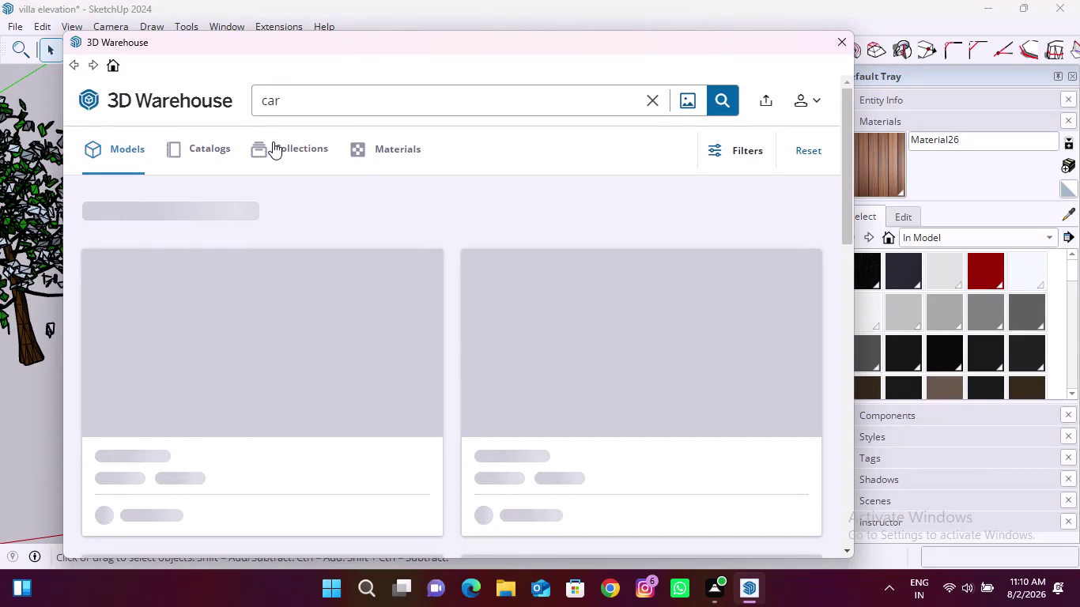
Scroll the car results and download the Fomalhaut Amalia Mk III 4DFS GT3.
scroll(down, 3)
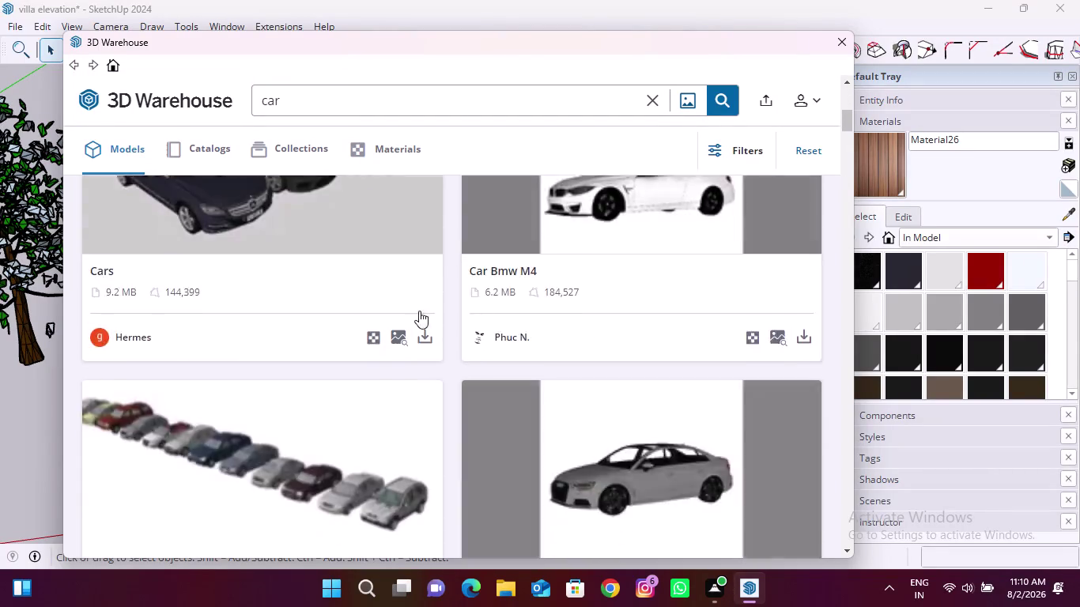
scroll(down, 3)
scroll(down, 3)
scroll(down, 3)
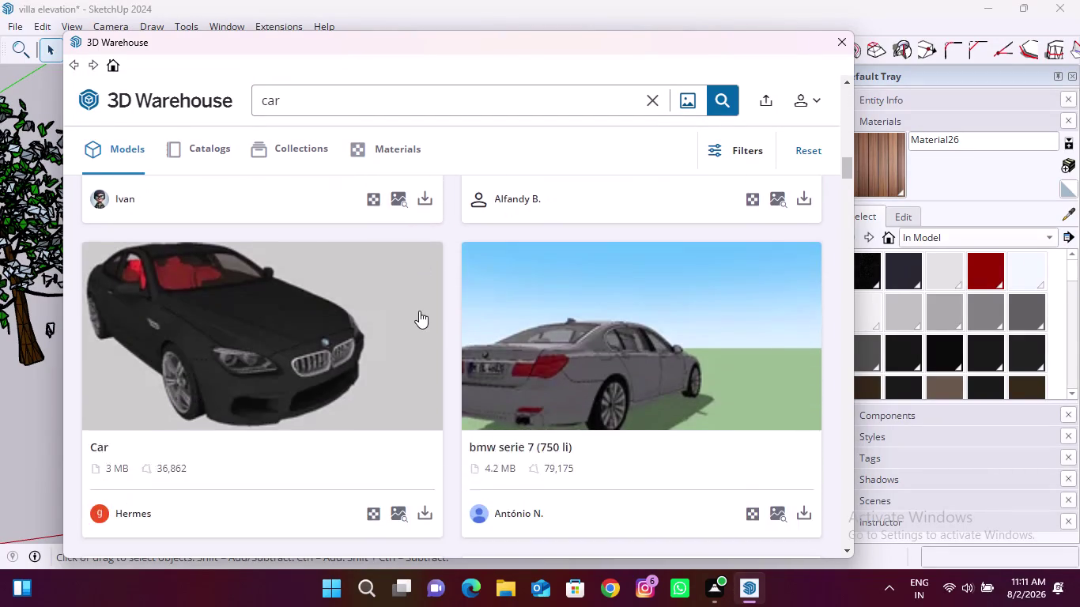
scroll(down, 3)
scroll(down, 3)
scroll(down, 3)
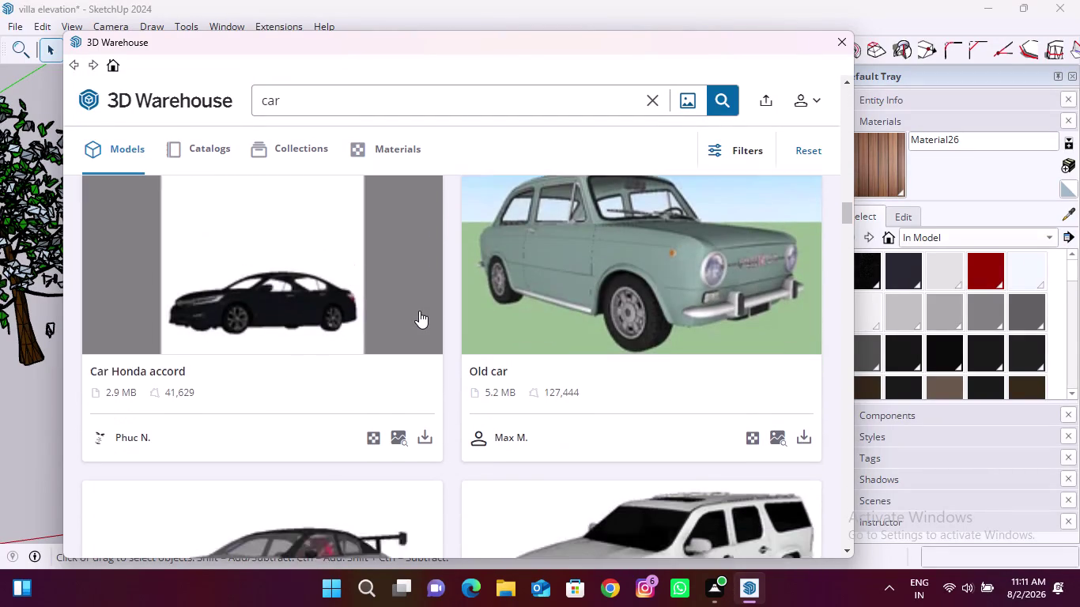
scroll(down, 3)
scroll(down, 3)
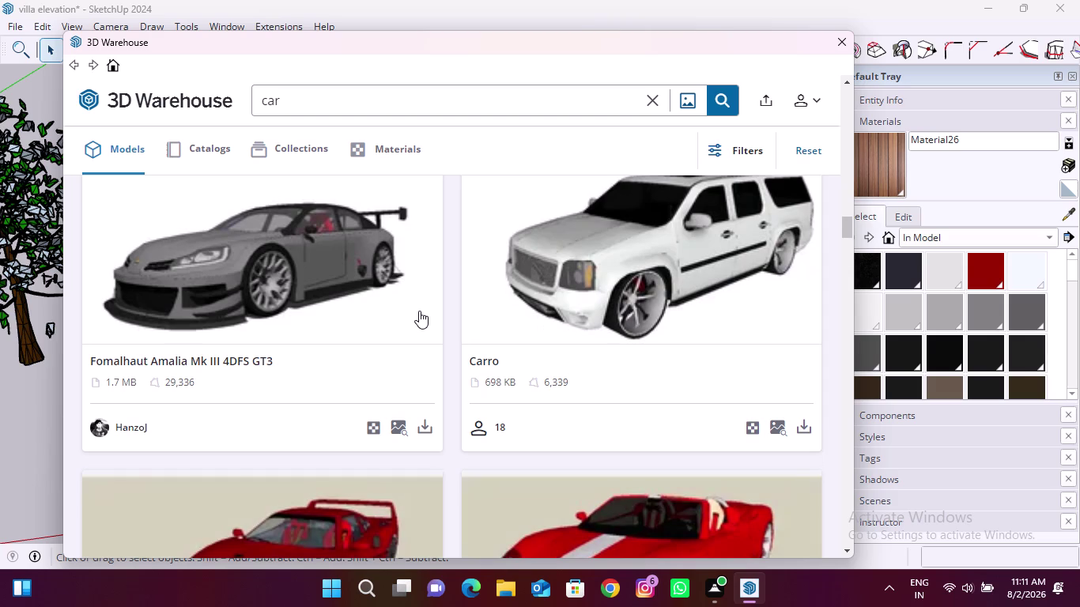
click(422, 422)
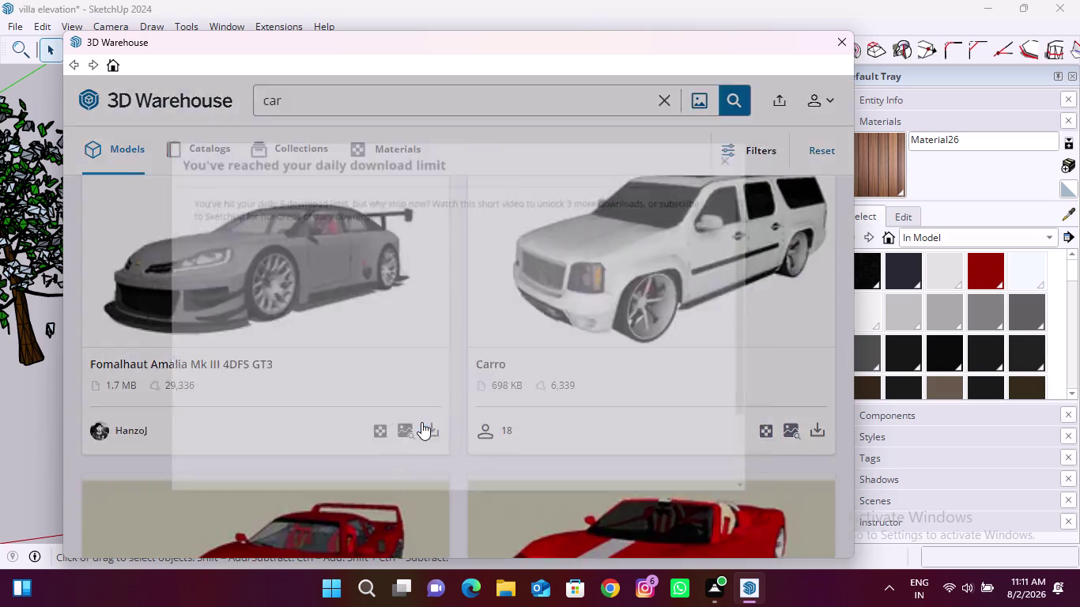
Unlock three extra downloads with the limit video, then download the Fomalhaut Amalia again.
scroll(down, 3)
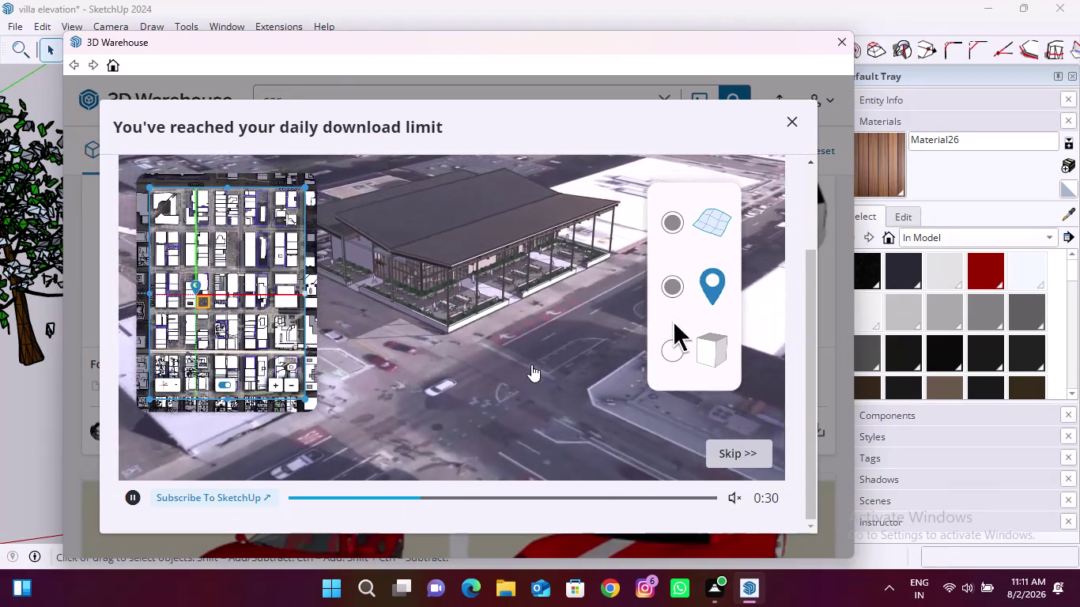
click(735, 450)
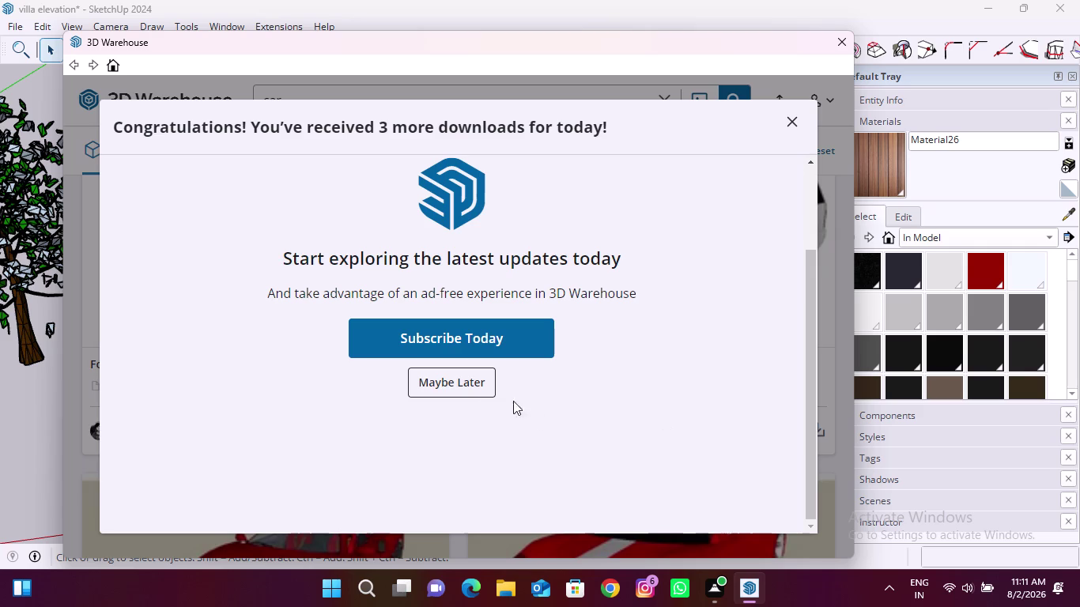
click(472, 380)
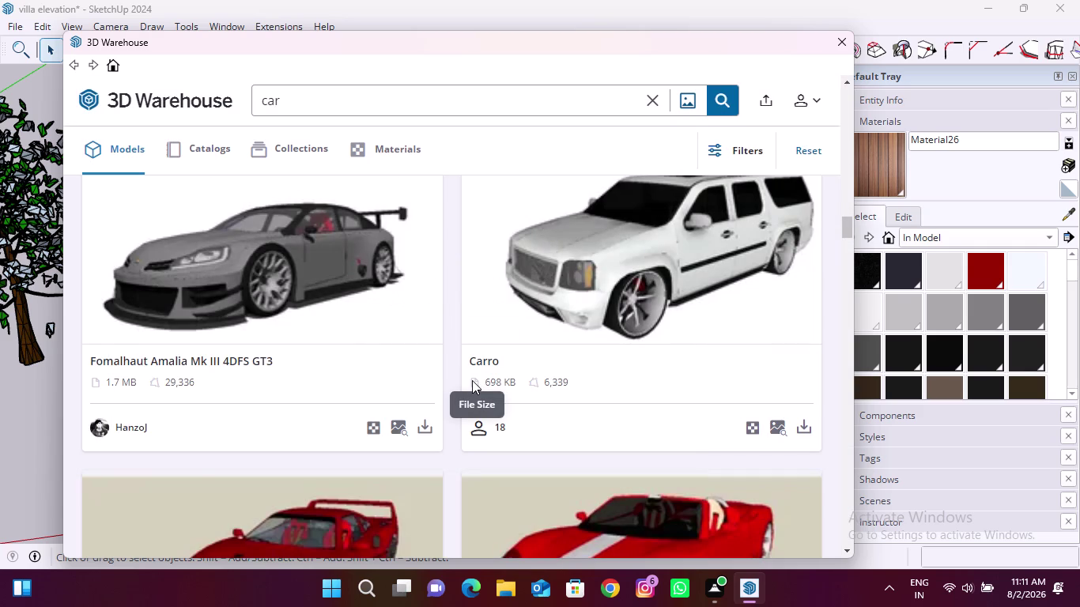
click(425, 418)
Import the car past the File Version Warning and place it beside the villa.
click(413, 312)
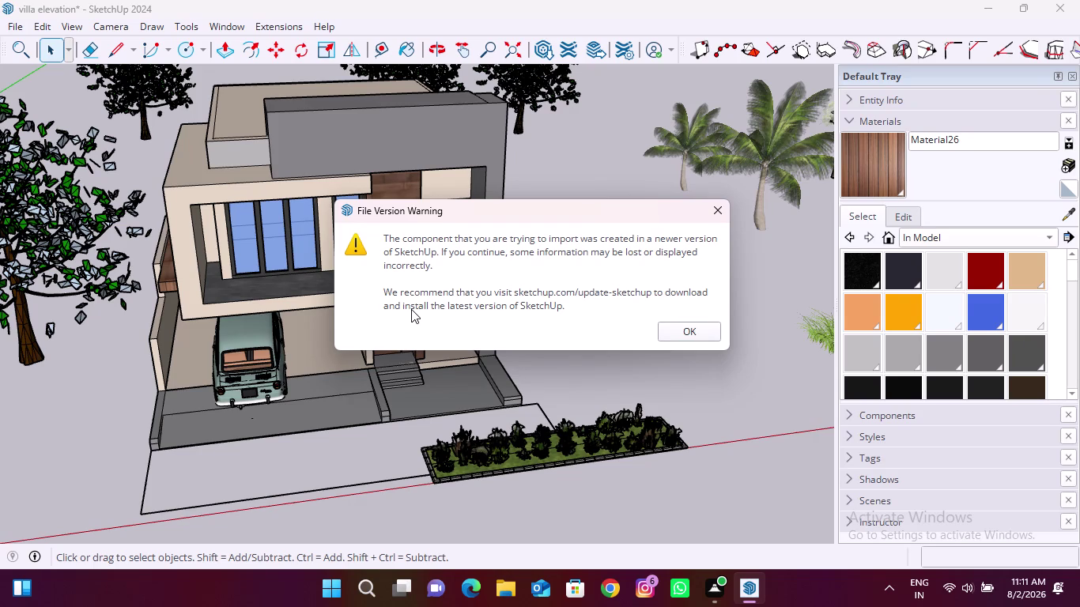
click(698, 337)
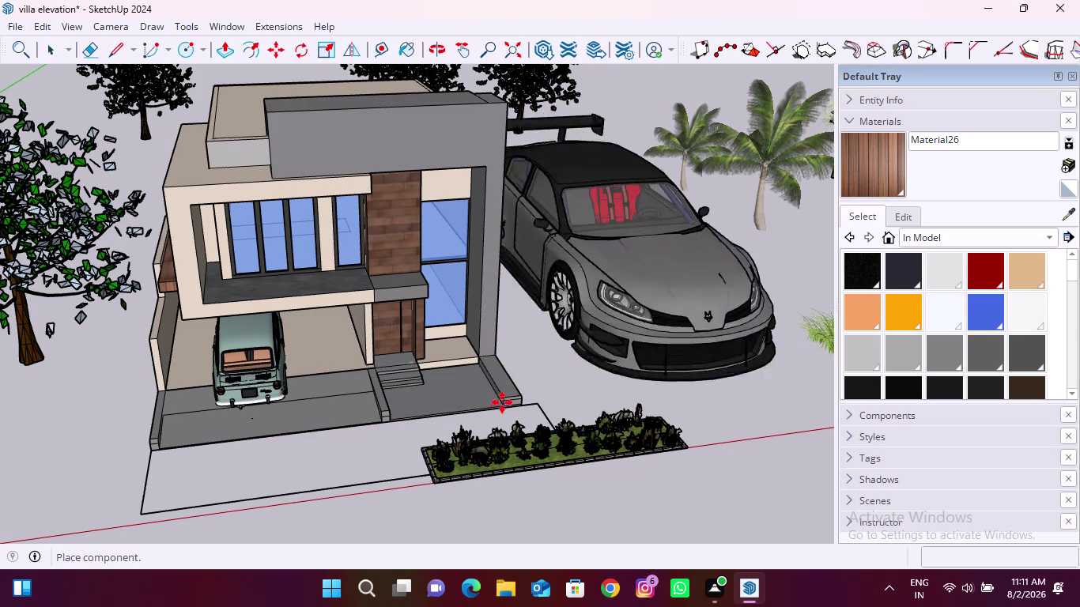
scroll(down, 3)
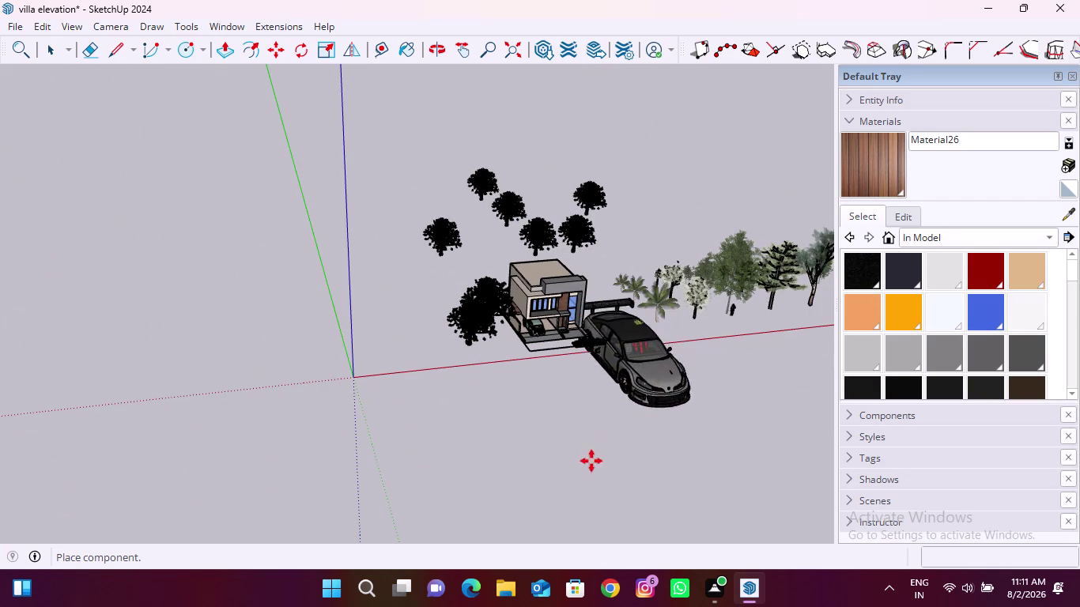
click(483, 466)
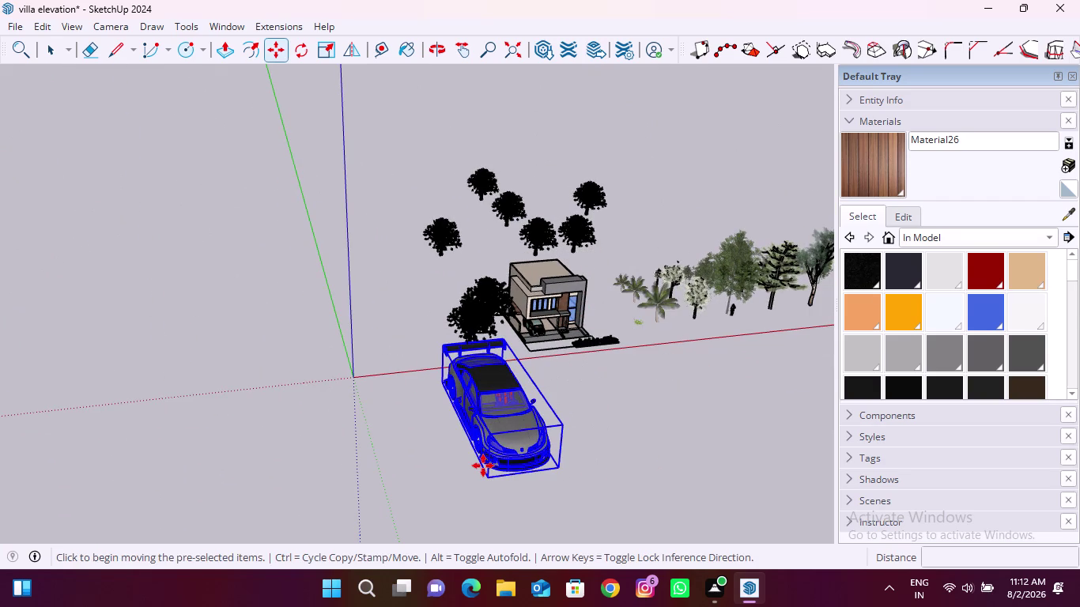
Shrink the race car to under half its size with Scale.
key(s)
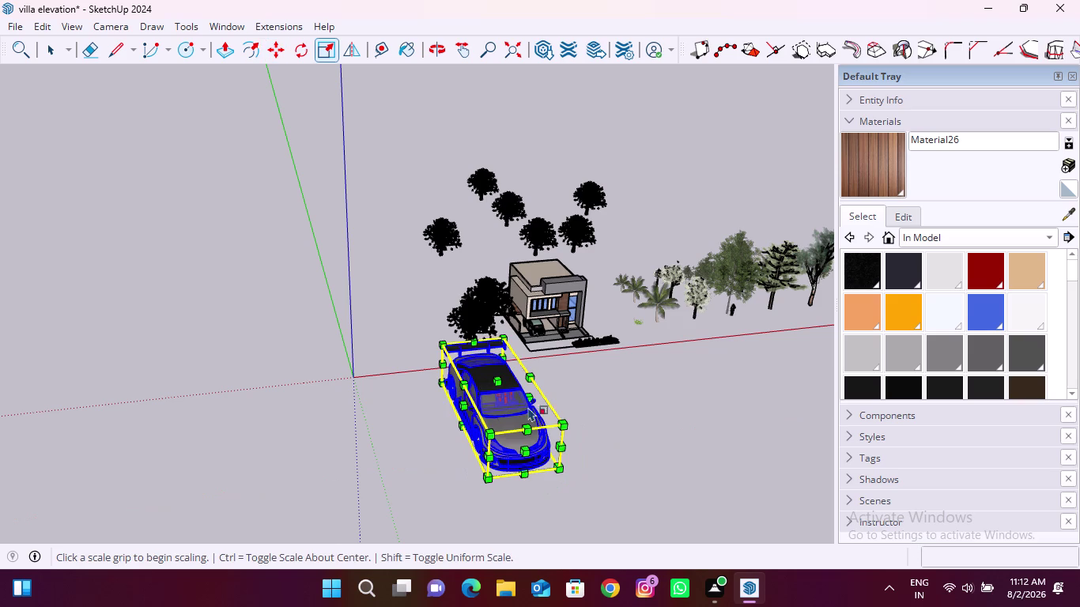
drag(562, 424, 494, 389)
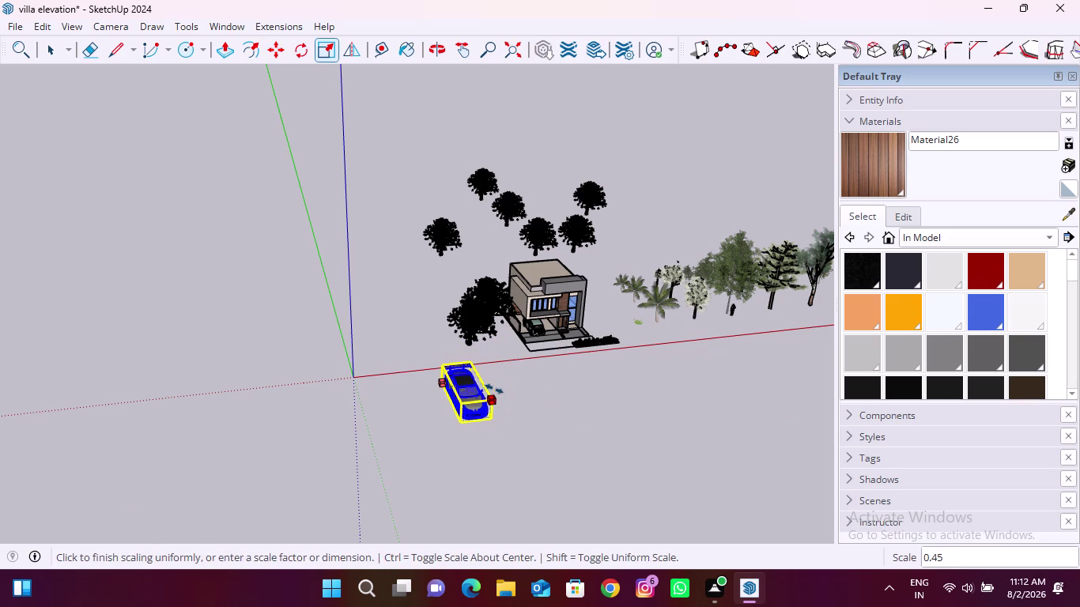
drag(495, 389, 485, 380)
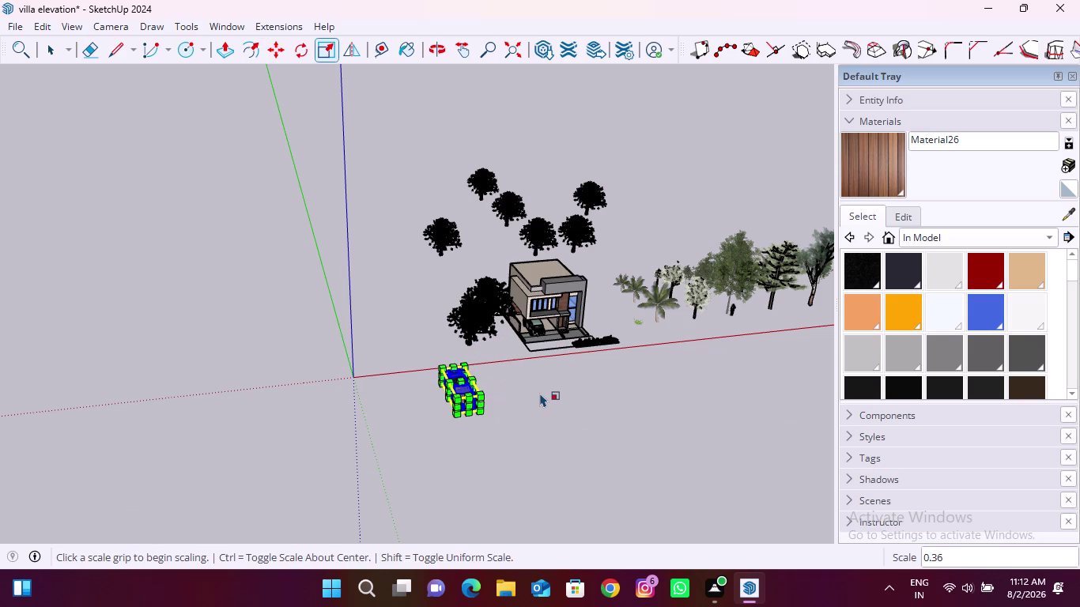
key(Escape)
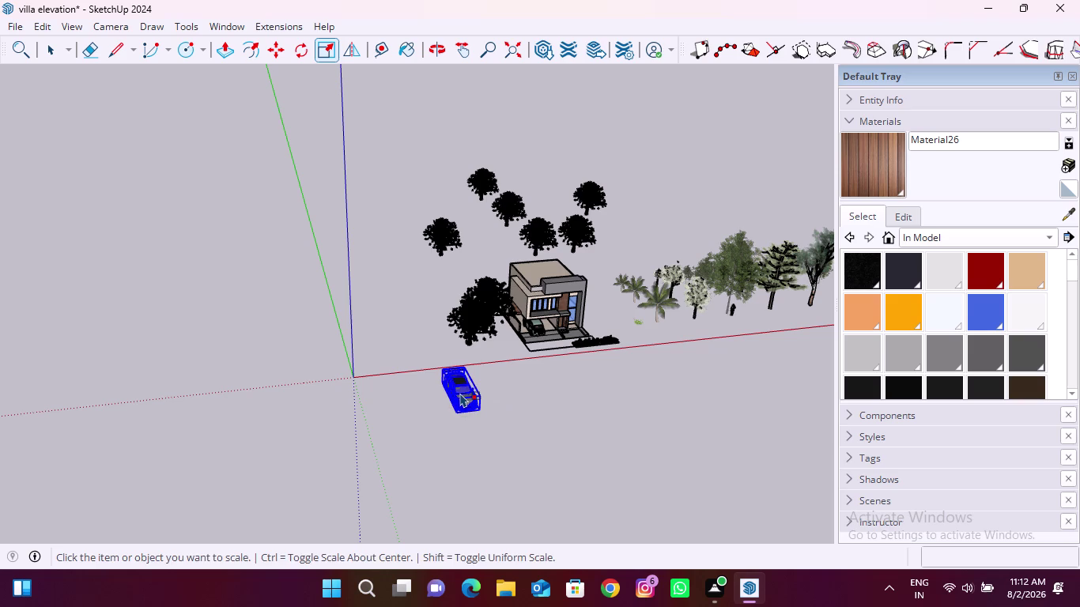
click(460, 393)
Move the race car beside the villa's carport.
key(m)
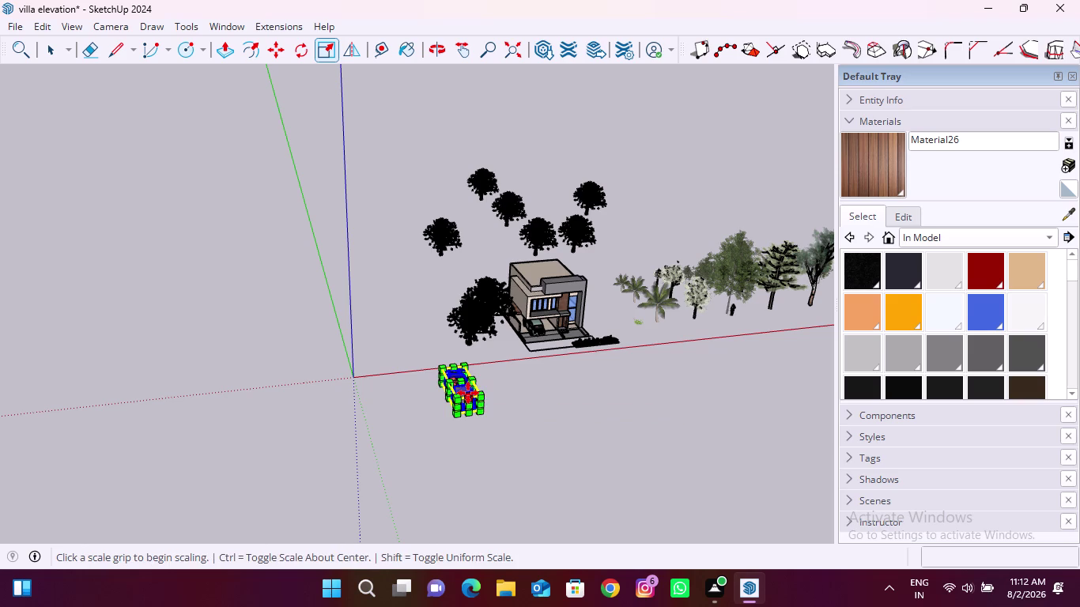
scroll(up, 3)
click(467, 395)
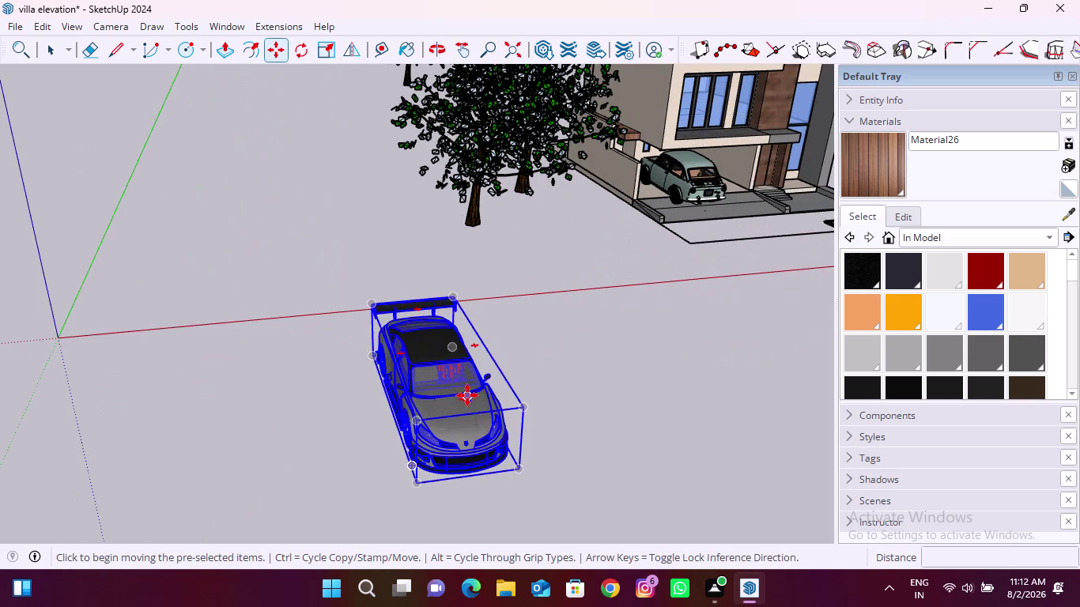
middle_drag(737, 249, 492, 289)
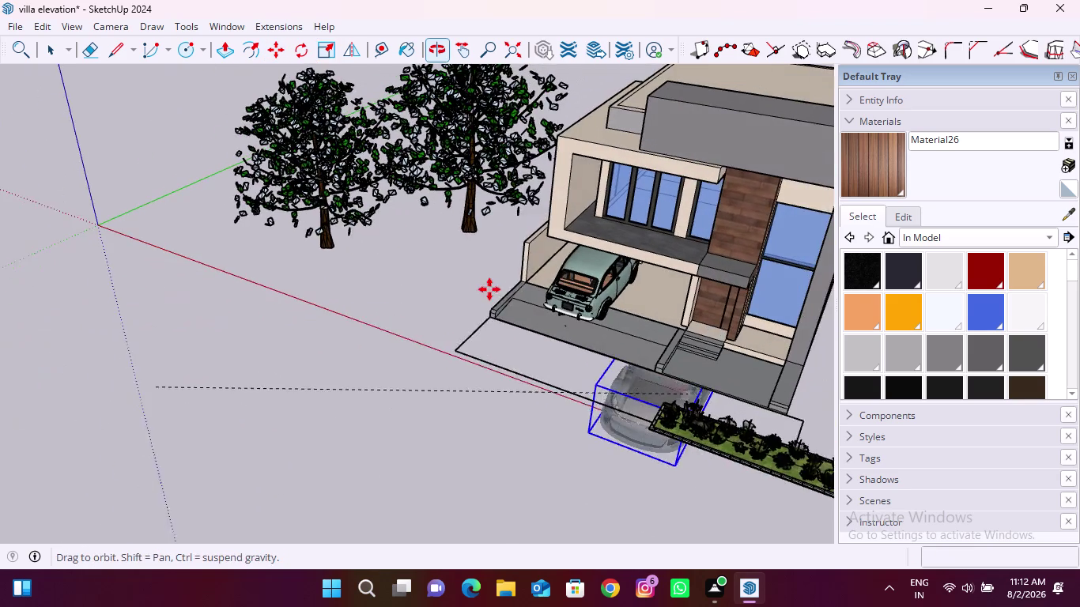
middle_drag(491, 289, 489, 289)
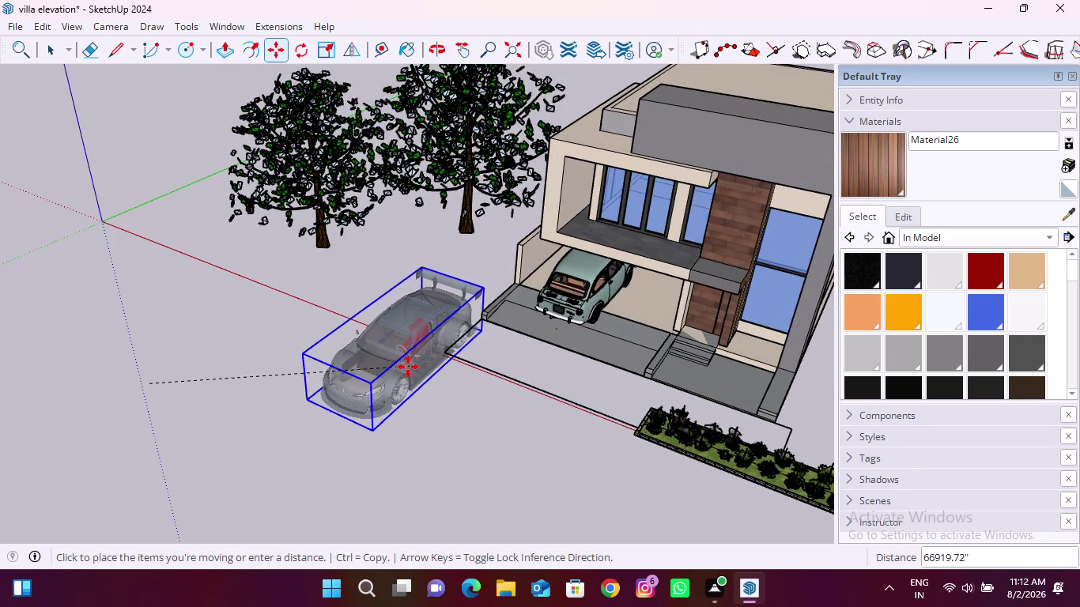
click(408, 367)
middle_drag(443, 365, 690, 286)
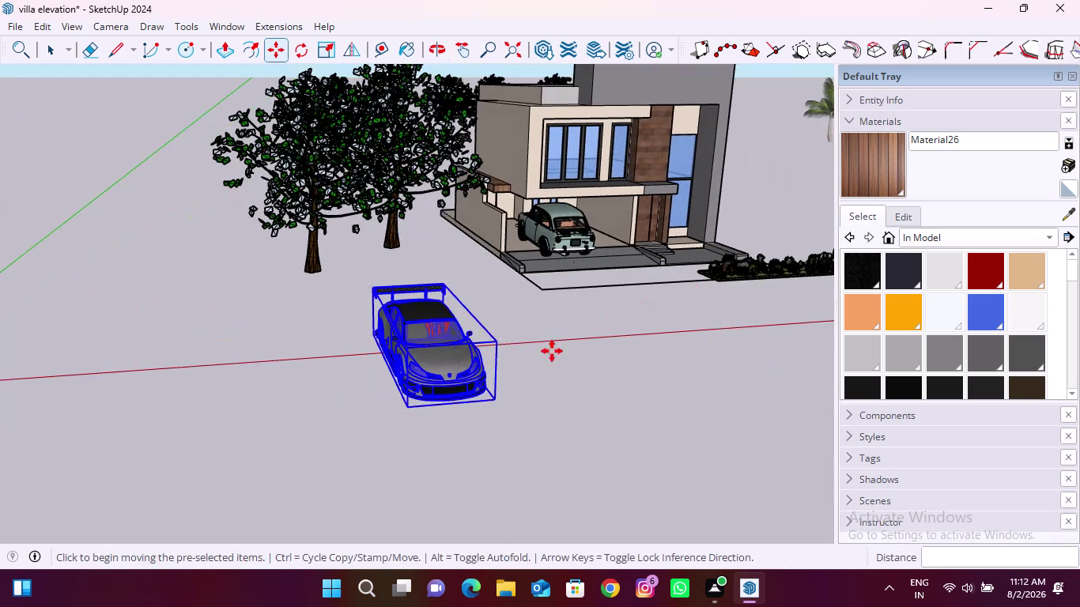
click(492, 397)
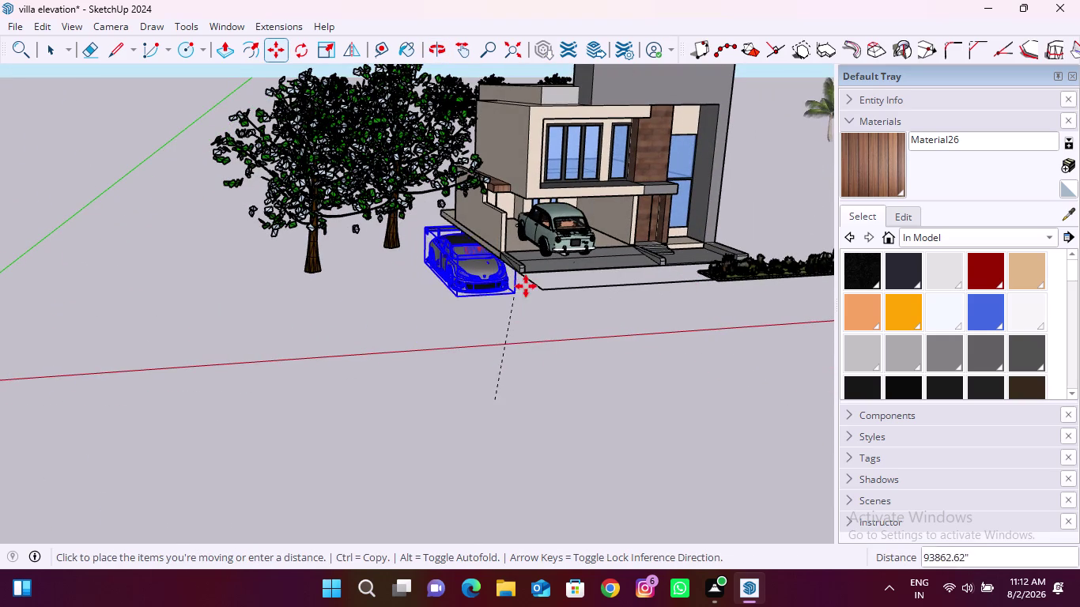
click(536, 291)
middle_drag(598, 254, 513, 314)
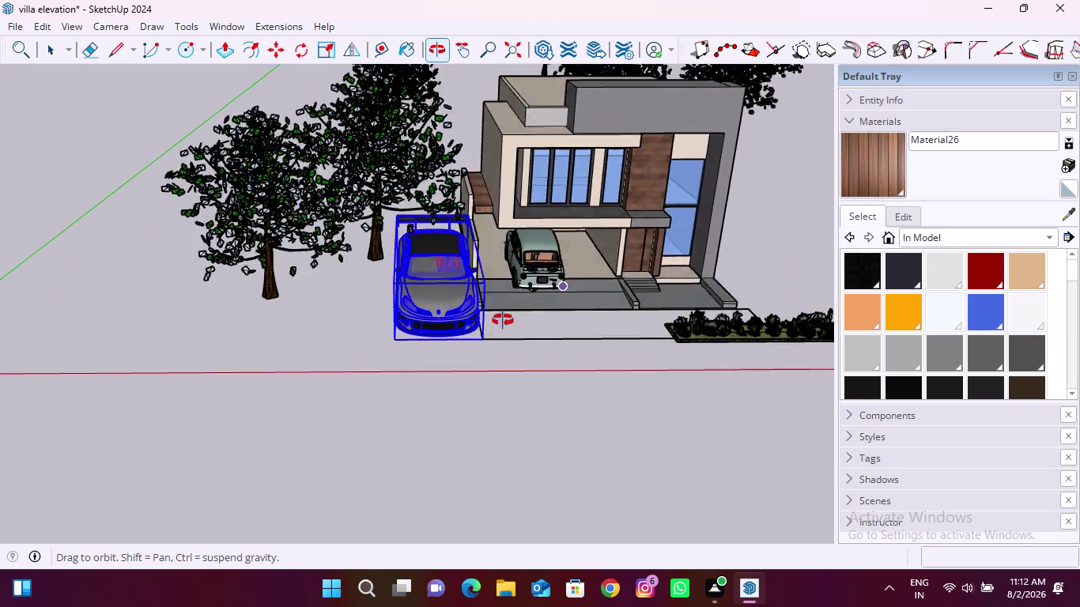
middle_drag(513, 314, 482, 335)
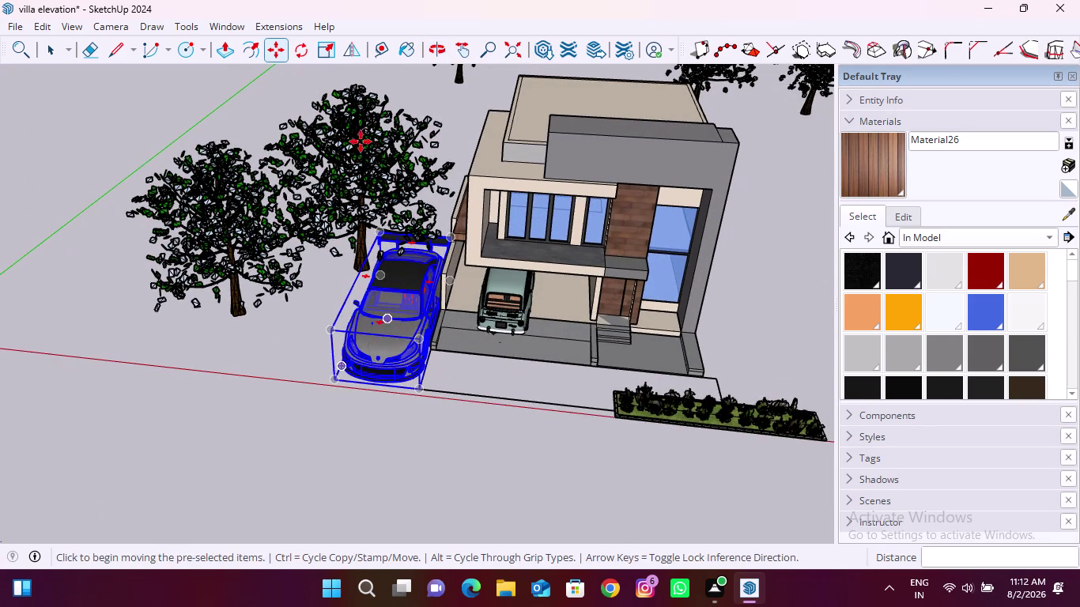
click(294, 47)
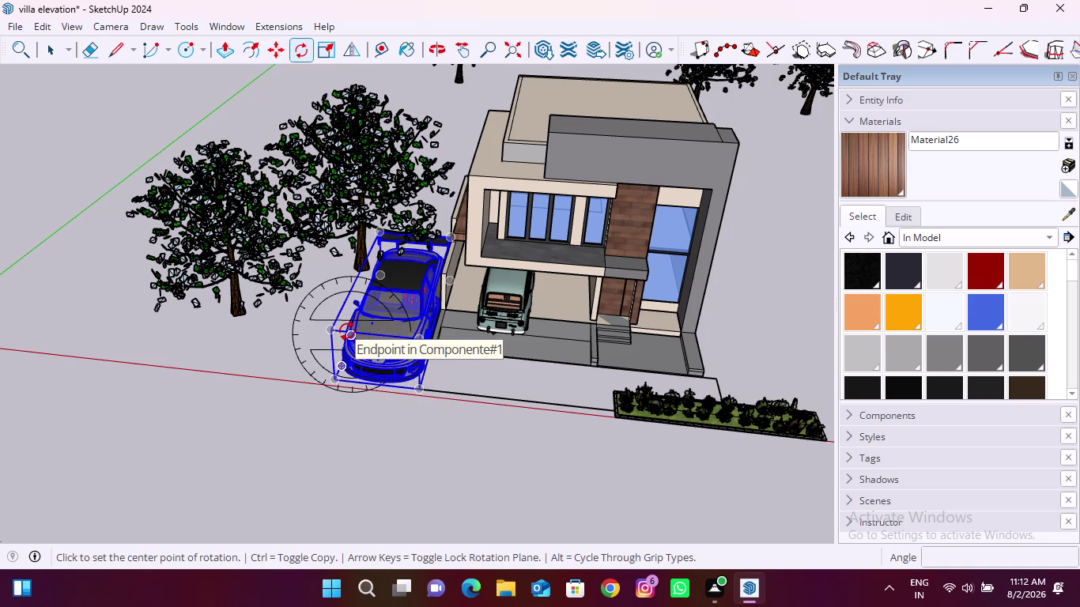
Rotate the car 90 degrees around its corner.
key(Up)
click(335, 329)
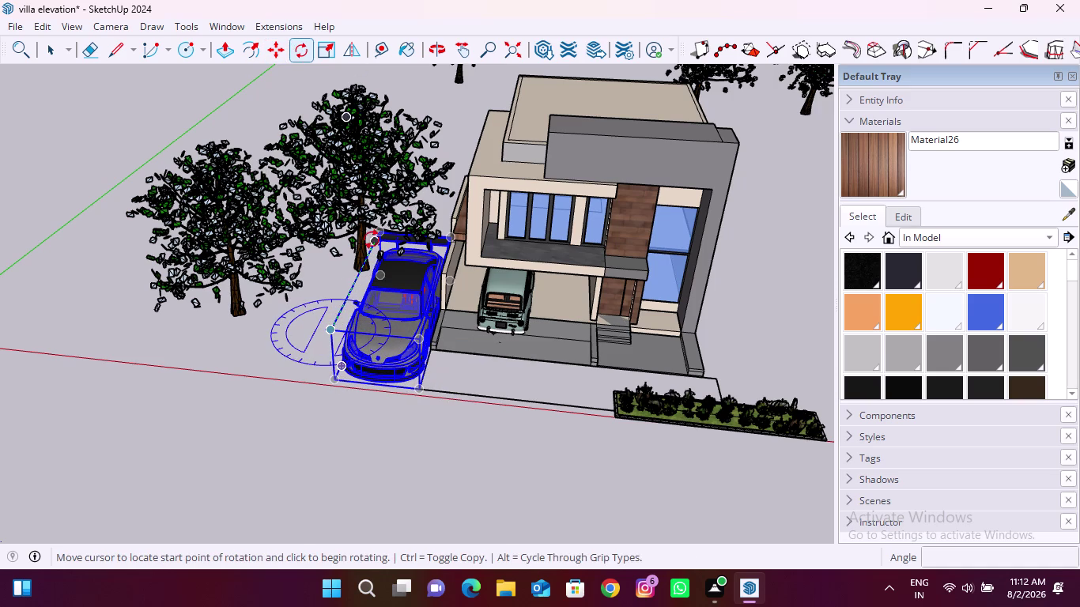
click(380, 232)
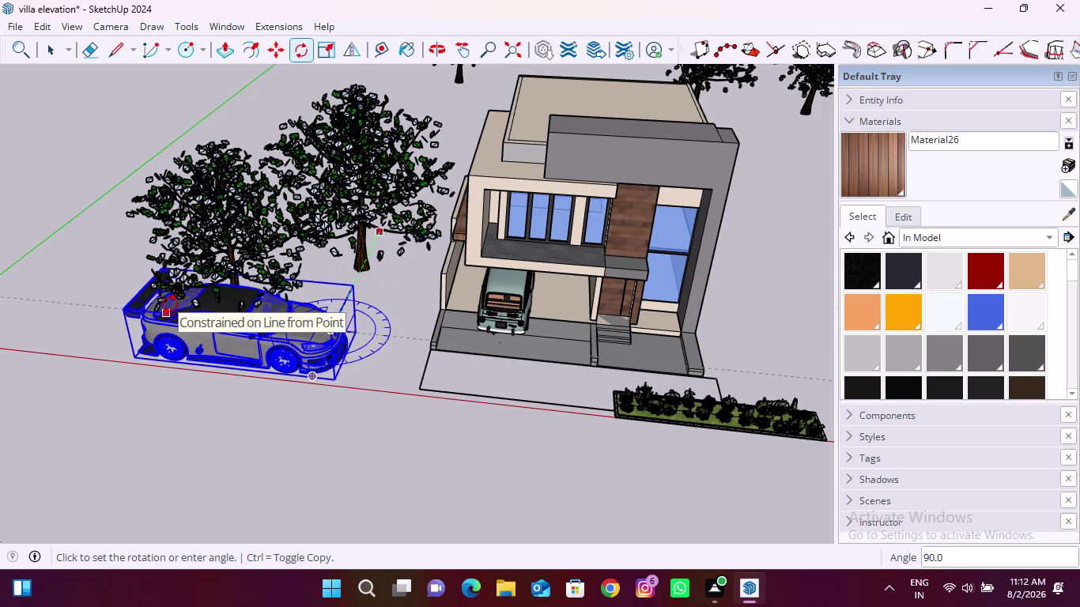
text(9)
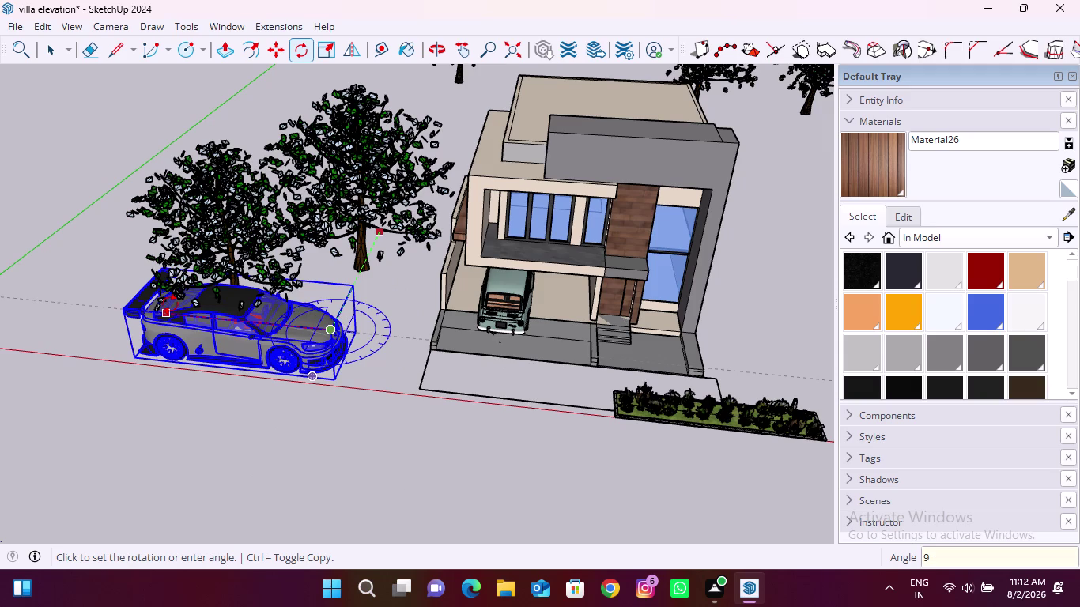
text(0)
key(Return)
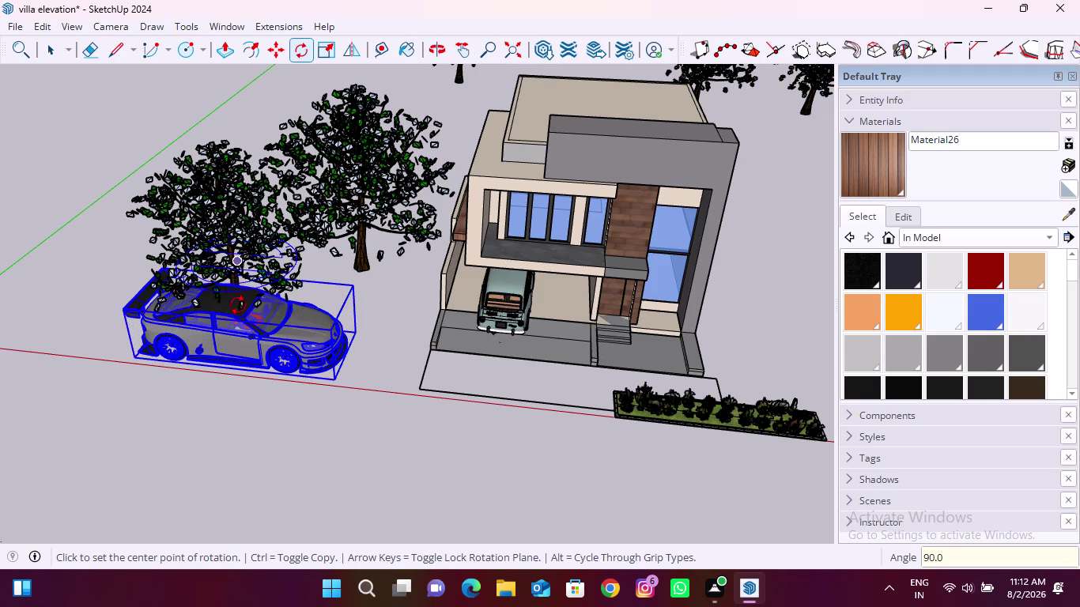
Scale the car down to about two-thirds size to fit beside the carport.
key(s)
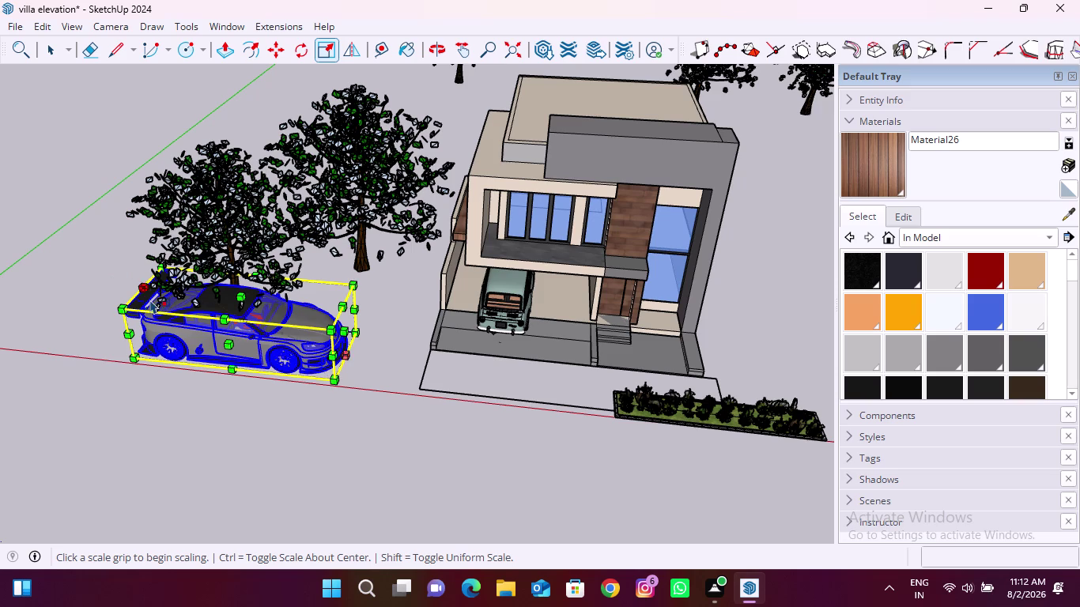
key(s)
drag(163, 269, 191, 292)
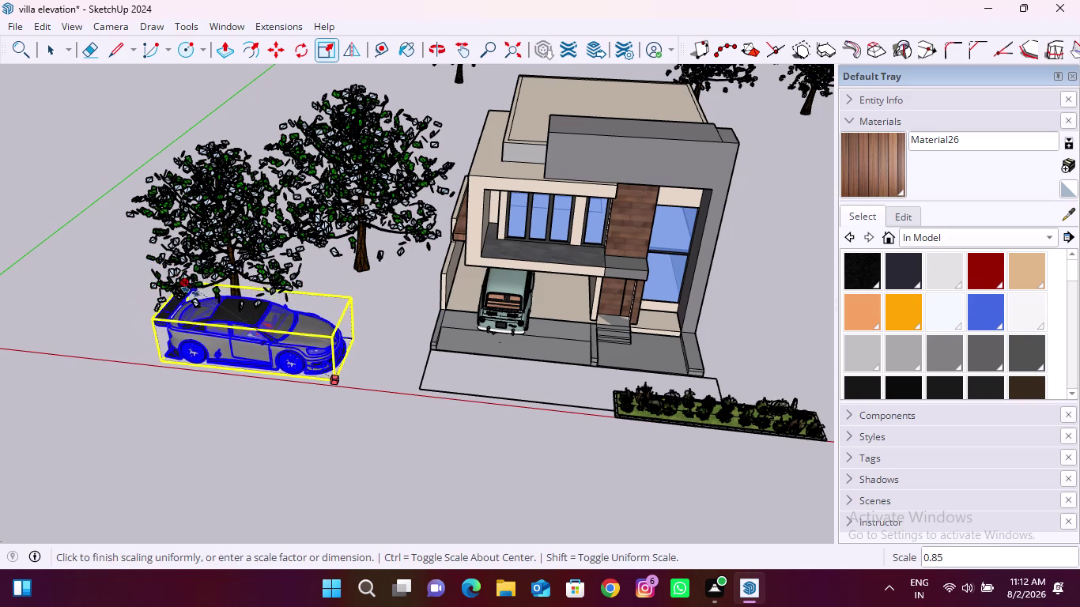
drag(191, 292, 215, 312)
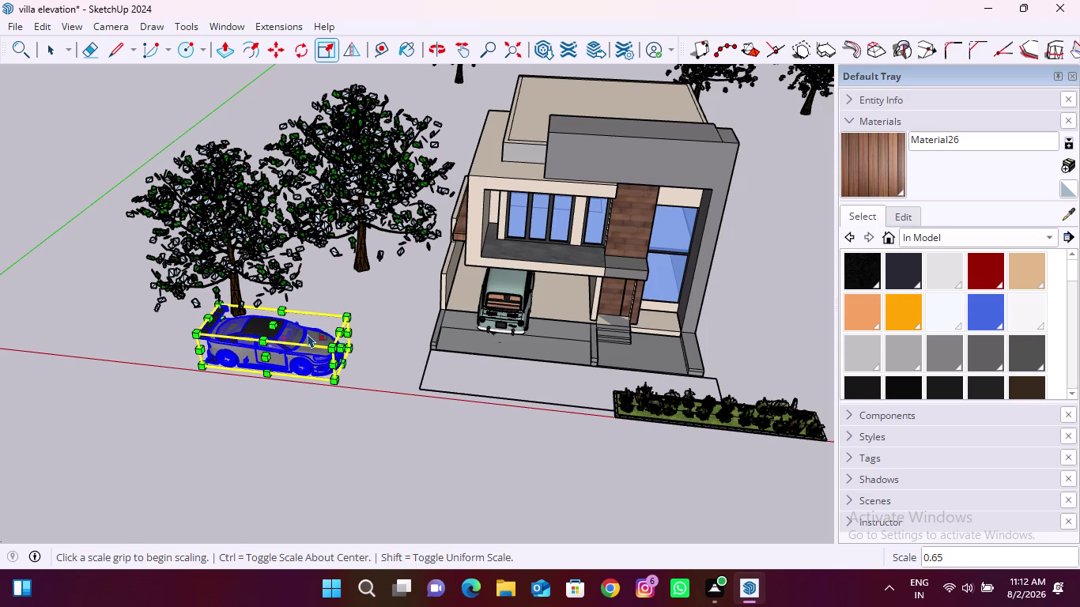
key(m)
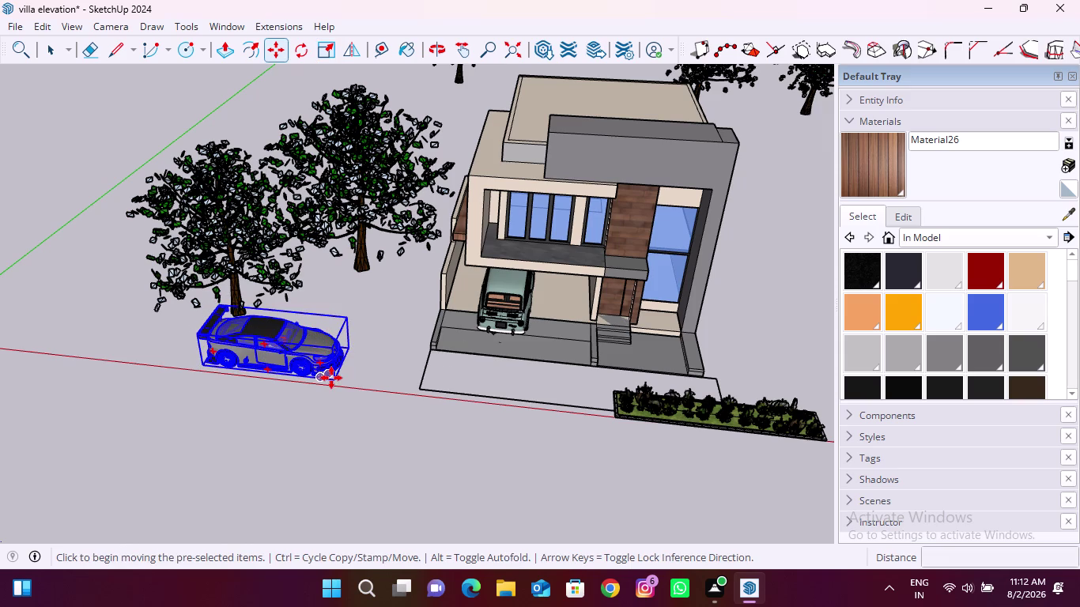
click(333, 379)
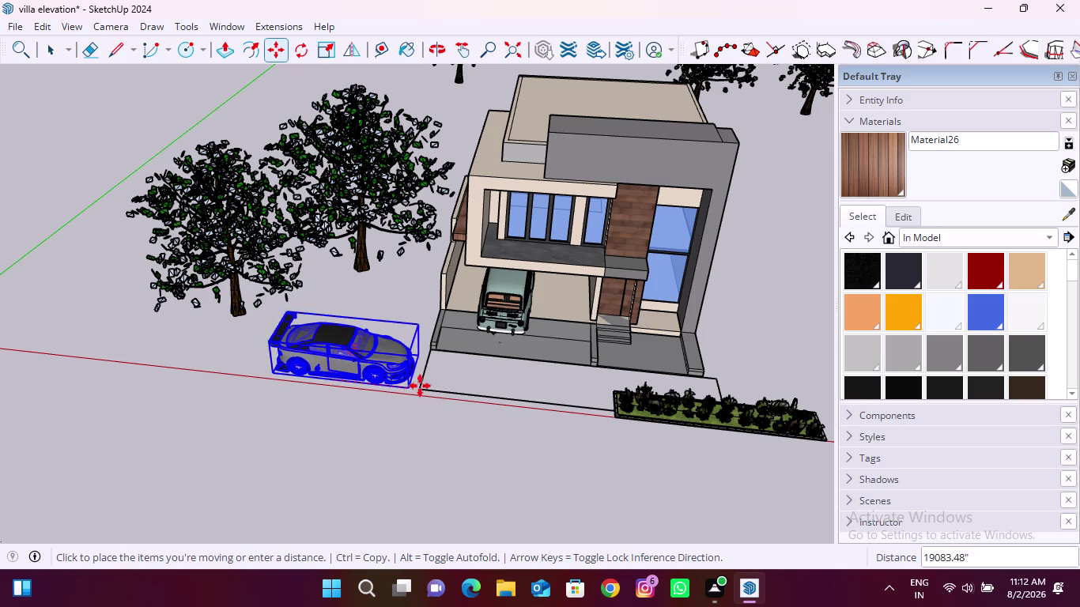
Set the car down closer to the villa's front edge.
click(427, 389)
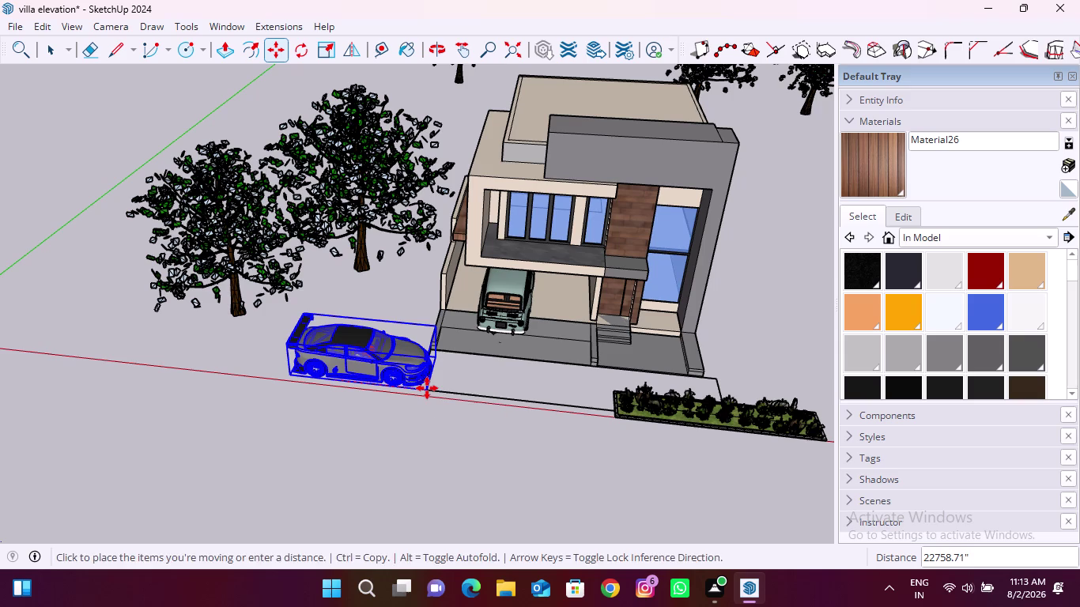
scroll(up, 3)
scroll(down, 3)
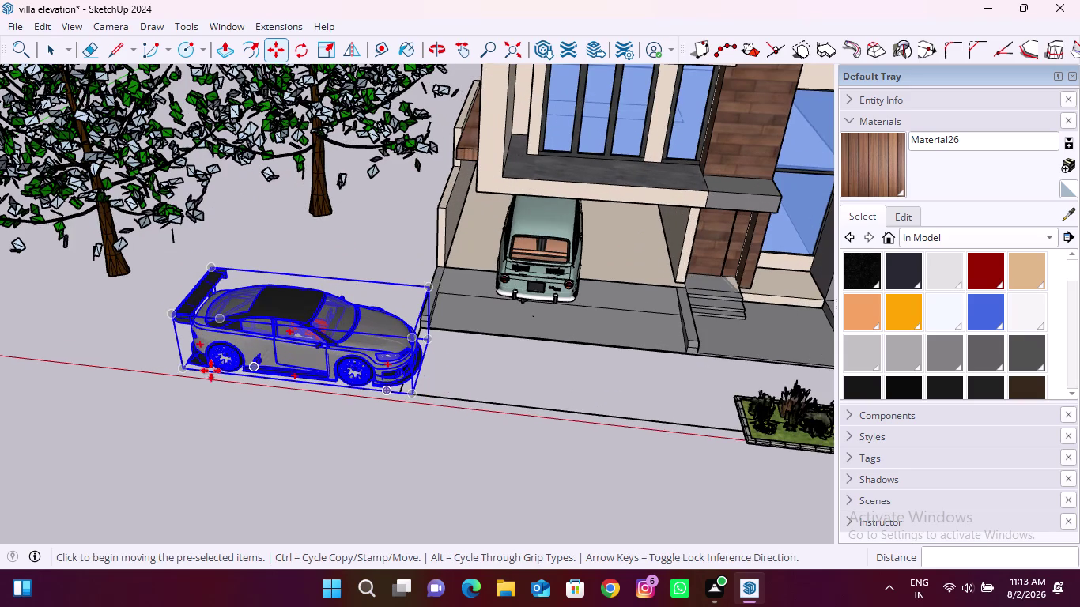
scroll(down, 3)
key(space)
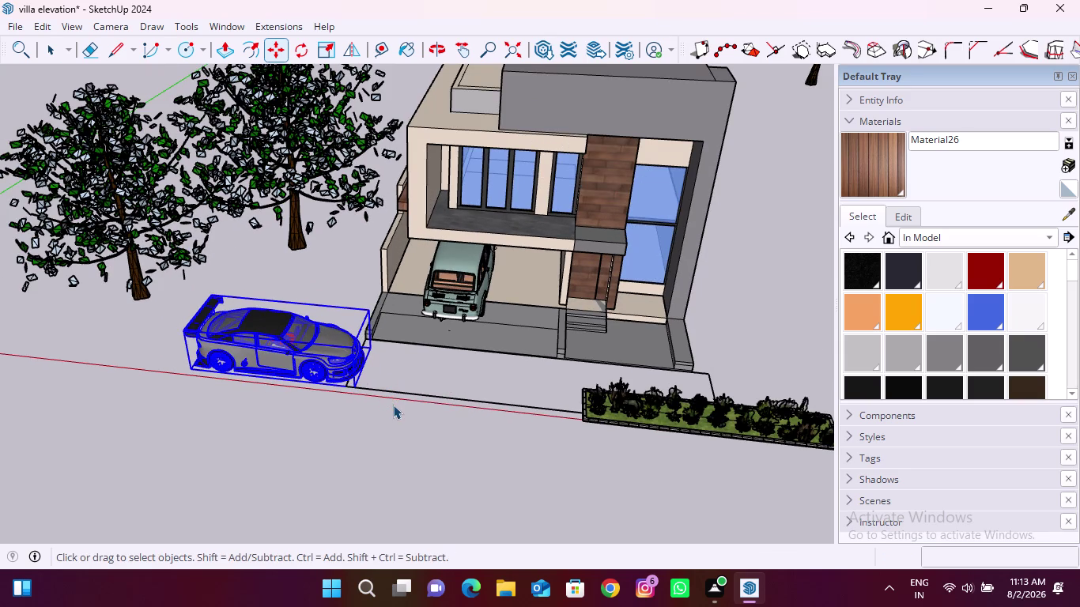
Delete the stray ground boundary lines around the car.
click(385, 407)
click(390, 390)
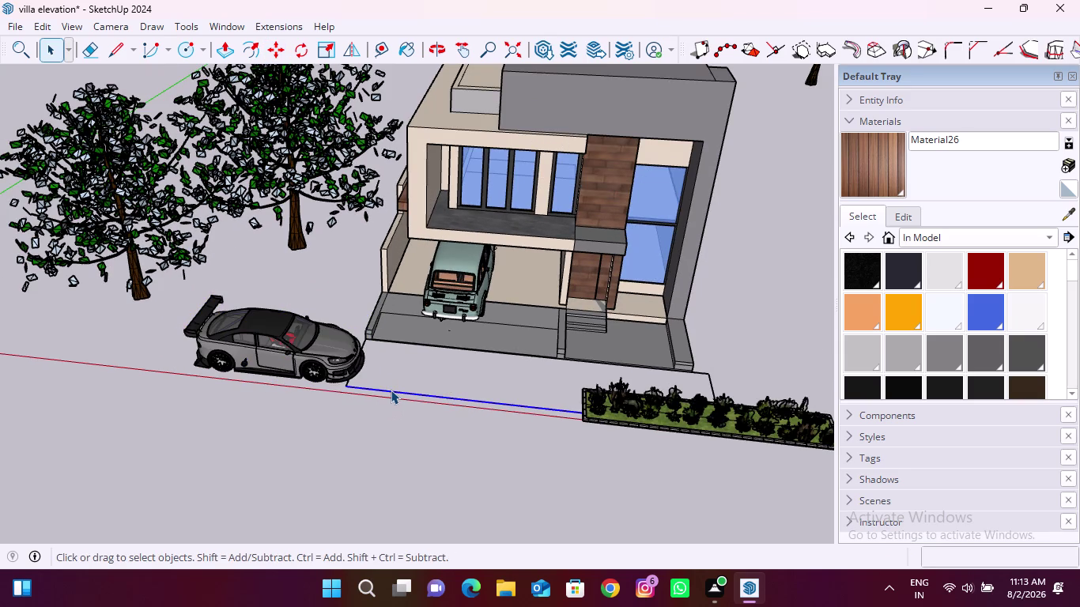
key(Delete)
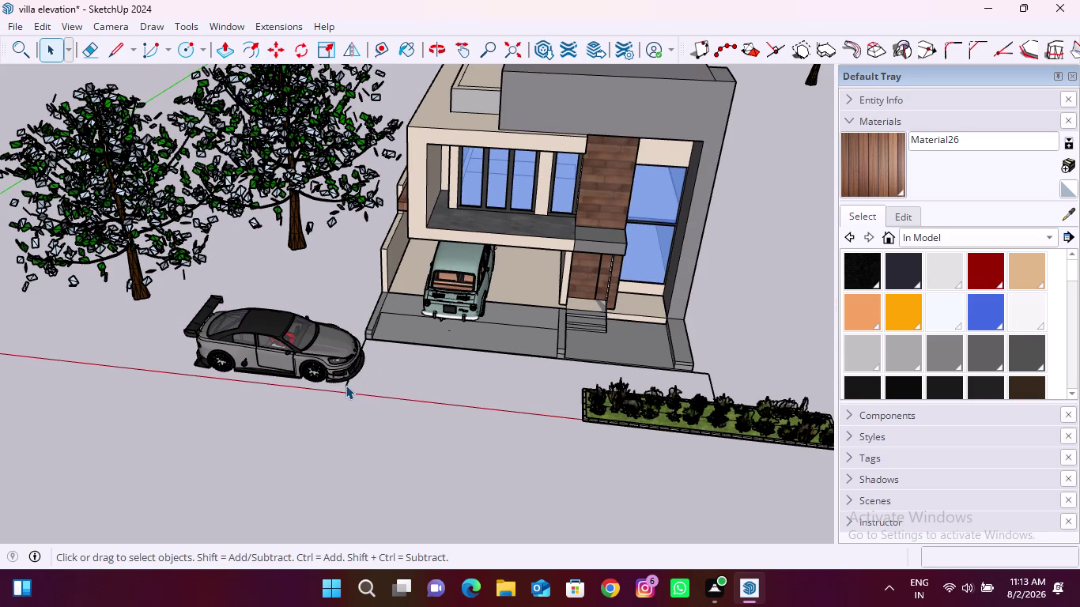
click(346, 385)
key(Delete)
scroll(down, 3)
scroll(up, 3)
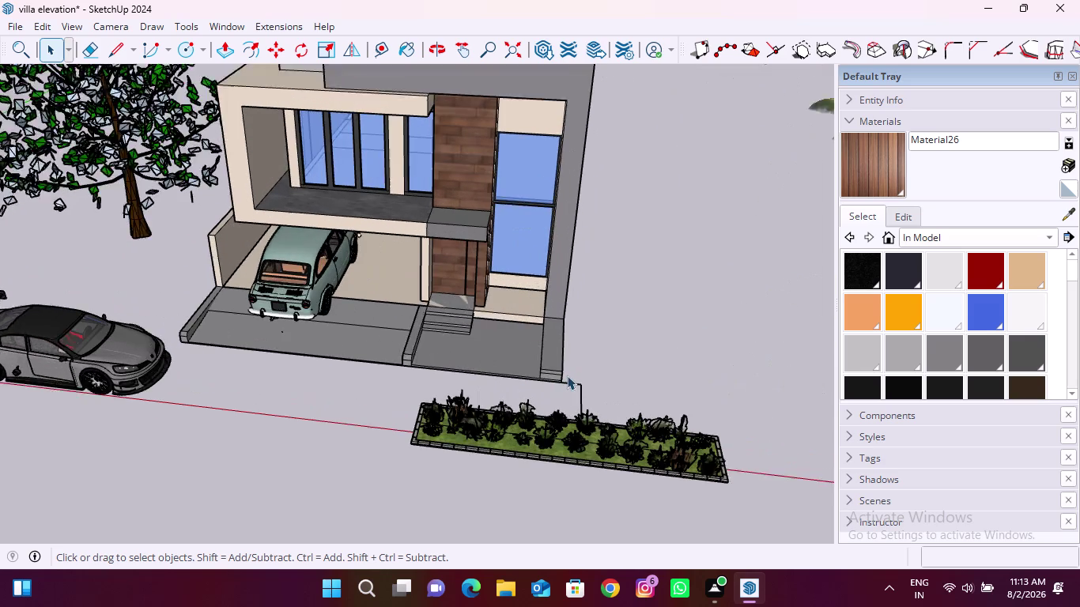
scroll(up, 3)
click(573, 383)
key(Delete)
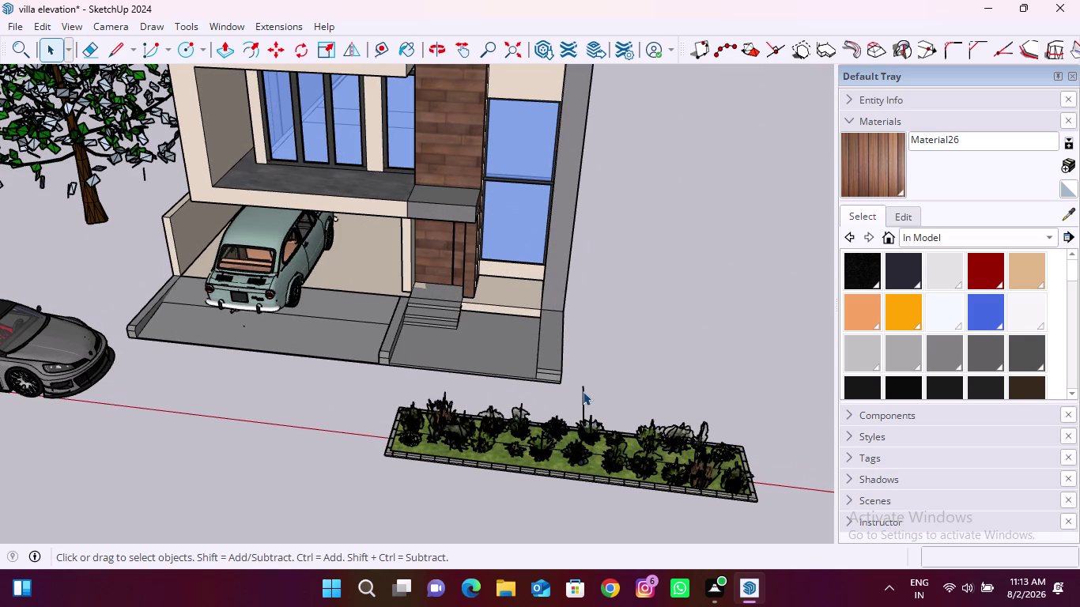
click(583, 391)
key(Delete)
key(Delete)
scroll(down, 3)
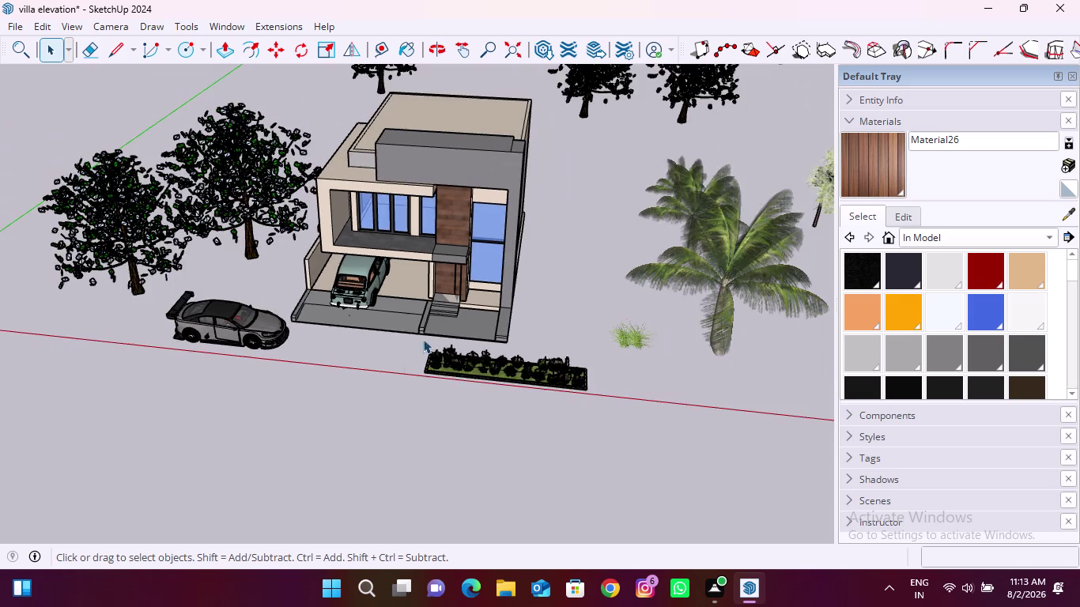
middle_drag(391, 370, 441, 286)
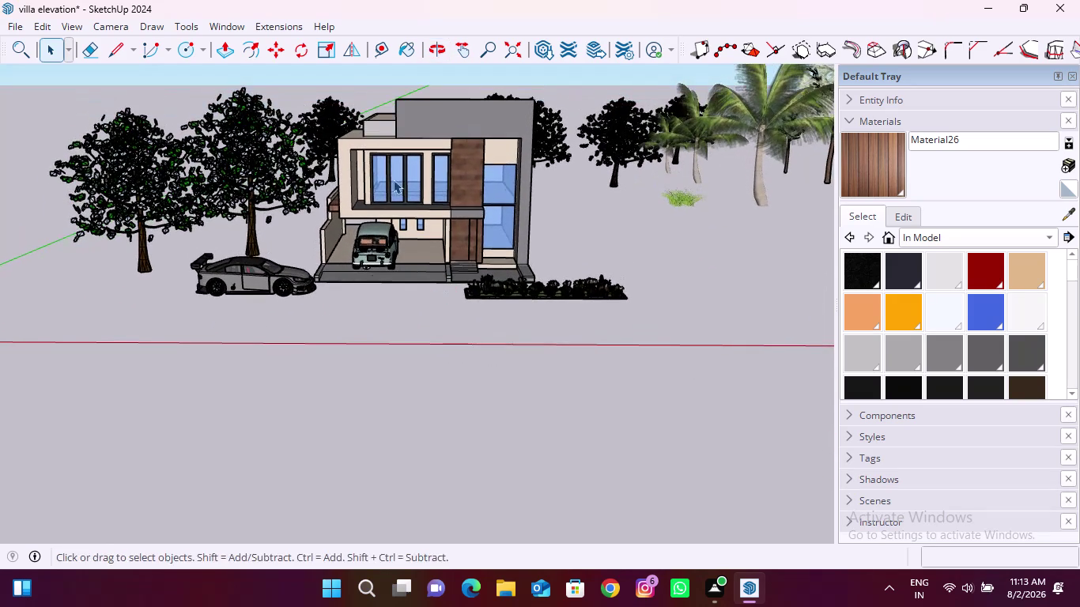
click(233, 27)
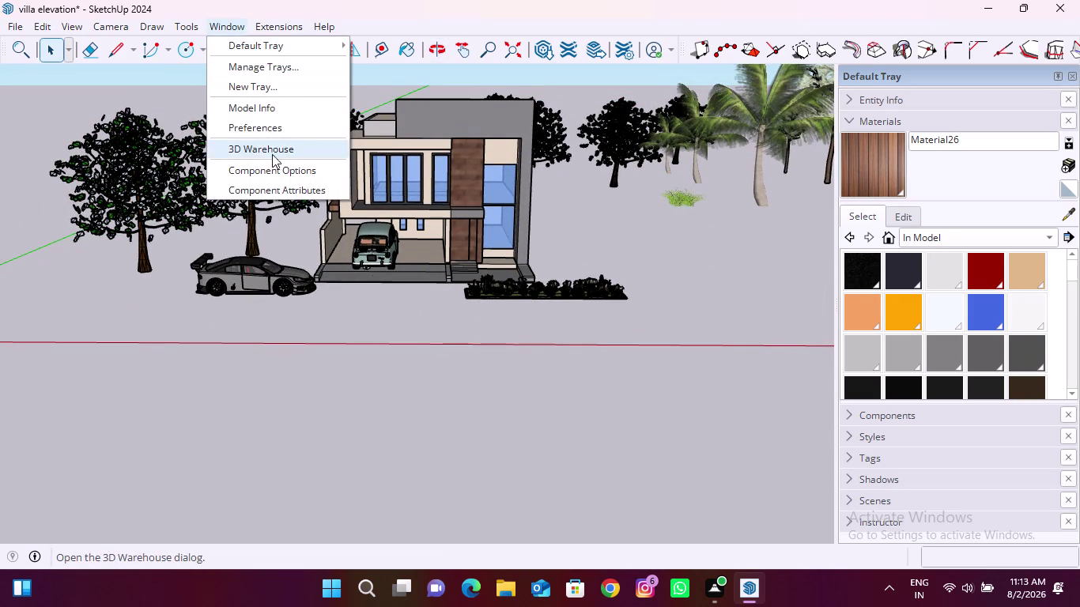
Search 3D Warehouse for 'lights' and scroll through the light fixture results.
click(266, 142)
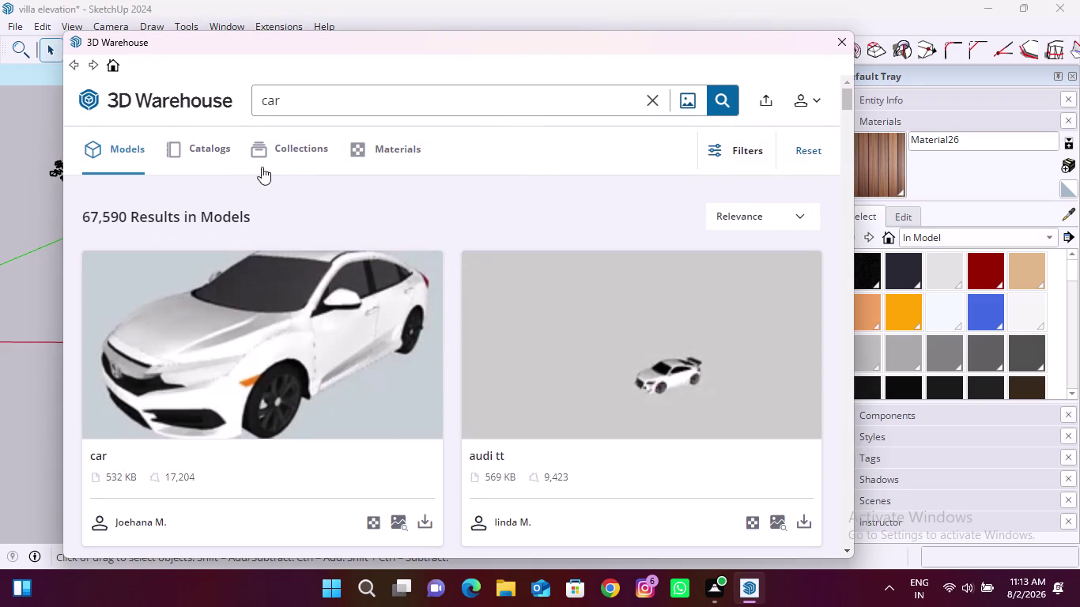
drag(333, 89, 242, 108)
text(lights)
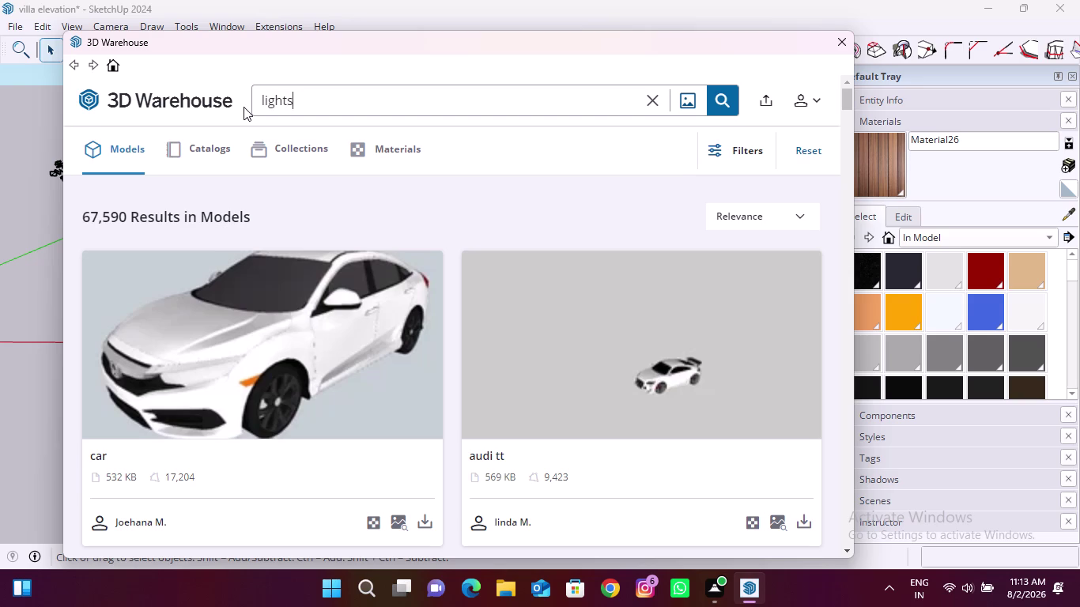
key(Return)
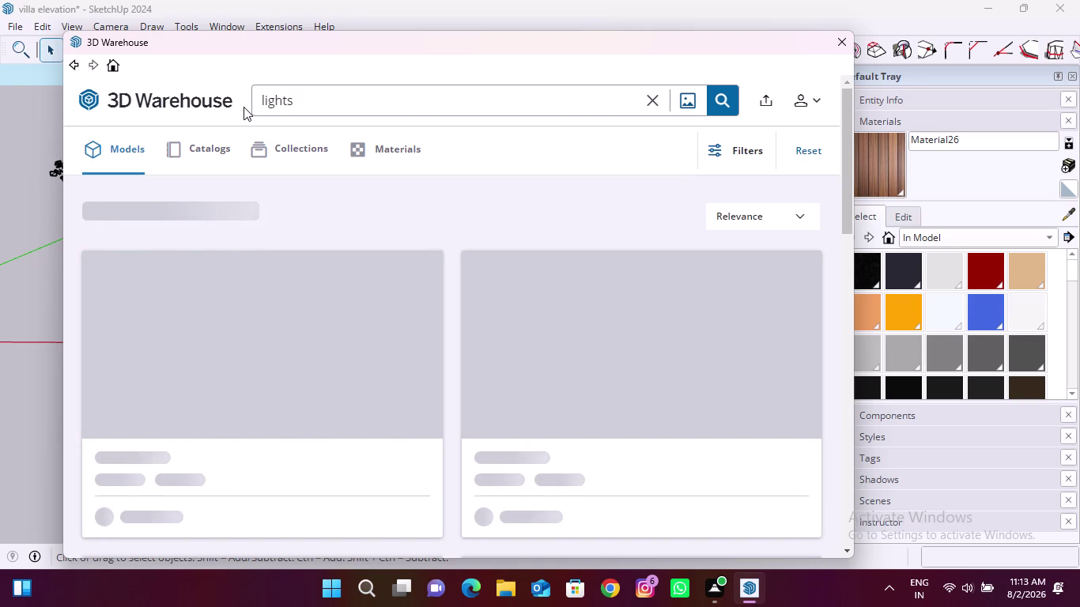
scroll(down, 3)
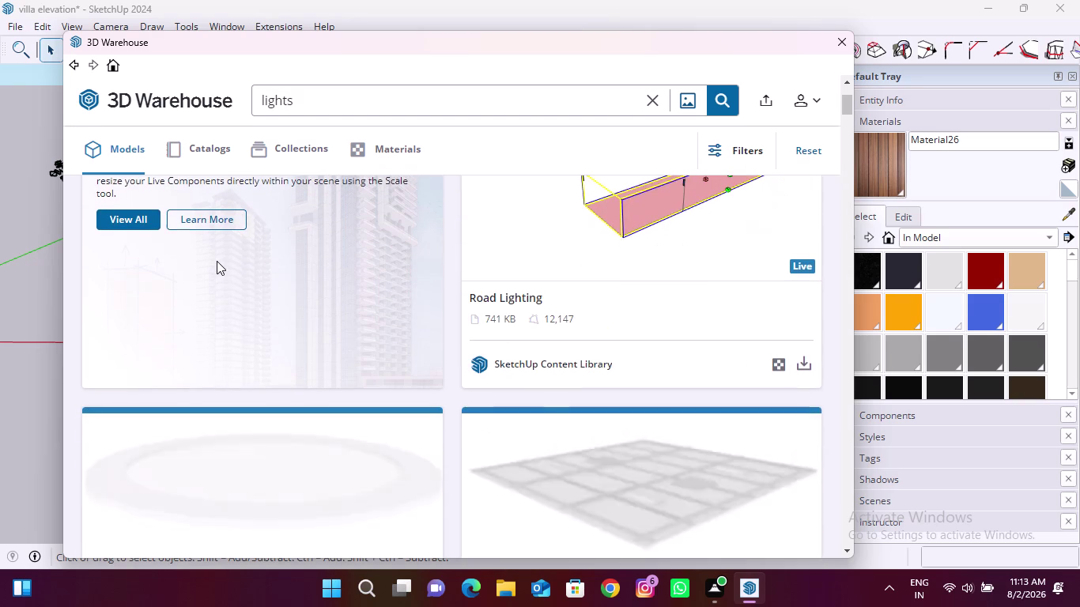
scroll(down, 3)
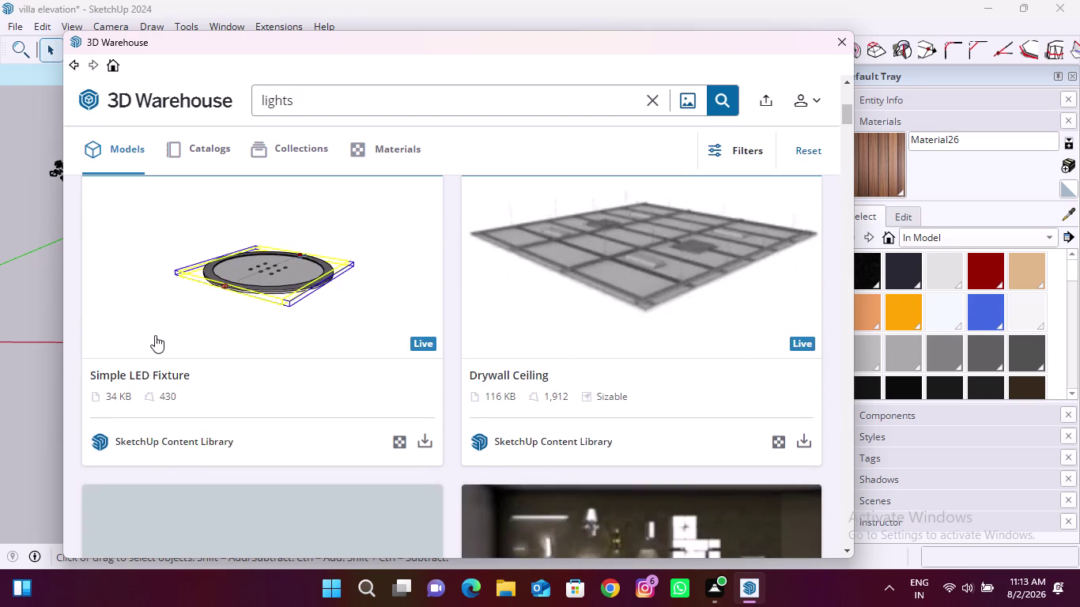
scroll(down, 3)
scroll(down, 3)
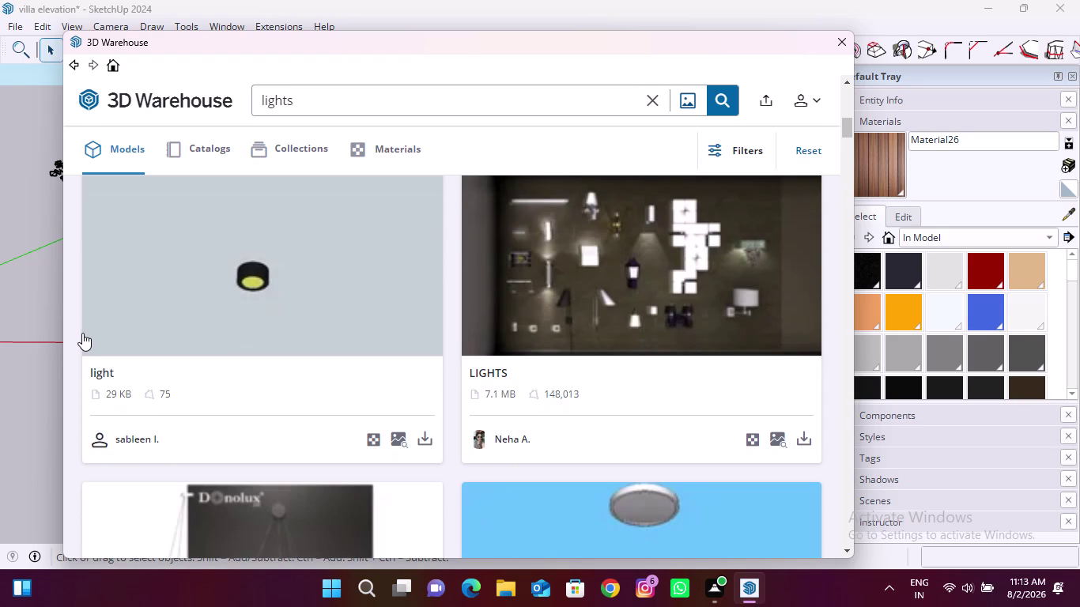
scroll(down, 3)
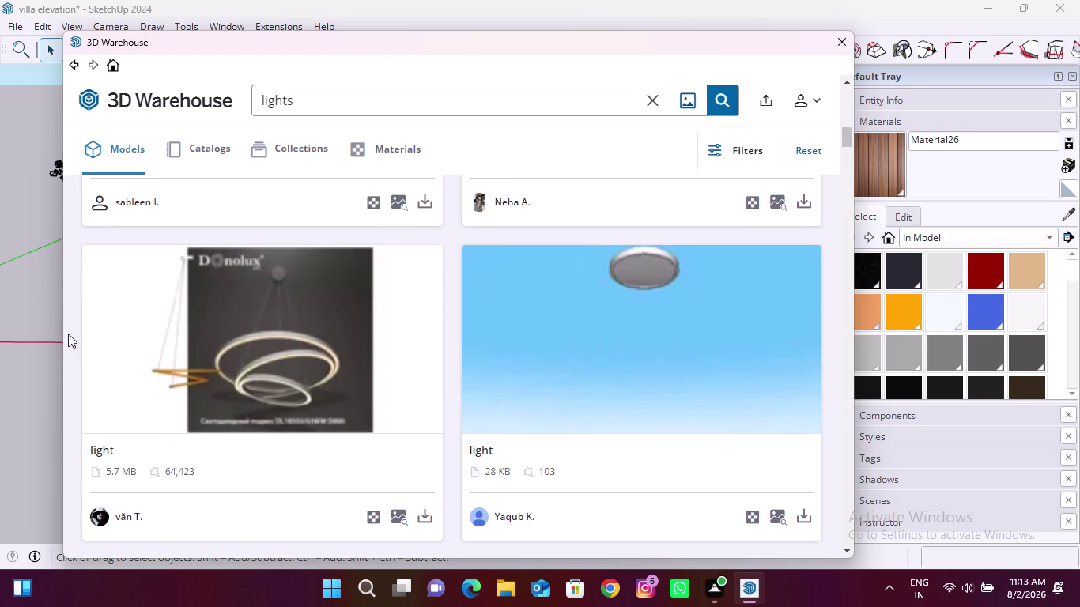
scroll(down, 3)
scroll(down, 3)
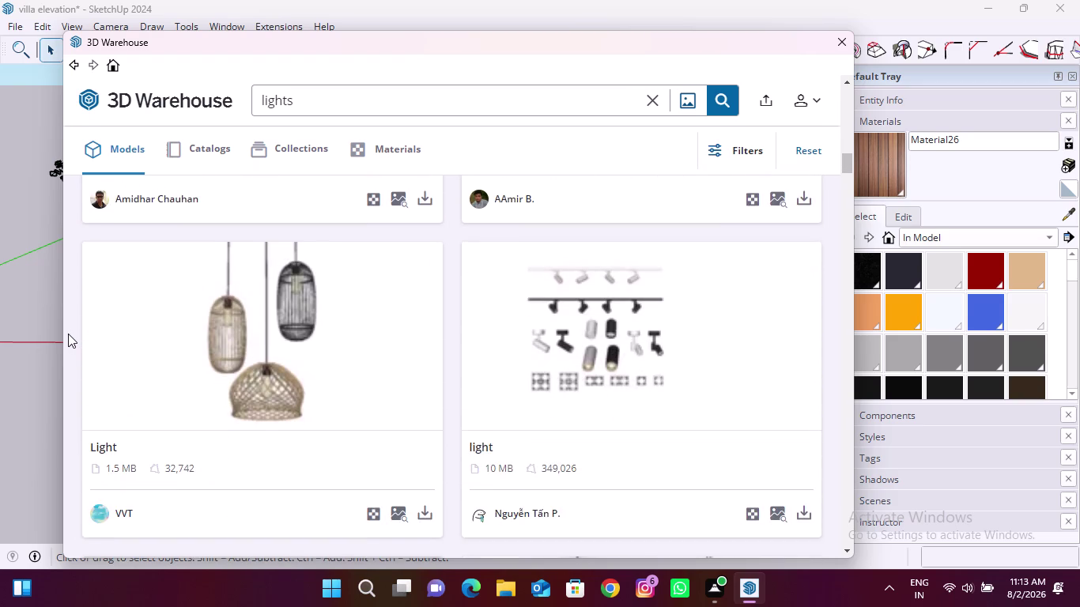
scroll(down, 3)
scroll(down, 3)
scroll(down, 3)
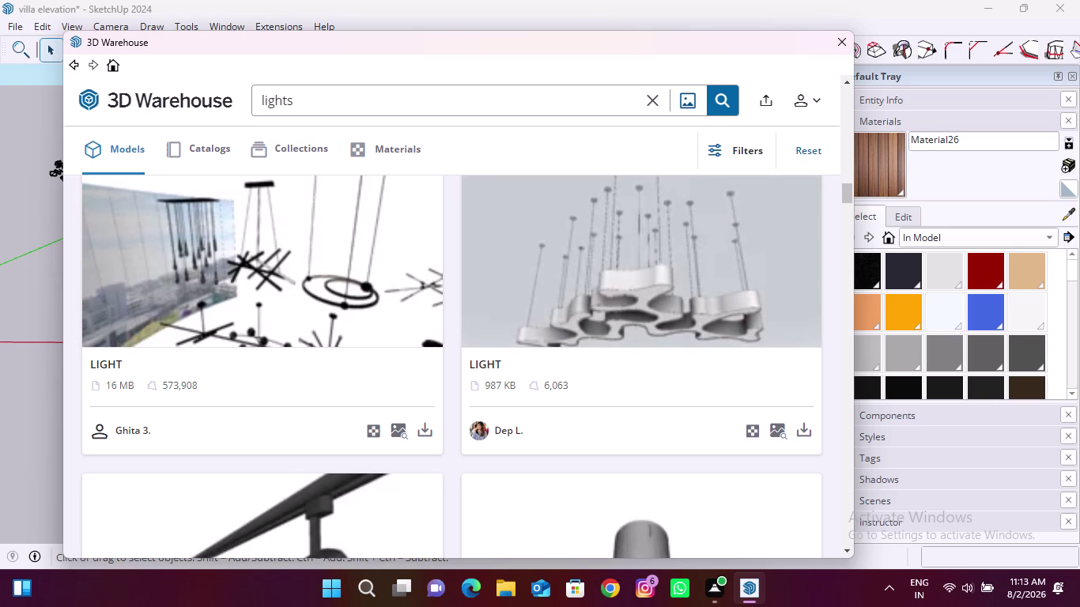
Start extending the search term to 'lights exterior'.
click(308, 100)
key(space)
text(ex)
text(re)
key(BackSpace)
Finish the 'lights exterior' search term and run the search.
key(BackSpace)
text(terio)
text(r)
key(Return)
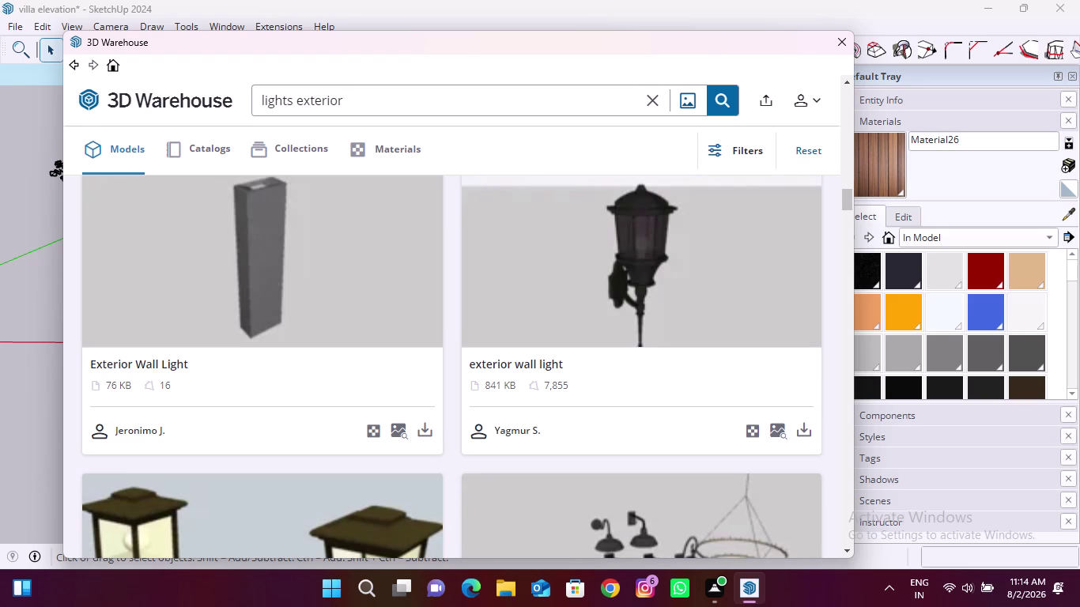
Browse the exterior light results and download the Up/Down Exterior Light.
scroll(down, 3)
scroll(down, 3)
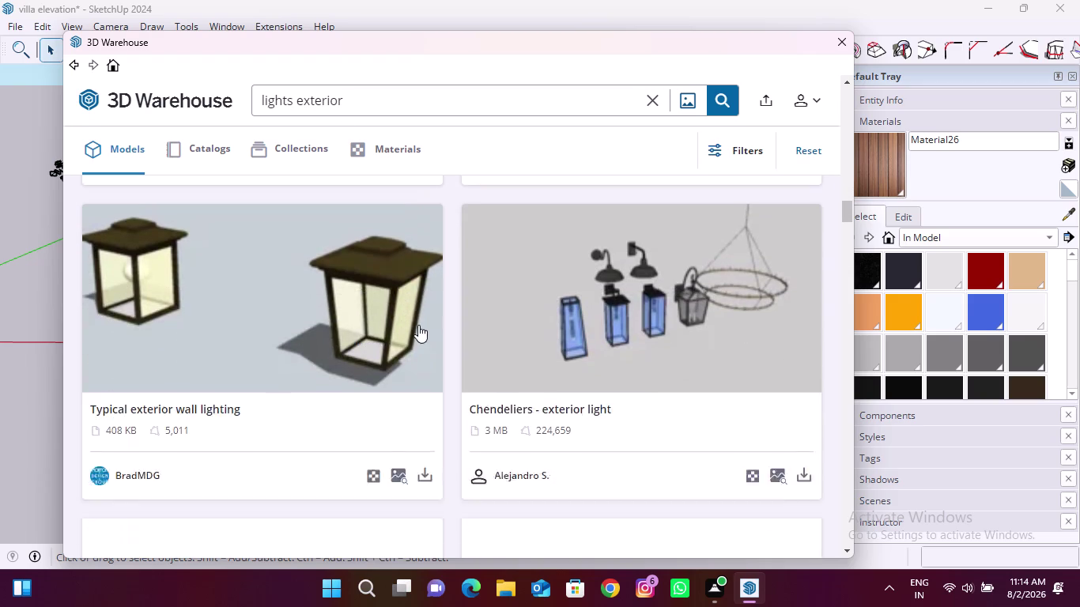
scroll(down, 3)
scroll(down, 3)
scroll(down, 3)
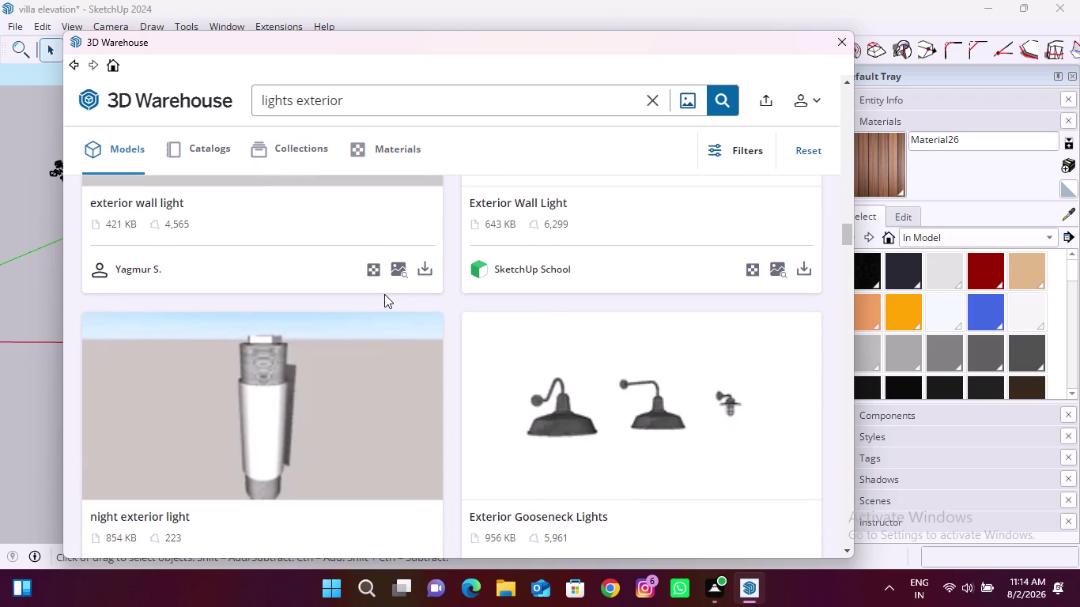
scroll(down, 3)
scroll(down, 3)
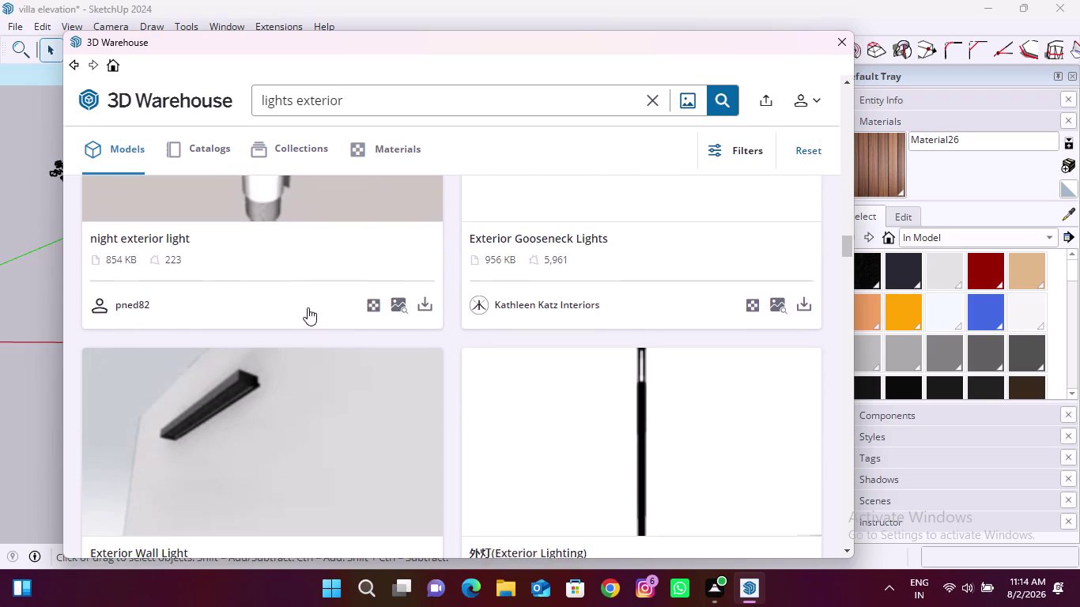
scroll(down, 3)
scroll(down, 3)
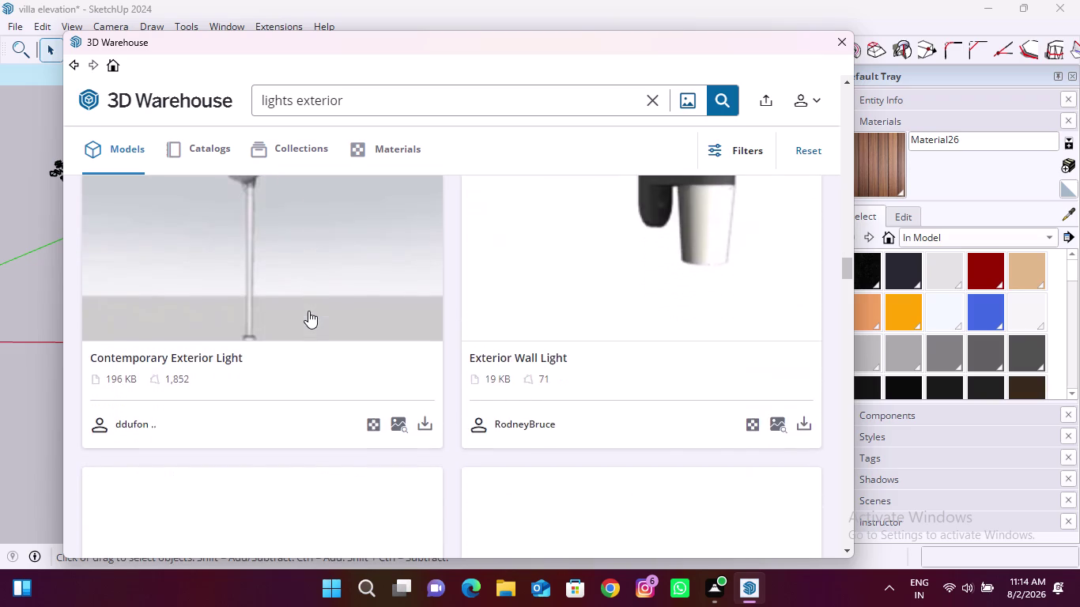
scroll(down, 3)
scroll(down, 3)
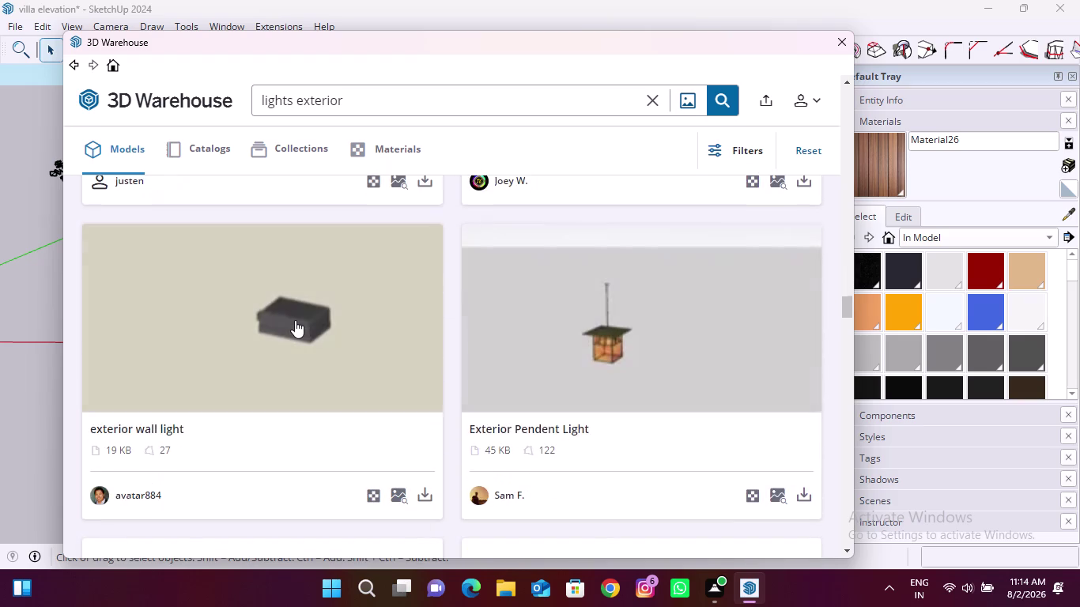
scroll(down, 3)
scroll(down, 3)
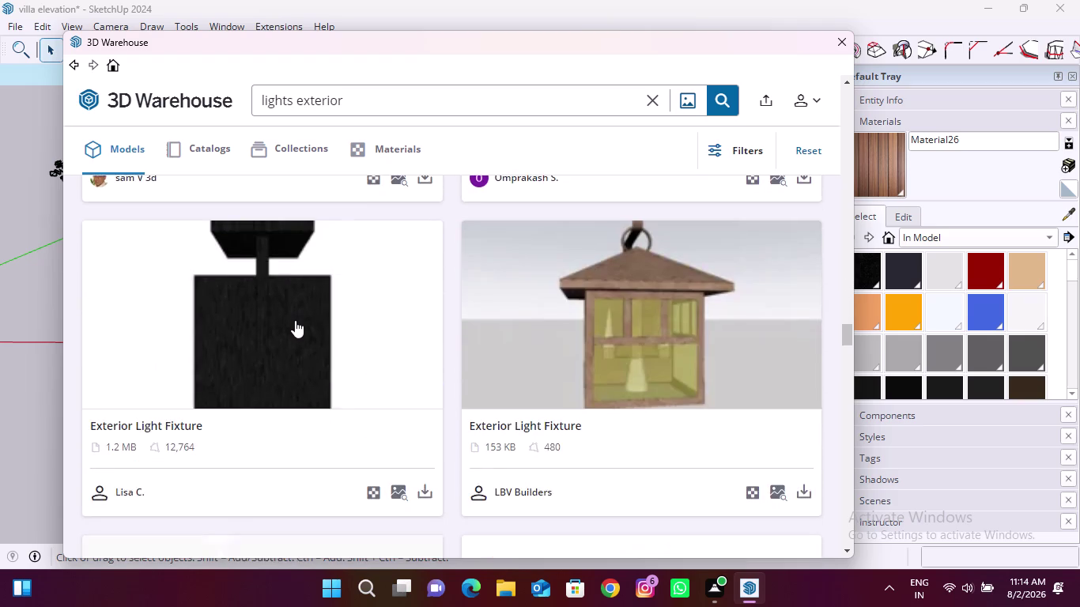
scroll(down, 3)
scroll(down, 3)
scroll(down, 3)
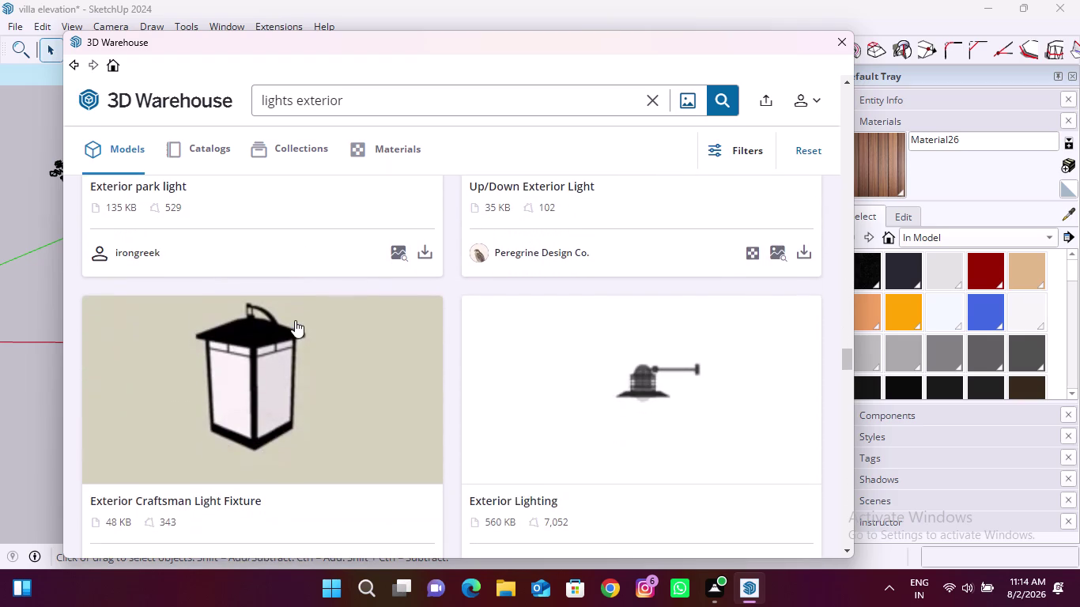
scroll(down, 3)
scroll(down, 3)
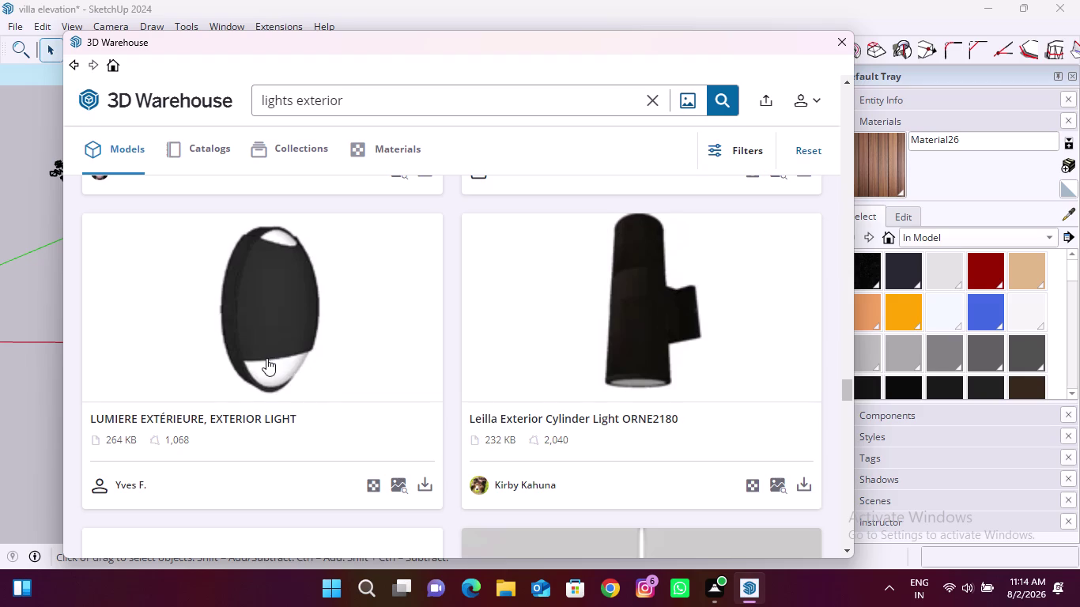
scroll(up, 3)
scroll(up, 3)
scroll(down, 3)
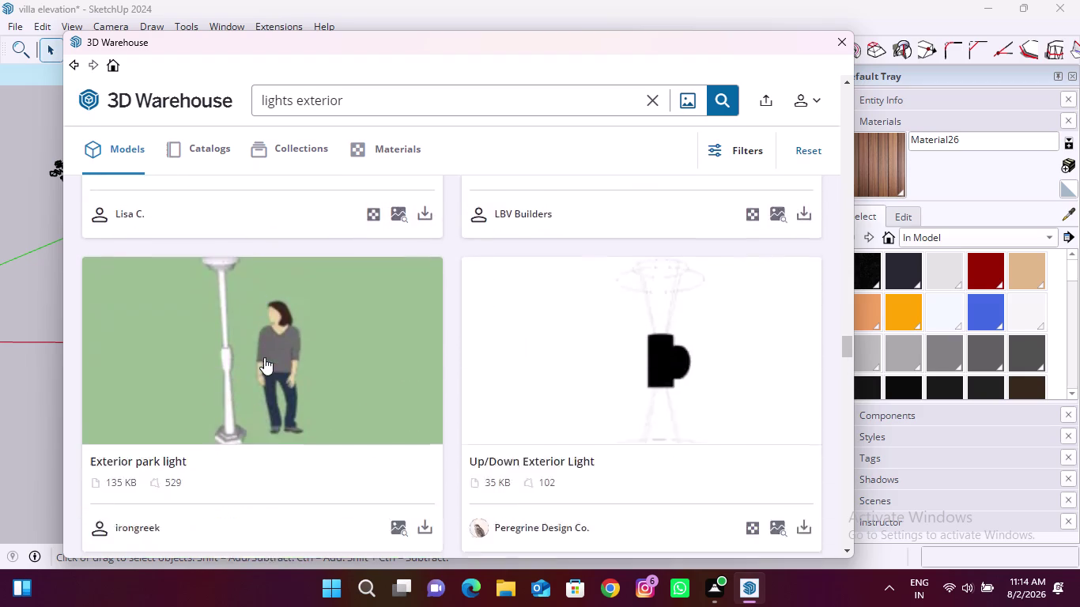
click(803, 414)
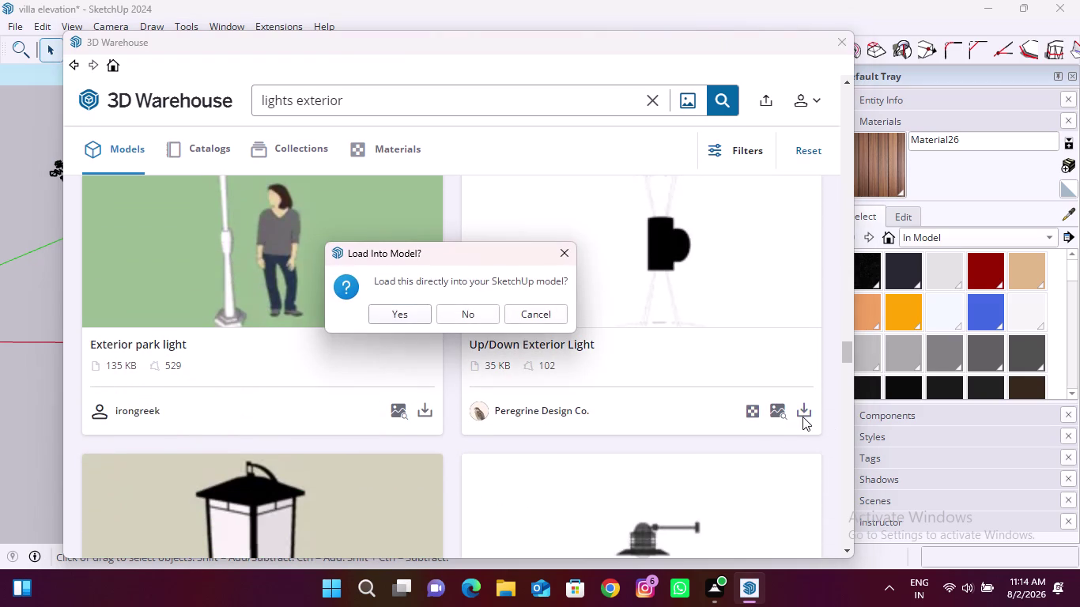
Accept Load Into Model and place the Up/Down Exterior Light in the scene.
click(422, 310)
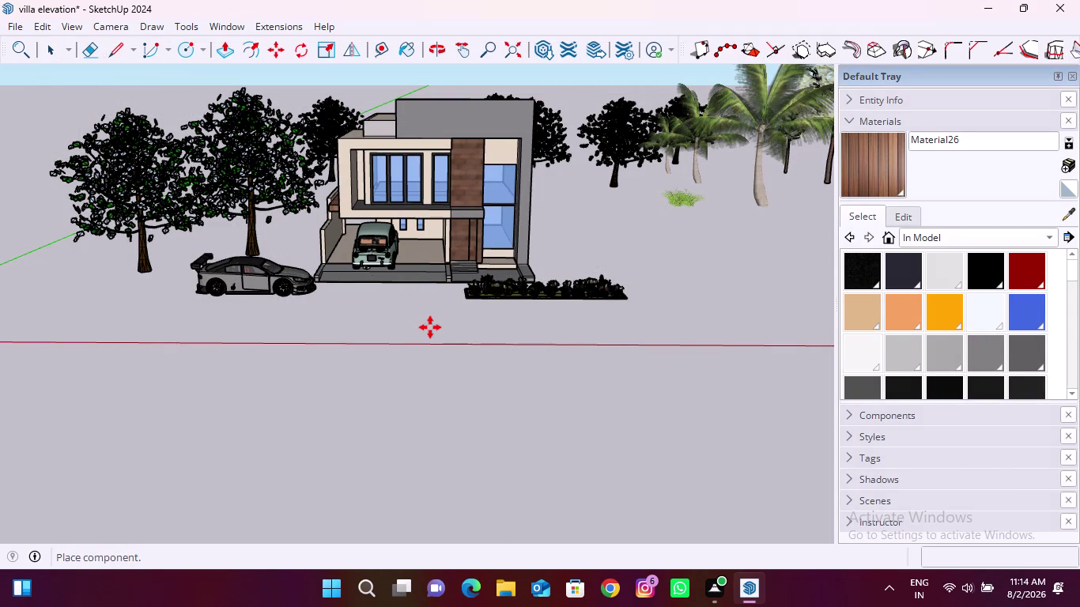
click(431, 327)
scroll(up, 3)
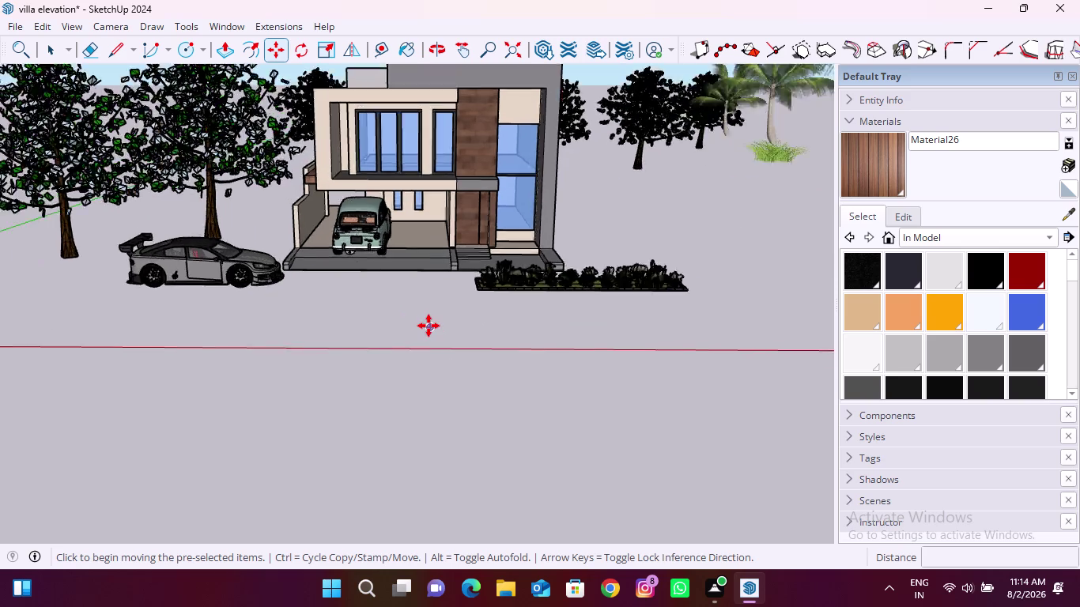
scroll(up, 3)
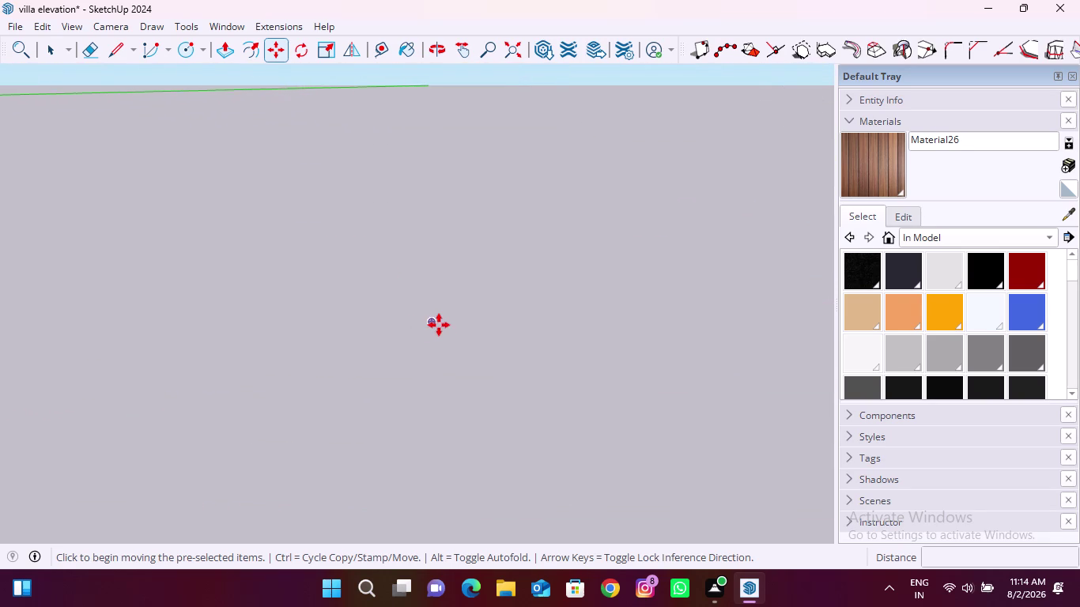
scroll(up, 3)
scroll(up, 3)
scroll(up, 3)
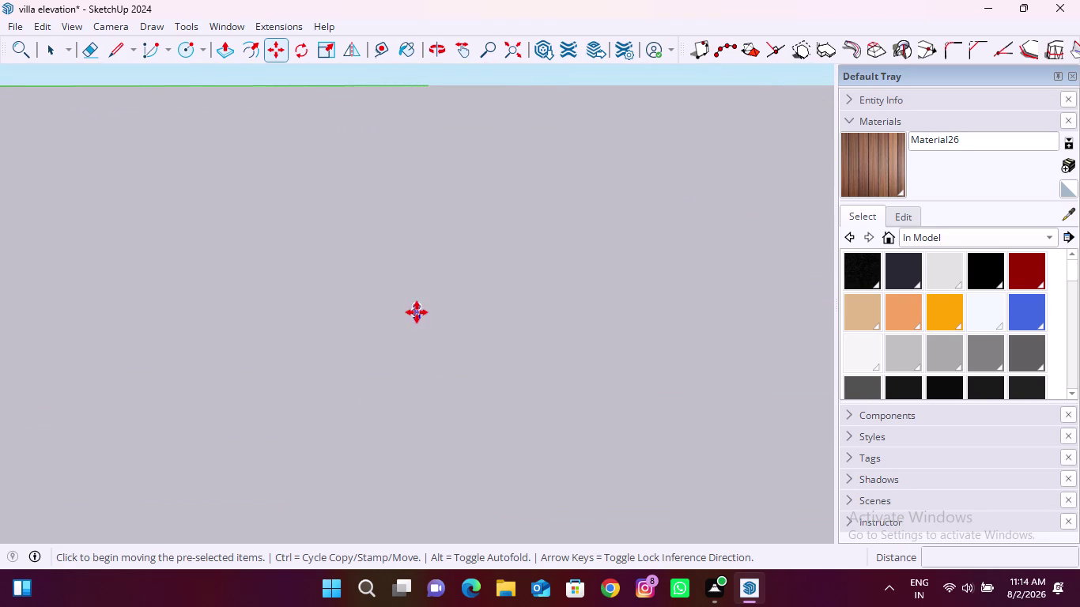
scroll(up, 3)
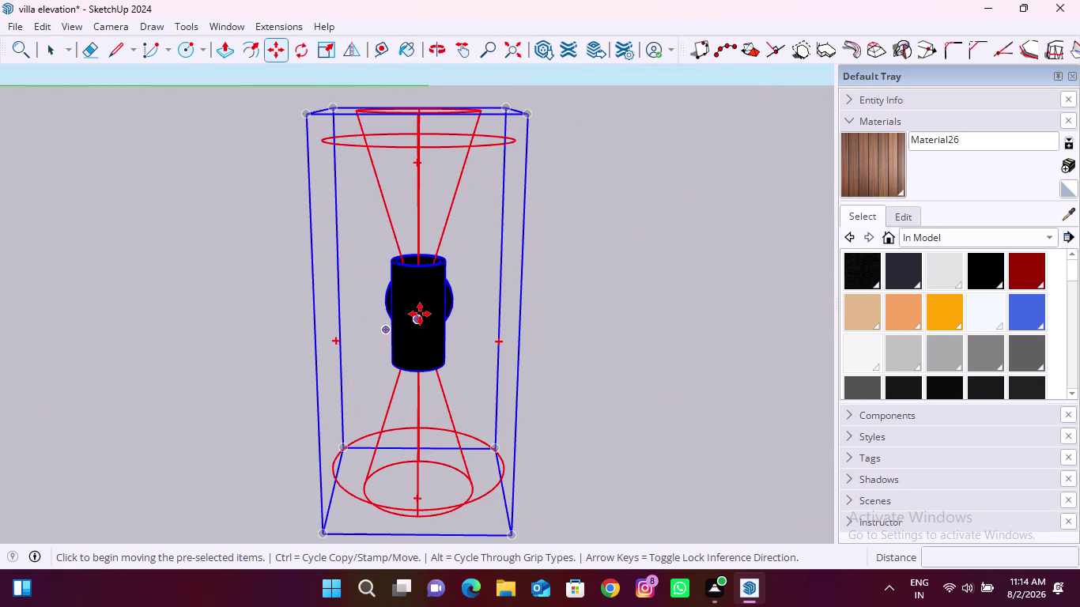
Scale the Up/Down Exterior Light down to a small fixture by the front plinth.
key(s)
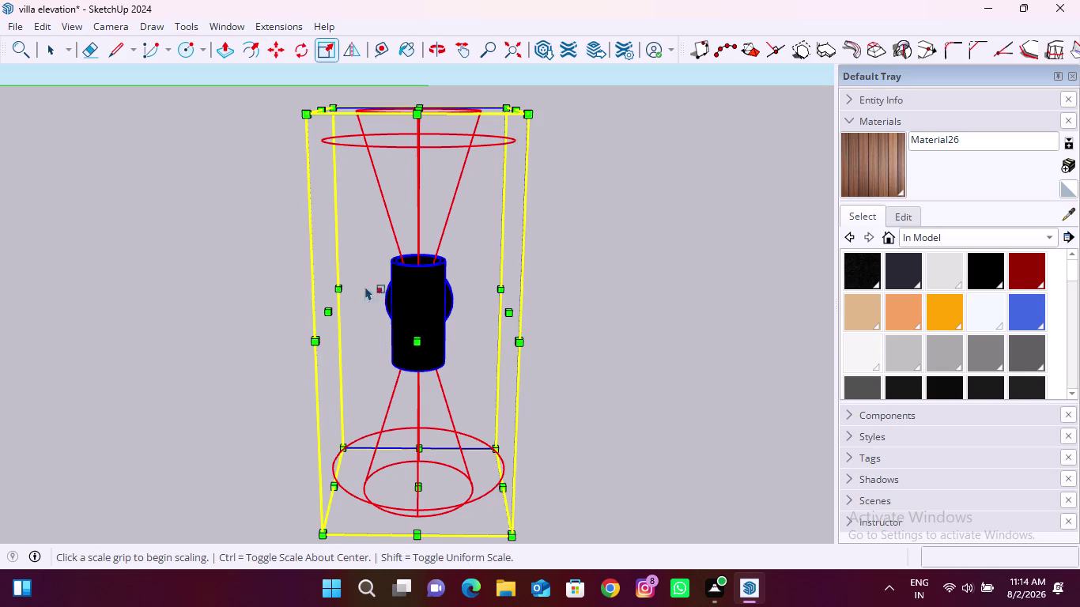
scroll(down, 3)
click(429, 206)
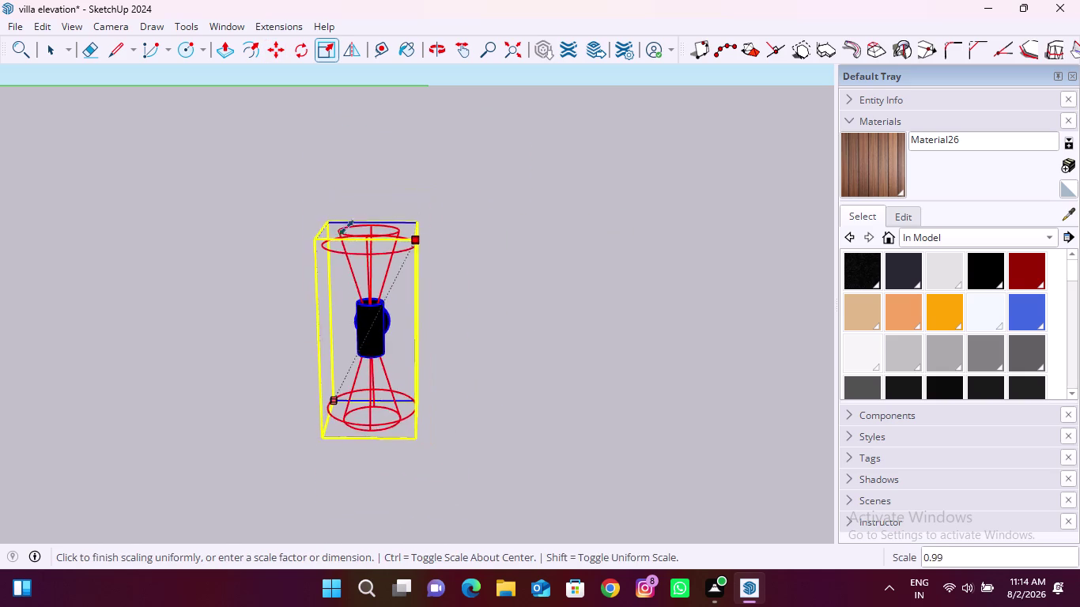
scroll(down, 3)
scroll(down, 3)
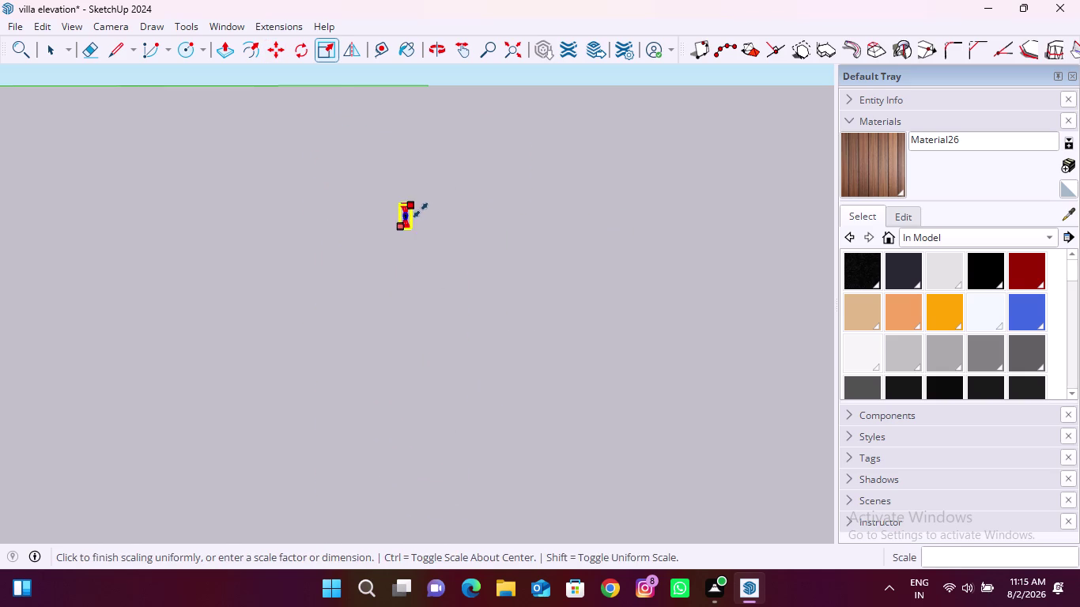
scroll(down, 3)
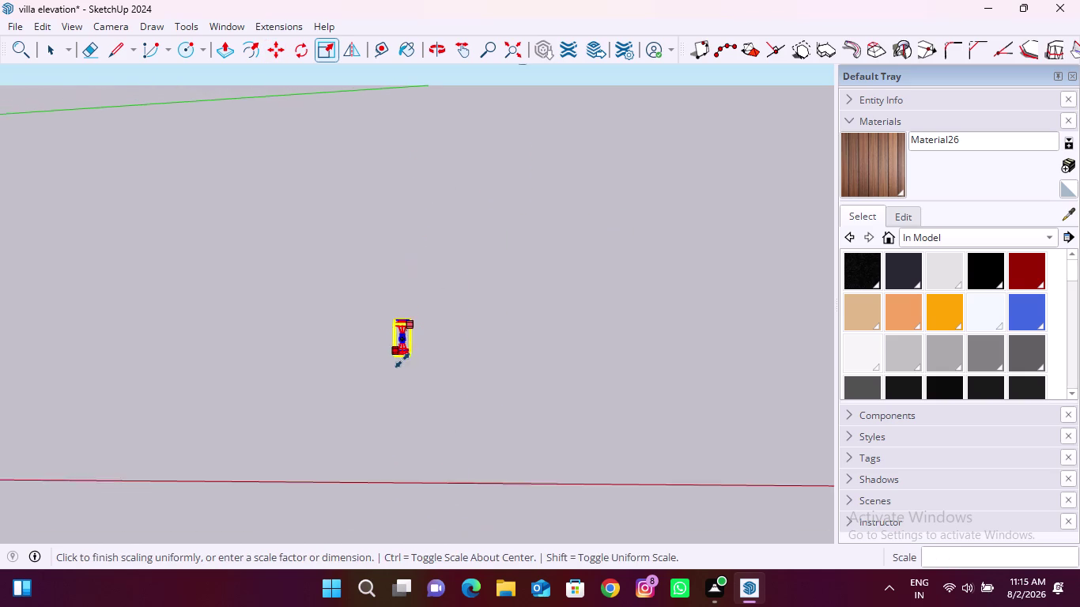
scroll(down, 3)
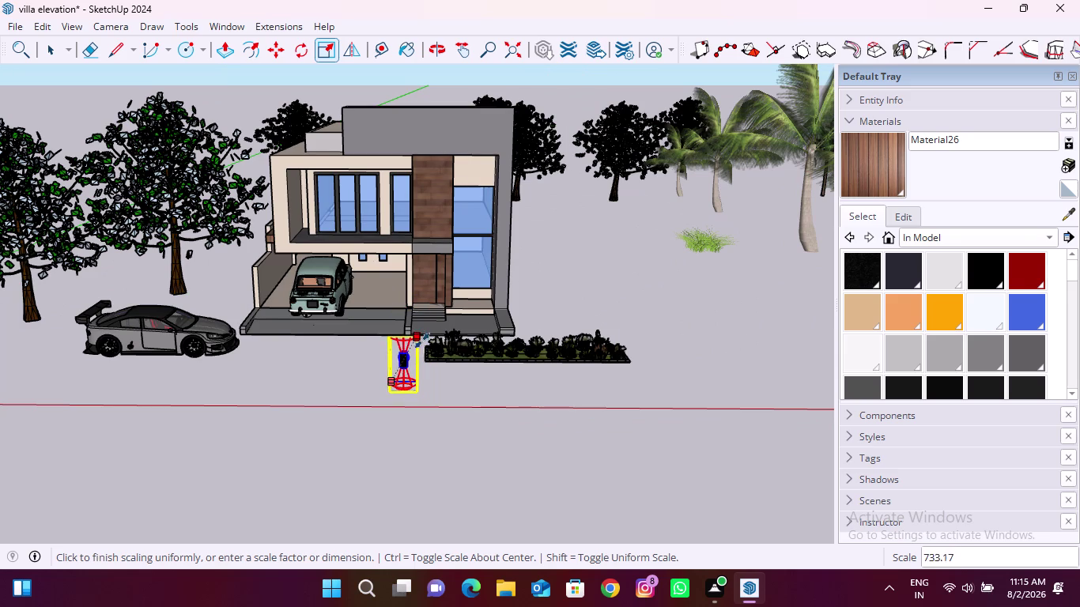
click(418, 355)
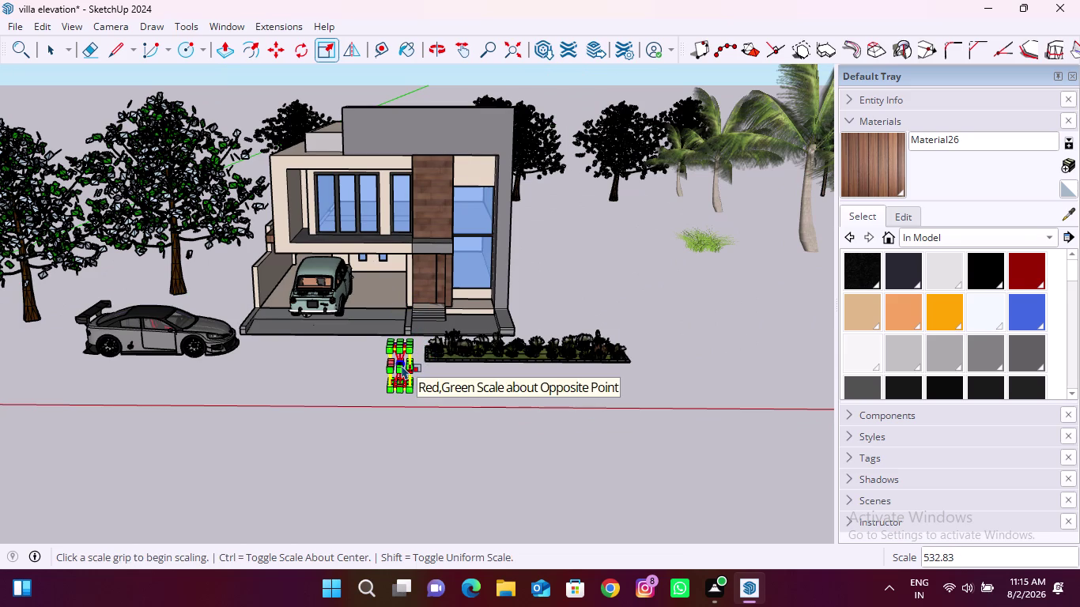
key(m)
scroll(up, 3)
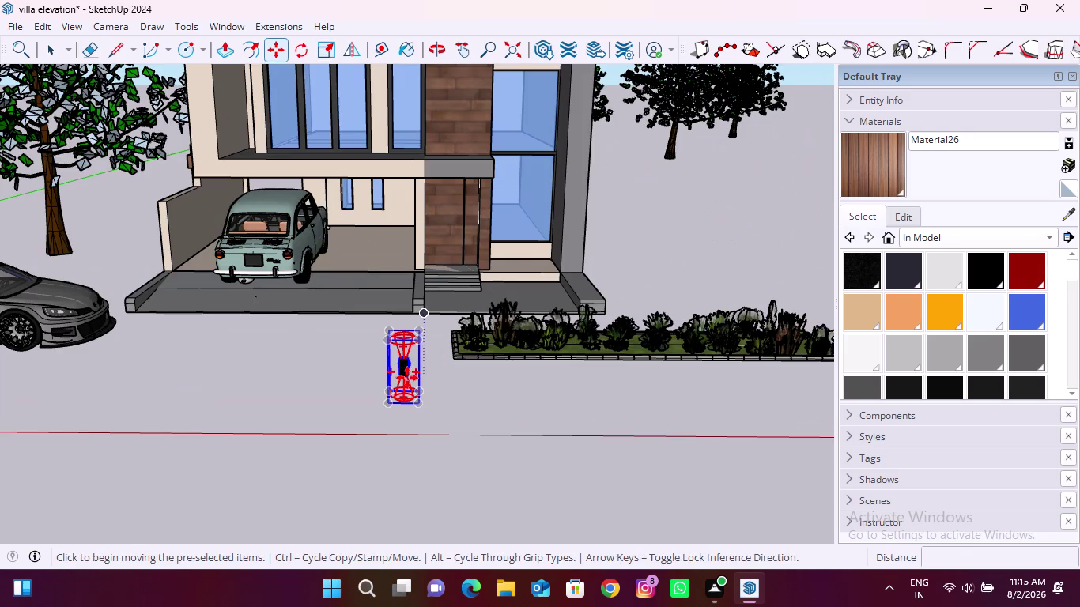
Move the exterior light from in front of the house onto the brick-clad column.
click(407, 375)
scroll(down, 3)
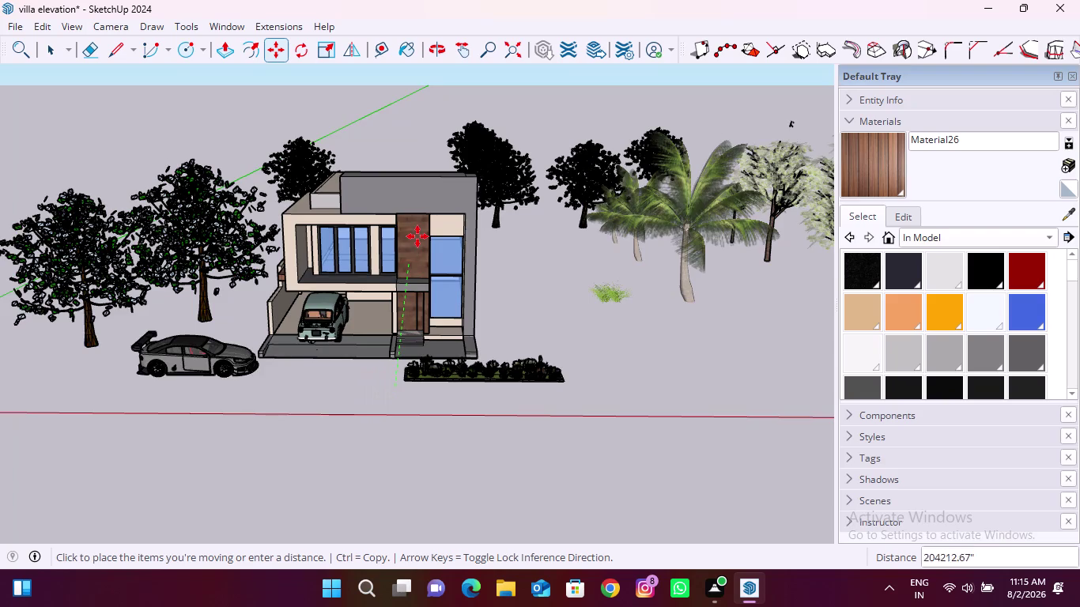
scroll(up, 3)
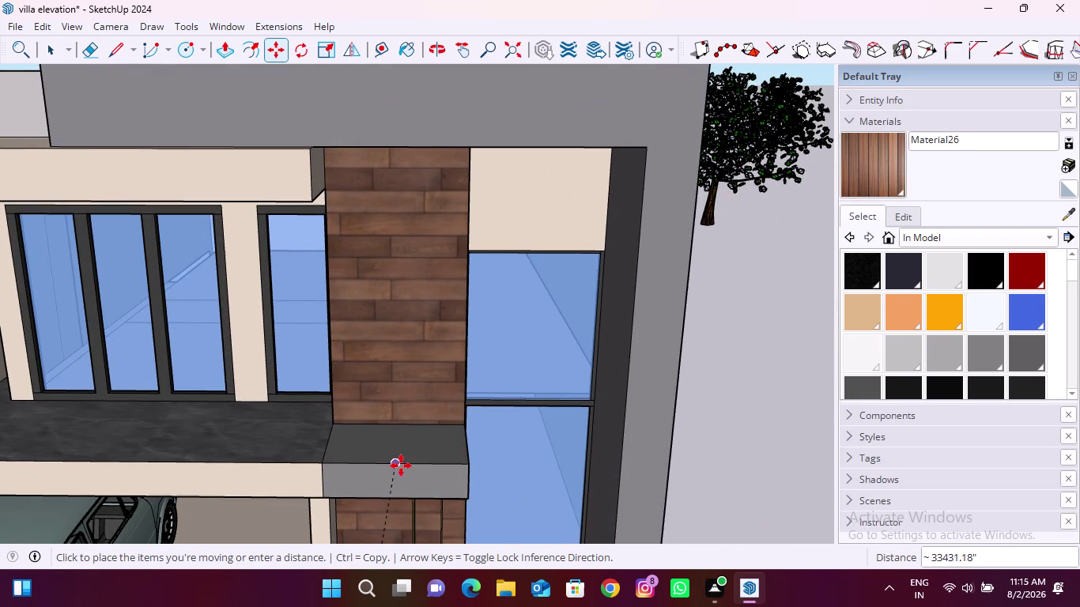
scroll(down, 3)
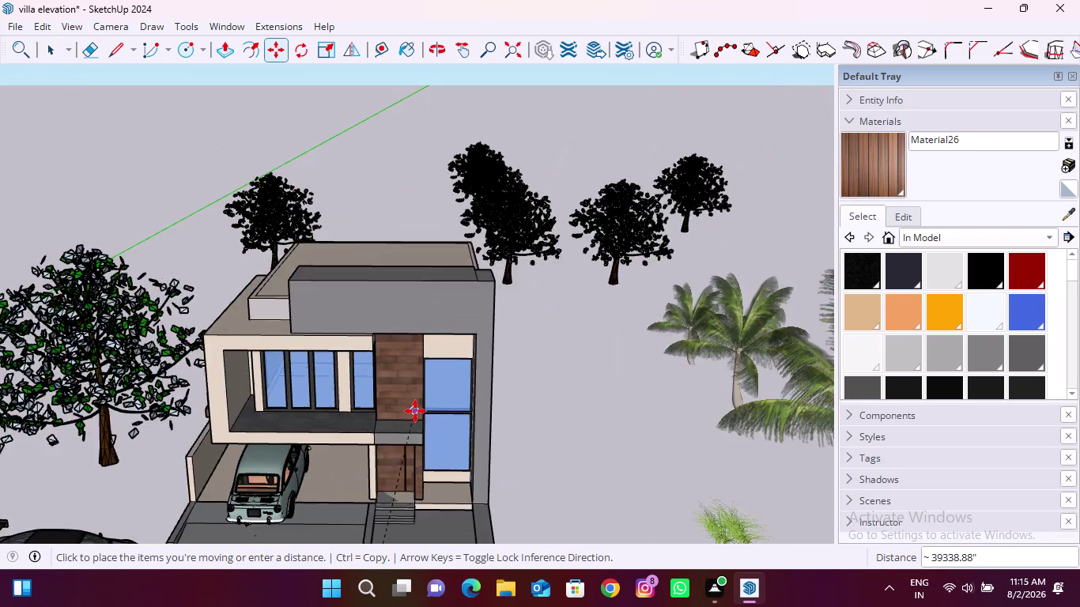
scroll(down, 3)
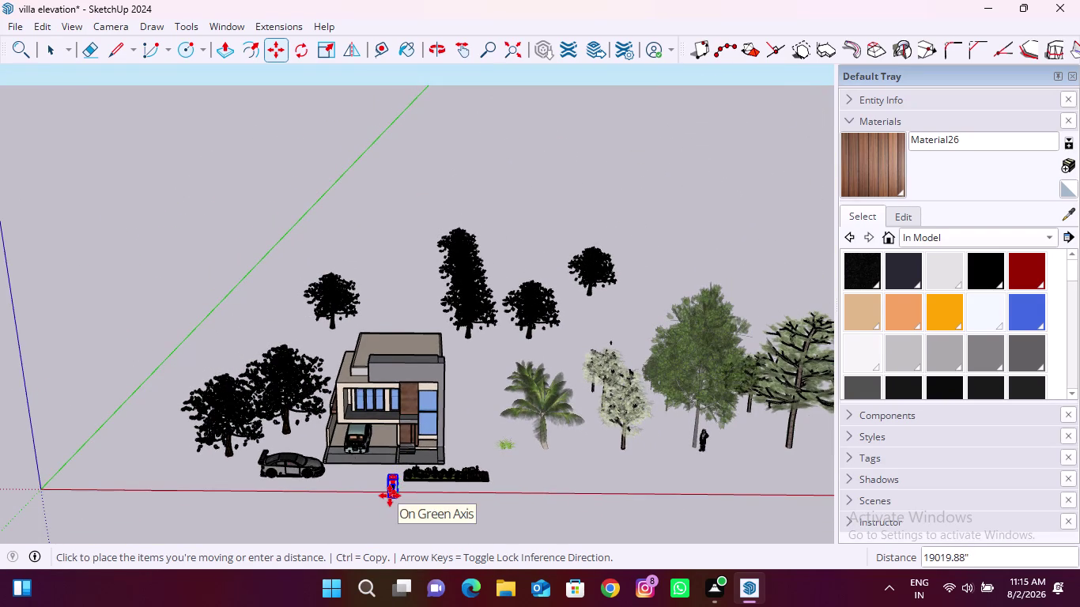
click(390, 497)
scroll(up, 3)
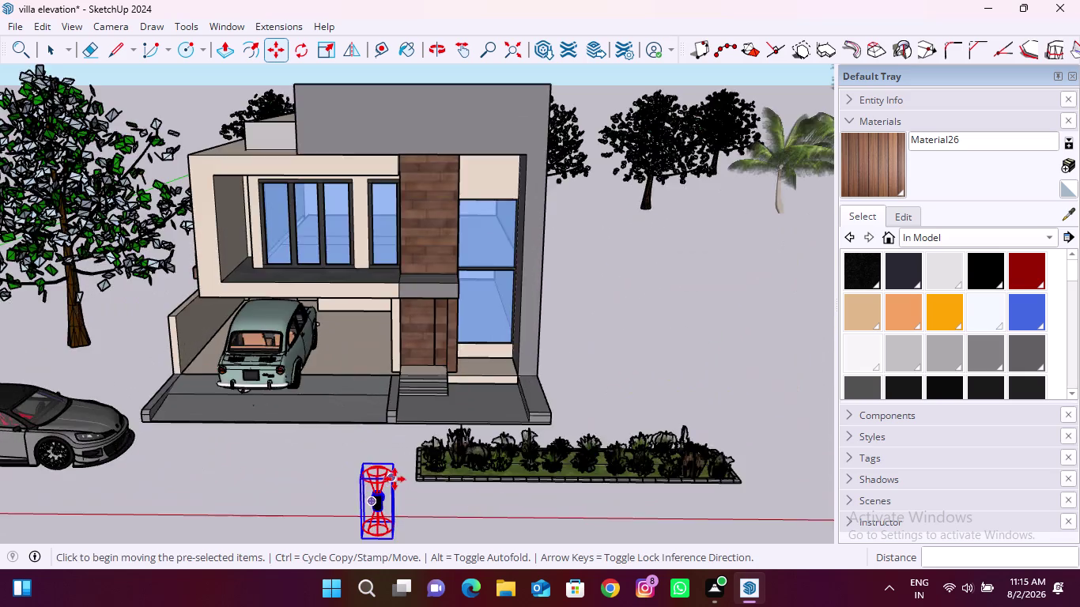
scroll(up, 3)
click(393, 436)
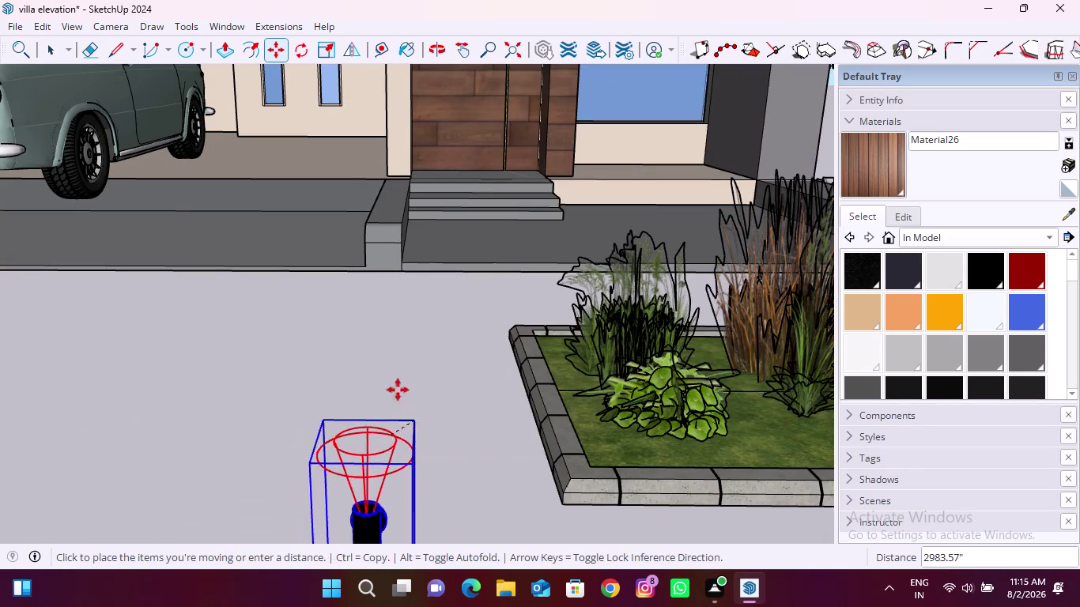
scroll(down, 3)
scroll(up, 3)
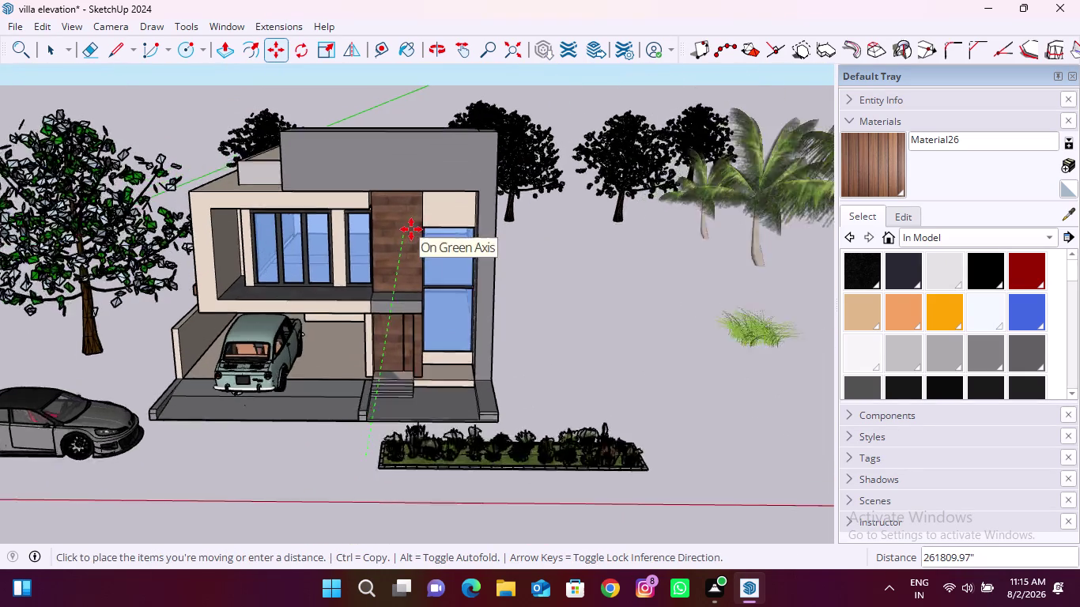
scroll(up, 3)
click(418, 213)
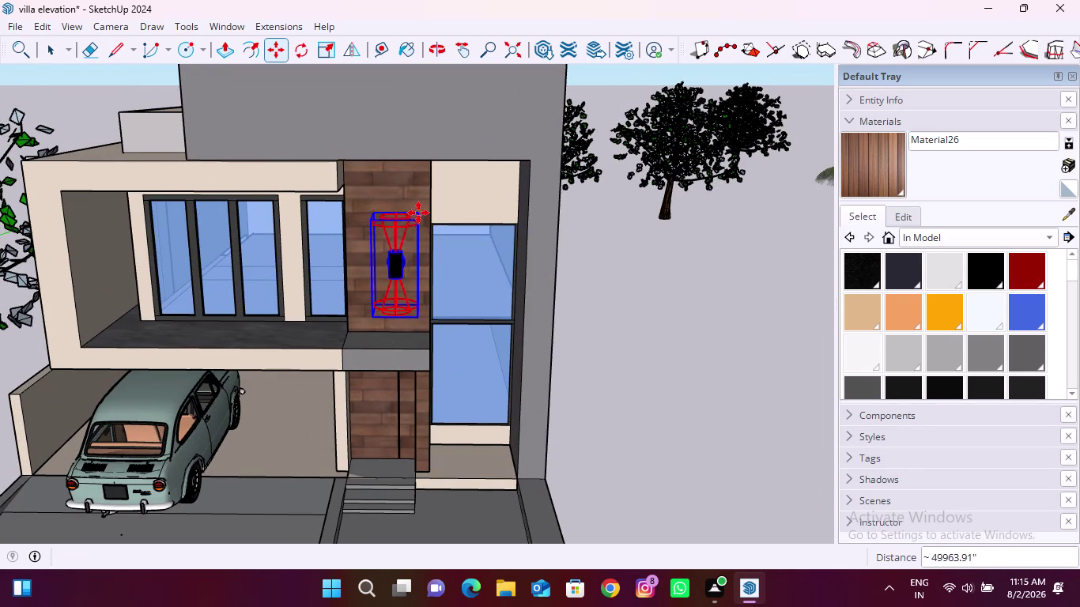
Scale the light down to about 0.56 with a corner grip.
key(s)
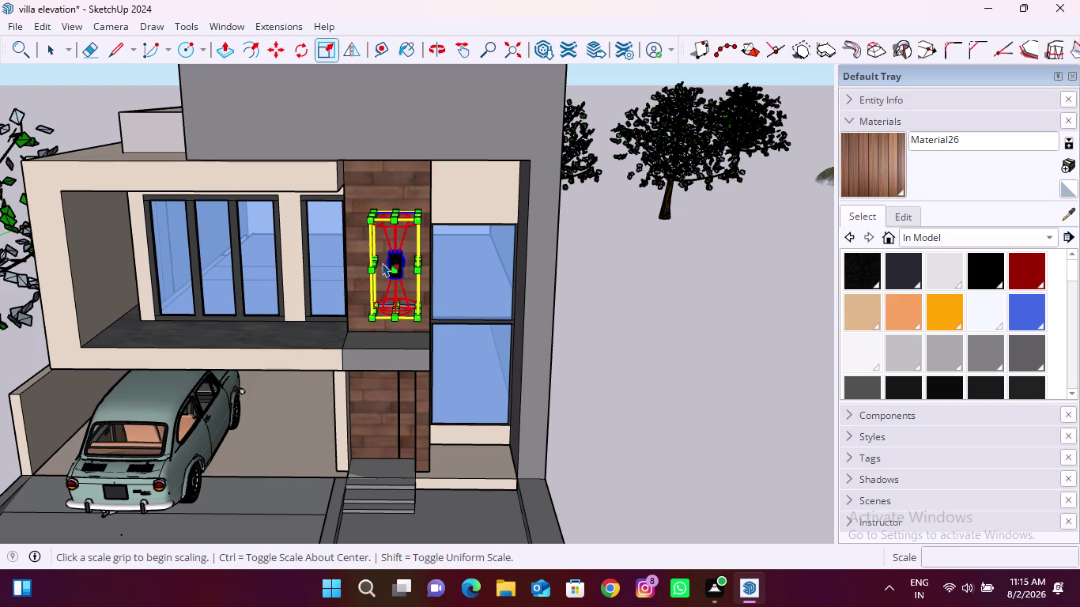
drag(371, 219, 386, 265)
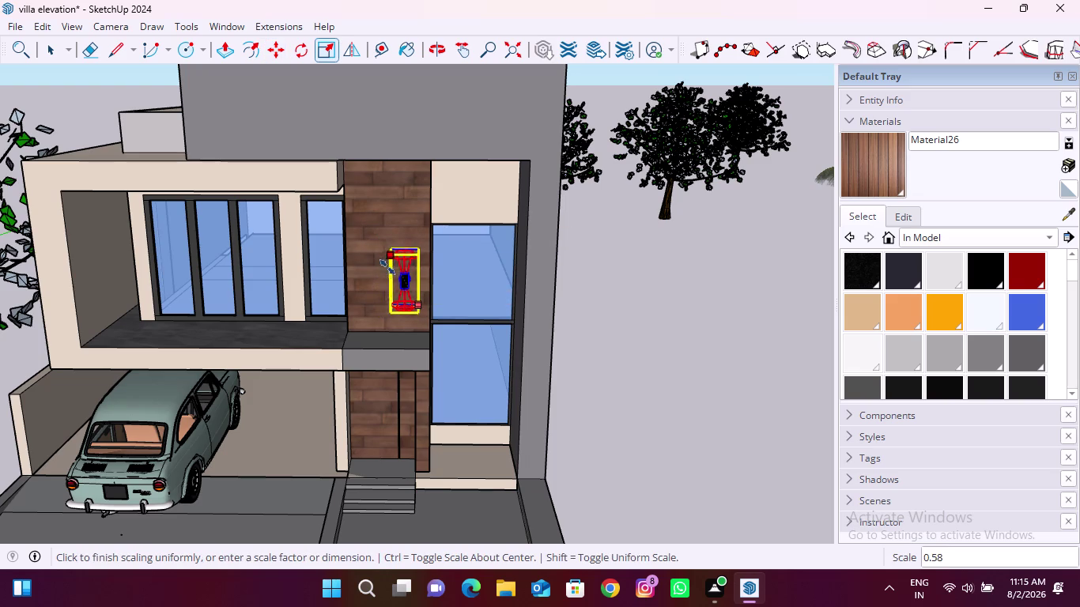
drag(386, 265, 388, 263)
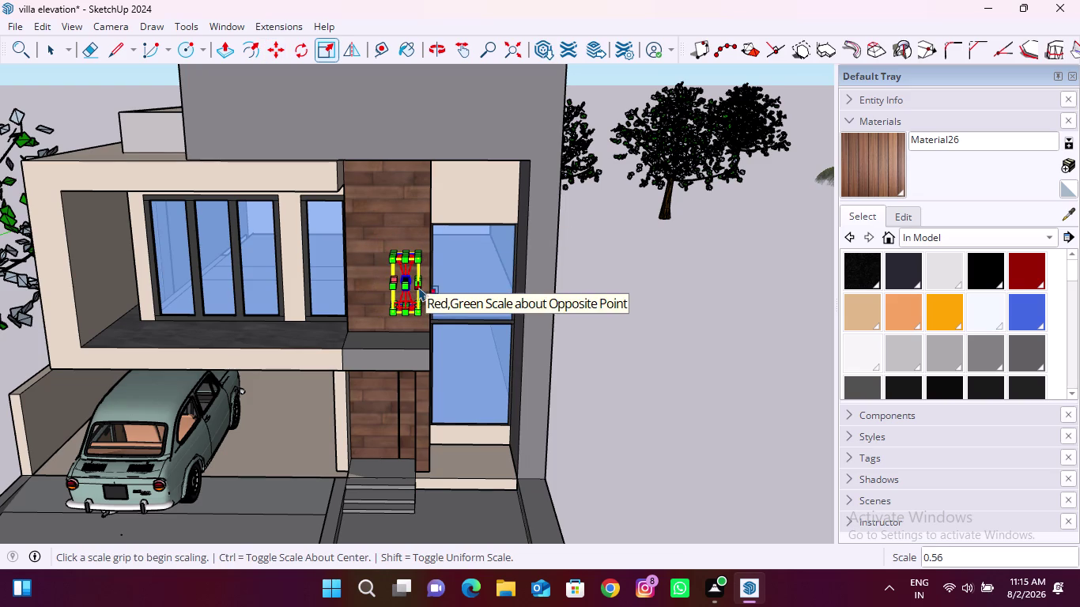
scroll(up, 3)
Move the wall light vertically, higher up the column.
key(m)
scroll(up, 3)
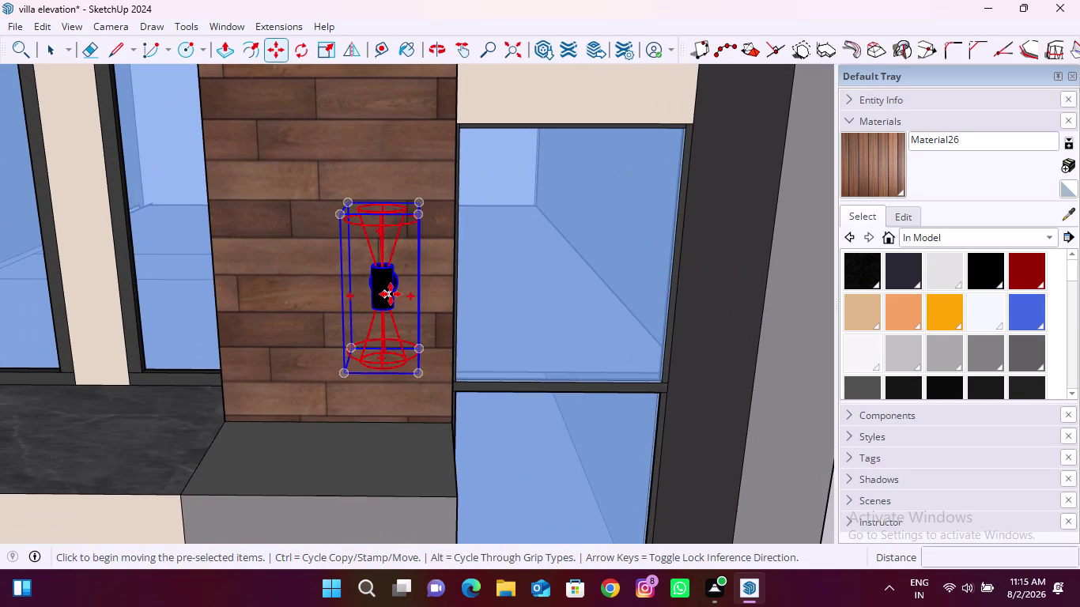
scroll(up, 3)
middle_drag(308, 330, 393, 333)
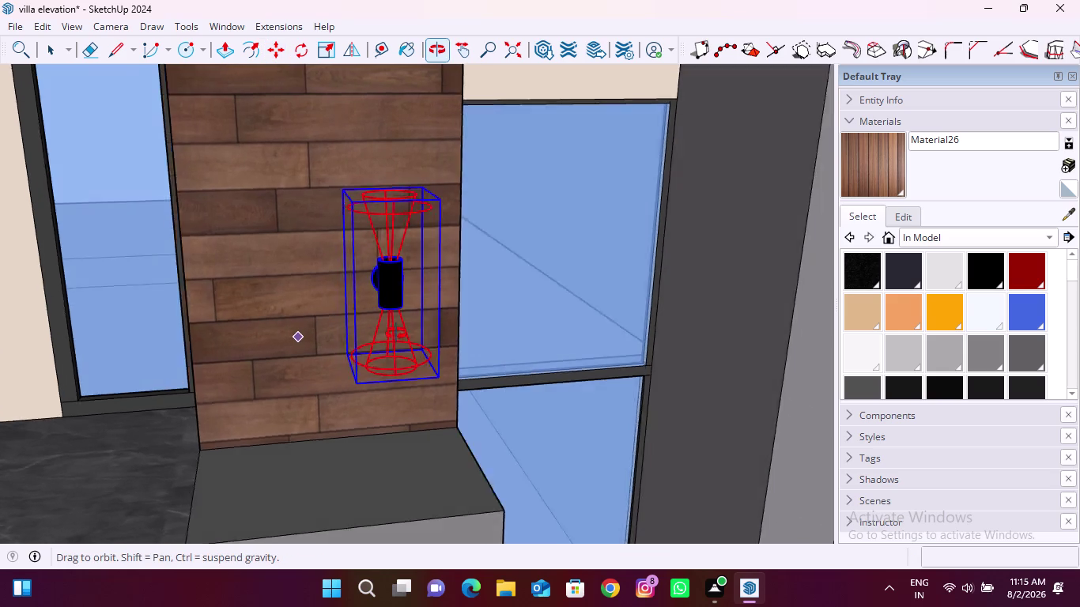
middle_drag(393, 333, 588, 317)
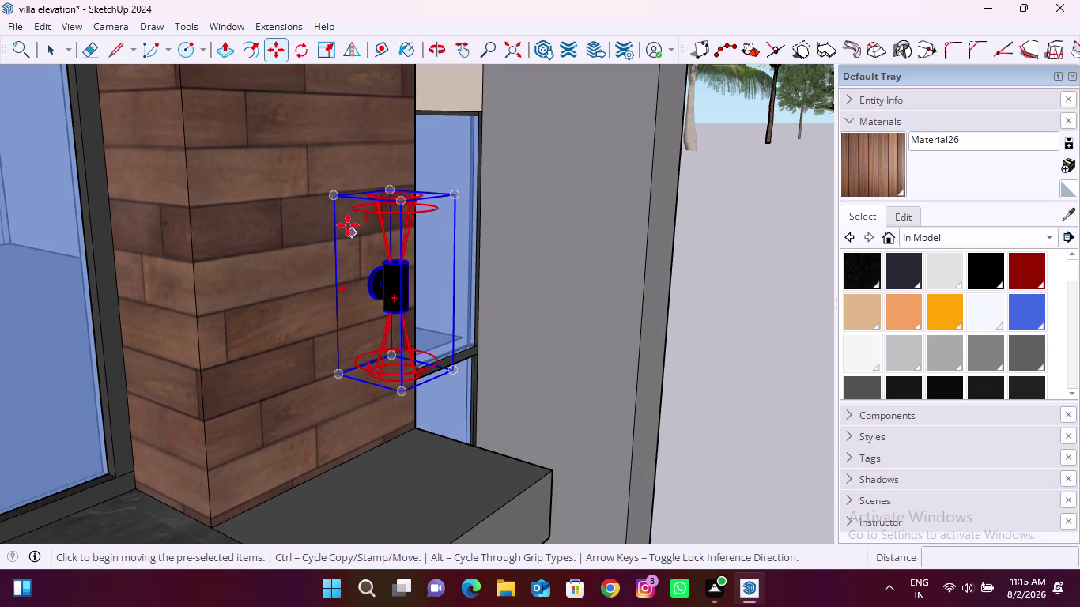
click(333, 196)
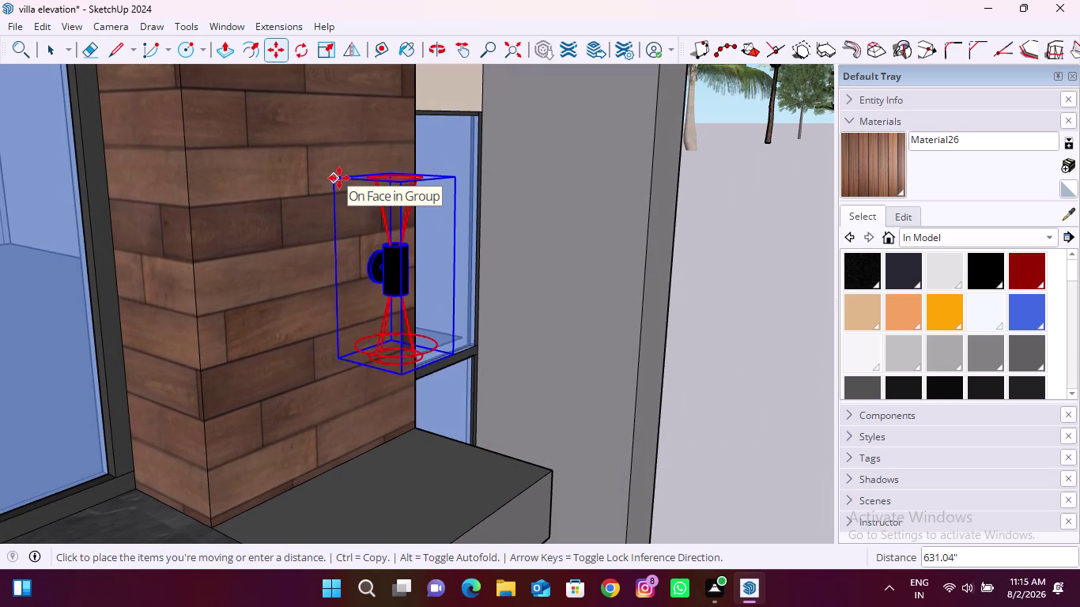
key(Up)
scroll(down, 3)
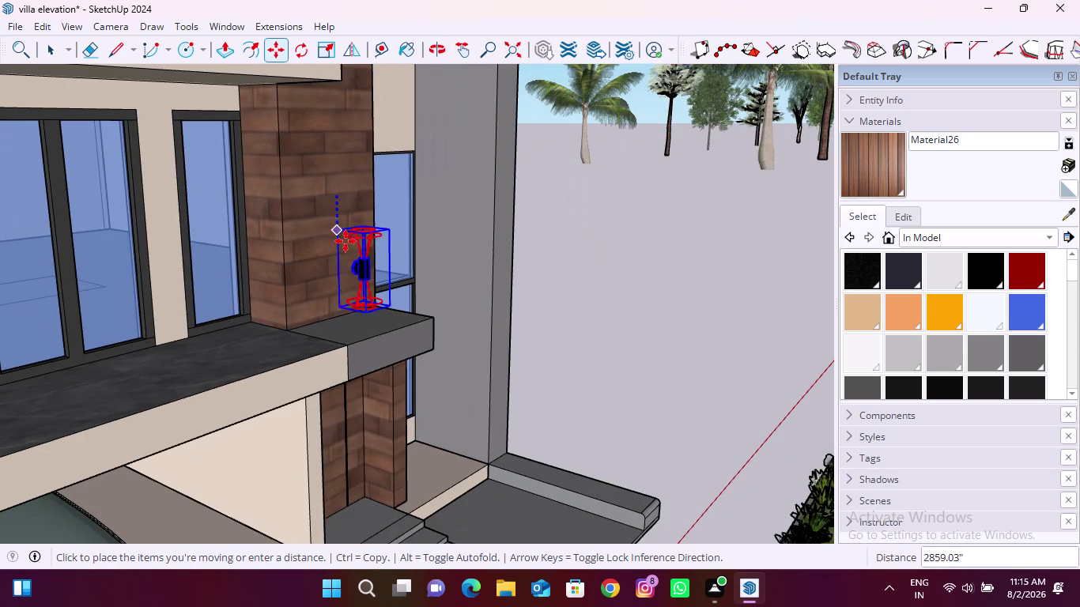
scroll(down, 3)
scroll(down, 3)
middle_drag(350, 262, 220, 284)
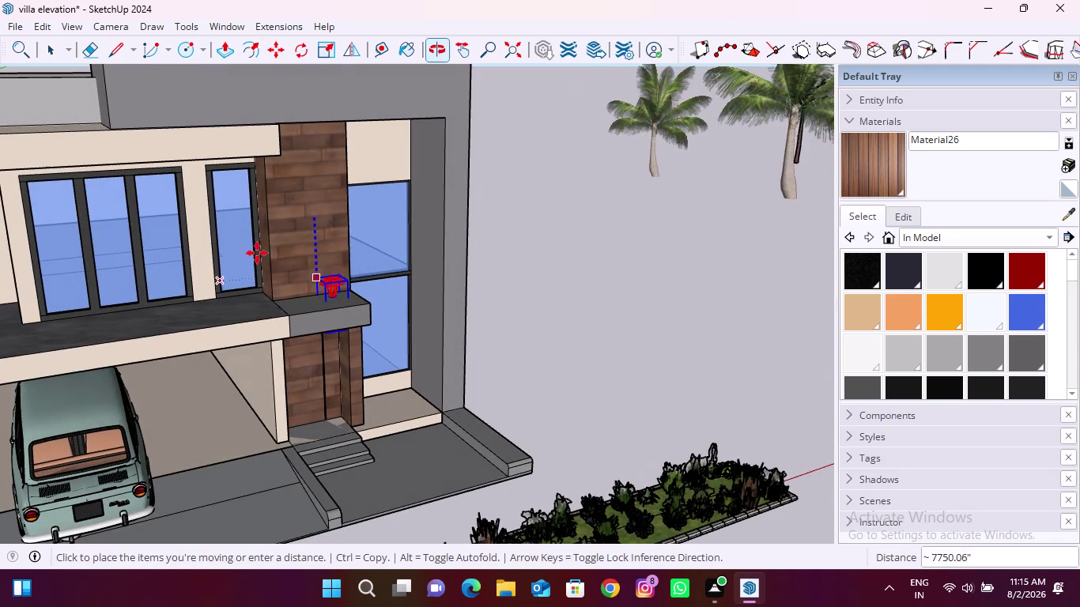
scroll(up, 3)
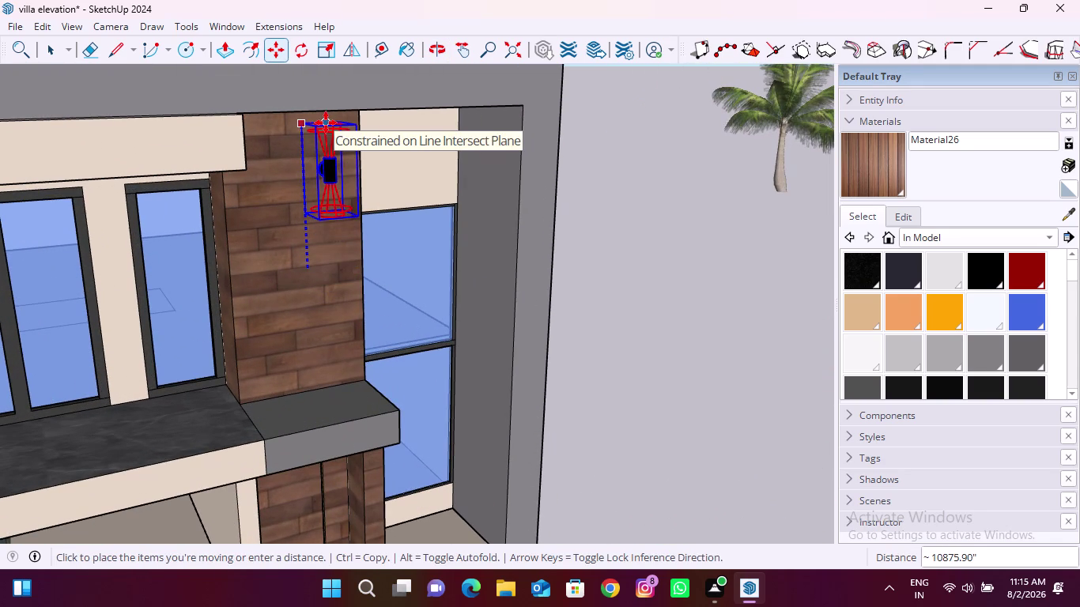
click(325, 129)
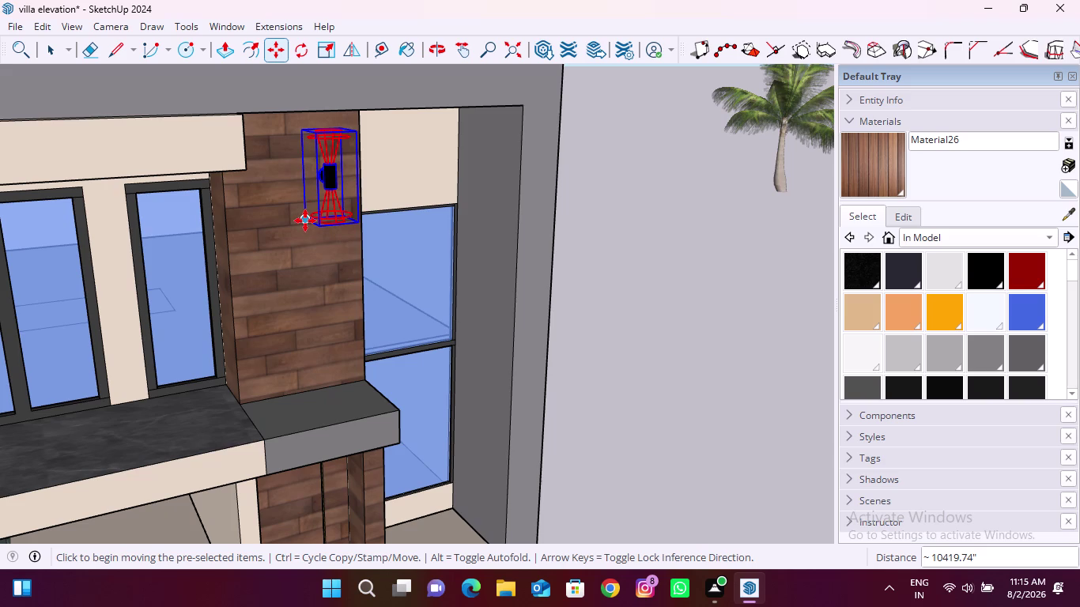
Copy the wall light lower on the pillar and to its left side.
click(305, 221)
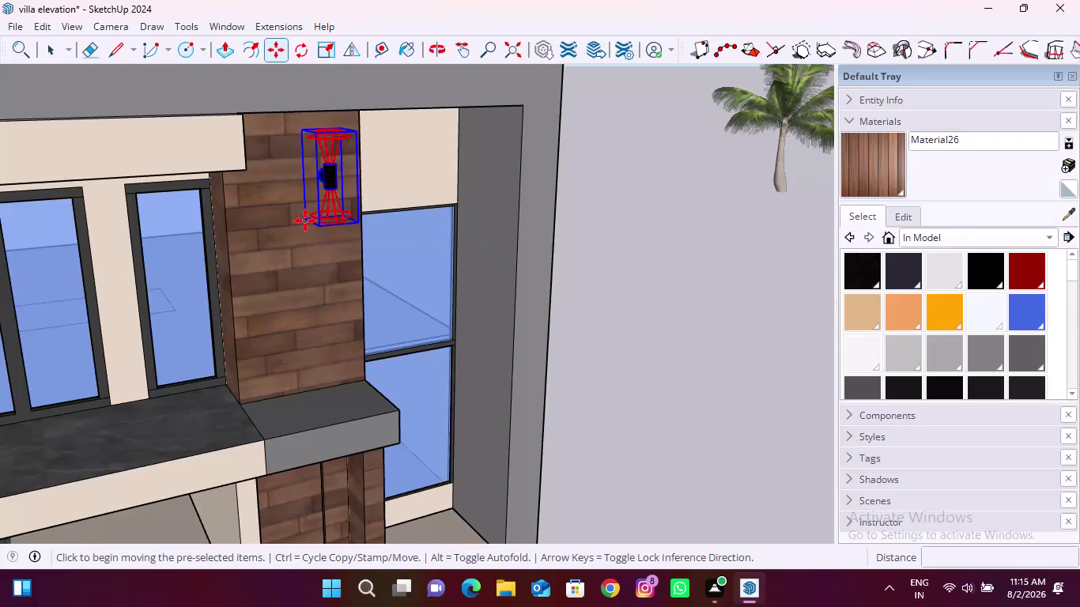
key(Up)
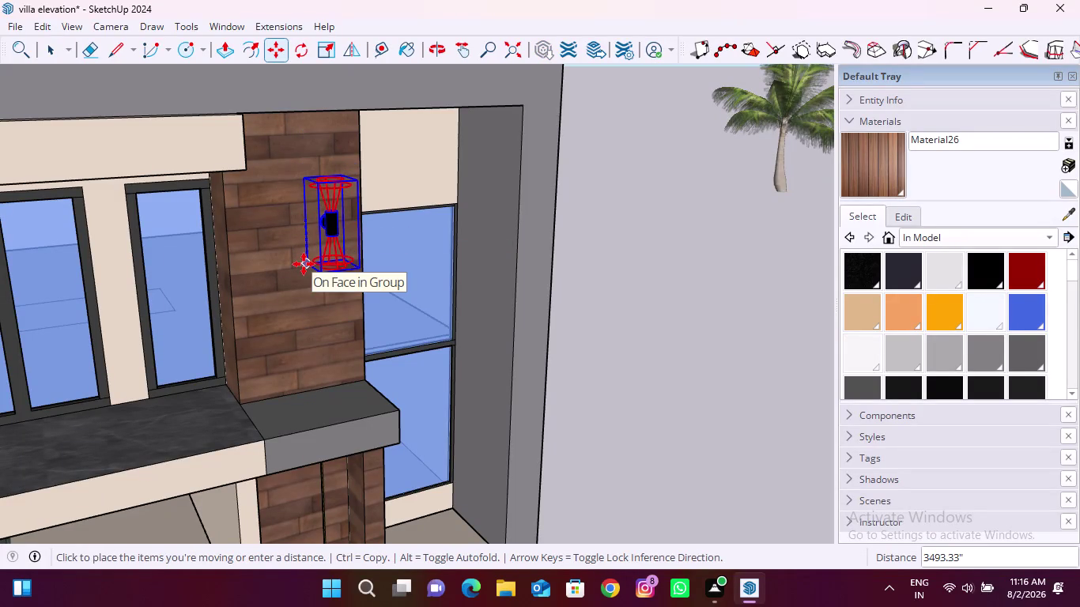
click(313, 367)
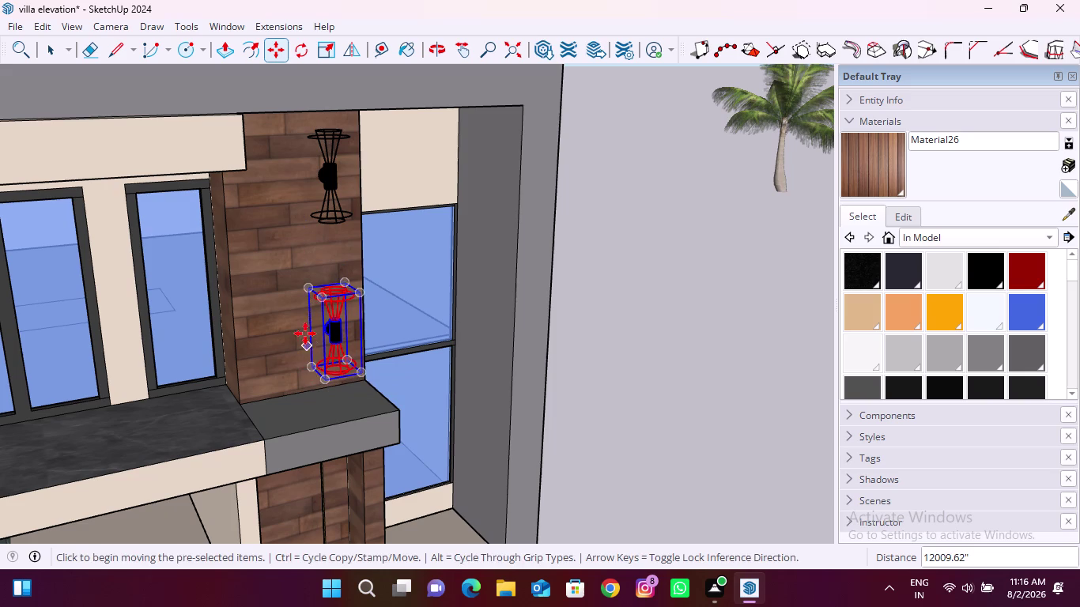
click(310, 288)
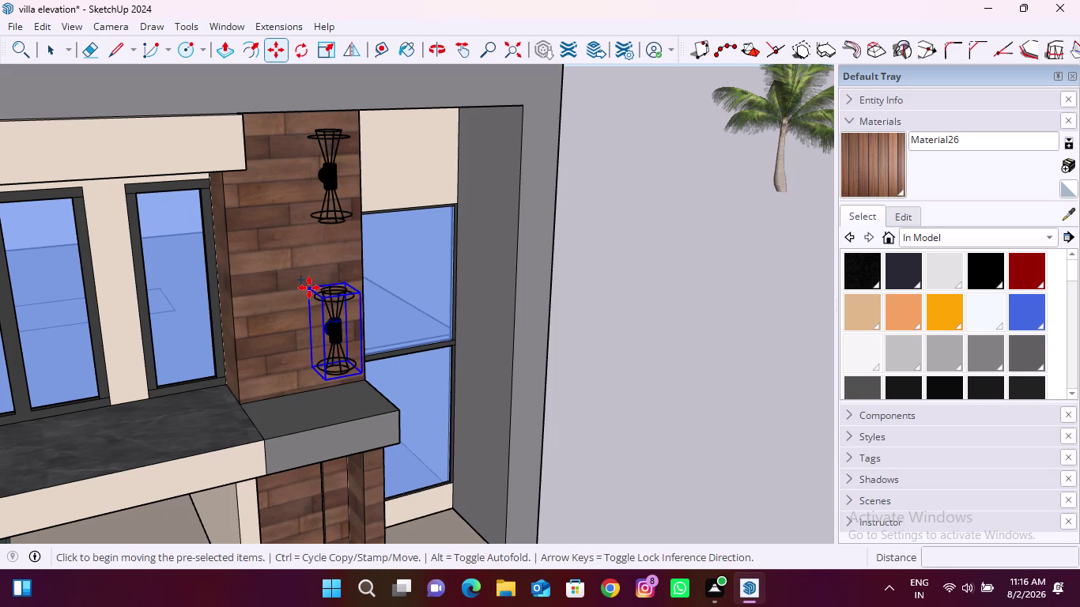
click(249, 305)
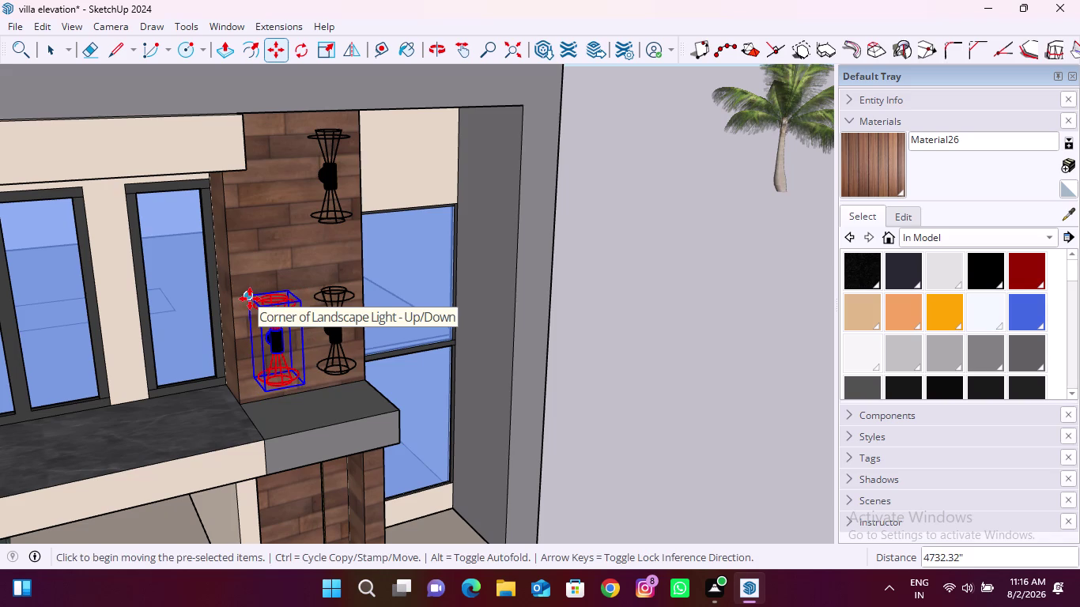
click(250, 298)
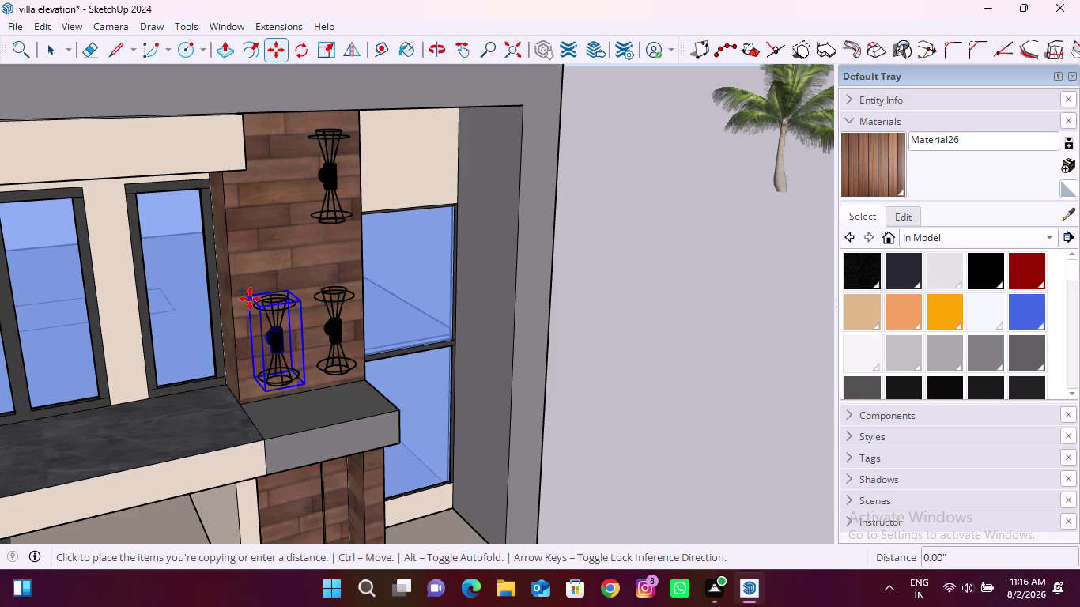
click(236, 200)
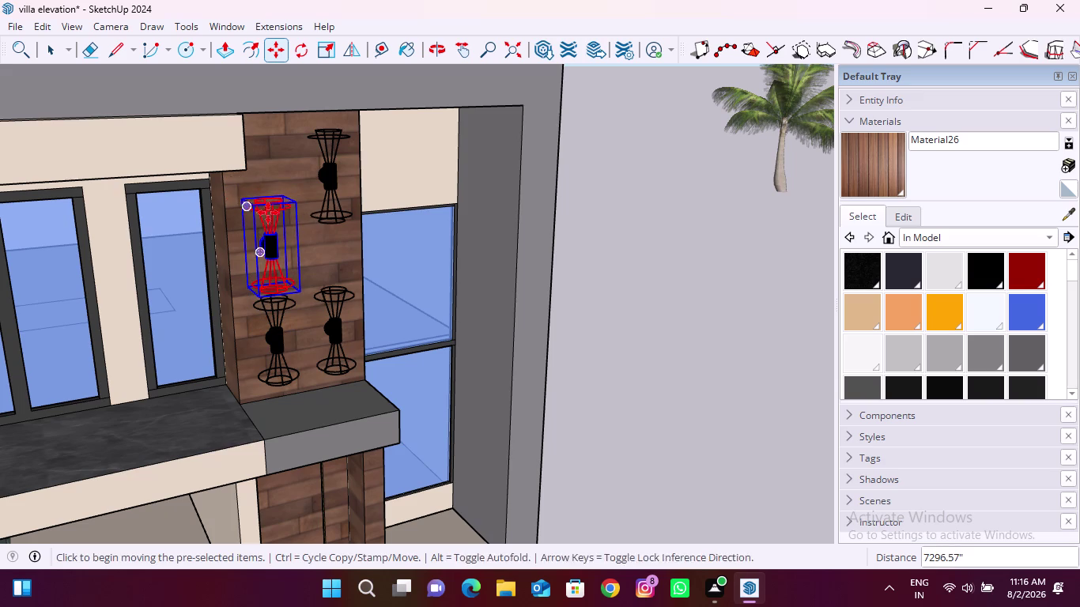
key(space)
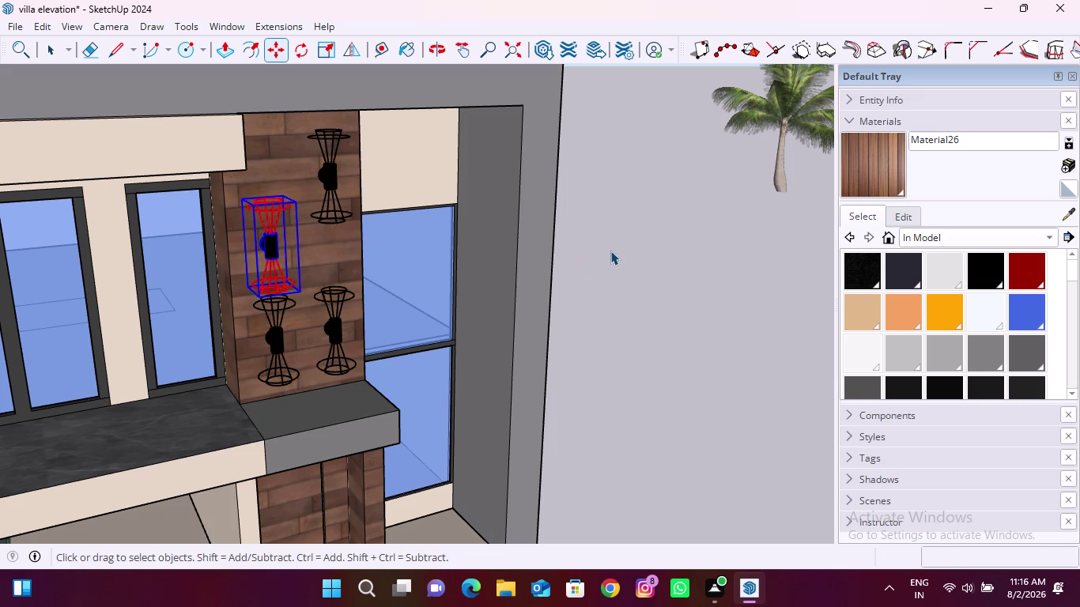
Place the last copy high on the left, then delete the lower left and lower right lights.
click(292, 335)
click(279, 338)
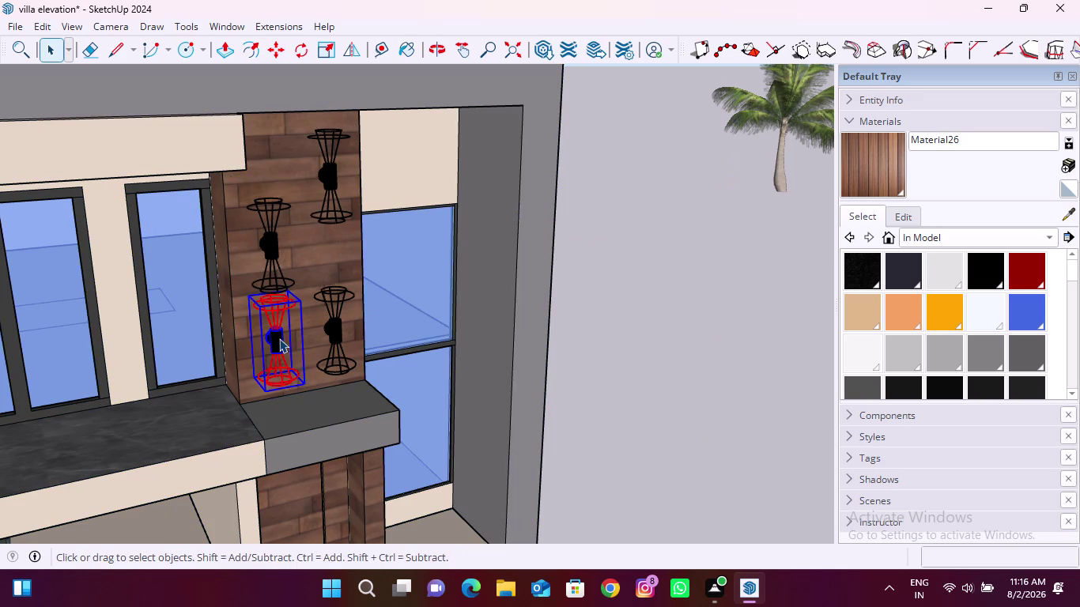
key(Delete)
click(332, 332)
key(Delete)
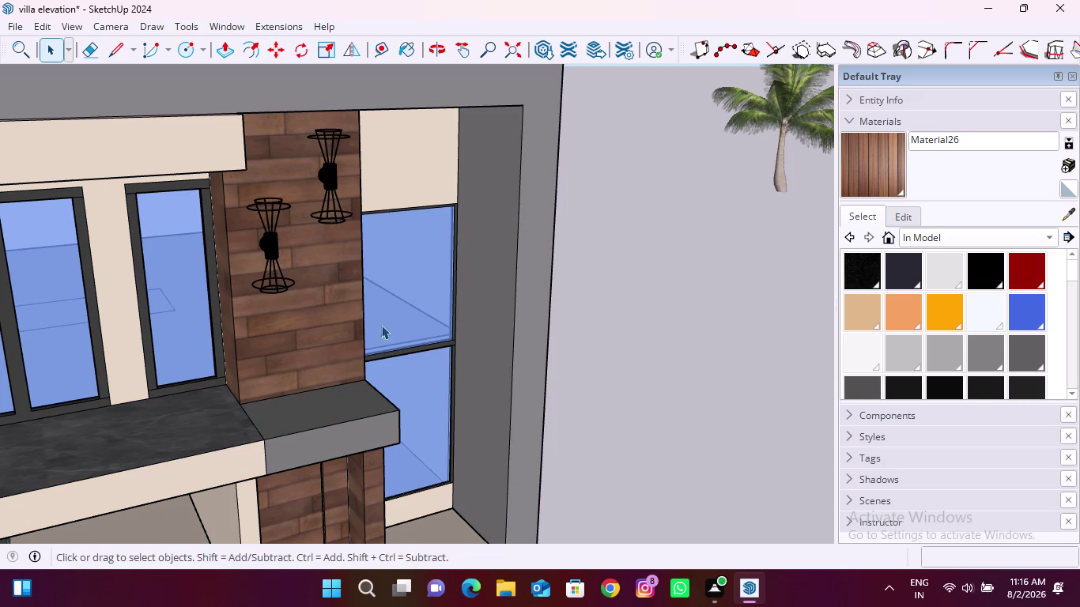
Try erasing the left wall light with the Eraser, then undo to keep it.
middle_drag(215, 336, 433, 276)
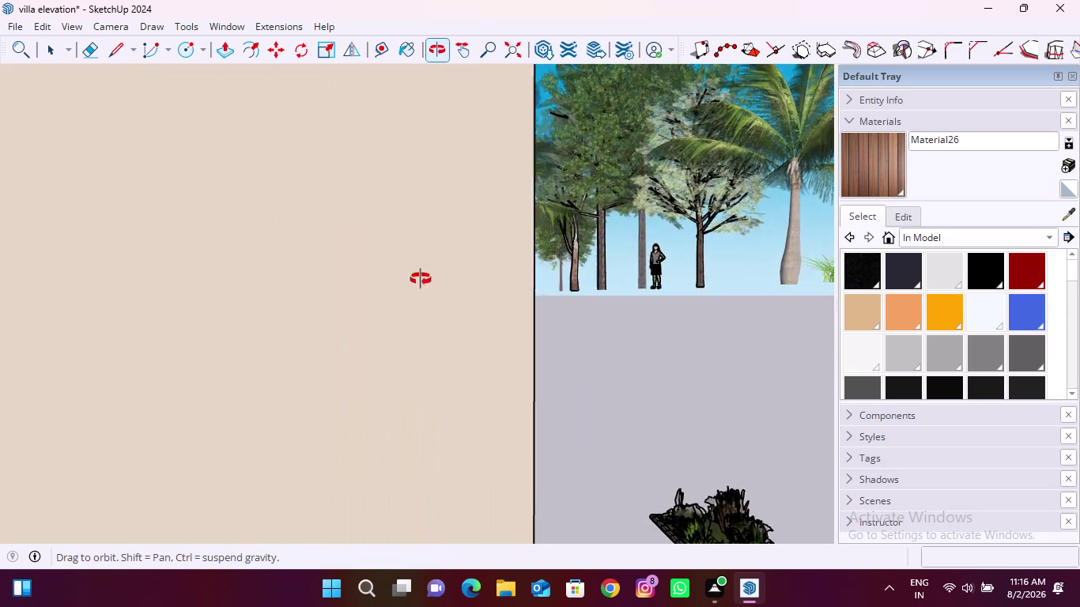
middle_drag(433, 275, 219, 297)
scroll(down, 3)
middle_drag(248, 312, 186, 306)
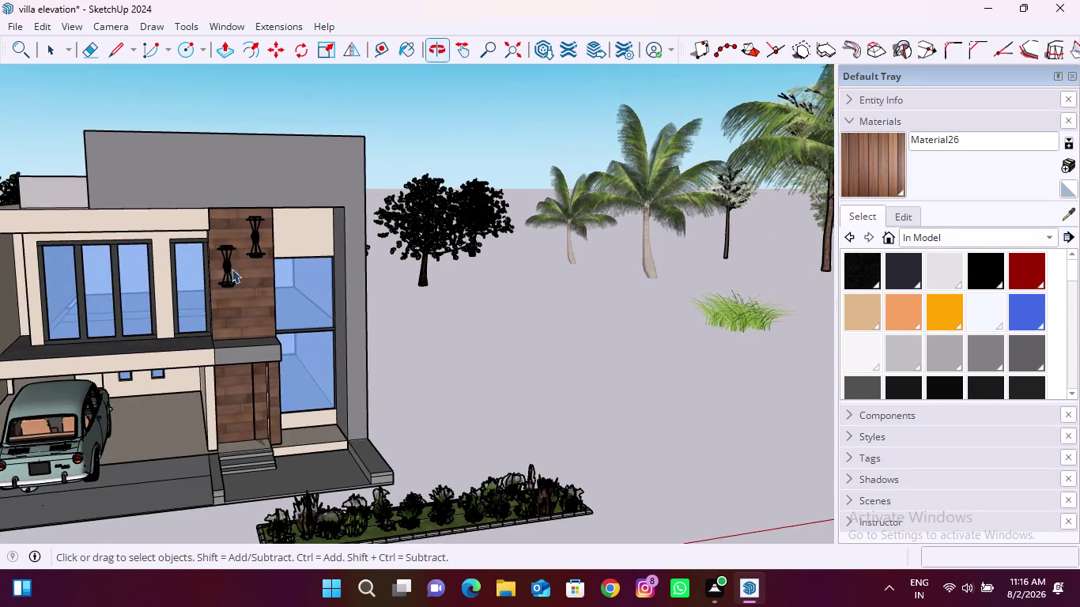
scroll(up, 3)
scroll(up, 3)
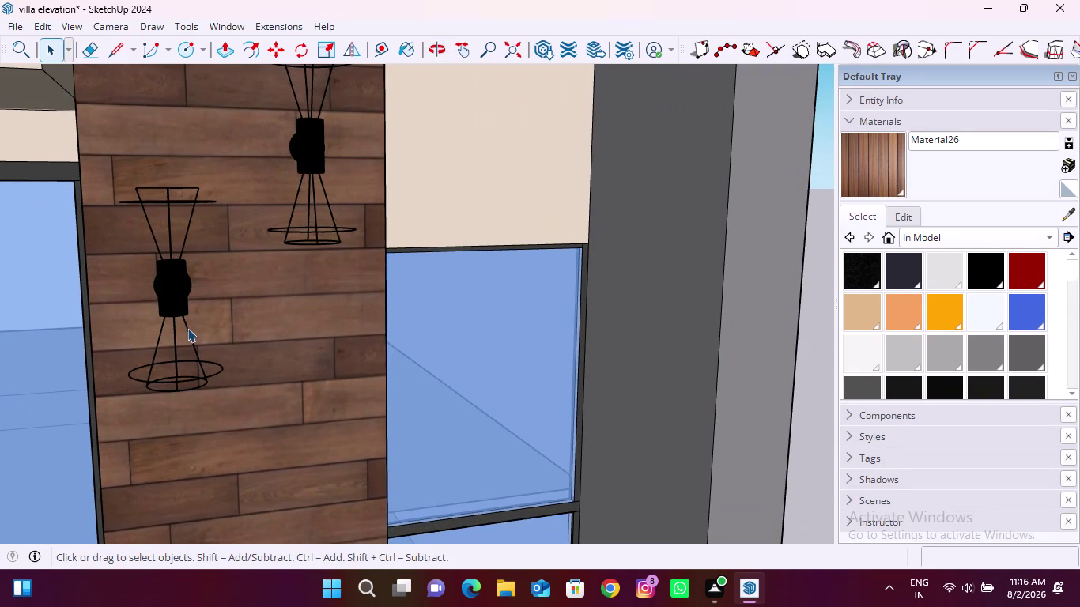
click(178, 308)
key(Escape)
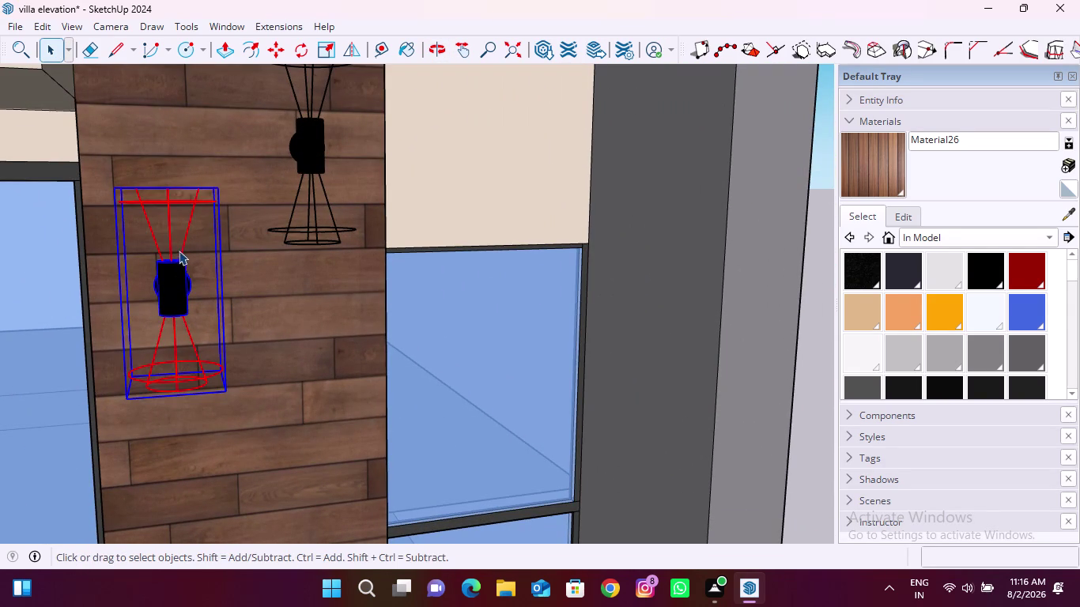
key(Escape)
key(Escape)
key(Escape)
click(86, 51)
key(Escape)
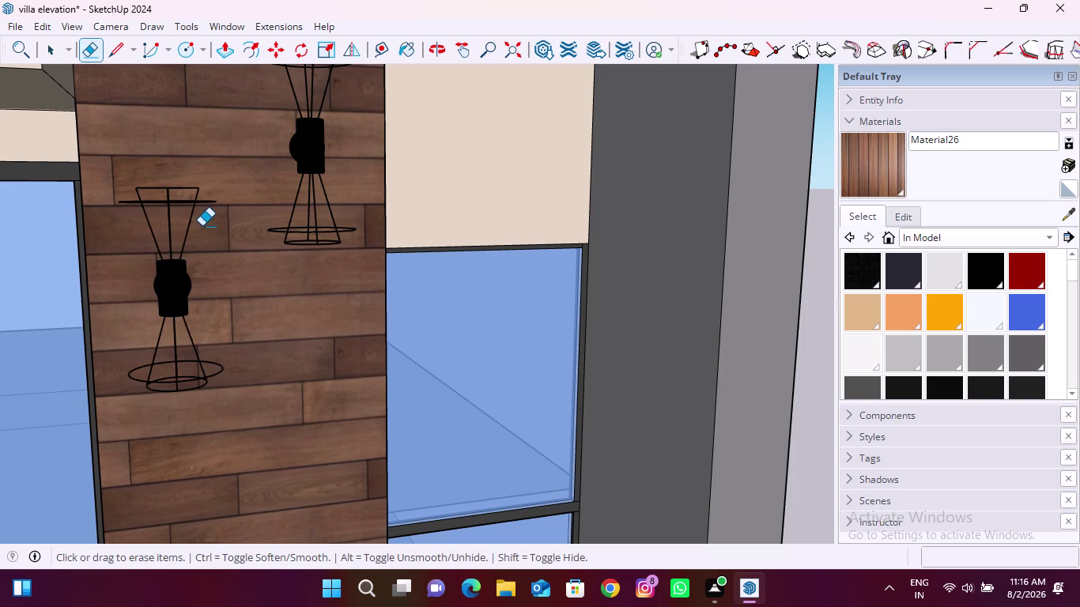
drag(196, 225, 167, 224)
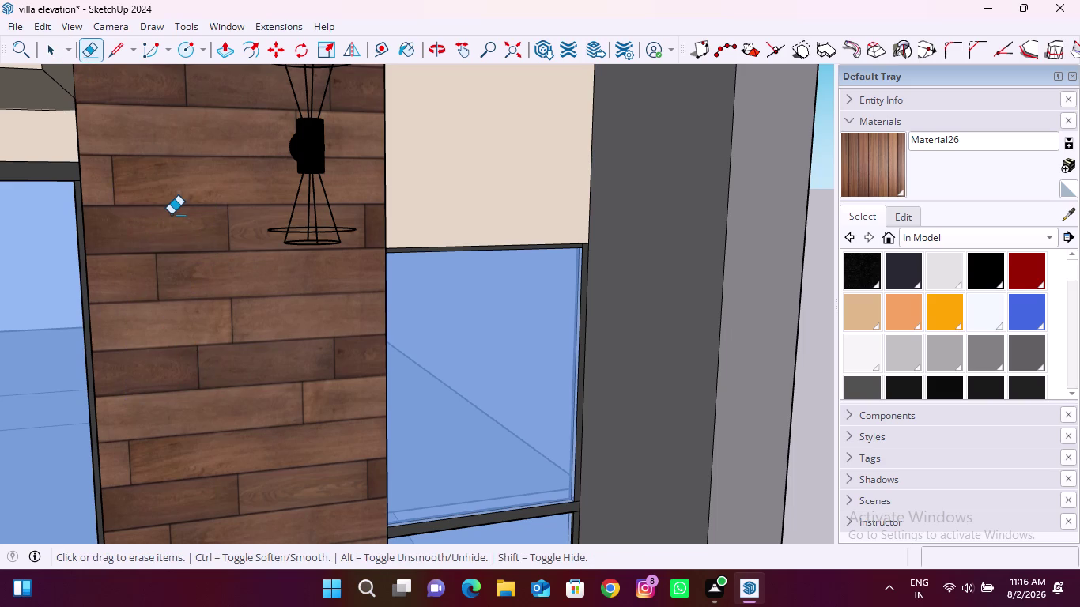
key(ctrl+z)
Orbit to a level facade view and select the left wall light.
scroll(down, 3)
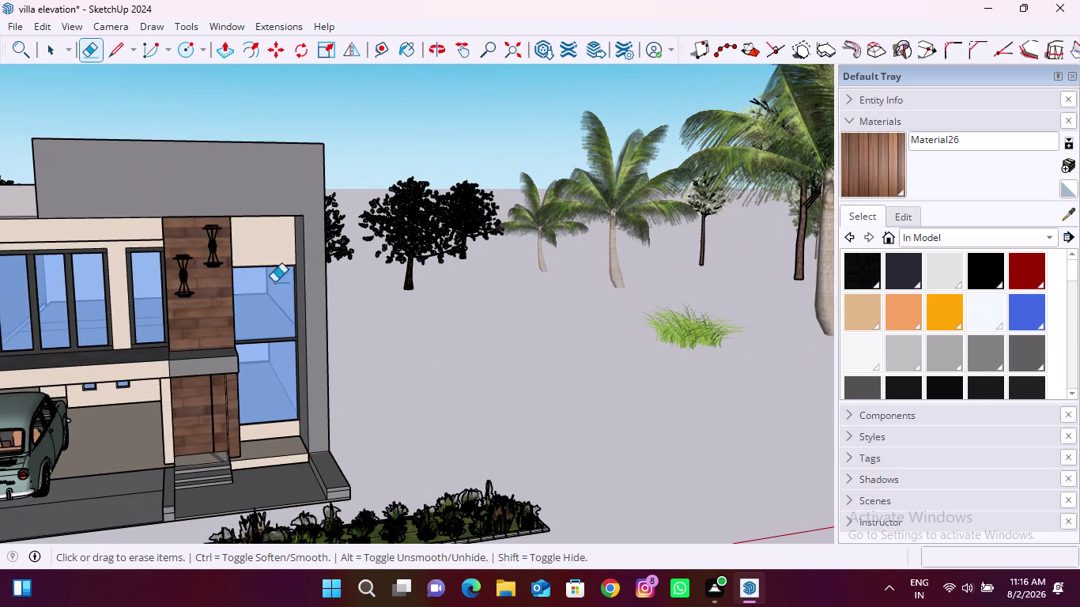
middle_drag(214, 314, 286, 191)
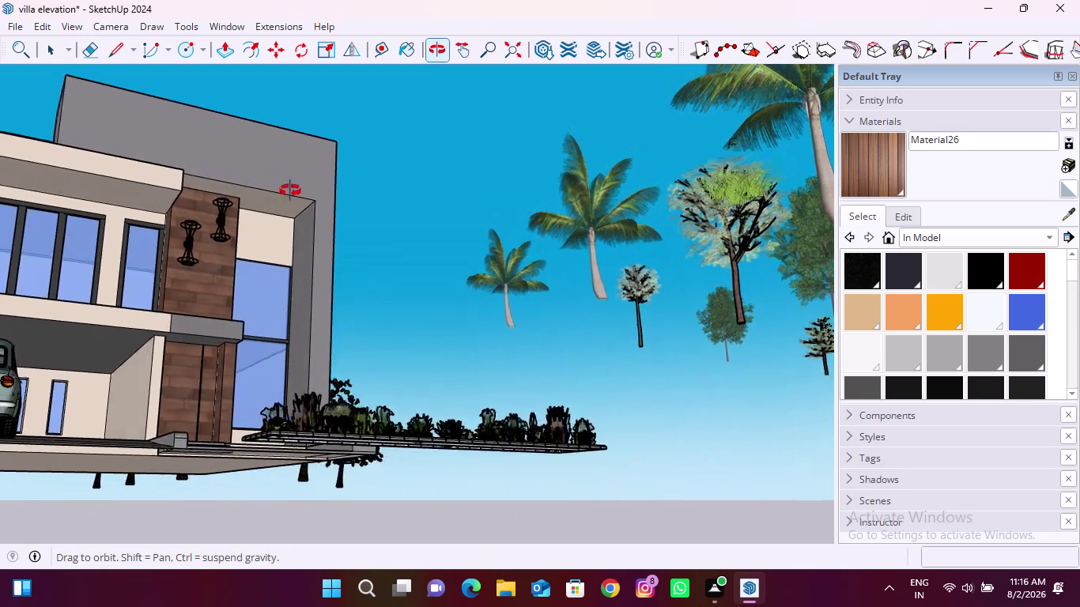
middle_drag(287, 191, 321, 188)
key(space)
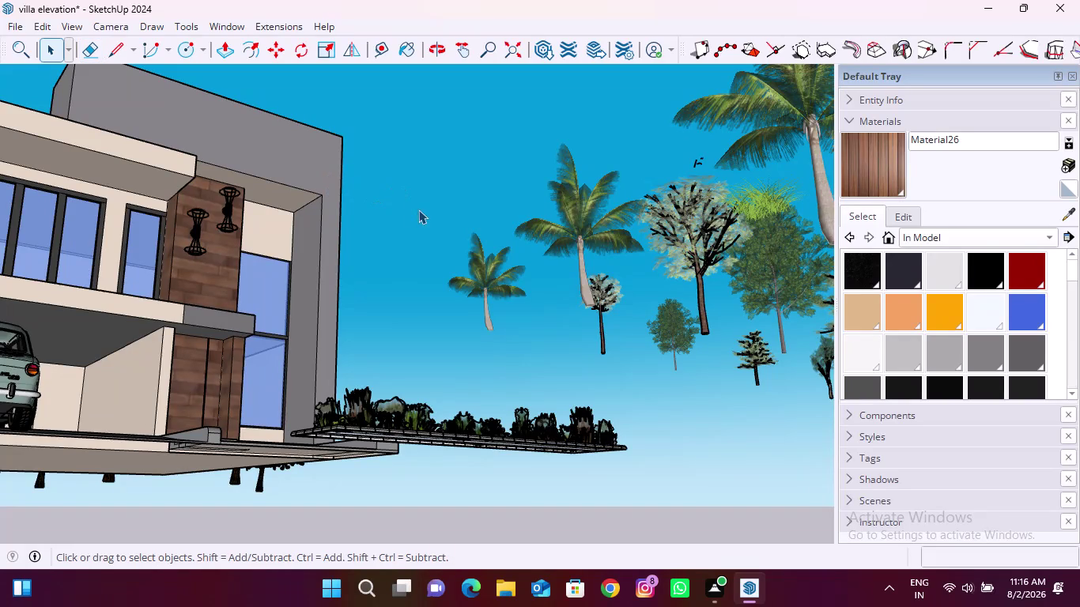
middle_drag(301, 278, 305, 283)
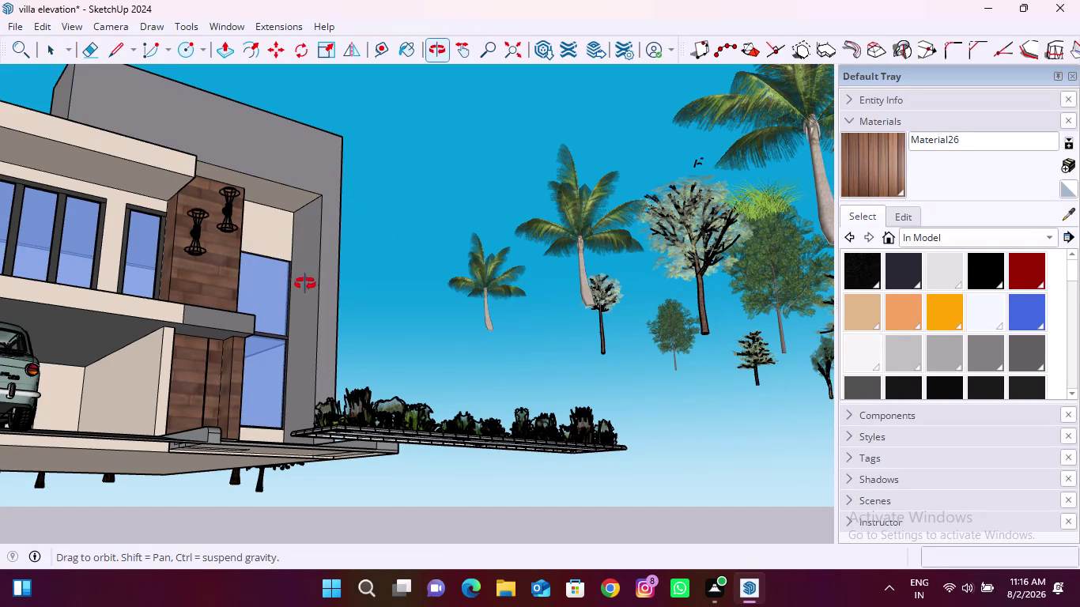
middle_drag(305, 284, 315, 405)
scroll(up, 3)
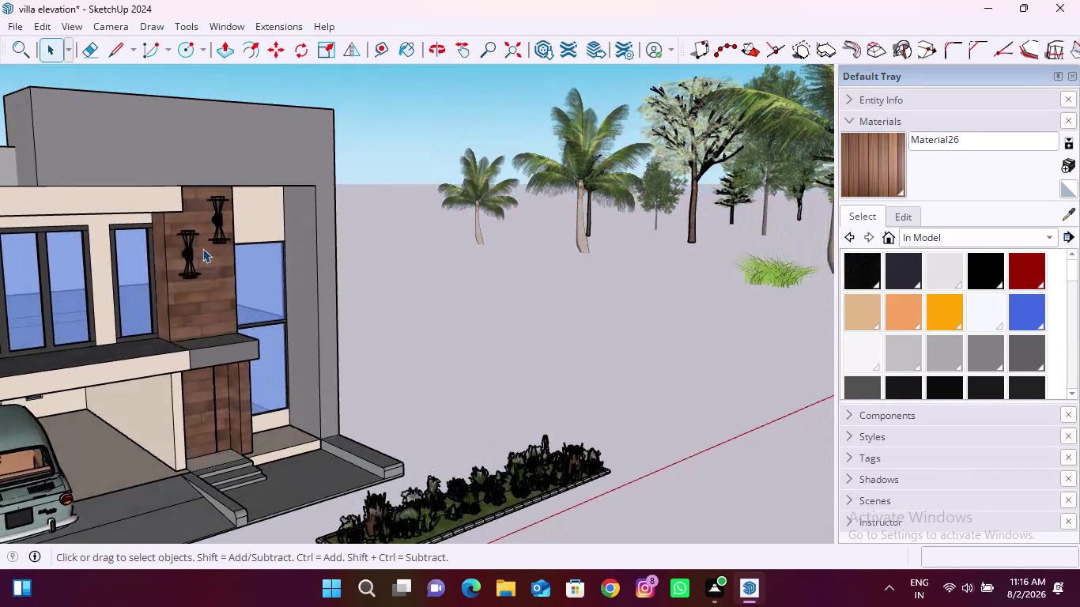
scroll(up, 3)
click(180, 251)
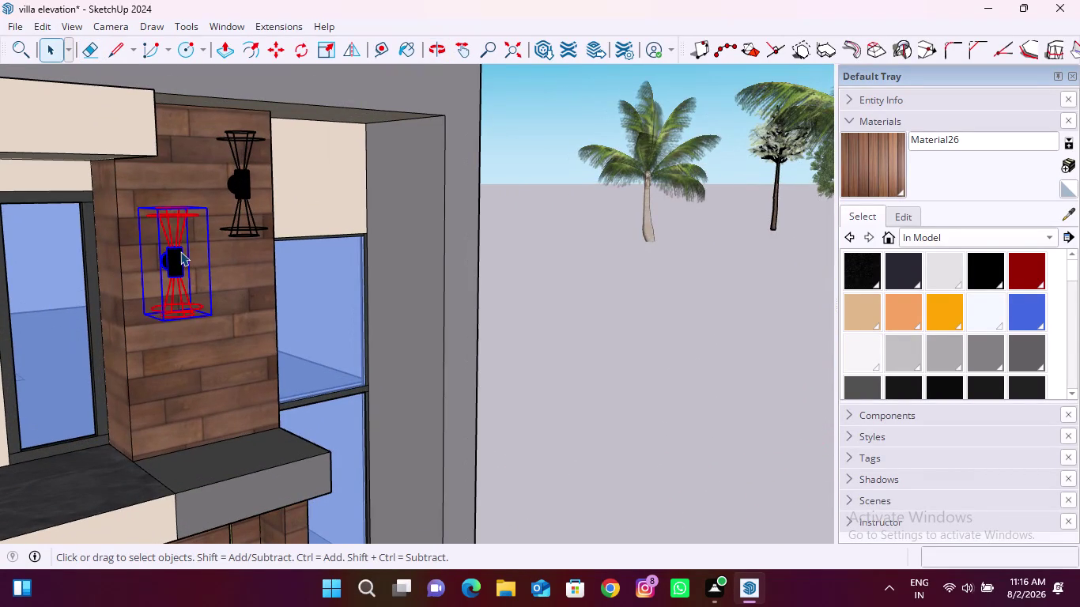
Check the left light's position, deselect it, and open 3D Warehouse from the Window menu.
middle_drag(220, 209, 191, 338)
scroll(up, 3)
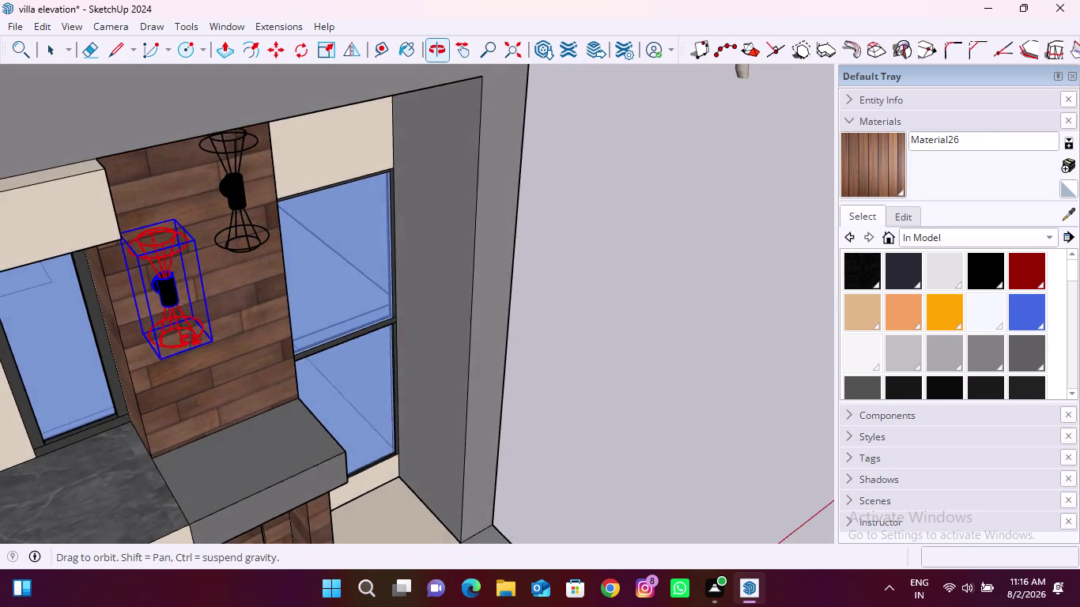
middle_drag(191, 338, 154, 299)
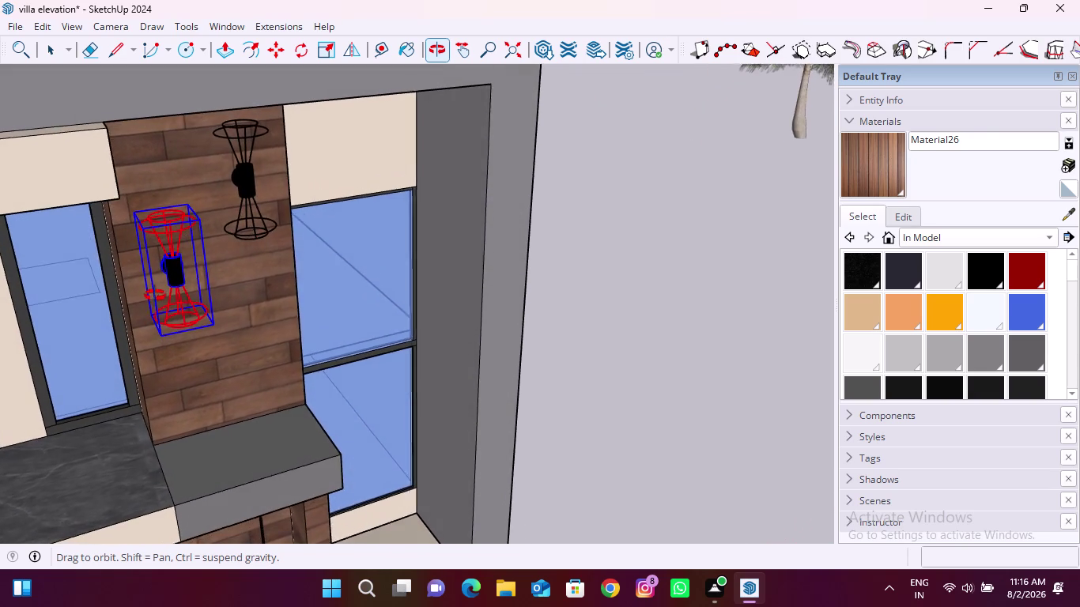
middle_drag(153, 299, 156, 293)
scroll(down, 3)
key(space)
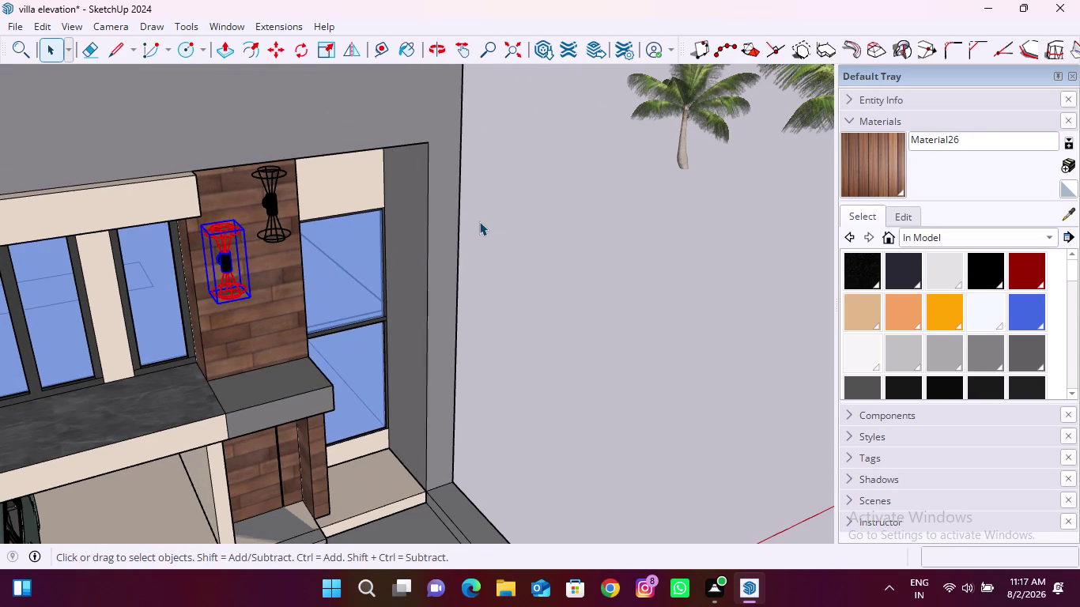
key(Escape)
click(536, 224)
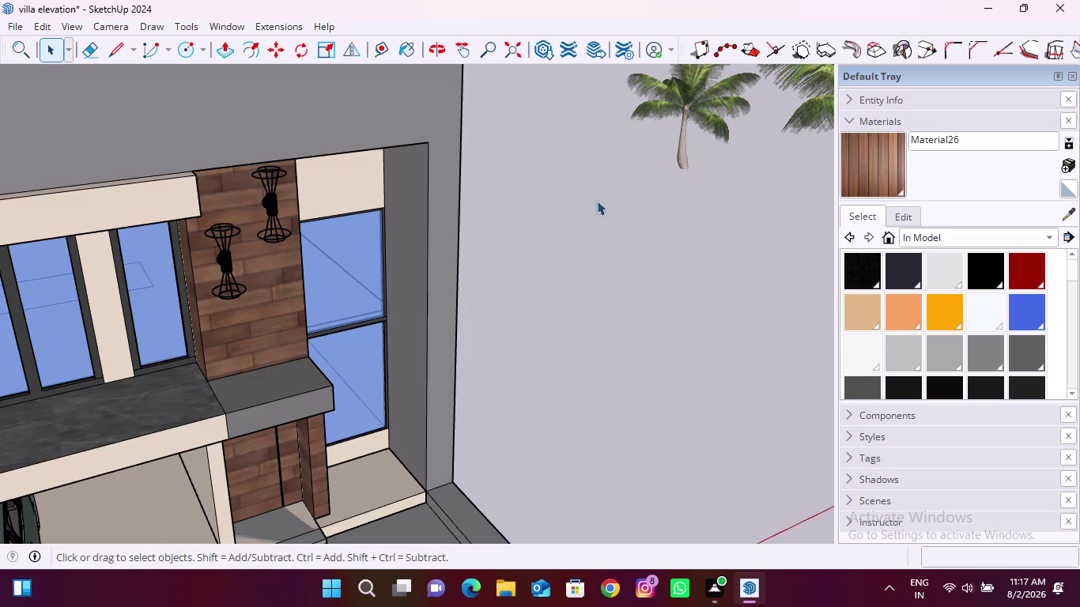
scroll(down, 3)
middle_drag(533, 263, 448, 262)
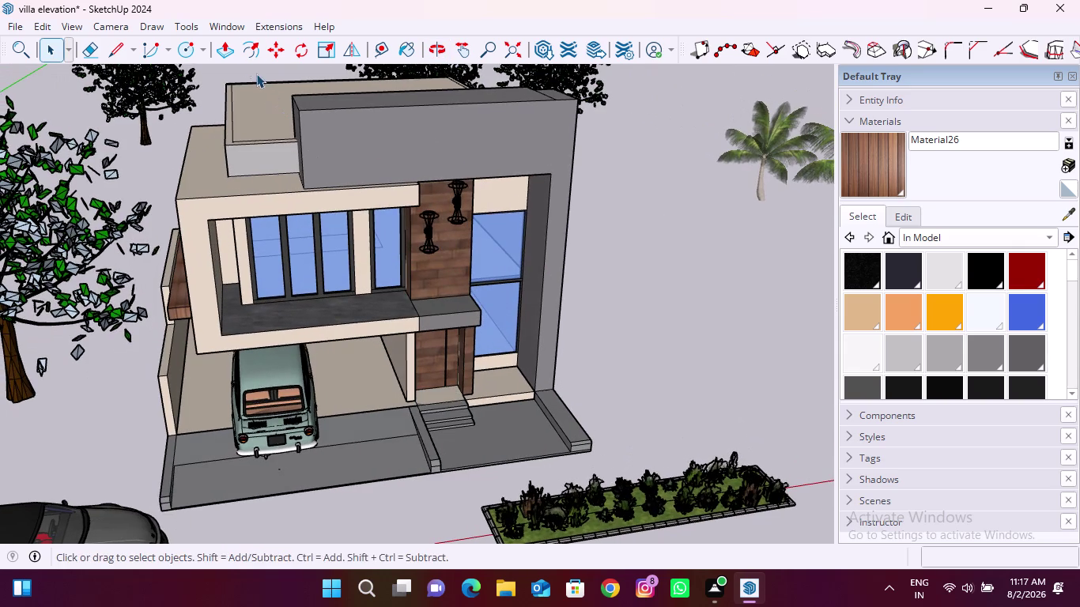
click(221, 26)
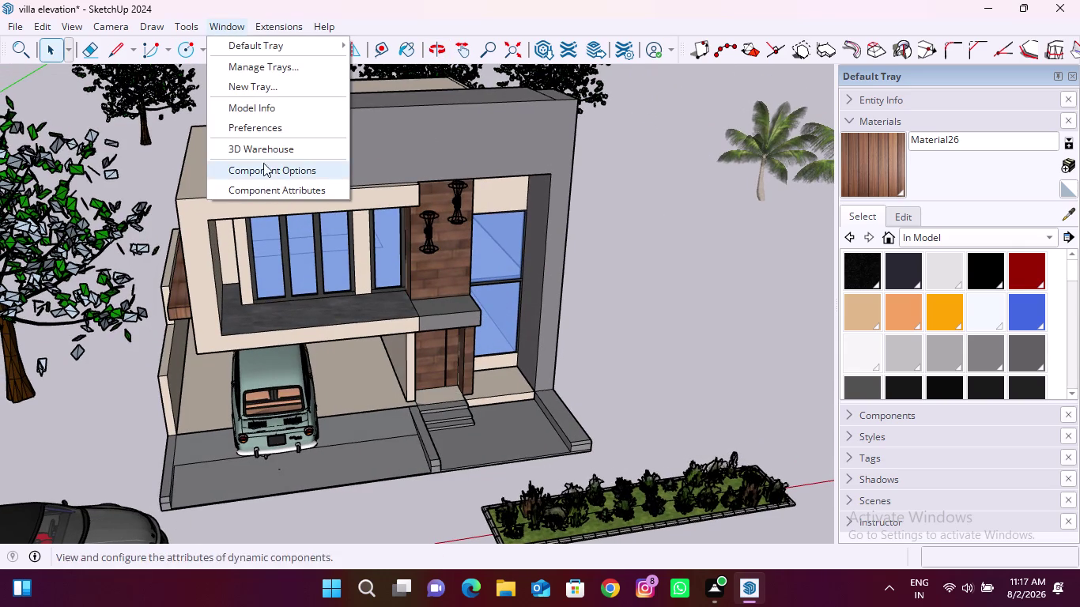
click(273, 151)
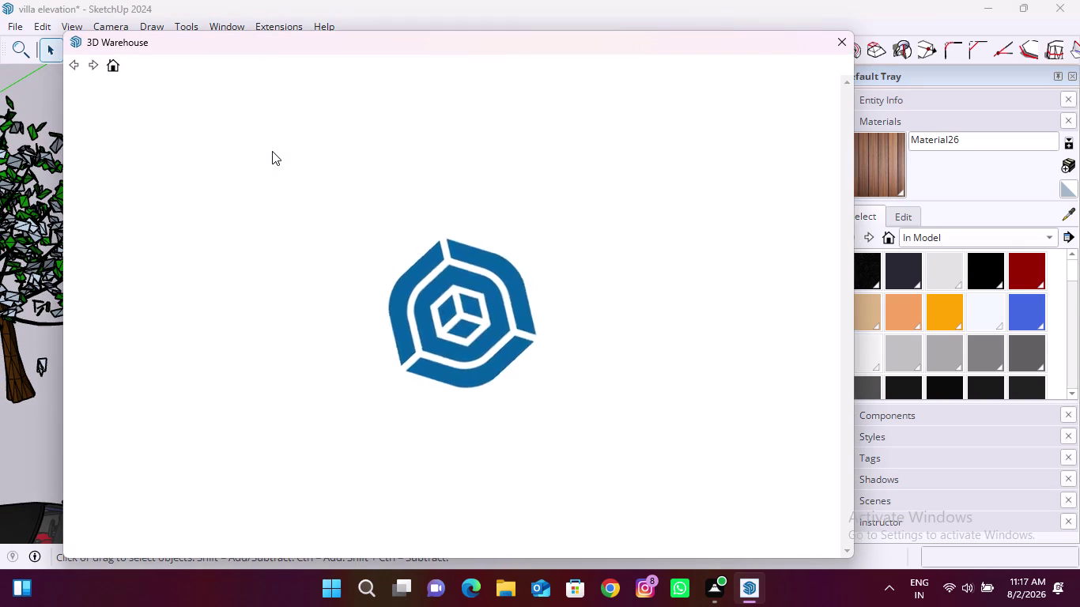
Scroll the exterior lights results and download Exterior Wall Light into the villa model.
click(357, 98)
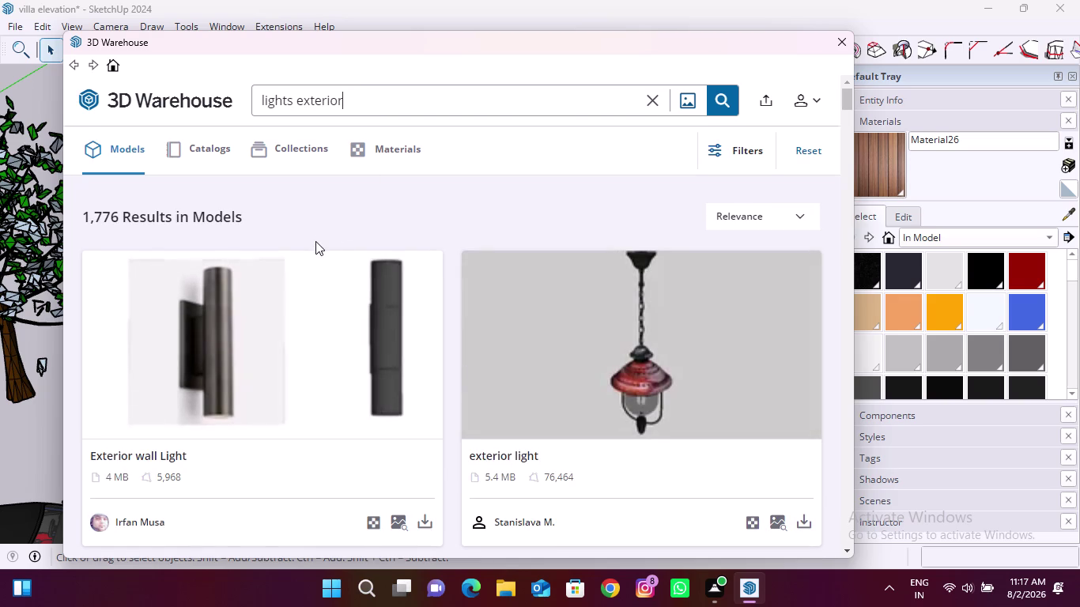
scroll(down, 3)
scroll(up, 3)
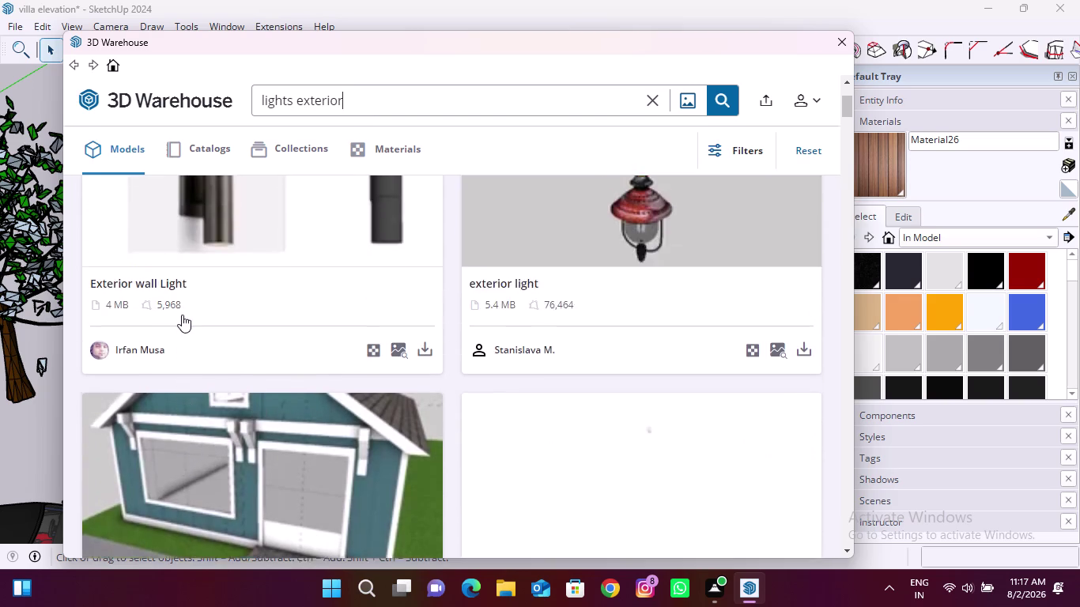
scroll(up, 3)
scroll(down, 3)
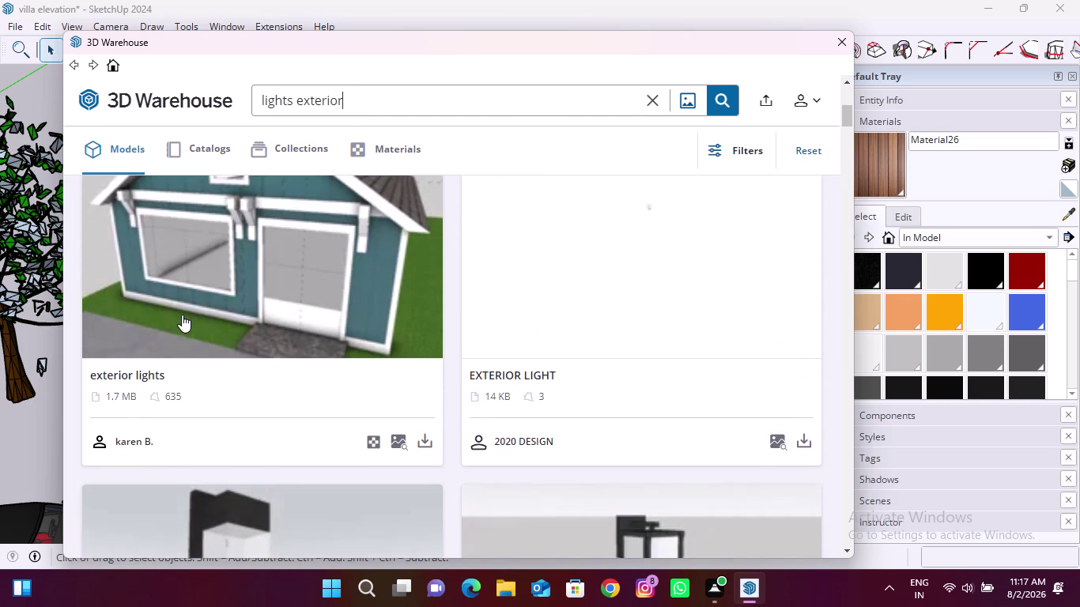
scroll(down, 3)
scroll(down, 3)
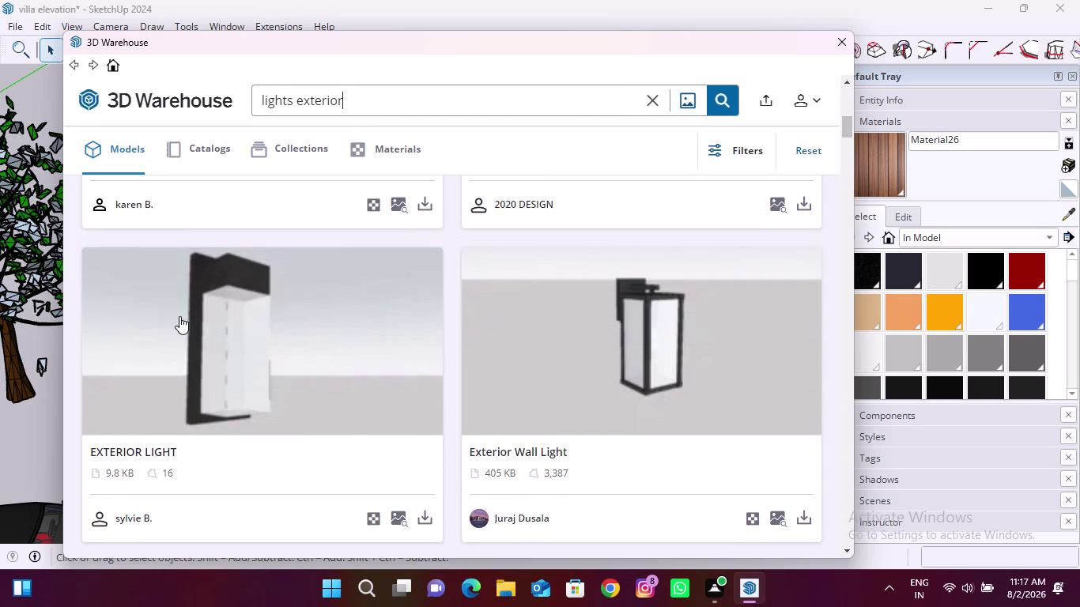
scroll(down, 3)
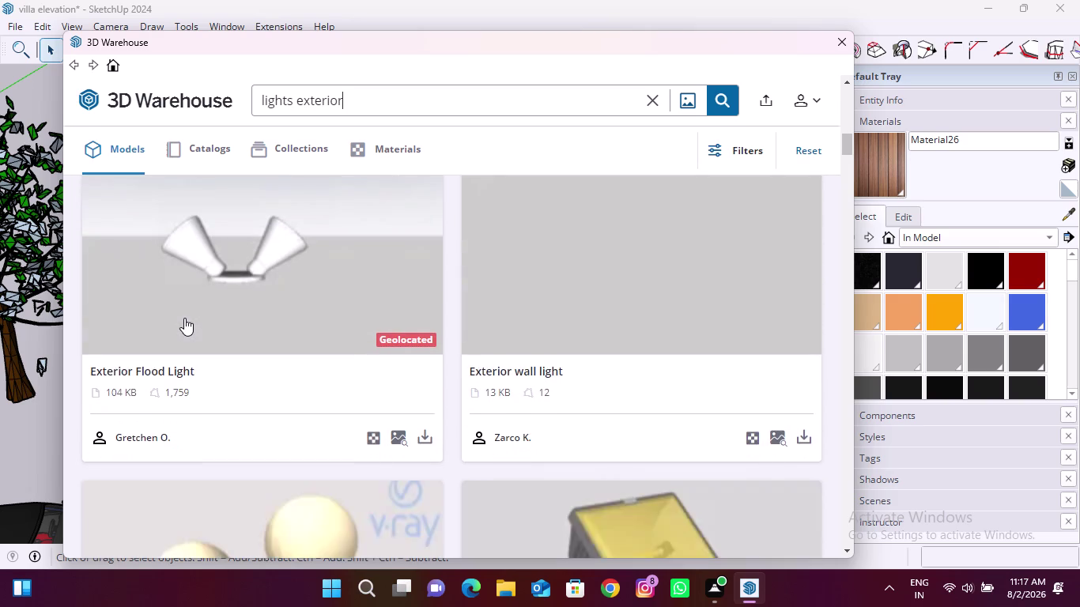
scroll(down, 3)
scroll(down, 3)
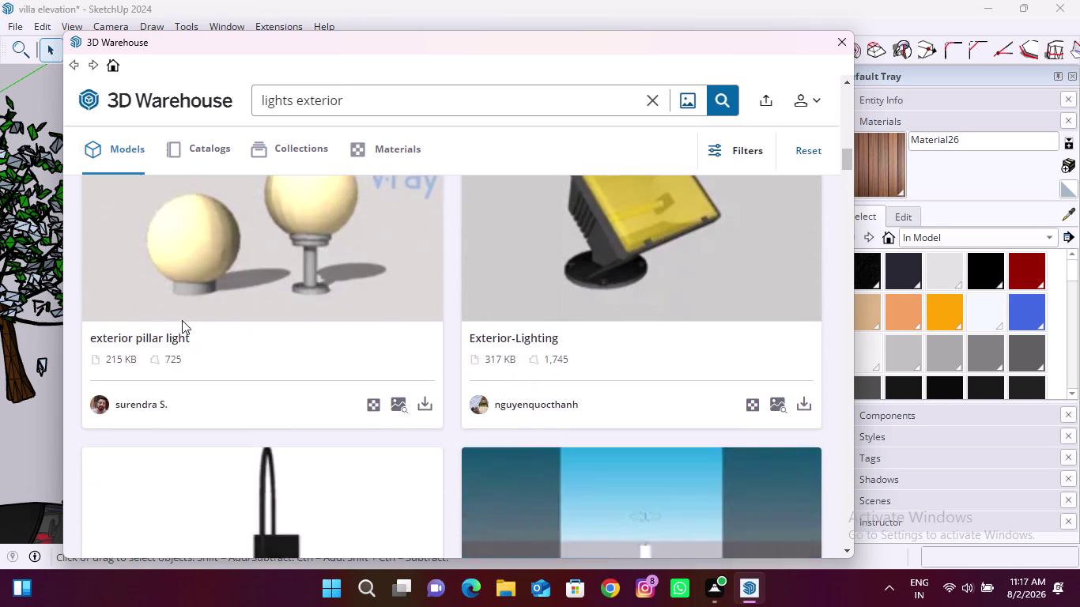
scroll(down, 3)
scroll(up, 3)
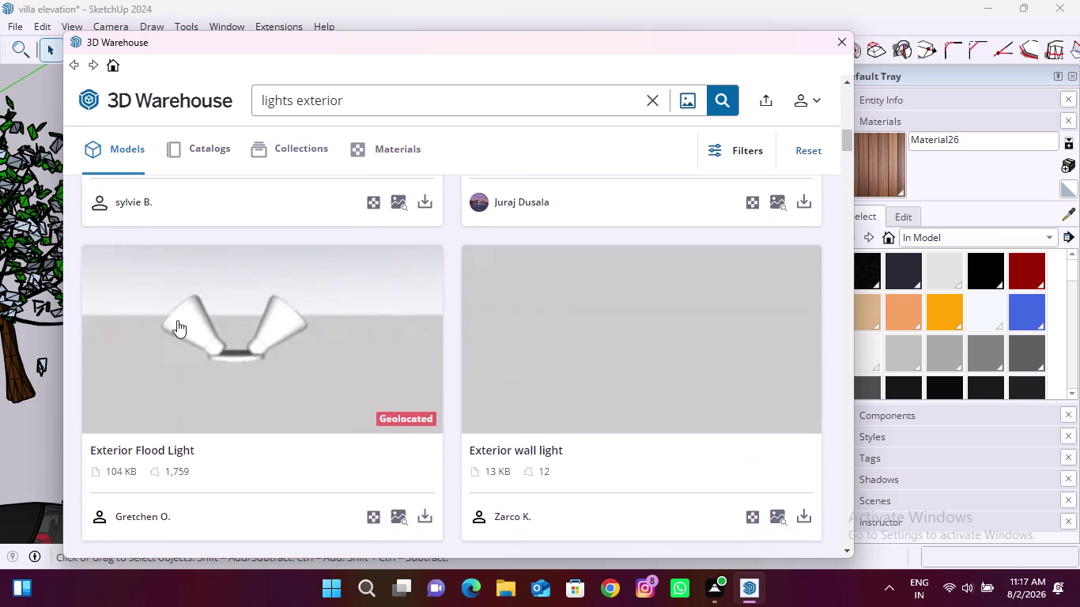
scroll(up, 3)
scroll(down, 3)
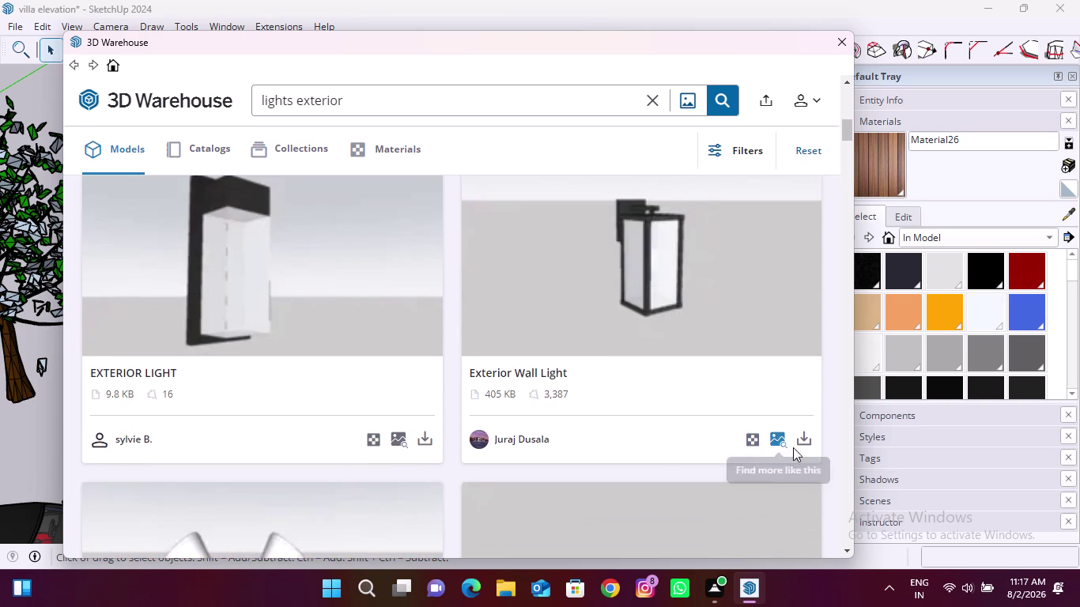
click(799, 445)
click(408, 312)
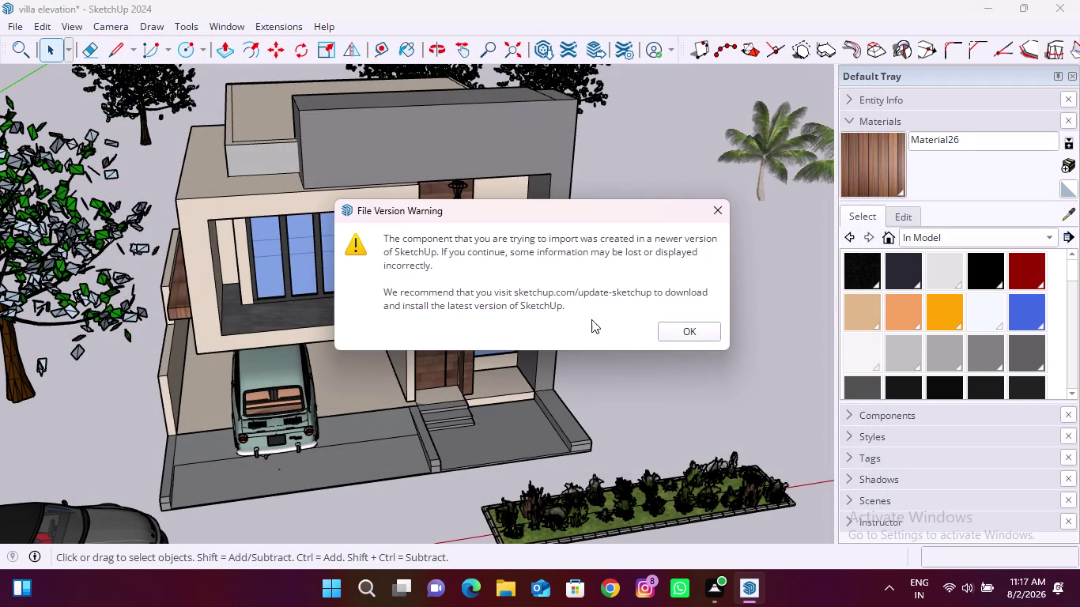
Dismiss the version warning and place the Exterior Wall Light in the model.
click(690, 333)
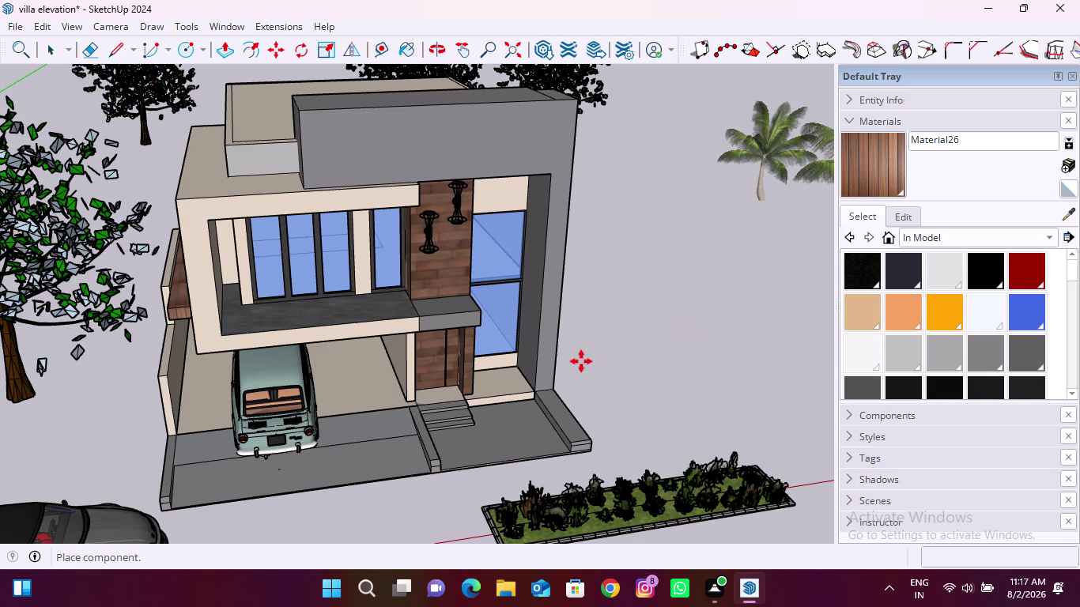
scroll(up, 3)
click(612, 368)
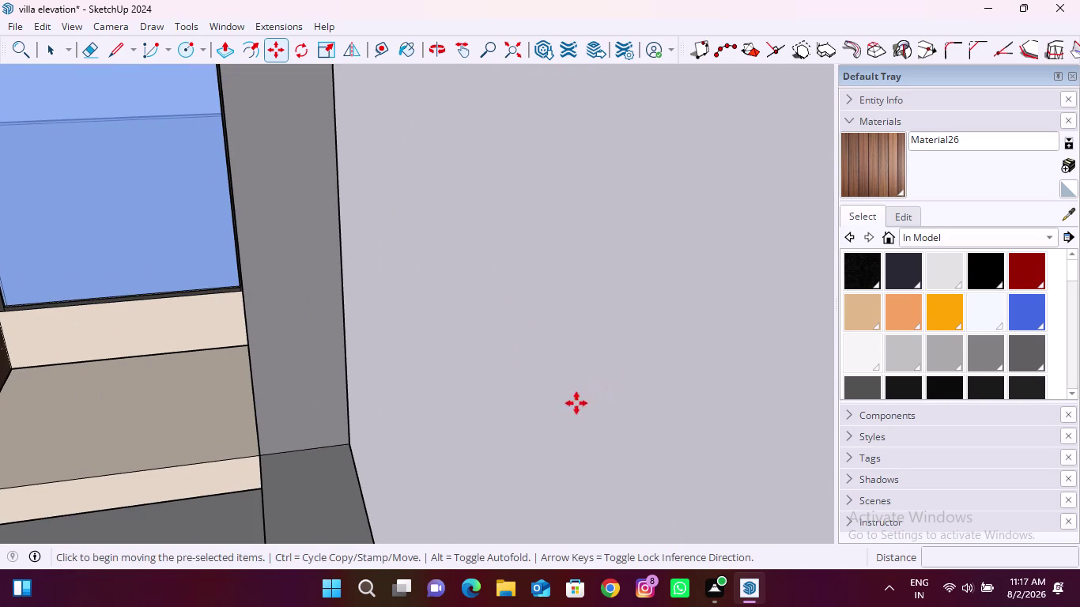
scroll(up, 3)
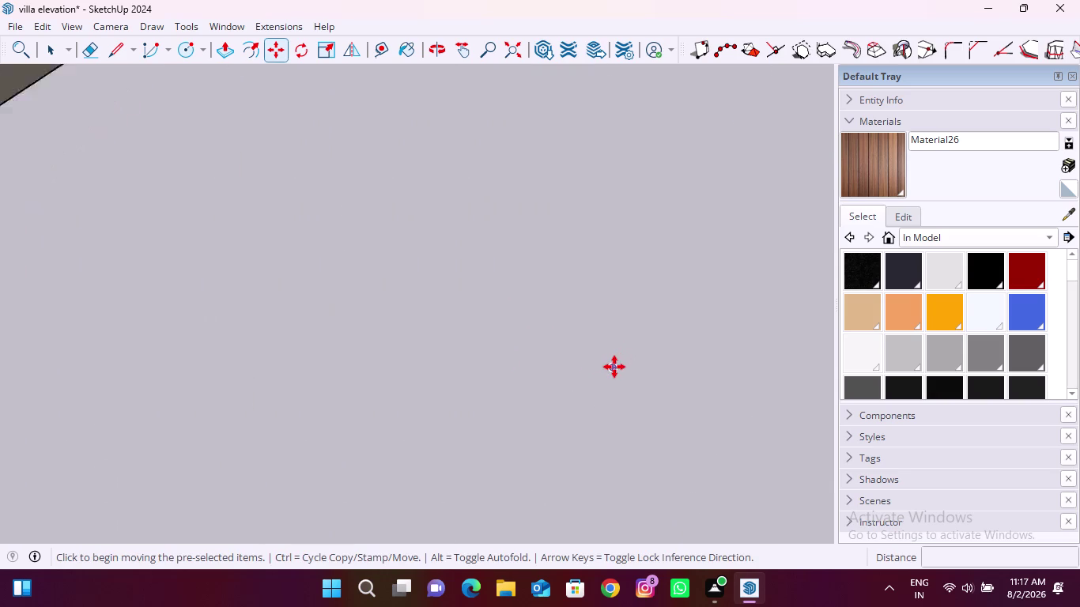
scroll(up, 3)
scroll(up, 3)
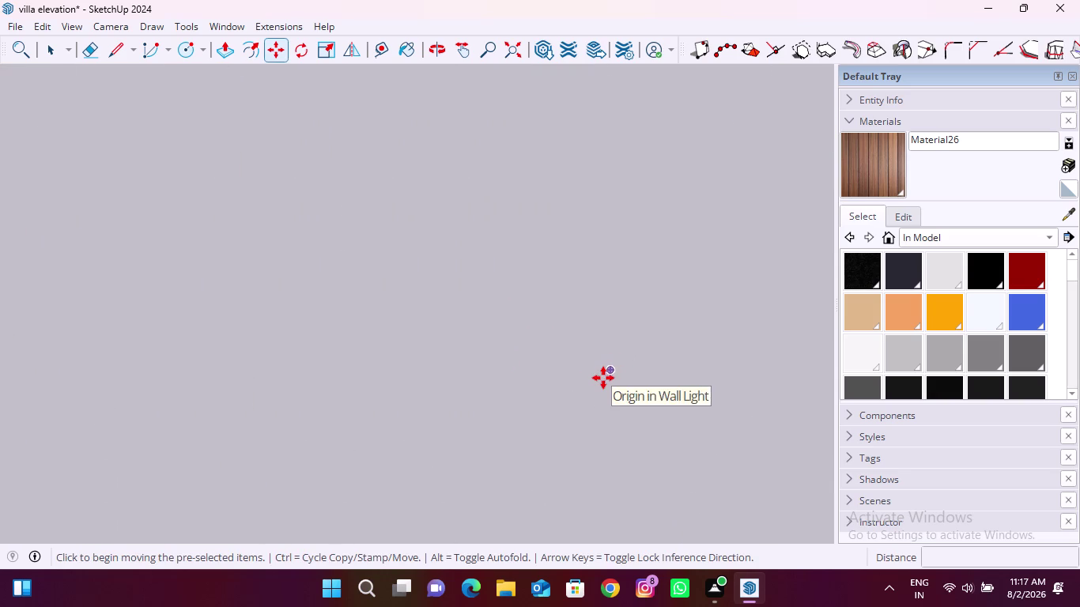
scroll(up, 3)
scroll(up, 3)
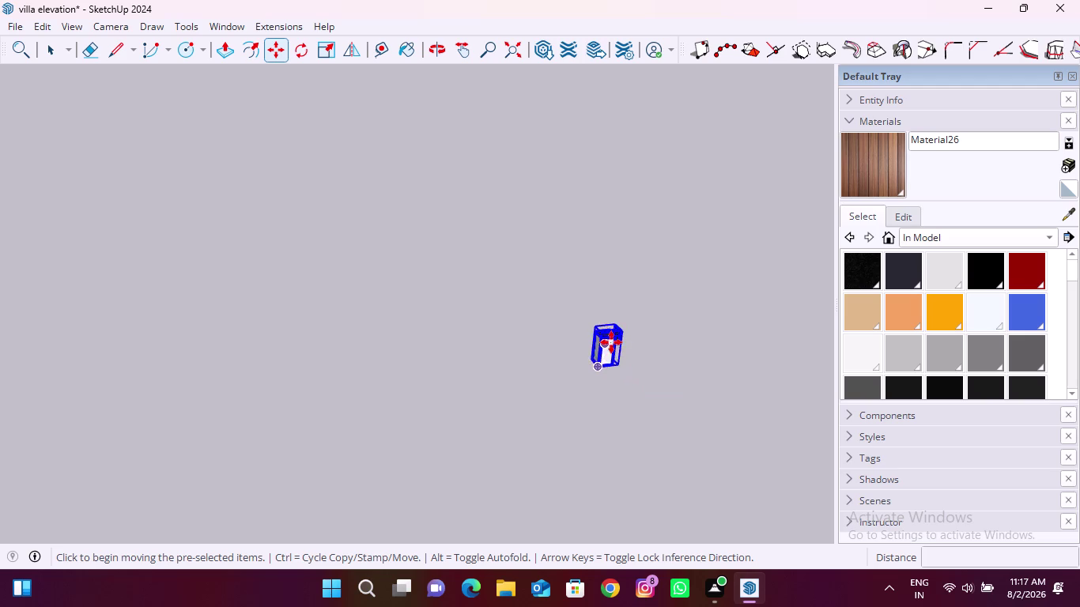
scroll(up, 3)
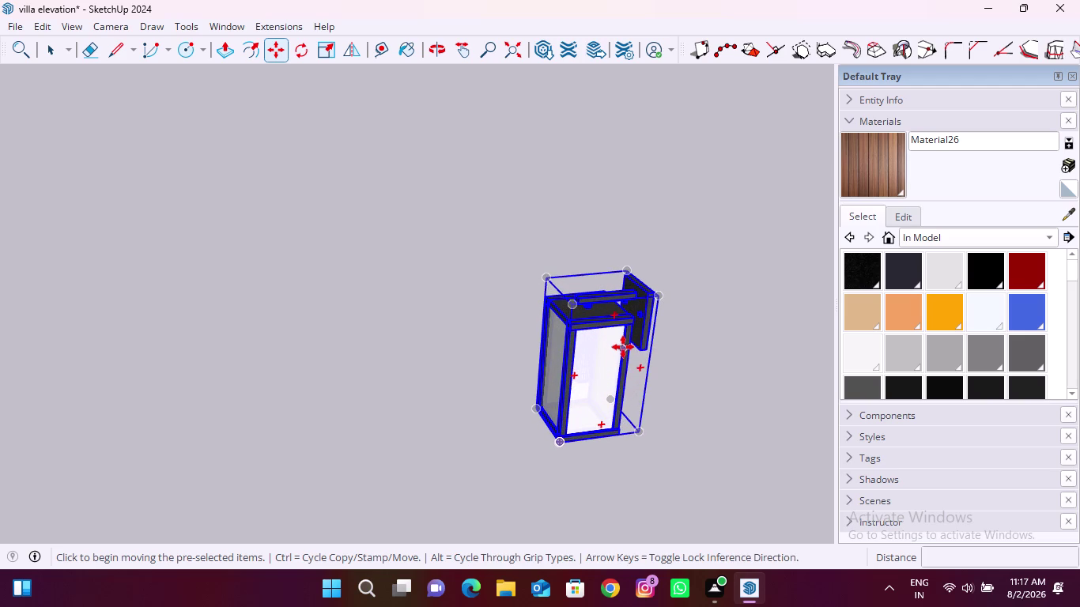
Scale the wall light down from a corner grip to a small fixture size.
key(s)
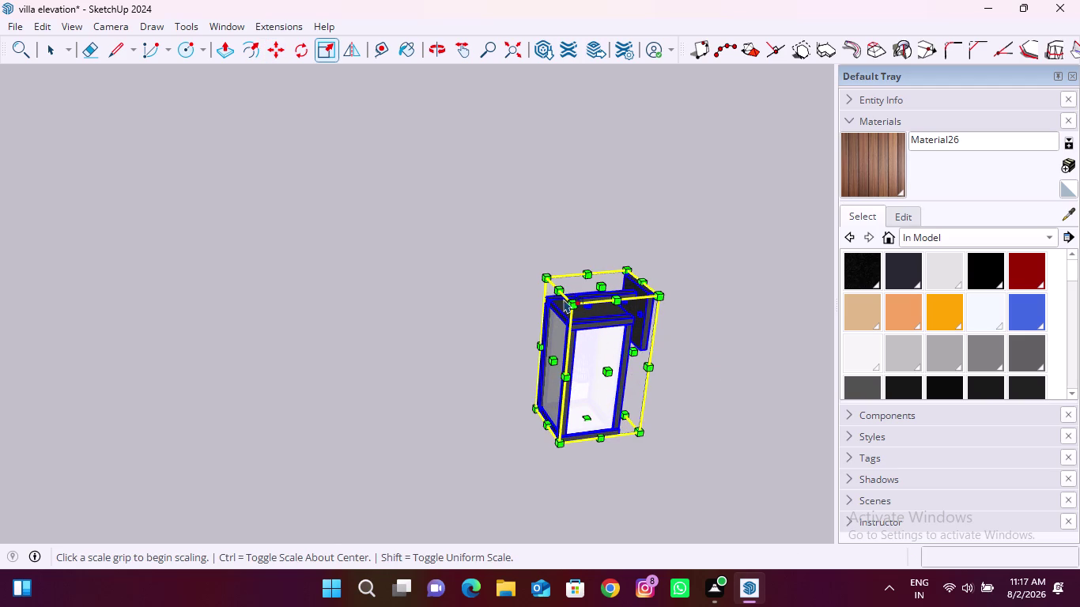
click(573, 302)
scroll(down, 3)
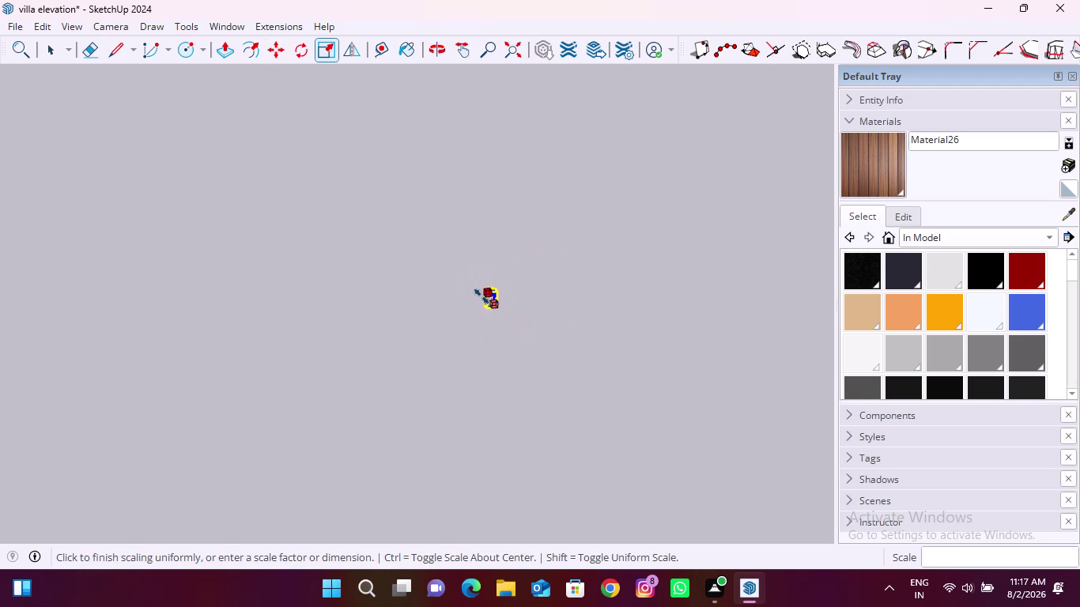
scroll(down, 3)
scroll(down, 3)
scroll(down, 3)
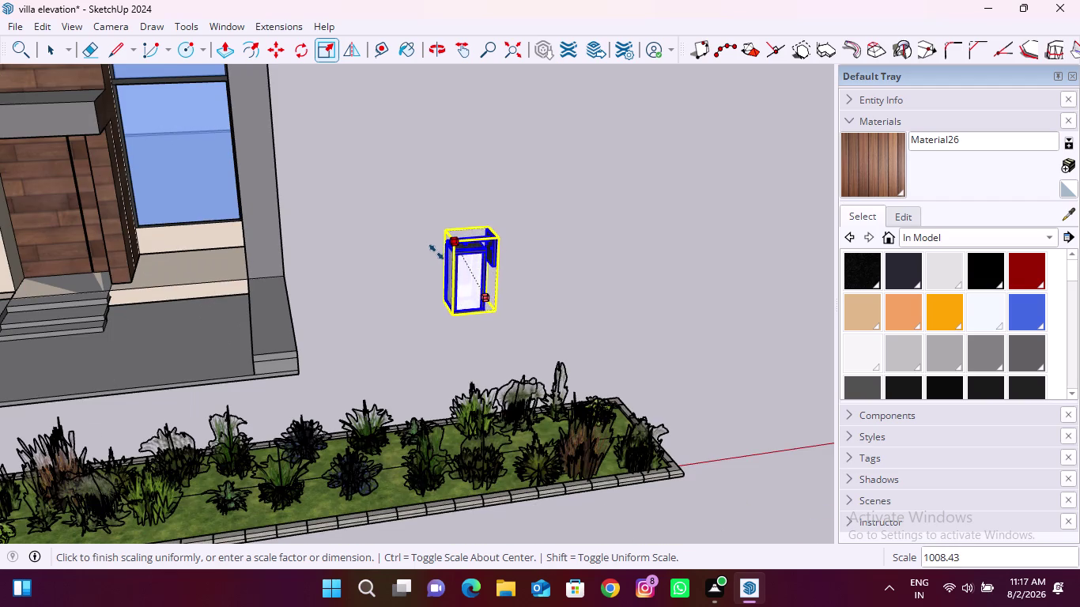
click(467, 291)
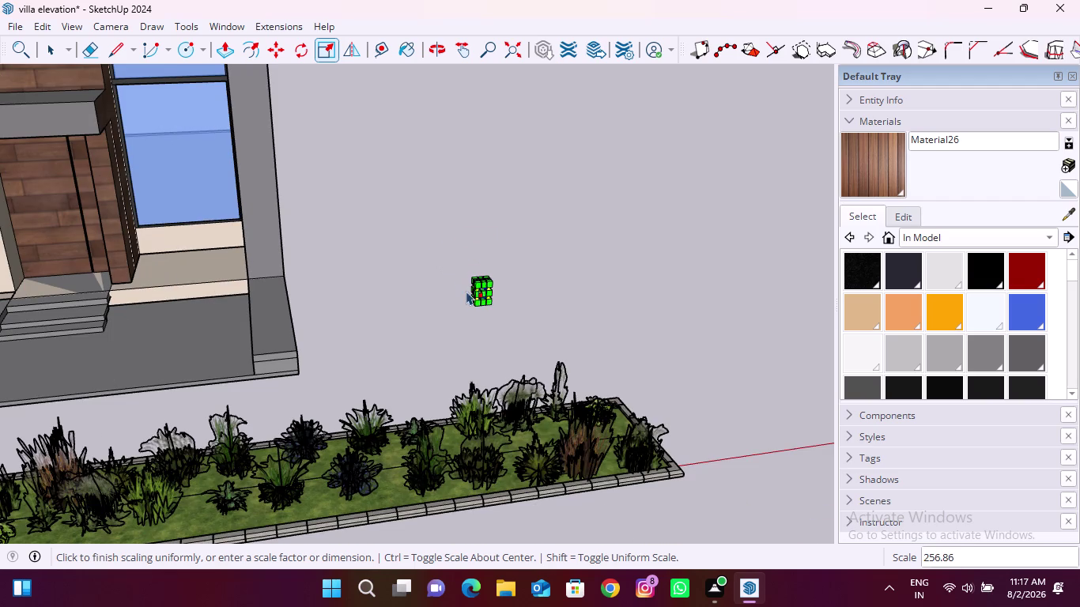
Move the Exterior Wall Light onto the carport's inner side wall.
key(m)
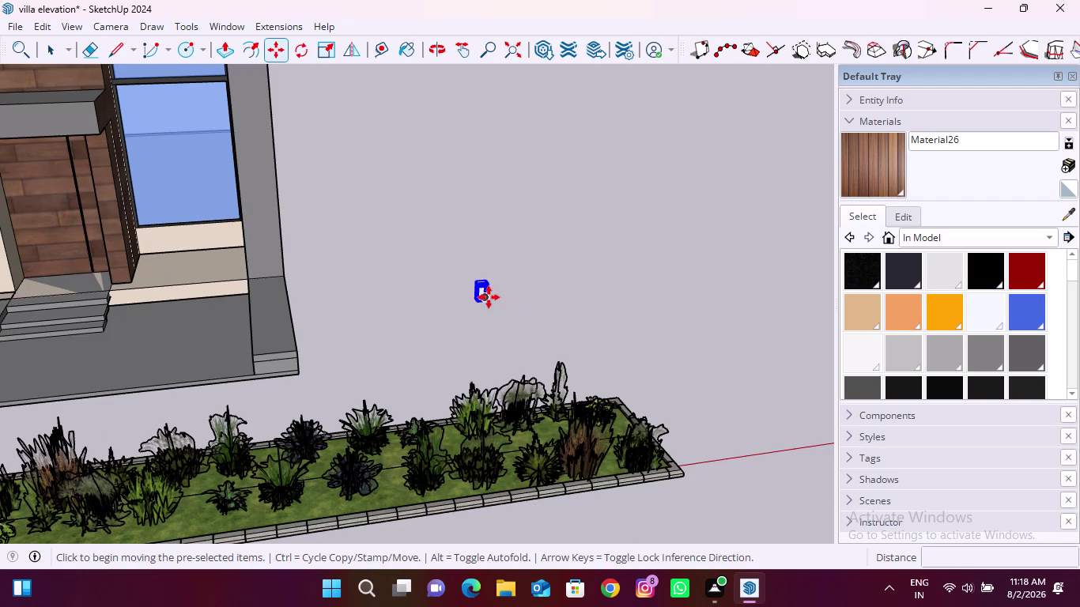
click(485, 291)
scroll(down, 3)
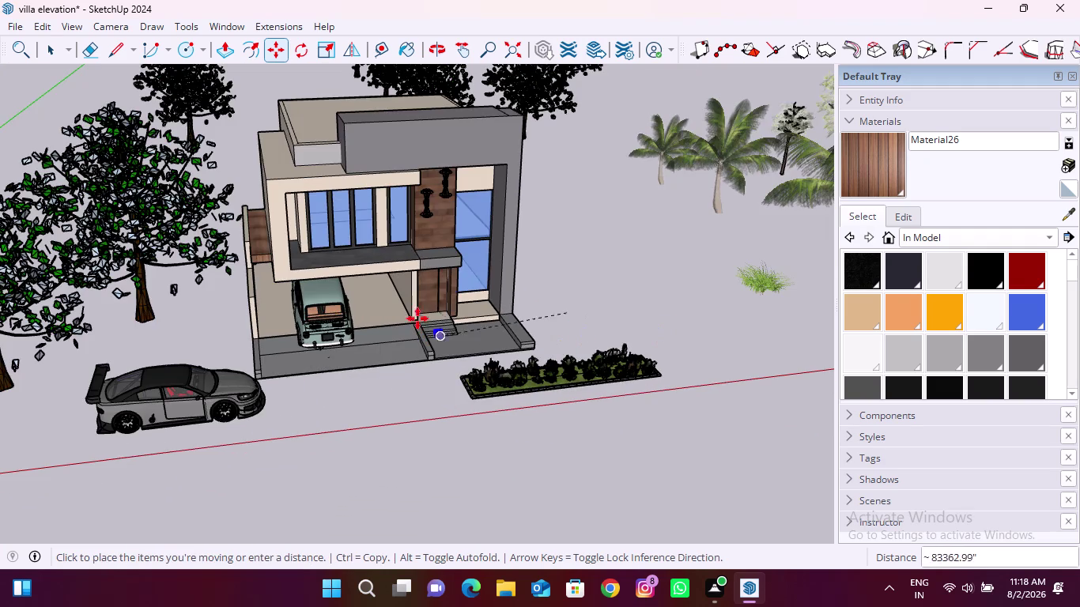
scroll(up, 3)
middle_drag(360, 369, 356, 298)
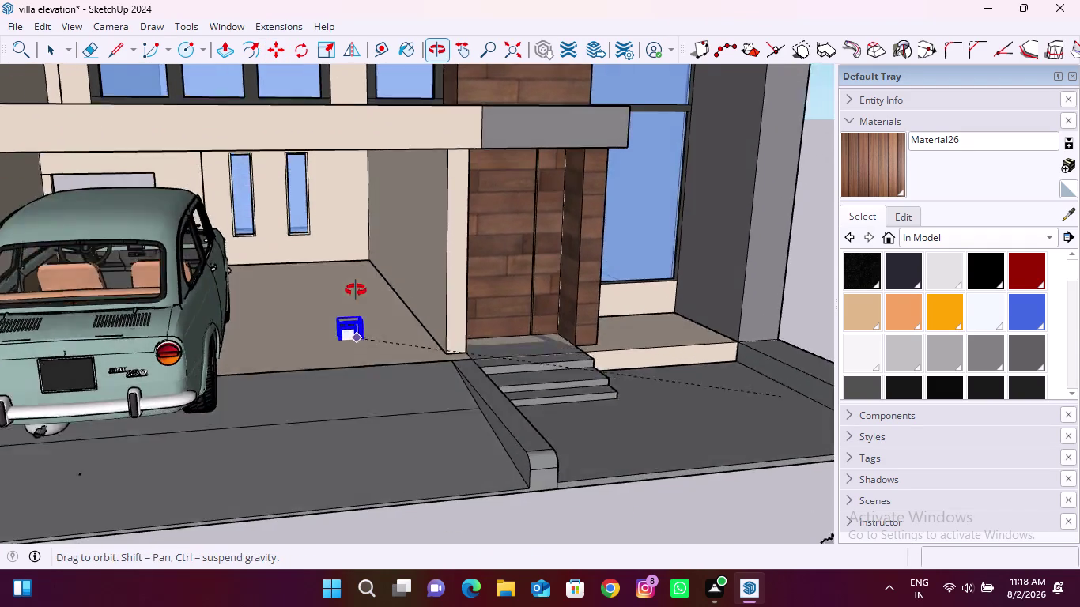
middle_drag(356, 298, 363, 278)
scroll(up, 3)
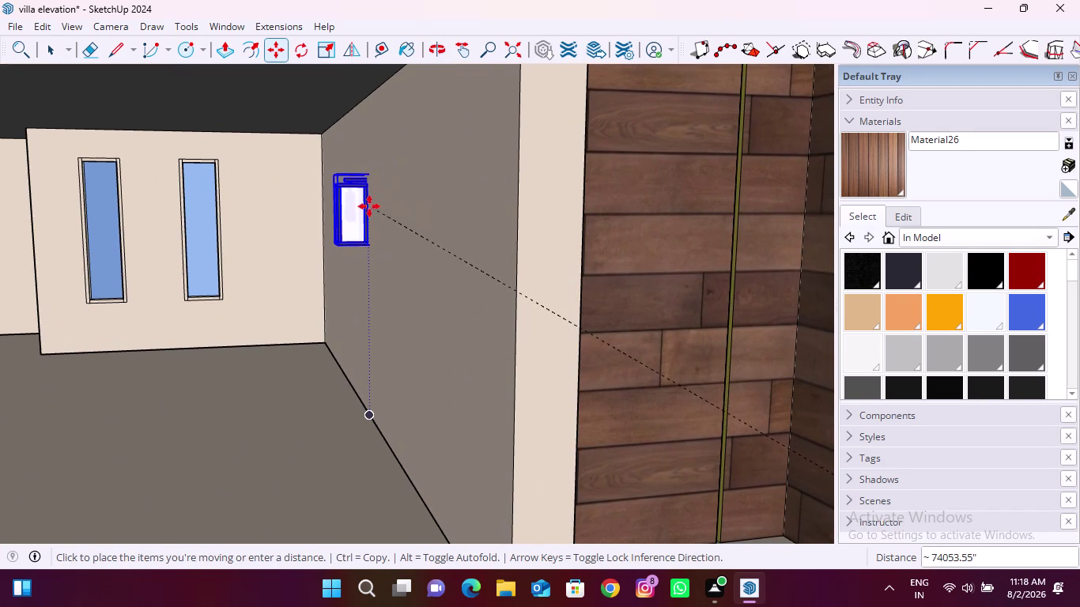
click(373, 206)
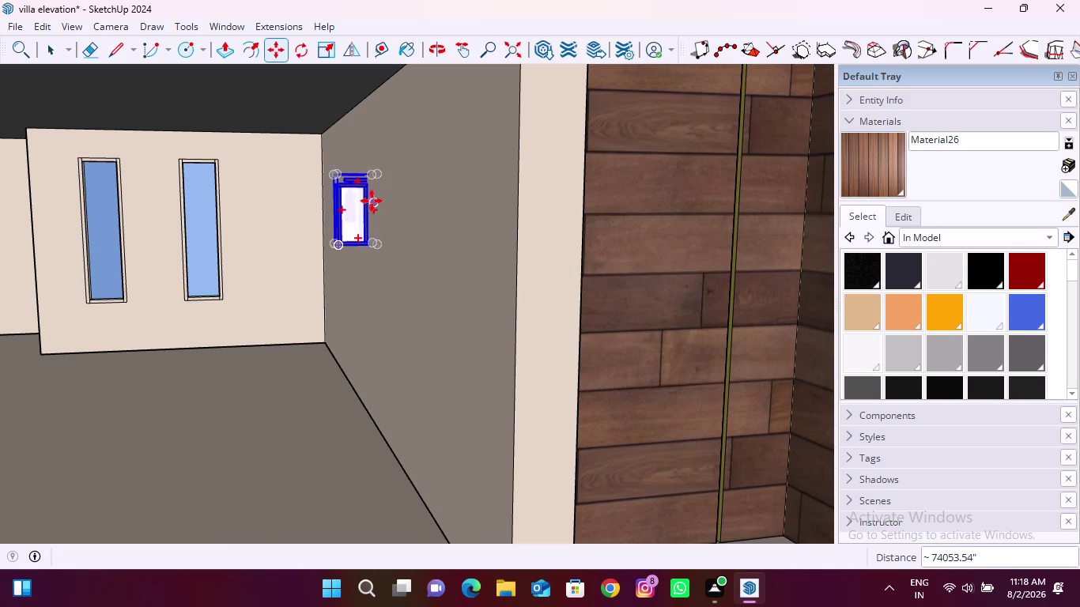
scroll(up, 3)
scroll(up, 3)
click(403, 164)
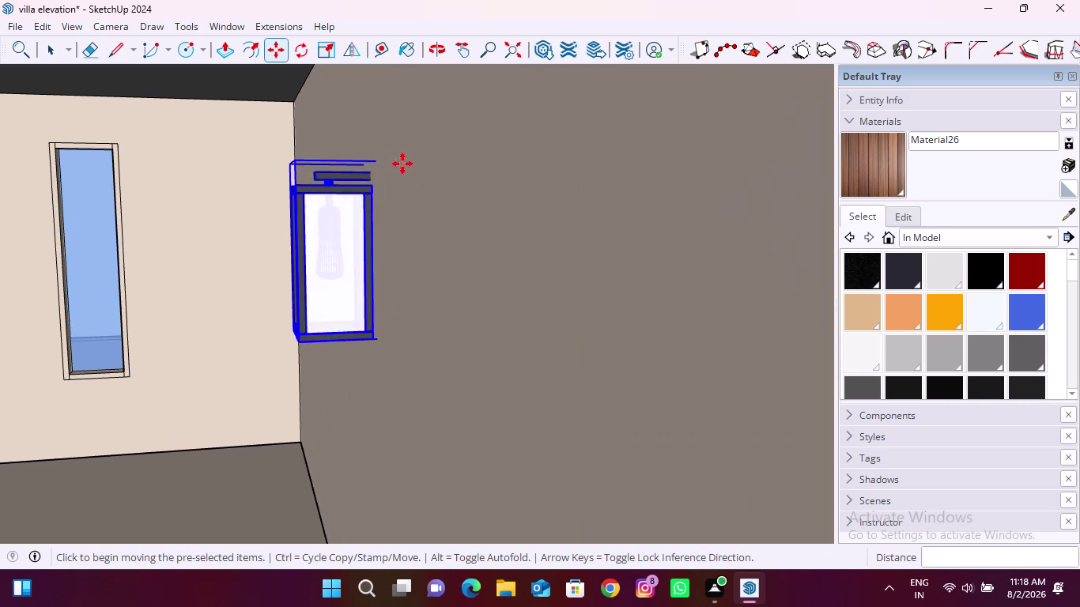
click(372, 165)
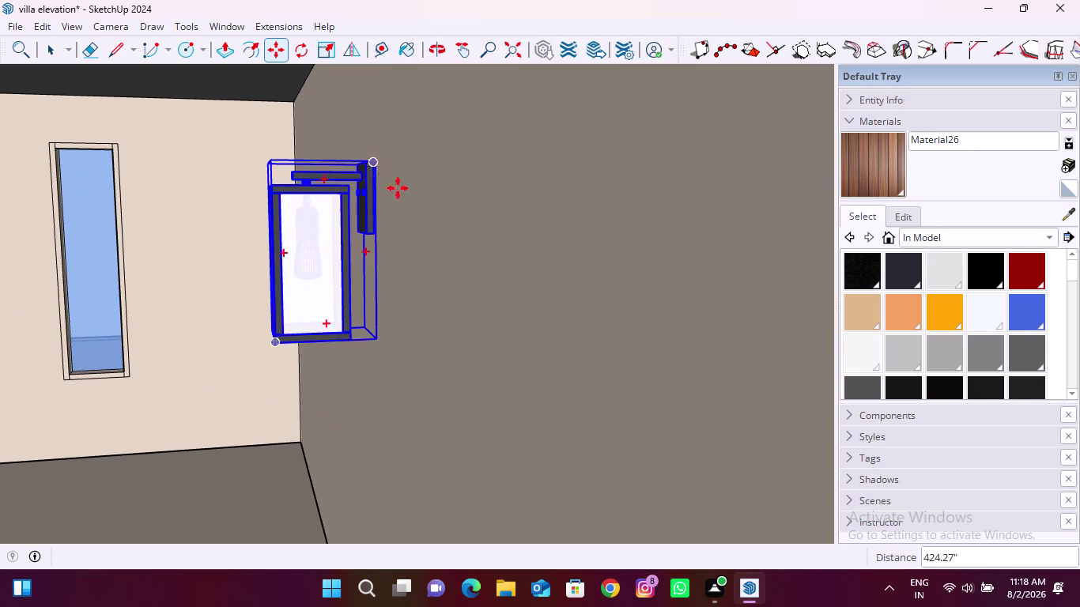
Check the light from around the carport and adjust it beside the wood-clad entrance.
scroll(down, 3)
middle_drag(348, 258, 480, 242)
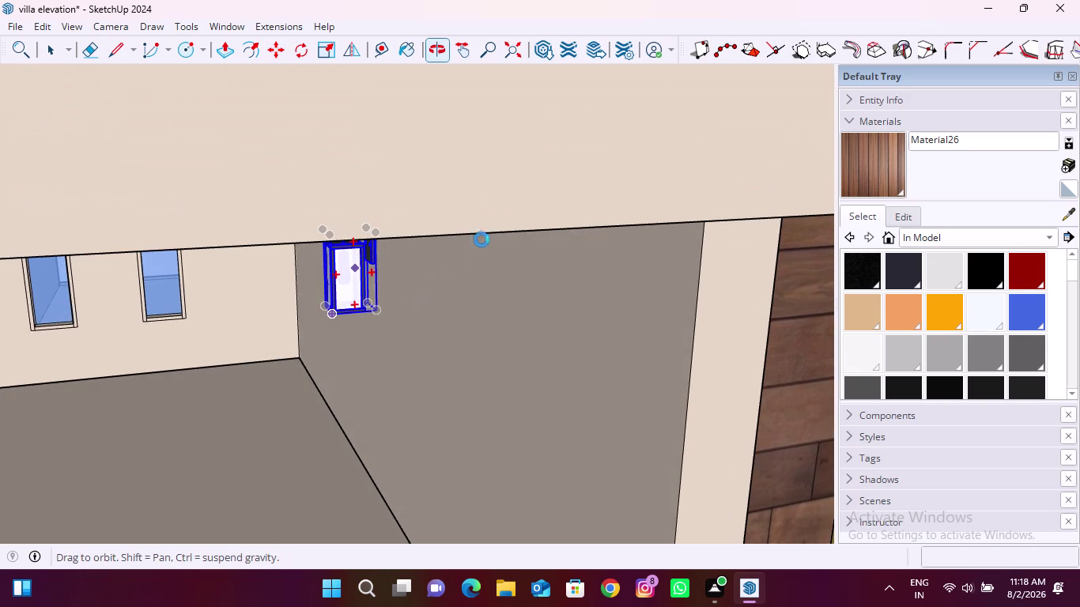
middle_drag(481, 242, 482, 237)
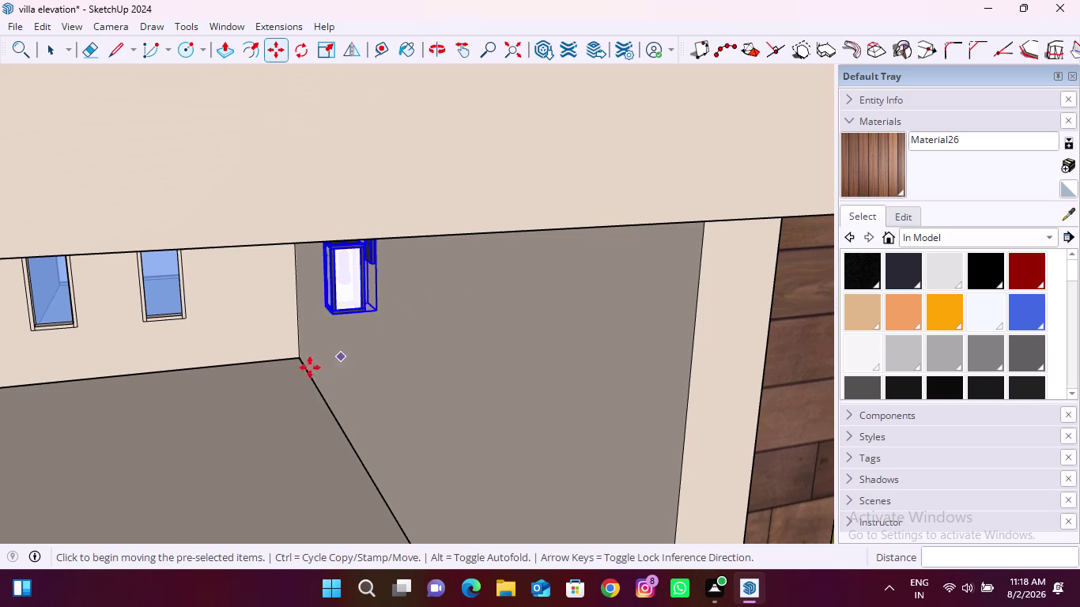
middle_drag(303, 362, 449, 308)
scroll(down, 3)
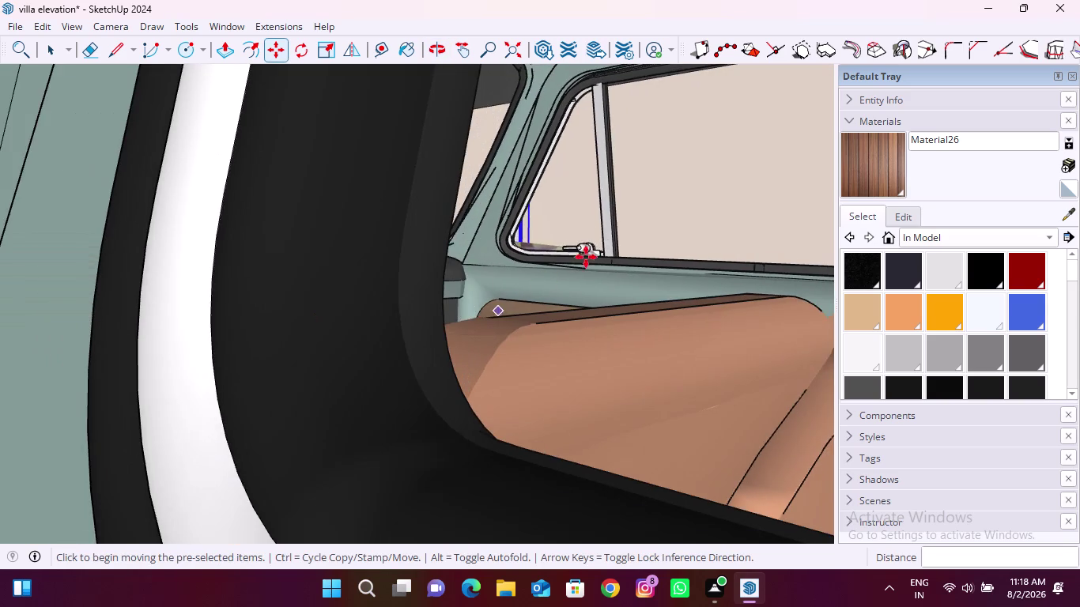
middle_drag(563, 236, 274, 333)
scroll(down, 3)
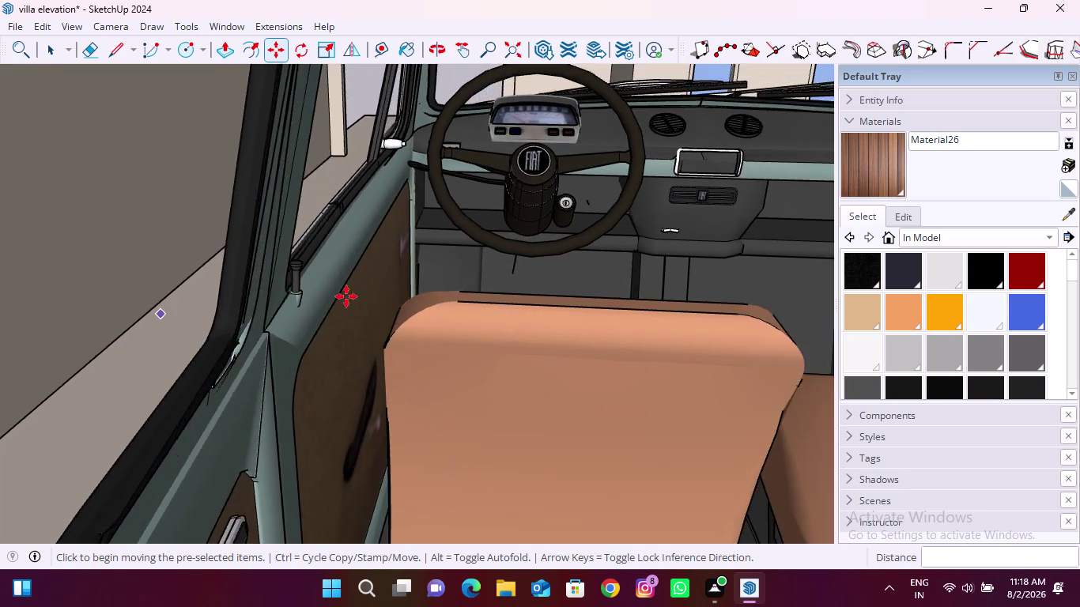
scroll(down, 3)
scroll(down, 3)
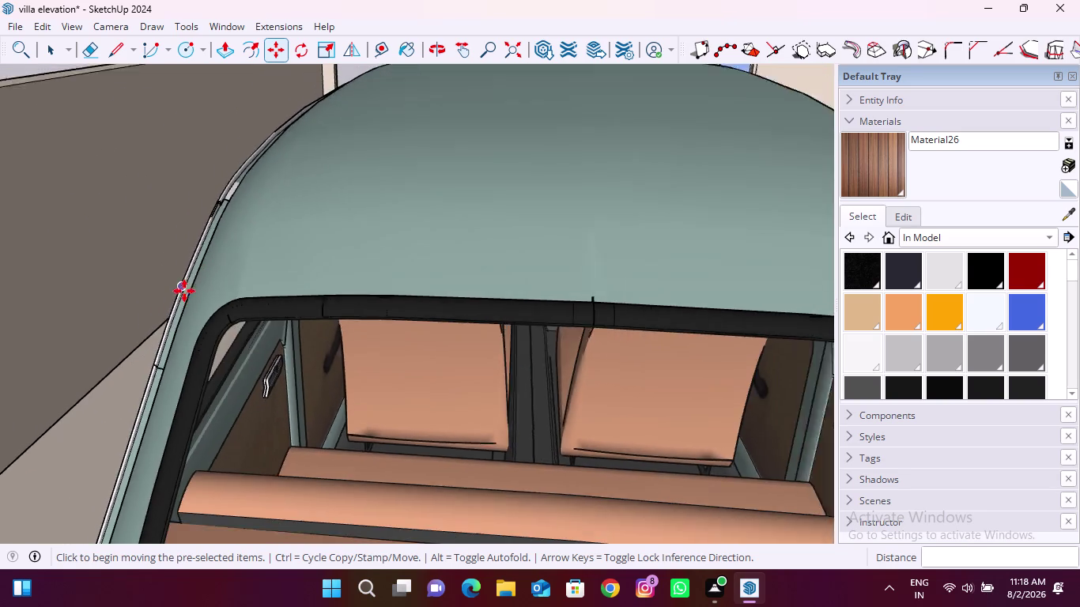
scroll(down, 3)
middle_drag(338, 419, 454, 359)
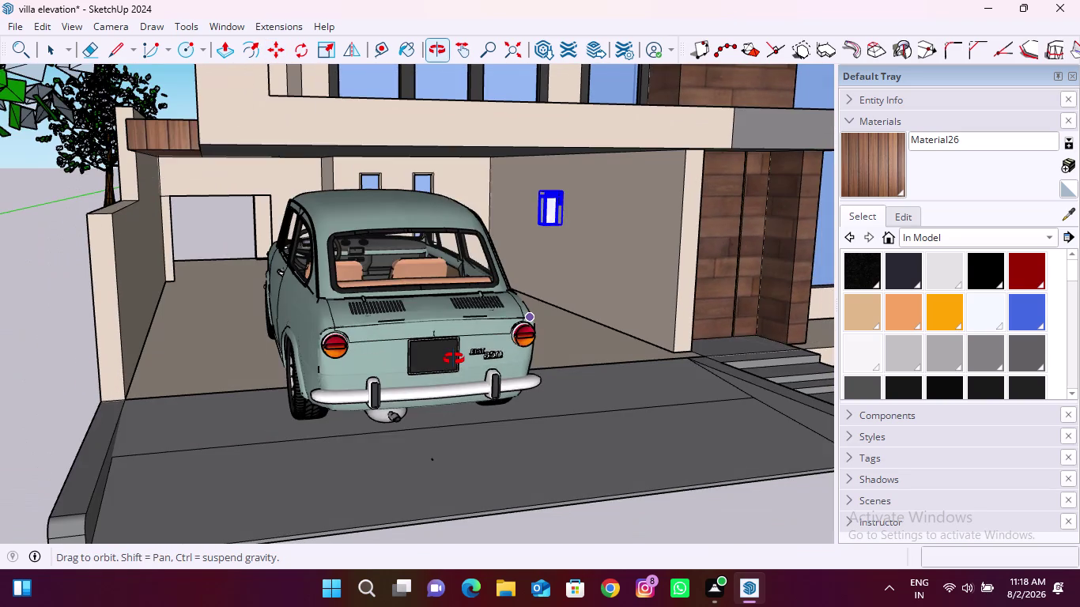
middle_drag(454, 359, 449, 368)
scroll(up, 3)
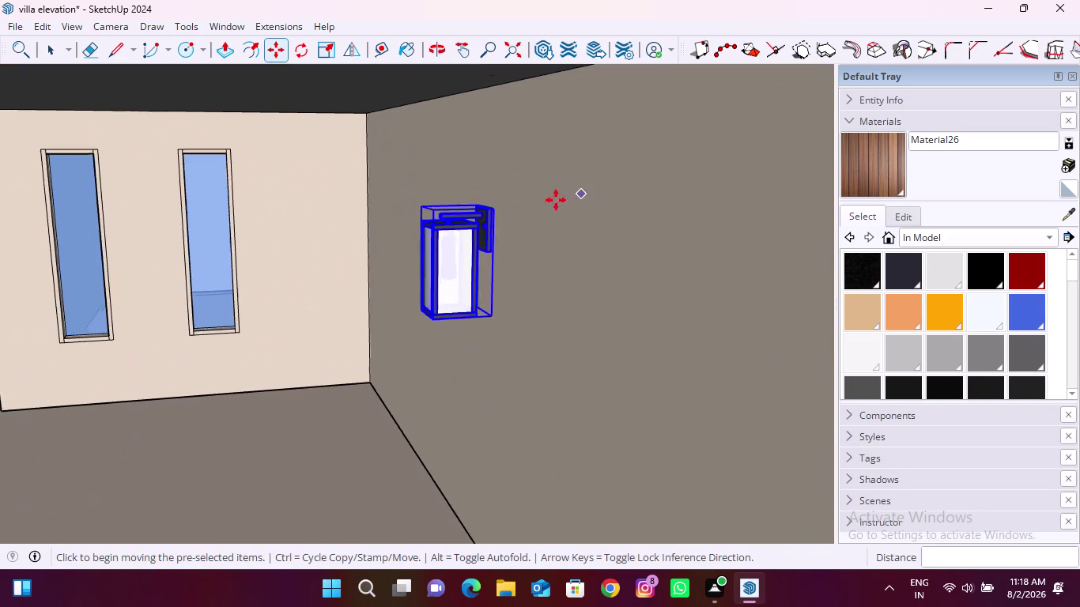
click(480, 210)
scroll(down, 3)
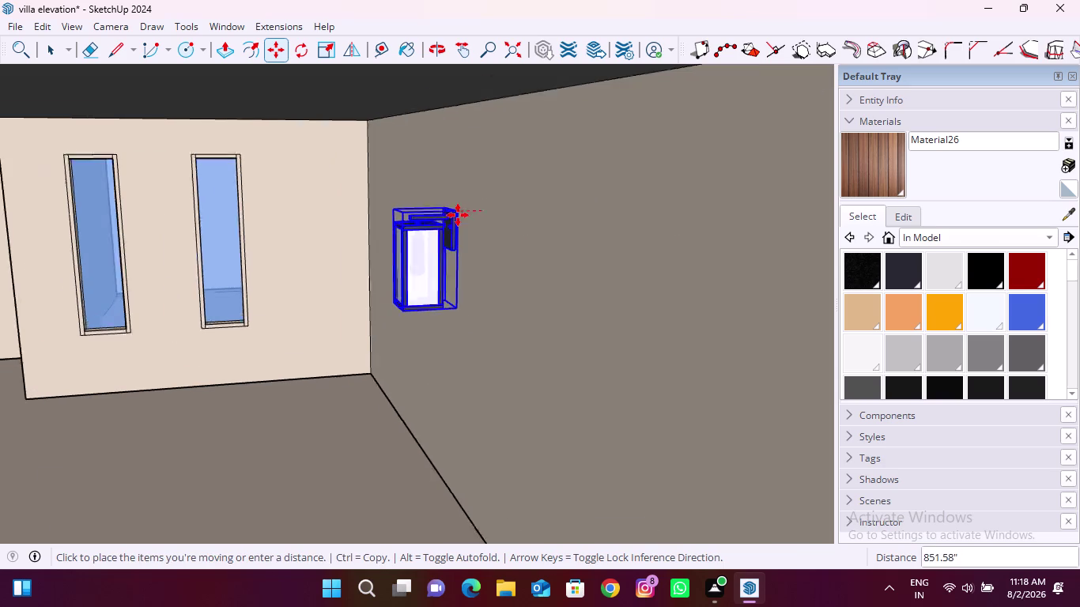
scroll(down, 3)
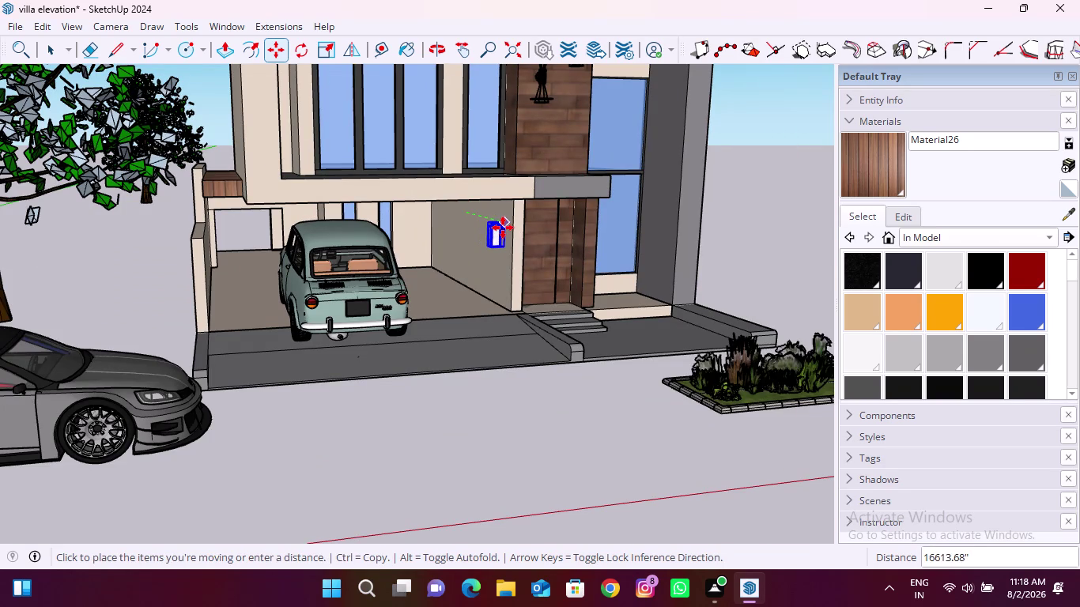
click(503, 225)
scroll(up, 3)
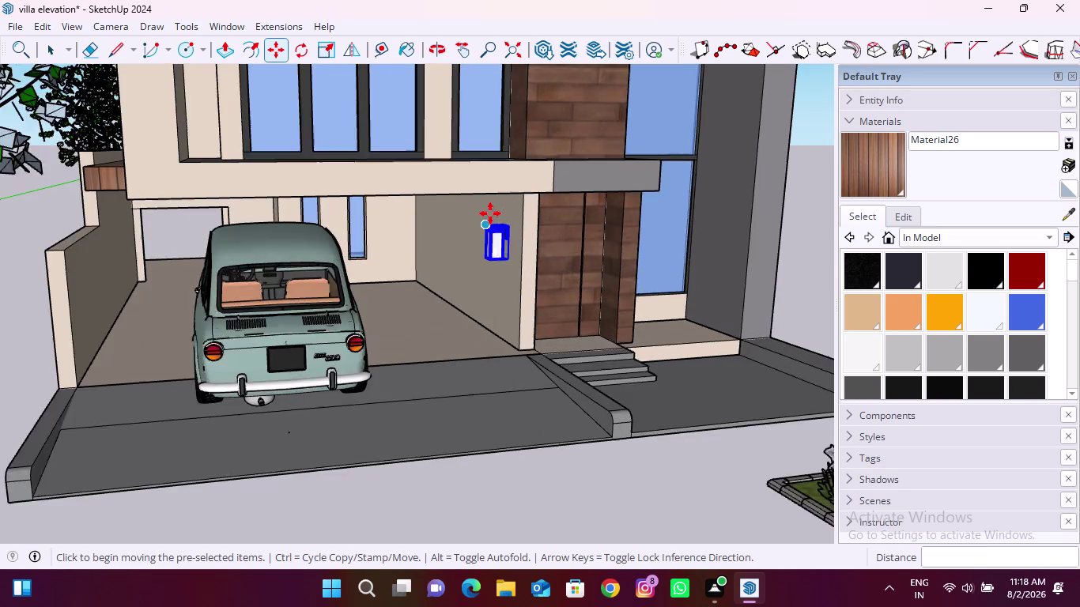
scroll(up, 3)
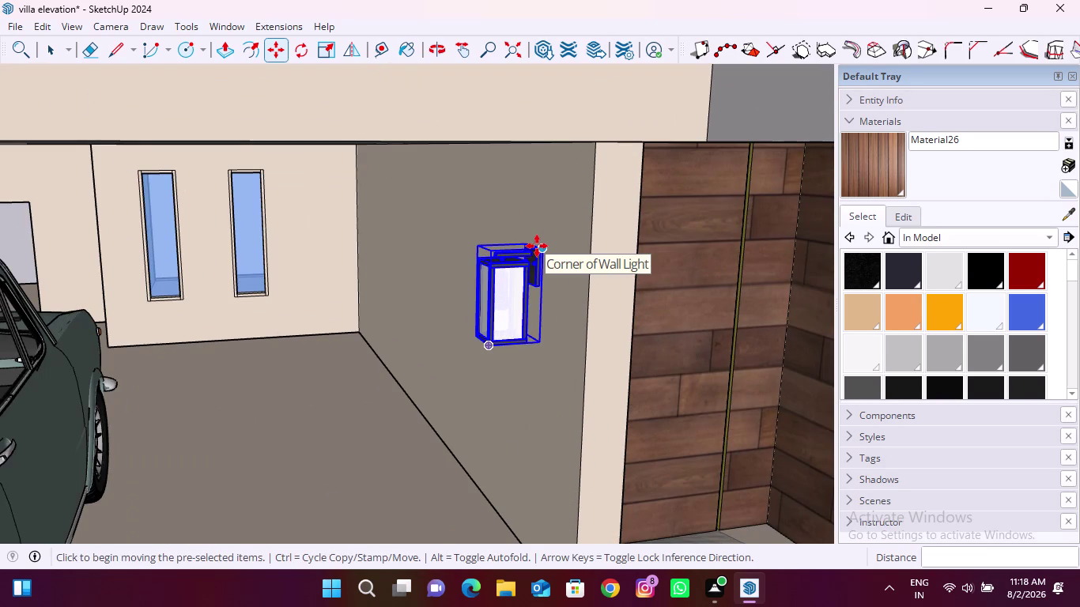
Scale the carport wall light down uniformly.
key(a)
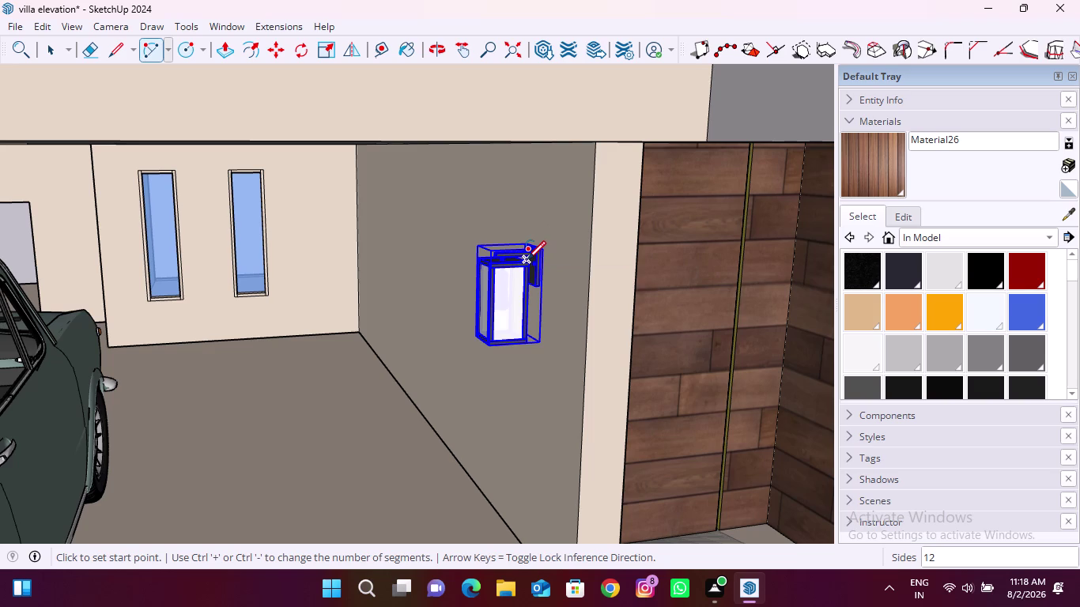
key(s)
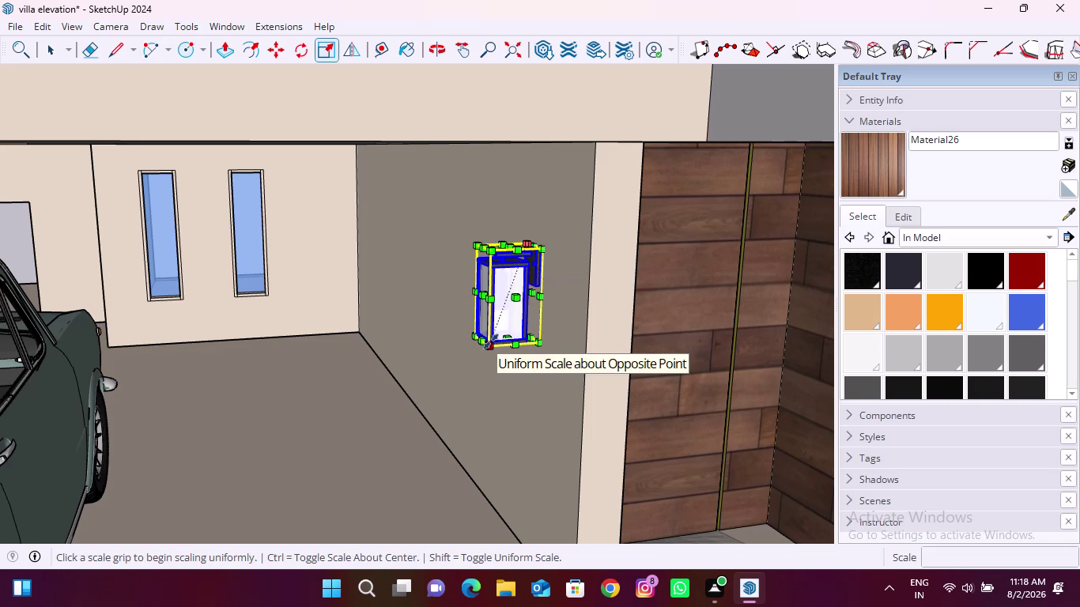
drag(491, 342, 506, 307)
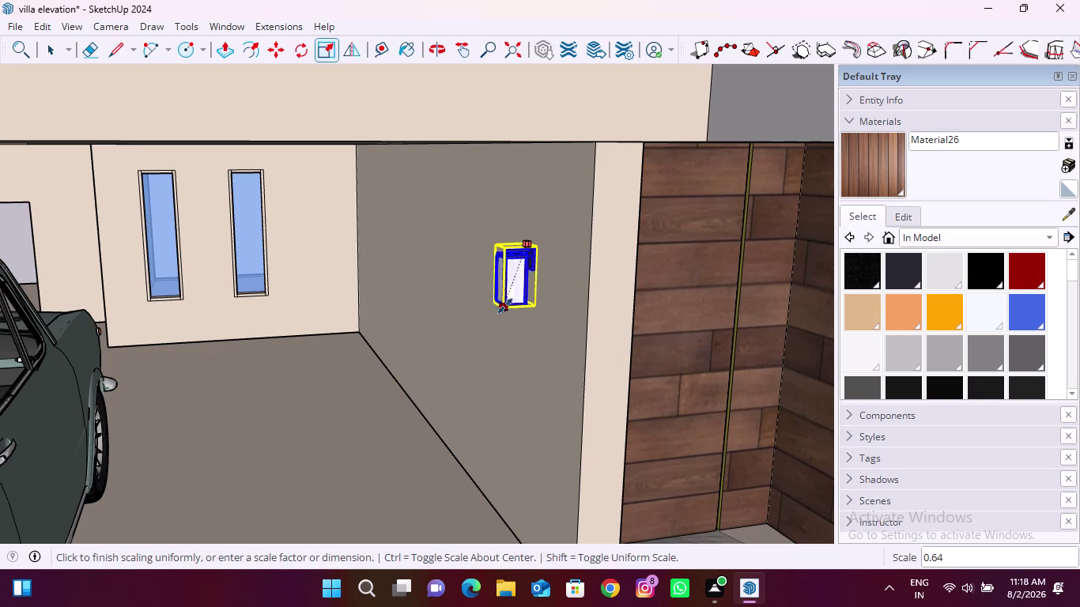
drag(505, 307, 505, 305)
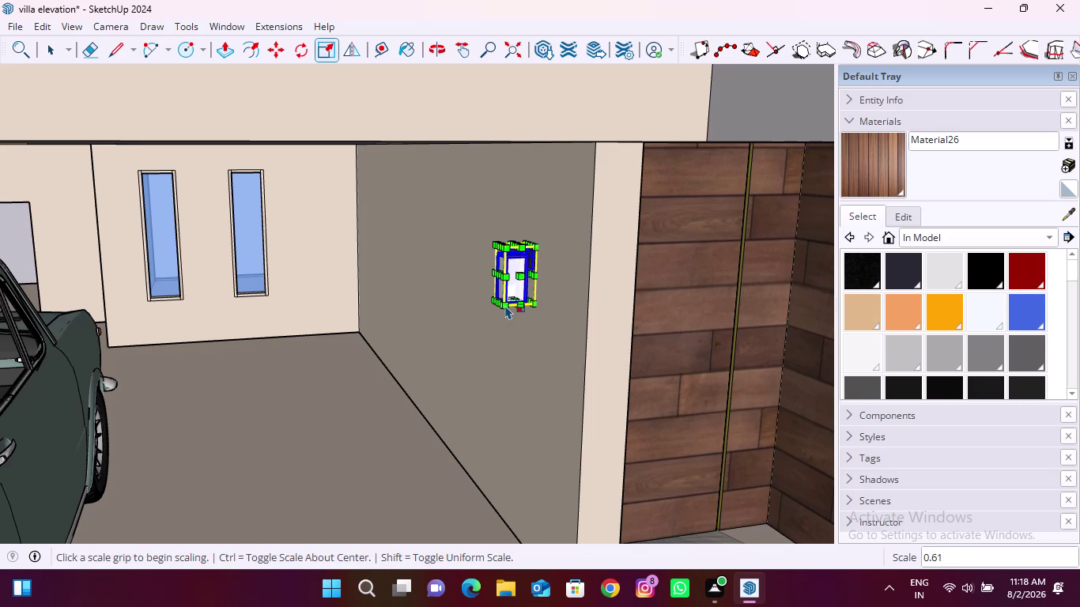
Copy the wall light higher up near the carport ceiling, then deselect.
key(m)
click(539, 249)
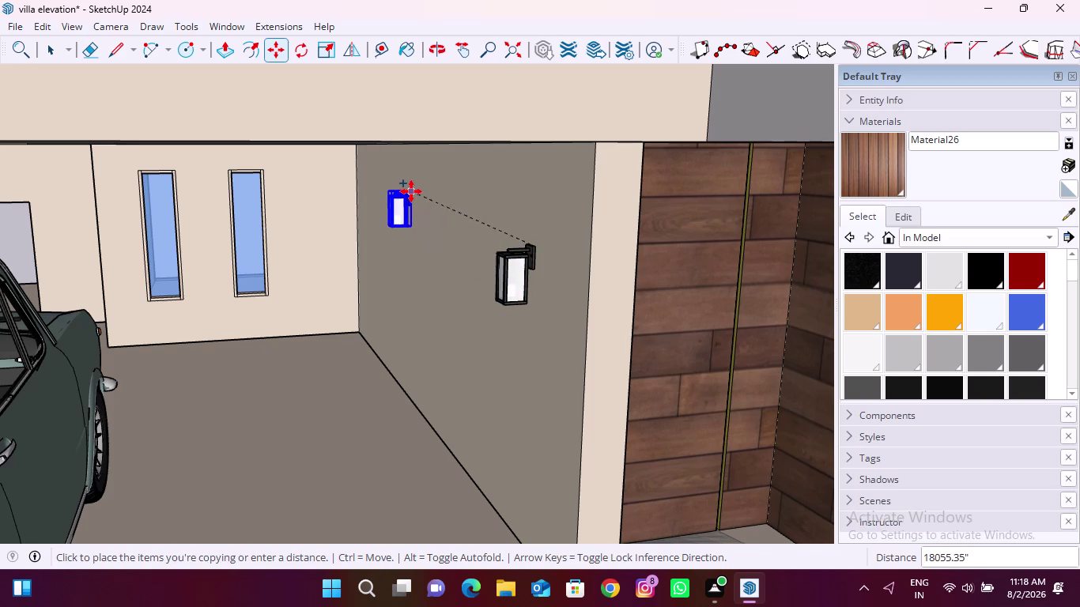
click(411, 191)
scroll(down, 3)
scroll(down, 3)
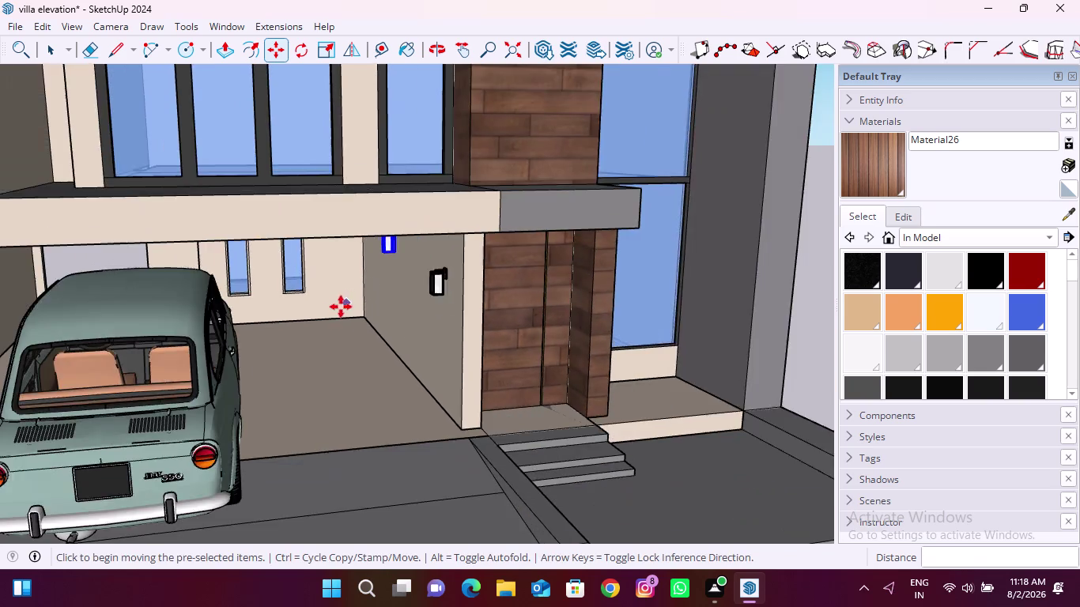
scroll(down, 3)
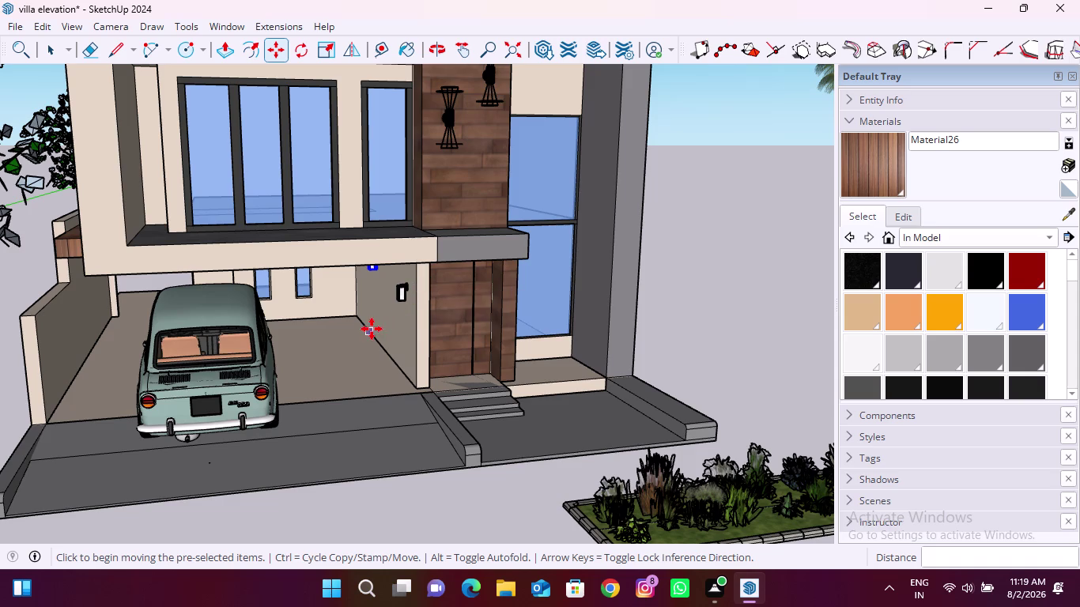
key(Escape)
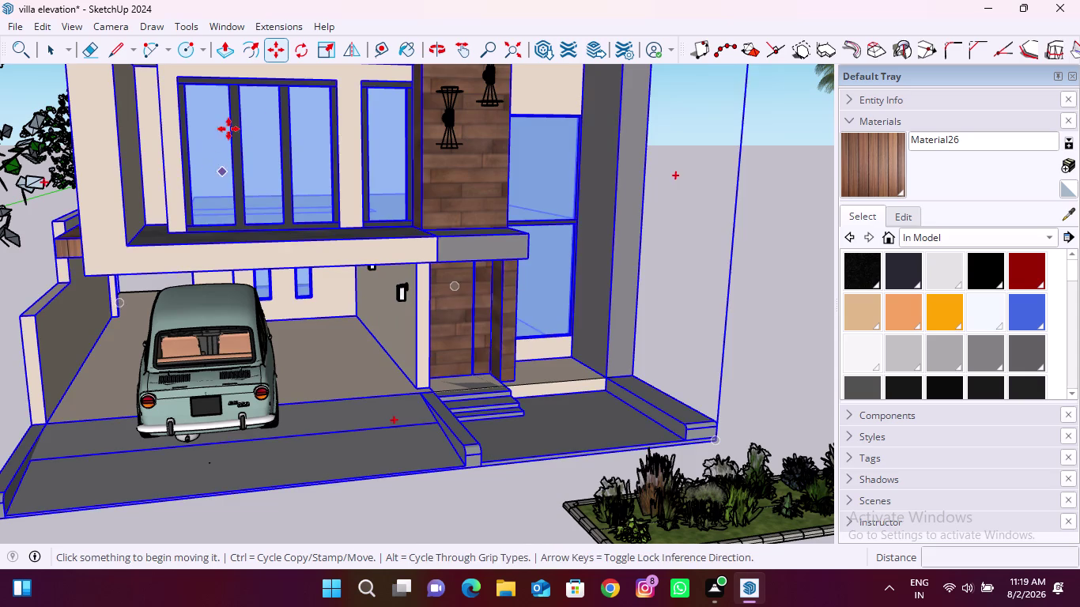
scroll(down, 3)
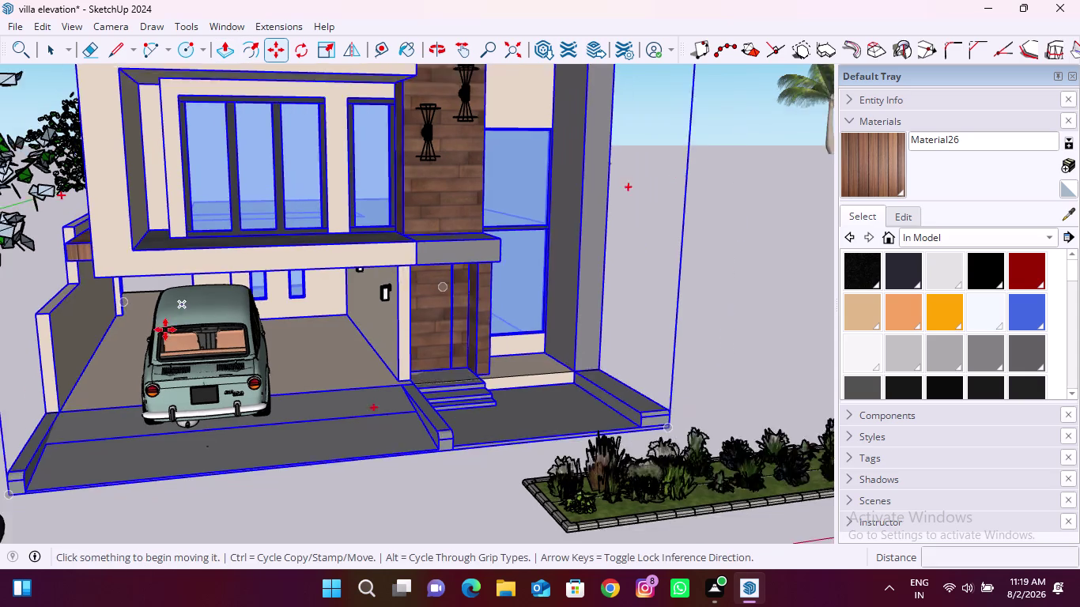
scroll(down, 3)
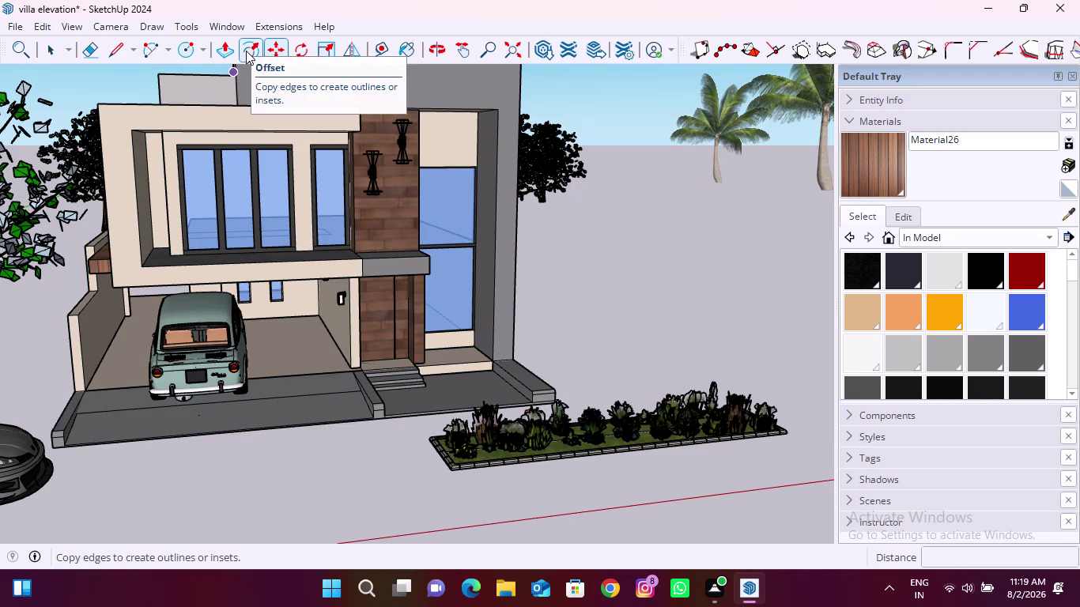
Search 3D Warehouse for 'lights exterior ceiling'.
click(232, 28)
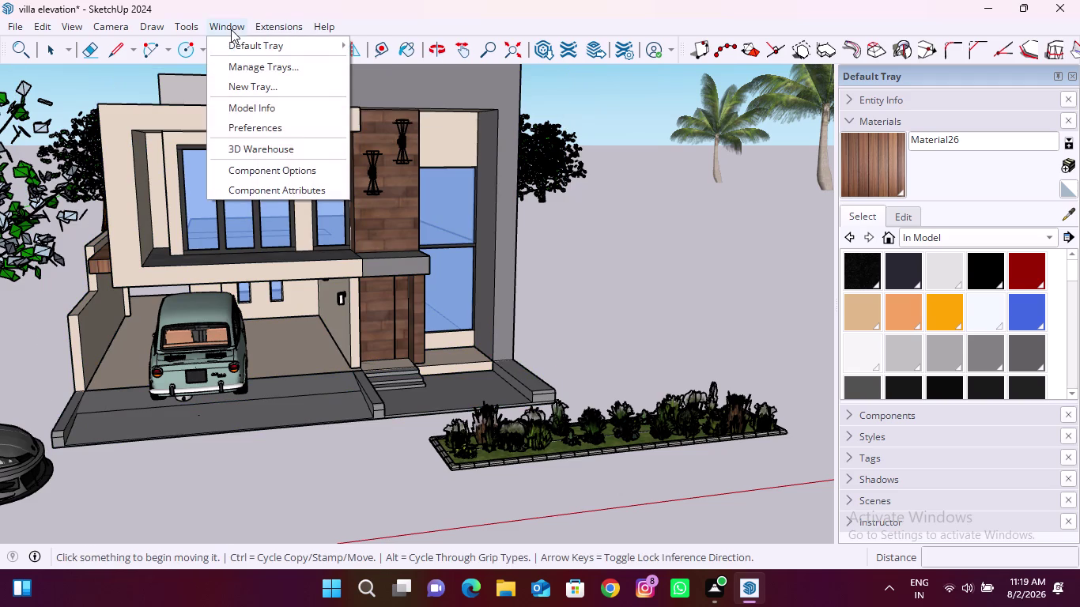
click(272, 143)
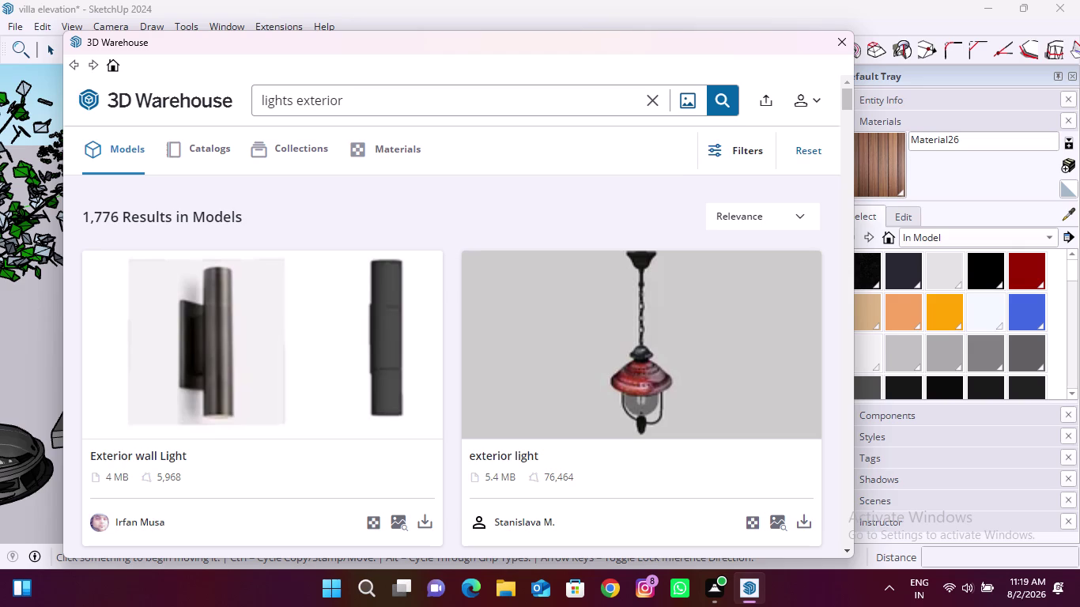
click(359, 99)
key(space)
text(ce)
text(iling)
key(Return)
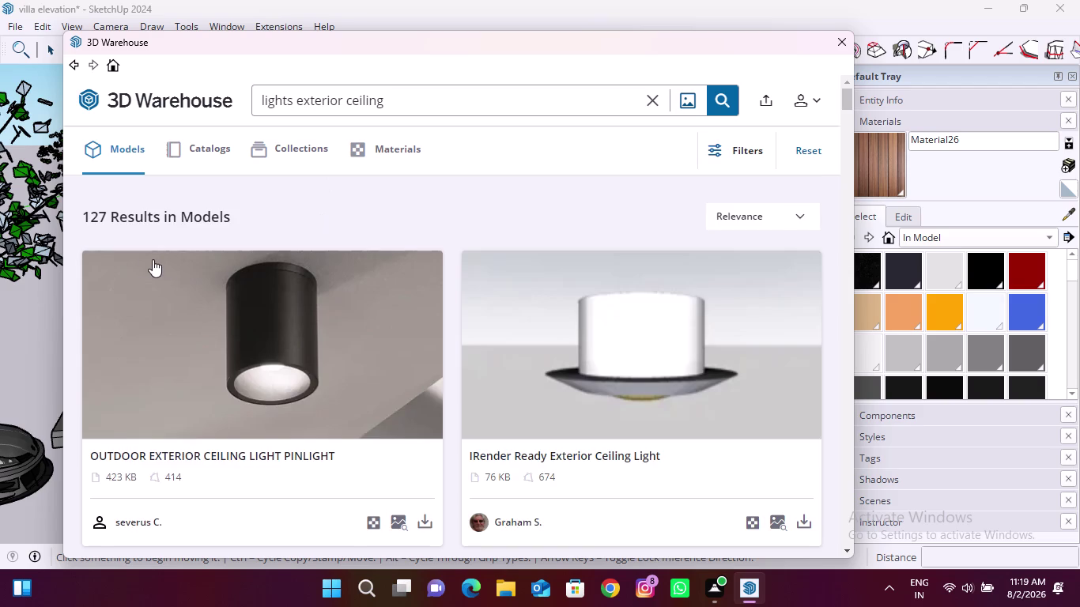
Download the Outdoor Exterior Ceiling Light Pinlight, skipping the ad and choosing Maybe Later.
scroll(down, 3)
click(416, 206)
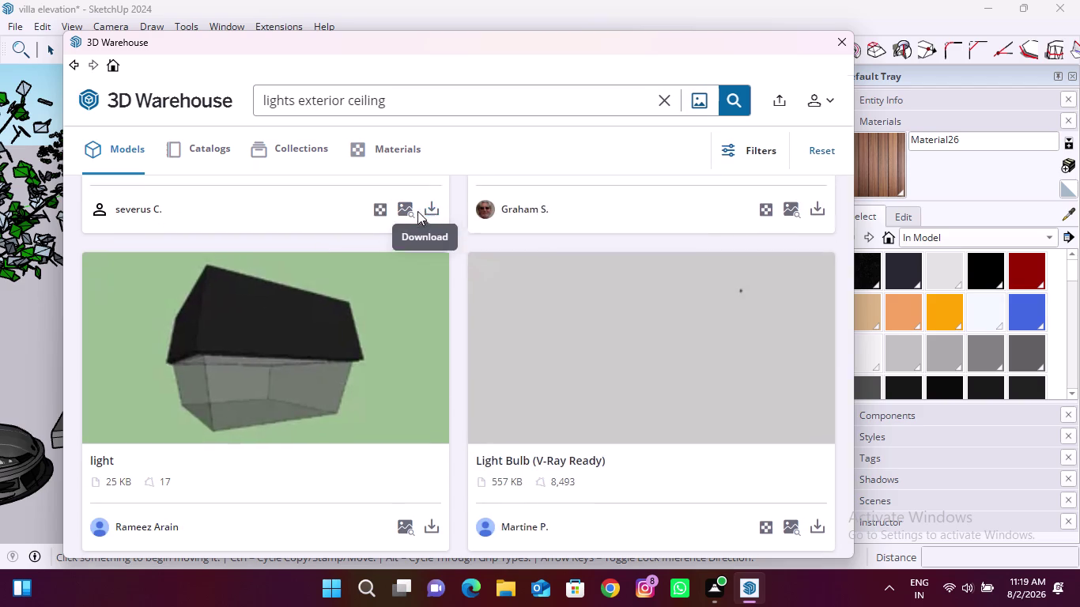
scroll(down, 3)
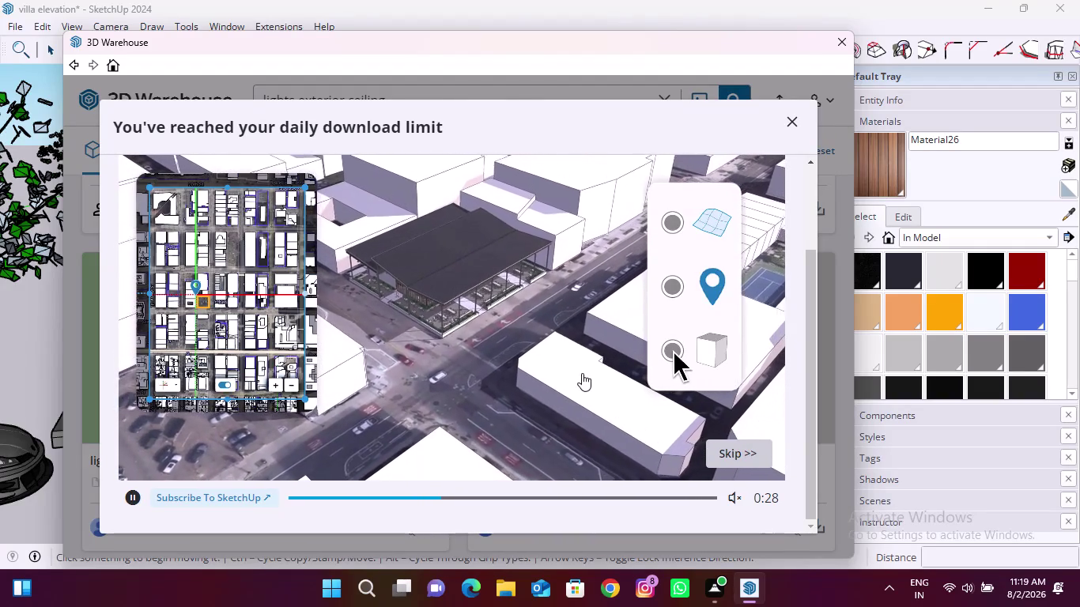
click(749, 457)
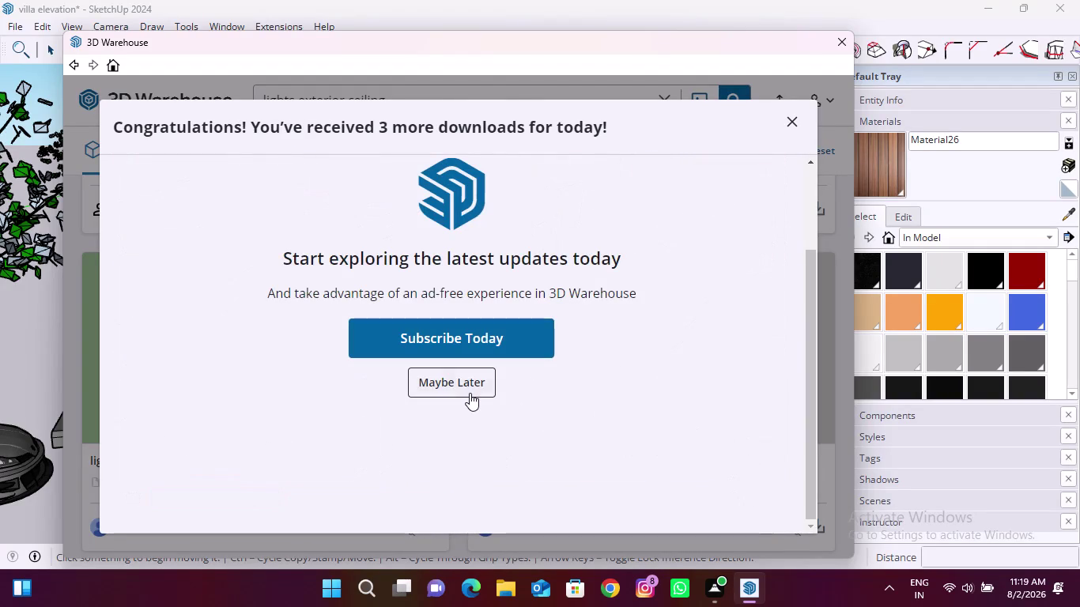
click(470, 393)
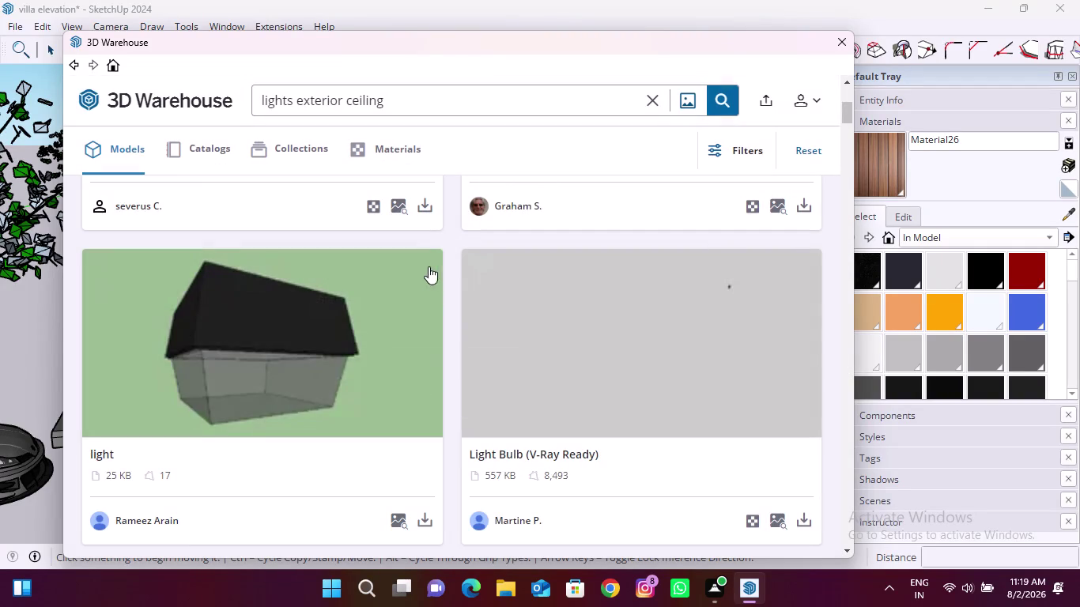
scroll(up, 3)
click(419, 518)
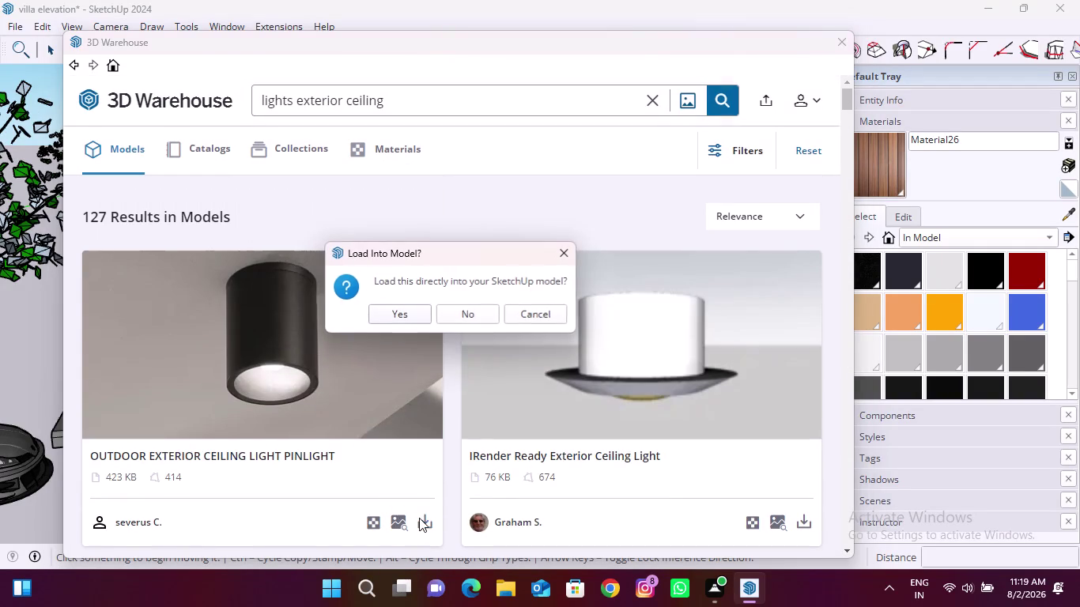
Load the pinlight into the model past the version warning and drop it in the scene.
click(415, 312)
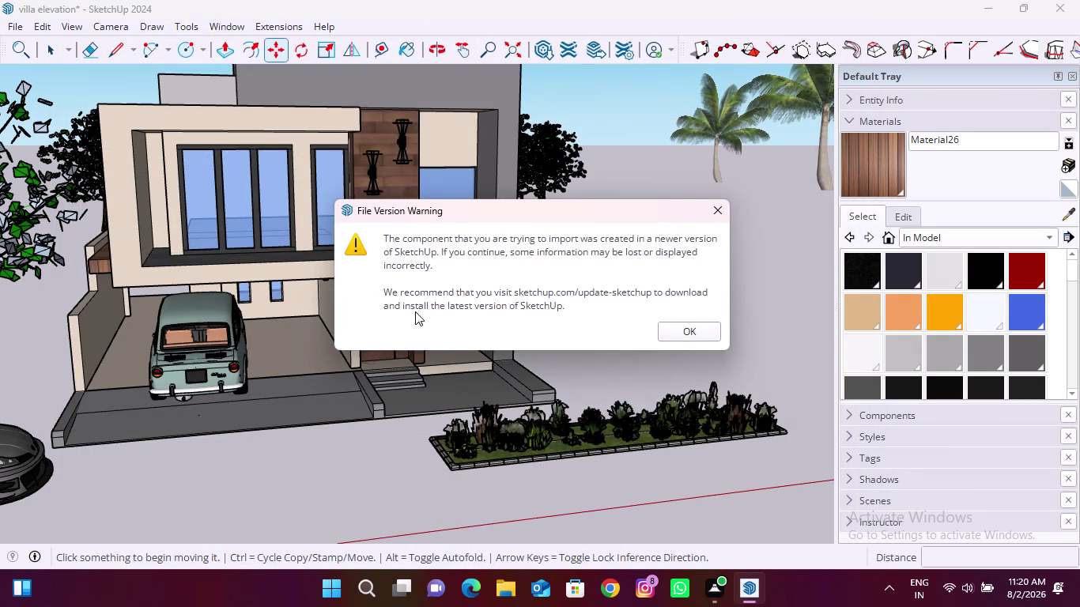
click(714, 331)
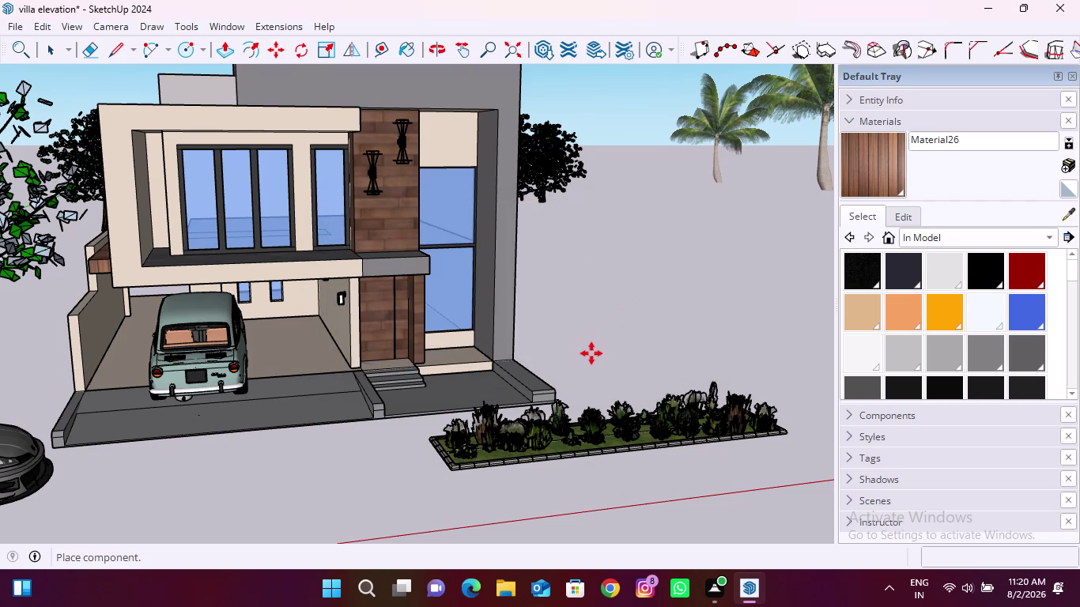
click(503, 291)
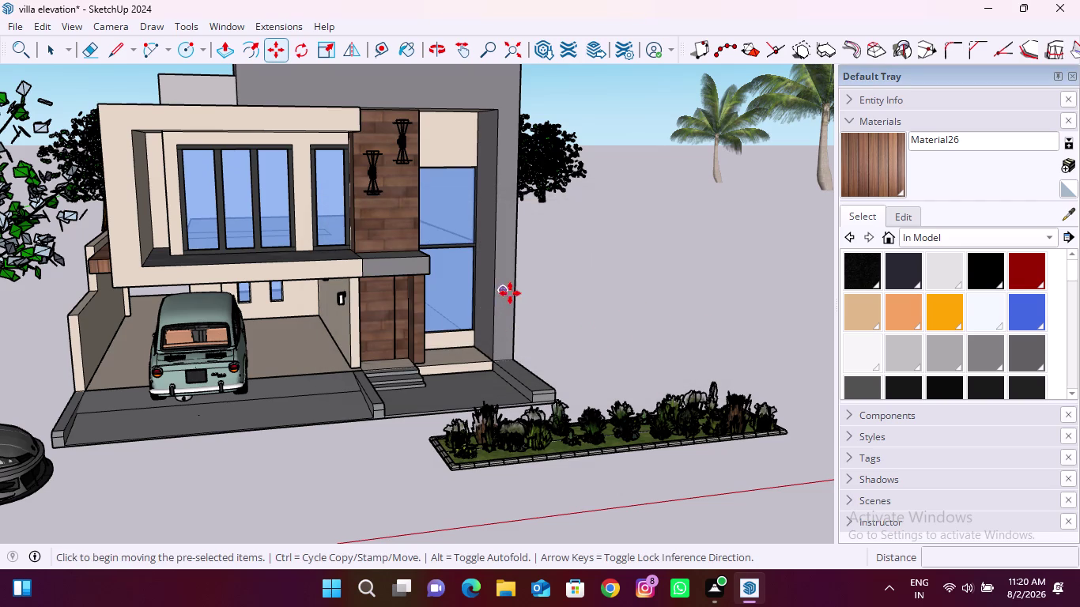
scroll(up, 3)
scroll(up, 3)
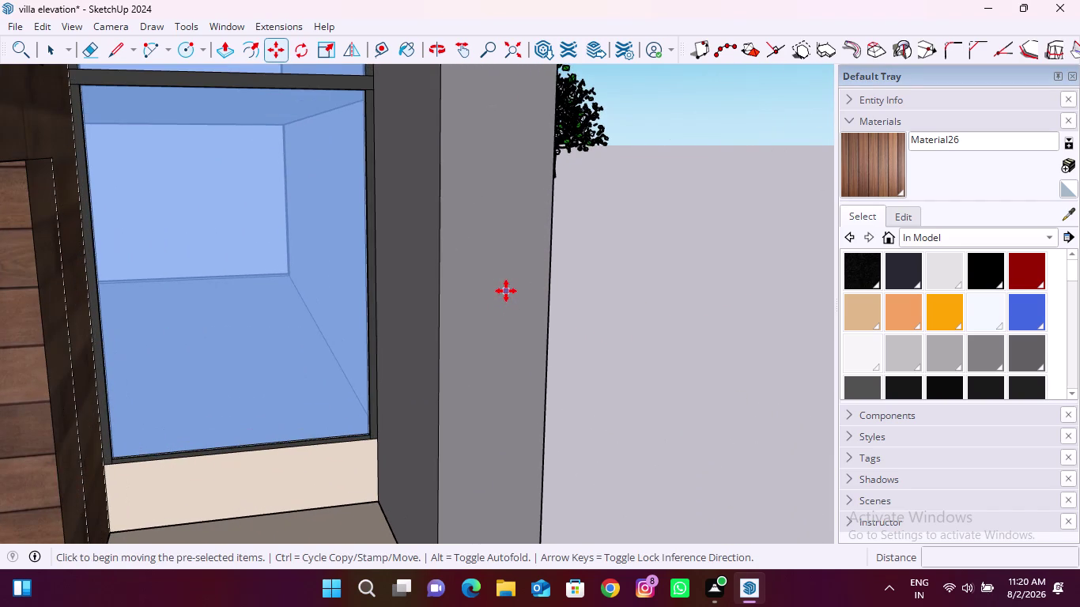
scroll(up, 3)
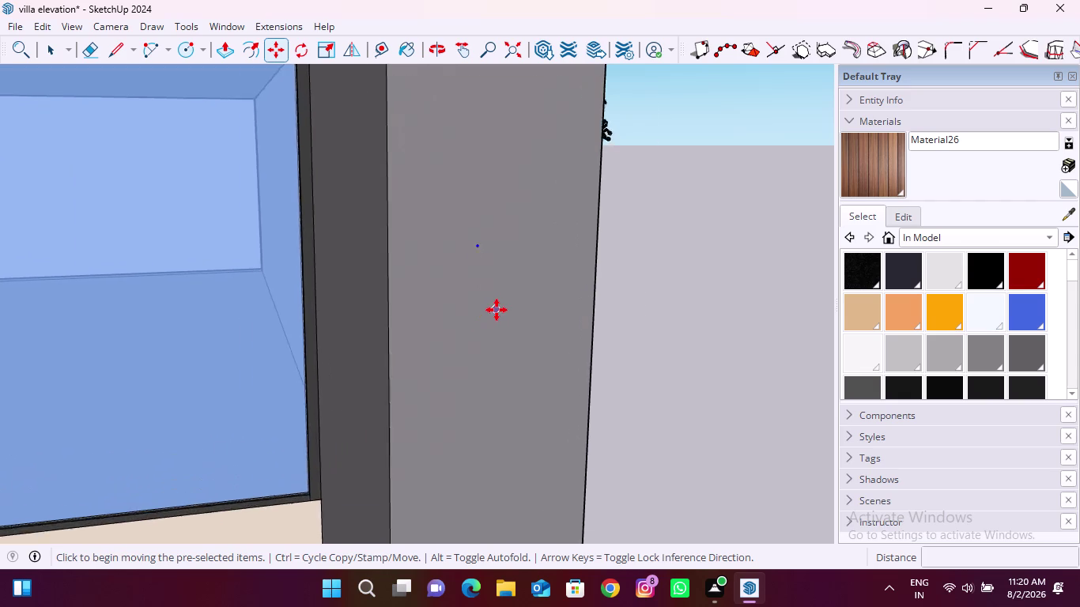
scroll(up, 3)
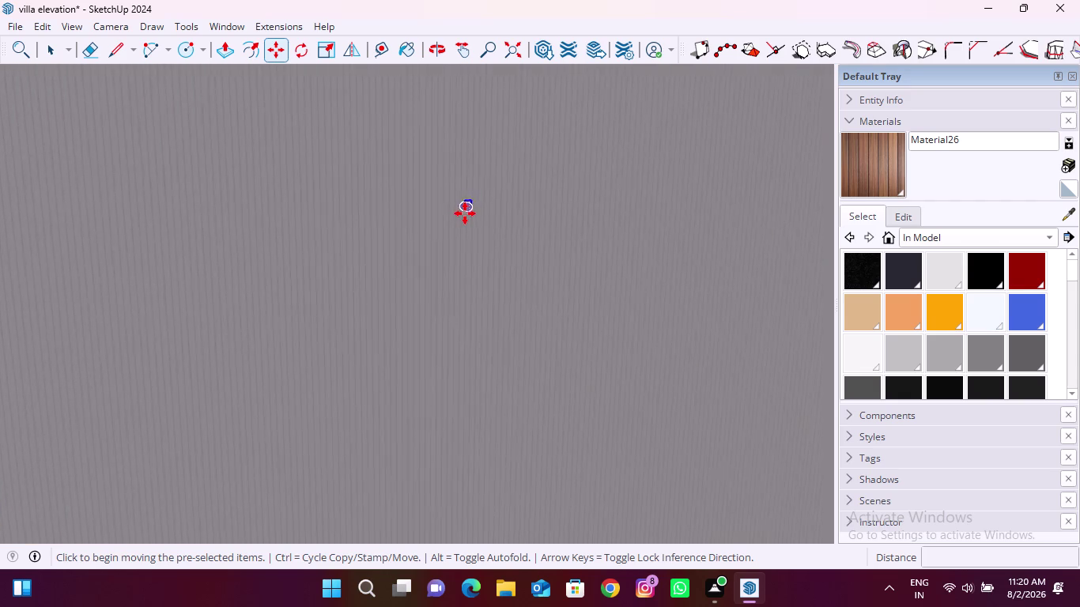
scroll(up, 3)
Enlarge the ceiling light component with the Scale tool.
key(s)
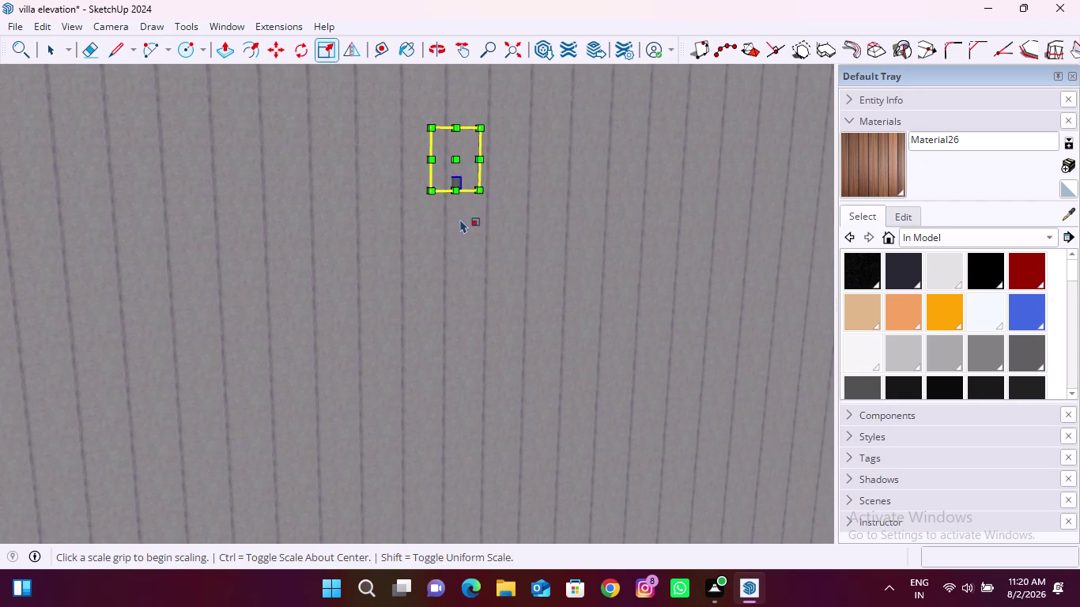
click(480, 186)
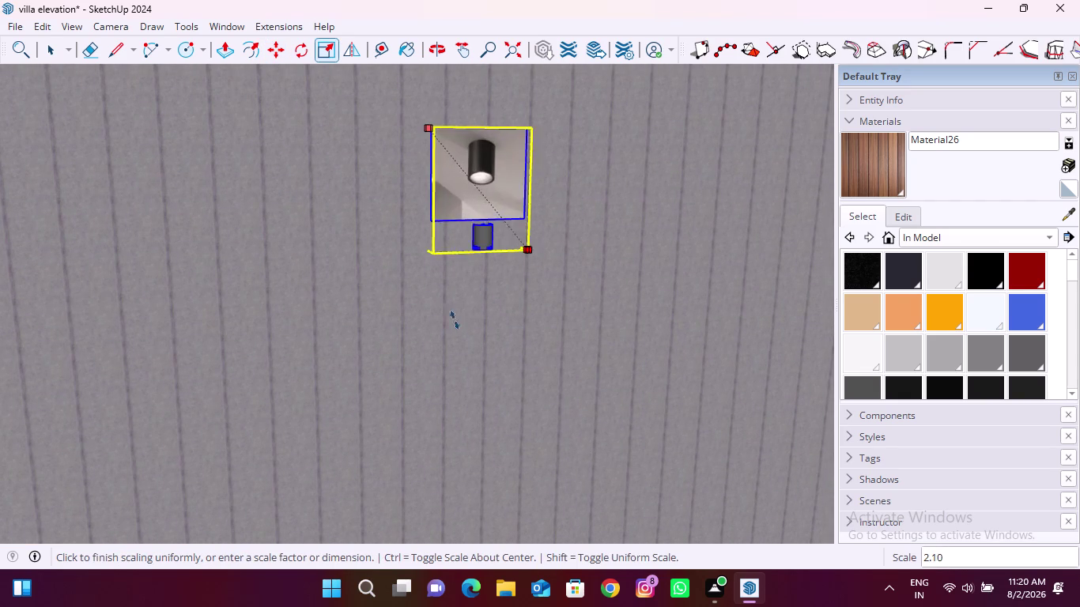
scroll(down, 3)
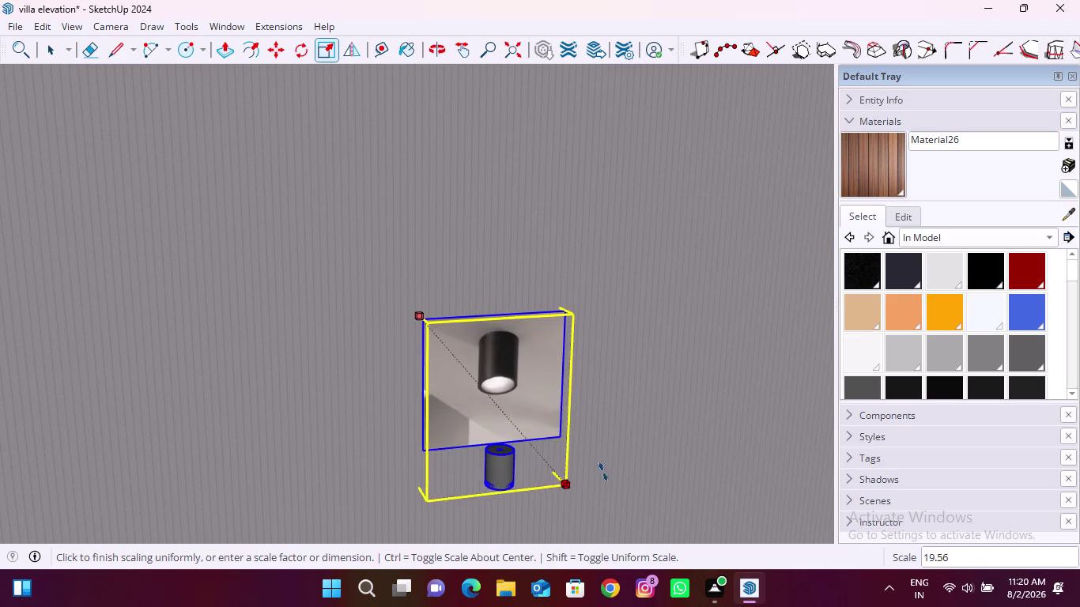
click(611, 475)
scroll(down, 3)
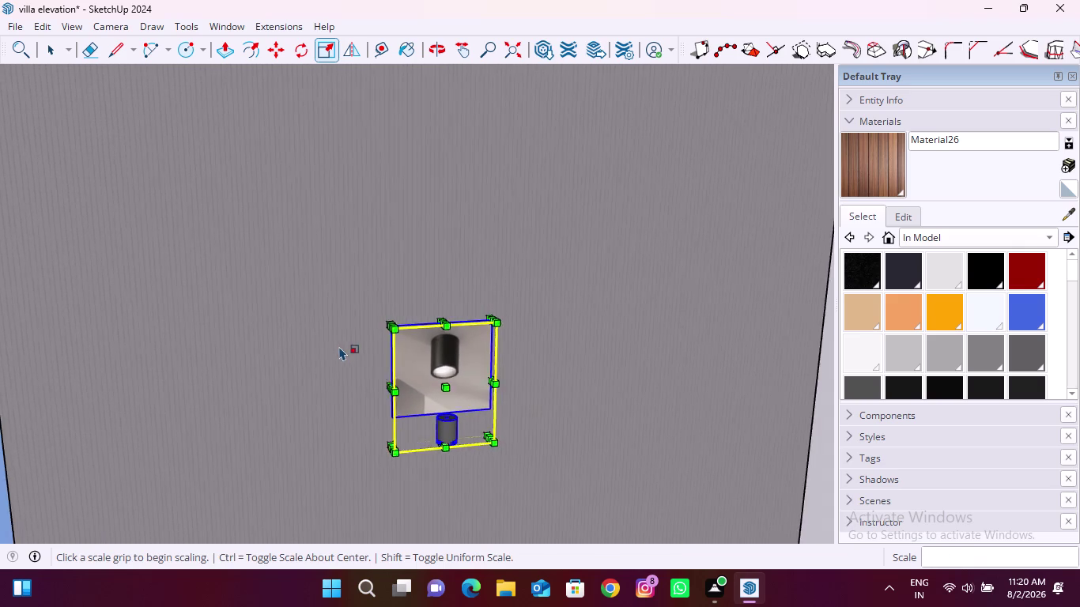
scroll(down, 3)
middle_drag(434, 424, 326, 263)
middle_drag(430, 425, 430, 409)
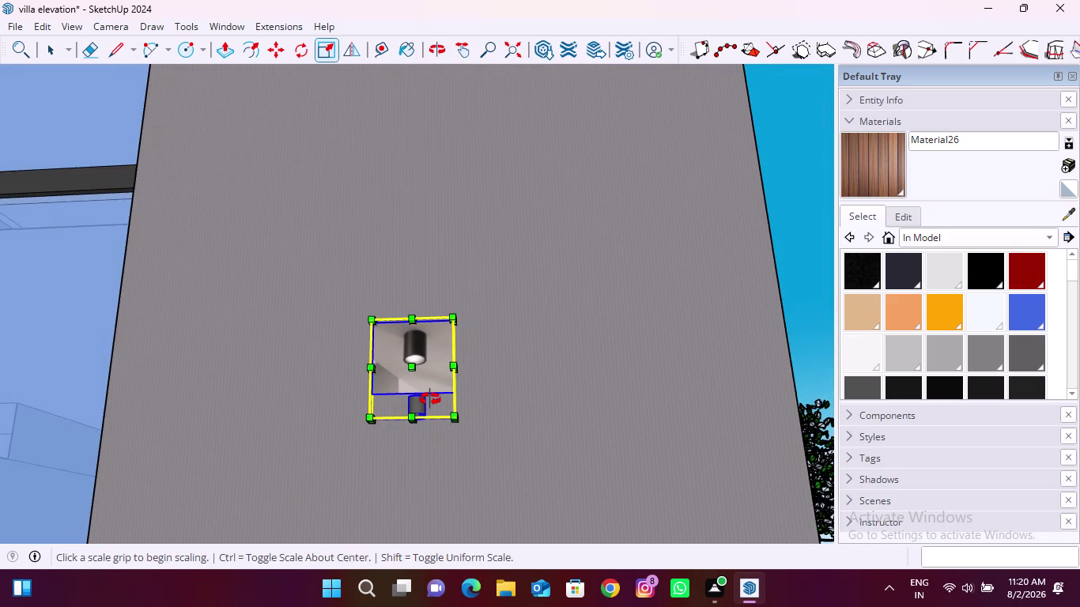
middle_drag(430, 410, 456, 392)
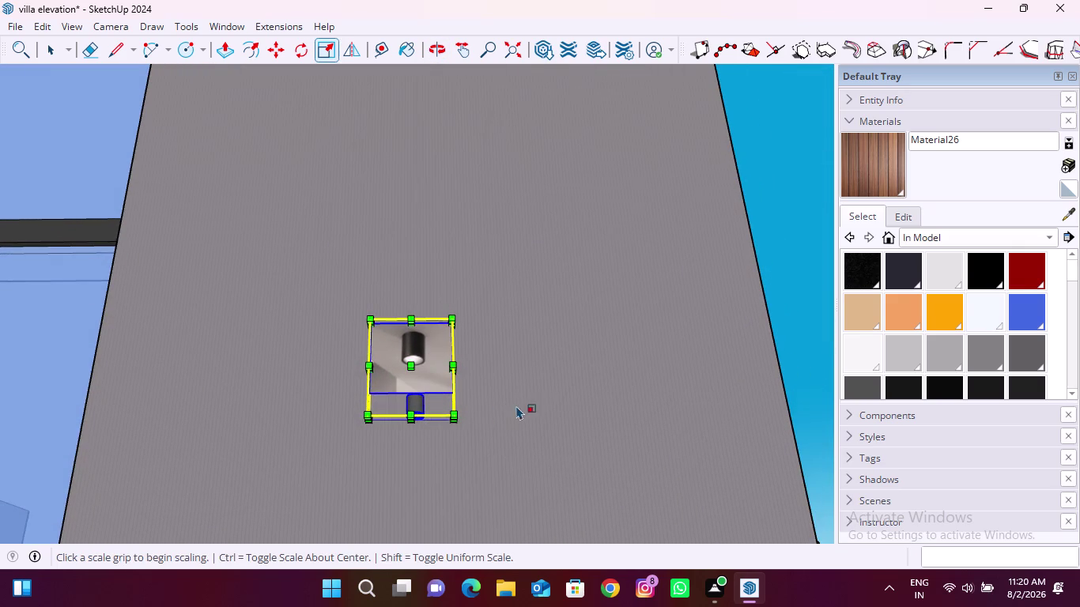
Move the light component into position on the slab and select it.
key(space)
click(433, 368)
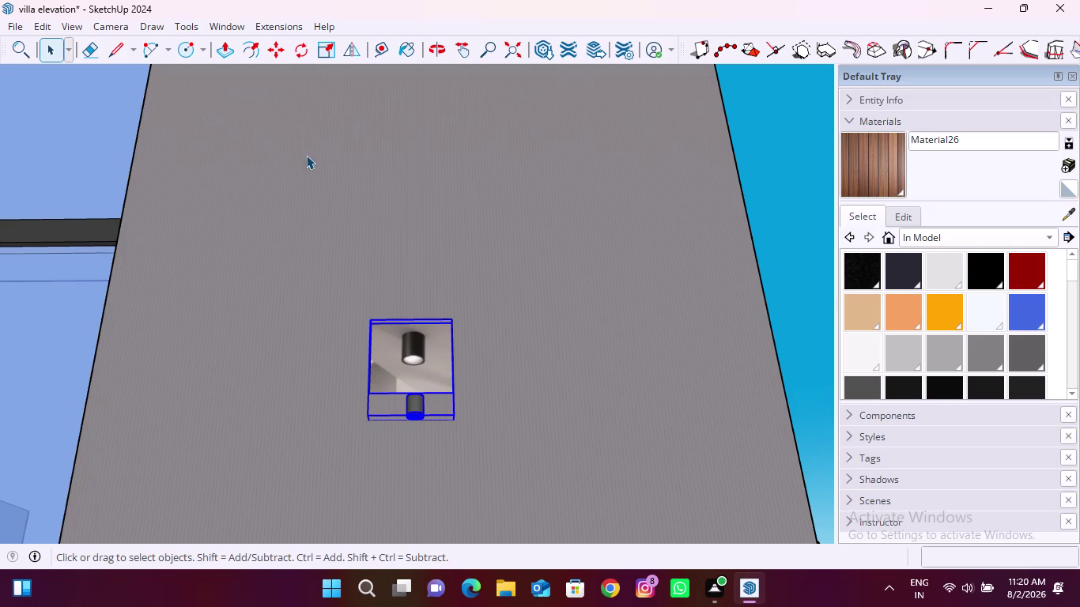
key(m)
middle_drag(446, 321, 440, 349)
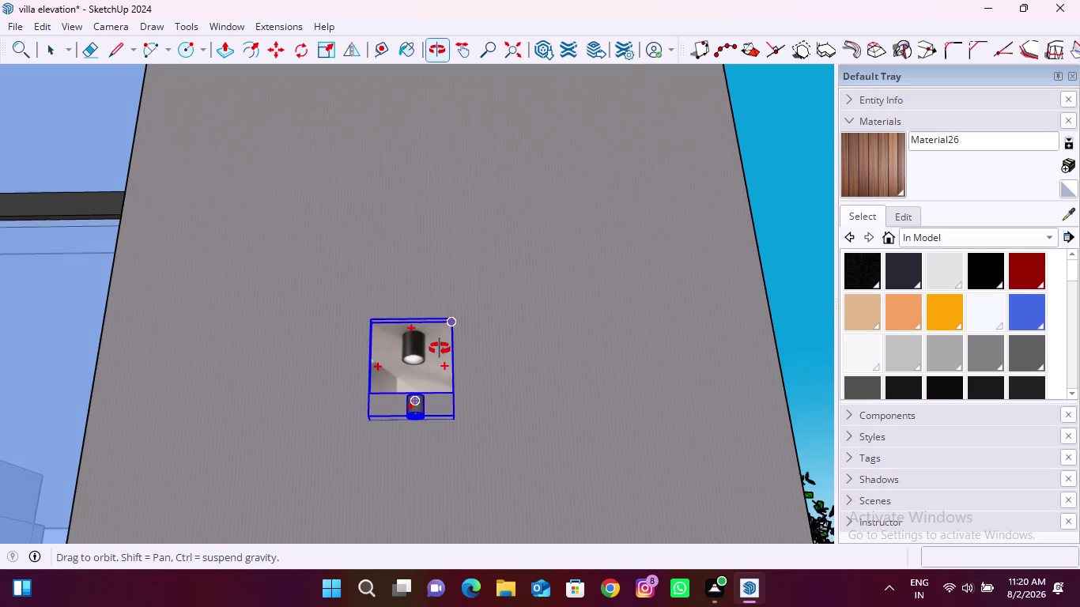
middle_drag(440, 349, 439, 351)
scroll(up, 3)
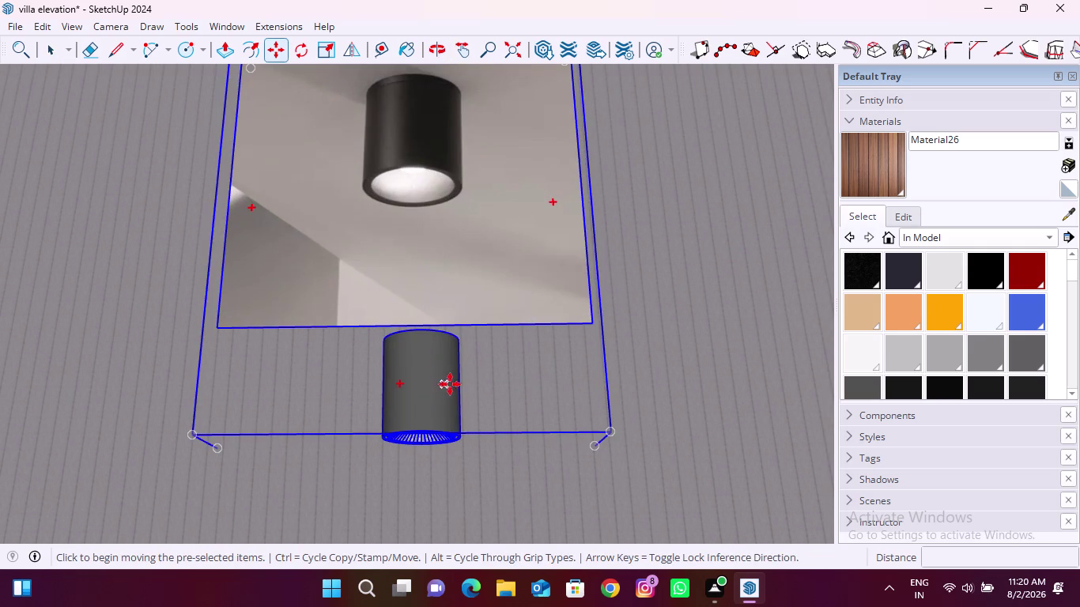
scroll(down, 3)
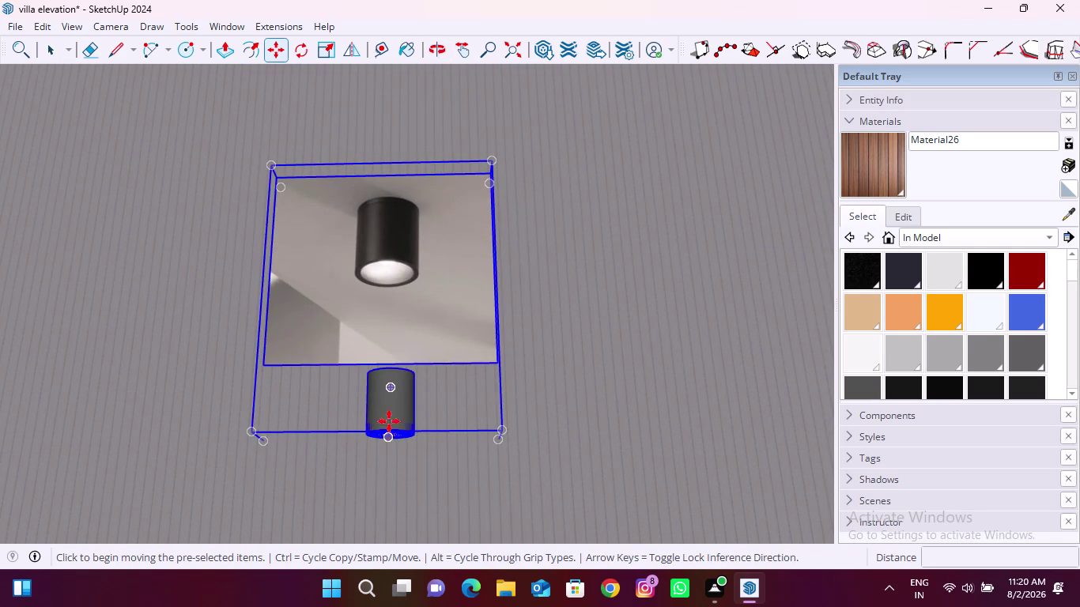
key(Escape)
click(392, 386)
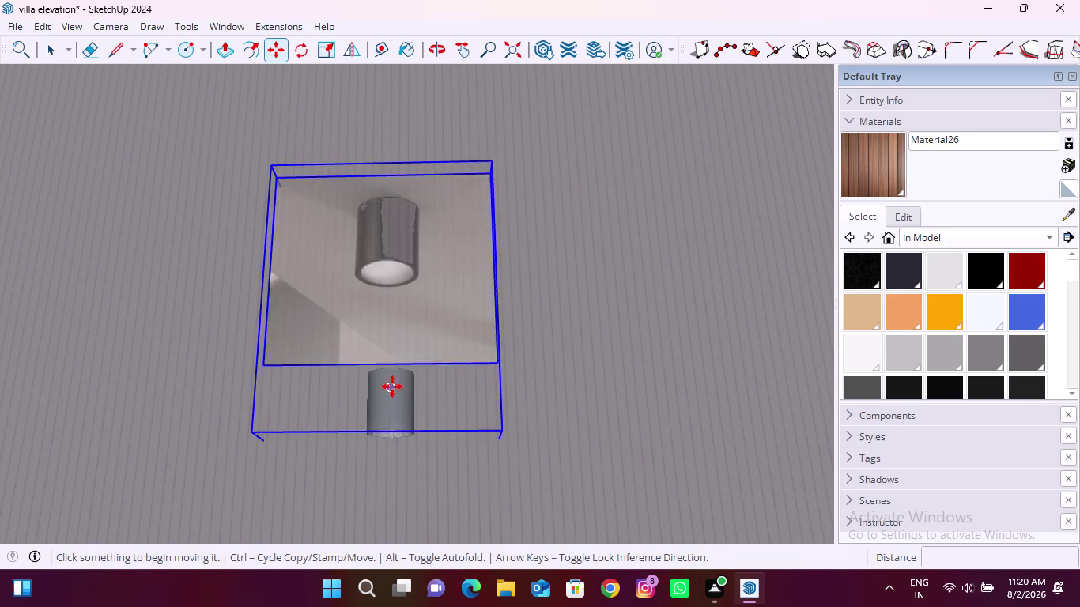
click(393, 398)
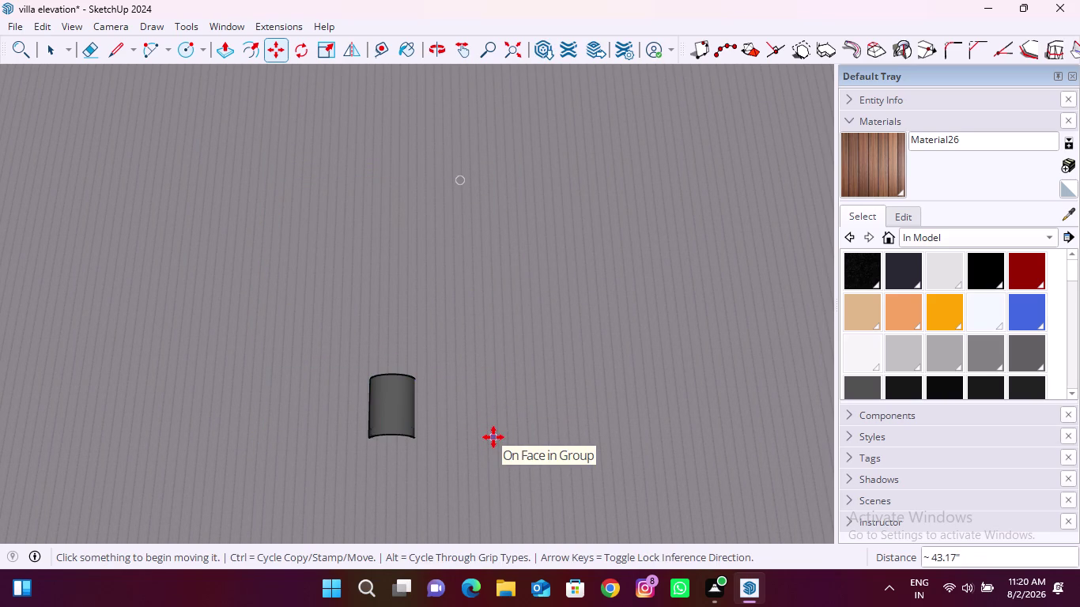
key(m)
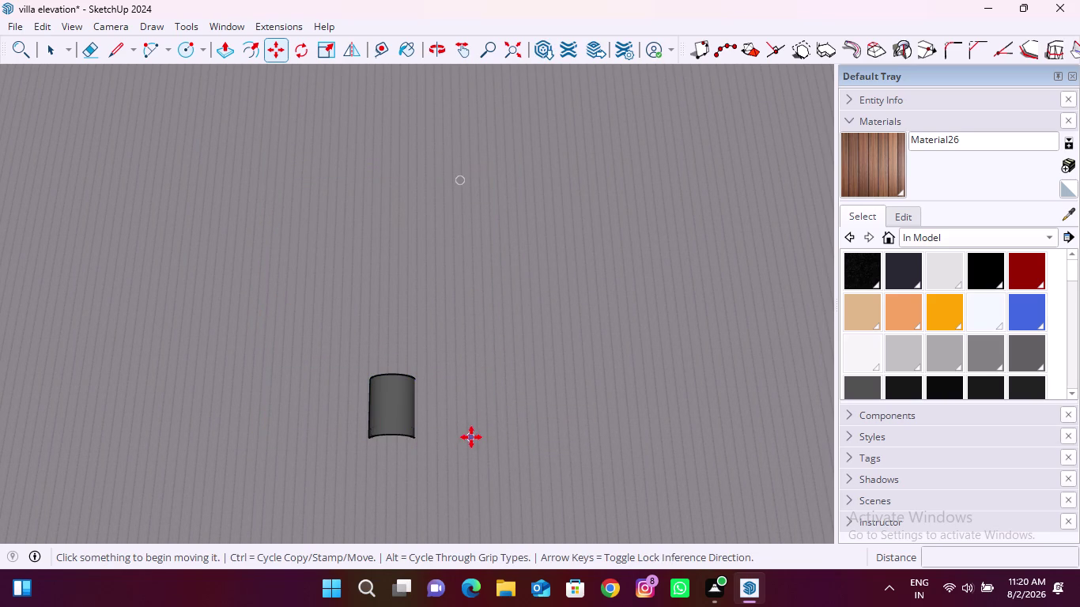
click(373, 402)
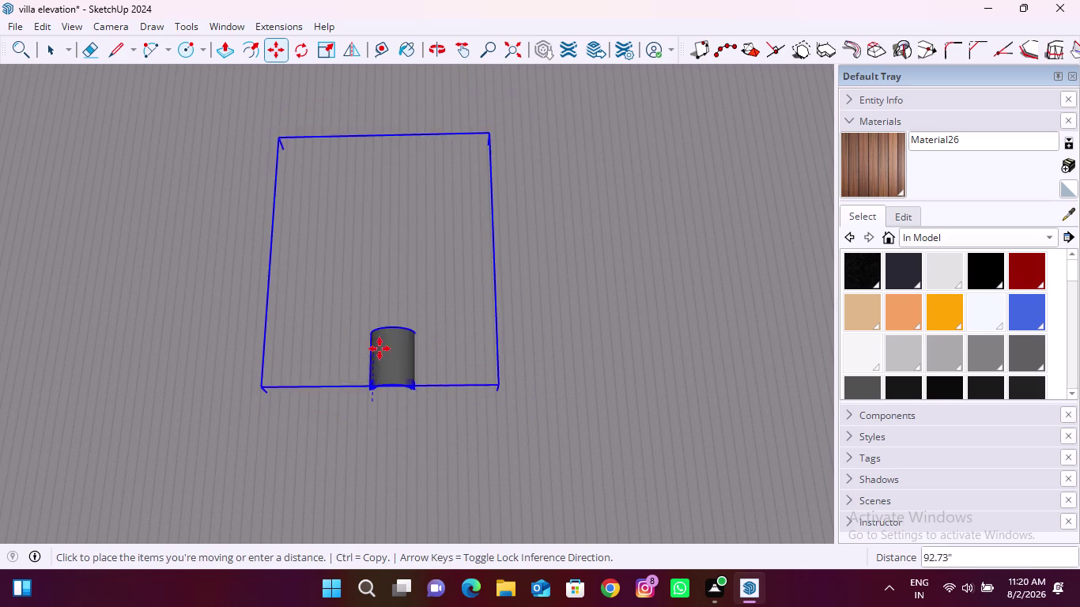
click(412, 355)
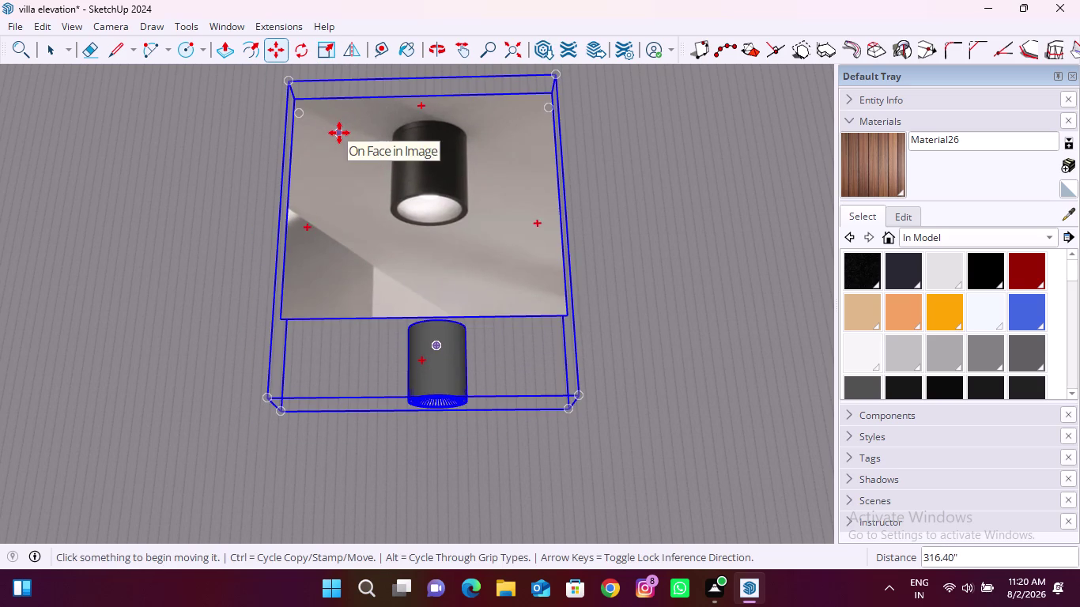
key(space)
click(387, 202)
Explode the light component, delete its photo panel, and select the cylindrical fixture.
right_click(388, 205)
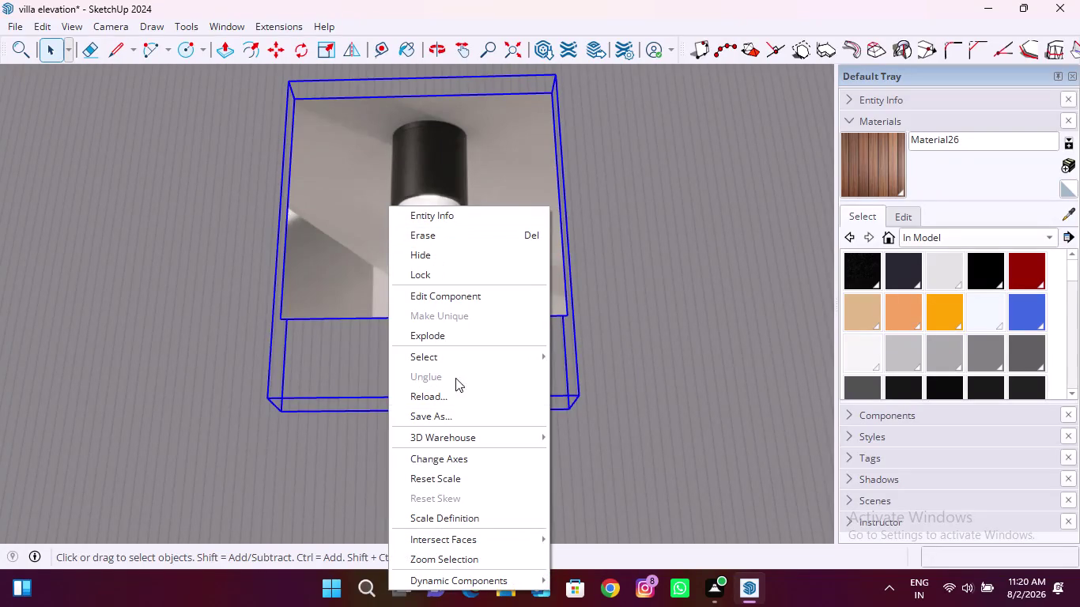
click(452, 340)
click(454, 272)
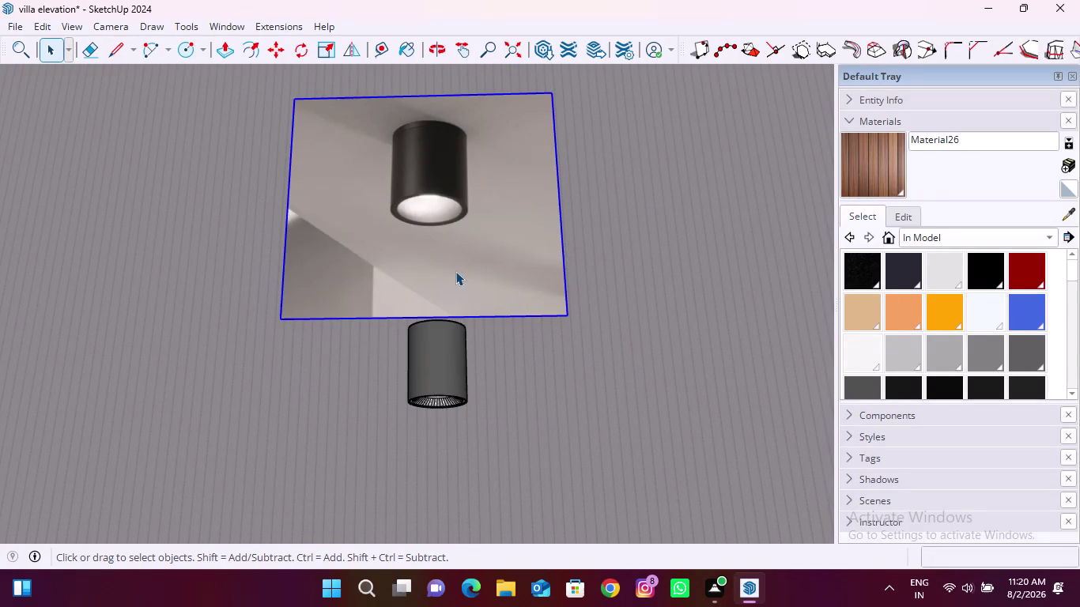
key(Delete)
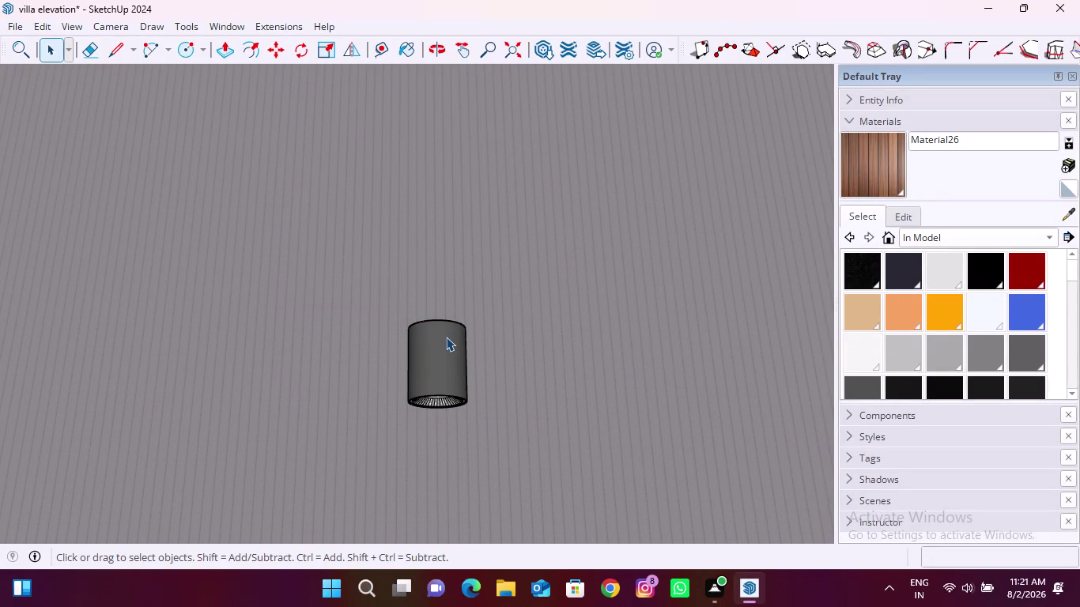
click(446, 337)
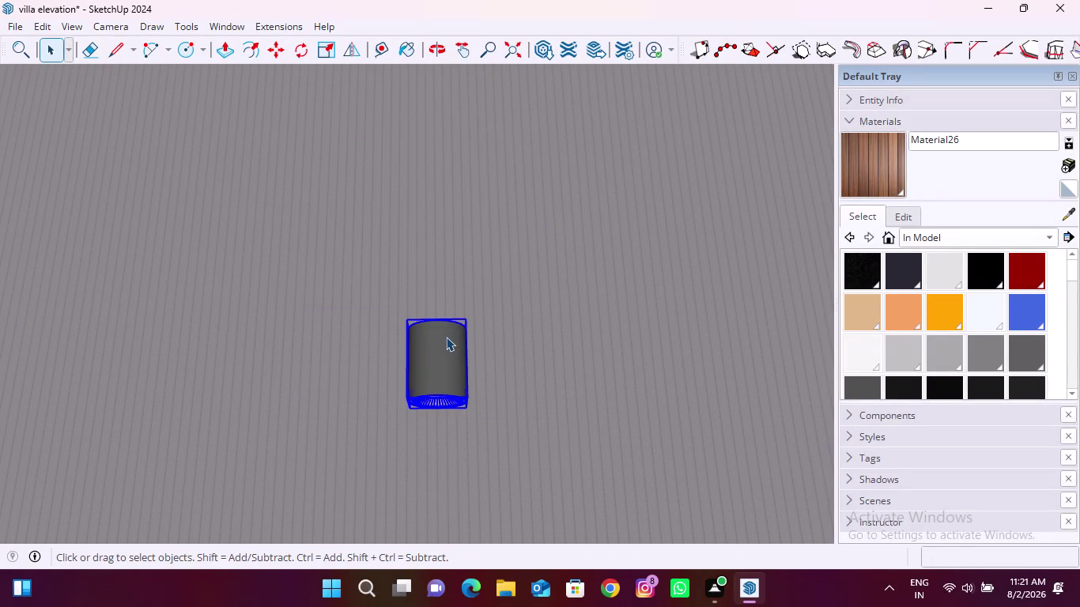
key(m)
middle_drag(428, 327, 428, 374)
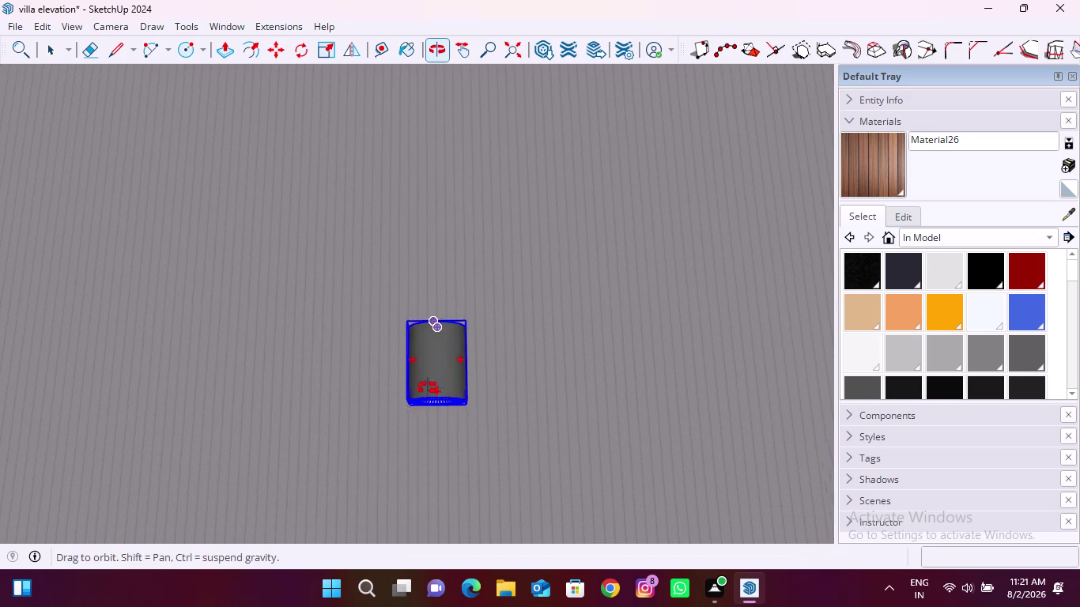
middle_drag(428, 373, 401, 518)
middle_drag(458, 282, 452, 381)
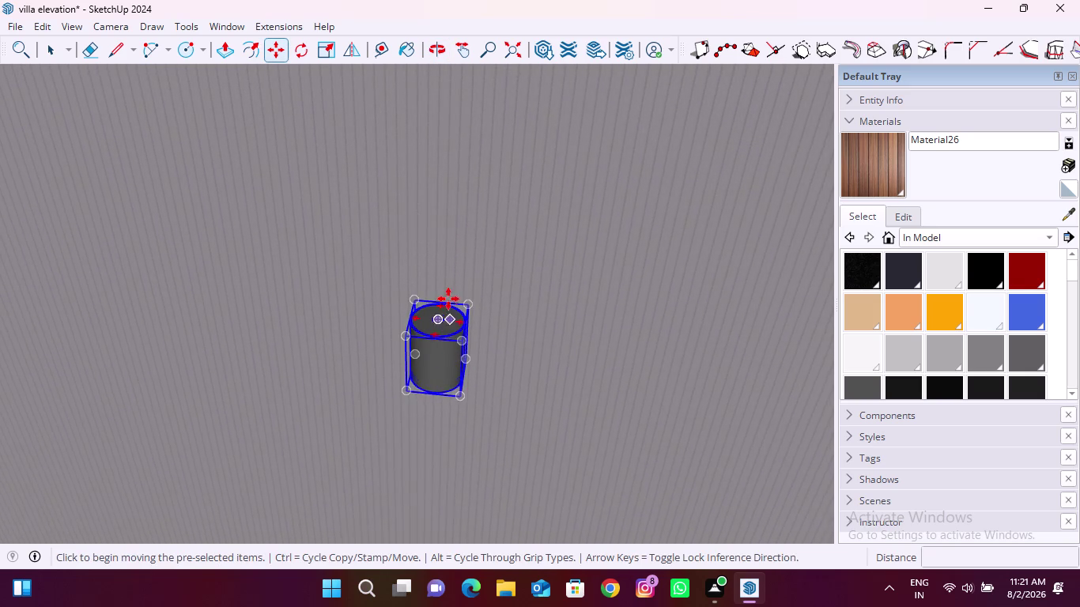
Move the cylindrical fixture up onto the porch ceiling.
scroll(up, 3)
click(432, 339)
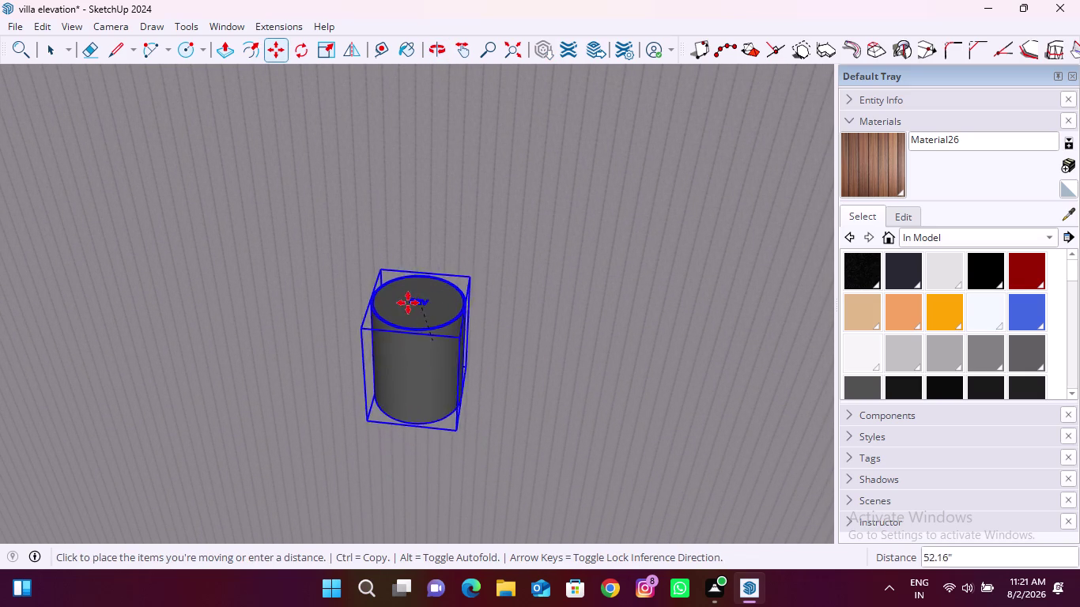
scroll(down, 3)
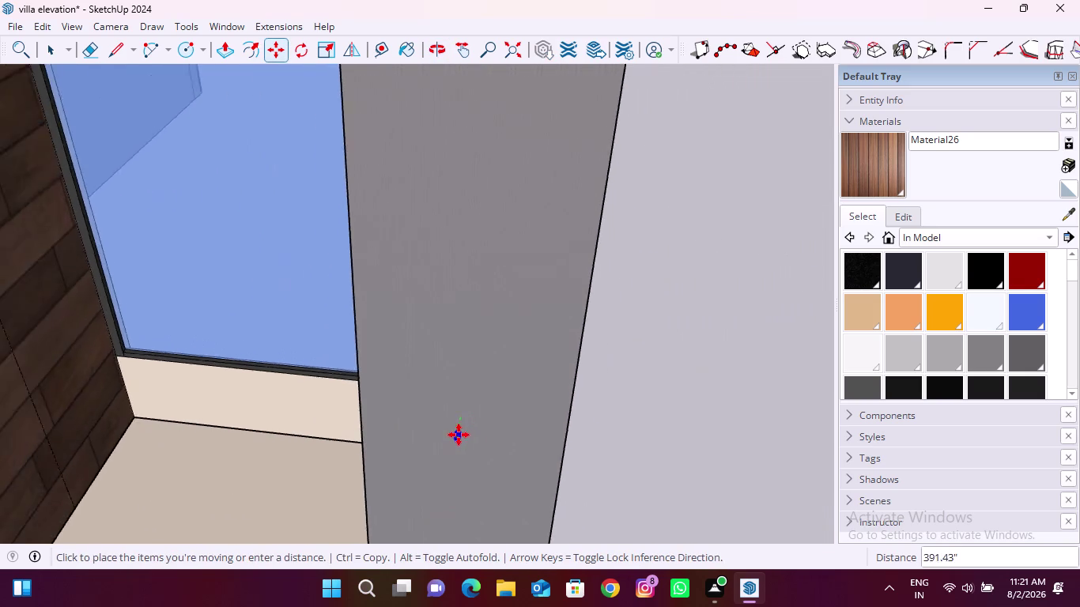
scroll(down, 3)
middle_drag(368, 481, 418, 382)
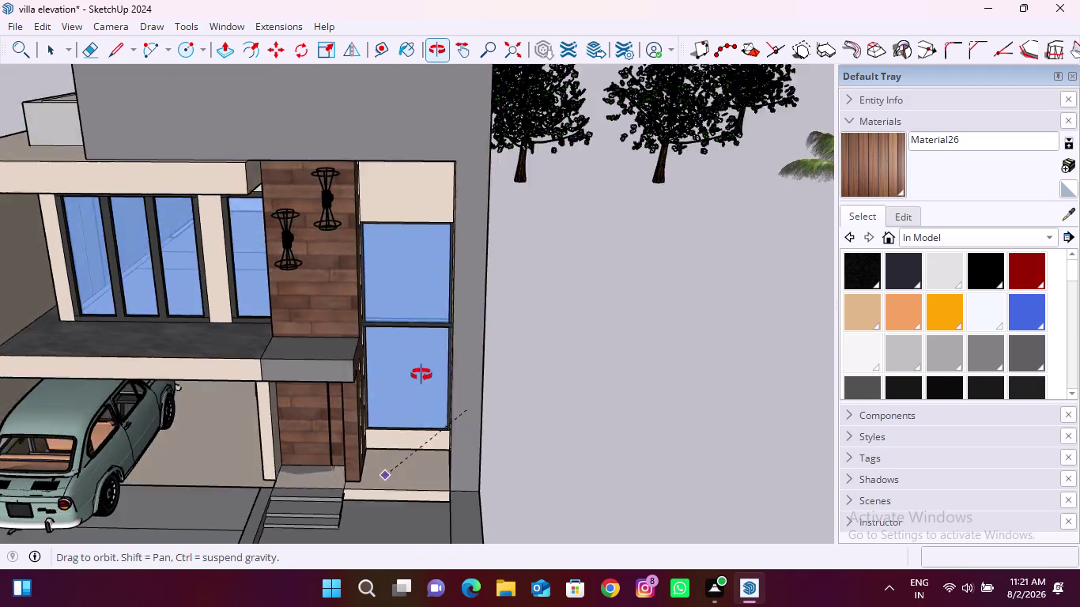
middle_drag(418, 382, 494, 294)
middle_drag(372, 371, 500, 293)
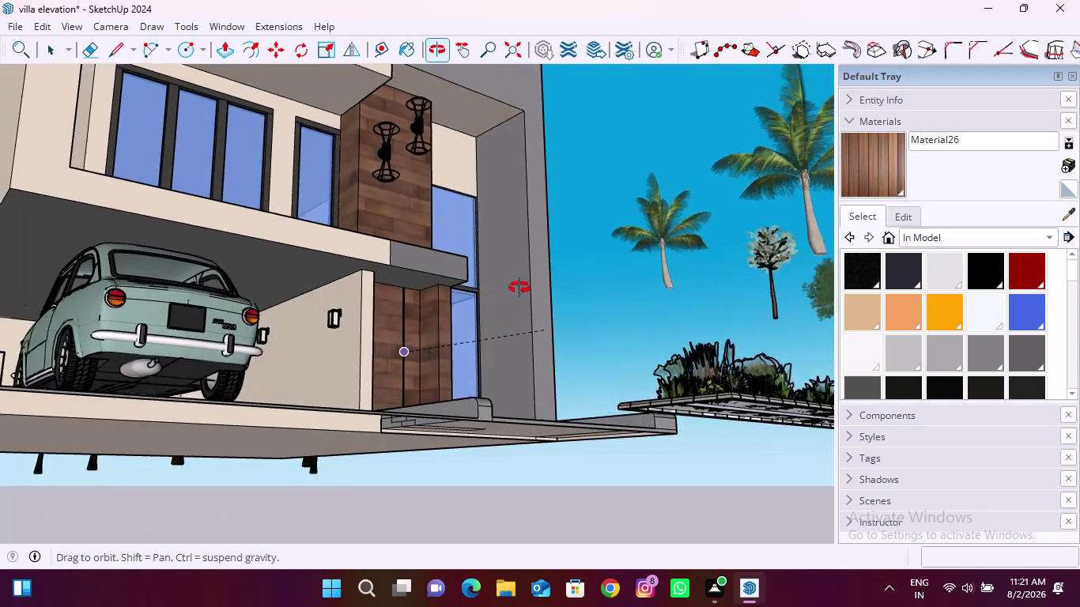
middle_drag(500, 293, 520, 288)
scroll(up, 3)
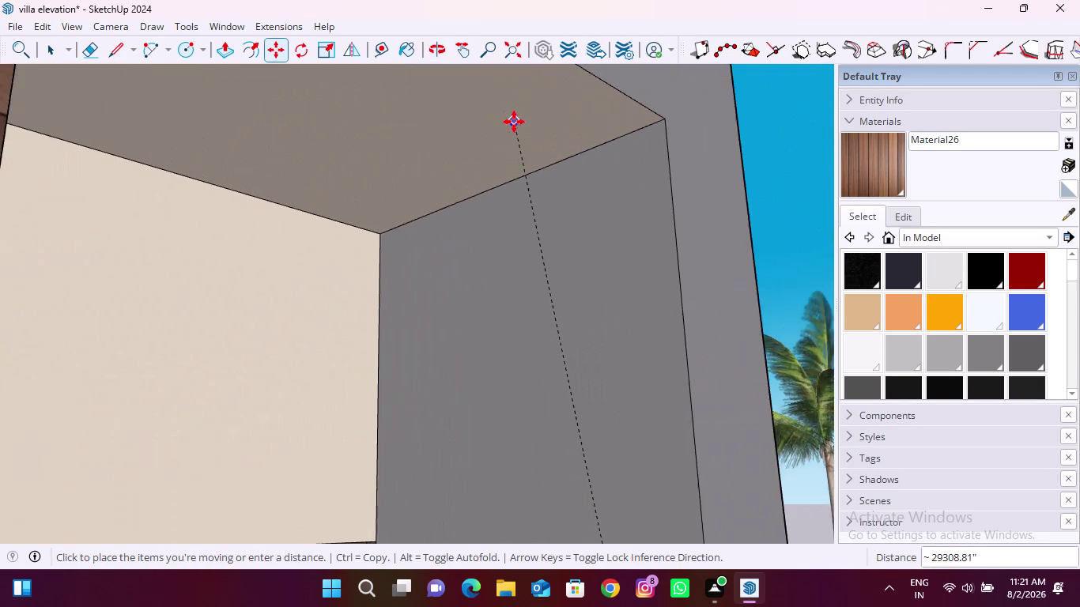
scroll(up, 3)
scroll(up, 3)
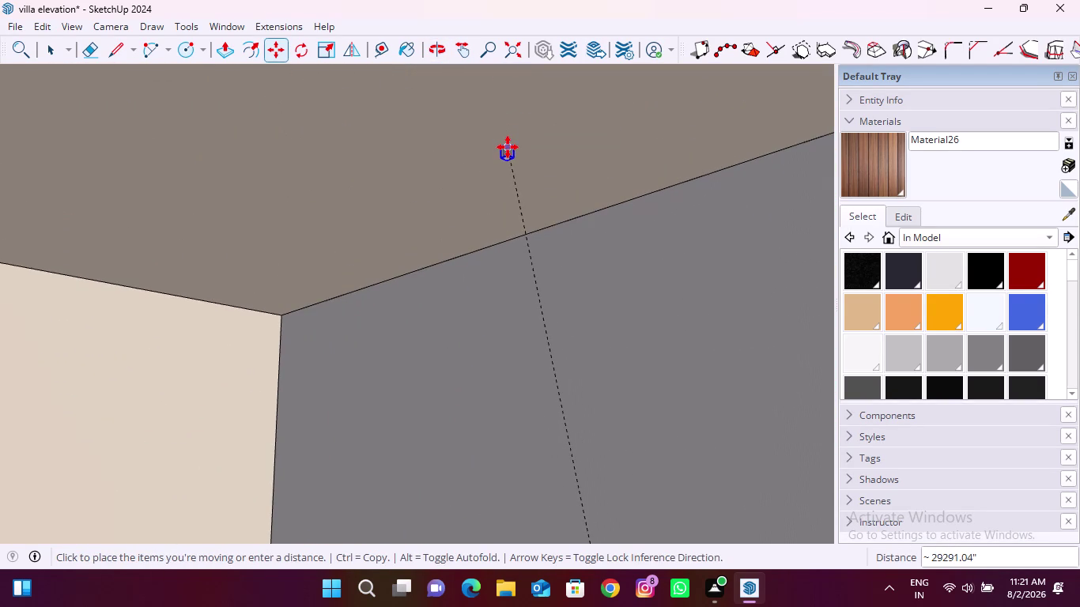
scroll(up, 3)
click(476, 137)
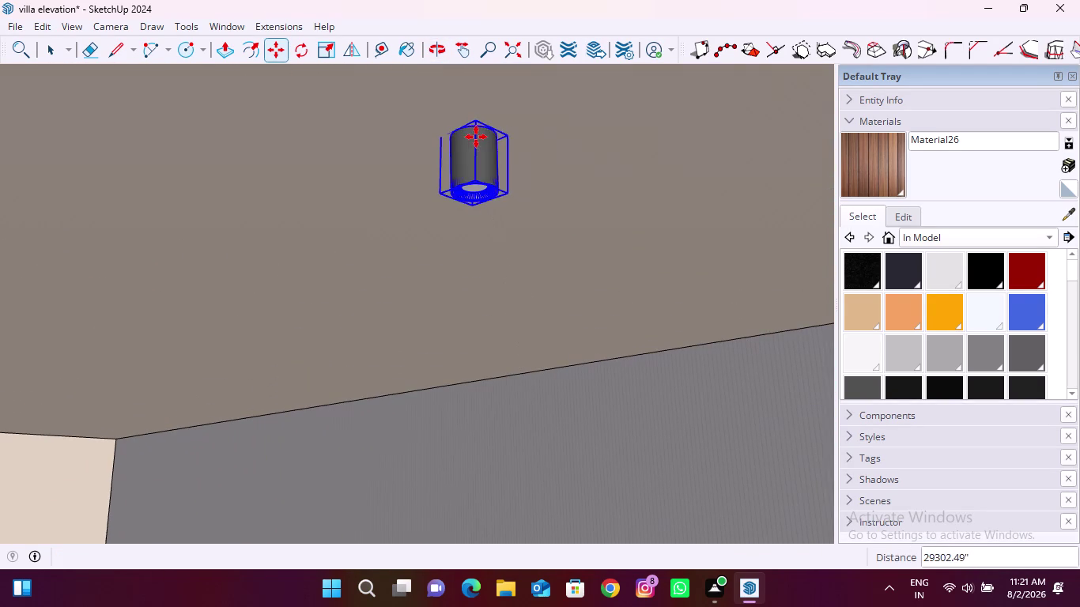
Scale the fixture uniformly from a corner grip and inspect it on the ceiling.
key(s)
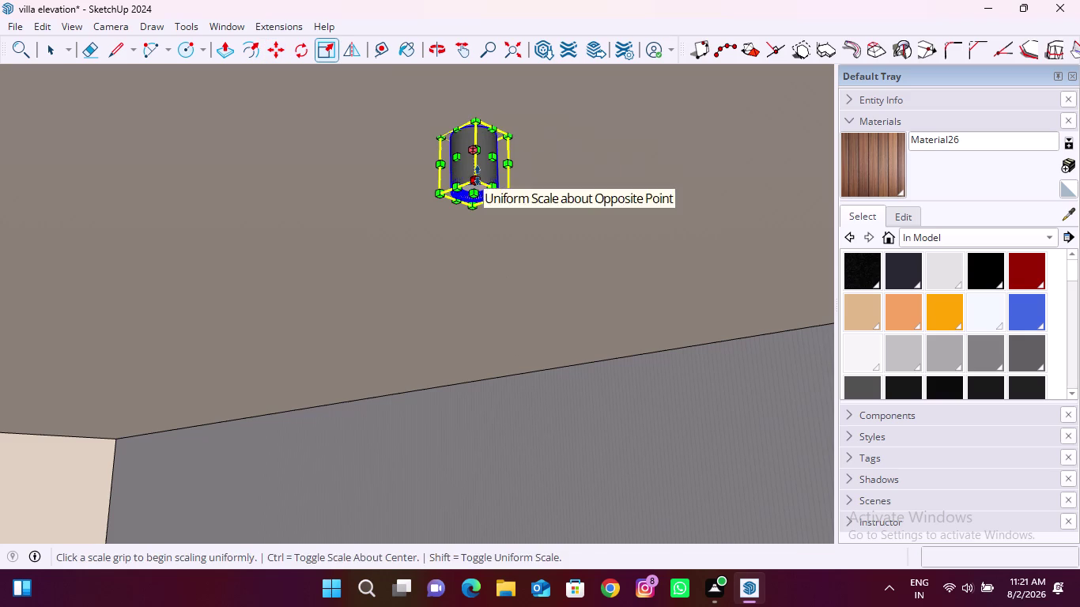
click(478, 176)
scroll(down, 3)
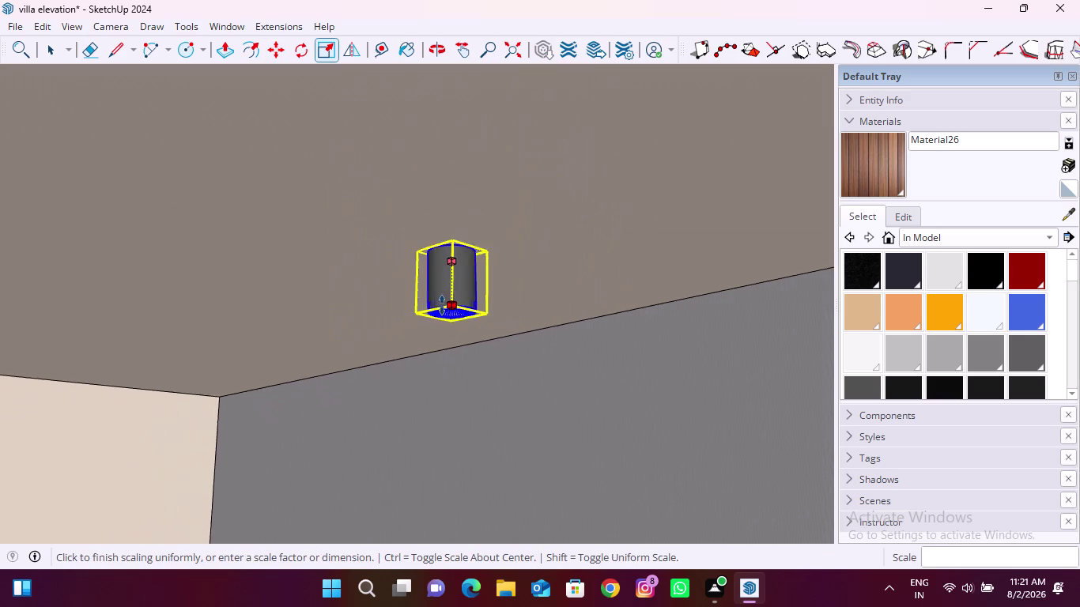
scroll(down, 3)
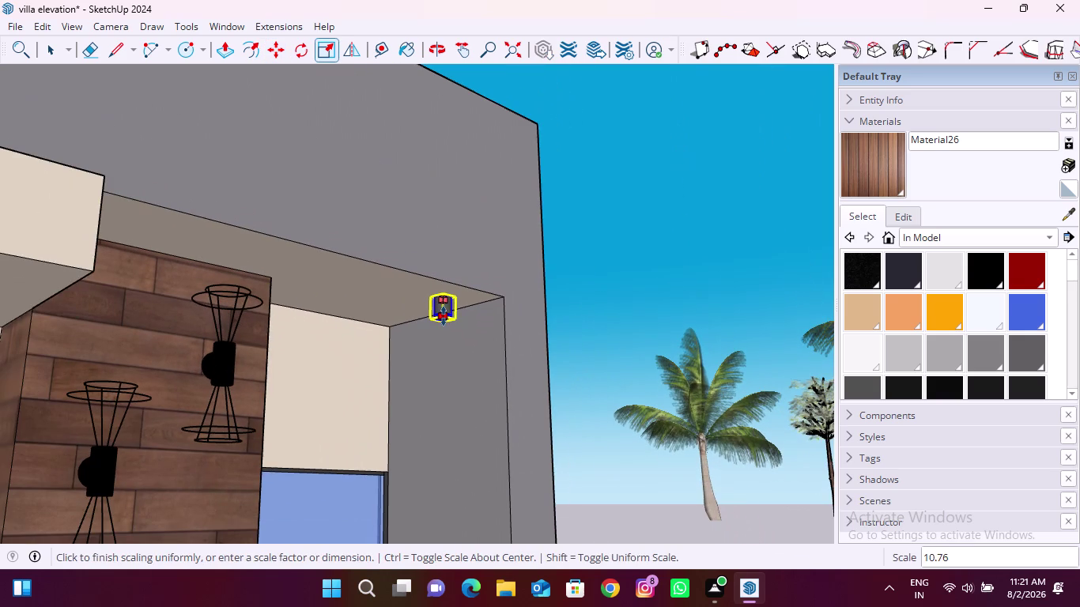
click(444, 319)
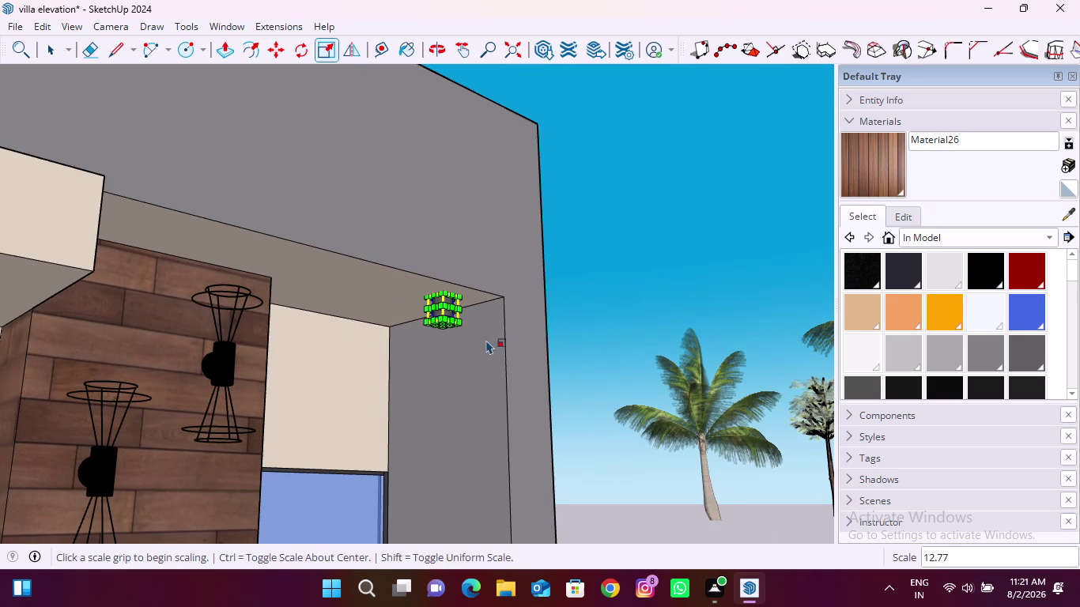
middle_drag(477, 330, 272, 410)
middle_drag(480, 328, 409, 347)
scroll(up, 3)
scroll(up, 3)
middle_drag(498, 330, 544, 289)
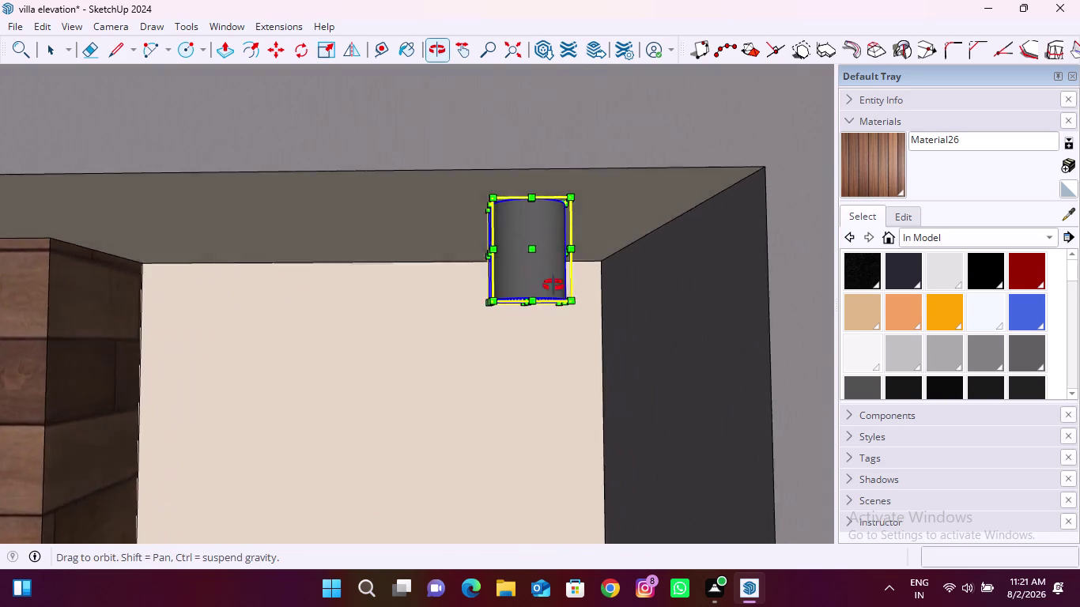
middle_drag(544, 289, 725, 261)
middle_drag(490, 262, 554, 271)
Slide the fixture along one axis toward the wall corner.
key(m)
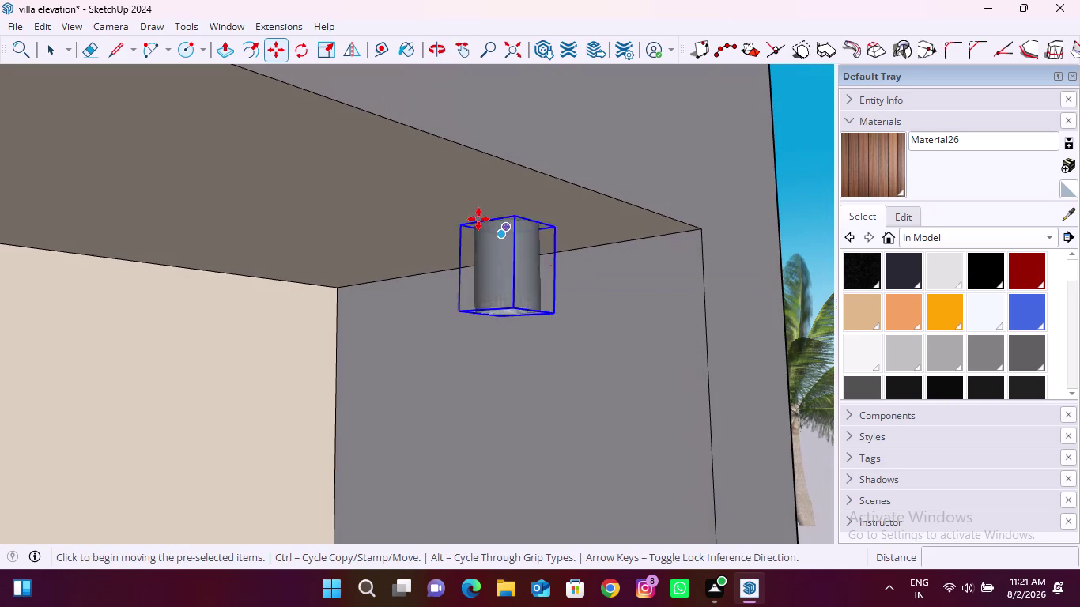
scroll(up, 3)
click(449, 233)
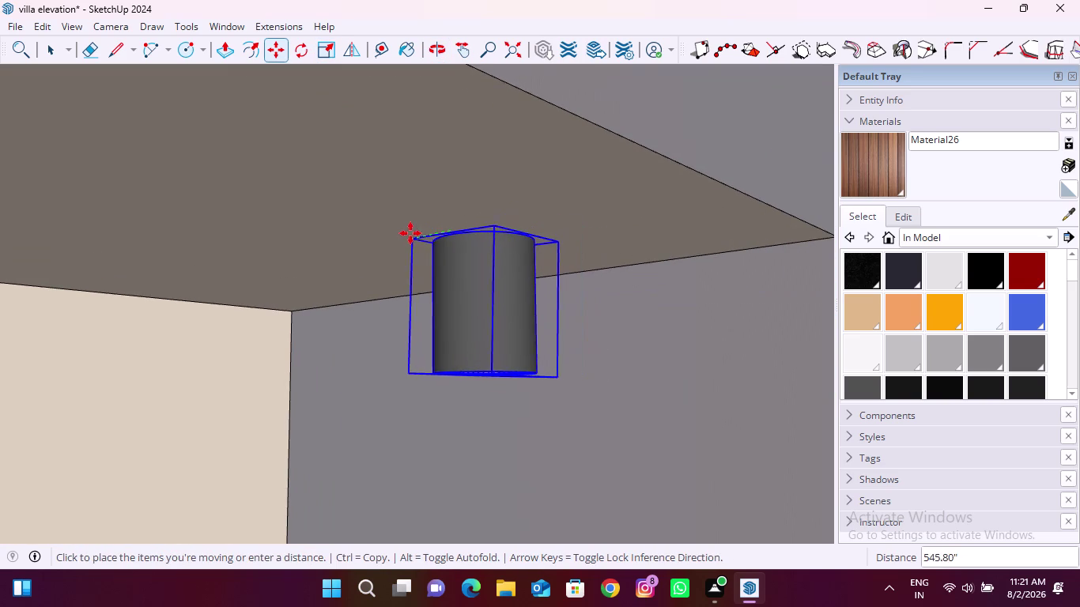
key(Left)
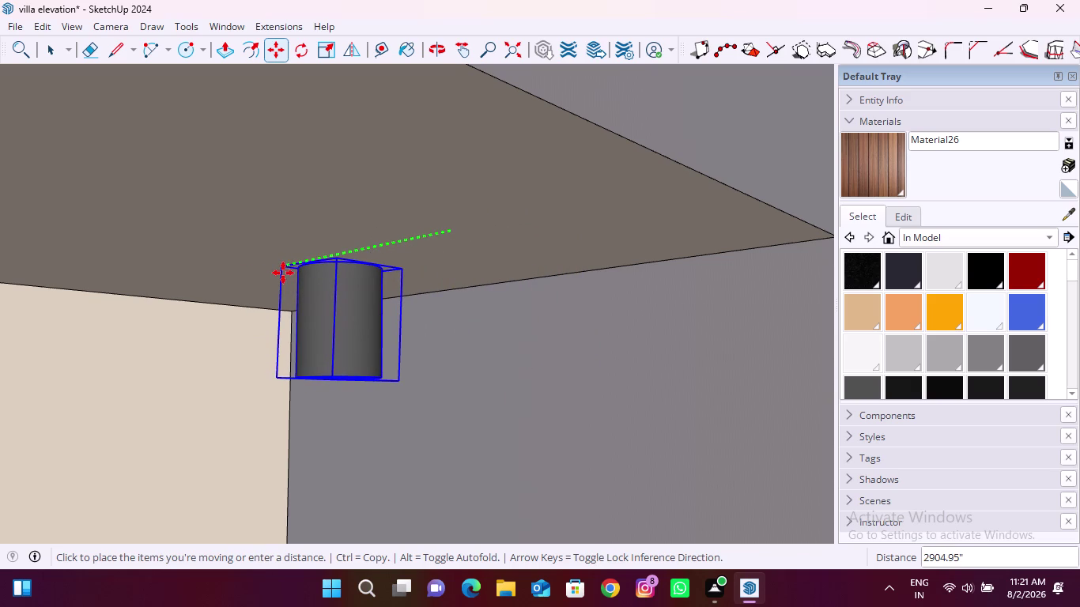
click(283, 273)
Grab the ceiling light again and start dragging out a copy.
middle_drag(454, 246, 304, 297)
scroll(down, 3)
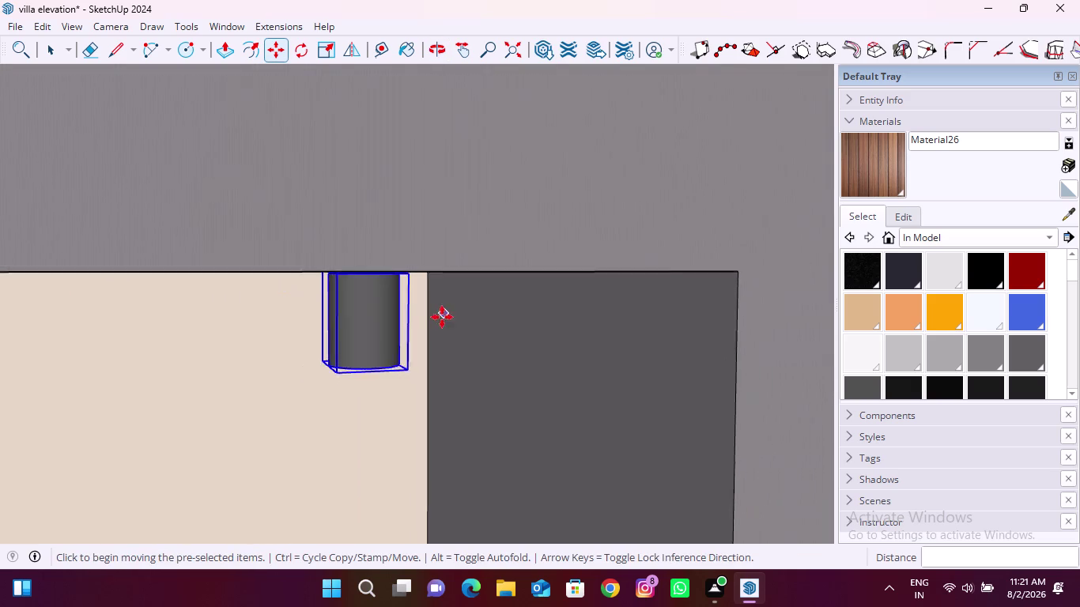
scroll(down, 3)
middle_drag(431, 369, 340, 328)
scroll(up, 3)
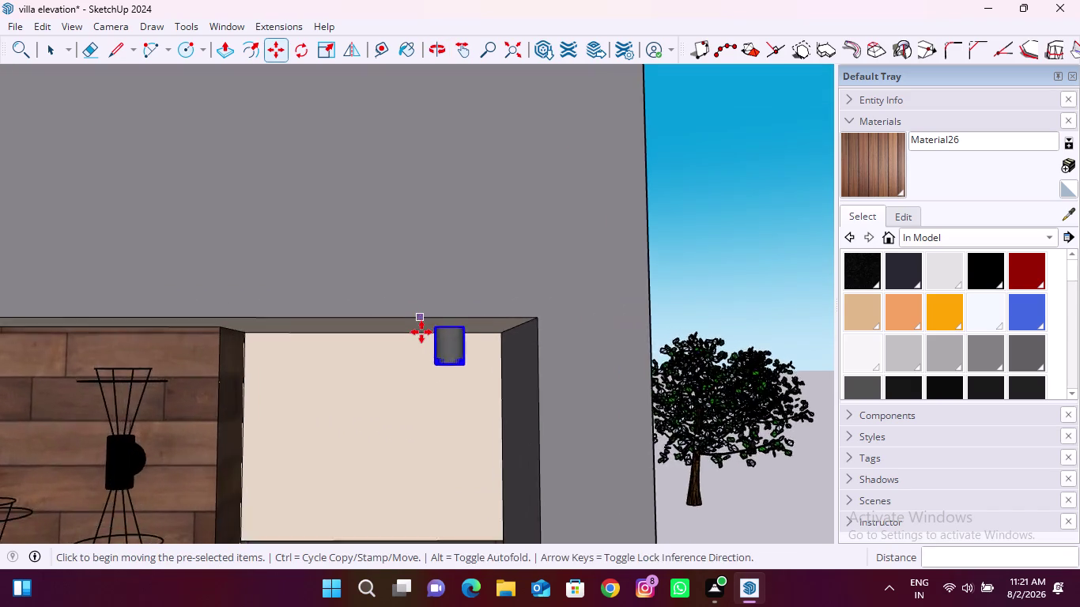
scroll(up, 3)
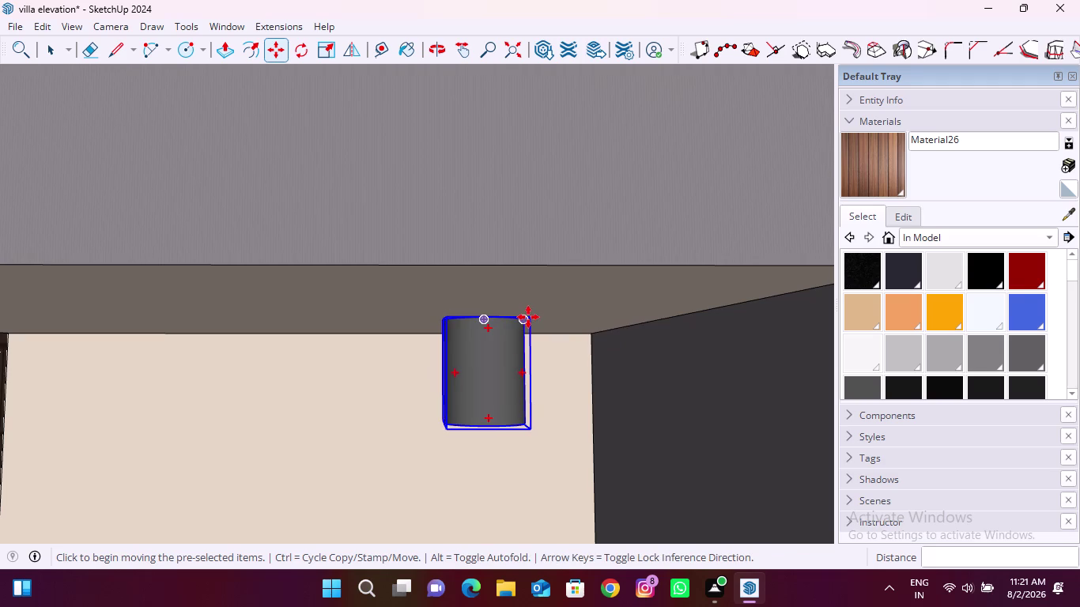
click(534, 315)
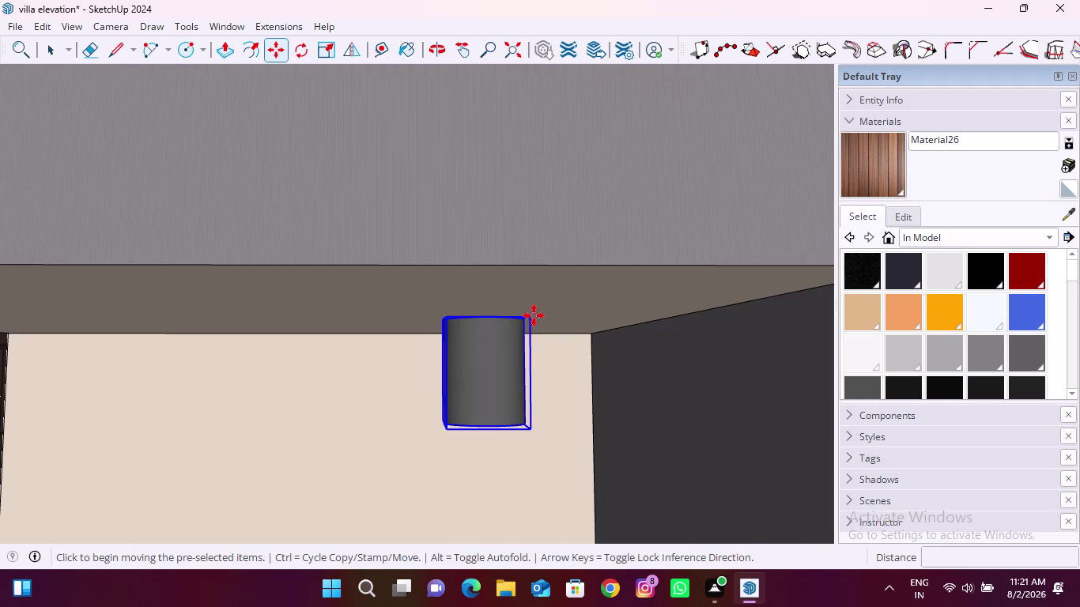
key(Right)
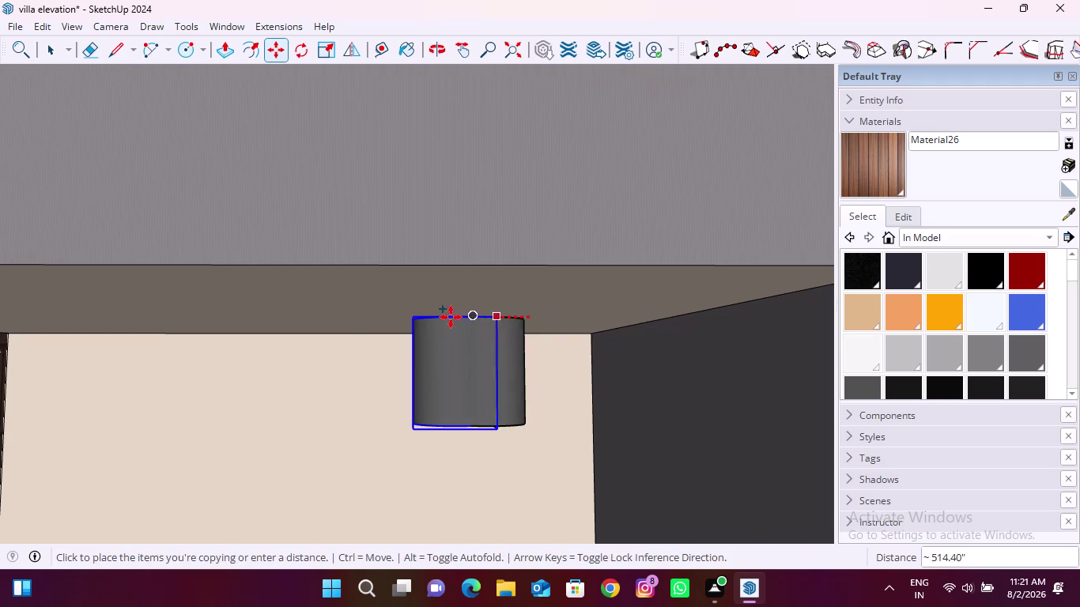
Place the first copies of the ceiling light along the balcony slab edge.
scroll(down, 3)
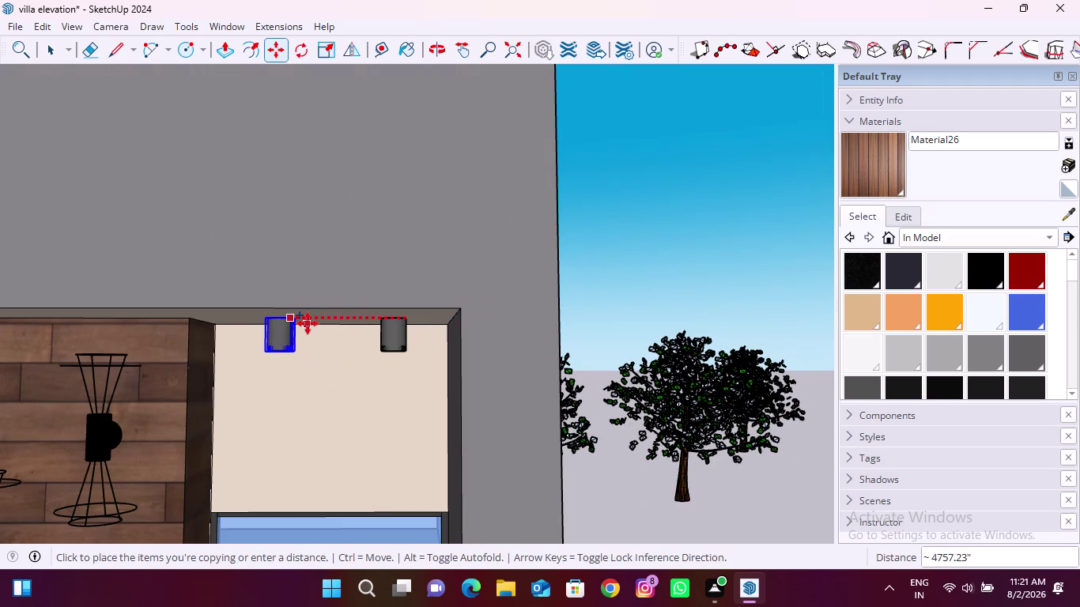
click(303, 323)
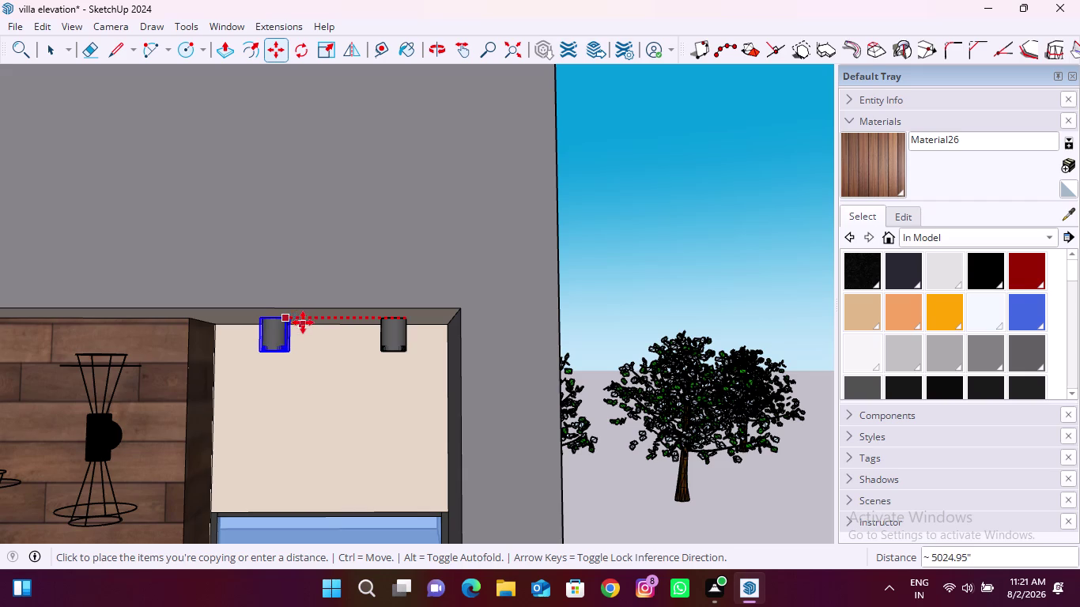
scroll(down, 3)
scroll(down, 3)
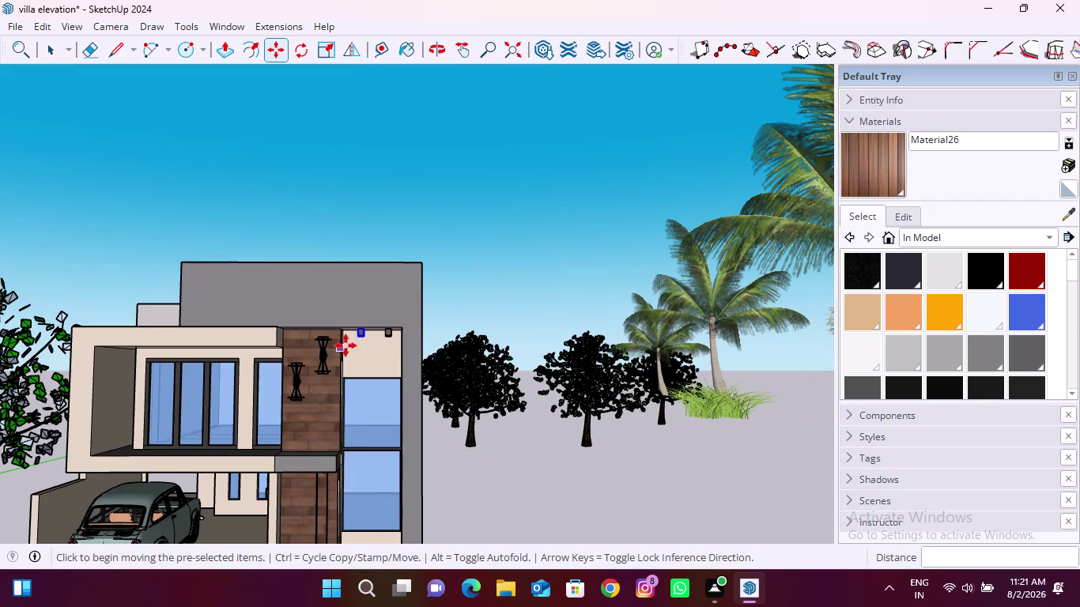
scroll(up, 3)
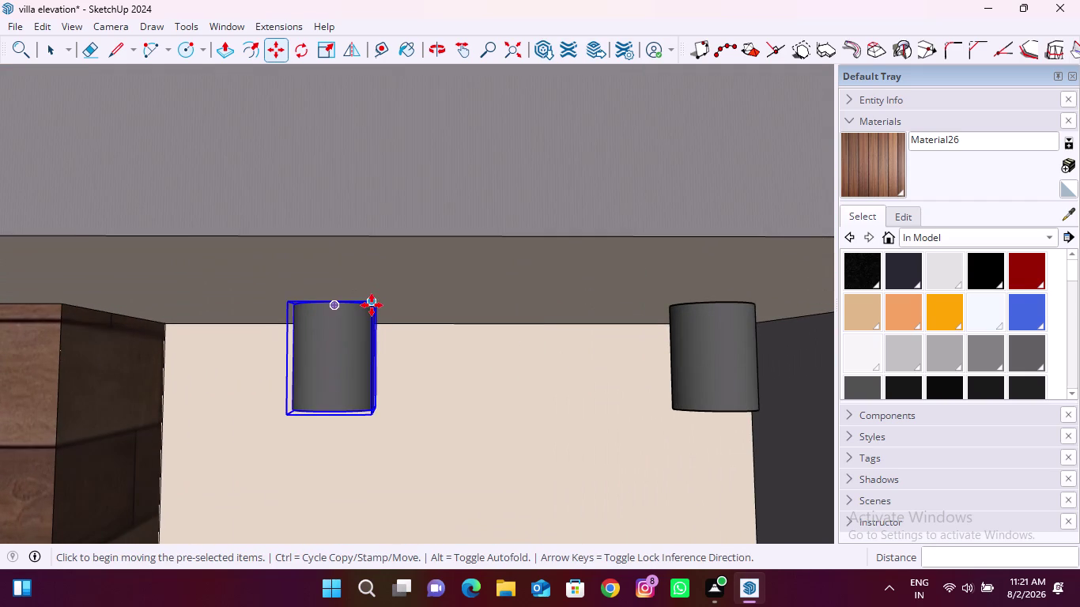
click(336, 305)
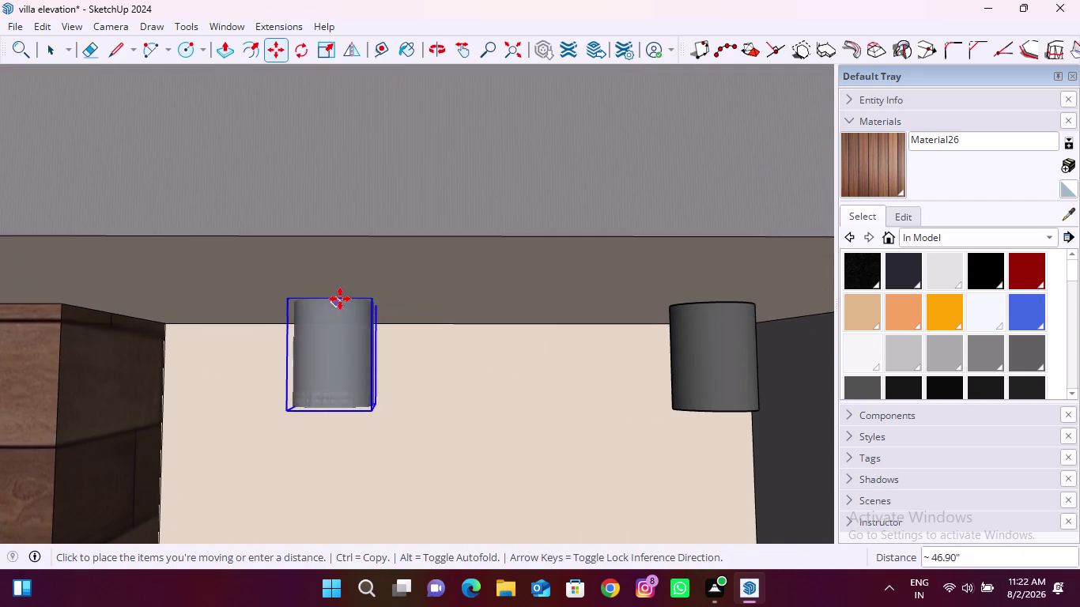
scroll(down, 3)
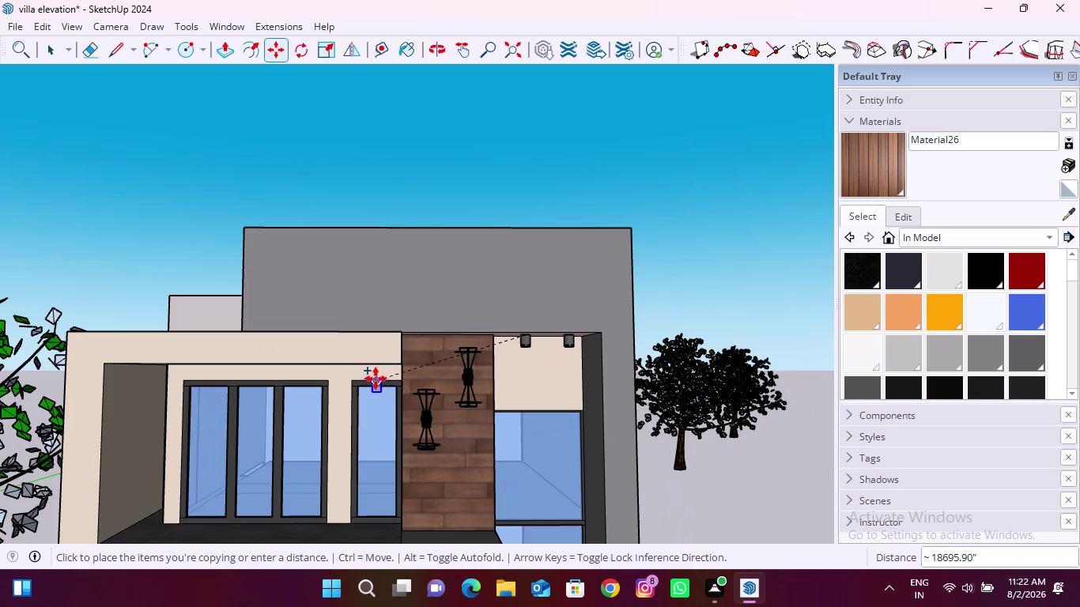
middle_drag(375, 382, 407, 317)
scroll(up, 3)
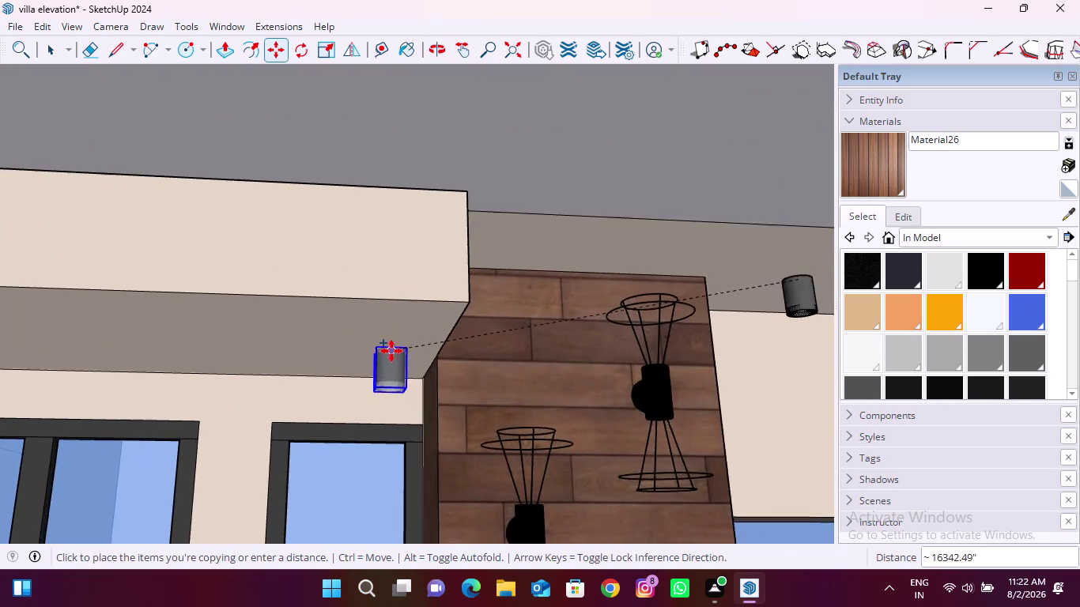
scroll(up, 3)
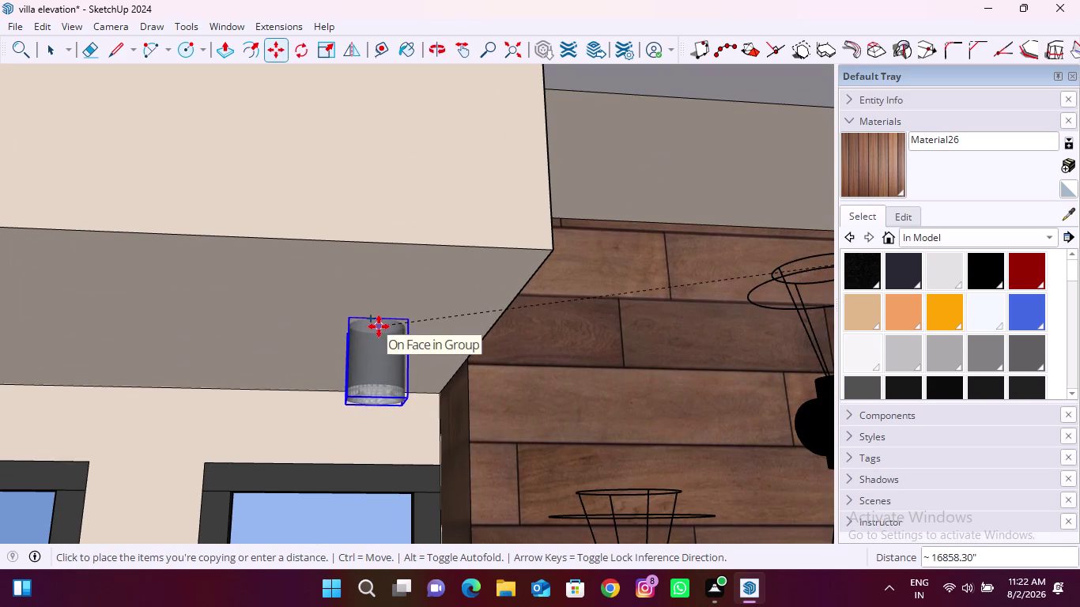
click(379, 327)
Copy the light twice more along the soffit above the windows.
click(407, 322)
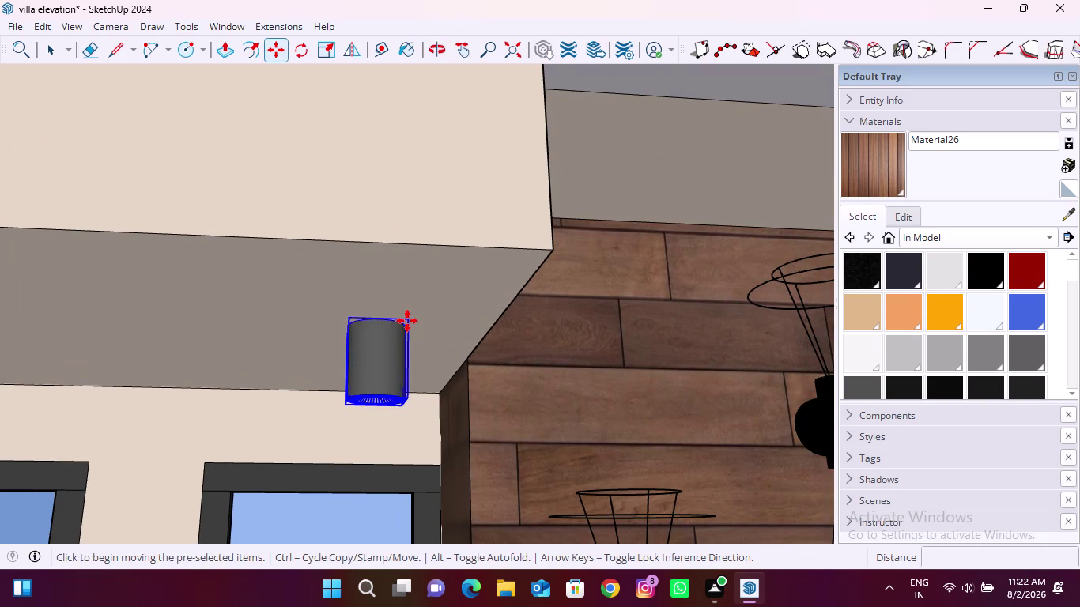
key(Right)
scroll(down, 3)
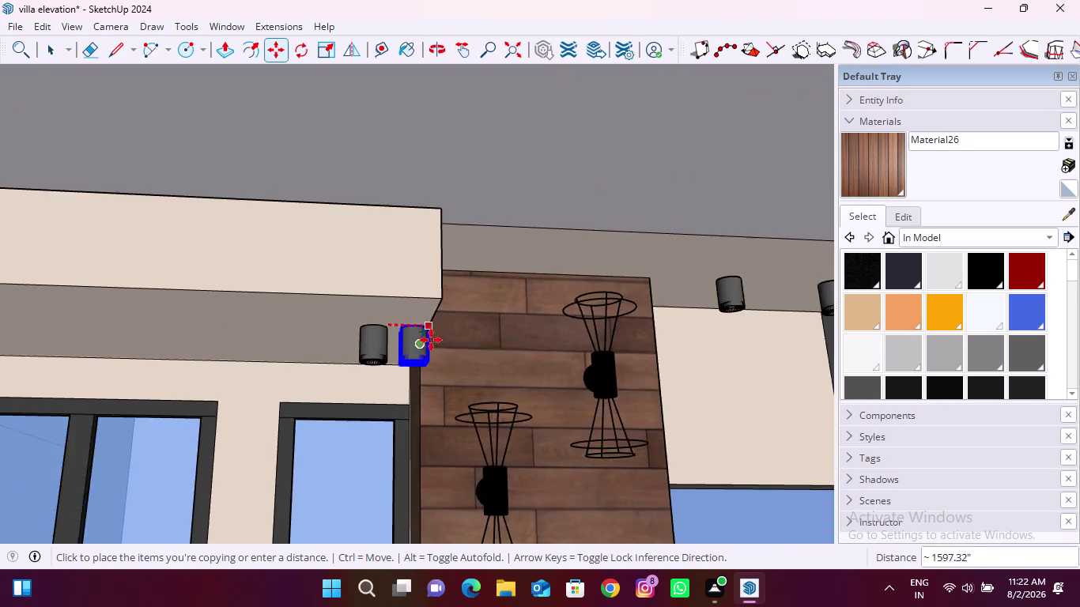
scroll(down, 3)
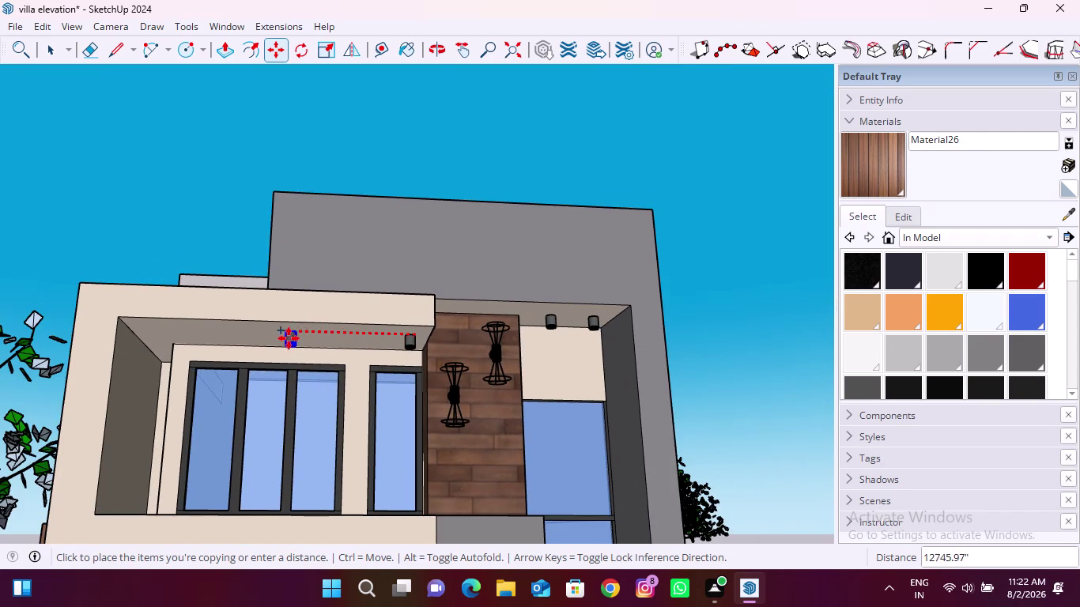
scroll(up, 3)
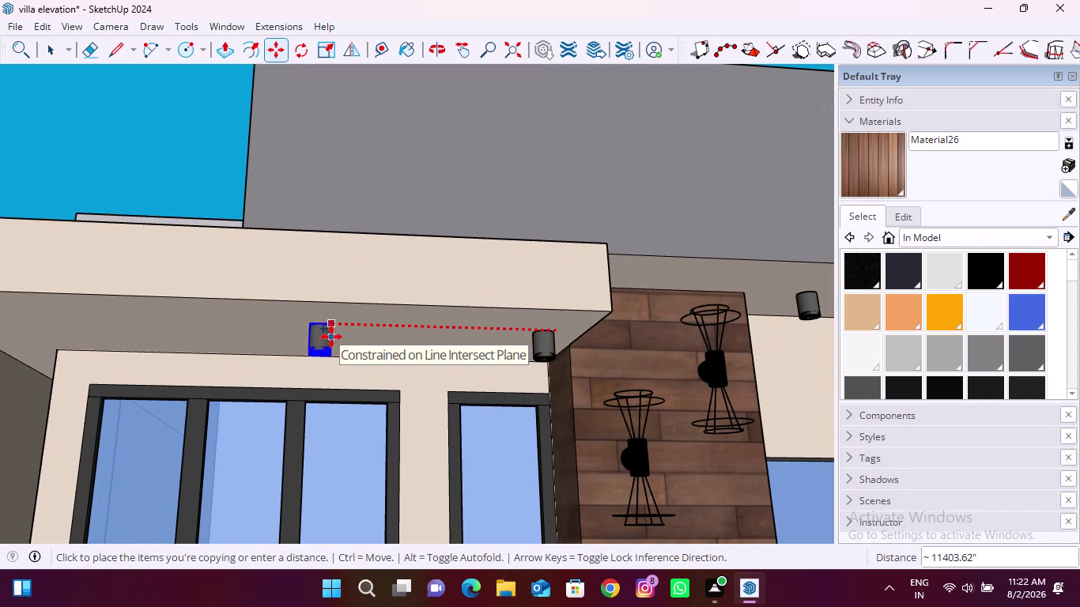
click(335, 336)
click(335, 325)
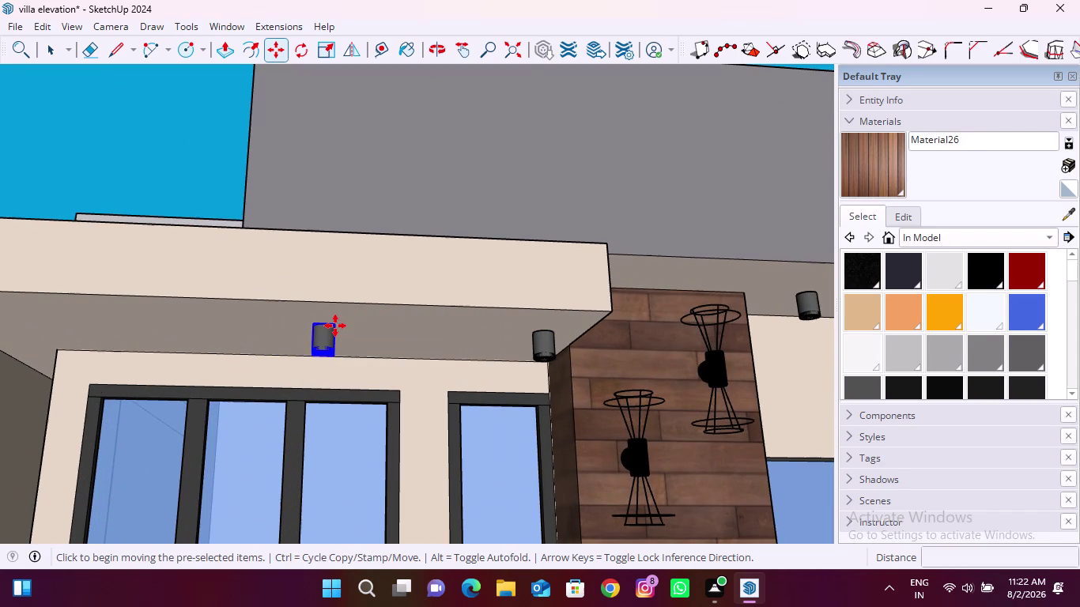
key(Right)
scroll(down, 3)
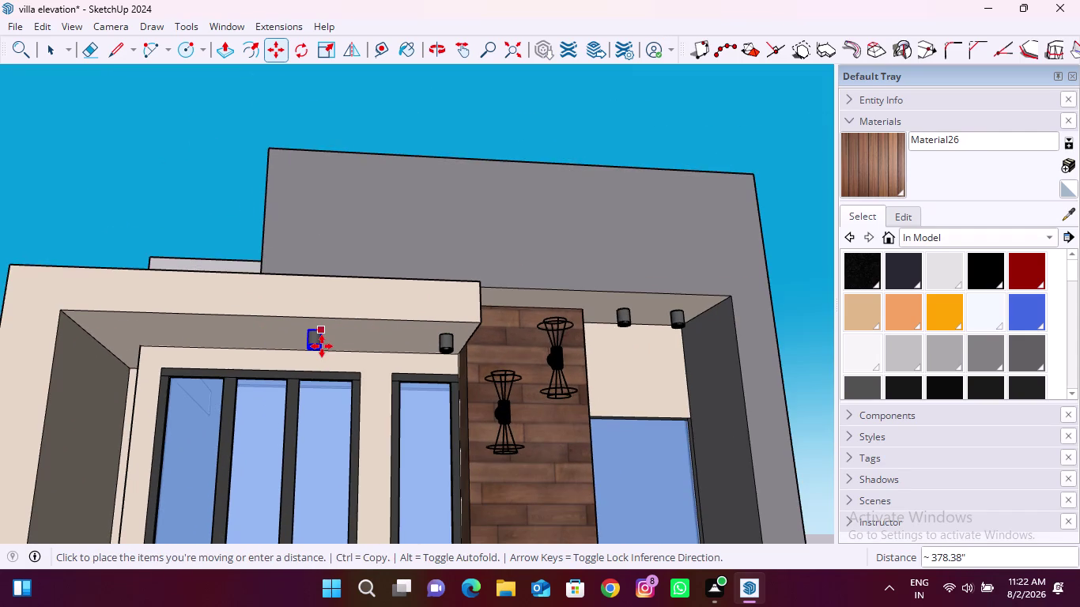
click(206, 339)
Review the villa front, return to Select, clear the selection and open 3D Warehouse.
scroll(down, 3)
middle_drag(306, 353, 299, 431)
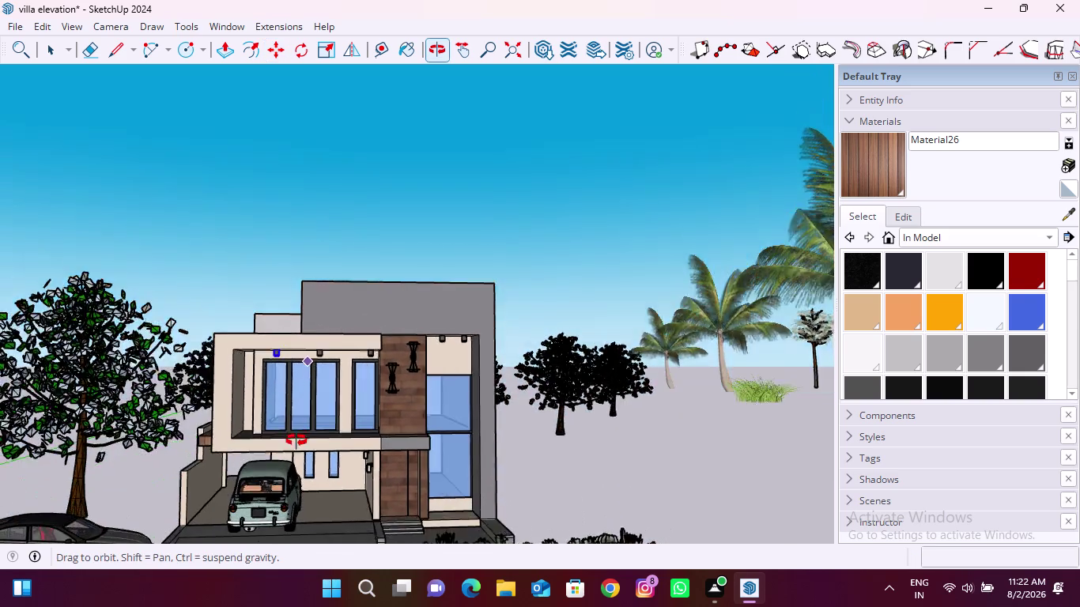
middle_drag(299, 430, 280, 387)
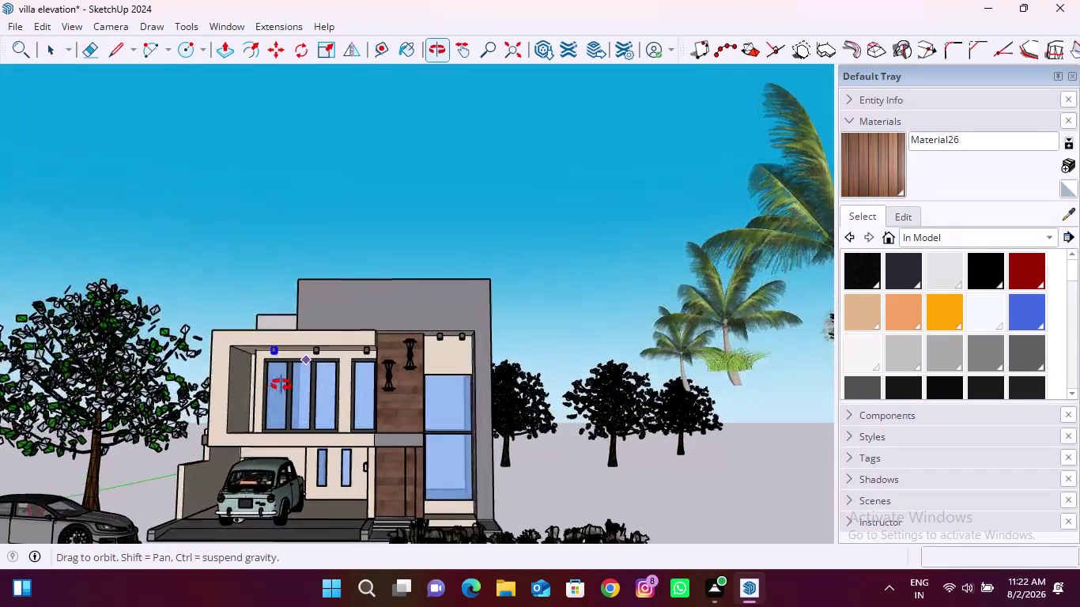
middle_drag(279, 388, 327, 376)
scroll(down, 3)
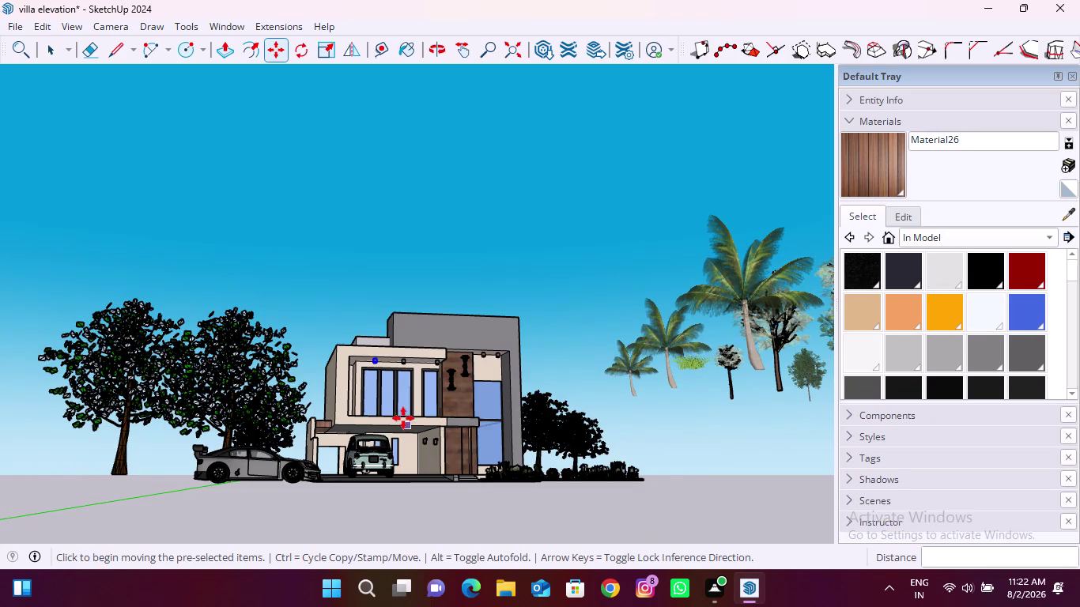
scroll(up, 3)
key(space)
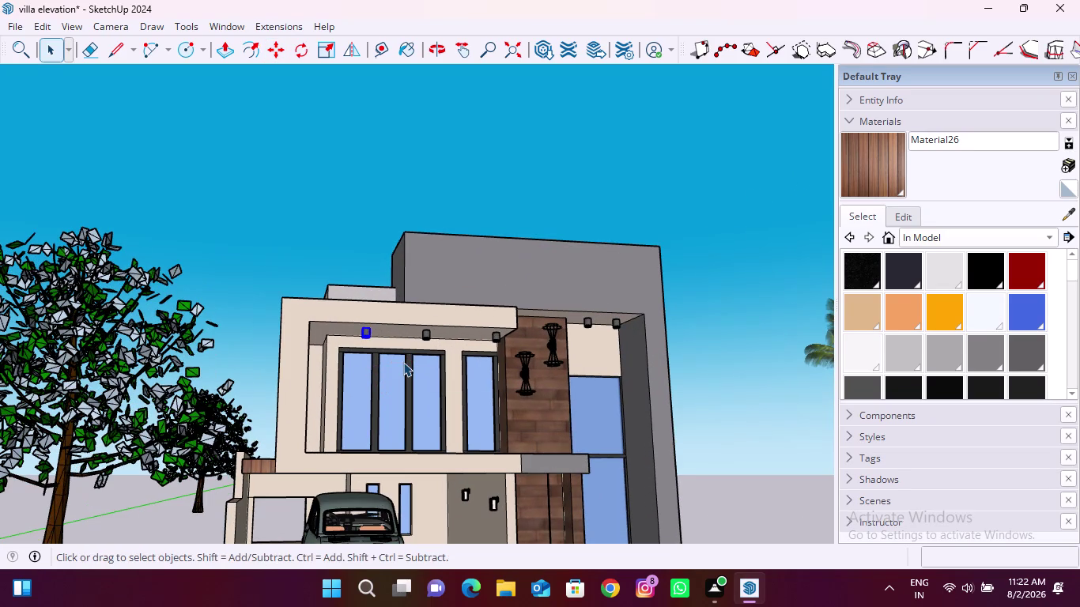
click(768, 357)
middle_drag(499, 311, 415, 388)
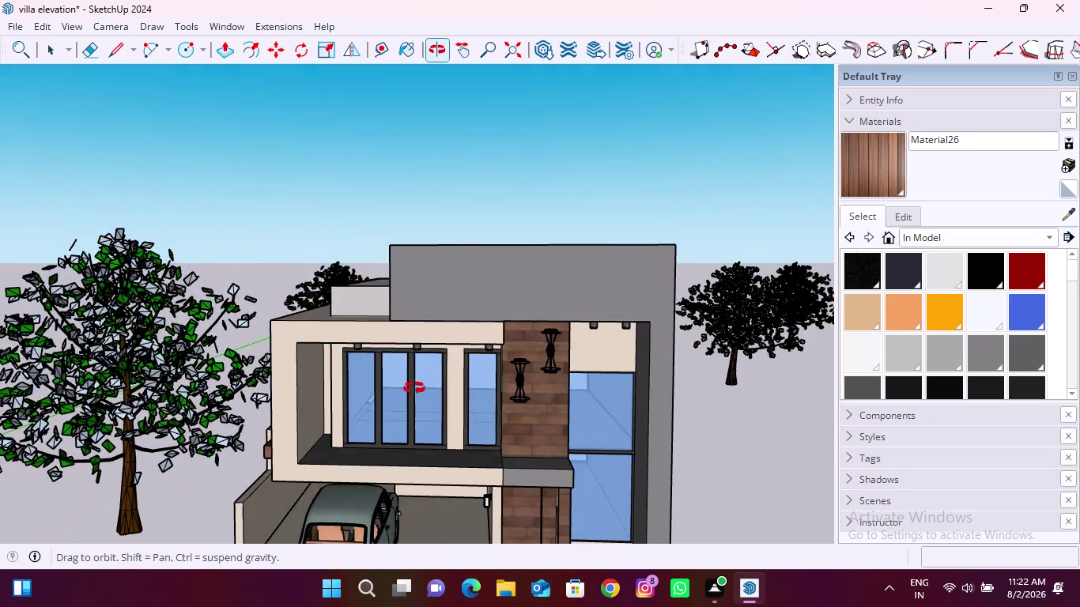
middle_drag(415, 388, 411, 381)
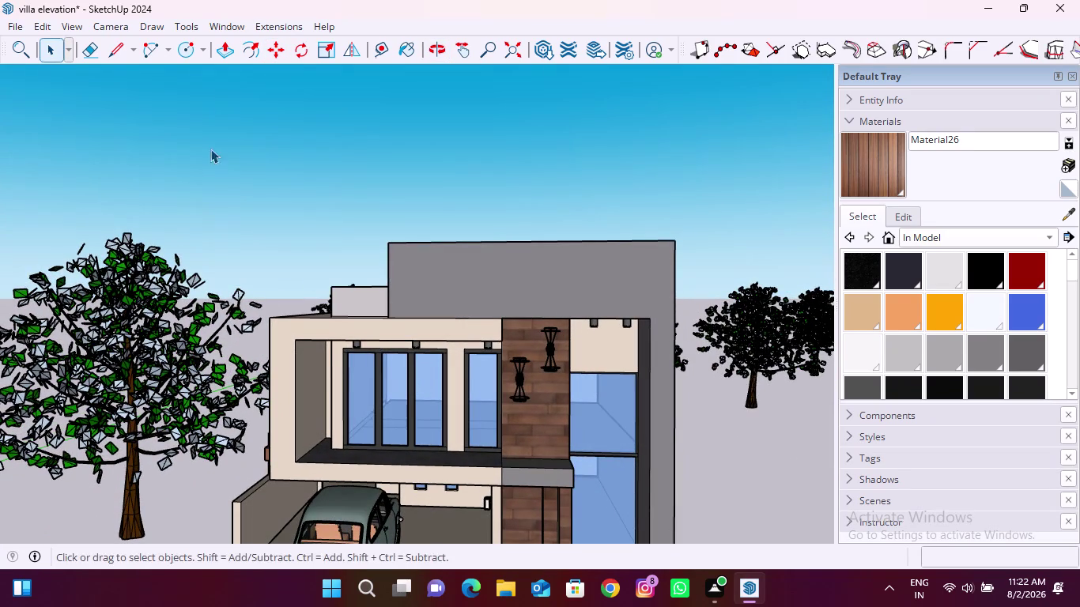
click(238, 29)
Open 3D Warehouse, clear the previous search, and move its window aside to show the villa.
click(277, 152)
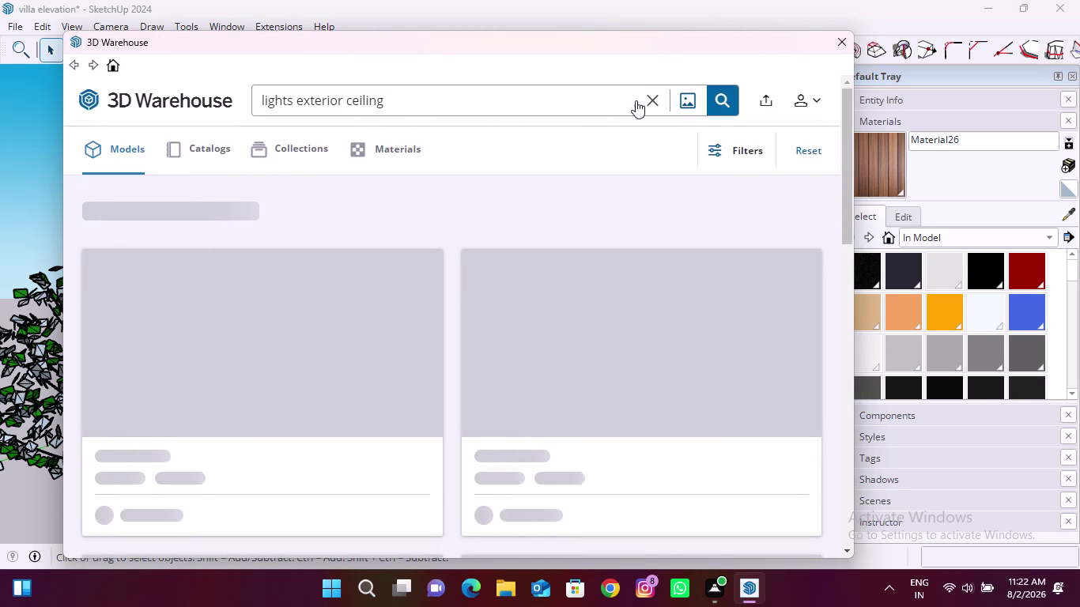
click(650, 96)
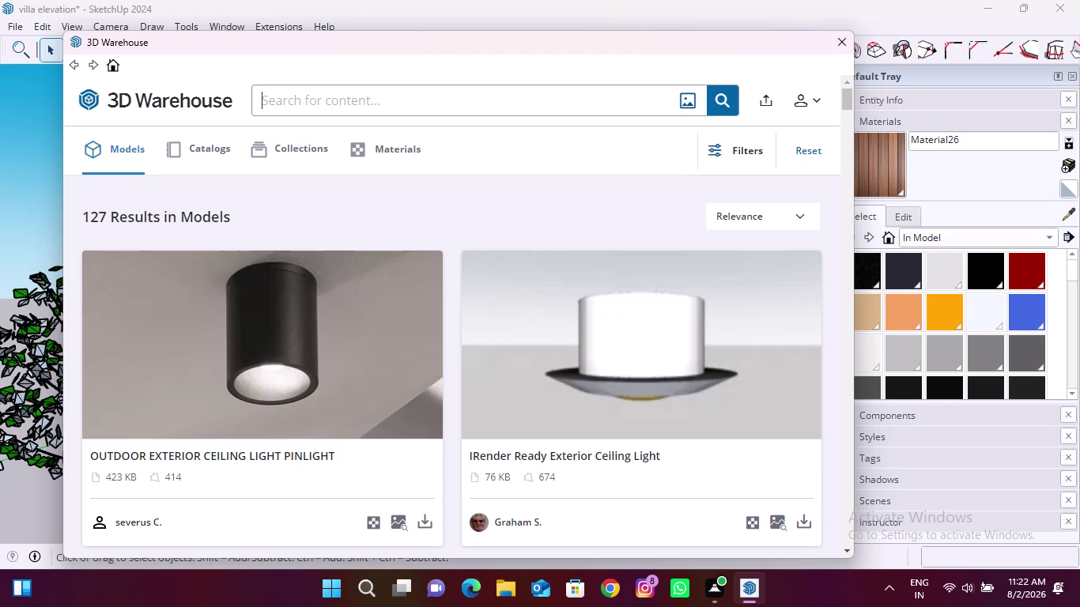
drag(479, 44, 764, 51)
scroll(down, 3)
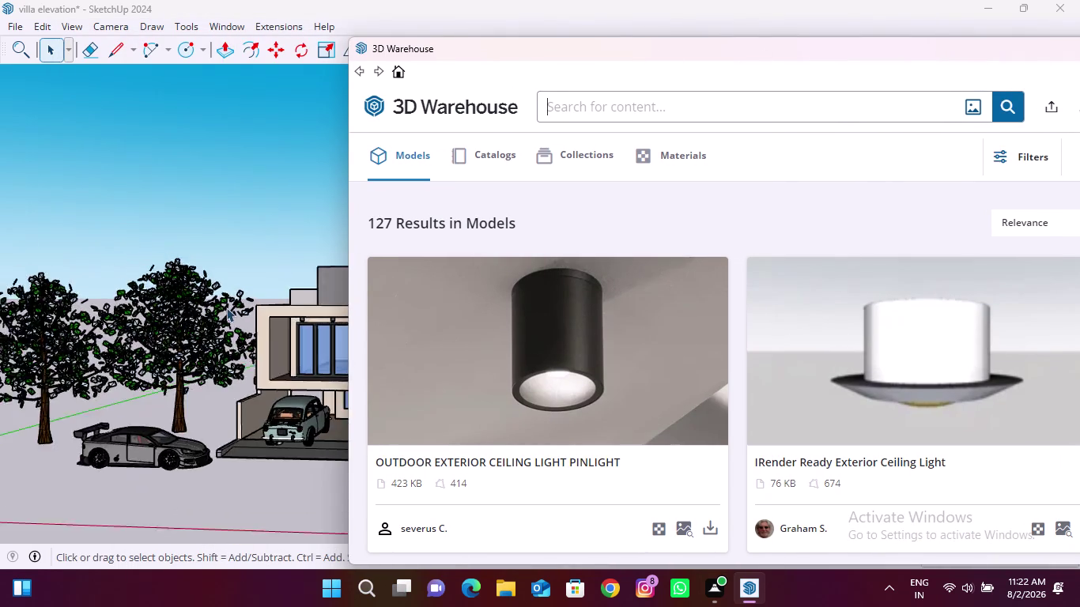
scroll(down, 3)
middle_drag(240, 362, 290, 374)
scroll(up, 3)
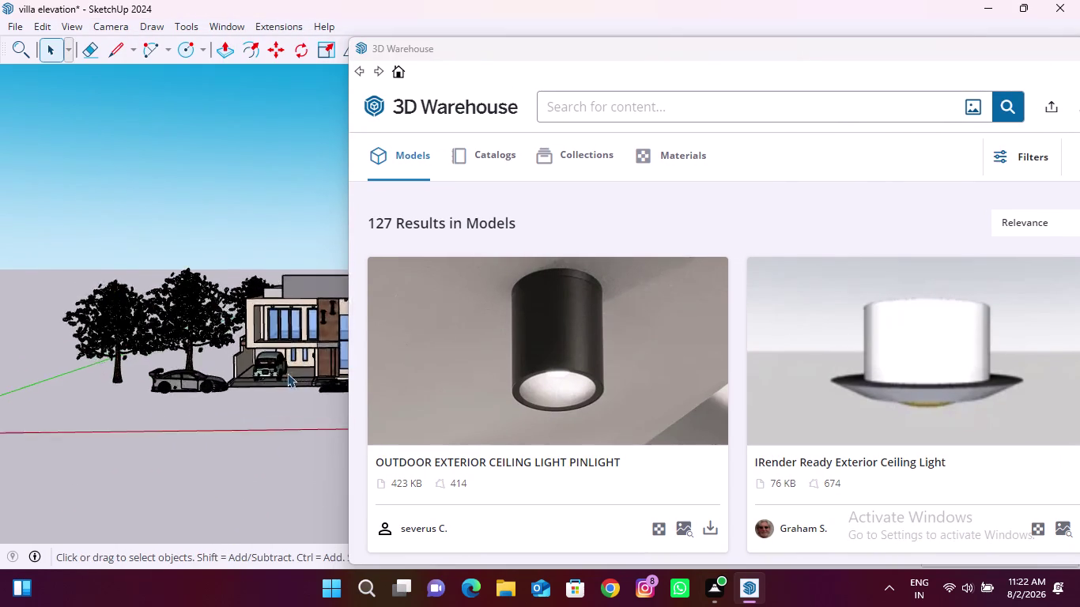
scroll(down, 3)
Search 3D Warehouse for 'balcony railling'.
click(615, 104)
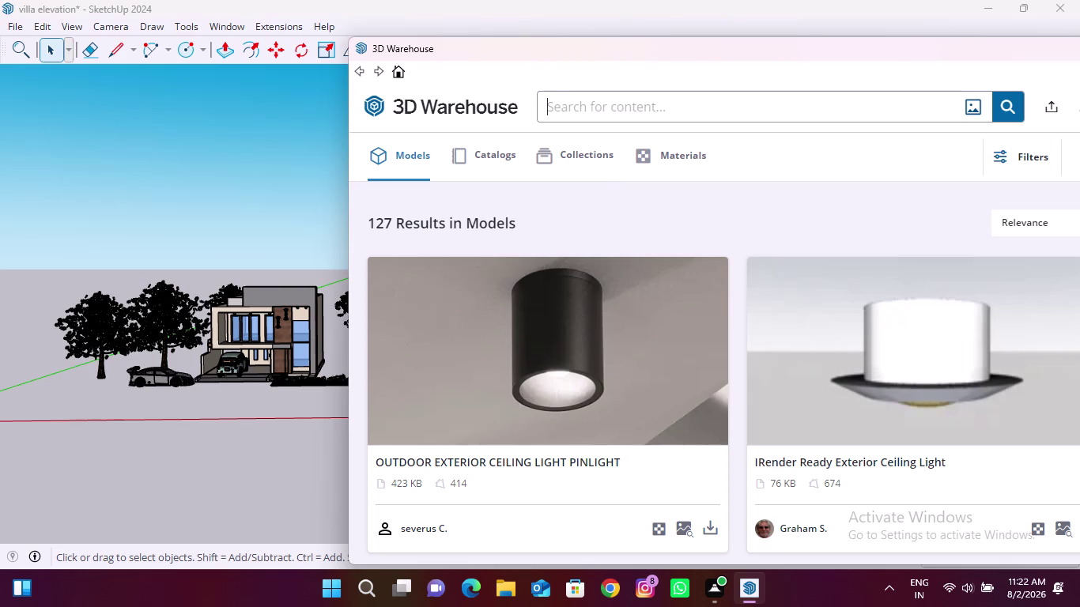
key(r)
key(BackSpace)
key(BackSpace)
key(BackSpace)
text(bal)
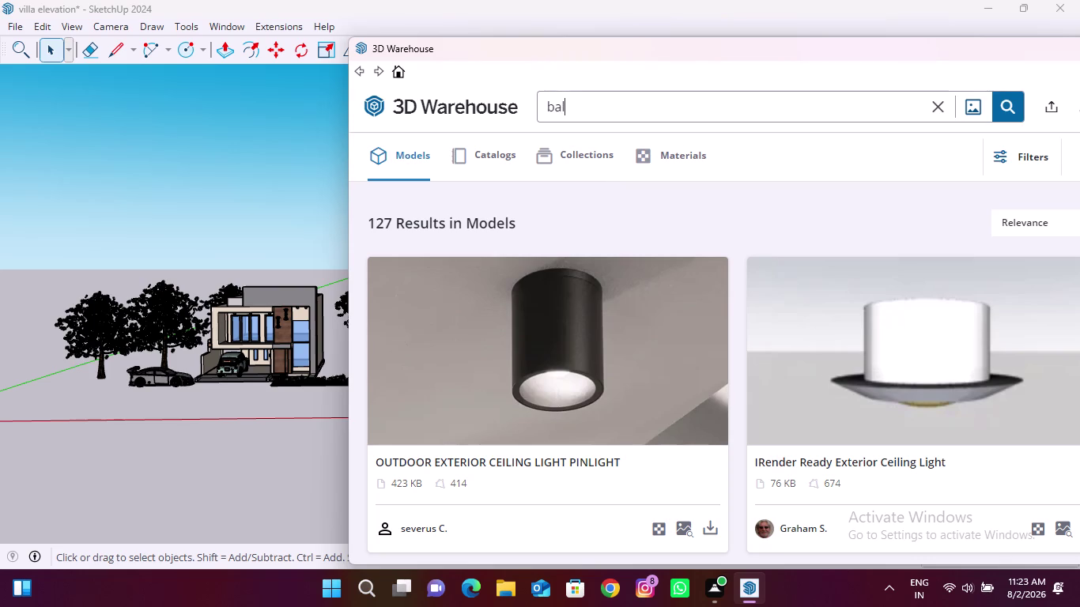
text(com)
key(BackSpace)
key(m)
key(BackSpace)
text(ny)
key(space)
text(raillin)
text(g)
key(Return)
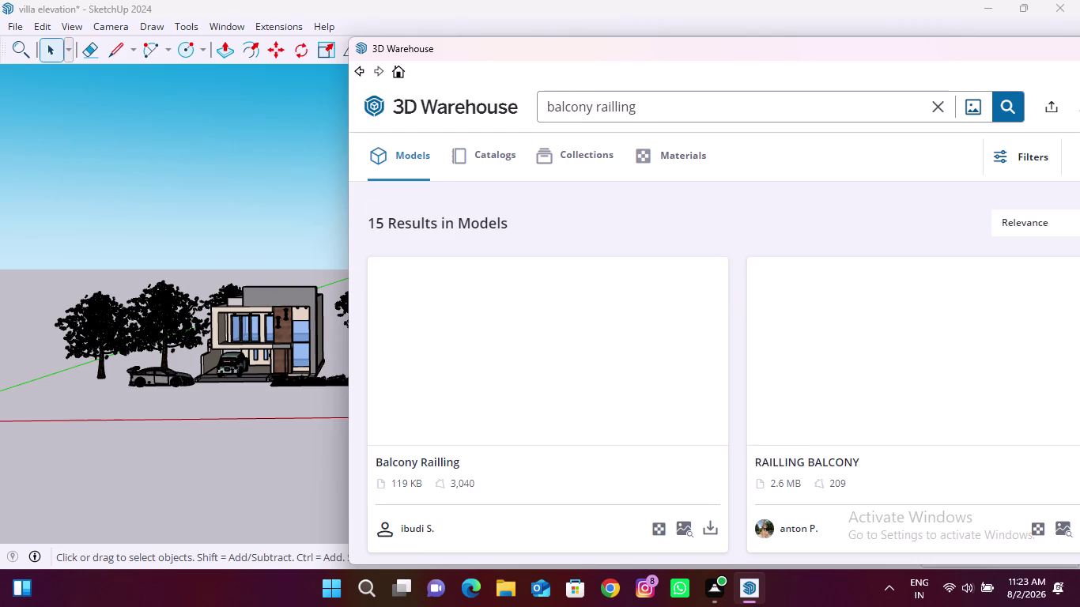
scroll(down, 3)
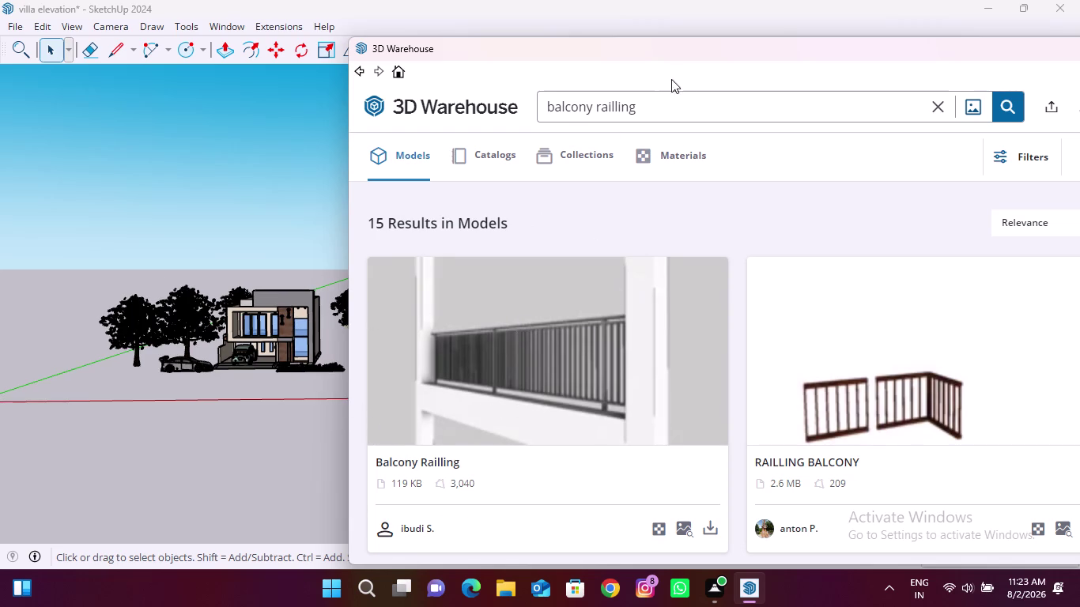
drag(691, 68, 518, 49)
drag(677, 43, 472, 38)
scroll(down, 3)
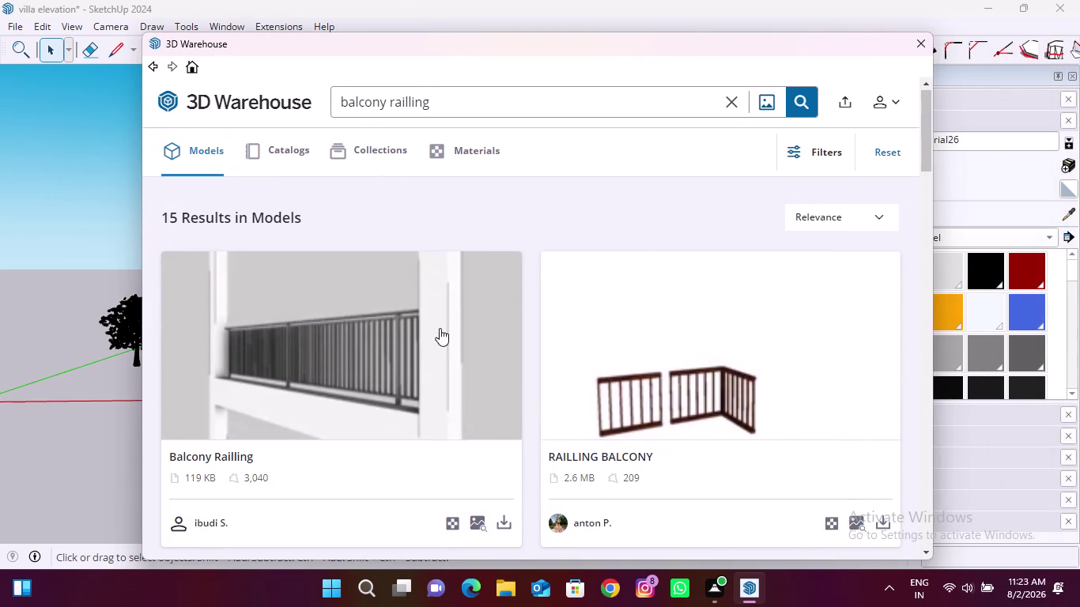
scroll(down, 3)
scroll(down, 3)
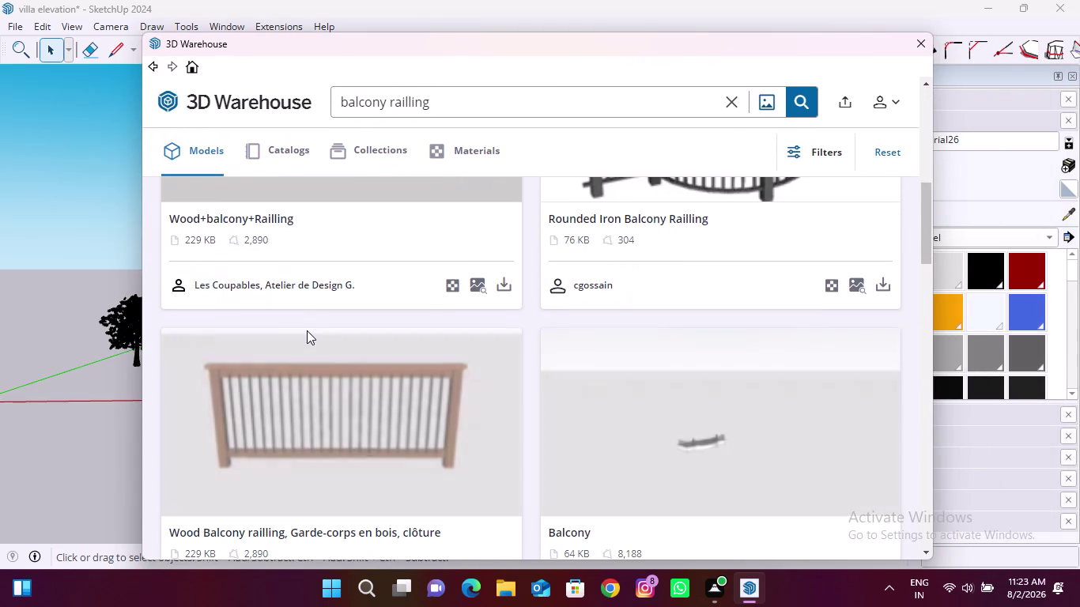
scroll(down, 3)
scroll(down, 3)
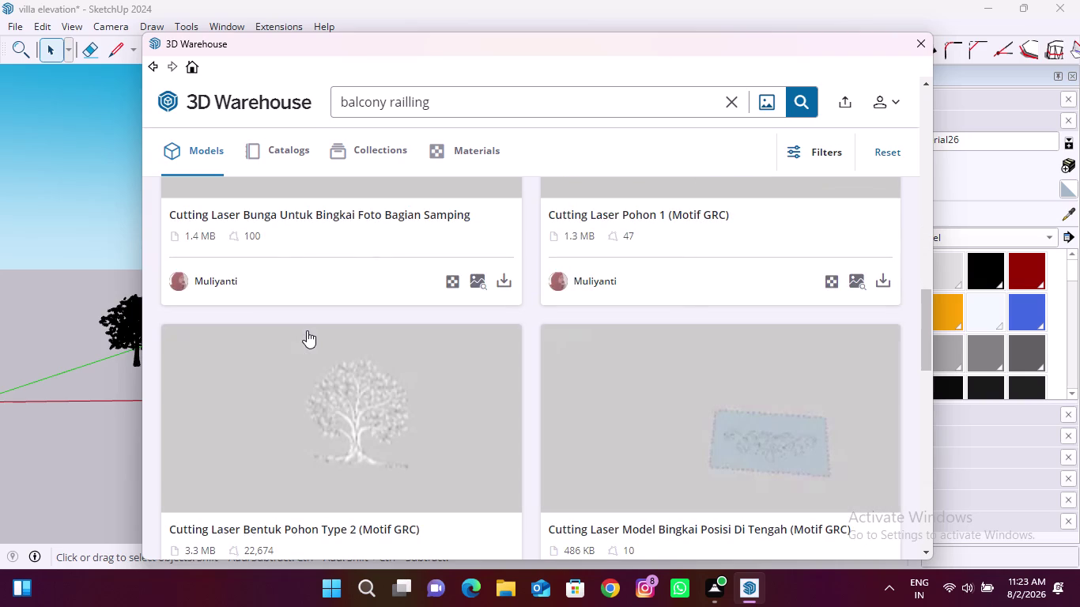
scroll(down, 3)
scroll(down, 3)
scroll(down, 3)
scroll(up, 3)
scroll(down, 3)
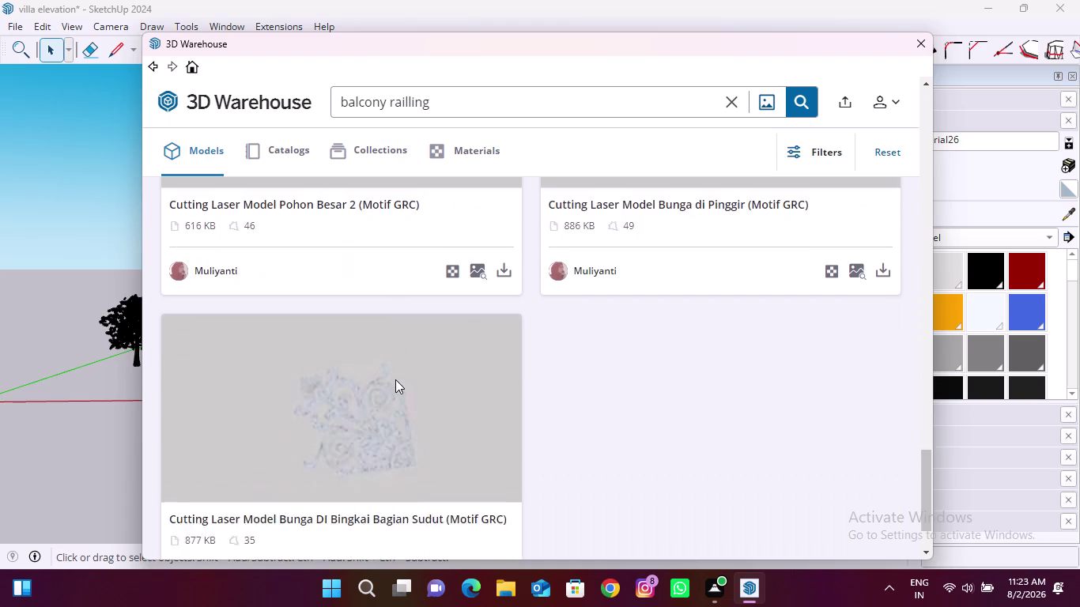
scroll(down, 3)
scroll(up, 3)
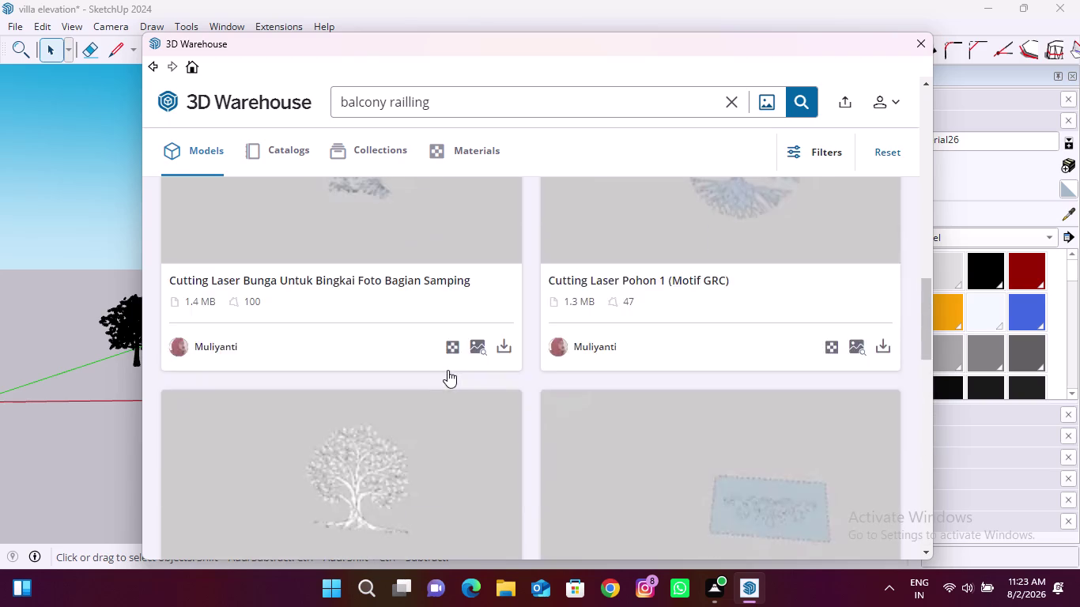
scroll(up, 3)
scroll(up, 3)
scroll(up, 3)
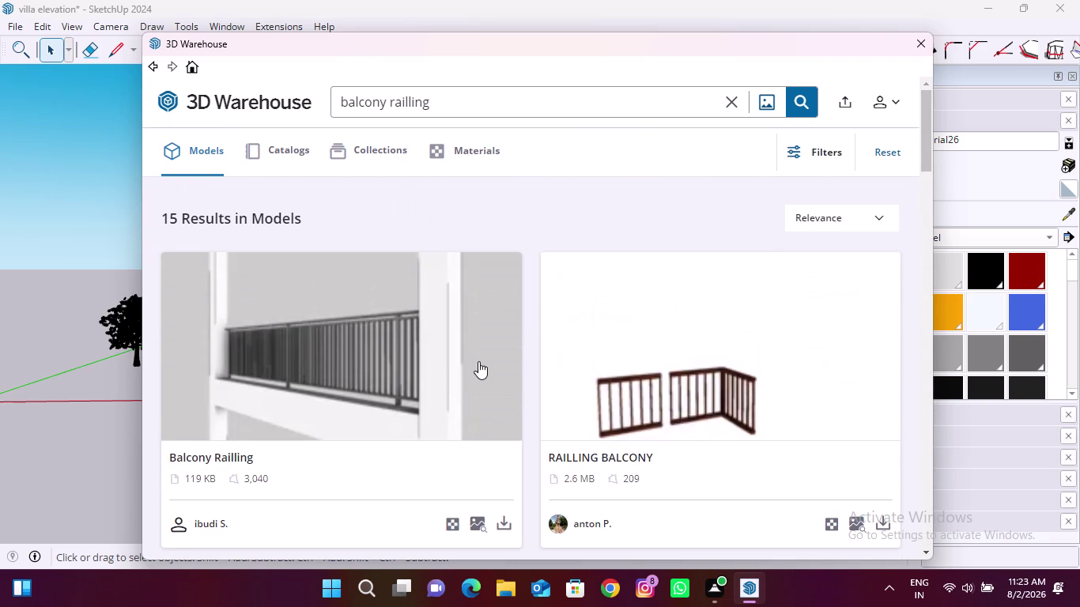
scroll(down, 3)
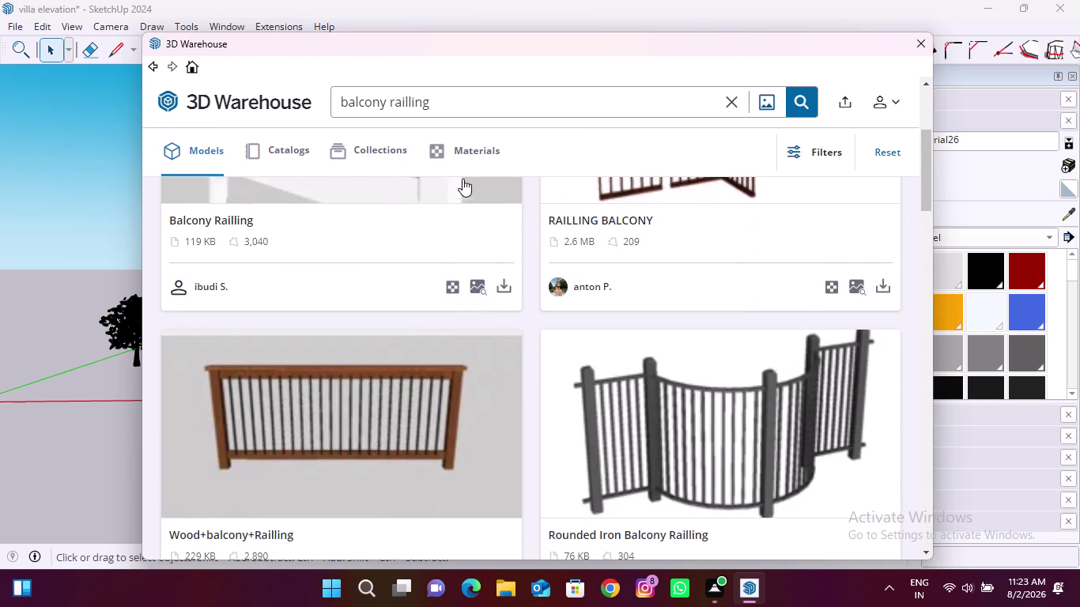
click(485, 104)
key(space)
text(g)
text(lass)
key(Return)
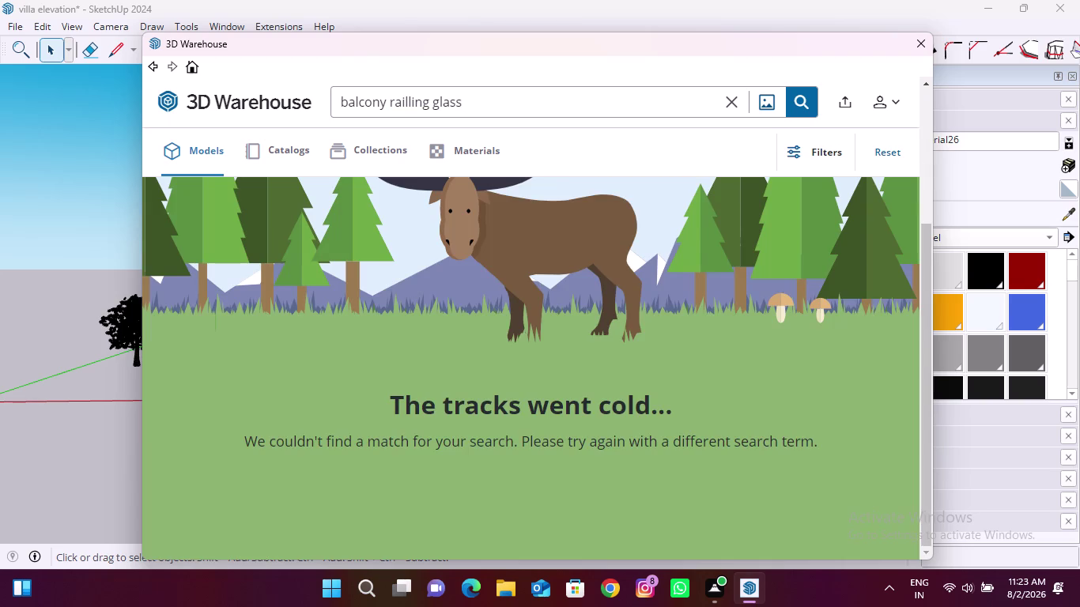
click(482, 98)
key(BackSpace)
key(BackSpace)
key(BackSpace)
key(BackSpace)
key(BackSpace)
key(BackSpace)
key(Return)
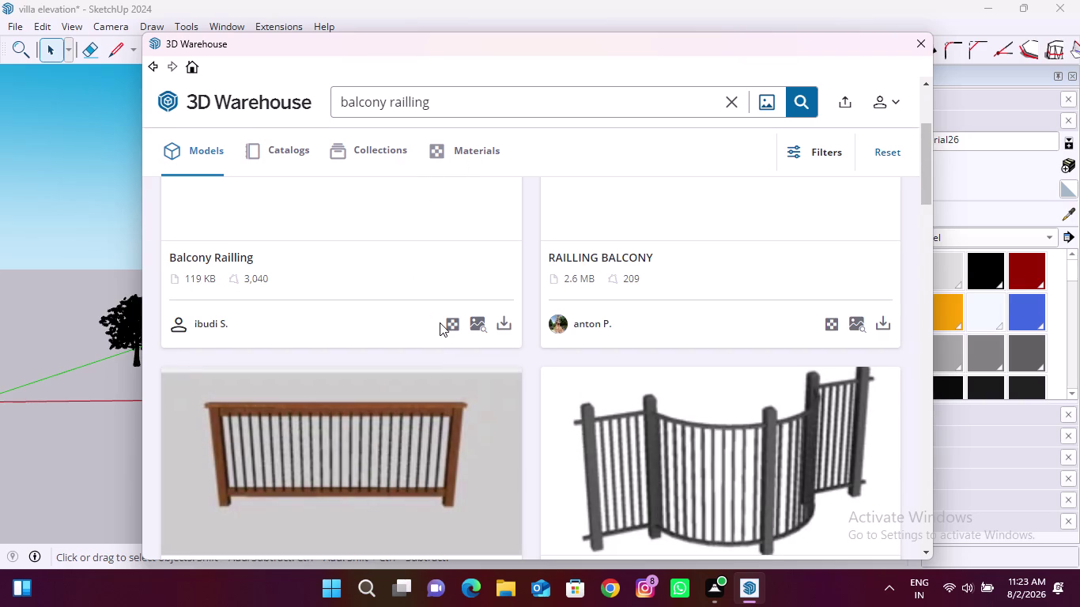
scroll(up, 3)
scroll(up, 3)
scroll(down, 3)
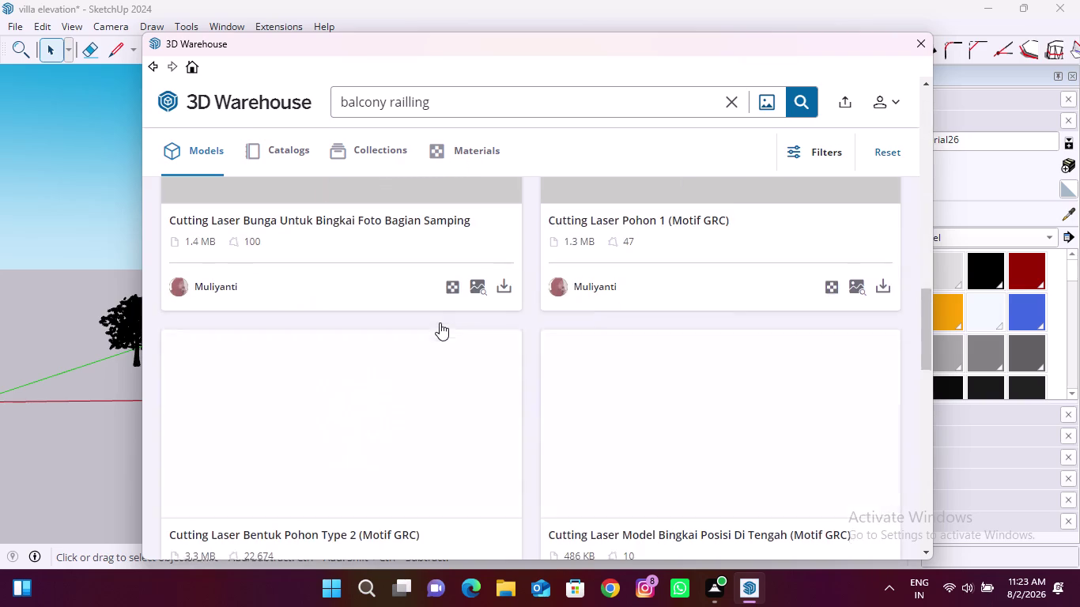
scroll(down, 3)
scroll(down, 3)
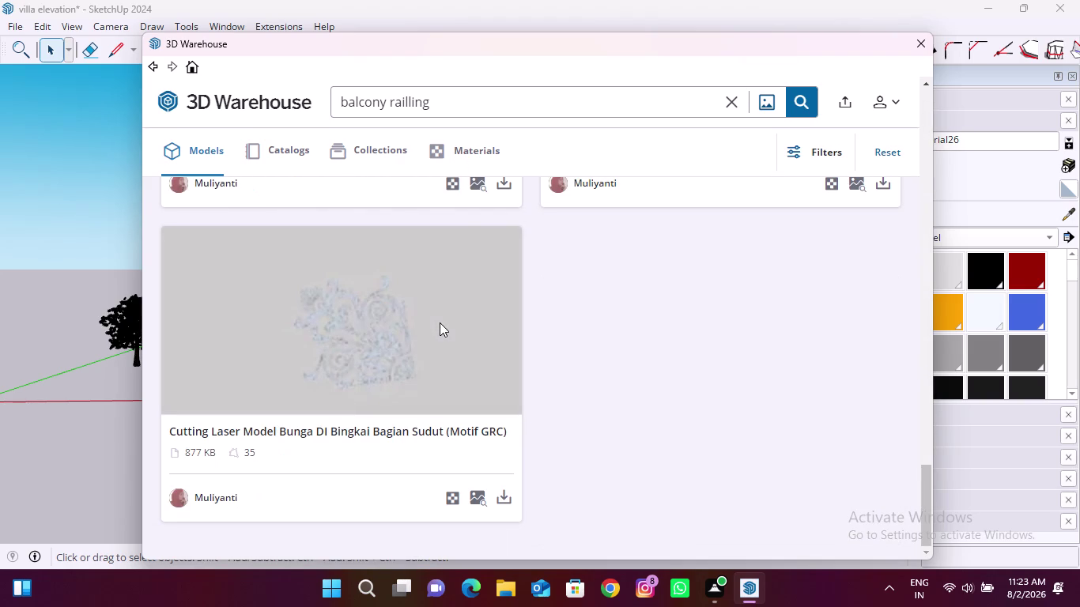
scroll(up, 3)
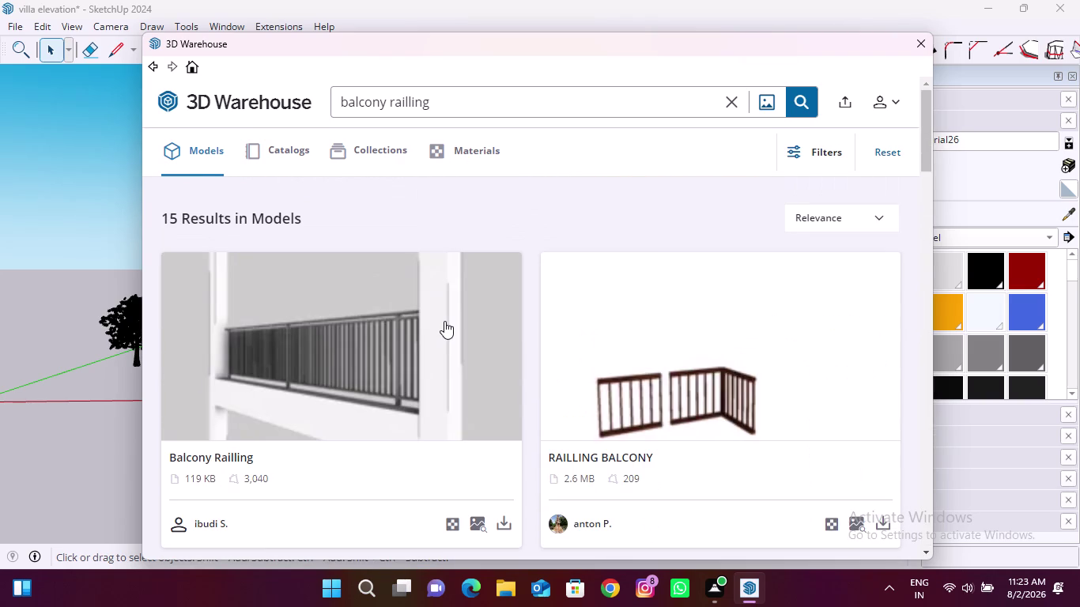
scroll(down, 3)
scroll(up, 3)
click(480, 102)
key(space)
Replace the search with 'glass railling' and run it.
key(BackSpace)
key(BackSpace)
key(BackSpace)
text(gla)
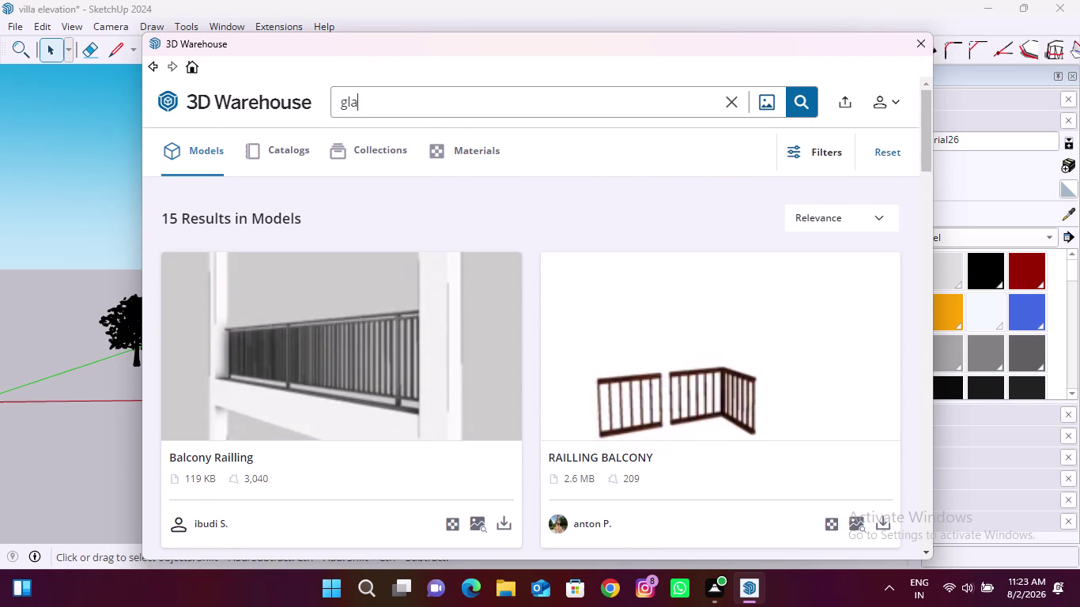
text(ss rail)
text(ling)
key(Return)
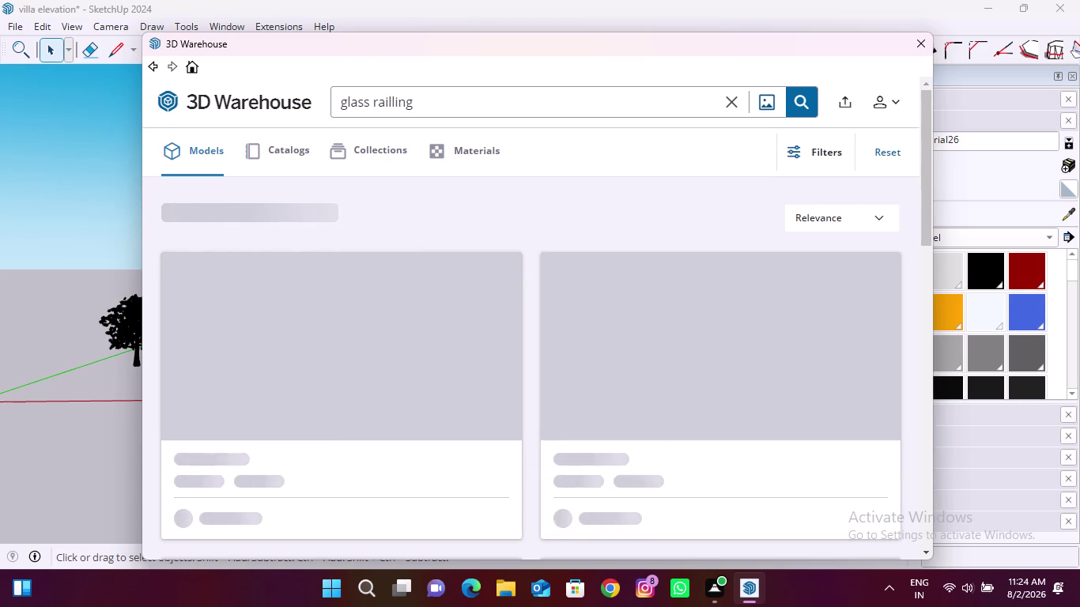
Browse the seven glass railing results and download one of them.
scroll(down, 3)
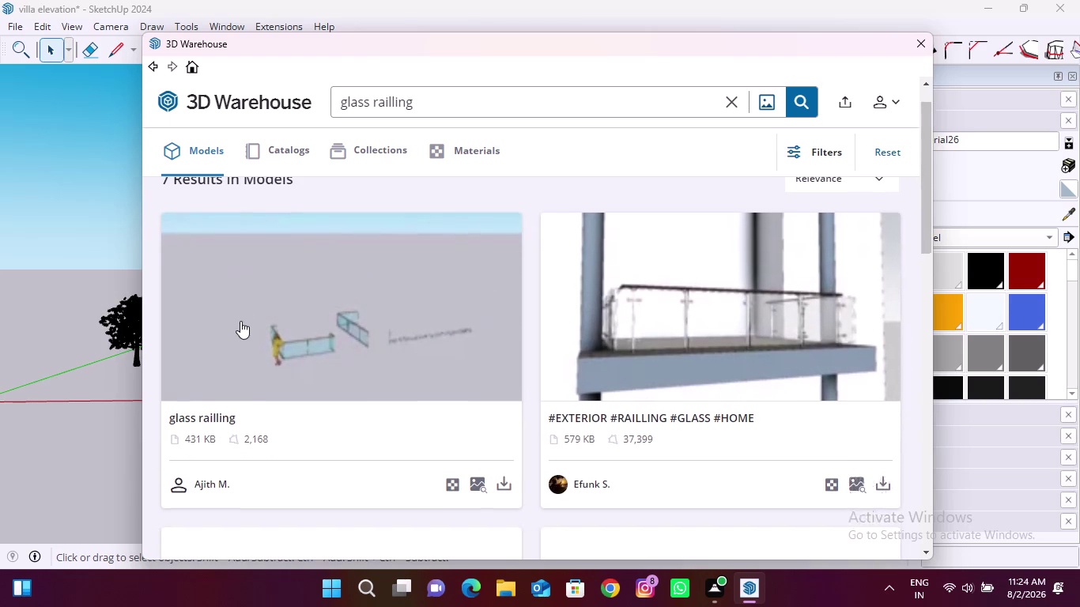
scroll(down, 3)
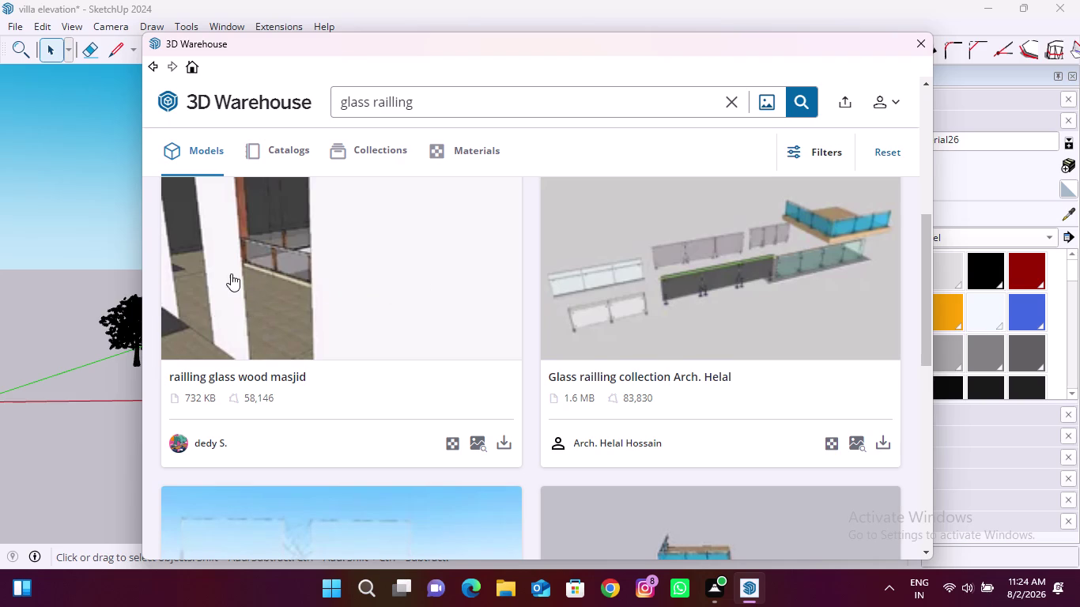
scroll(down, 3)
scroll(down, 3)
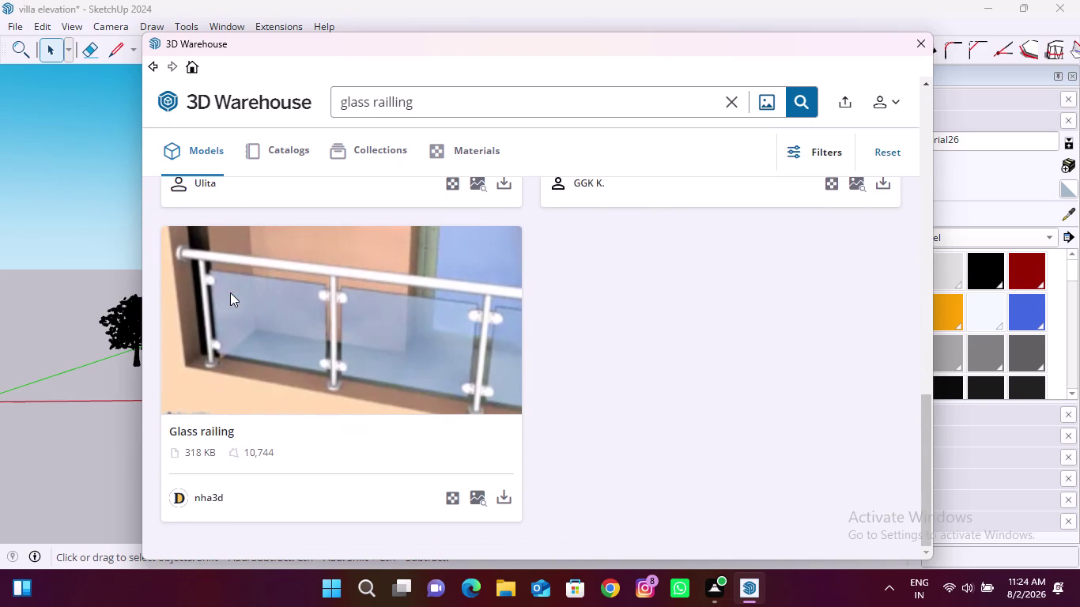
scroll(down, 3)
scroll(down, 3)
scroll(up, 3)
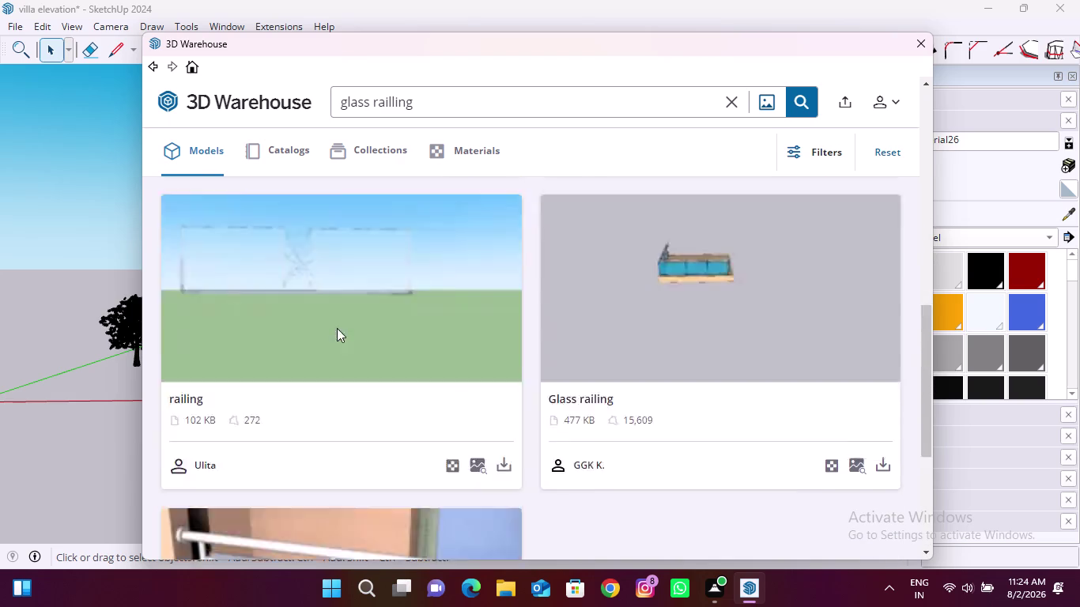
scroll(up, 3)
scroll(up, 3)
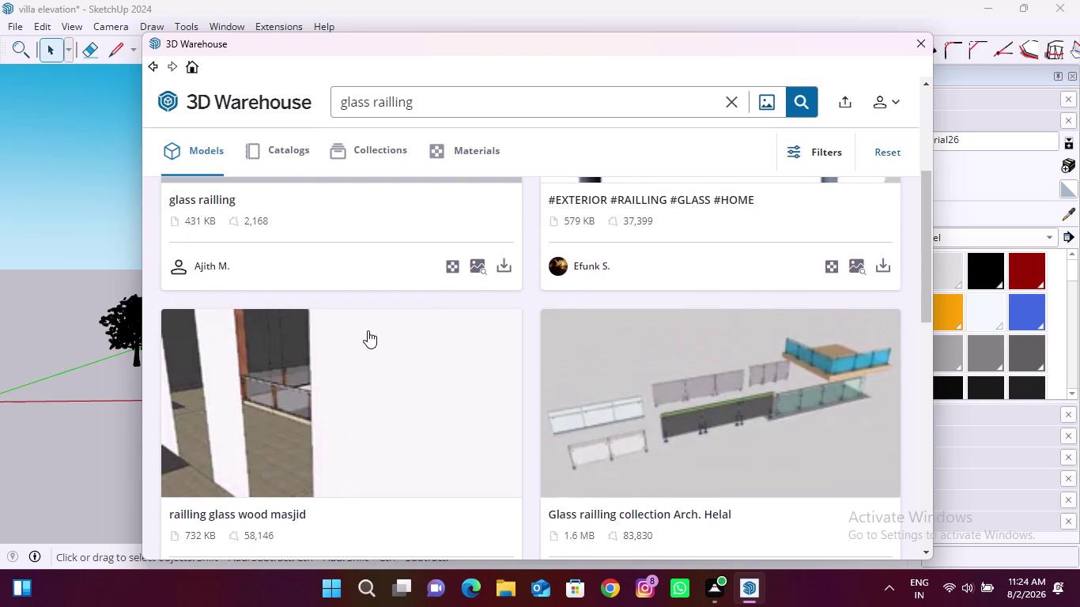
scroll(up, 3)
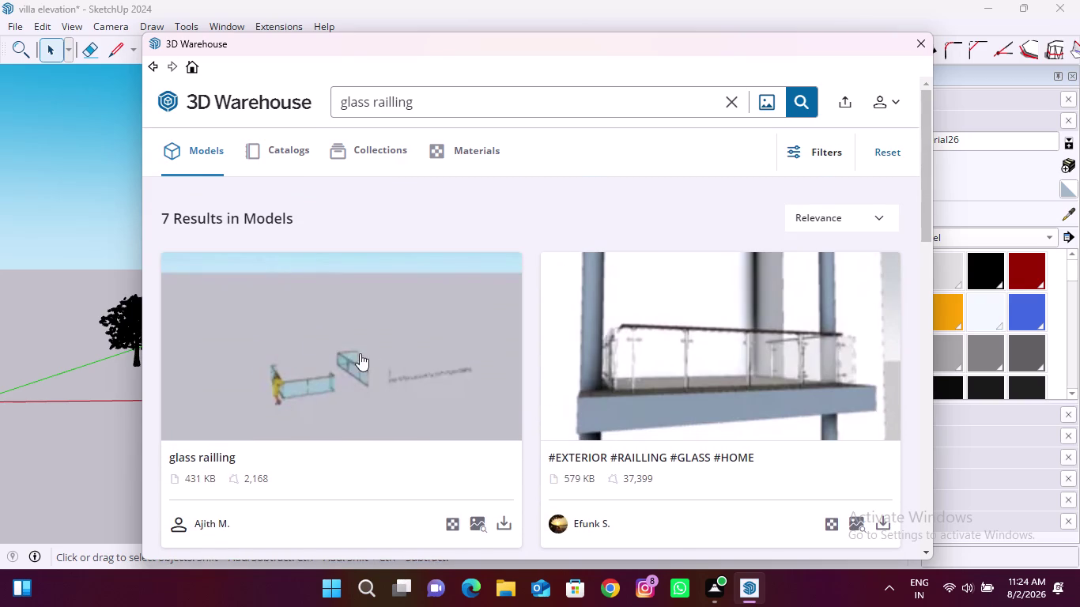
scroll(down, 3)
scroll(down, 3)
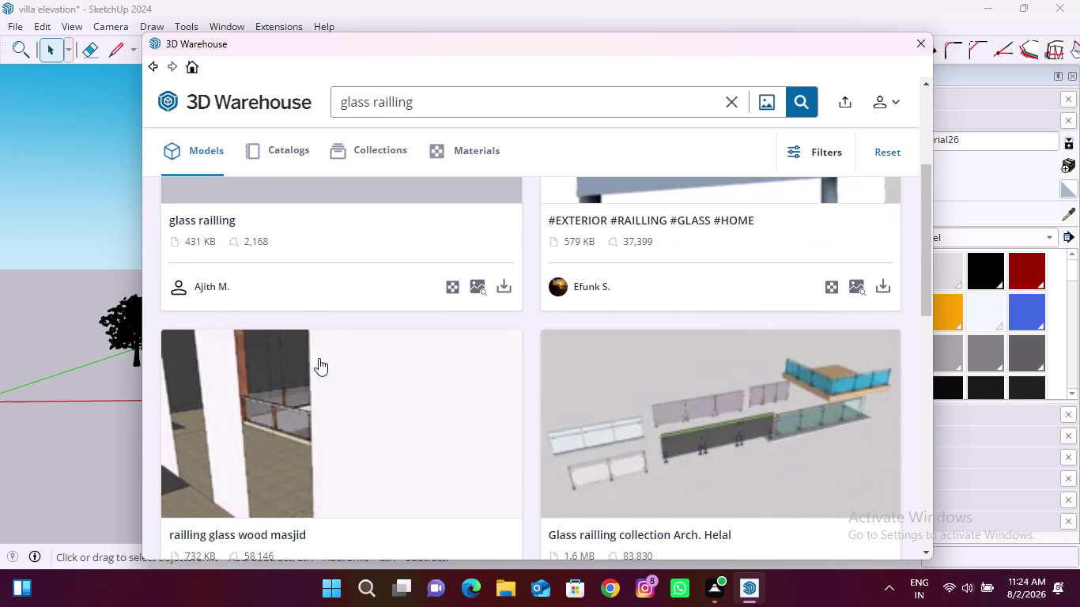
scroll(up, 3)
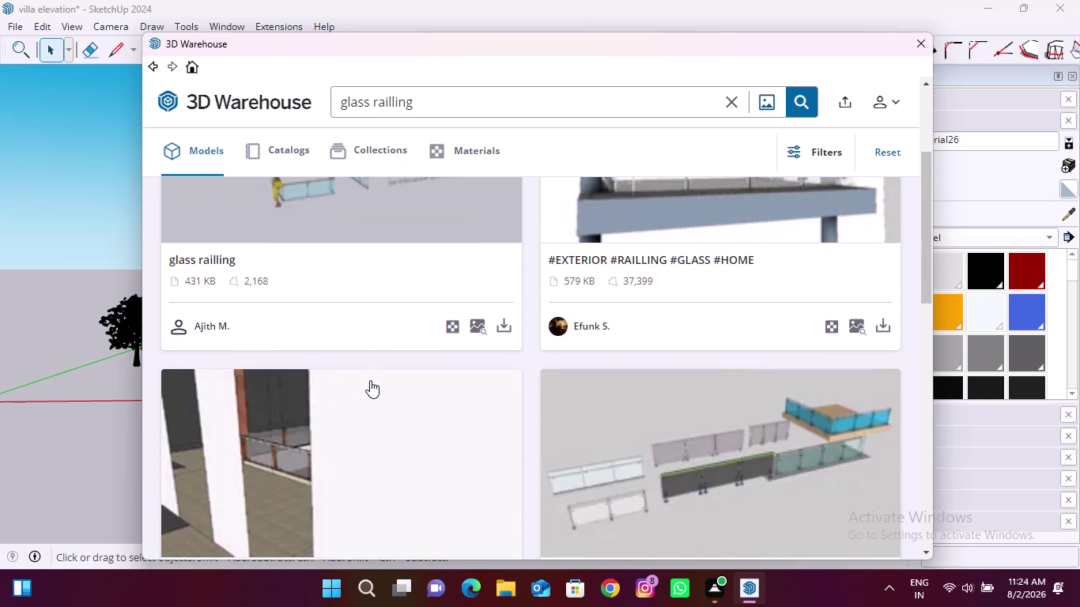
scroll(up, 3)
scroll(down, 3)
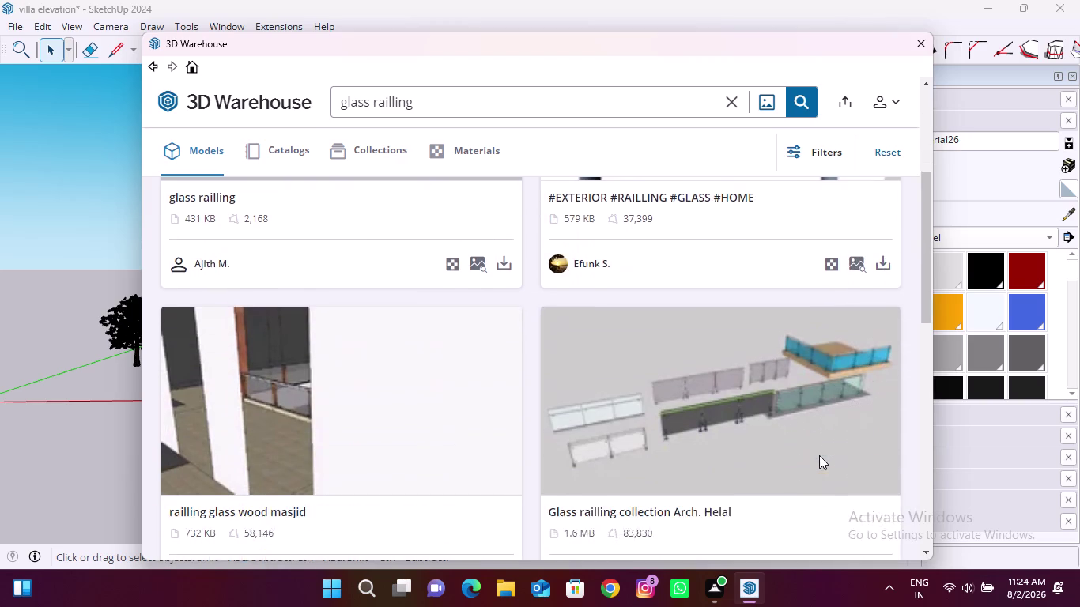
scroll(down, 3)
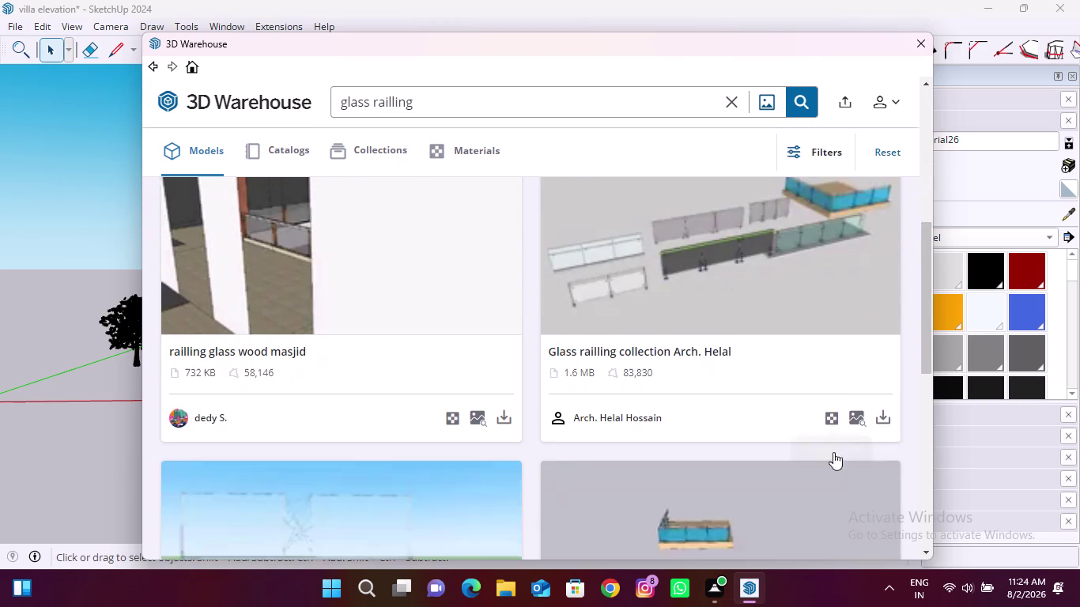
click(885, 372)
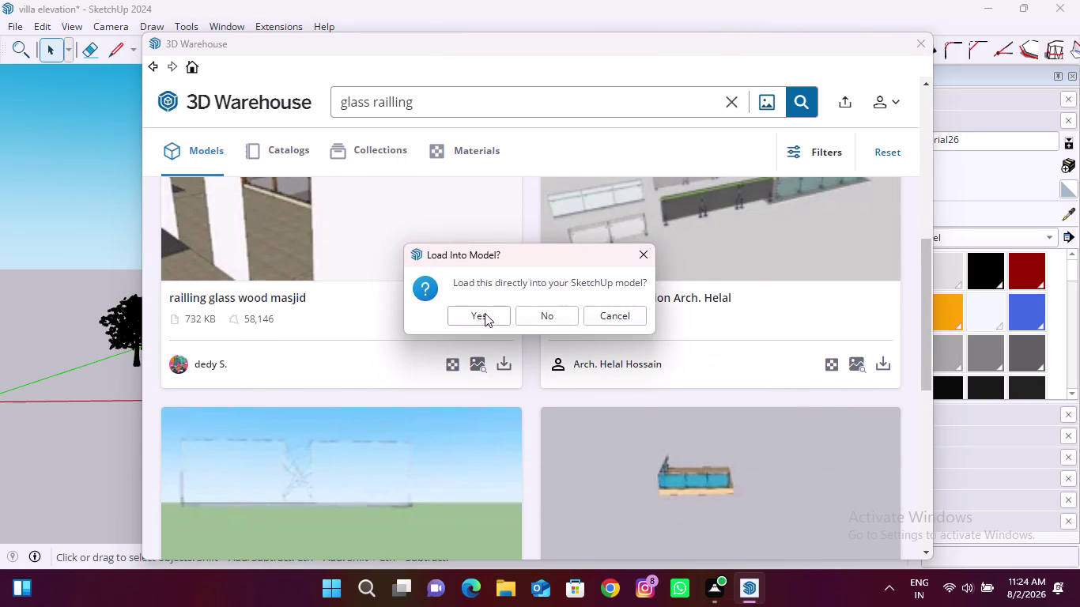
Load the downloaded railing into the model and dismiss the newer-version warning.
click(482, 316)
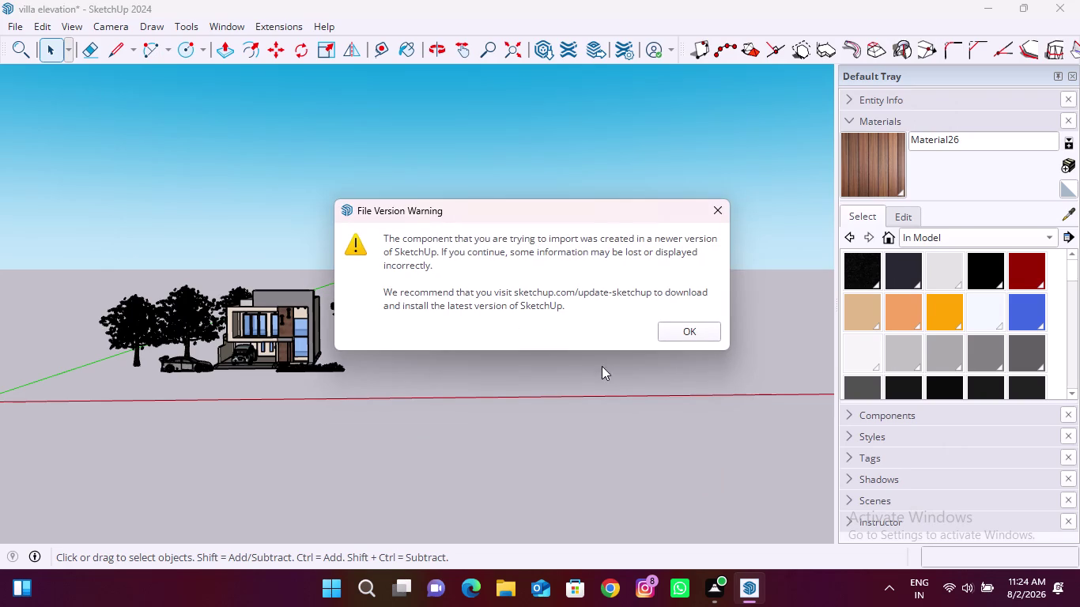
click(693, 329)
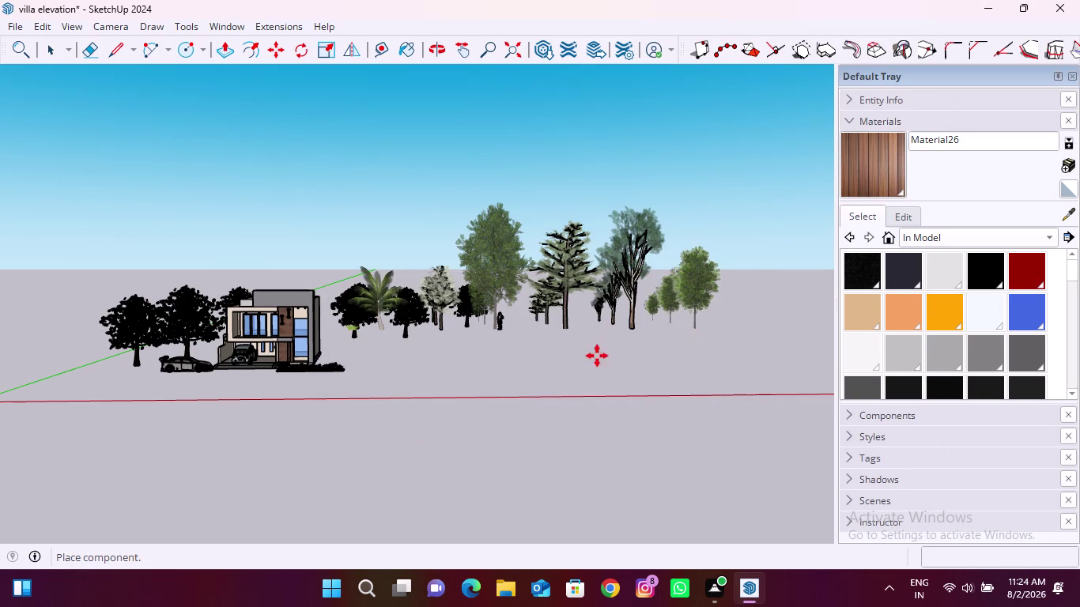
click(489, 378)
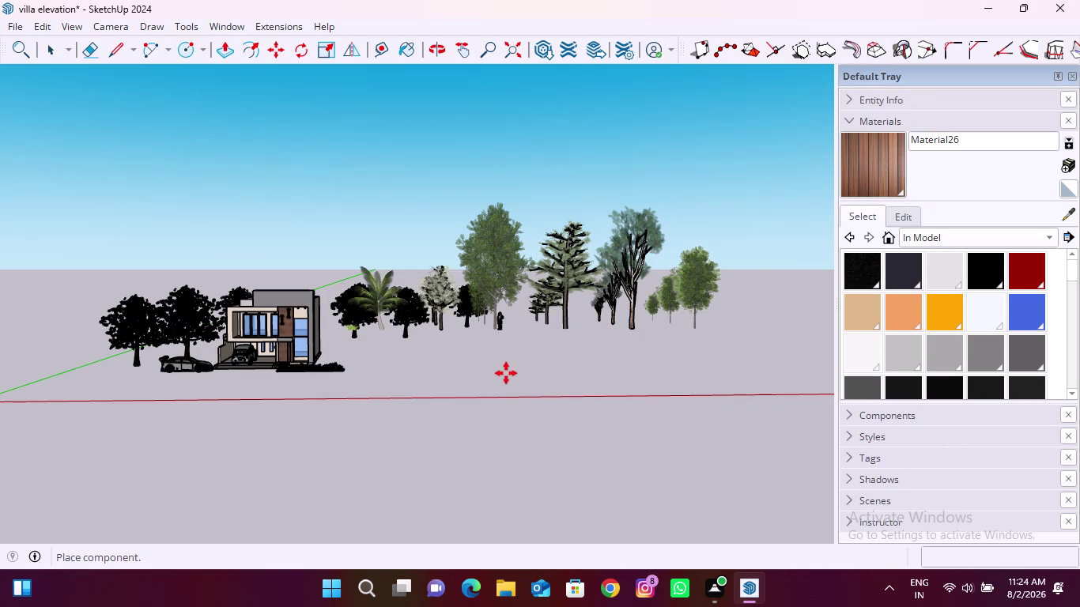
click(472, 375)
click(503, 372)
drag(473, 375, 481, 377)
Set the component down on the ground, then move it to a new spot.
middle_drag(494, 362, 481, 413)
scroll(down, 3)
scroll(down, 3)
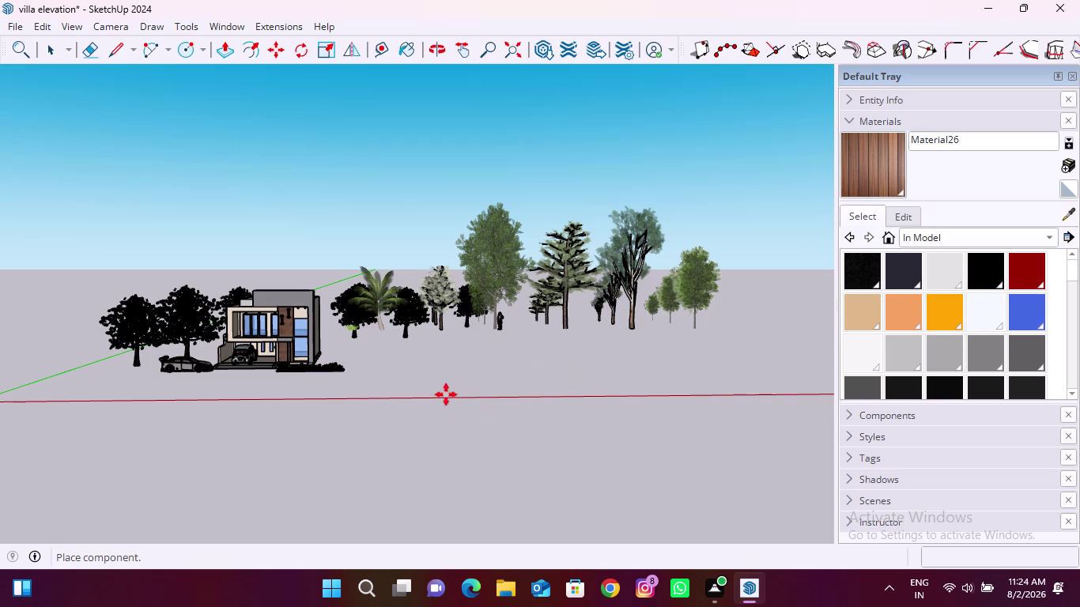
scroll(down, 3)
scroll(up, 3)
scroll(up, 3)
click(476, 355)
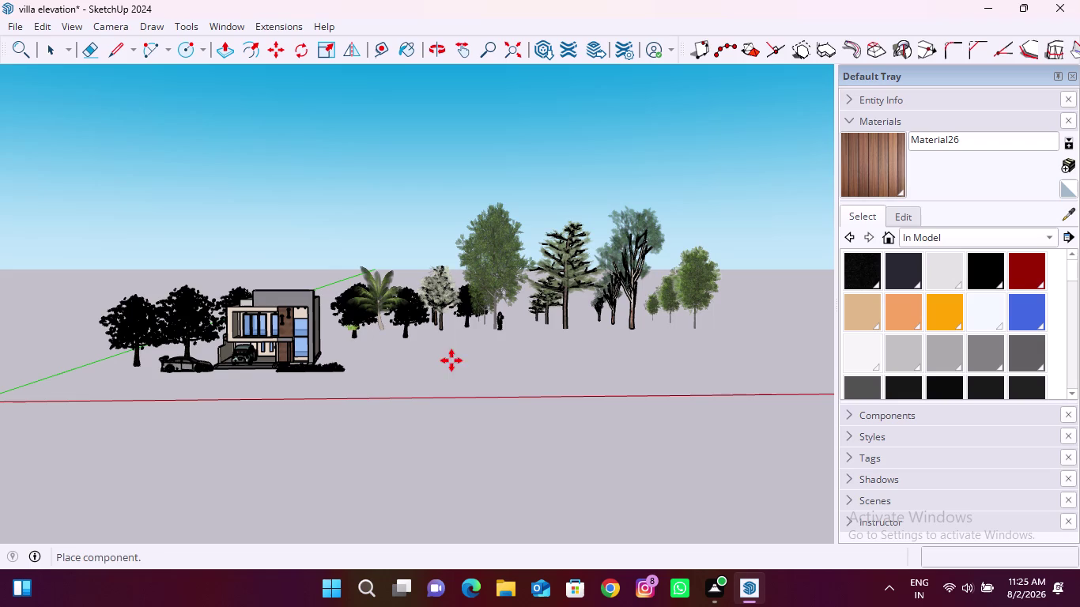
drag(450, 366, 538, 378)
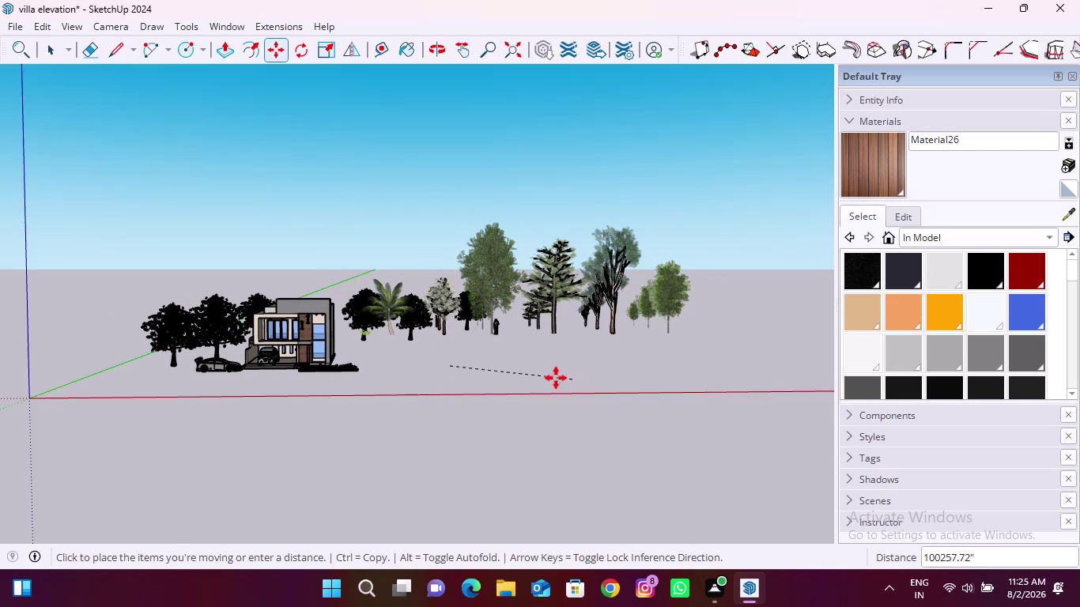
click(548, 371)
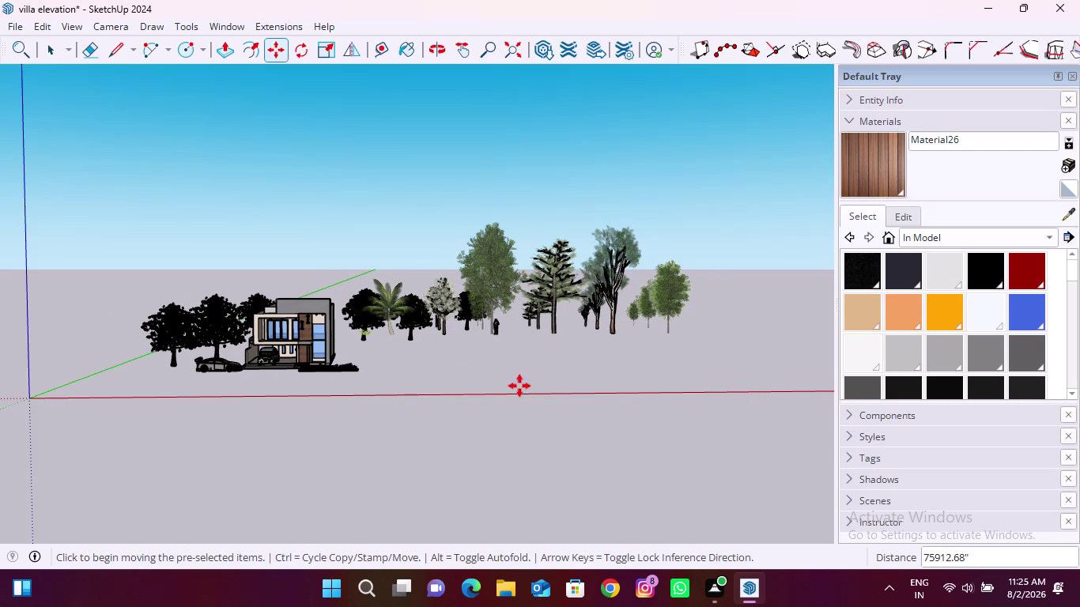
click(220, 30)
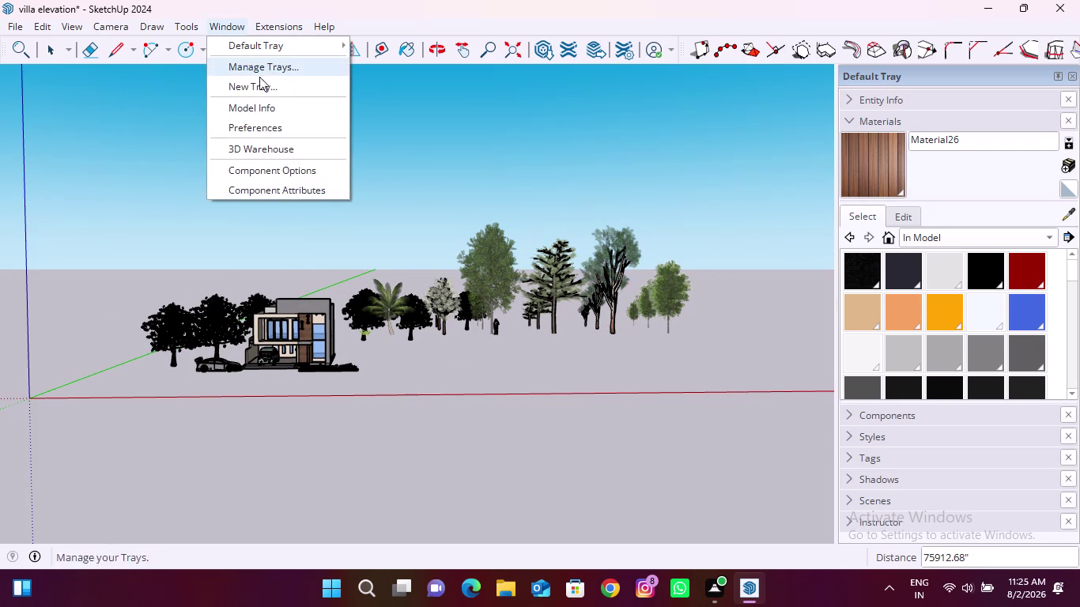
Download the #EXTERIOR #RAILLING #GLASS #HOME model from the glass railing results into the villa.
click(282, 147)
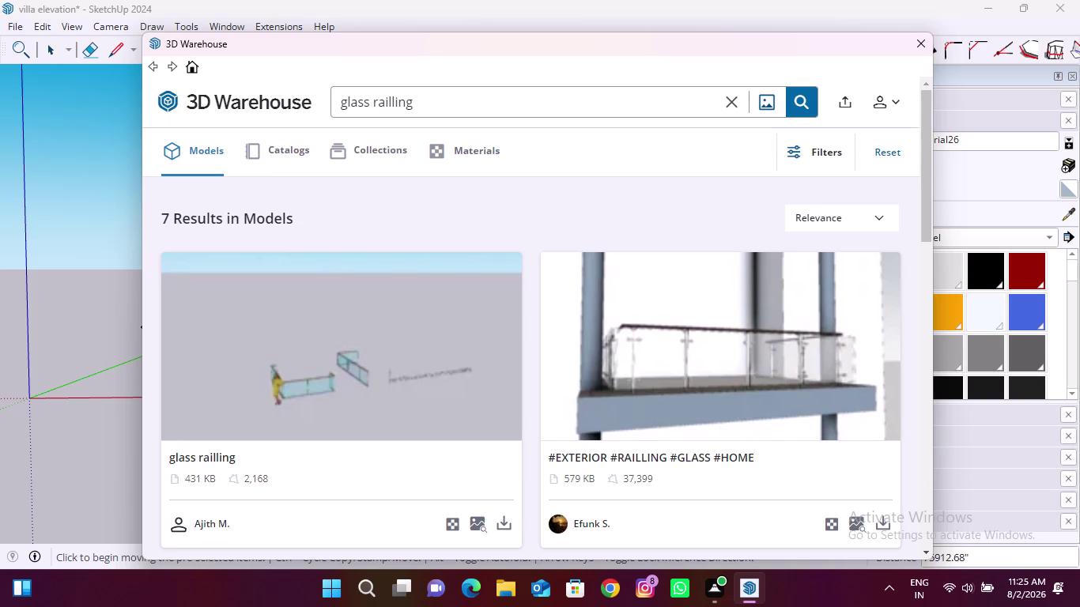
scroll(down, 3)
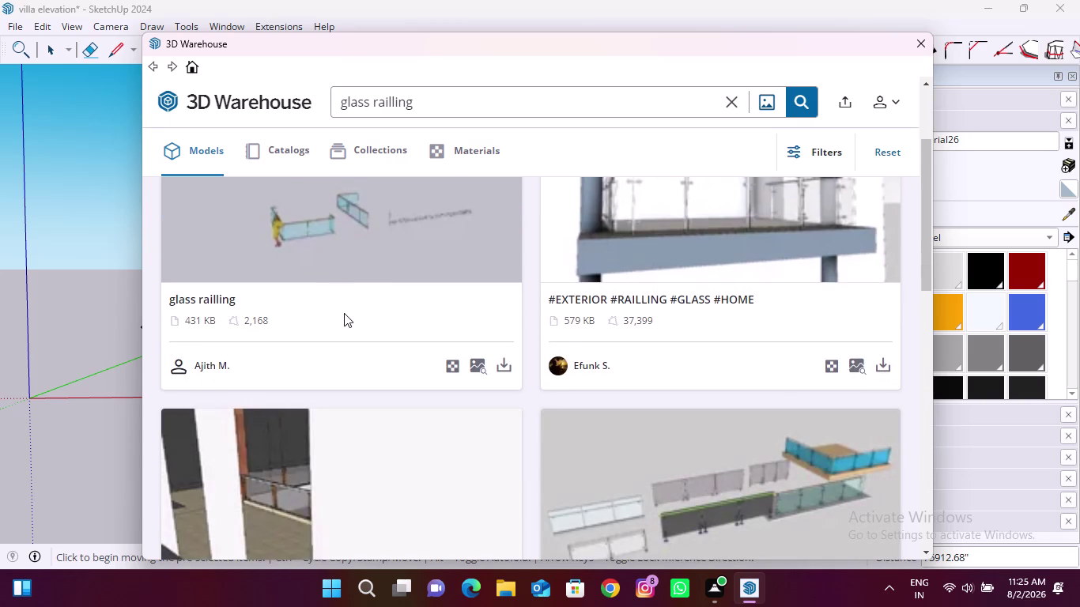
scroll(down, 3)
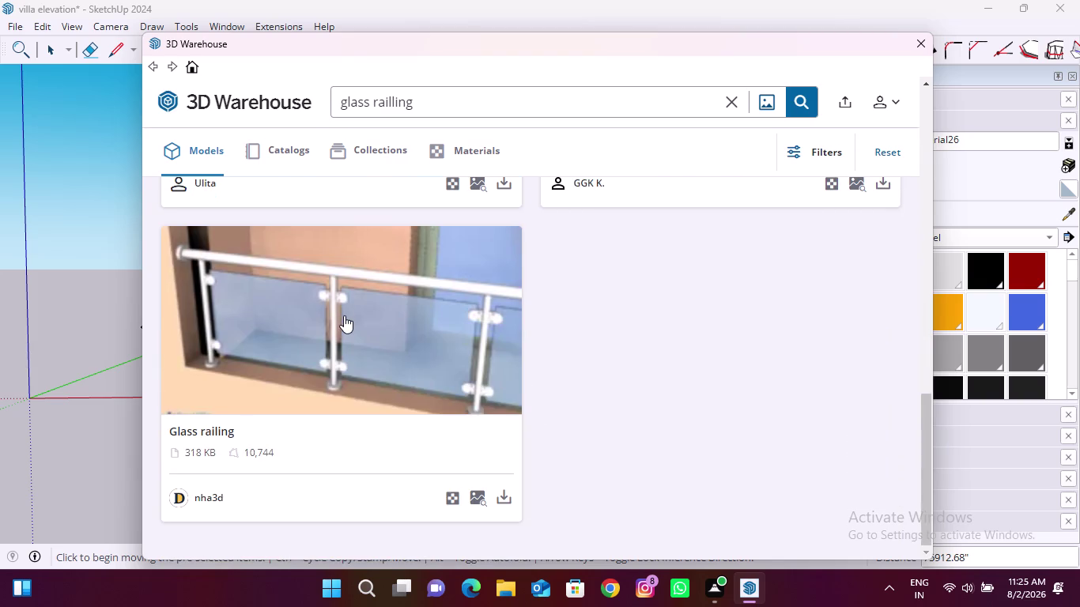
scroll(down, 3)
scroll(up, 3)
scroll(up, 3)
scroll(down, 3)
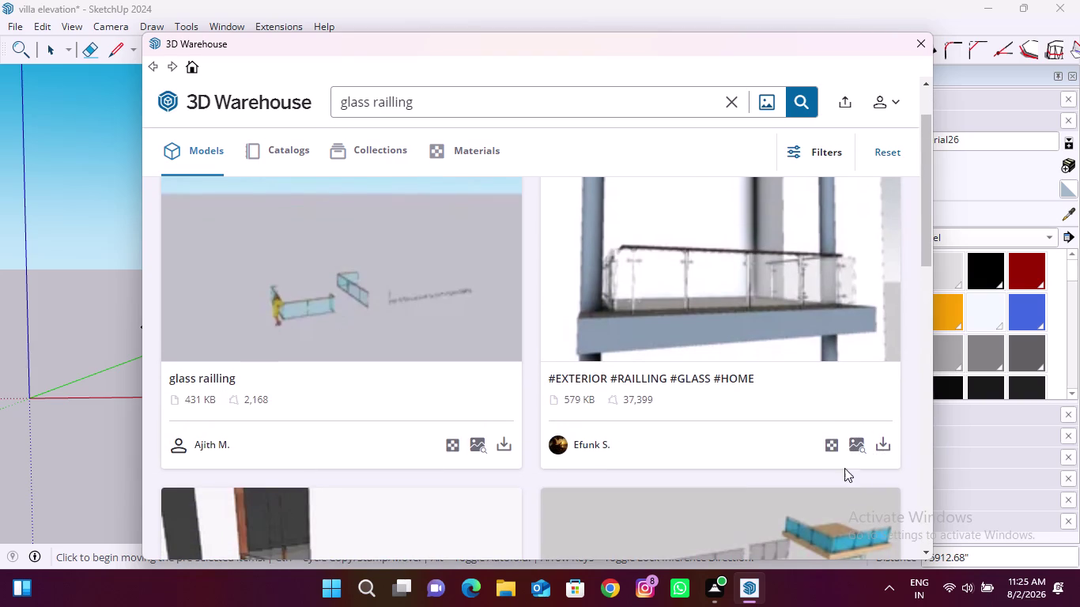
click(890, 442)
click(502, 311)
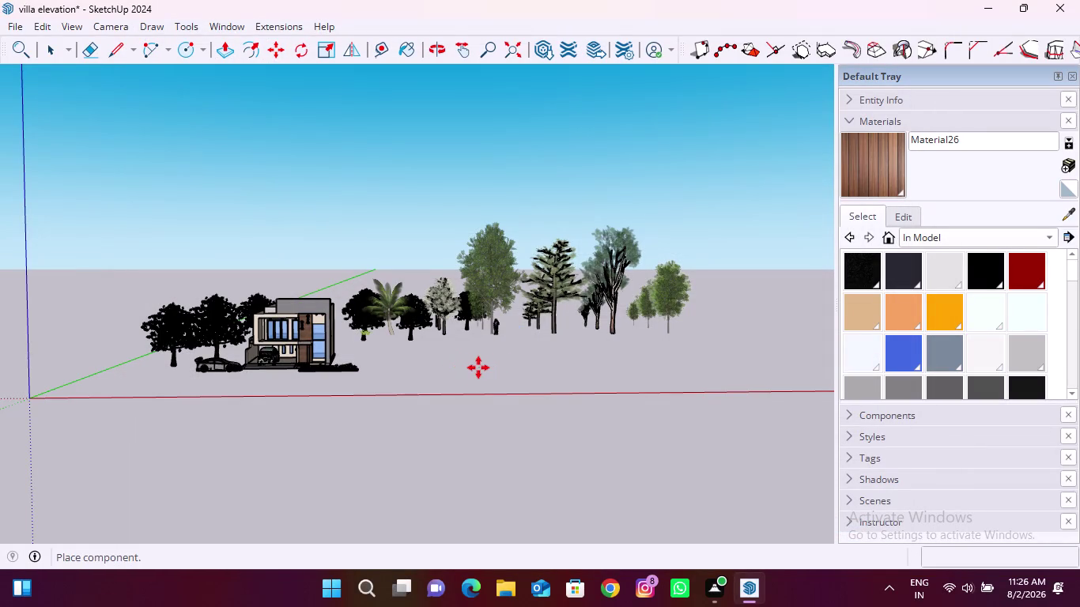
Place the glass railing model on the ground and switch to Select.
click(478, 367)
scroll(up, 3)
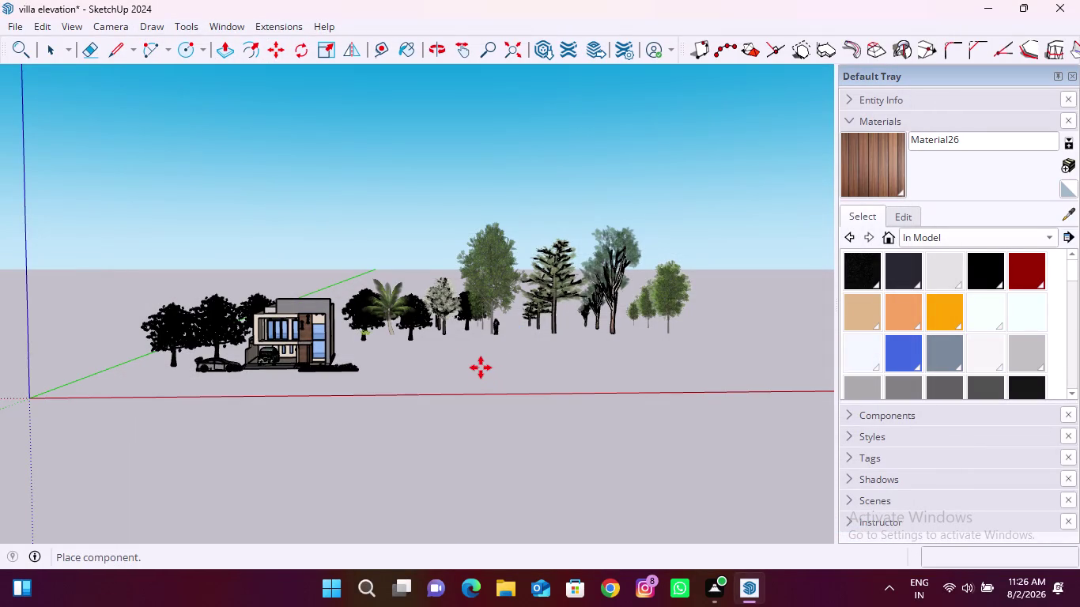
scroll(up, 3)
scroll(up, 3)
scroll(up, 3)
key(space)
scroll(up, 3)
scroll(up, 3)
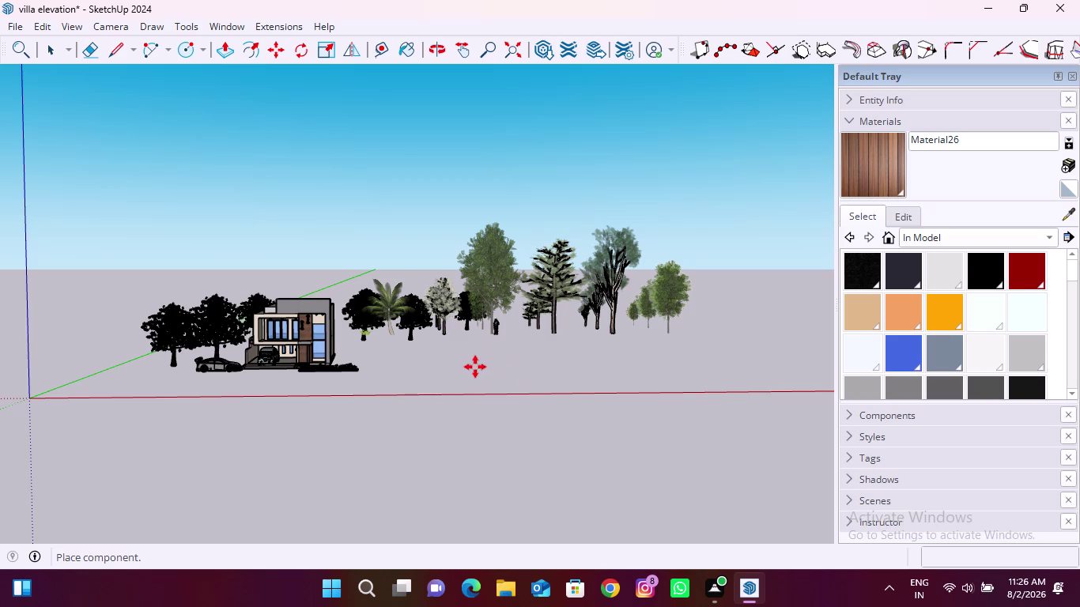
scroll(up, 3)
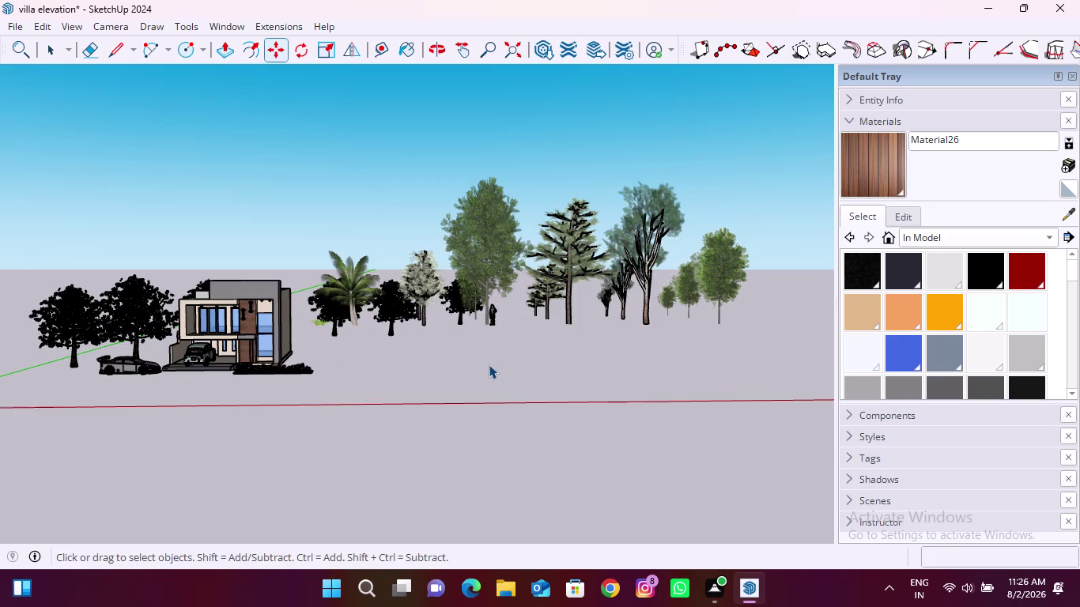
Zoom and orbit in close around the placed balcony railing.
middle_drag(477, 364, 461, 416)
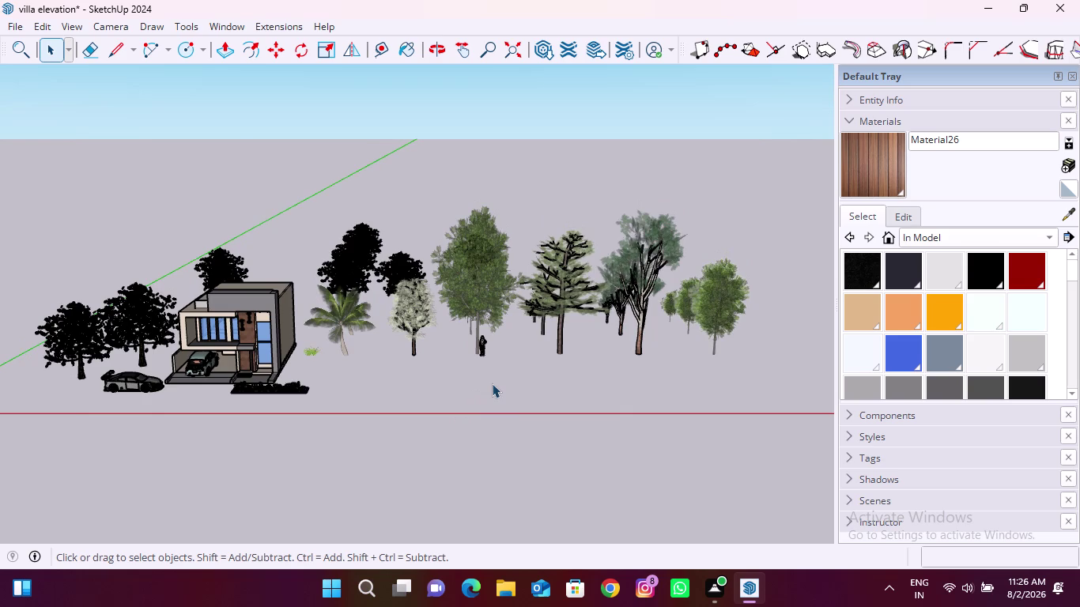
scroll(up, 3)
scroll(up, 3)
scroll(up, 3)
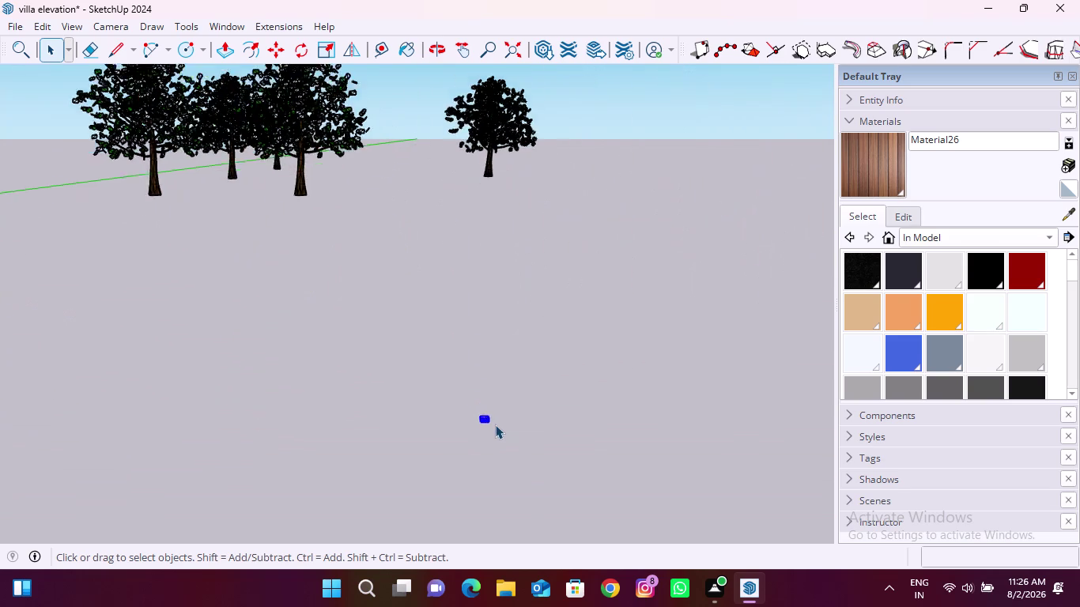
scroll(up, 3)
scroll(up, 3)
scroll(up, 3)
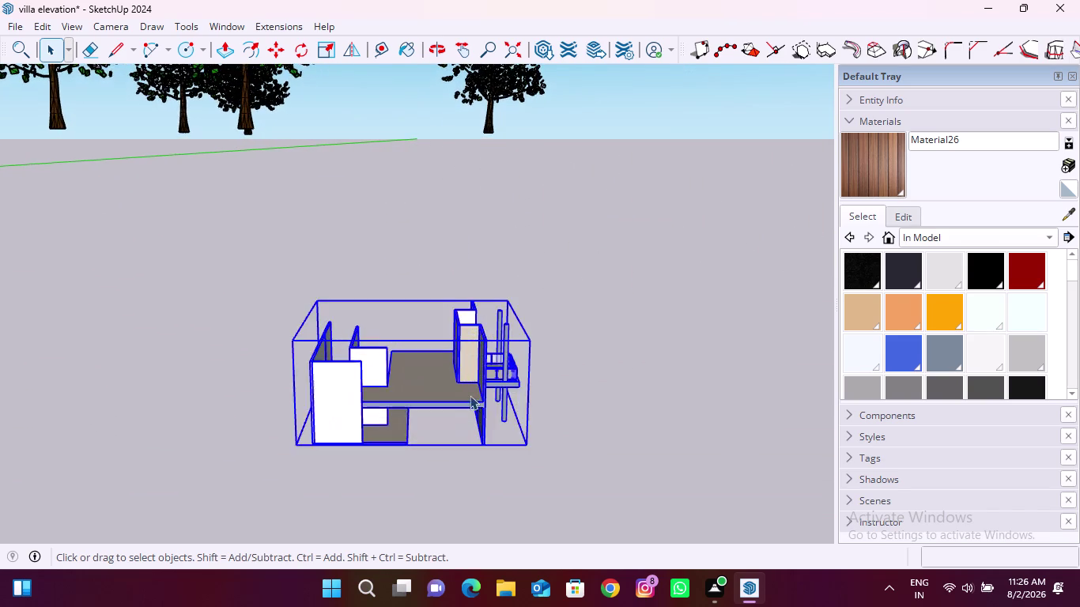
scroll(up, 3)
middle_drag(536, 382, 354, 383)
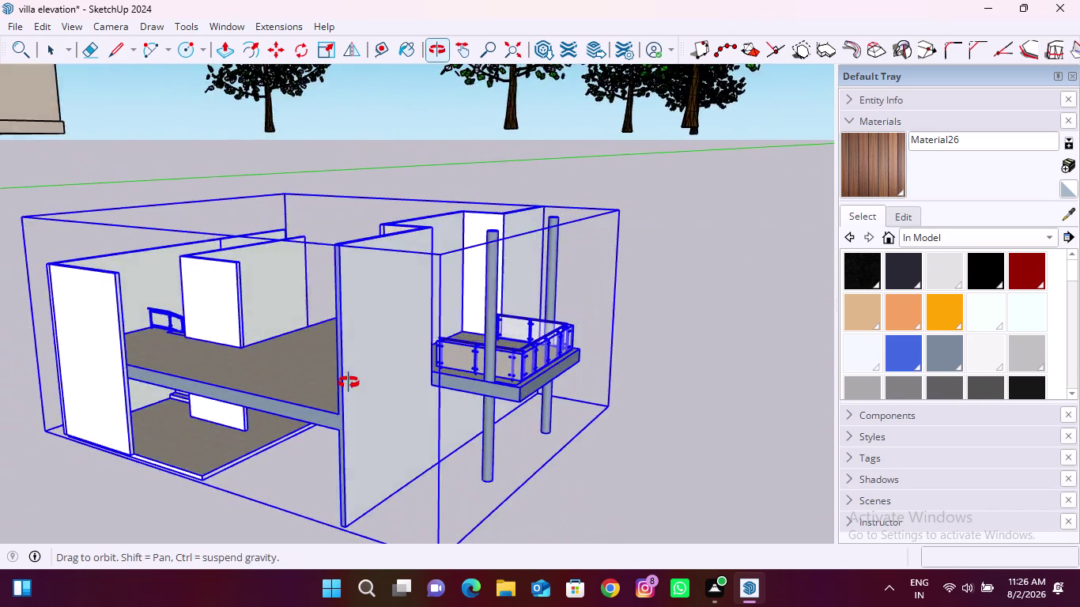
middle_drag(354, 383, 305, 365)
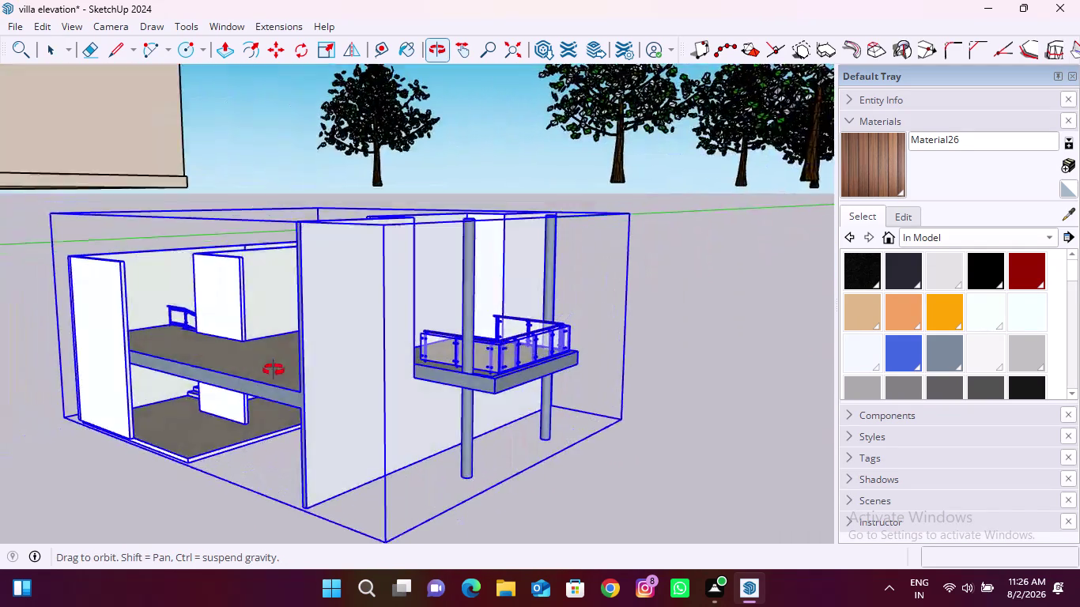
middle_drag(305, 365, 269, 370)
scroll(up, 3)
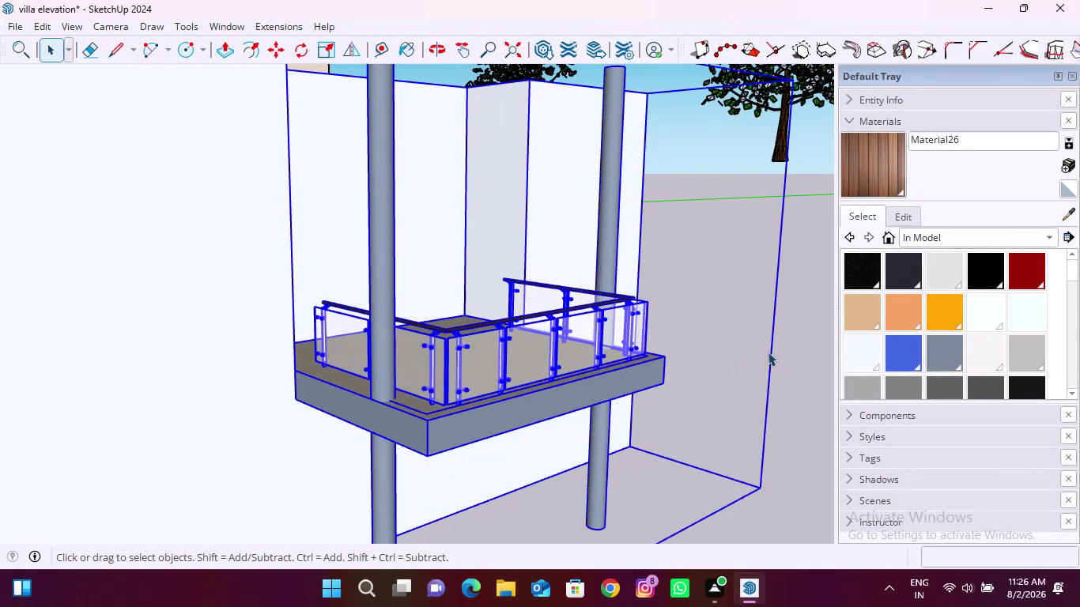
right_drag(583, 354, 575, 357)
Select the railing and enter one of its glass panels.
click(644, 130)
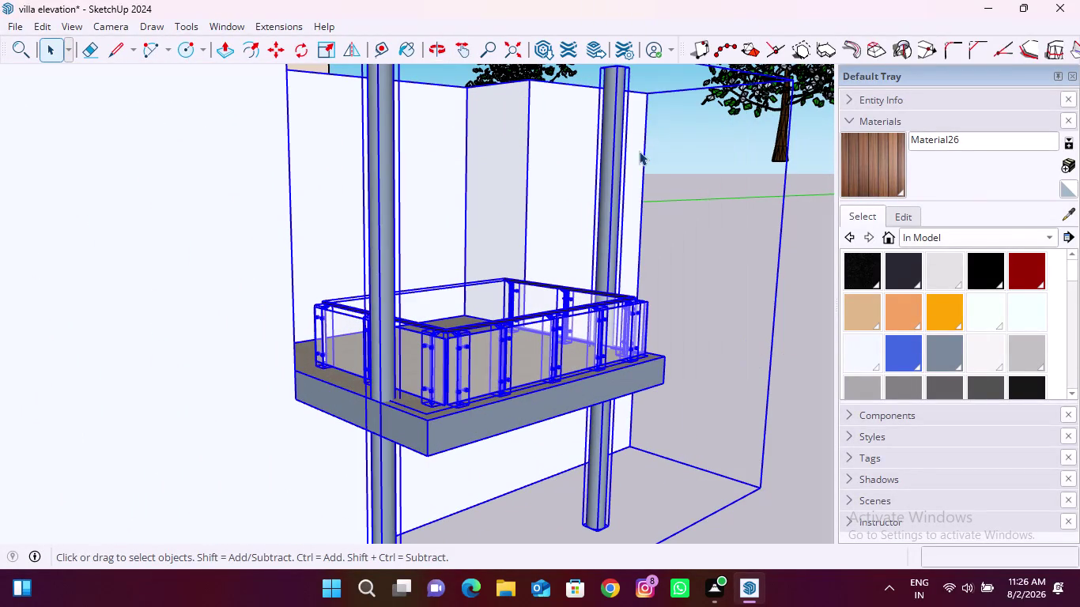
click(556, 340)
click(539, 341)
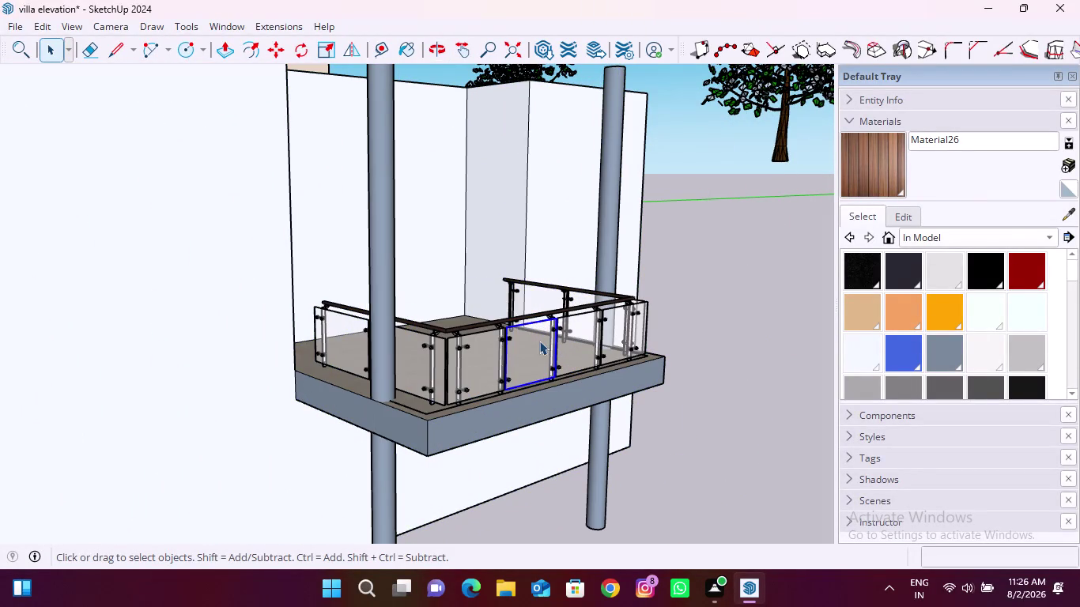
scroll(down, 3)
middle_drag(443, 351, 435, 356)
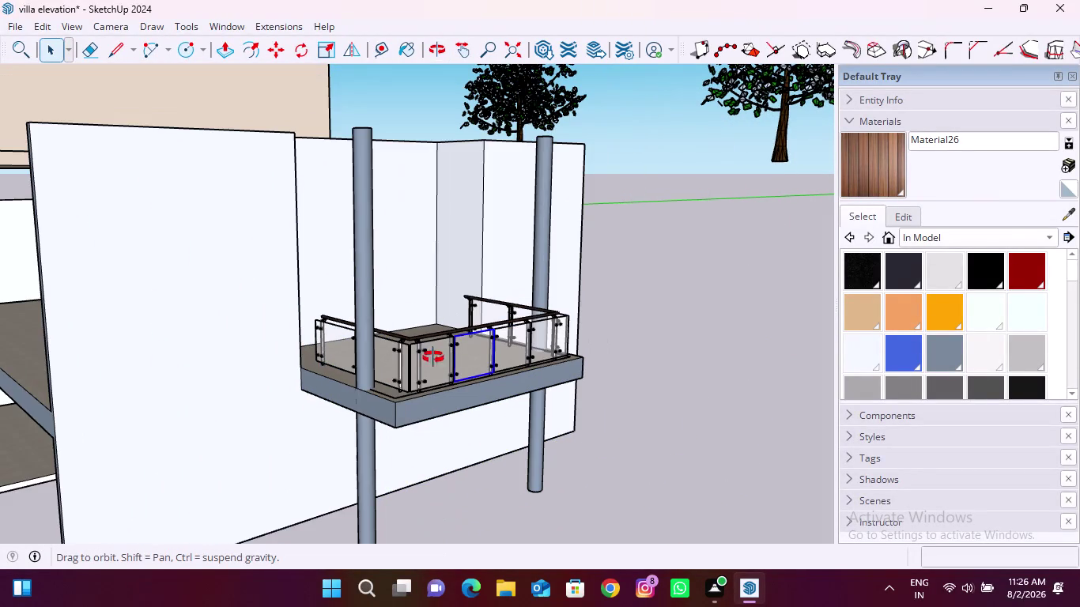
middle_drag(434, 356, 379, 382)
scroll(up, 3)
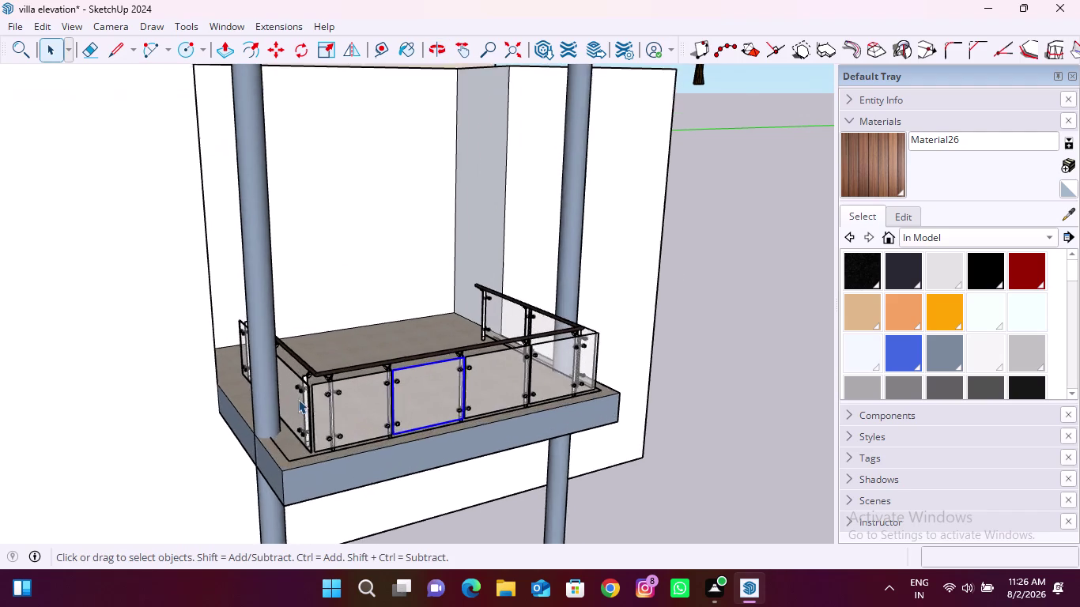
scroll(up, 3)
Select a railing post component, briefly entering and leaving the glass panel.
double_click(344, 386)
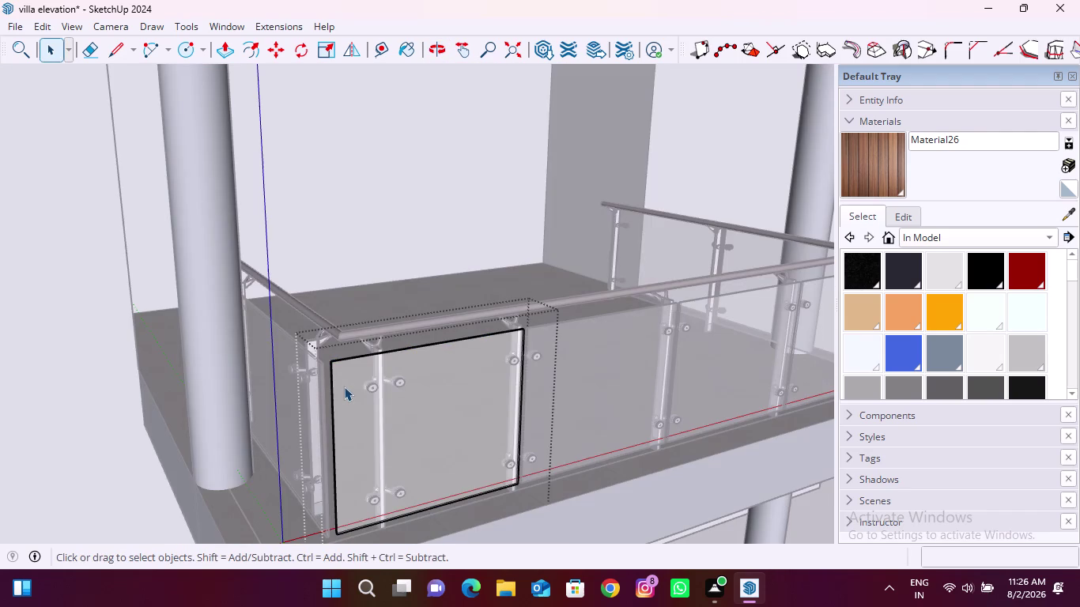
key(Escape)
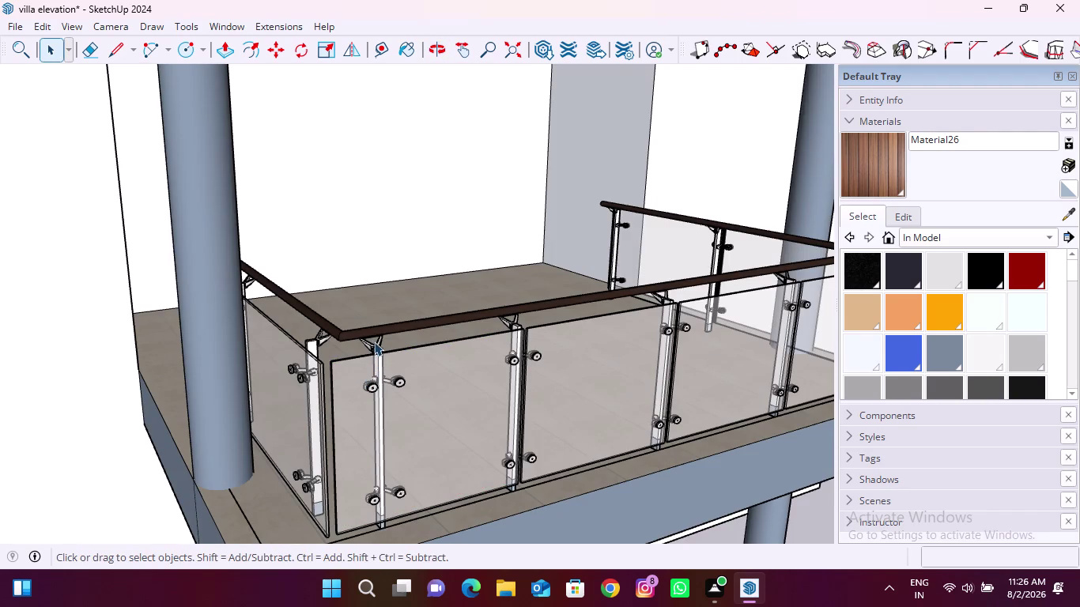
click(371, 340)
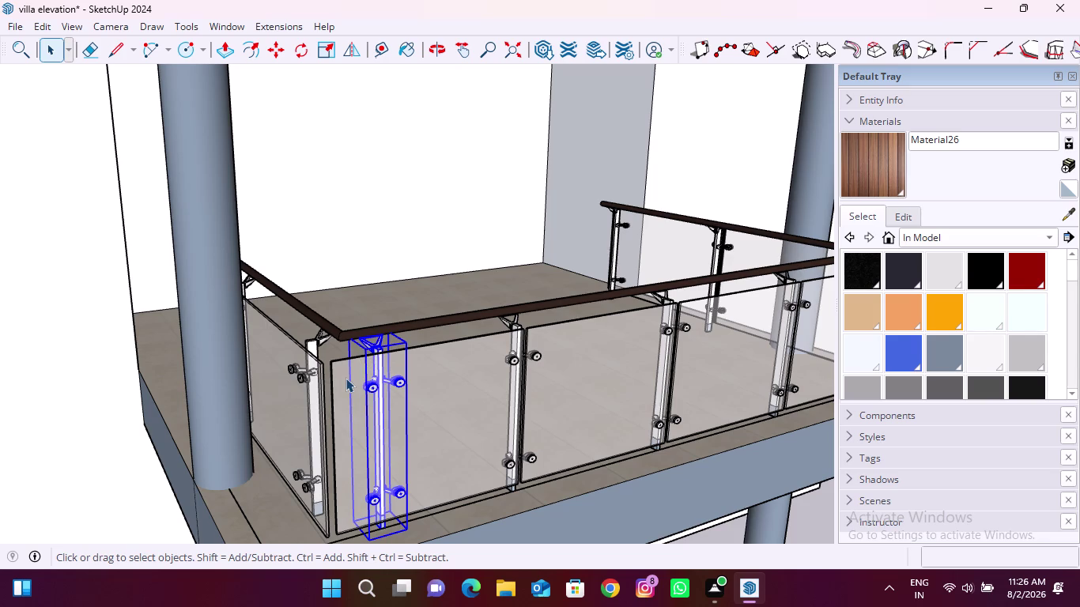
click(349, 336)
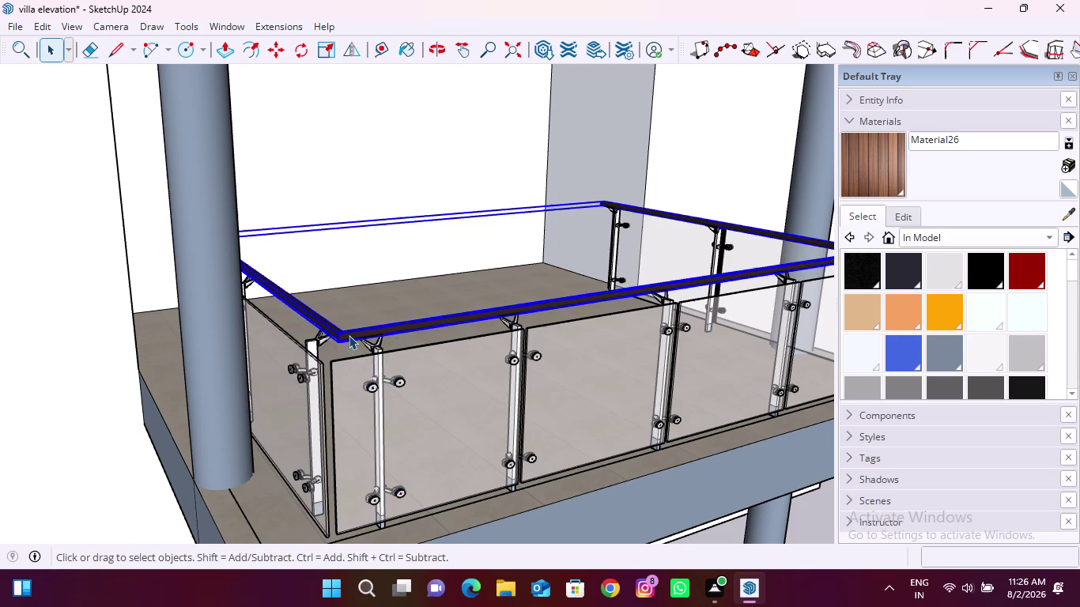
click(351, 386)
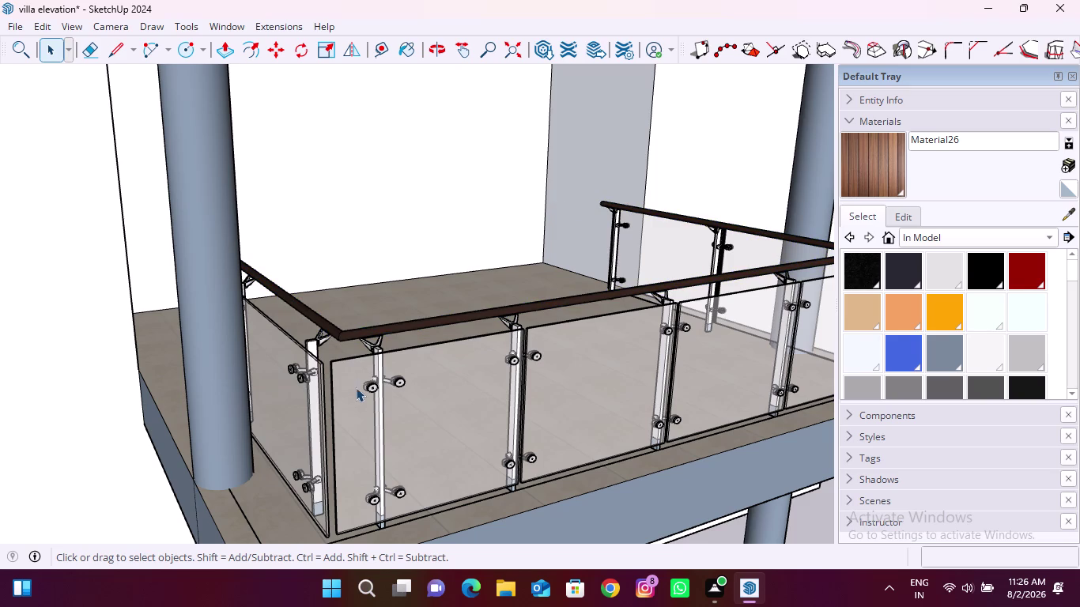
click(357, 388)
click(379, 350)
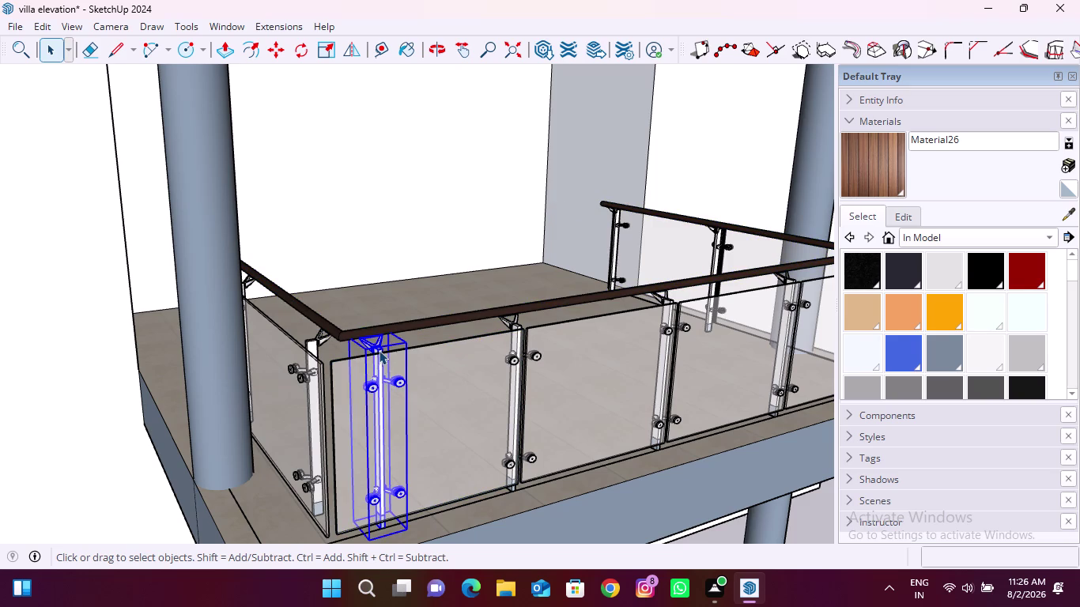
Pick up the post with Move (M) and carry it toward the balcony's marble floor.
key(m)
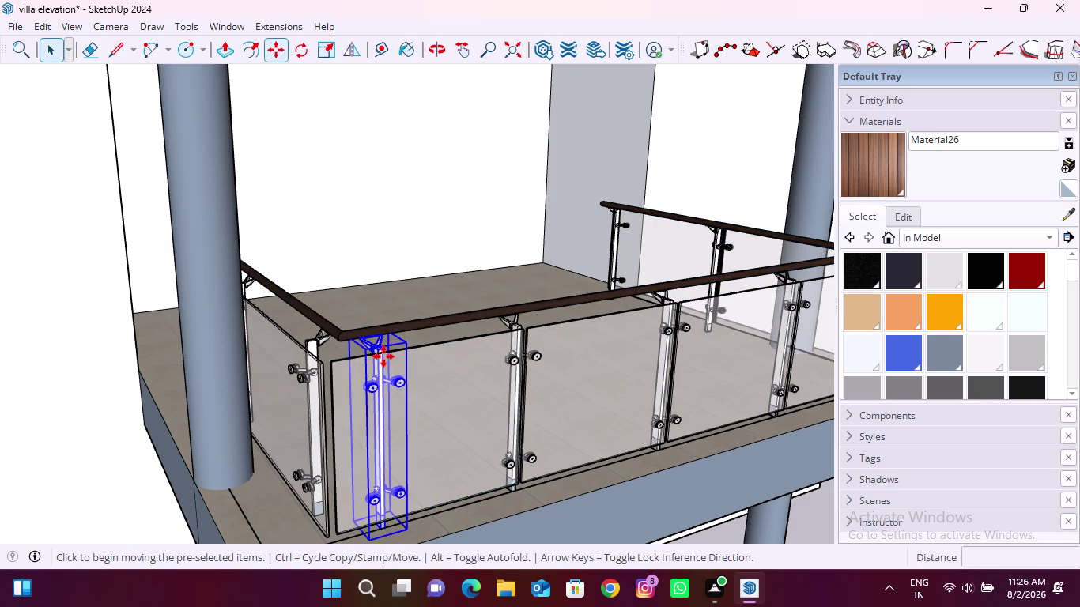
scroll(down, 3)
scroll(up, 3)
click(403, 501)
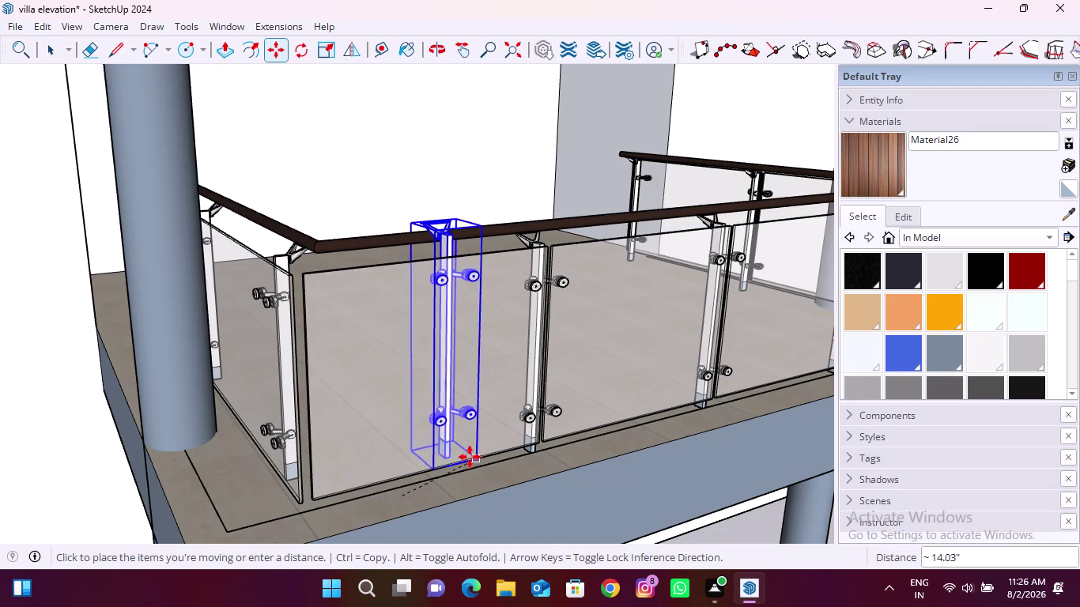
scroll(down, 3)
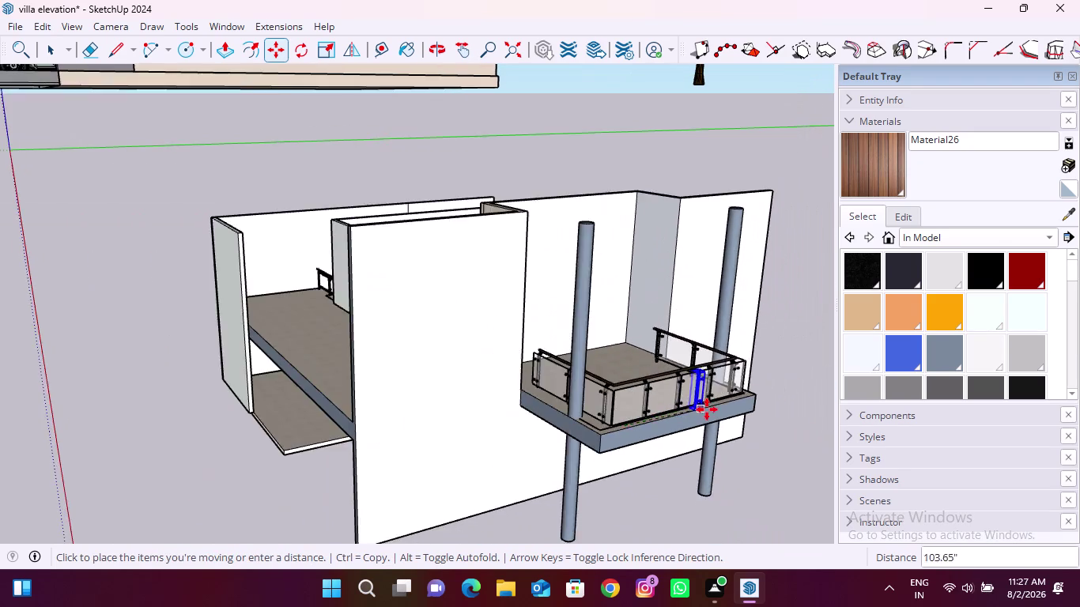
scroll(down, 3)
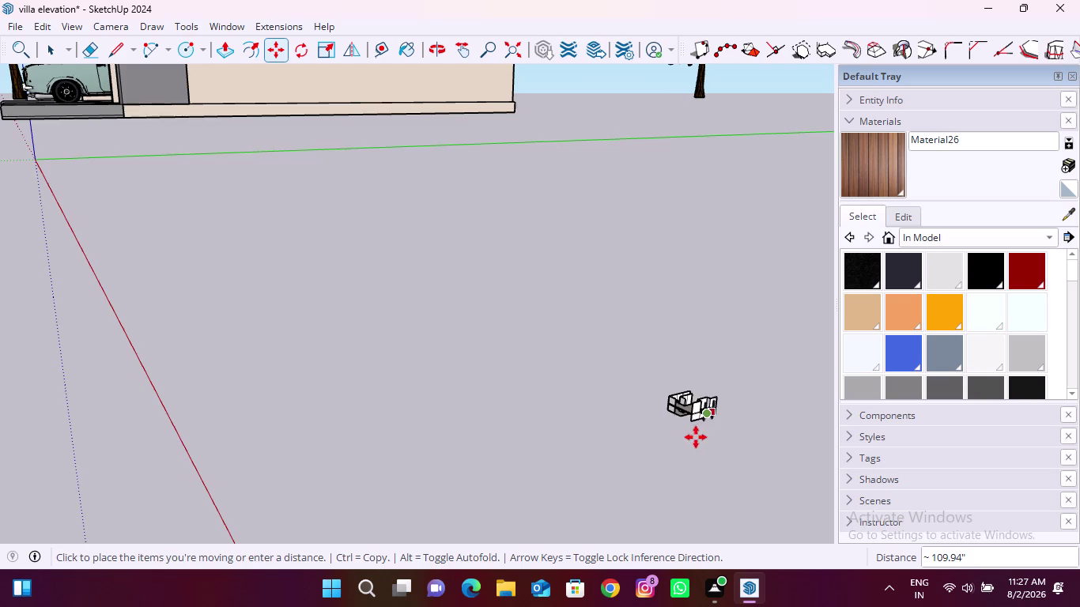
scroll(down, 3)
scroll(down, 3)
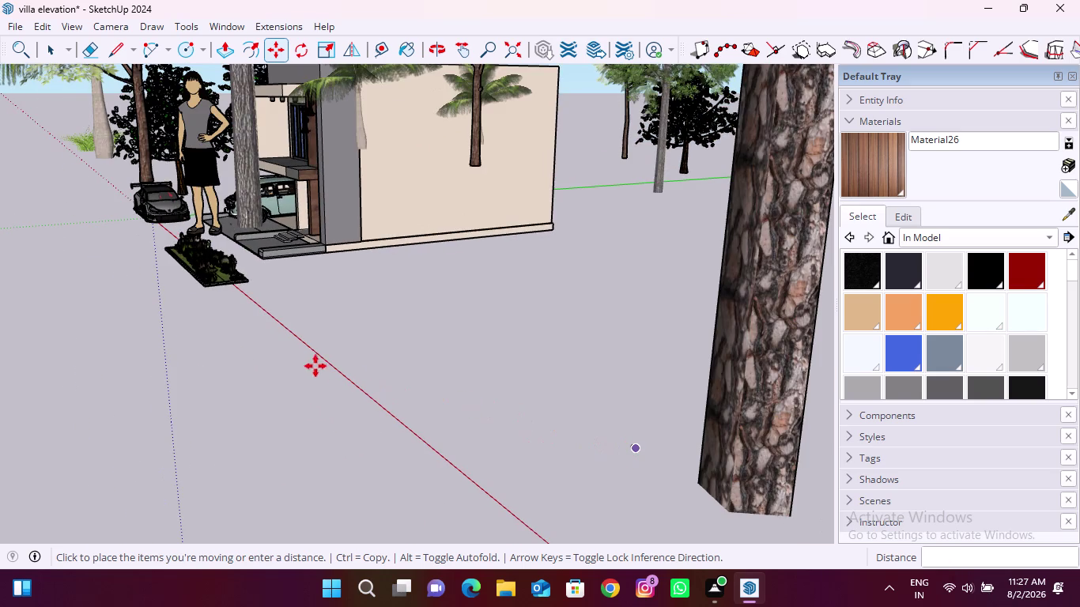
middle_drag(274, 325, 549, 346)
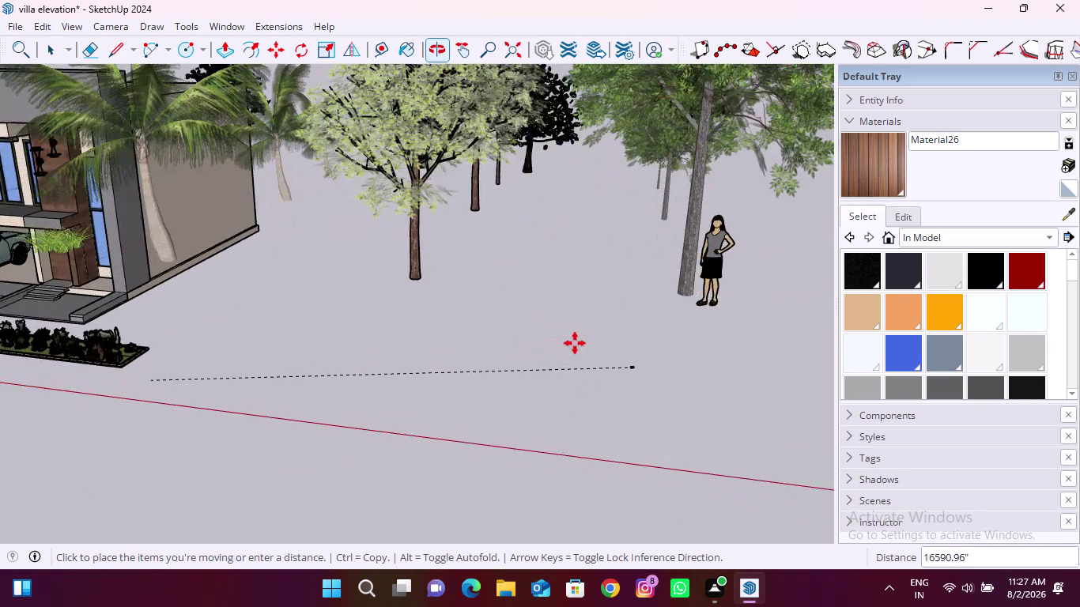
scroll(down, 3)
scroll(up, 3)
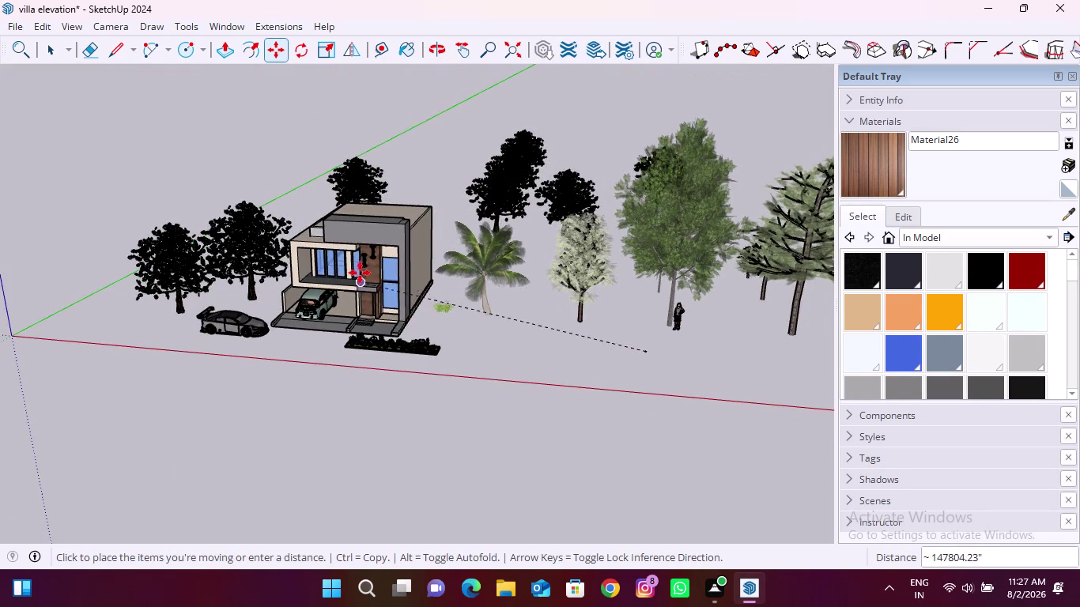
scroll(up, 3)
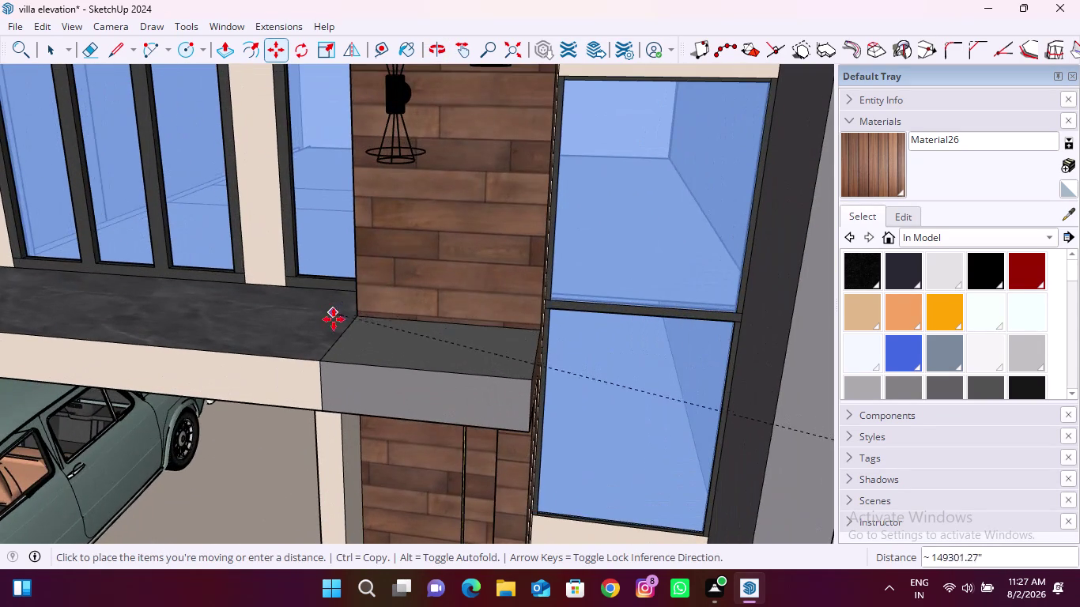
middle_drag(335, 323, 455, 329)
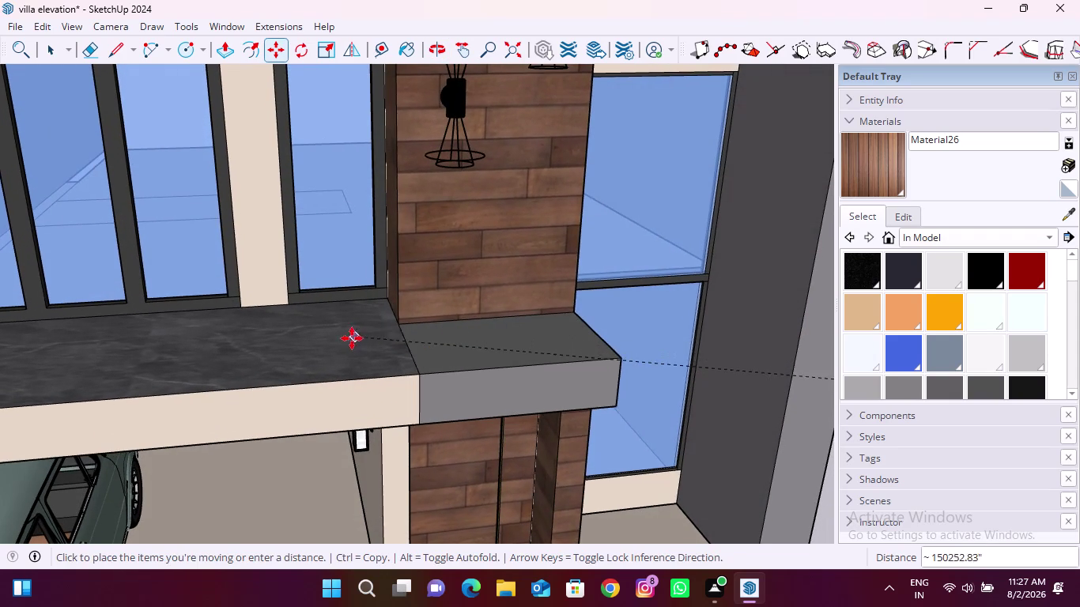
scroll(up, 3)
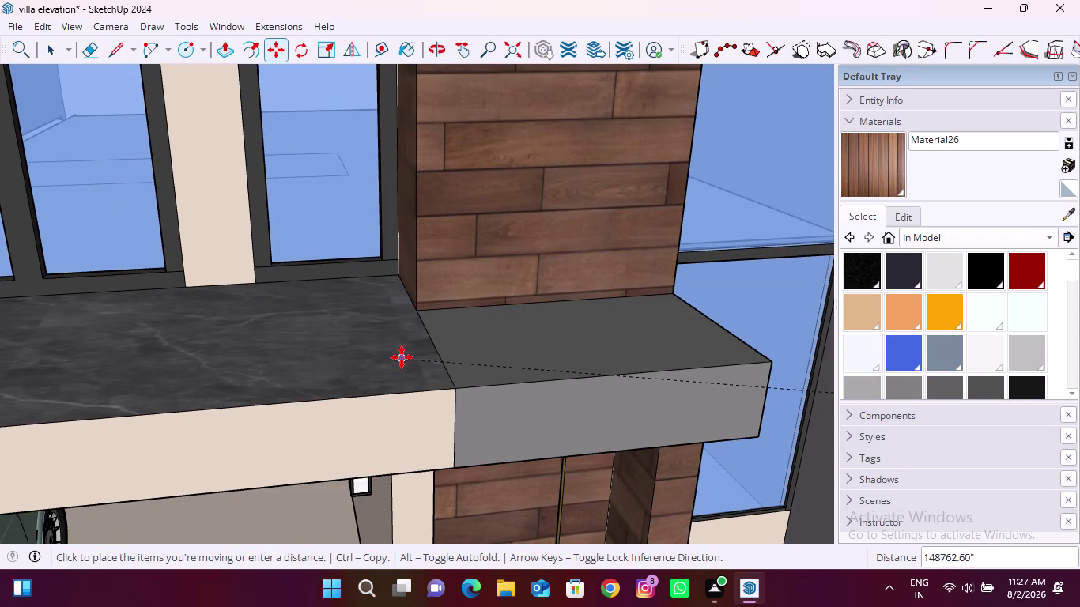
middle_drag(405, 364, 369, 383)
scroll(up, 3)
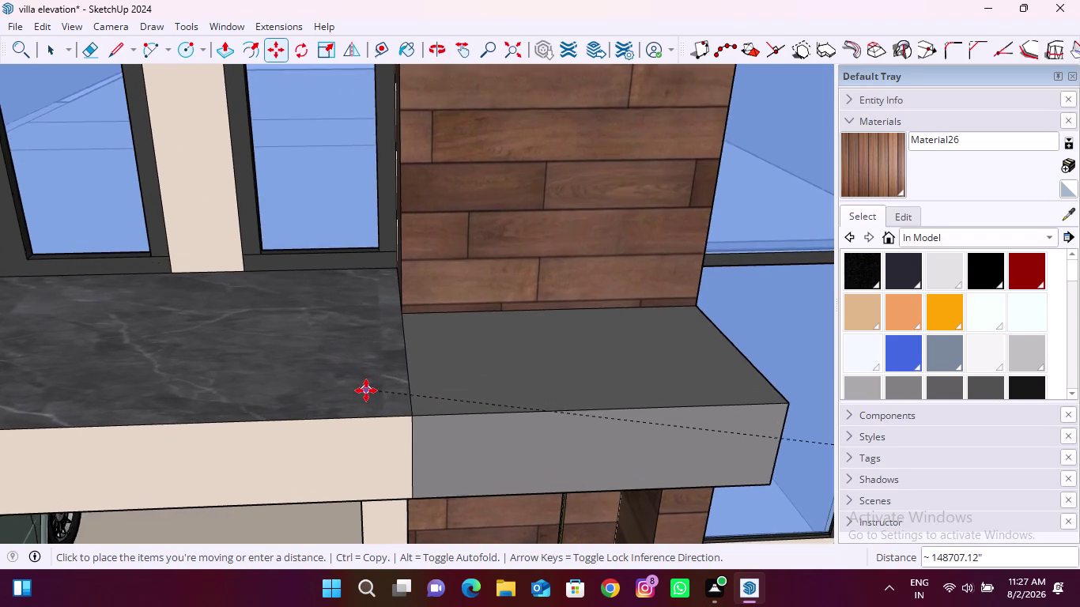
scroll(up, 3)
Drop the post on the marble floor and scale it up uniformly from a corner.
click(366, 391)
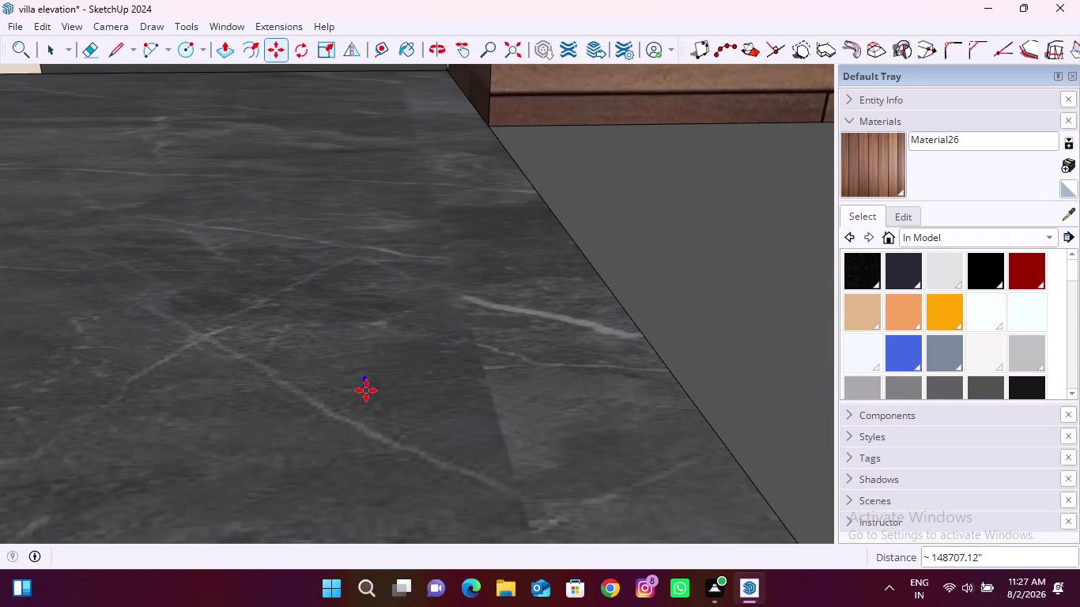
key(s)
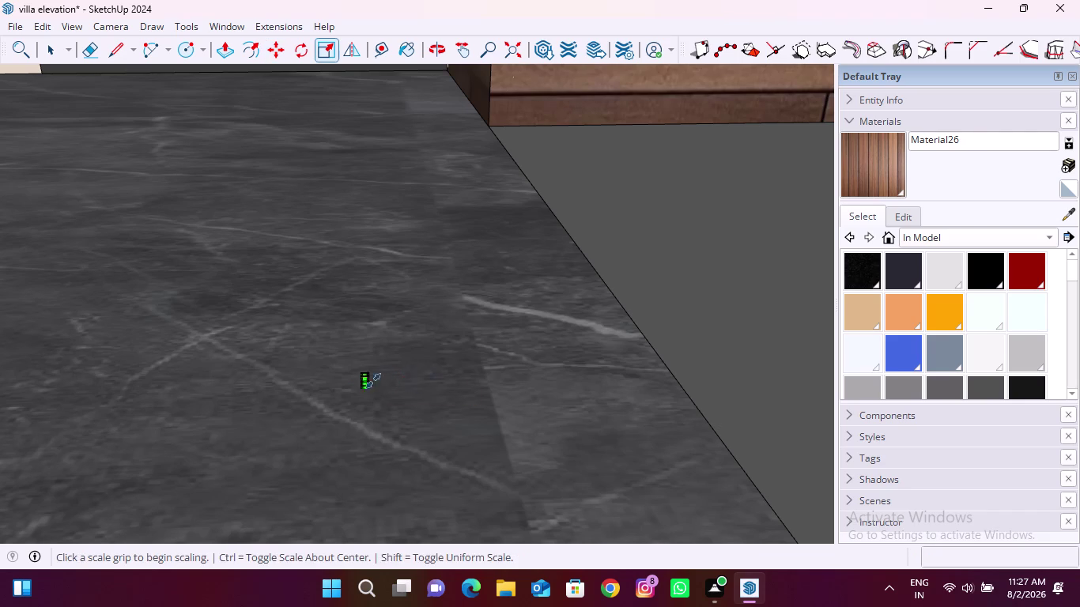
scroll(up, 3)
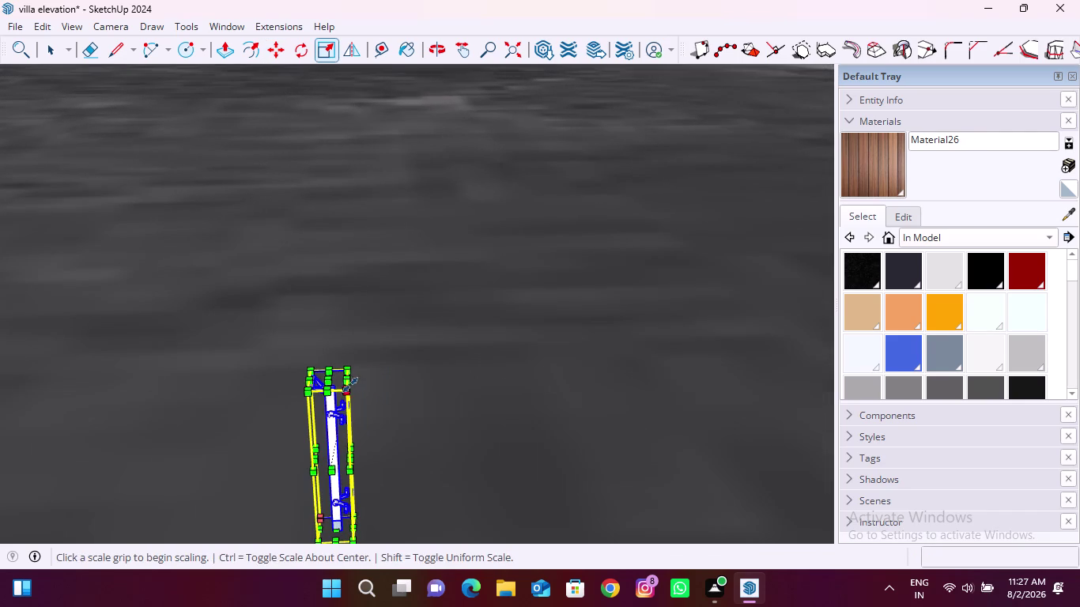
click(351, 389)
scroll(down, 3)
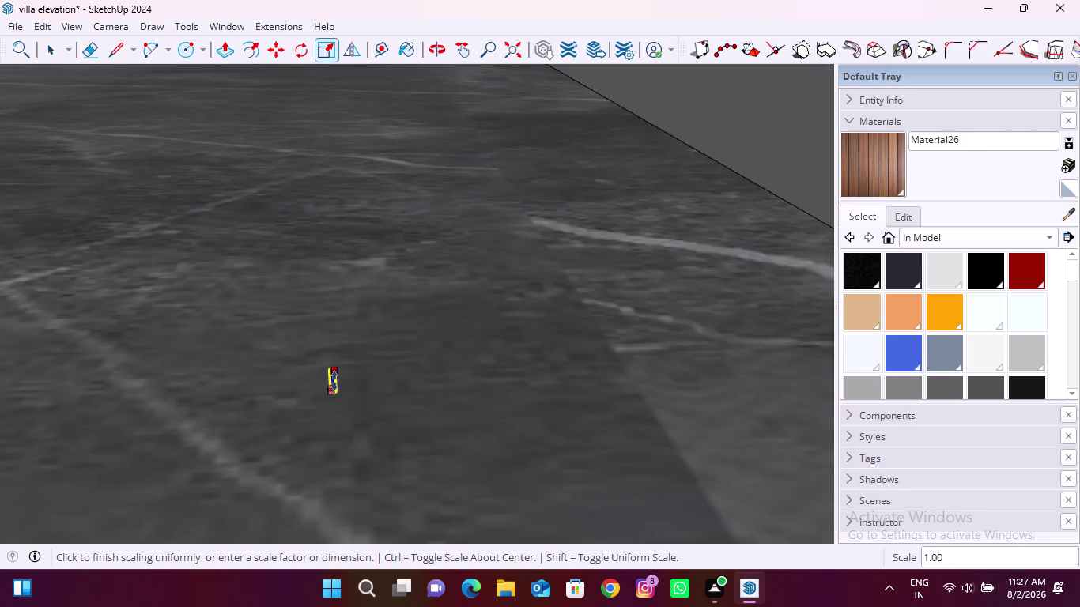
scroll(down, 3)
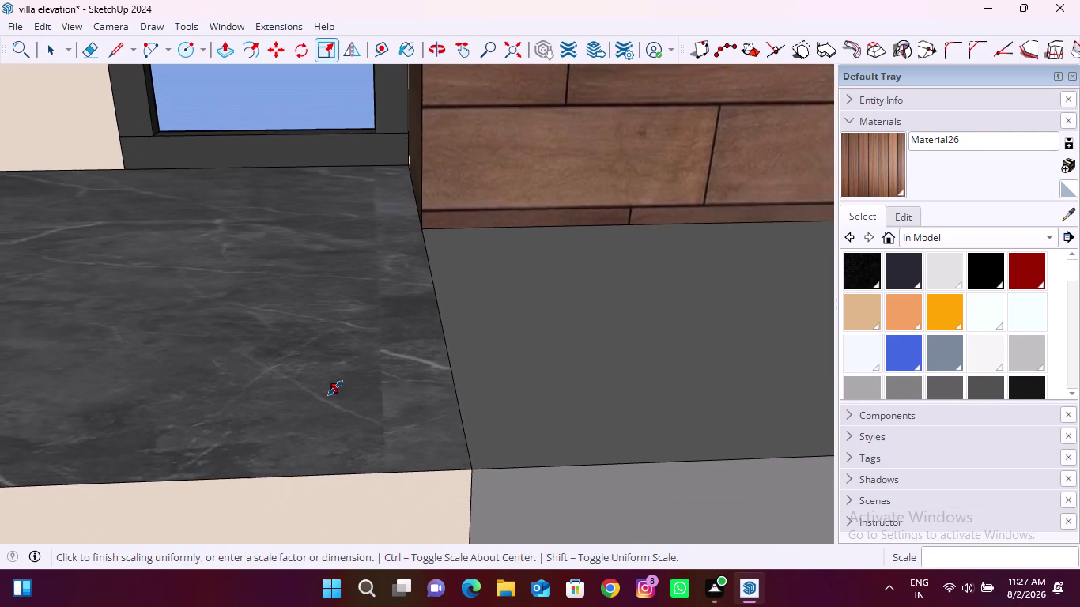
scroll(down, 3)
scroll(down, 3)
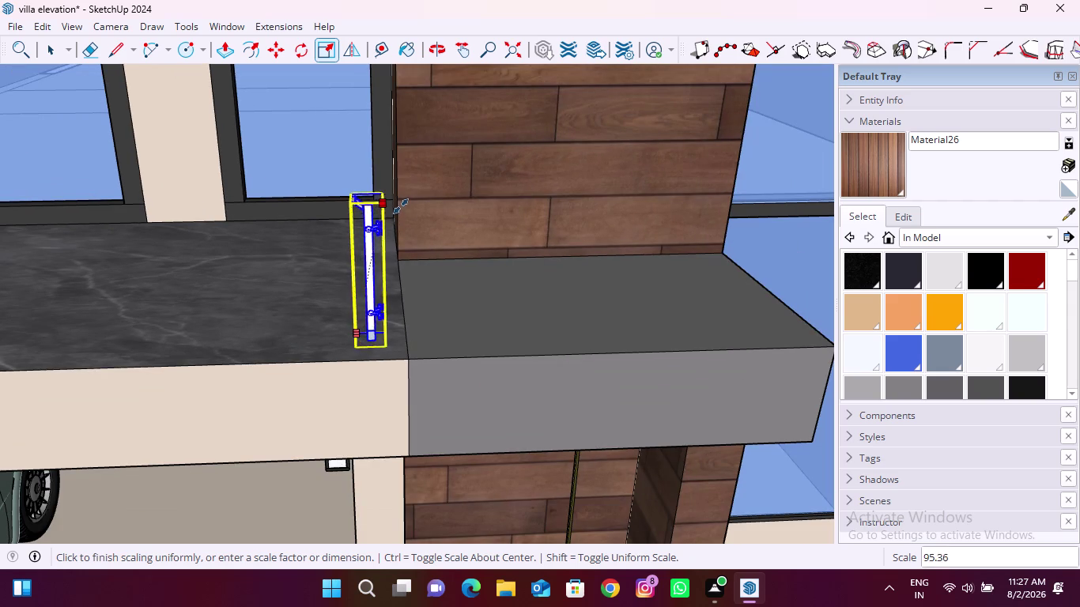
scroll(down, 3)
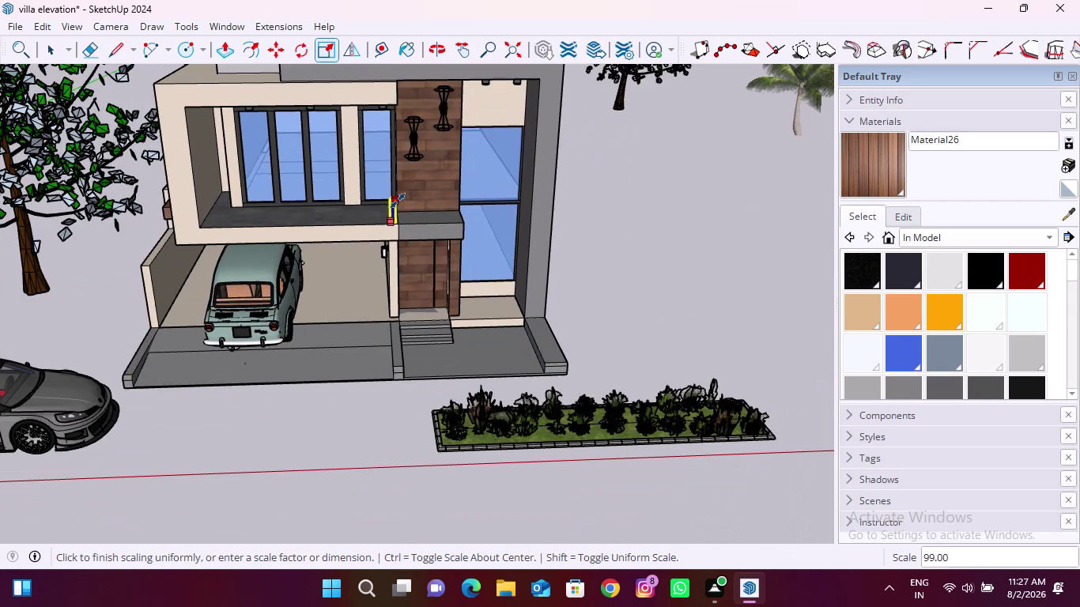
middle_drag(403, 187, 351, 195)
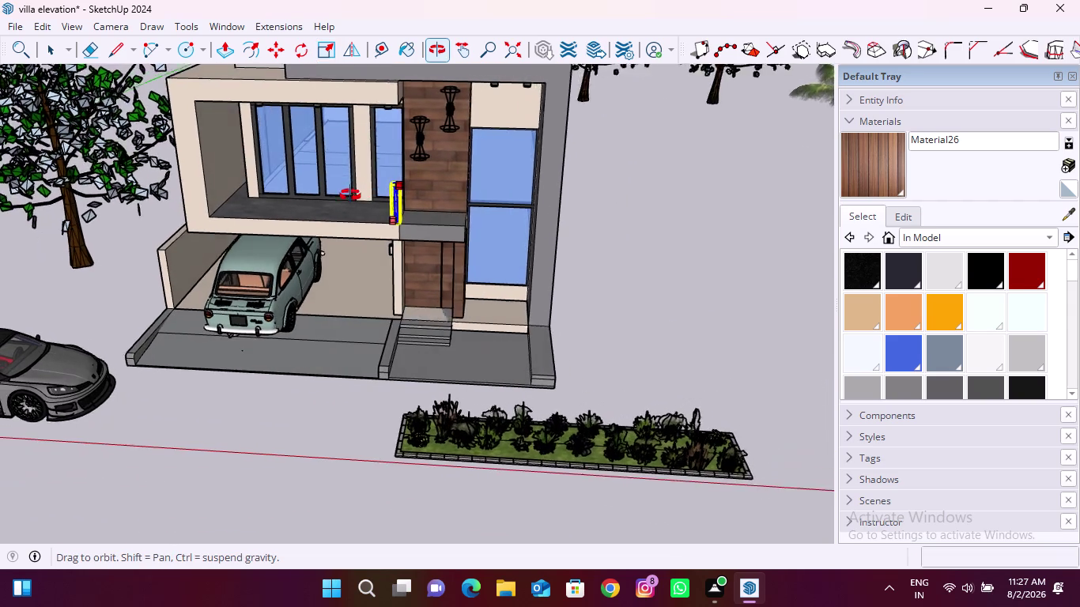
middle_drag(350, 195, 331, 196)
scroll(up, 3)
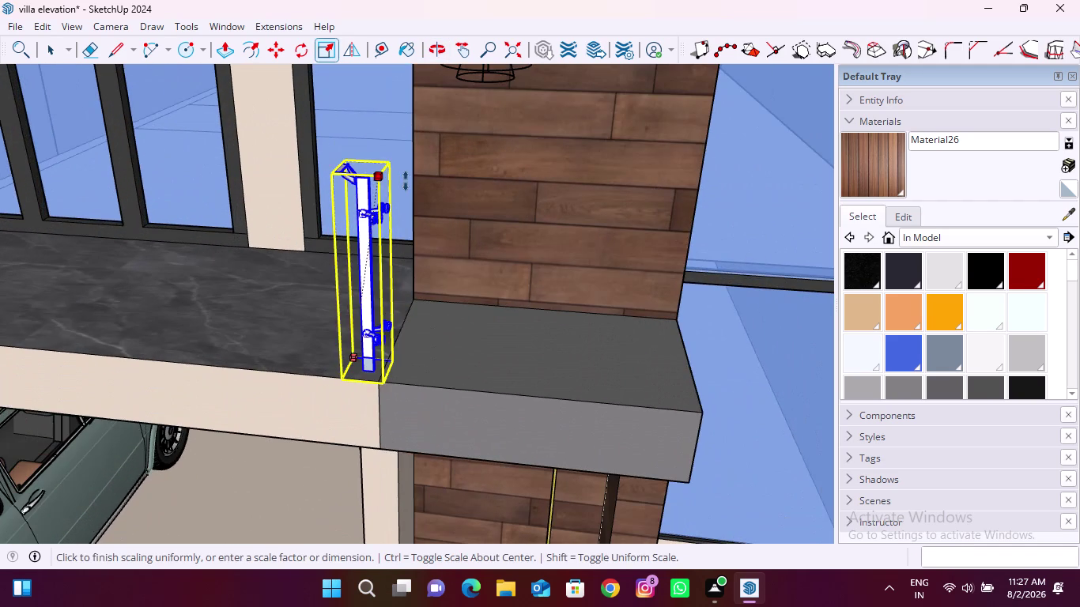
click(405, 192)
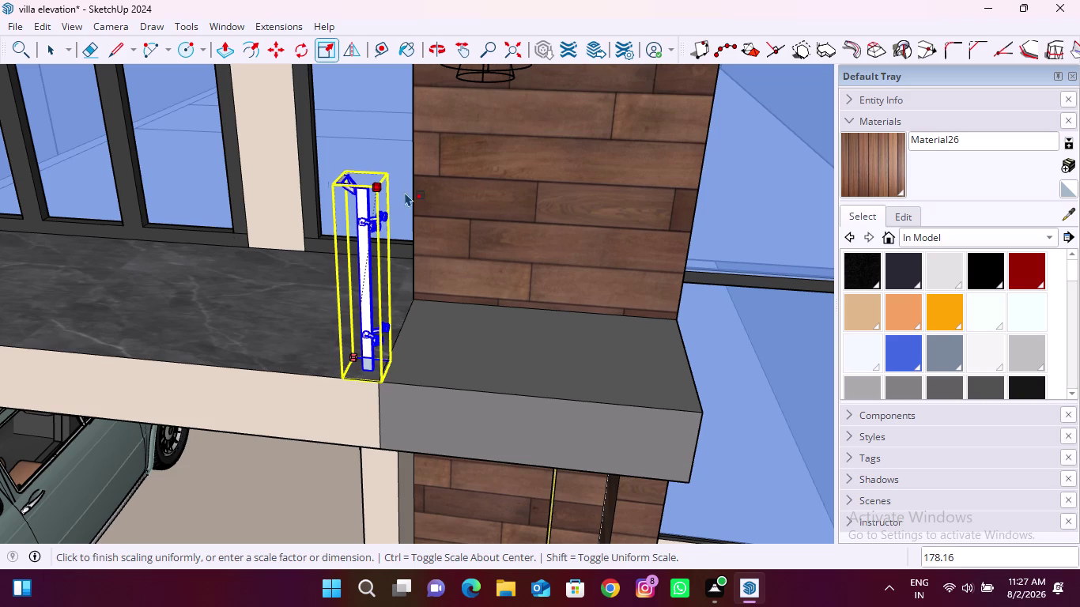
Move the enlarged post by its base into the balcony corner beside the wood-clad wall.
key(m)
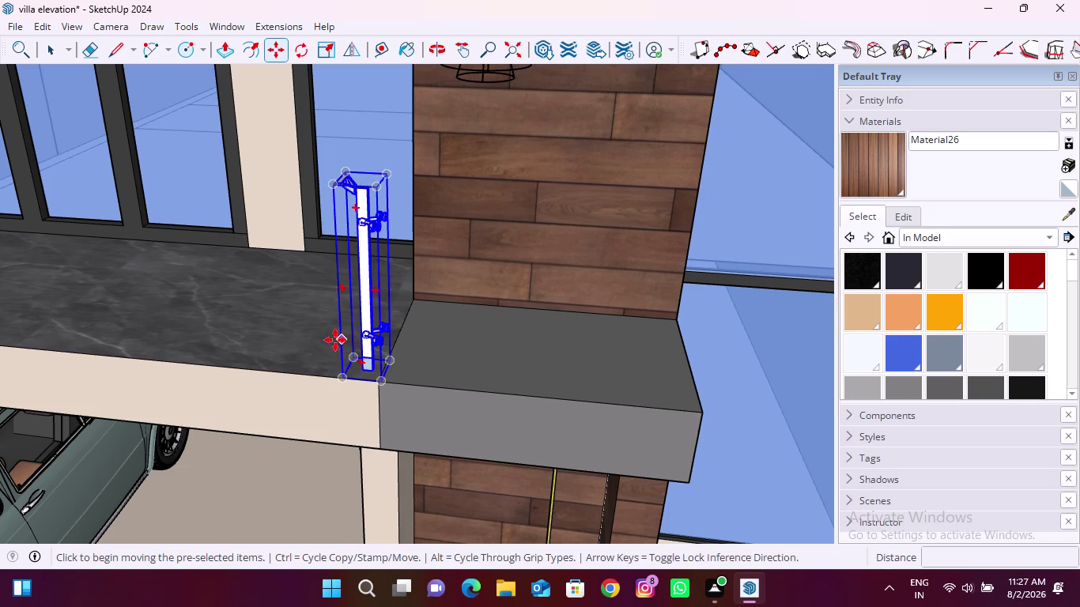
middle_drag(335, 340, 490, 370)
scroll(up, 3)
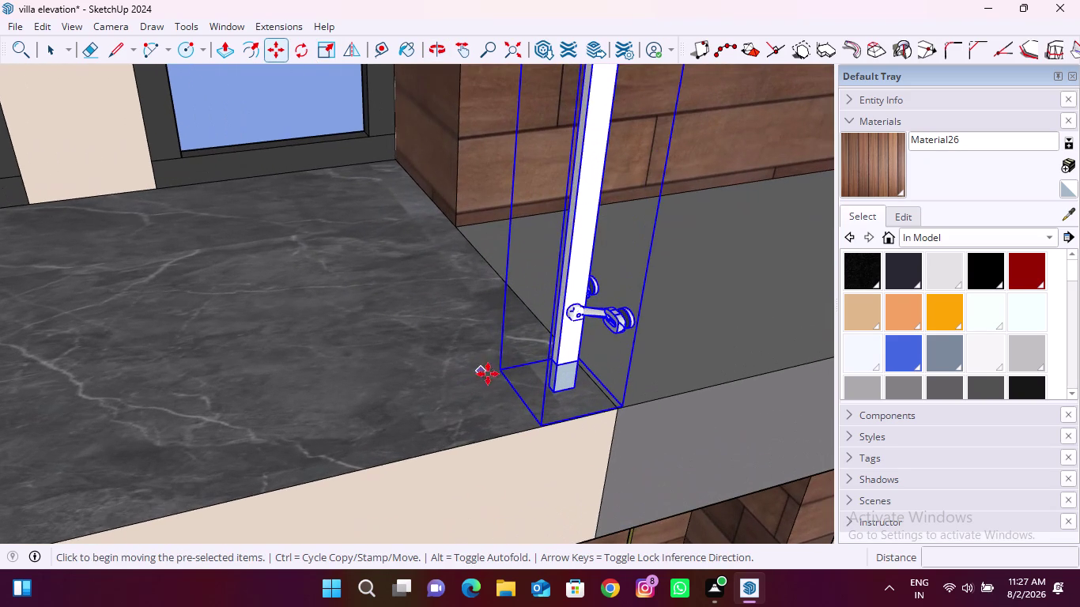
click(497, 369)
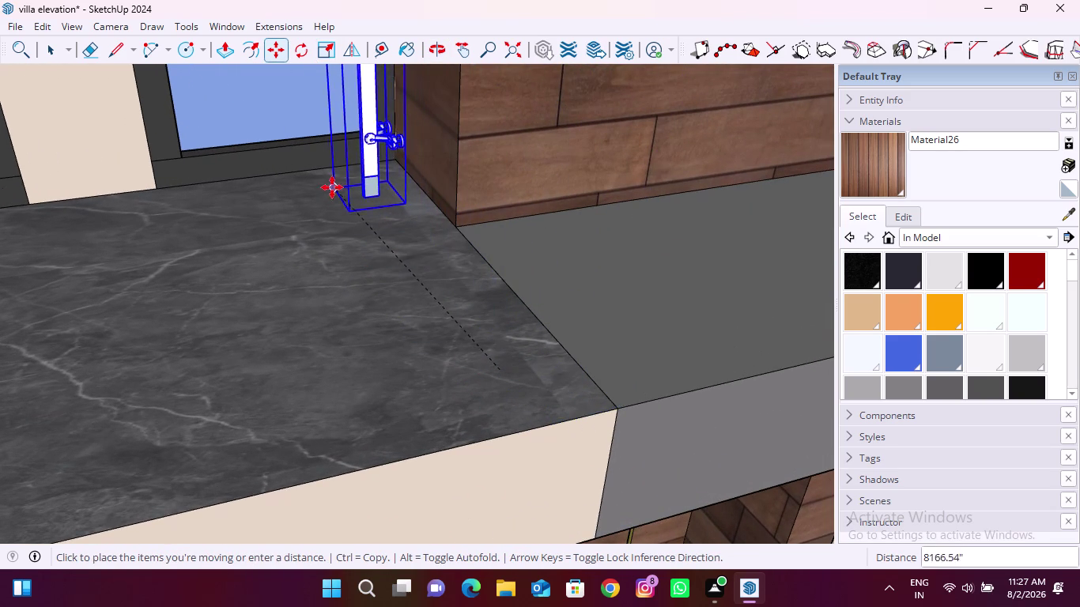
middle_drag(332, 168, 356, 210)
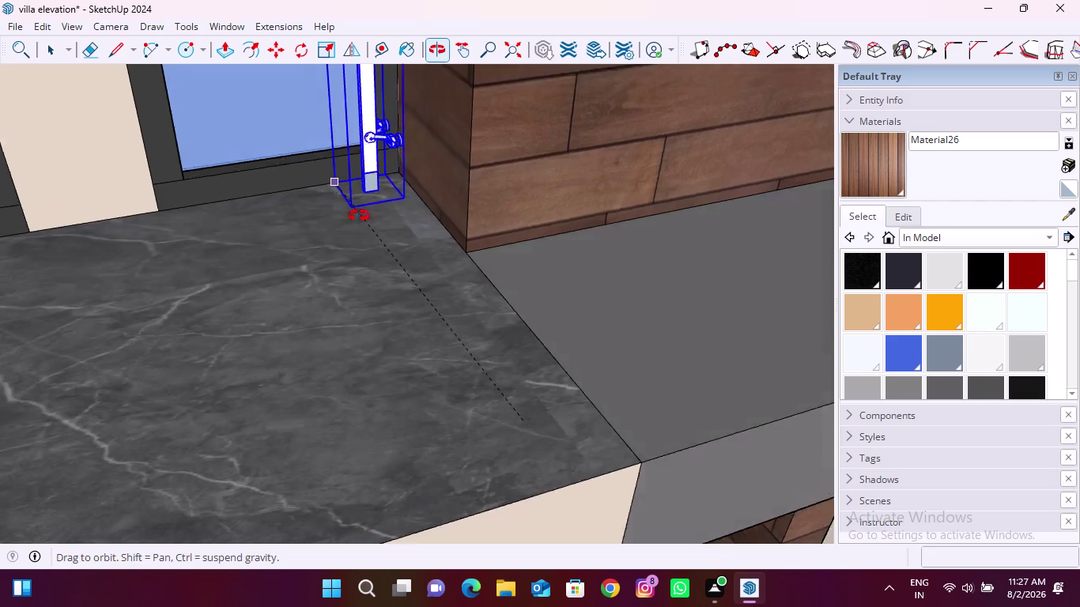
middle_drag(356, 210, 426, 284)
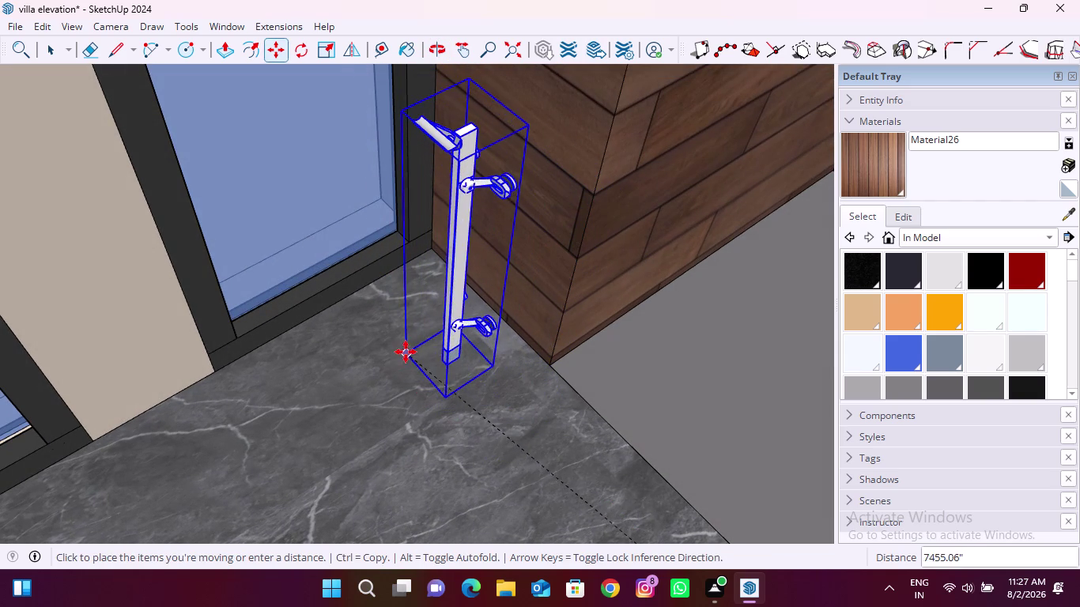
click(396, 335)
scroll(down, 3)
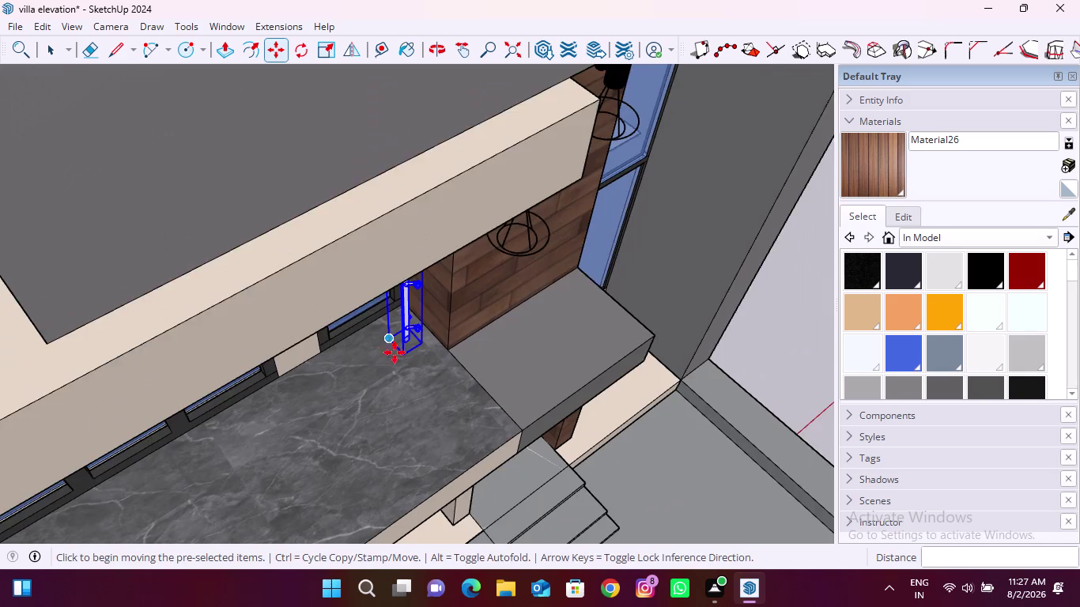
scroll(down, 3)
middle_drag(431, 389, 357, 257)
scroll(up, 3)
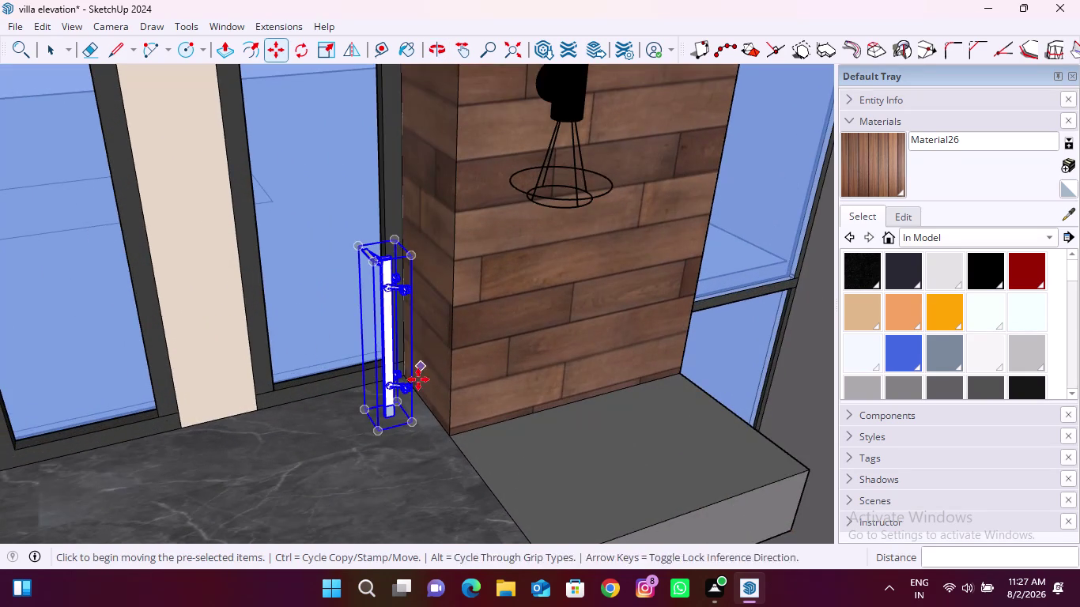
middle_drag(418, 380, 379, 346)
scroll(down, 3)
middle_drag(413, 340, 405, 319)
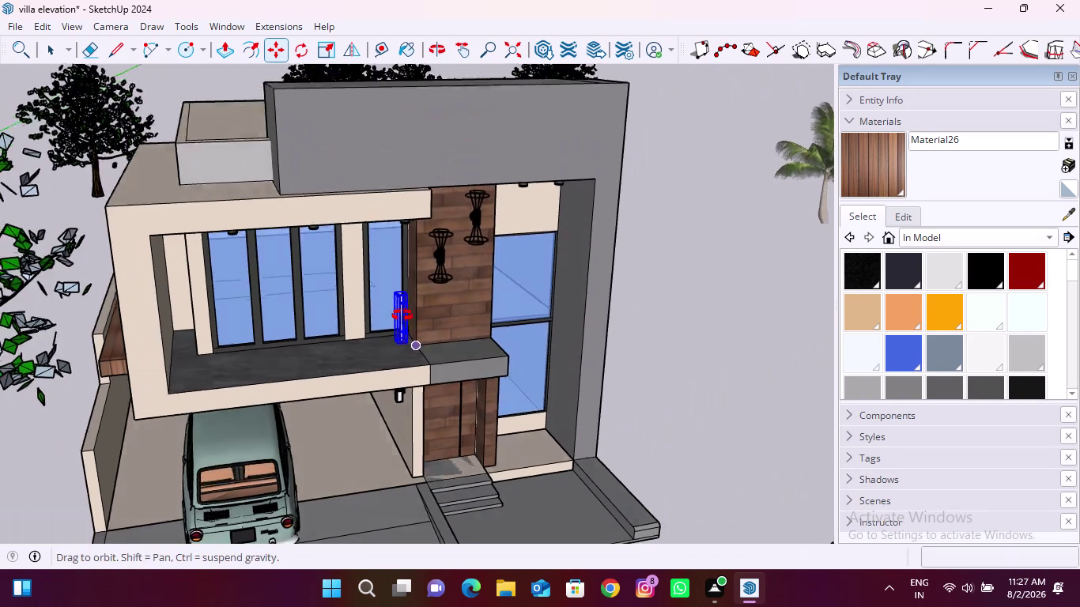
middle_drag(405, 319, 387, 300)
scroll(up, 3)
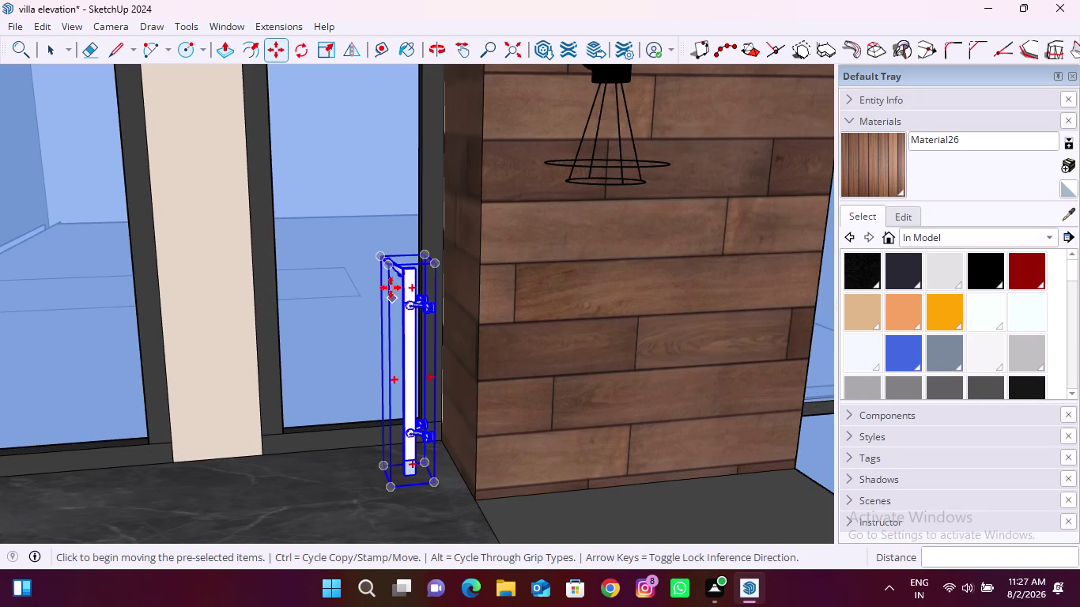
Scale the railing post down slightly to reduce its height.
key(s)
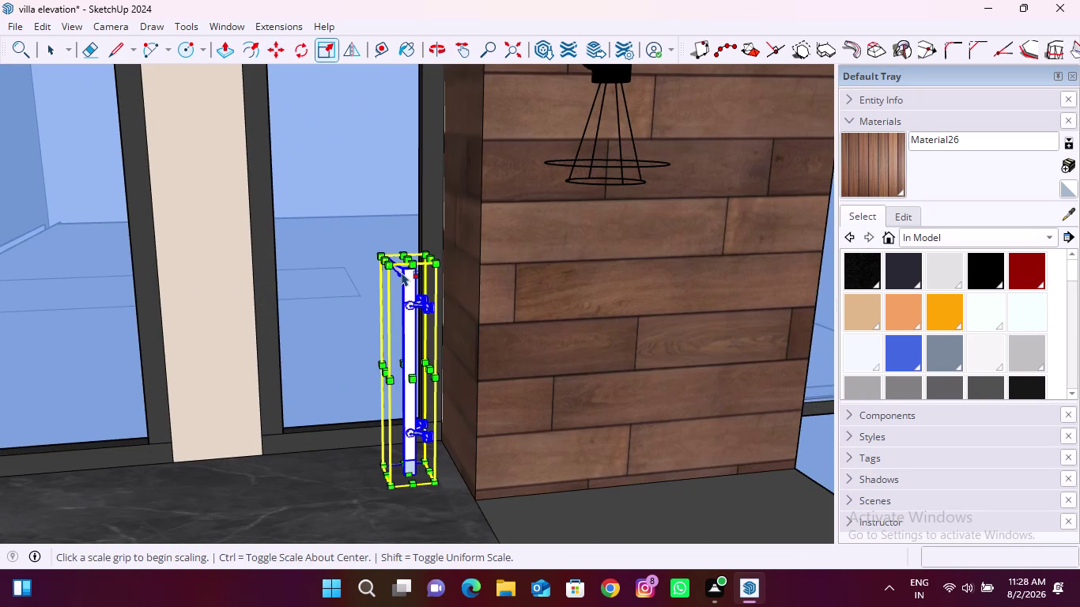
drag(389, 263, 390, 282)
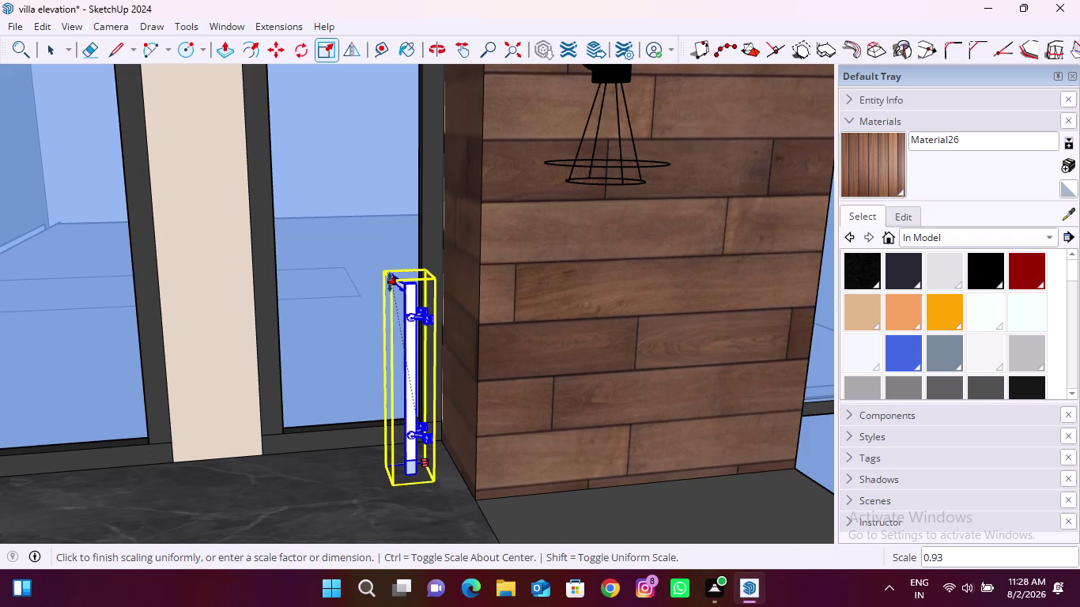
drag(390, 282, 390, 285)
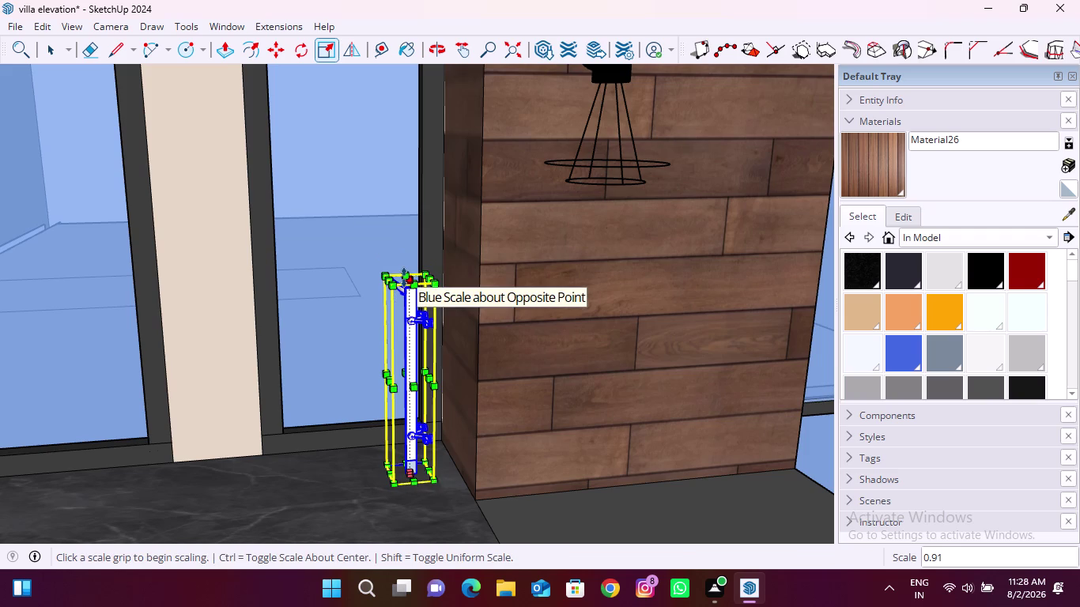
Start a Move copy of the post, picking it up at its base.
key(m)
scroll(down, 3)
middle_drag(351, 374, 386, 396)
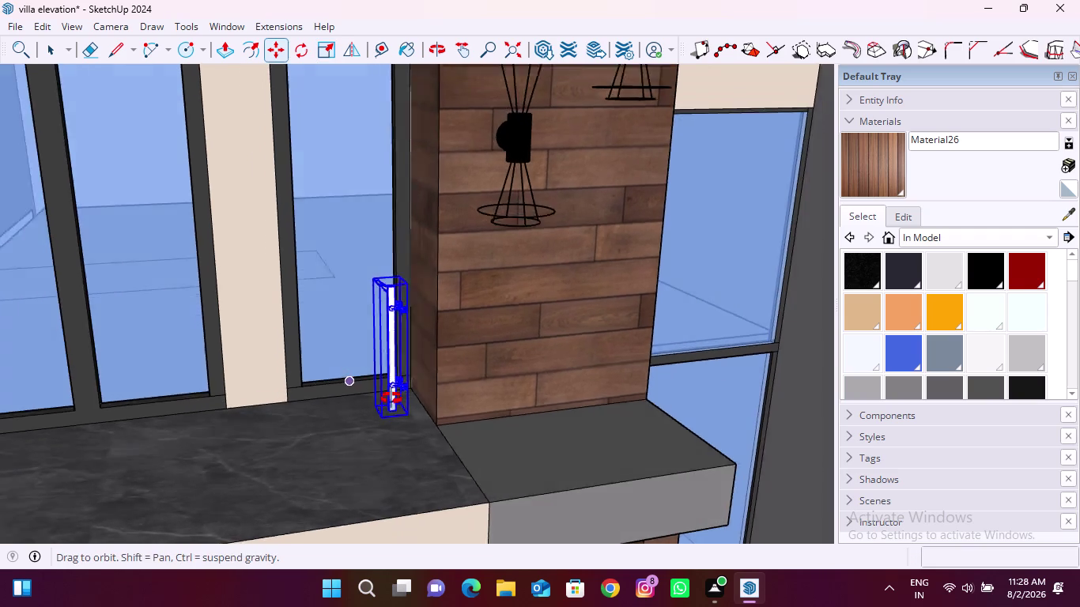
middle_drag(386, 397, 572, 411)
scroll(up, 3)
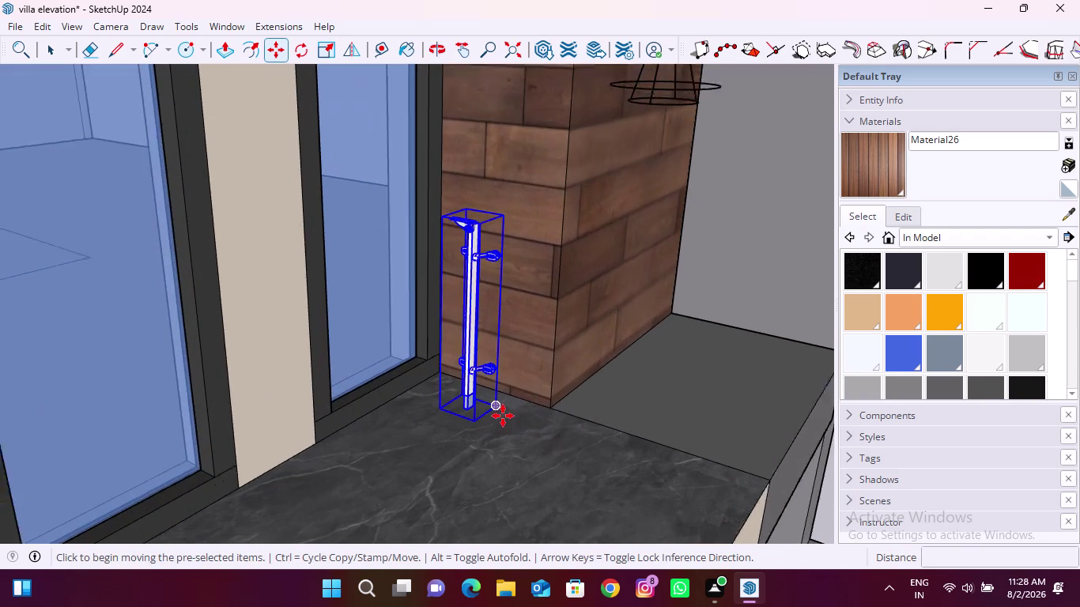
scroll(up, 3)
scroll(up, 3)
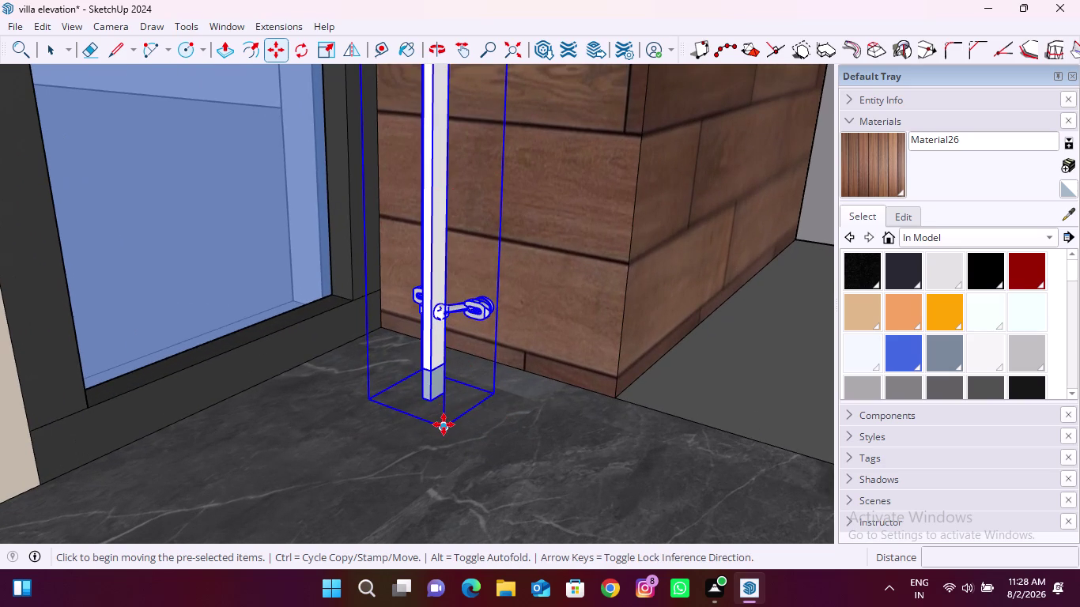
key(m)
click(444, 424)
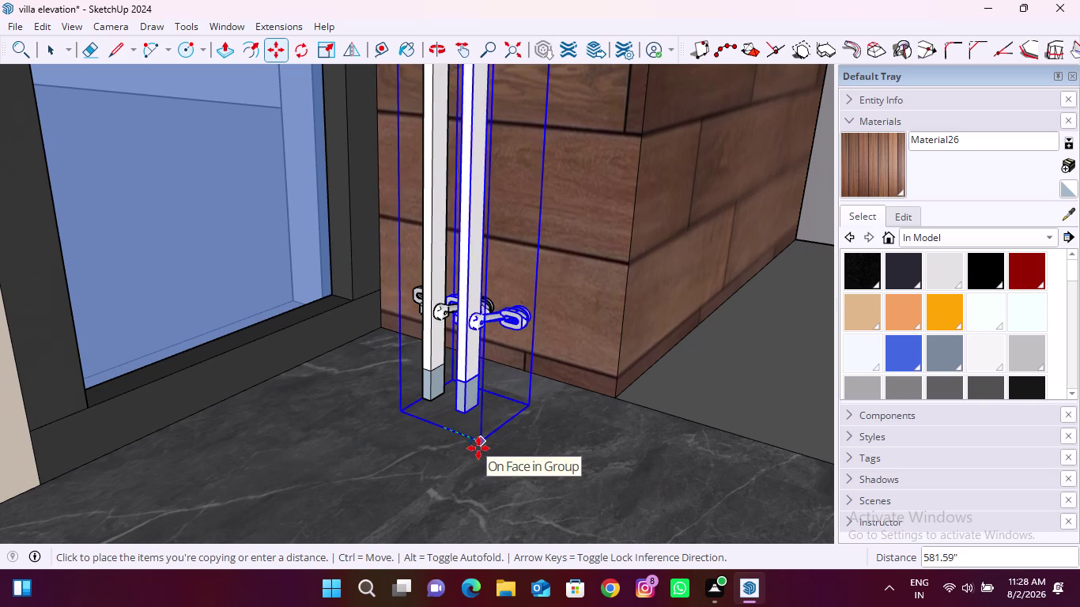
Set the copied railing post down on the balcony floor.
key(Left)
scroll(down, 3)
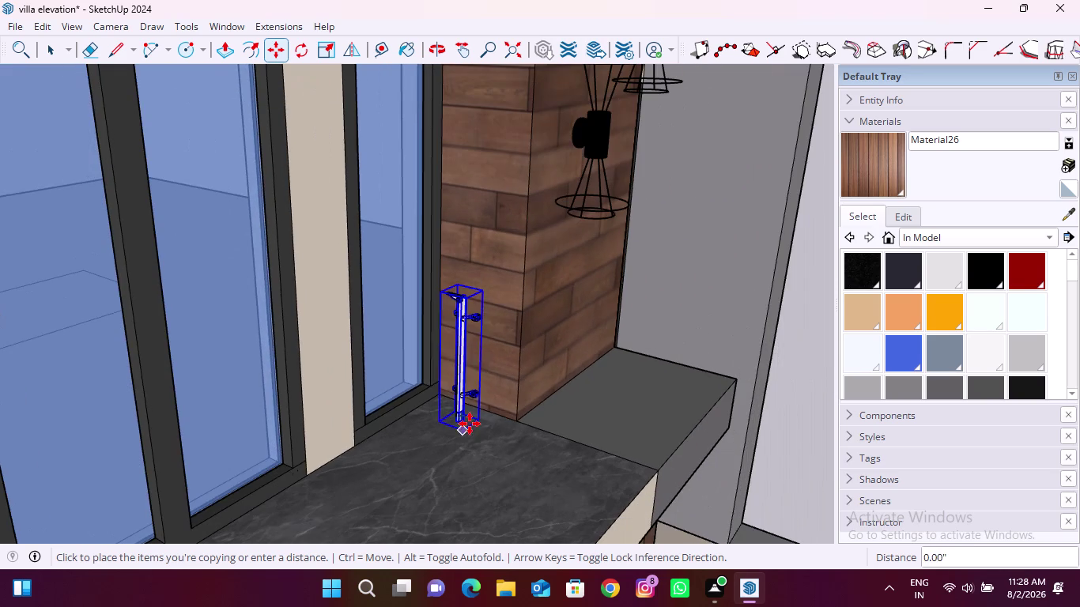
click(598, 492)
Copy the post from its corner onto the floor a short distance left of the original.
scroll(down, 3)
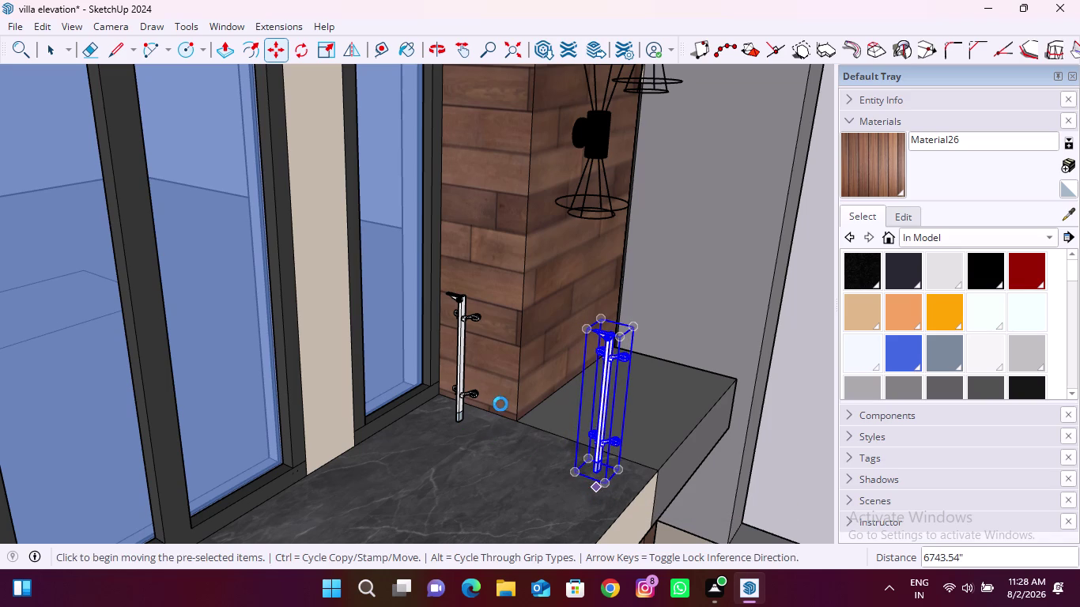
scroll(down, 3)
scroll(down, 3)
middle_drag(584, 428, 298, 456)
scroll(up, 3)
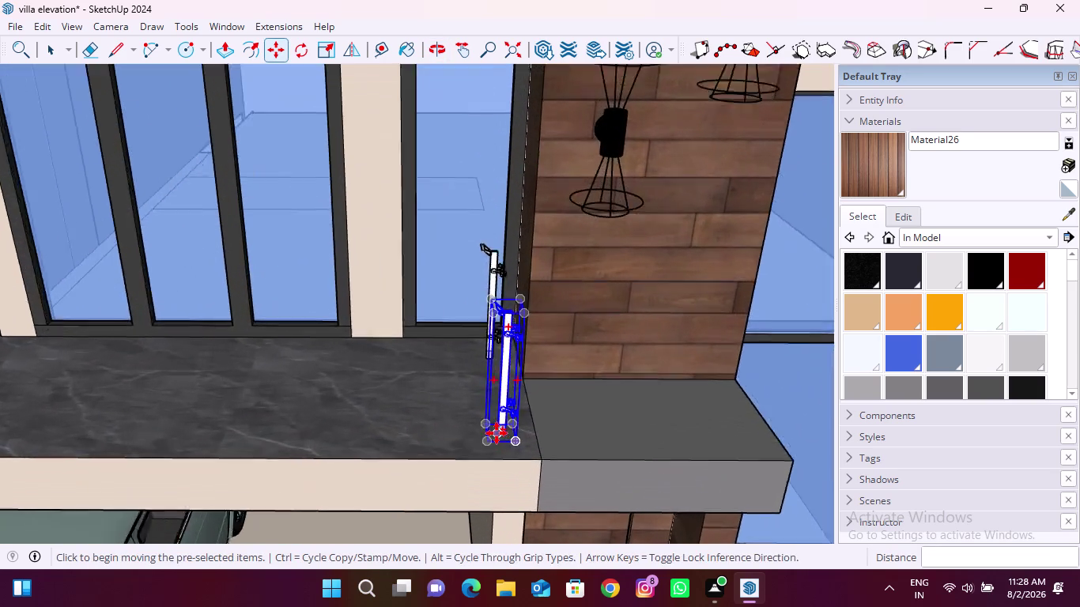
scroll(up, 3)
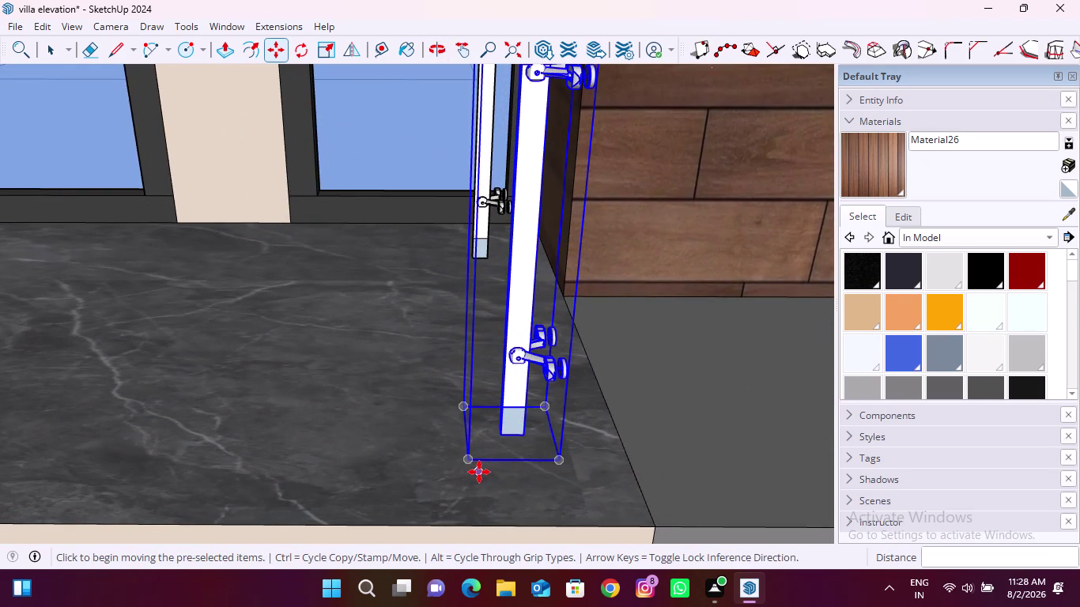
scroll(down, 3)
scroll(down, 3)
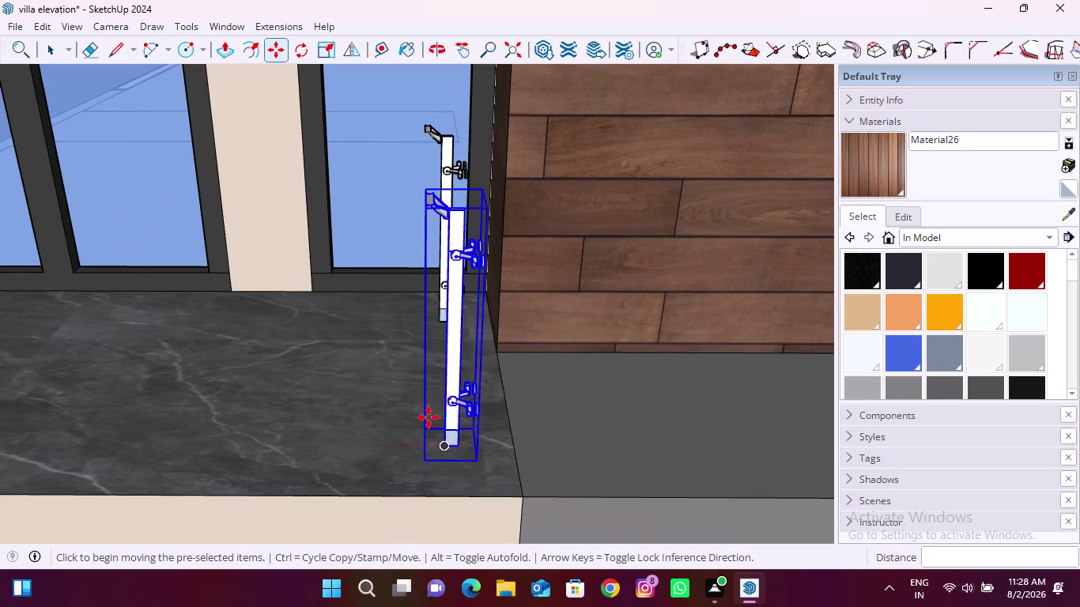
middle_drag(466, 359, 452, 428)
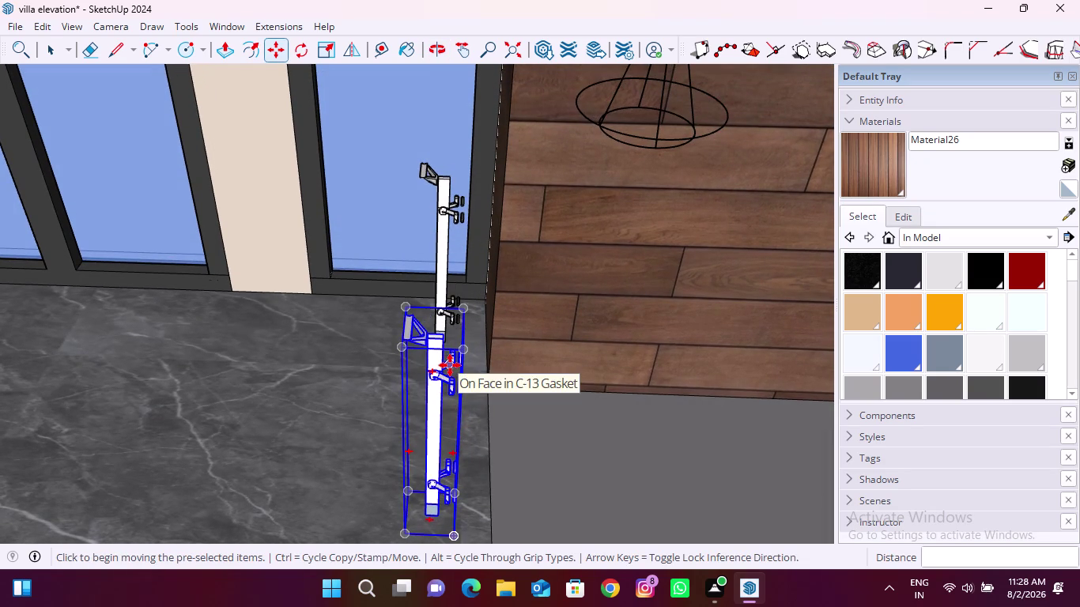
scroll(down, 3)
scroll(up, 3)
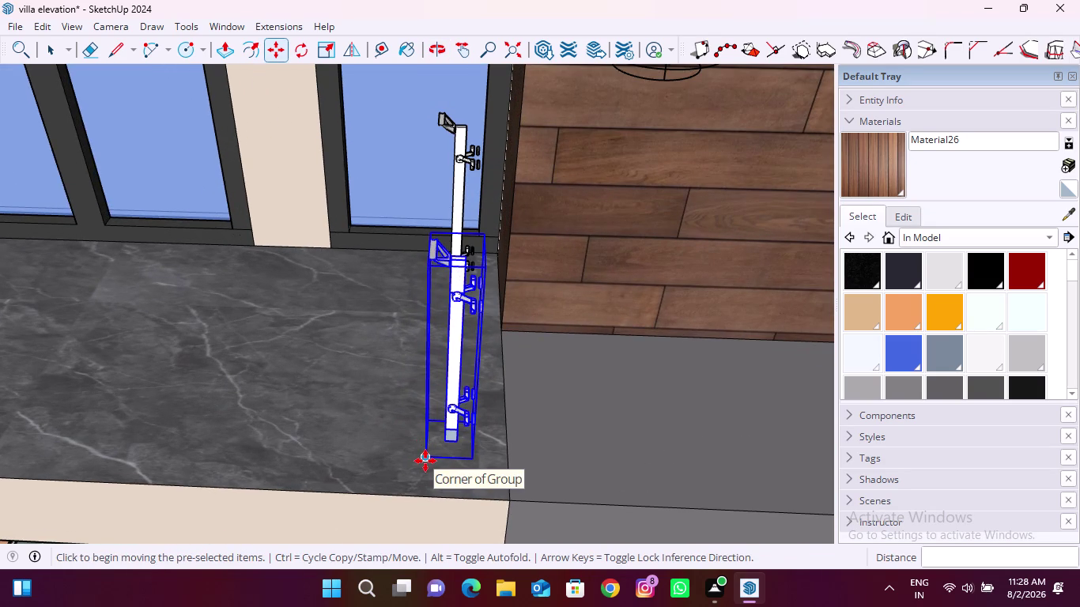
click(425, 461)
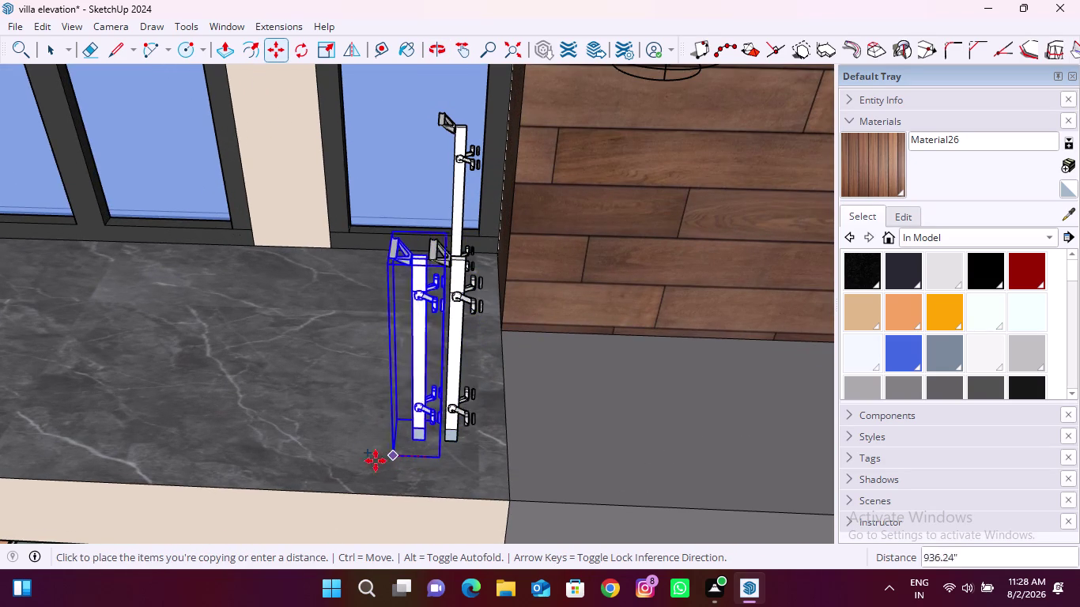
click(305, 453)
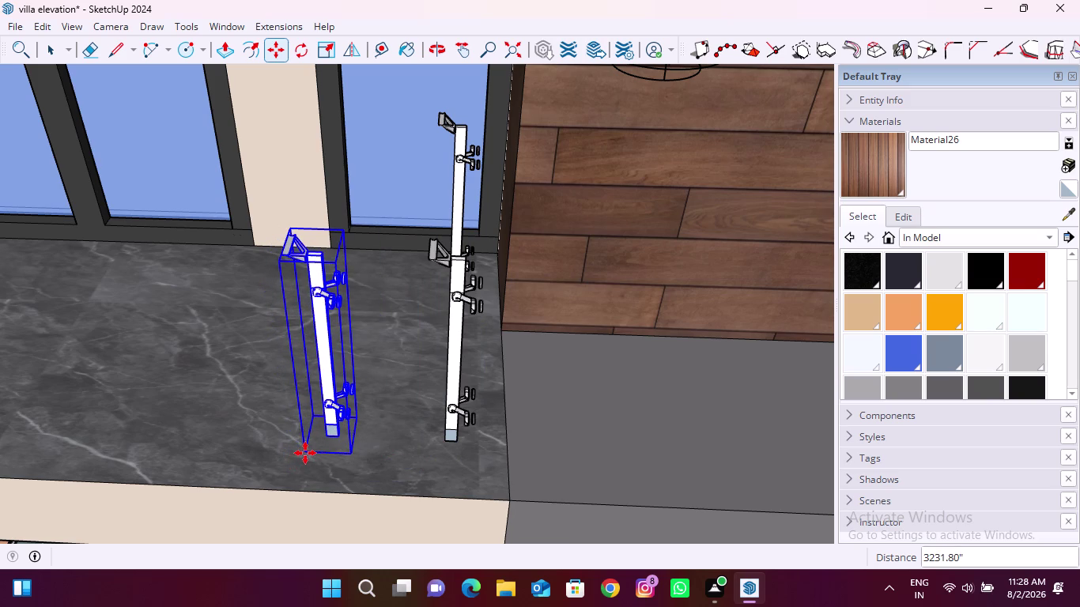
click(302, 51)
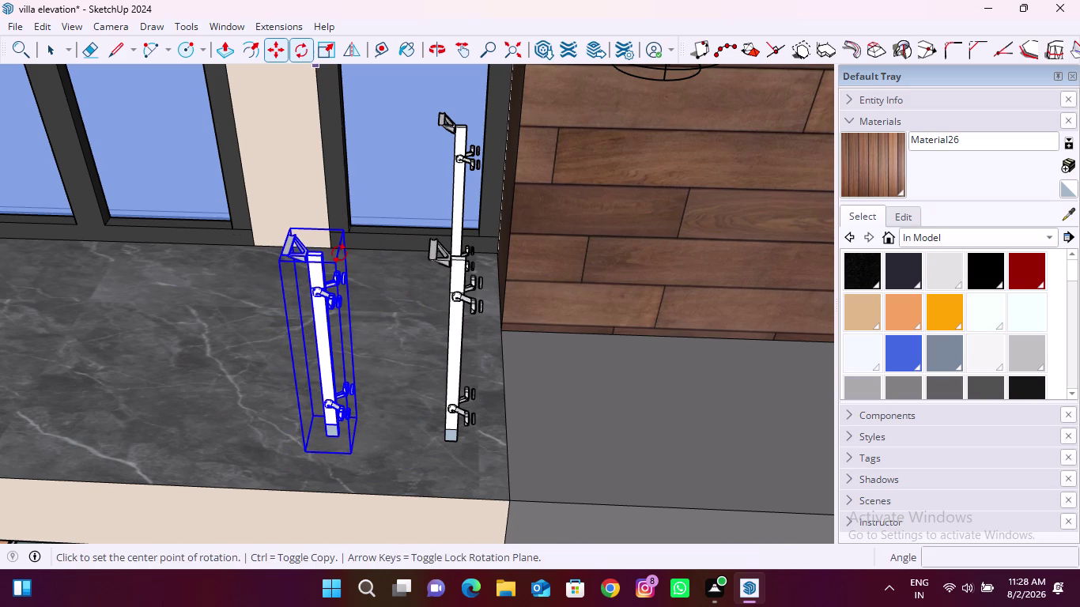
Rotate the copied post 90 degrees about its centre so its clamps match the others.
middle_drag(323, 297, 329, 421)
scroll(up, 3)
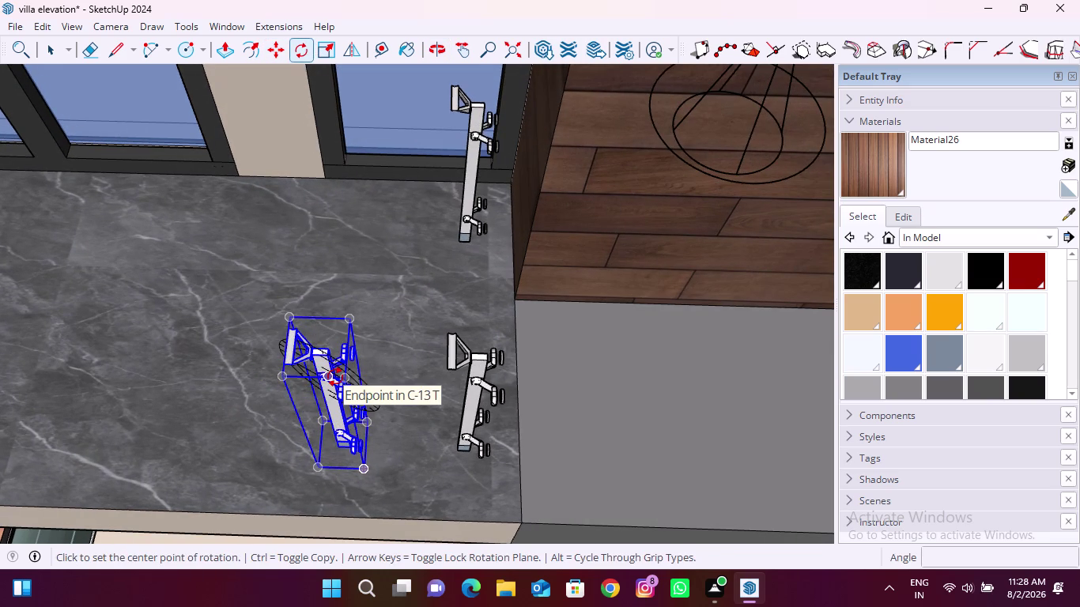
key(Up)
click(342, 378)
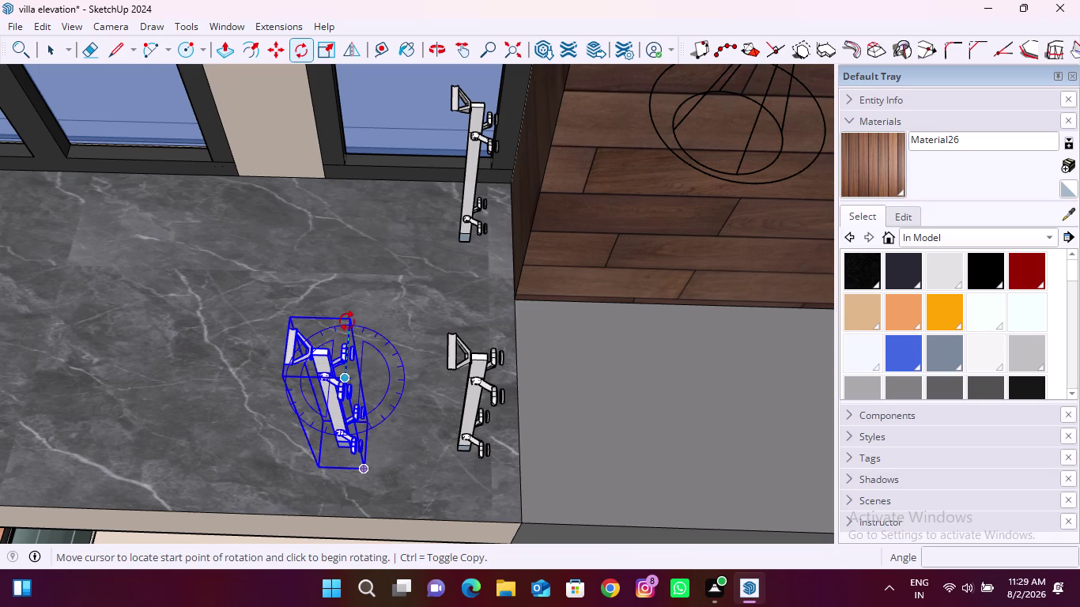
click(347, 319)
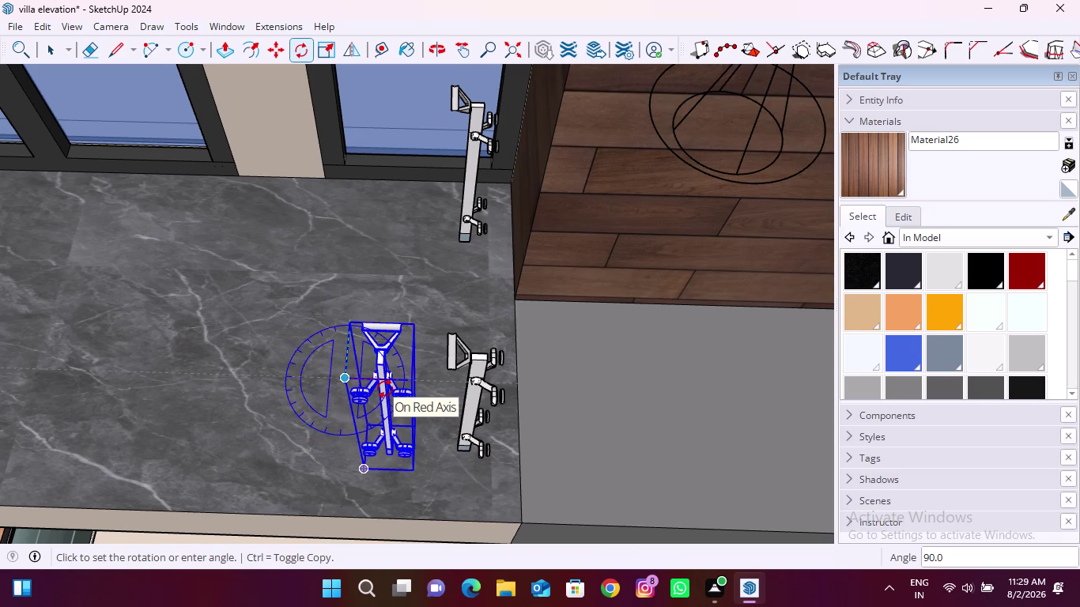
click(385, 389)
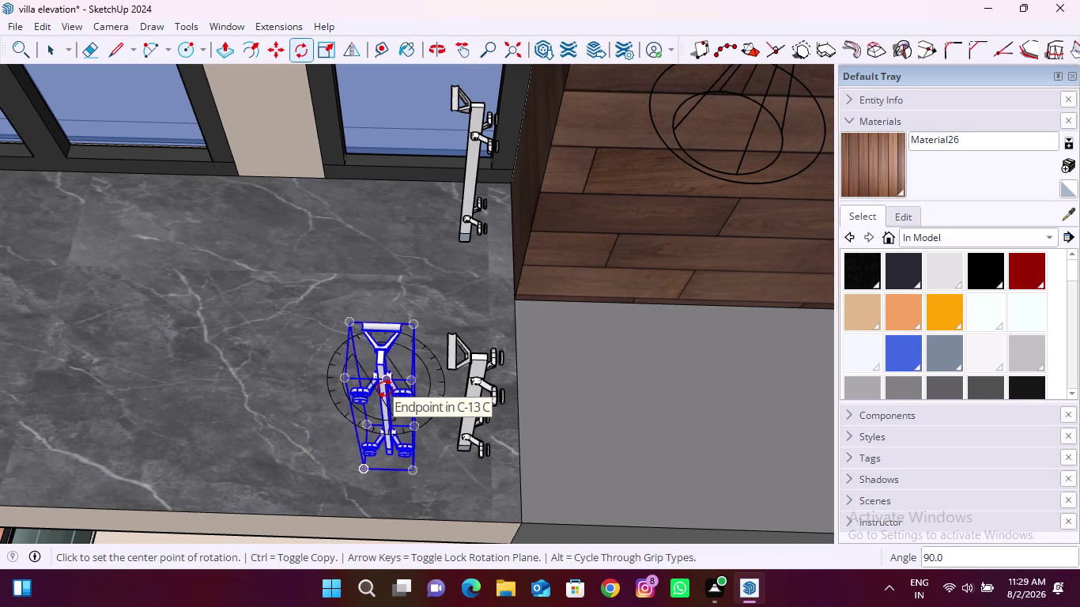
scroll(down, 3)
middle_drag(327, 409, 556, 317)
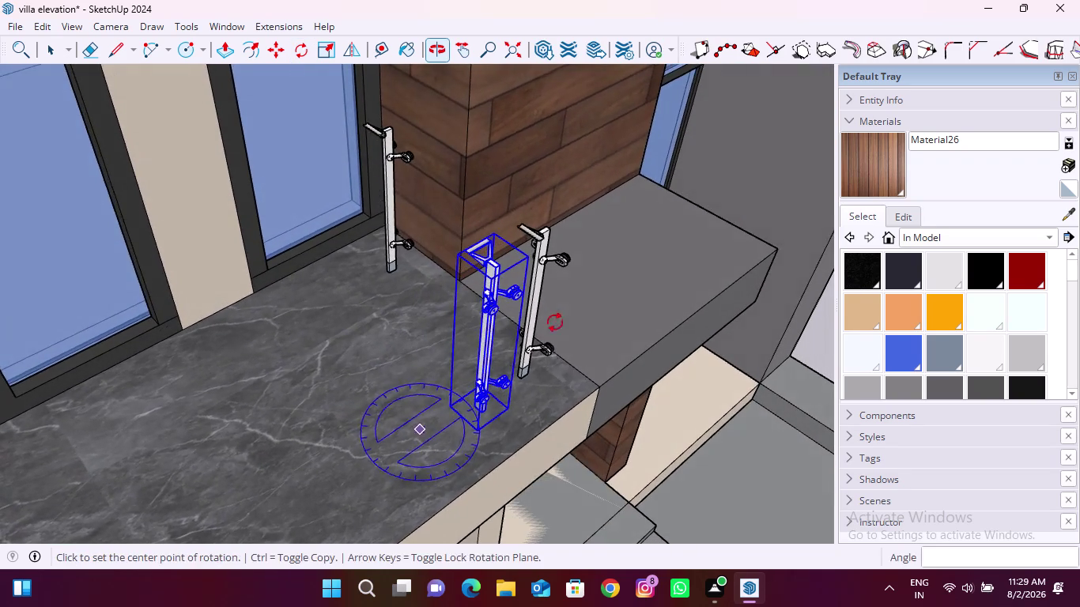
middle_drag(511, 431, 452, 365)
scroll(up, 3)
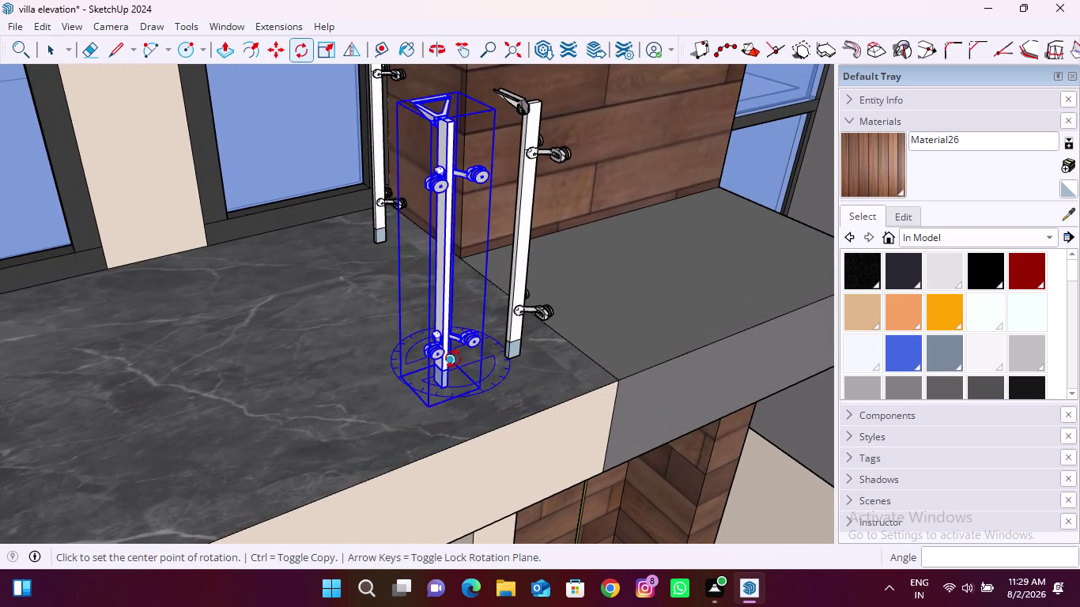
Copy the post from its base corner to a spot farther along the balcony floor.
key(m)
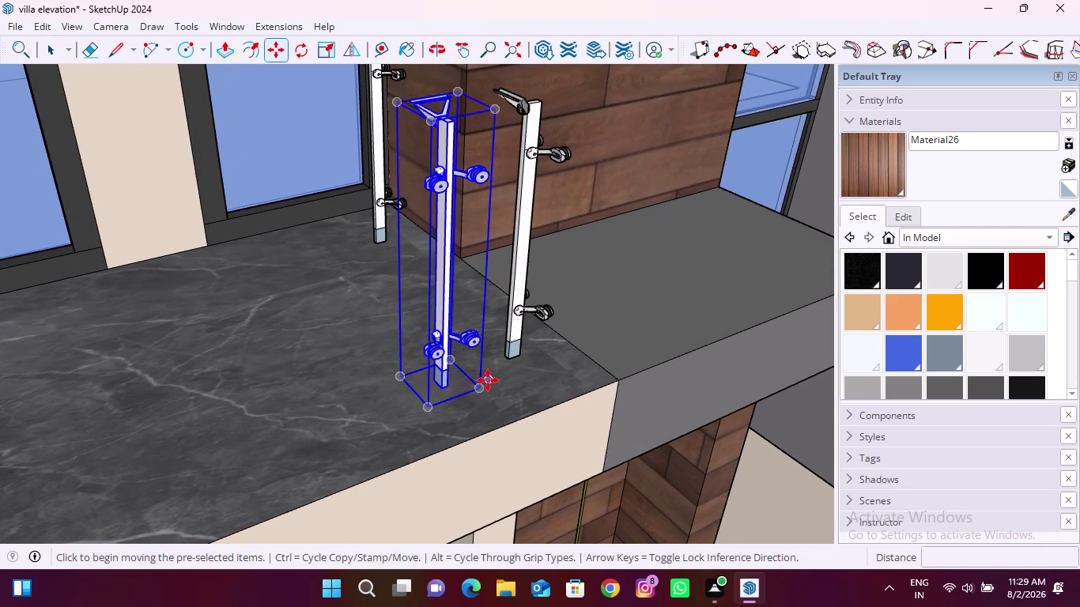
click(485, 389)
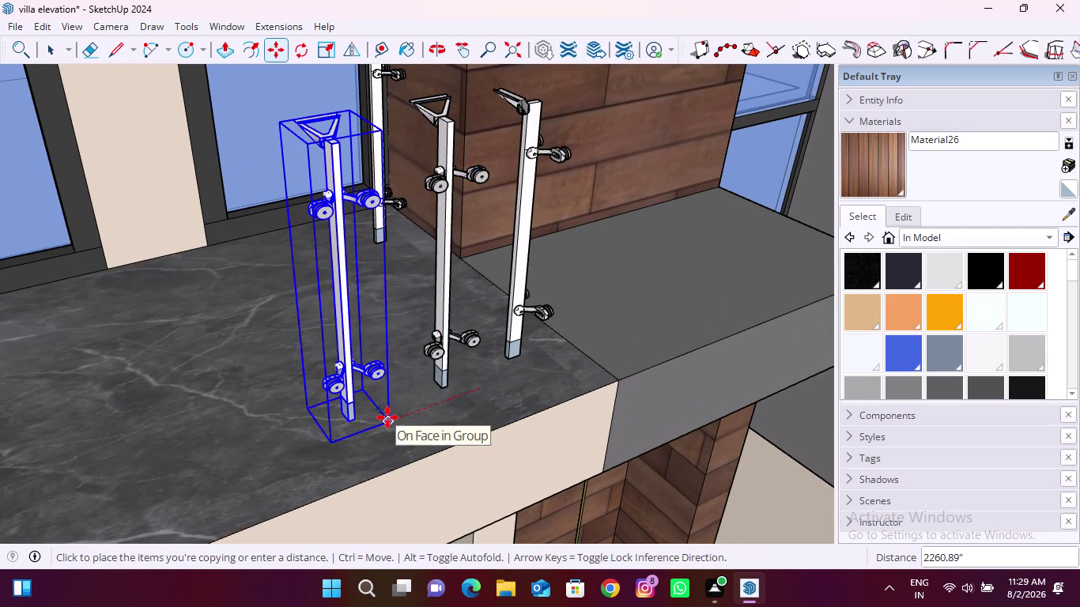
key(Right)
scroll(down, 3)
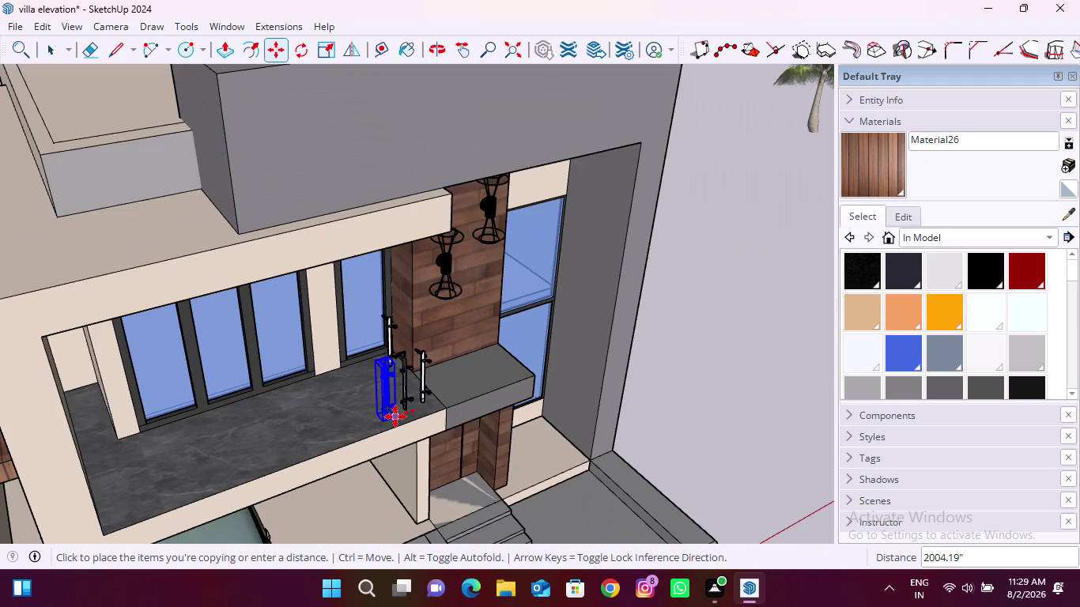
scroll(down, 3)
scroll(up, 3)
scroll(up, 3)
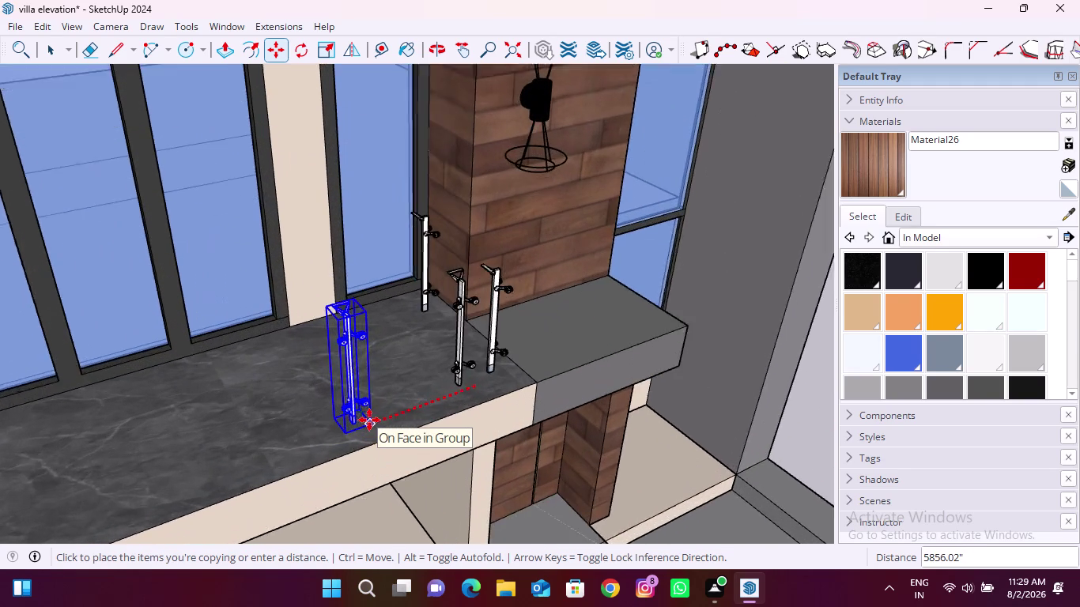
scroll(up, 3)
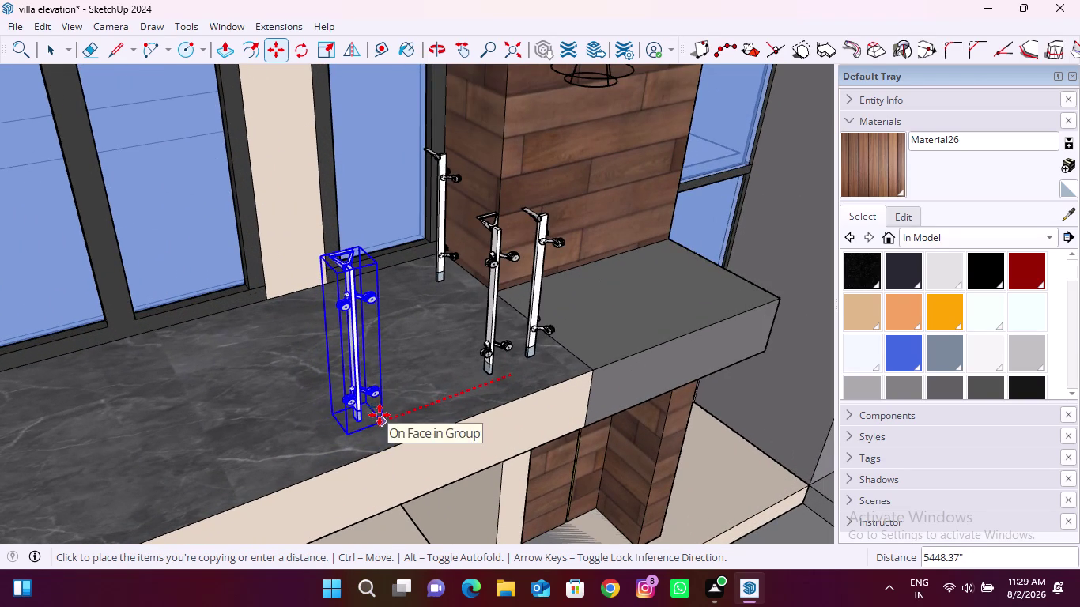
click(371, 416)
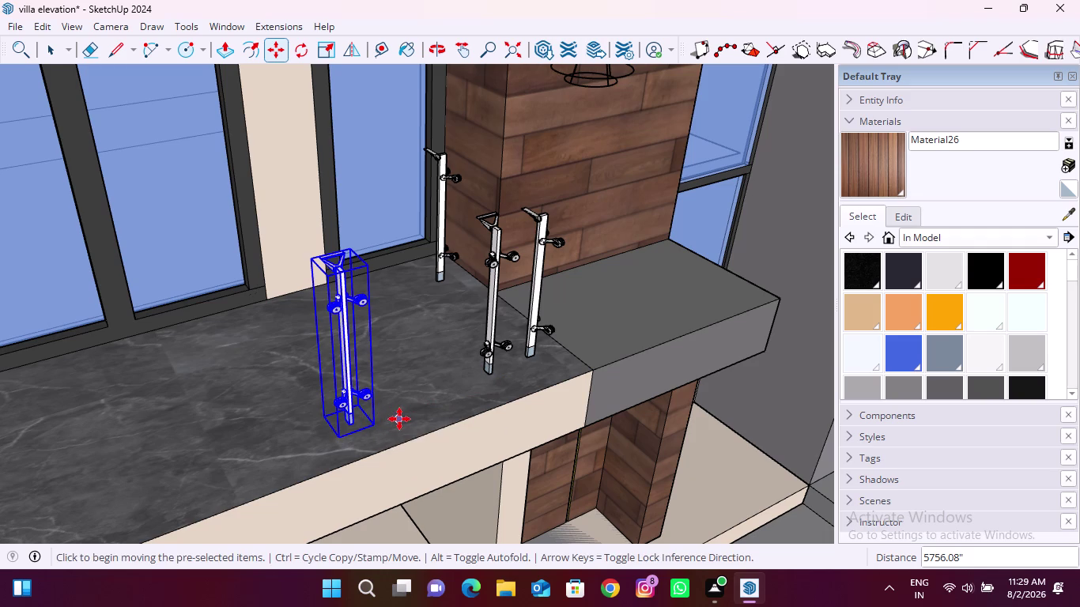
Add the middle post to the selection and start copying the posts along the balcony.
key(space)
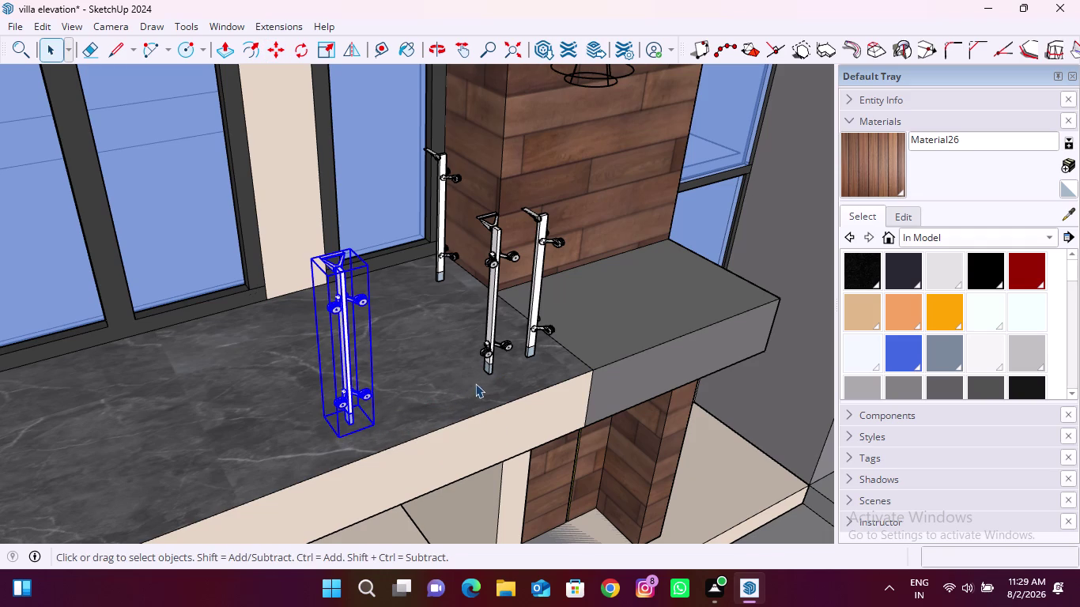
click(493, 351)
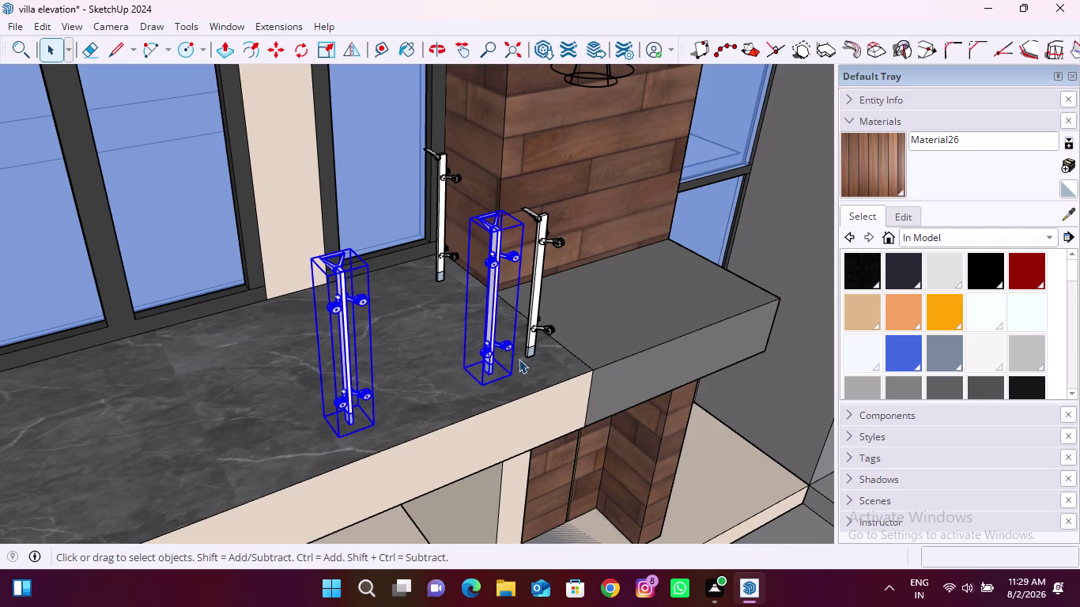
key(m)
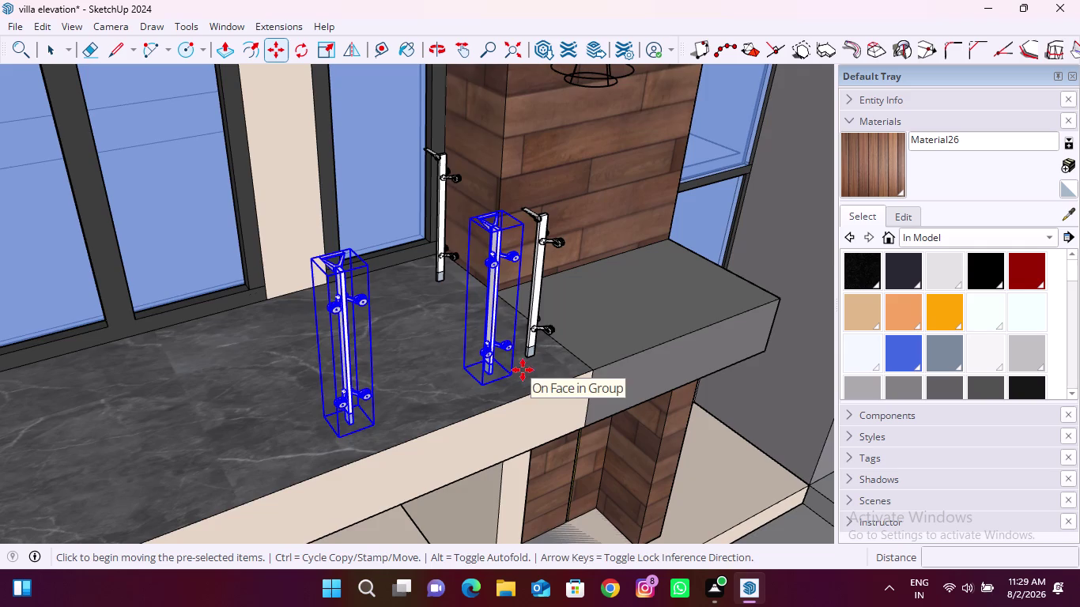
scroll(up, 3)
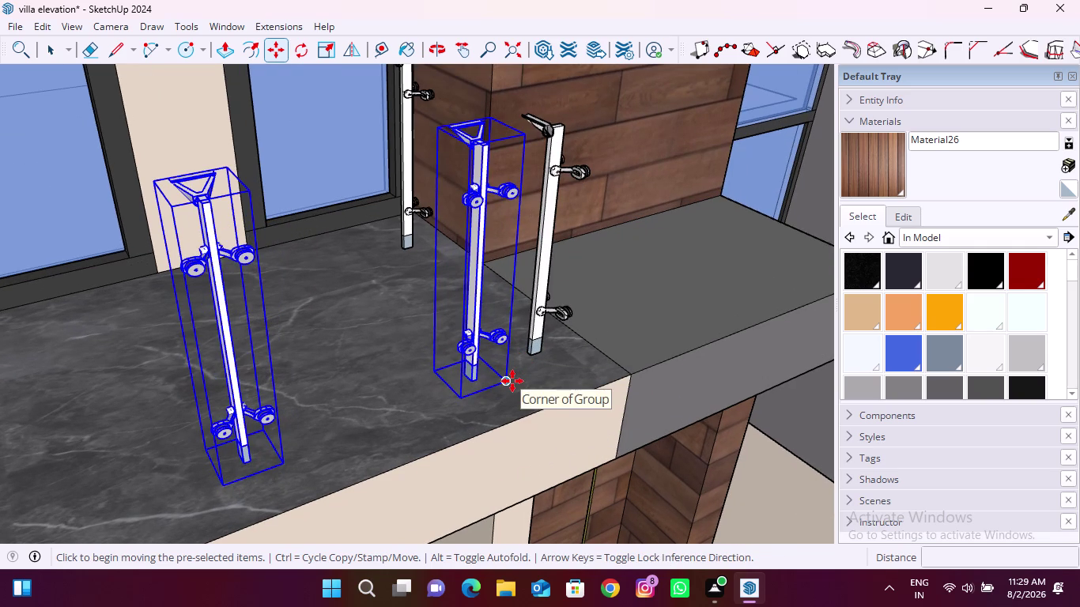
click(513, 382)
key(Right)
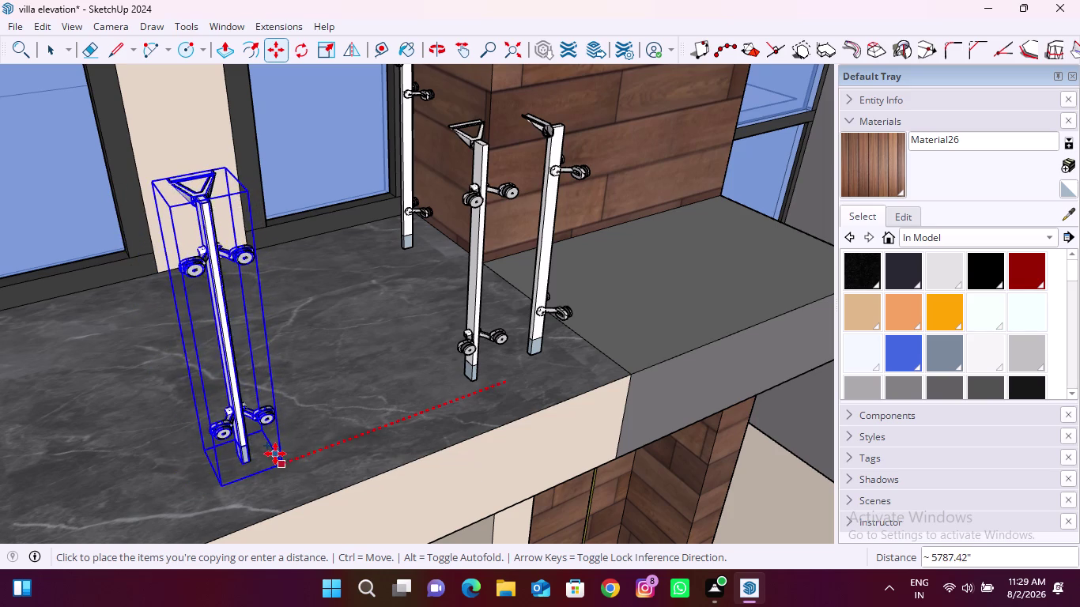
scroll(down, 3)
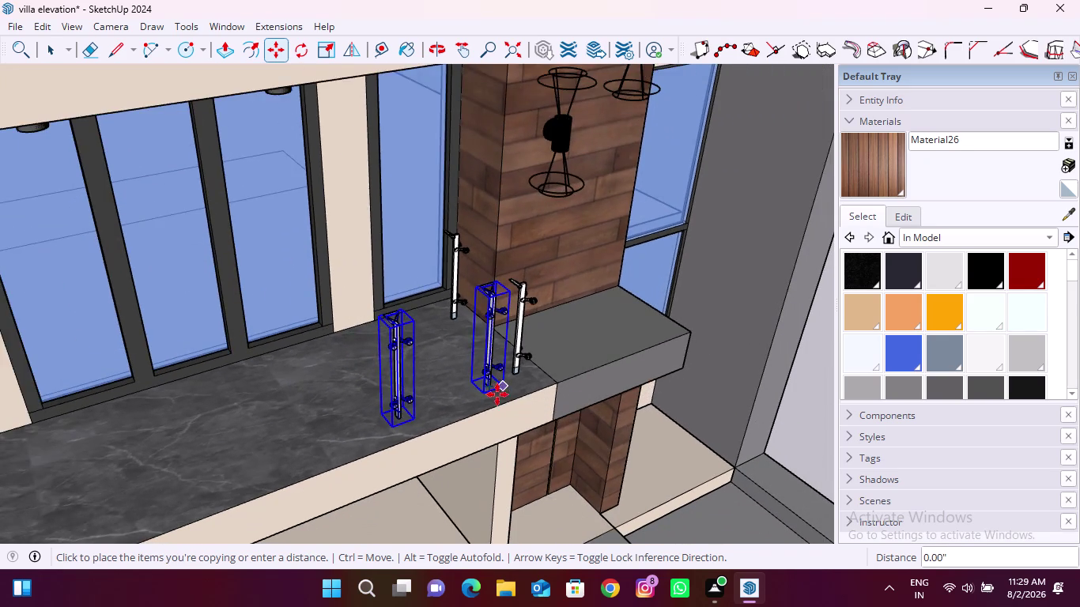
scroll(down, 3)
middle_drag(495, 401, 440, 411)
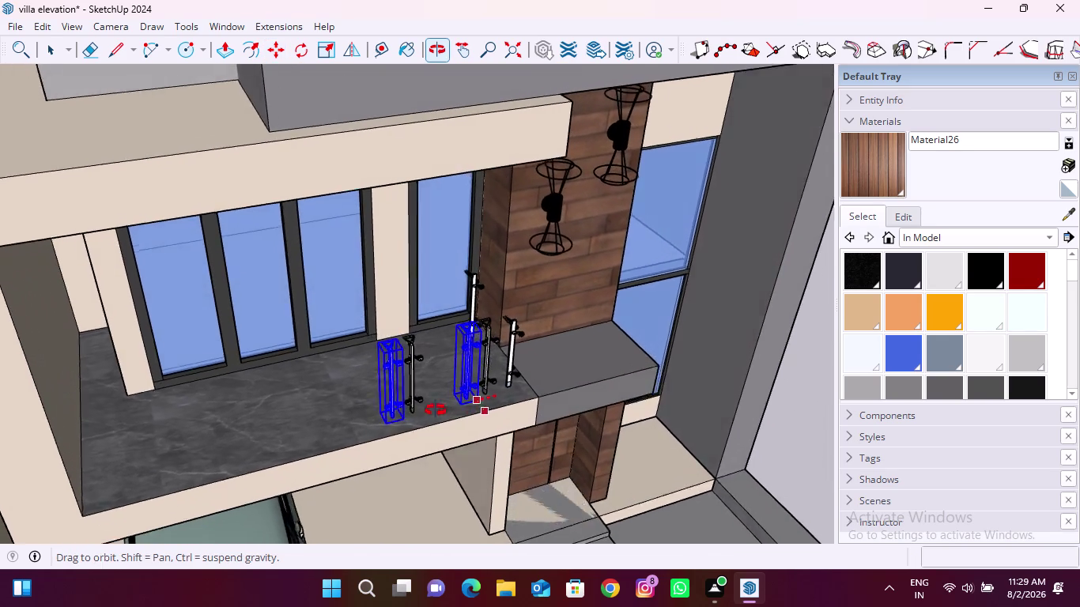
middle_drag(440, 410, 402, 411)
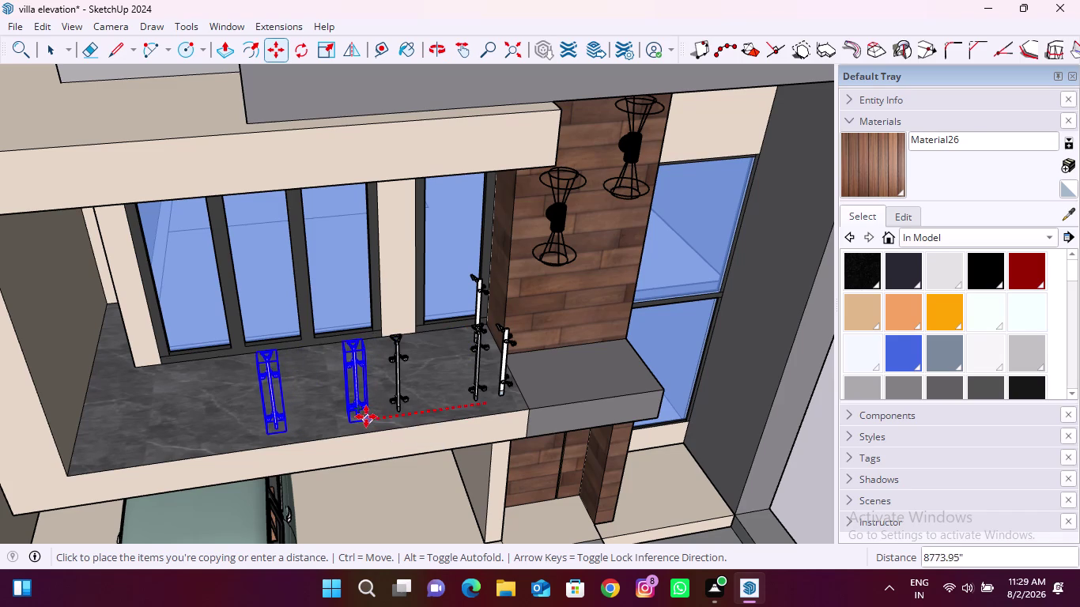
scroll(up, 3)
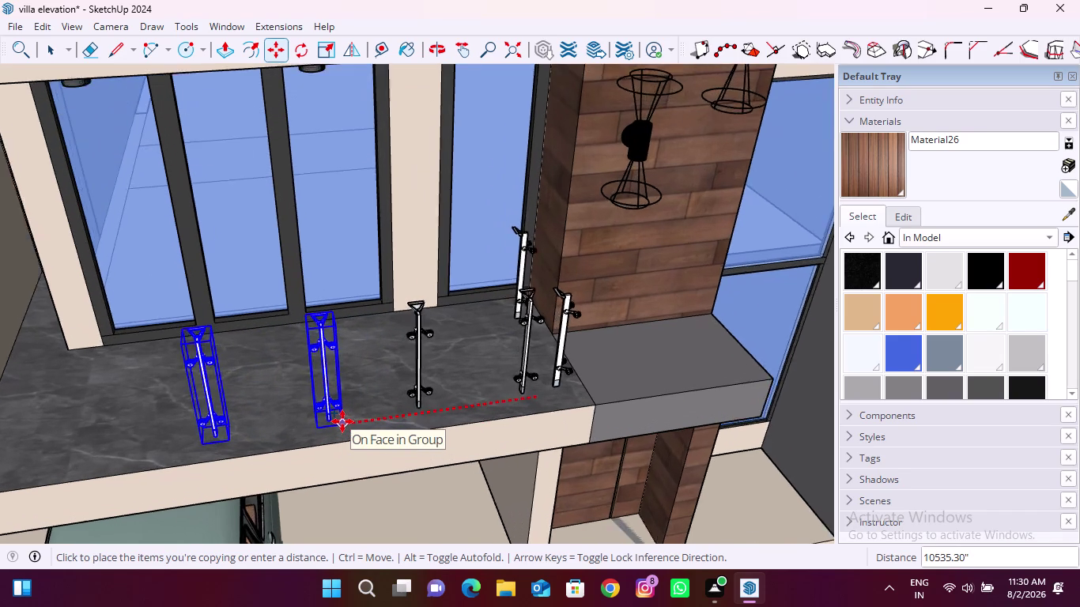
scroll(up, 3)
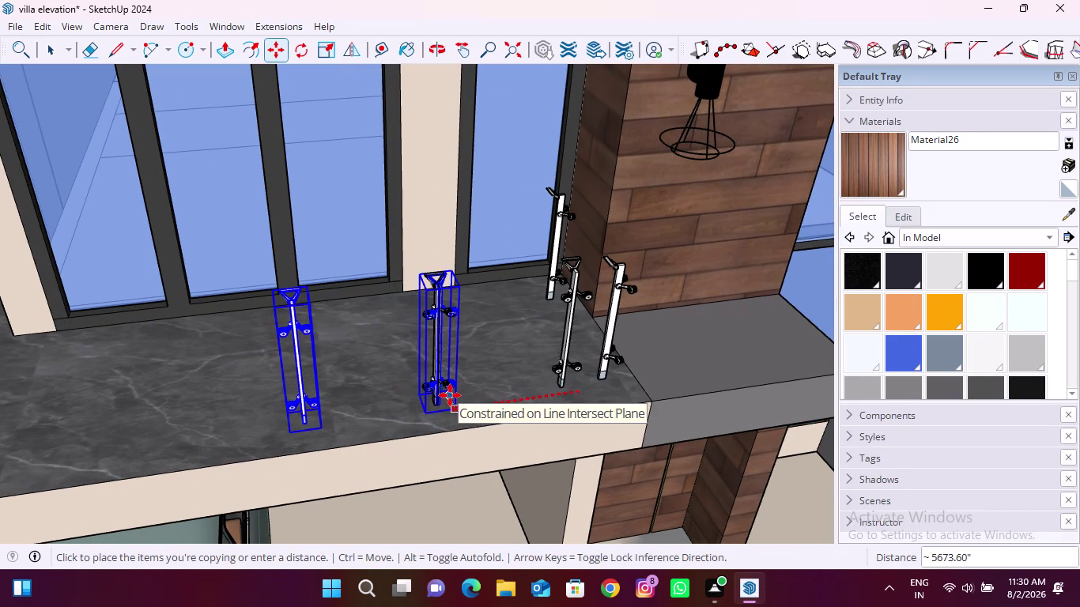
Cancel the pending copy and reselect the railing posts standing on the balcony.
key(Escape)
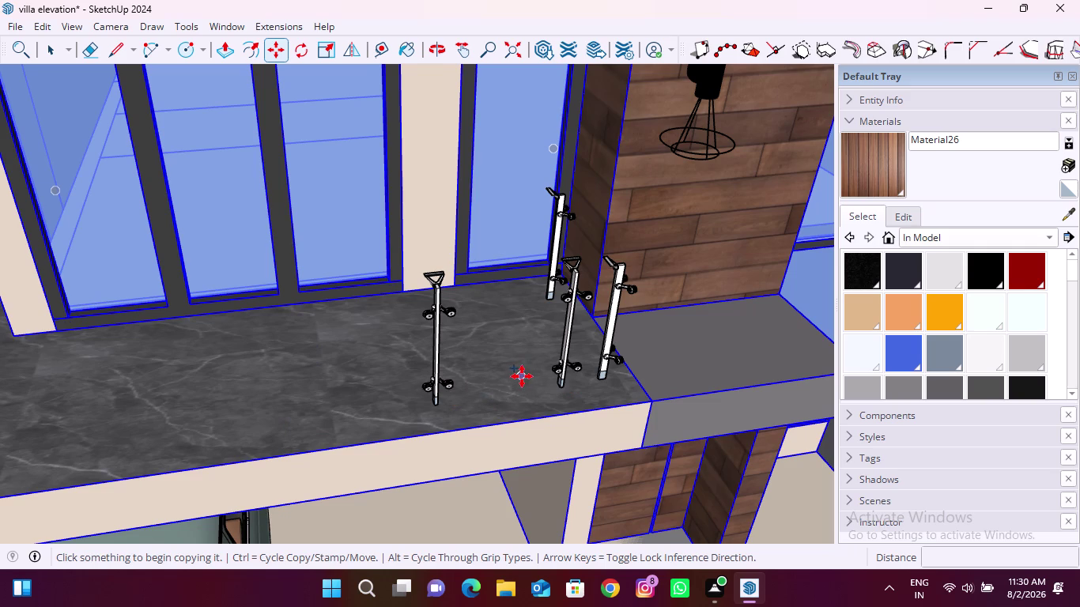
key(Escape)
key(space)
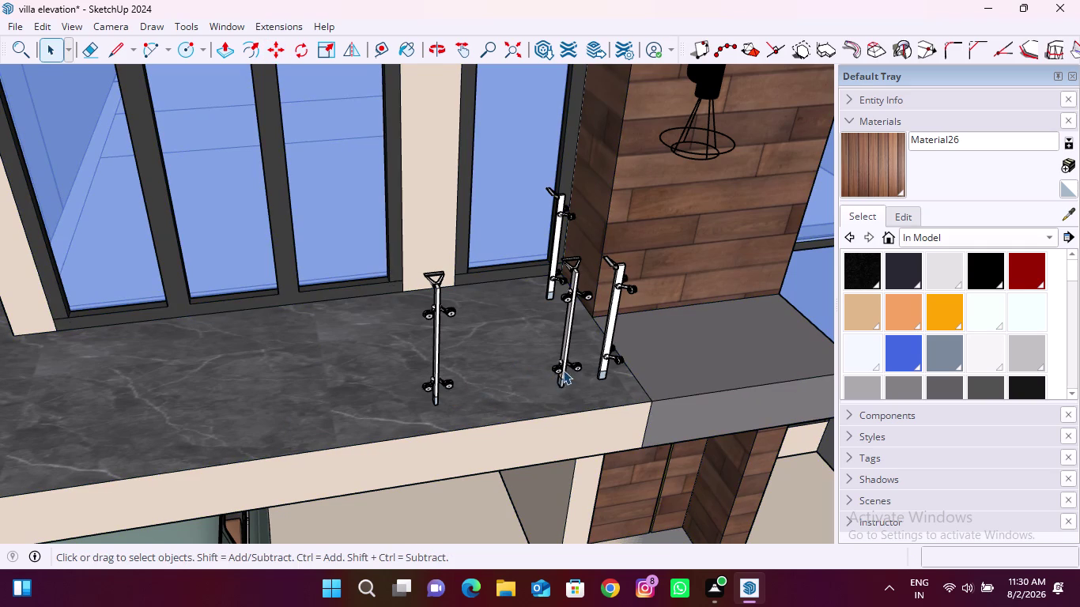
click(564, 370)
click(442, 388)
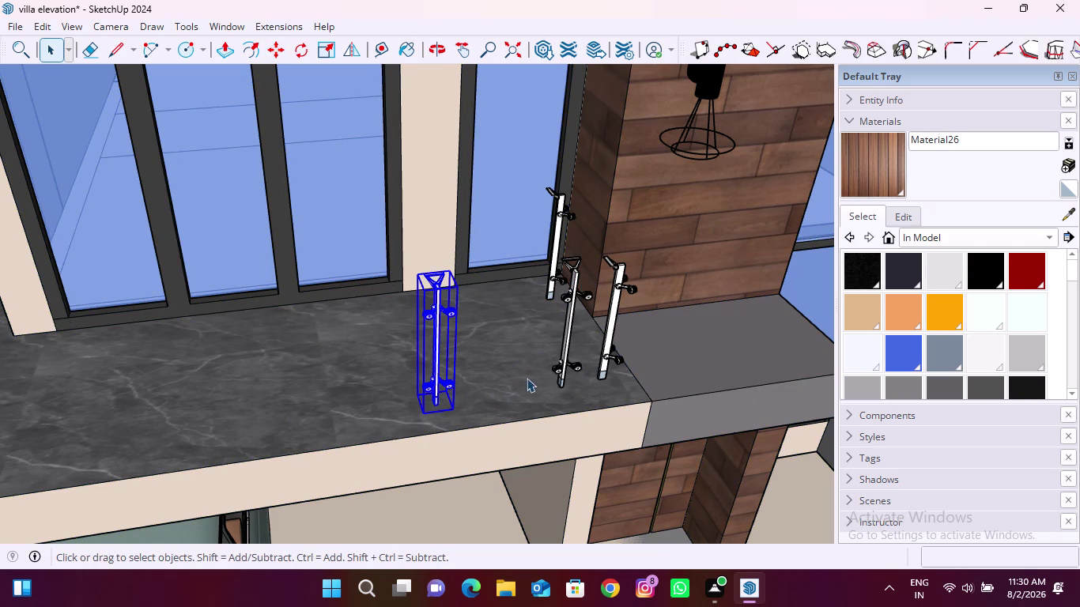
click(569, 365)
scroll(up, 3)
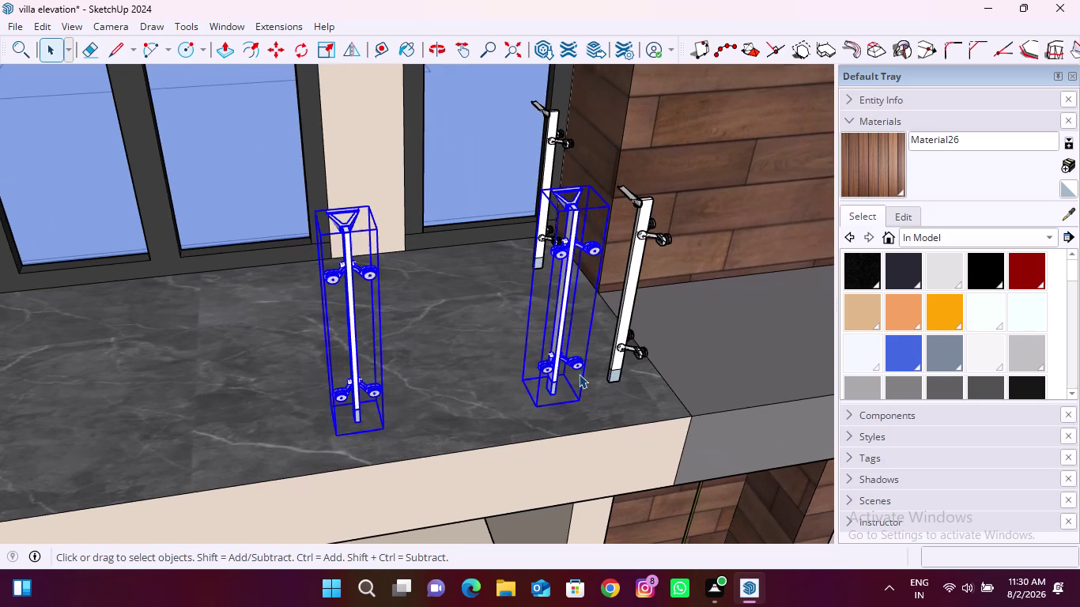
scroll(down, 3)
scroll(up, 3)
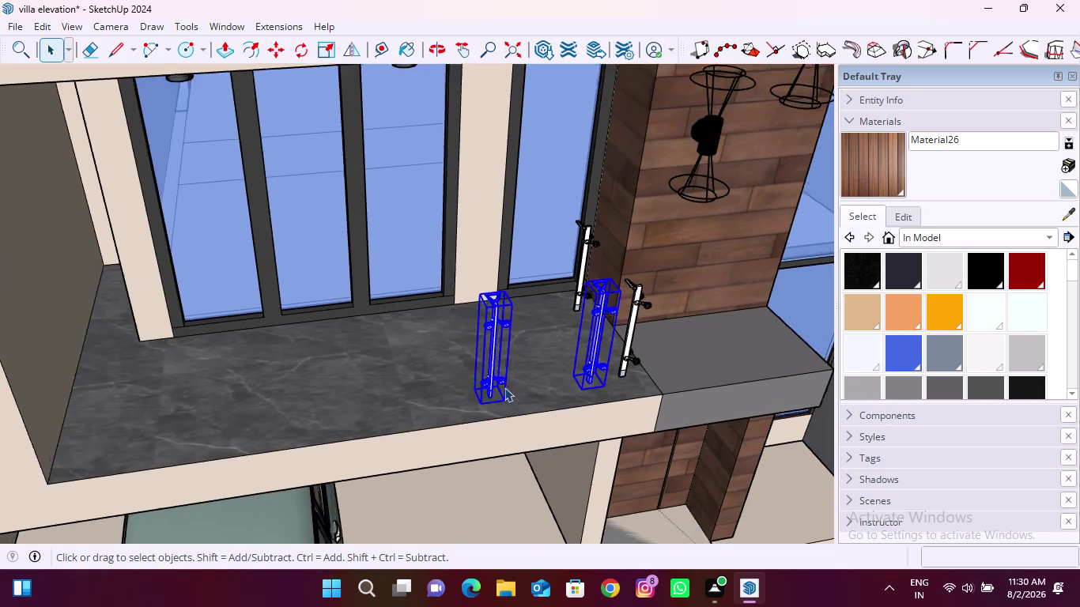
scroll(up, 3)
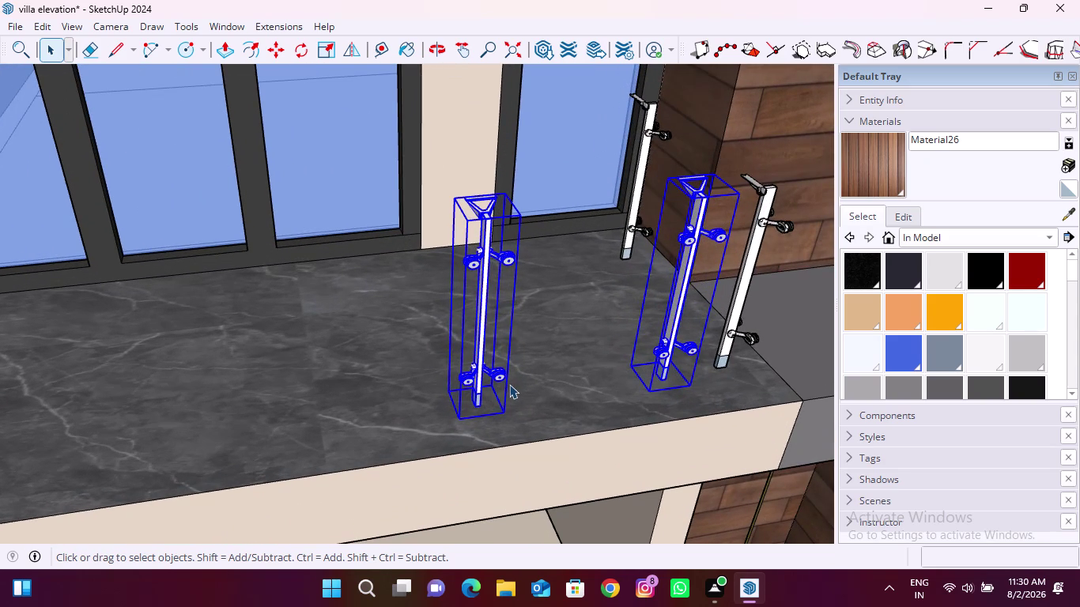
key(Escape)
key(space)
click(544, 388)
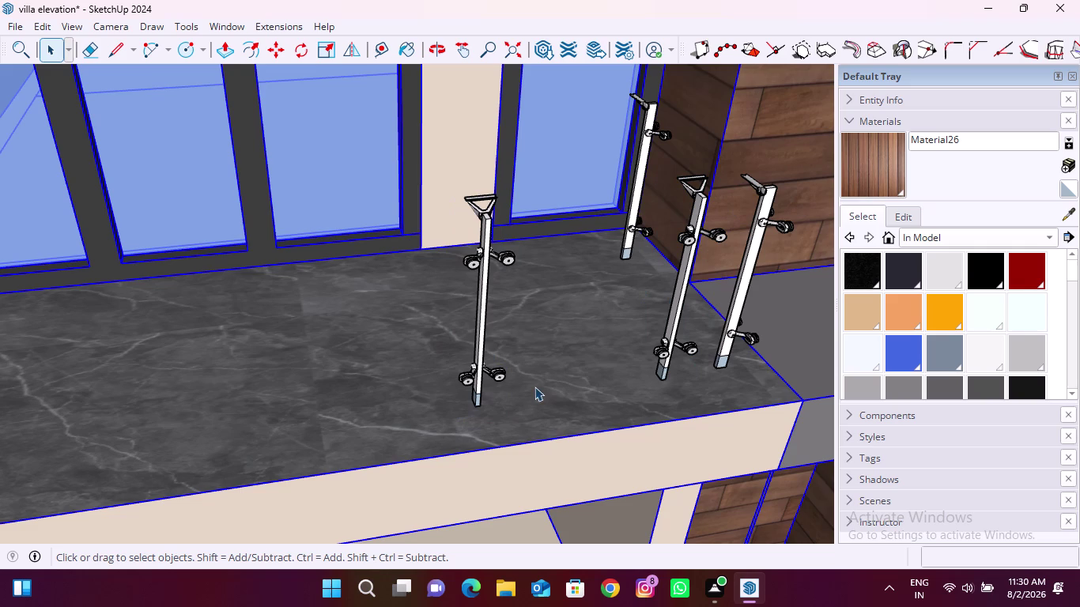
Move the left railing post to a new spot on the balcony floor.
click(495, 382)
key(m)
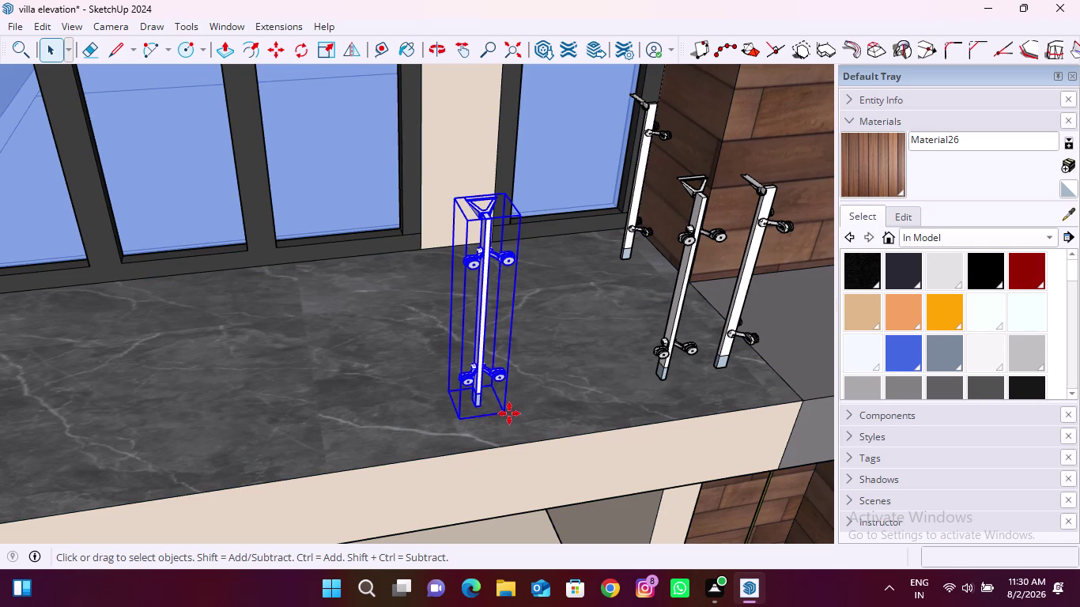
scroll(up, 3)
click(509, 410)
key(Right)
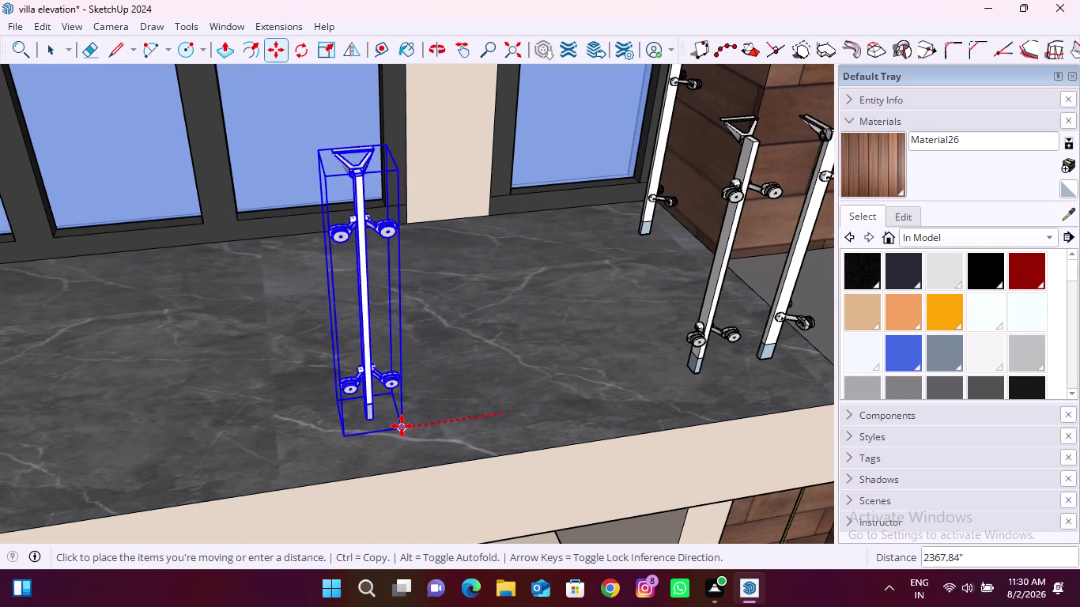
scroll(down, 3)
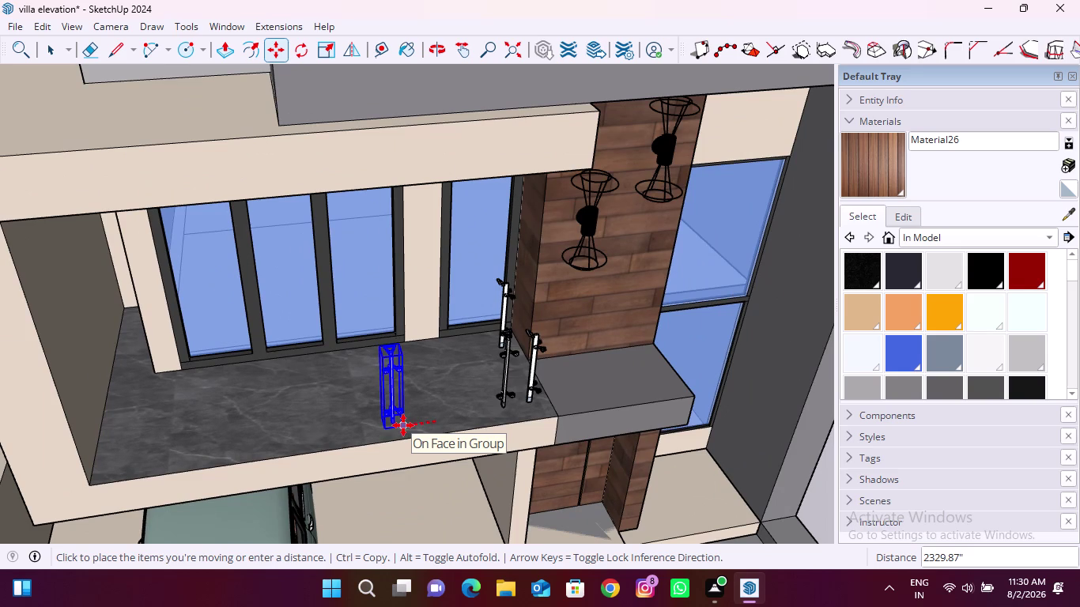
click(345, 436)
scroll(up, 3)
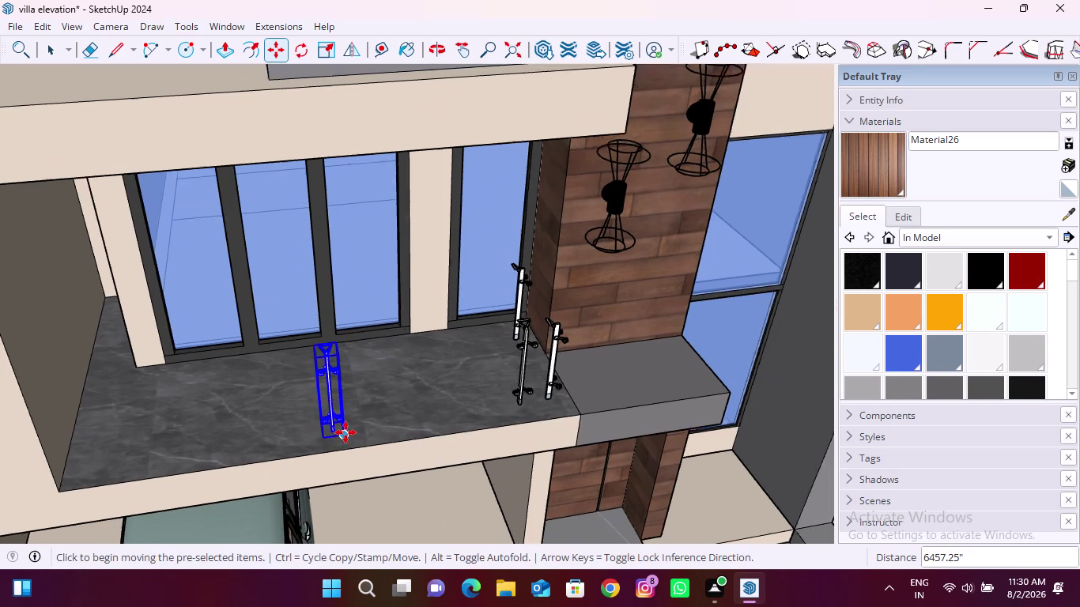
Copy the post to the far left end of the marble balcony floor.
scroll(up, 3)
click(346, 432)
key(Right)
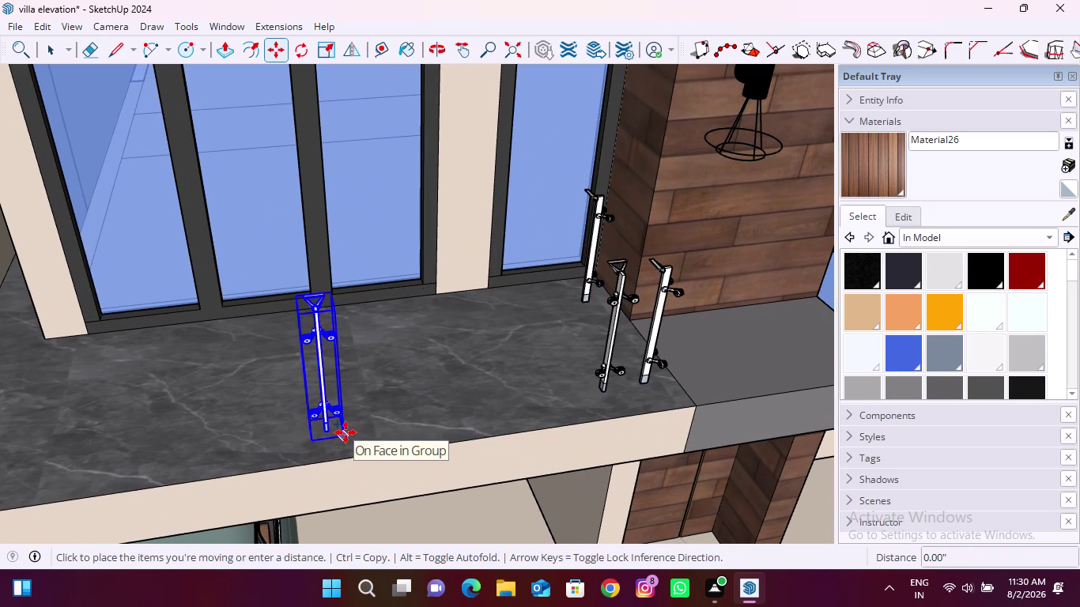
scroll(down, 3)
scroll(down, 3)
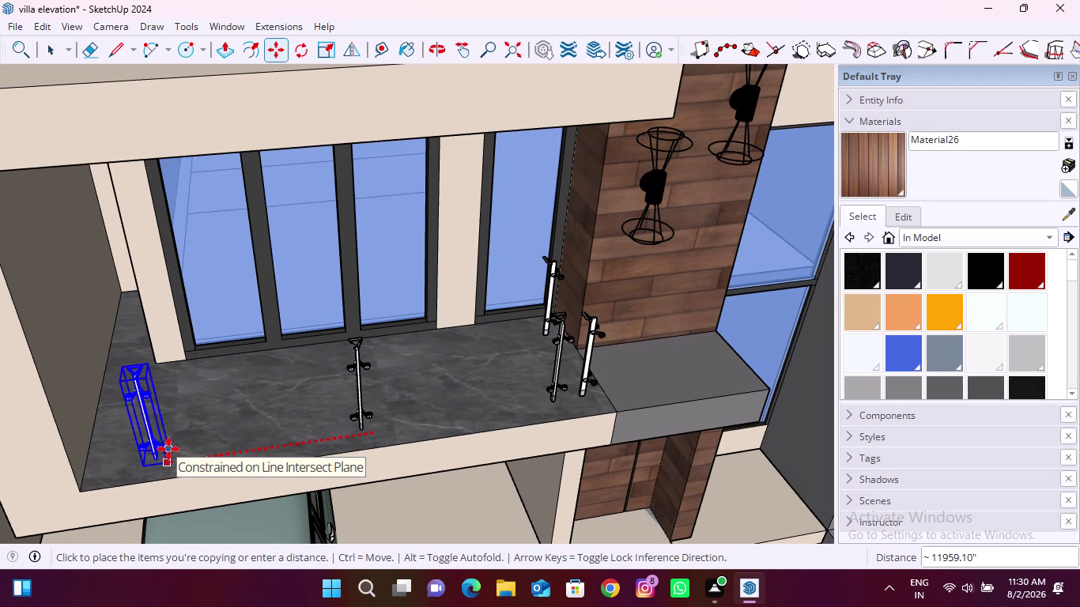
click(165, 450)
scroll(down, 3)
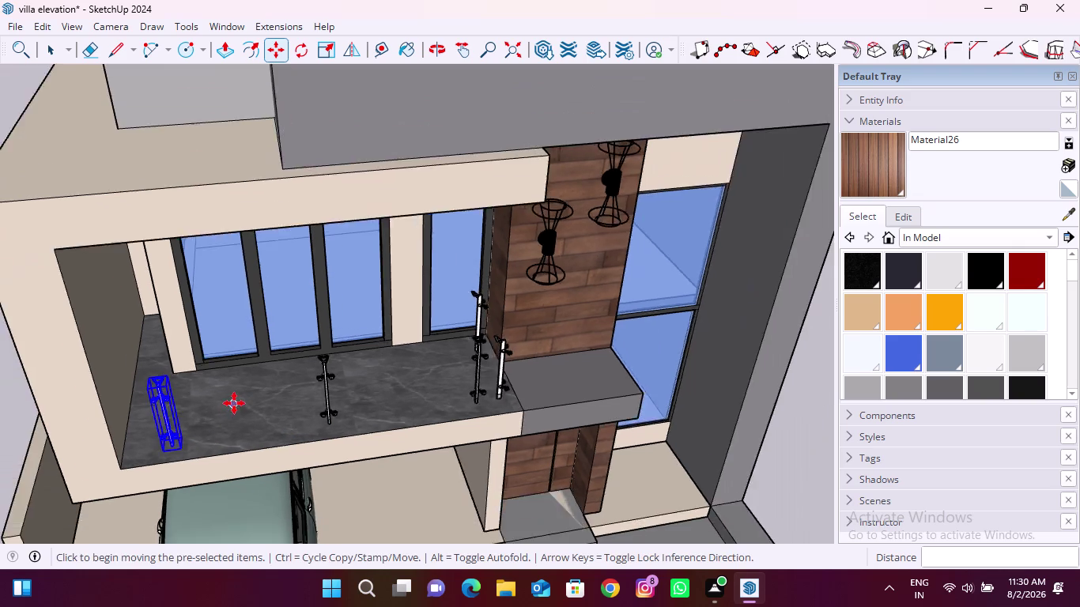
Return to selecting, zoom out over the site, then orbit close onto the glass-railed balcony model.
scroll(down, 3)
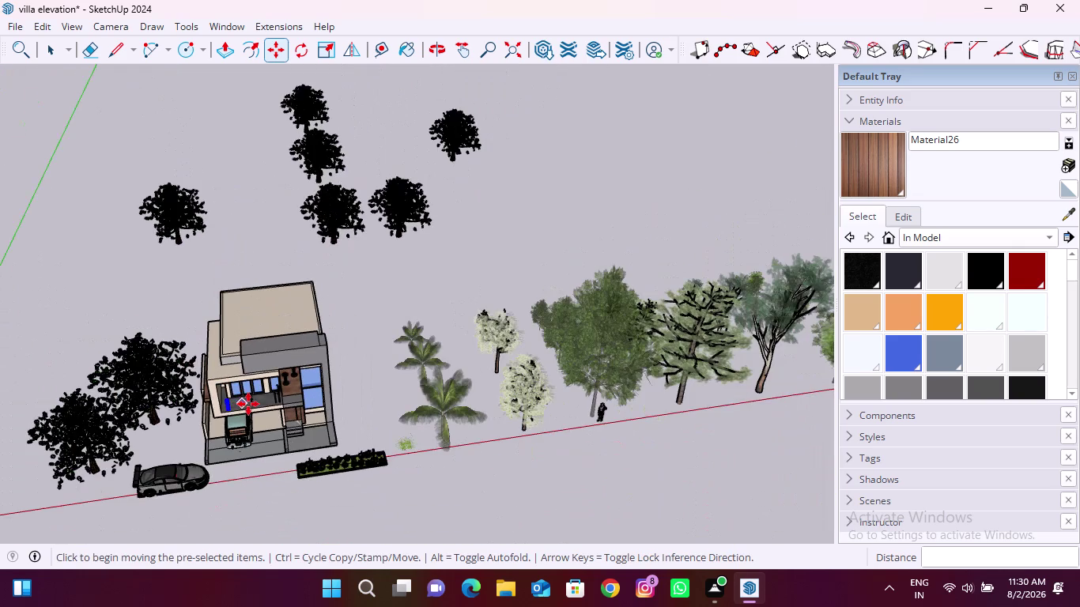
scroll(down, 3)
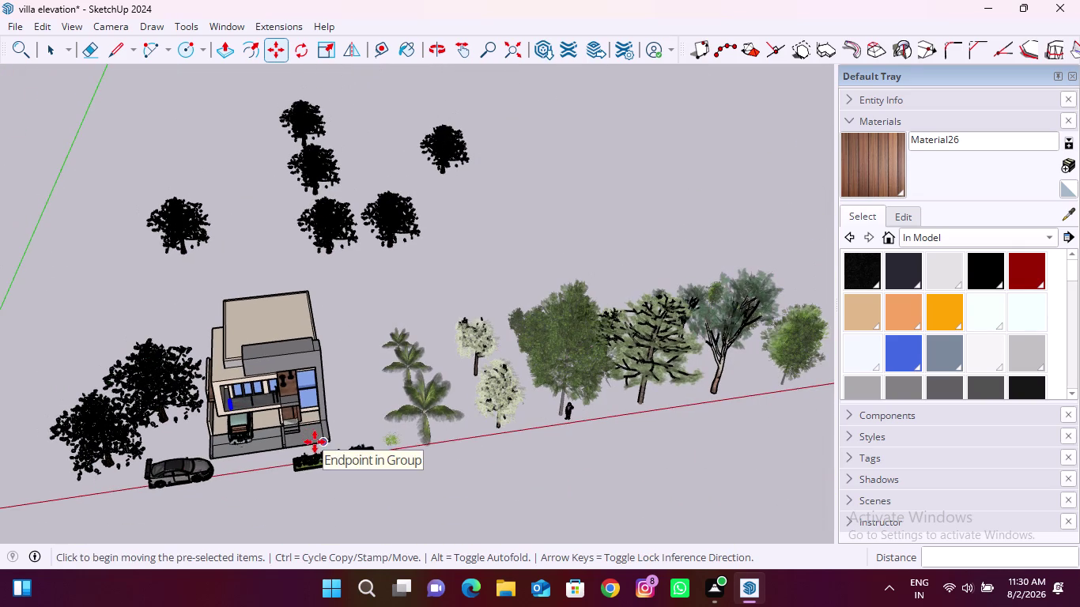
key(space)
scroll(down, 3)
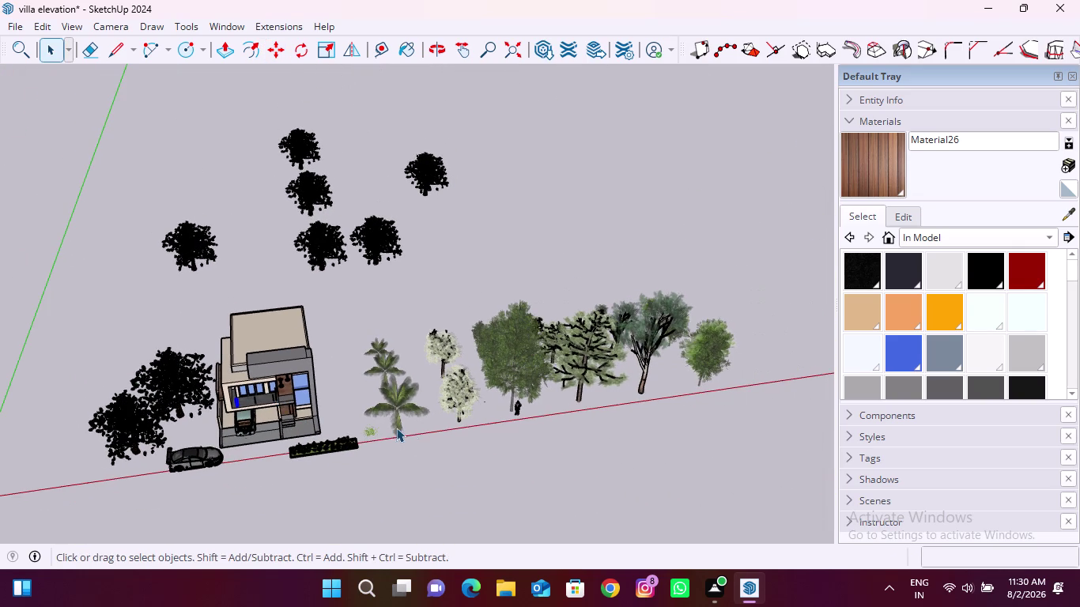
scroll(up, 3)
scroll(up, 3)
scroll(up, 3)
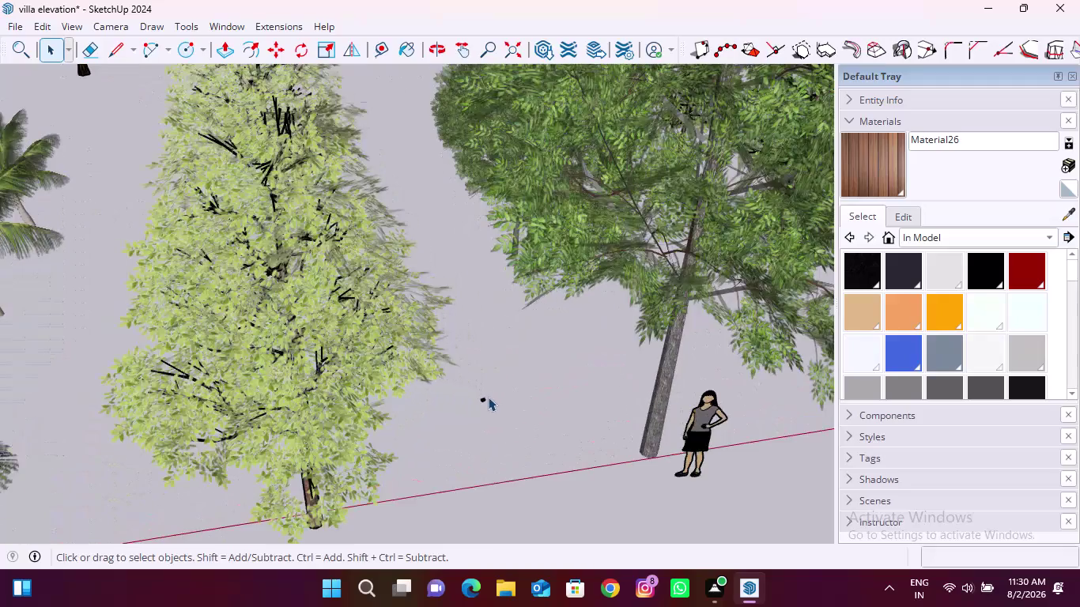
scroll(up, 3)
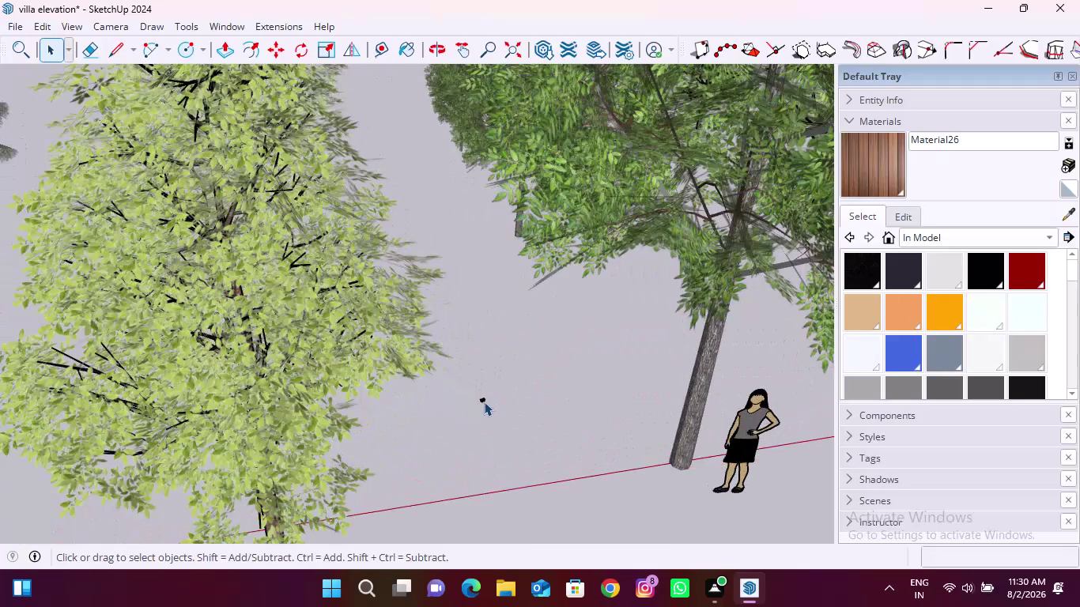
scroll(up, 3)
scroll(up, 3)
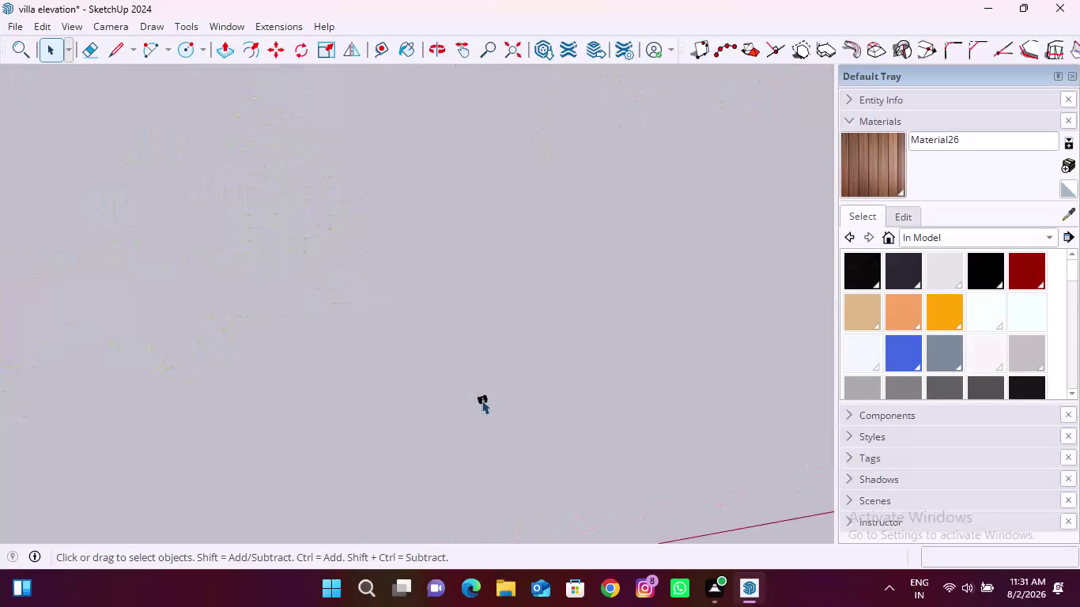
scroll(up, 3)
scroll(up, 3)
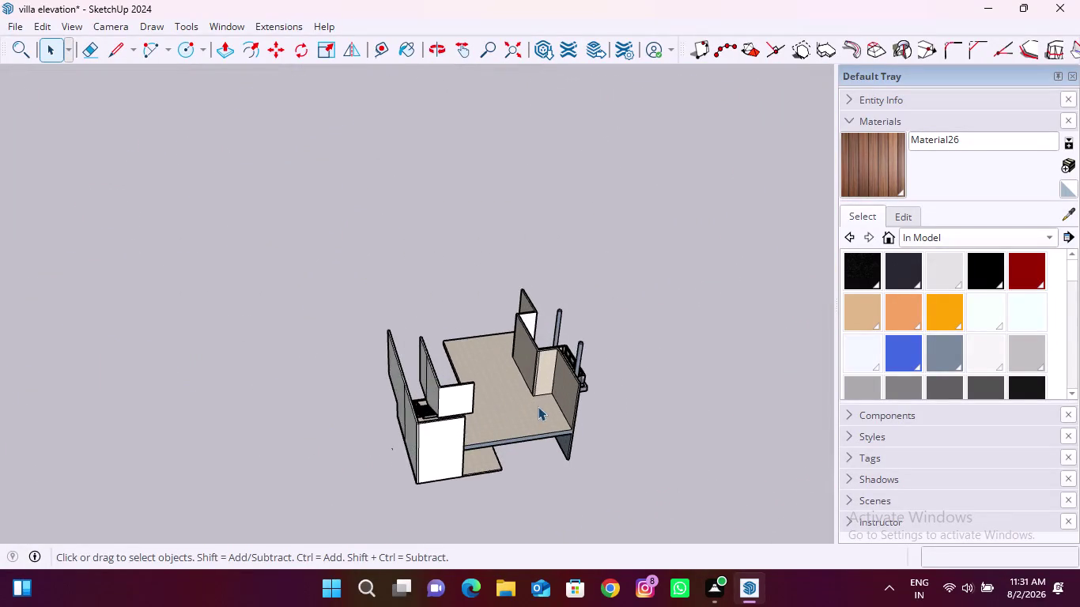
middle_drag(537, 407, 346, 403)
middle_drag(499, 425, 318, 341)
scroll(up, 3)
scroll(down, 3)
scroll(up, 3)
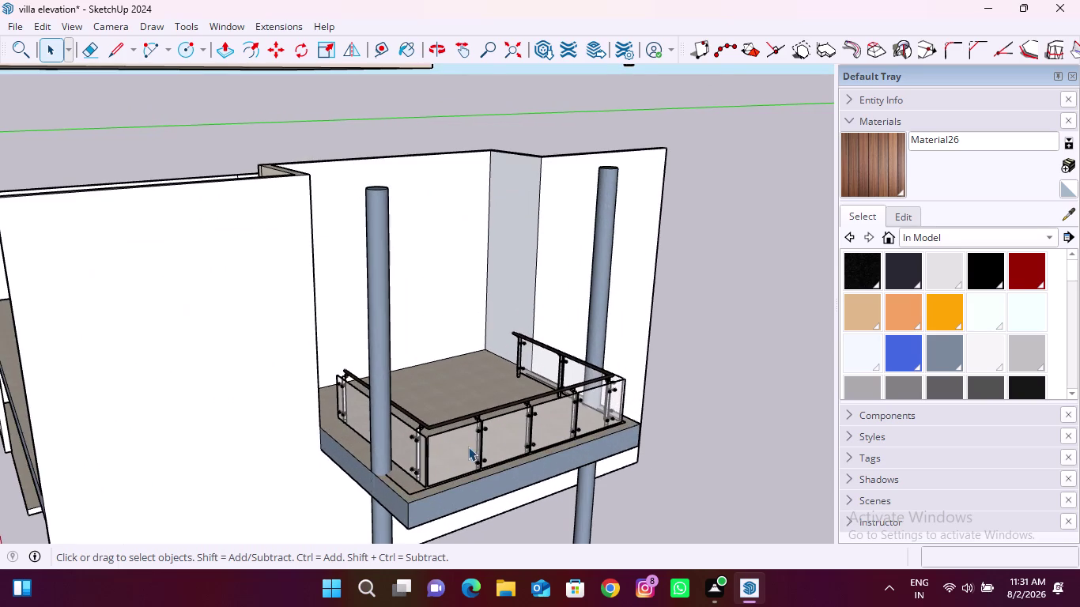
Select the front glass railing panel to move it, then cancel back to selecting.
scroll(up, 3)
middle_drag(428, 445, 438, 421)
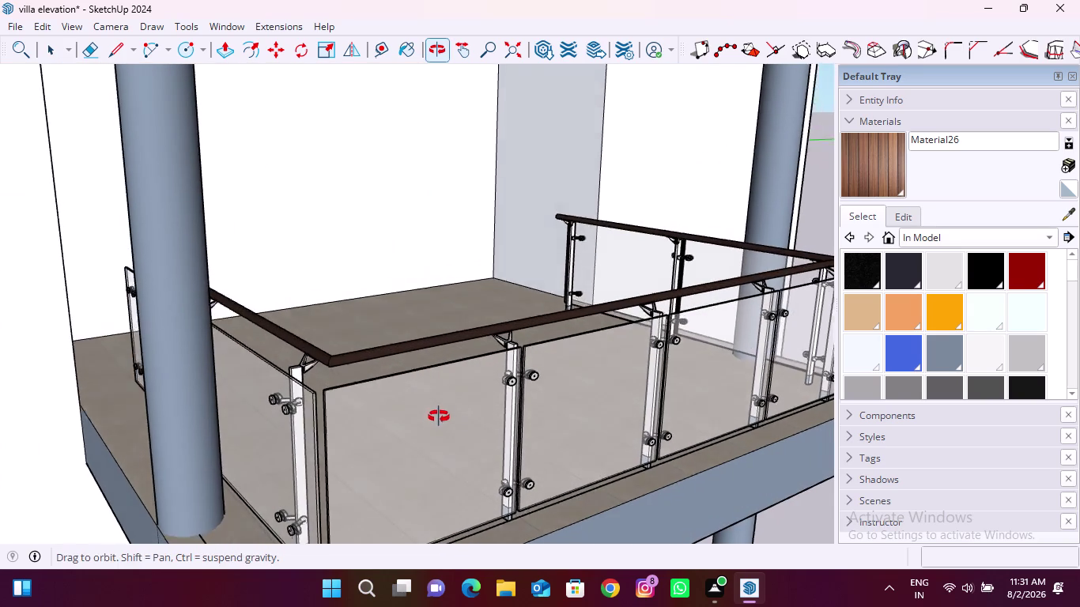
middle_drag(438, 422, 440, 411)
click(434, 416)
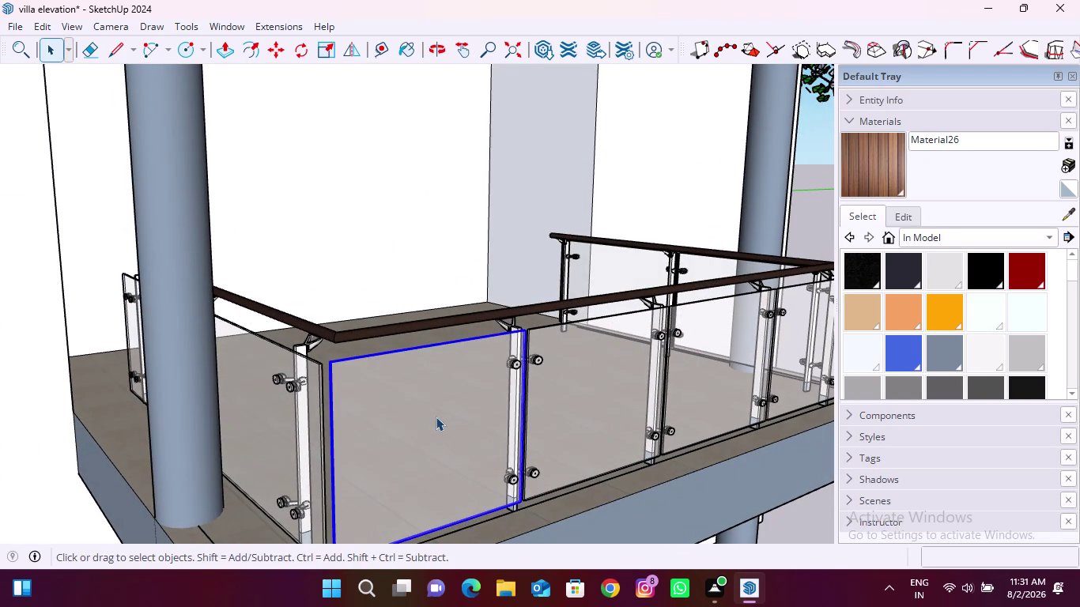
key(m)
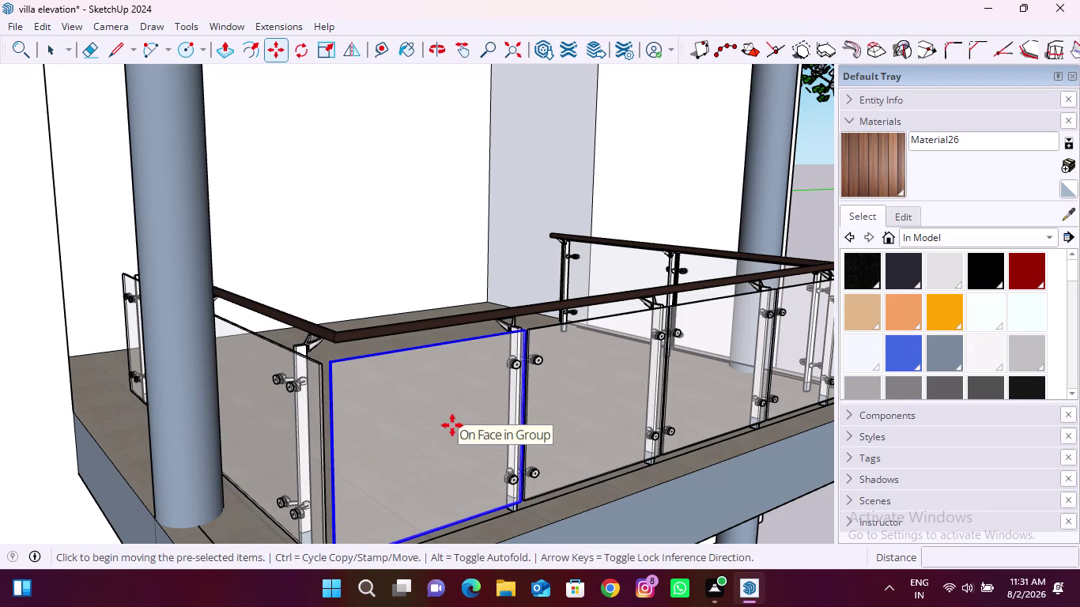
scroll(up, 3)
scroll(down, 3)
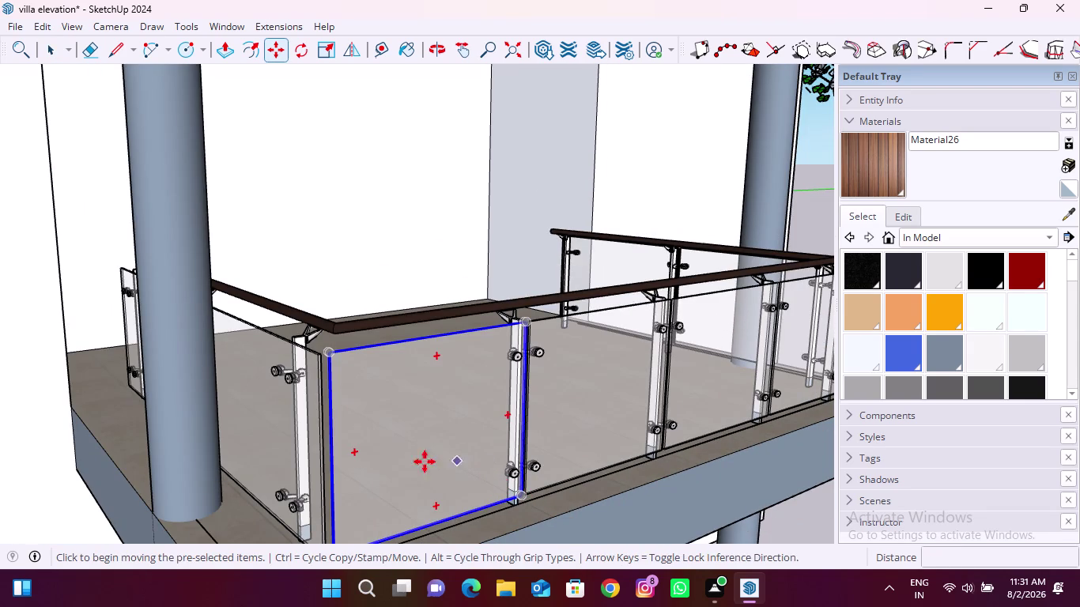
key(space)
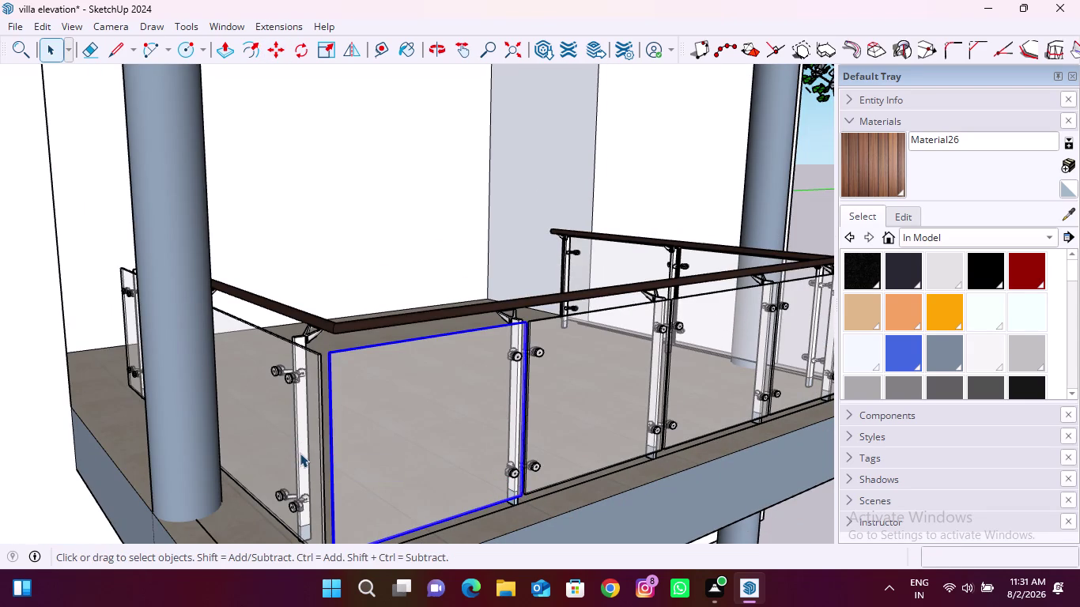
Select the side glass panel at the railing corner for moving.
click(300, 453)
scroll(down, 3)
scroll(down, 3)
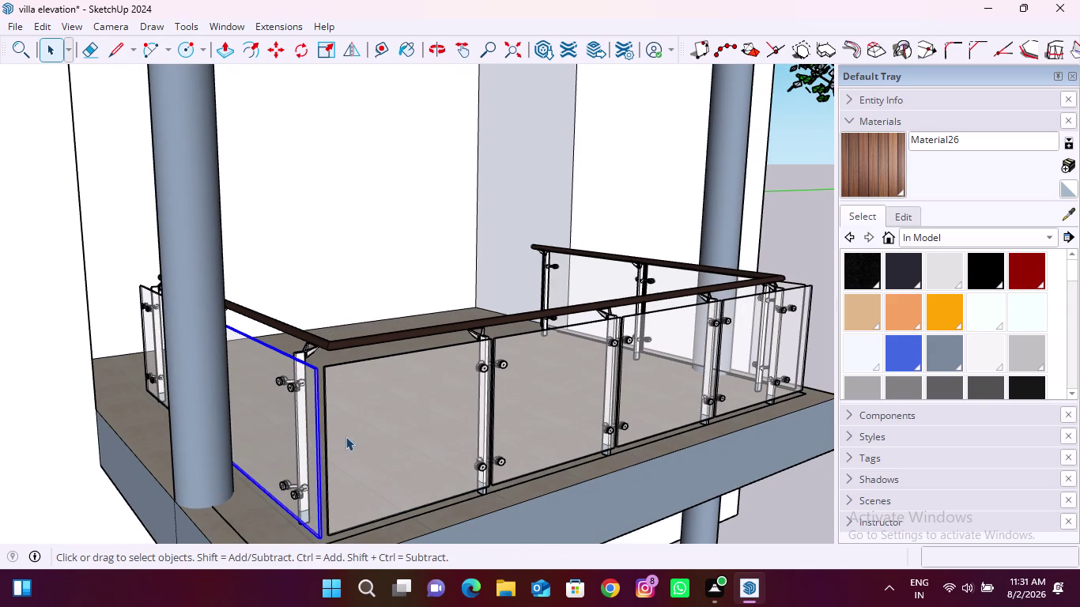
scroll(up, 3)
key(m)
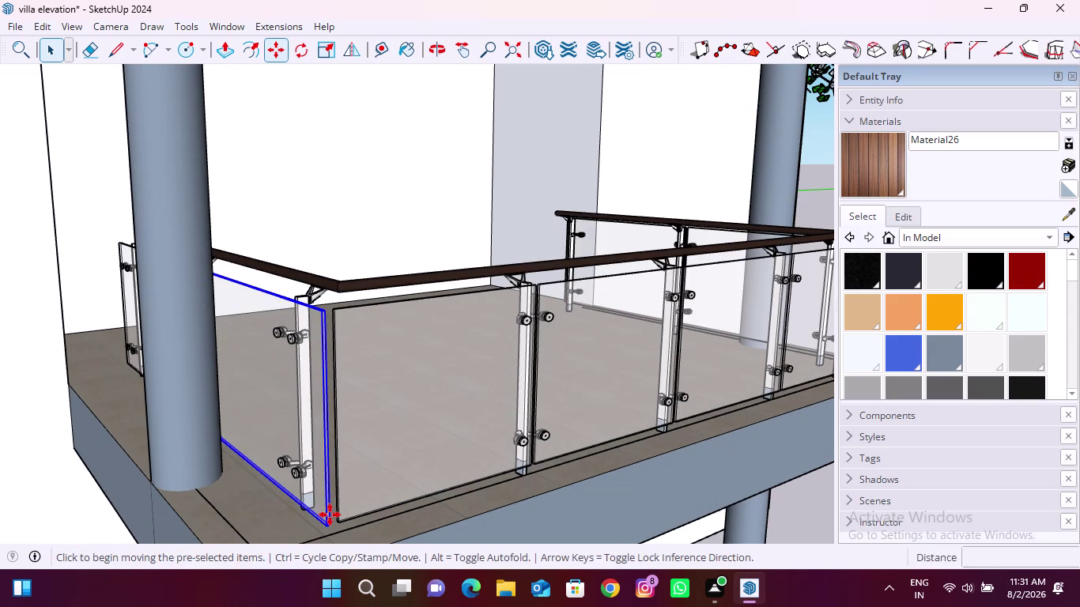
scroll(up, 3)
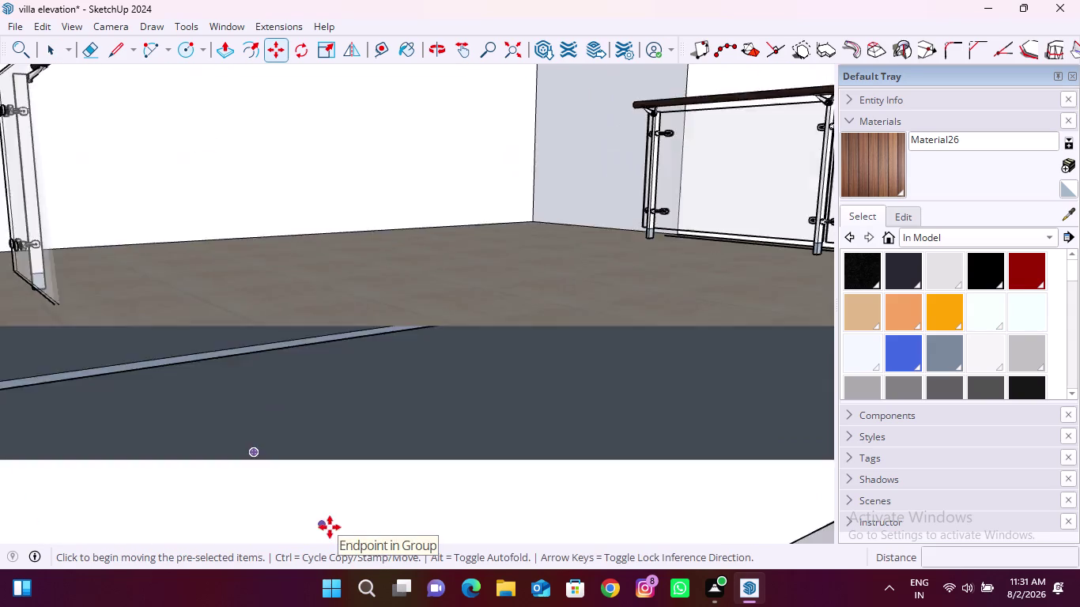
scroll(up, 3)
scroll(down, 3)
scroll(down, 3)
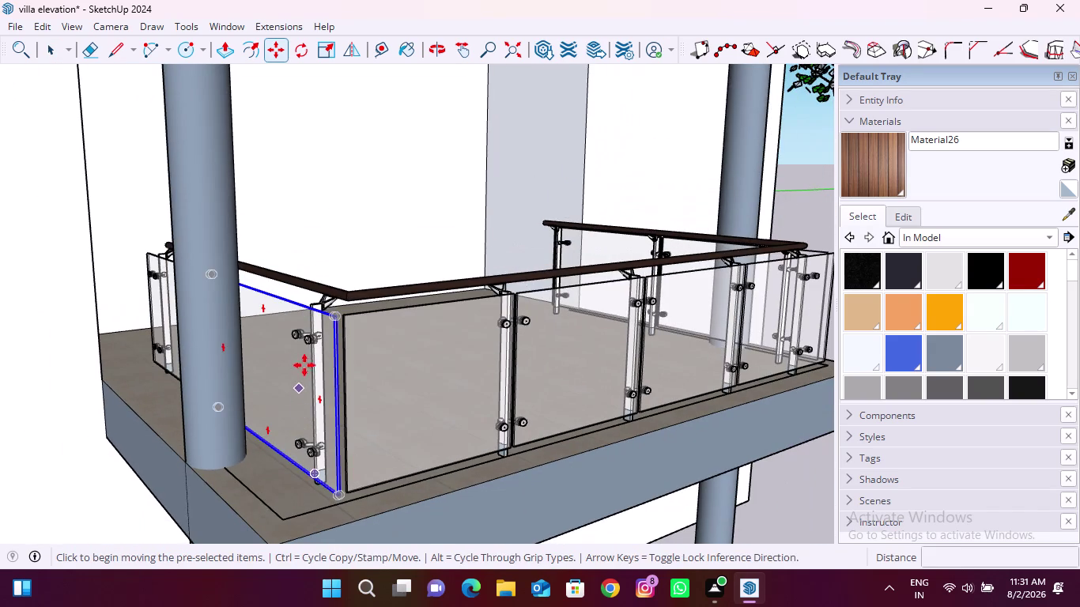
scroll(up, 3)
scroll(down, 3)
scroll(down, 3)
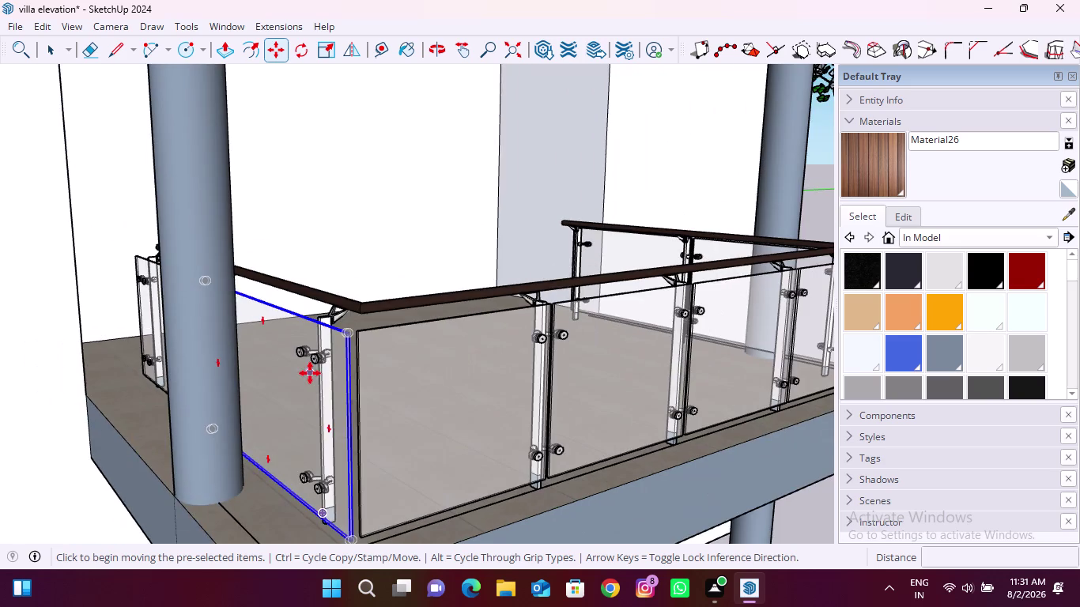
Orbit around the sample railing and pick up the glass pane to carry it.
middle_drag(305, 377, 379, 393)
middle_drag(358, 409, 429, 376)
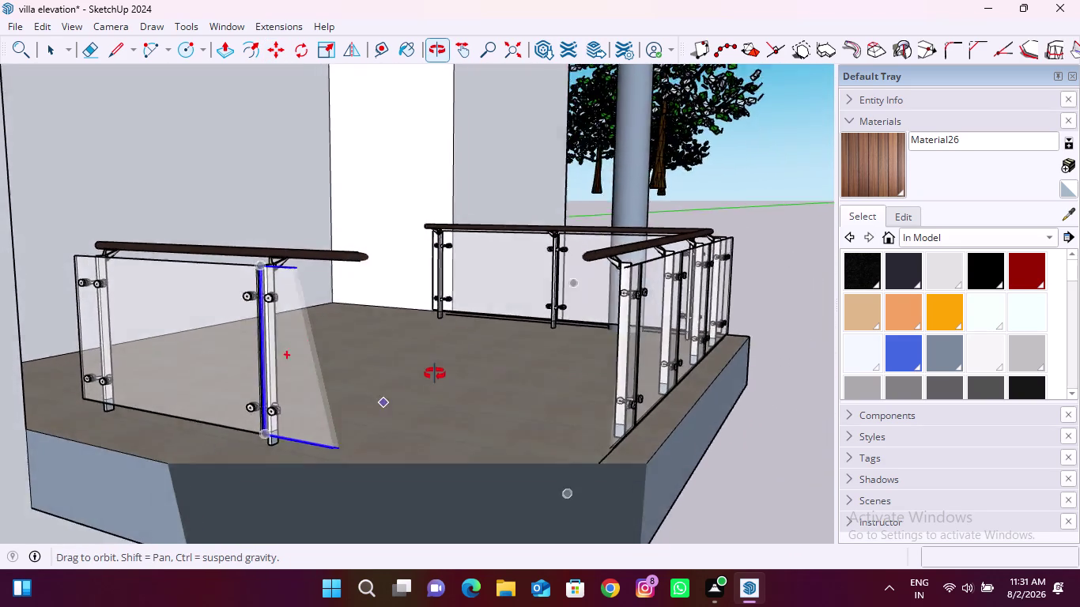
middle_drag(429, 376, 543, 394)
scroll(down, 3)
scroll(up, 3)
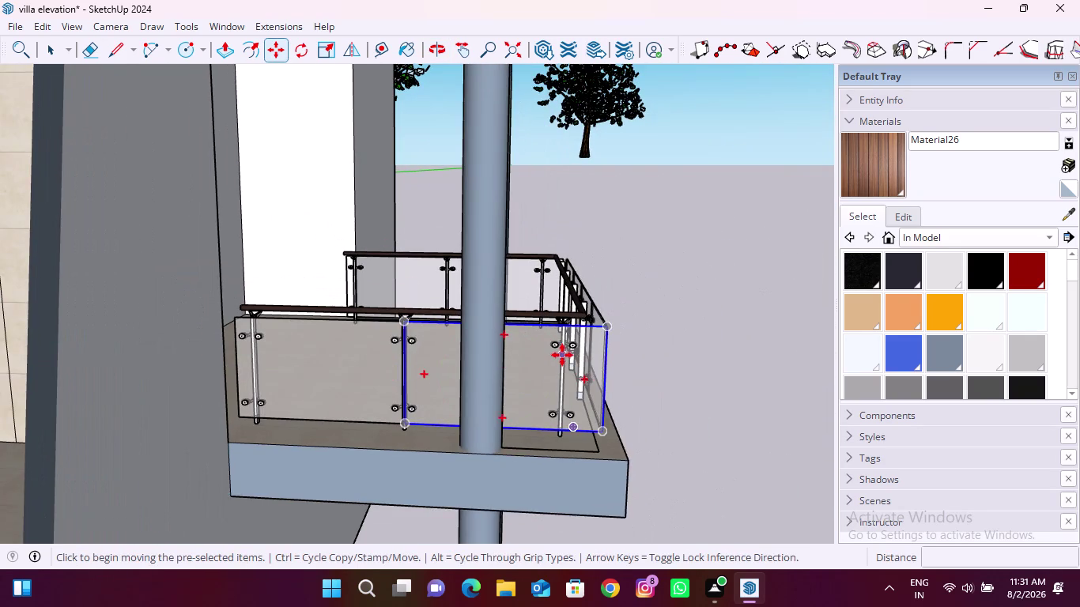
scroll(up, 3)
middle_drag(594, 361, 460, 381)
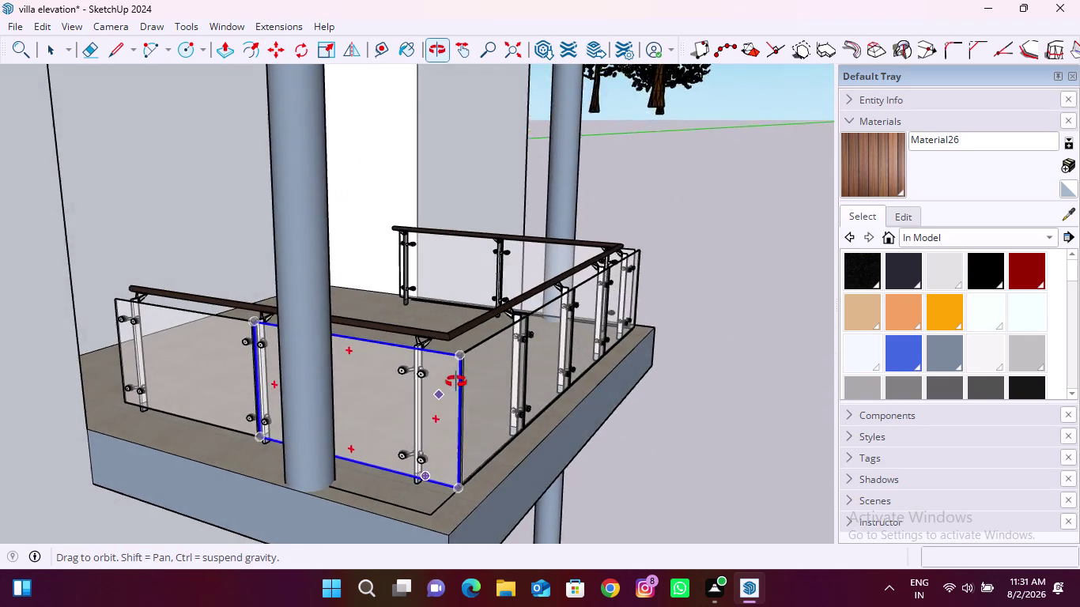
middle_drag(460, 381, 452, 382)
scroll(up, 3)
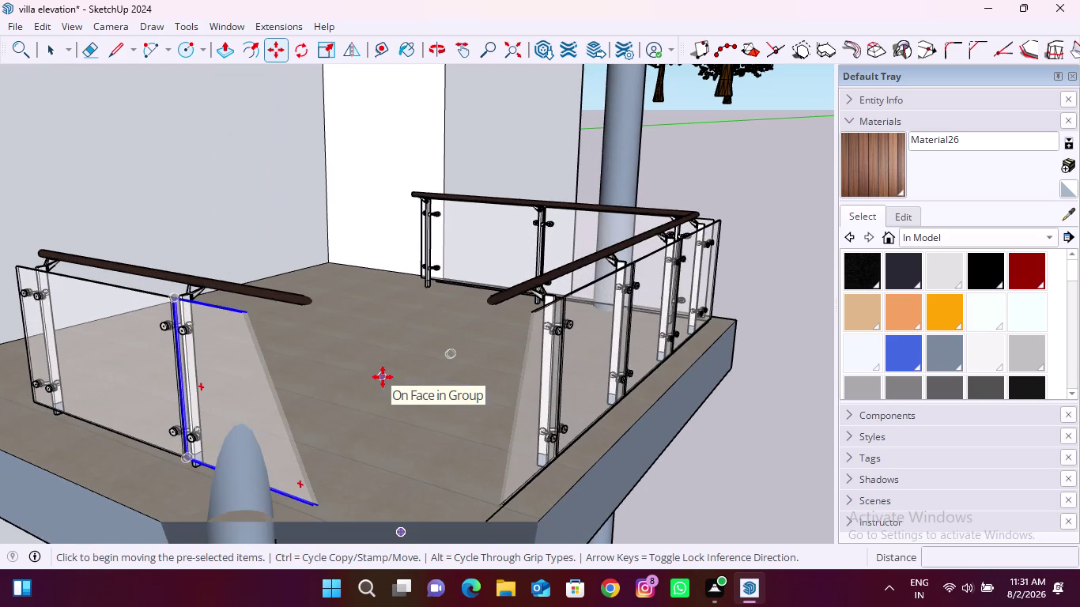
scroll(down, 3)
click(394, 381)
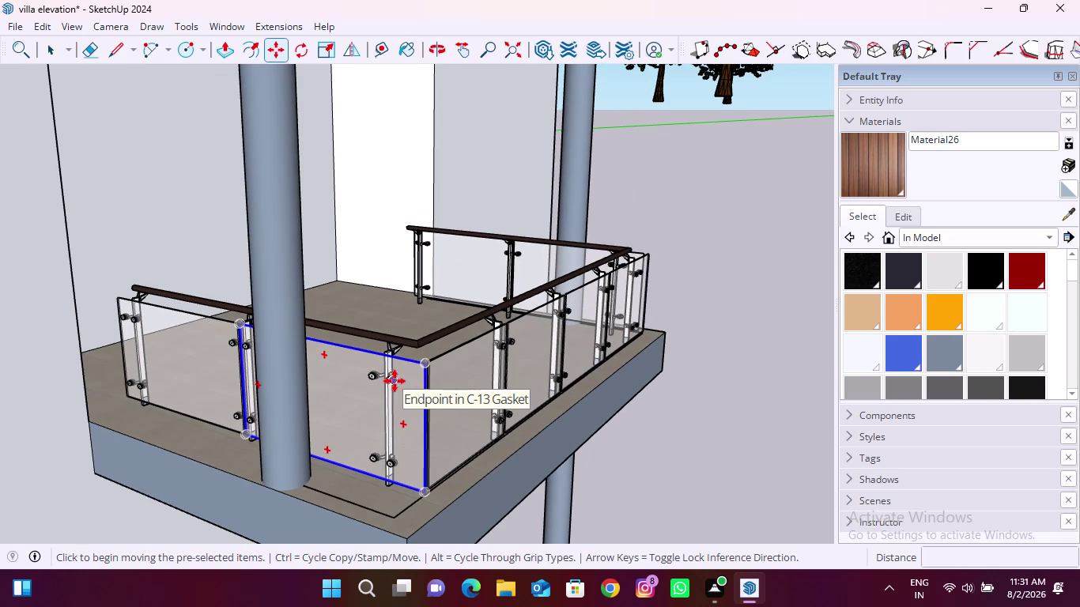
scroll(down, 3)
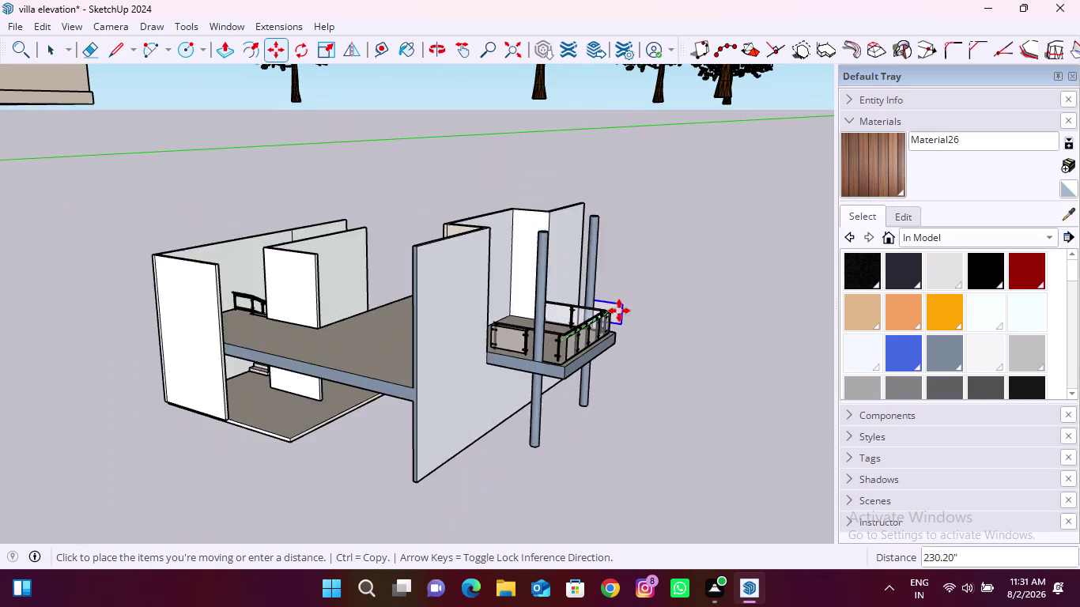
Carry the pane to the villa's front, zooming onto the balcony railing posts.
scroll(down, 3)
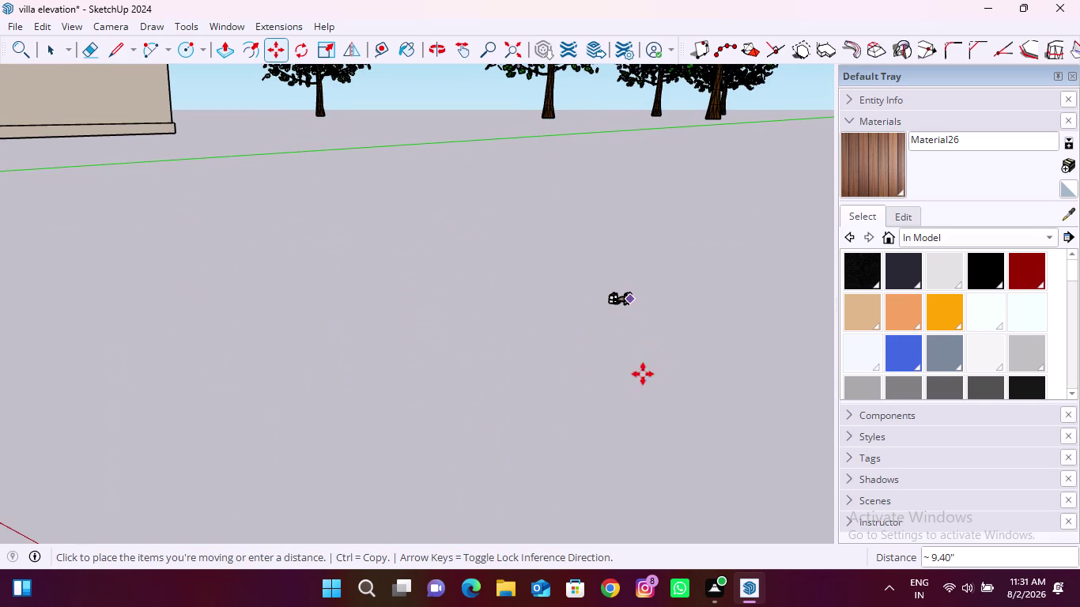
scroll(down, 3)
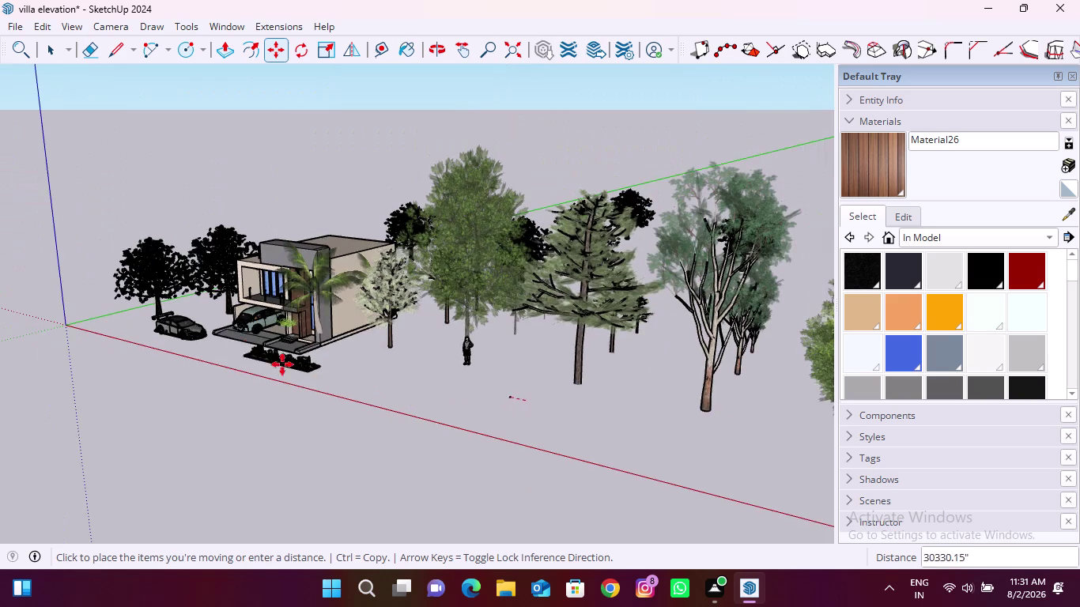
middle_drag(223, 341, 536, 402)
scroll(up, 3)
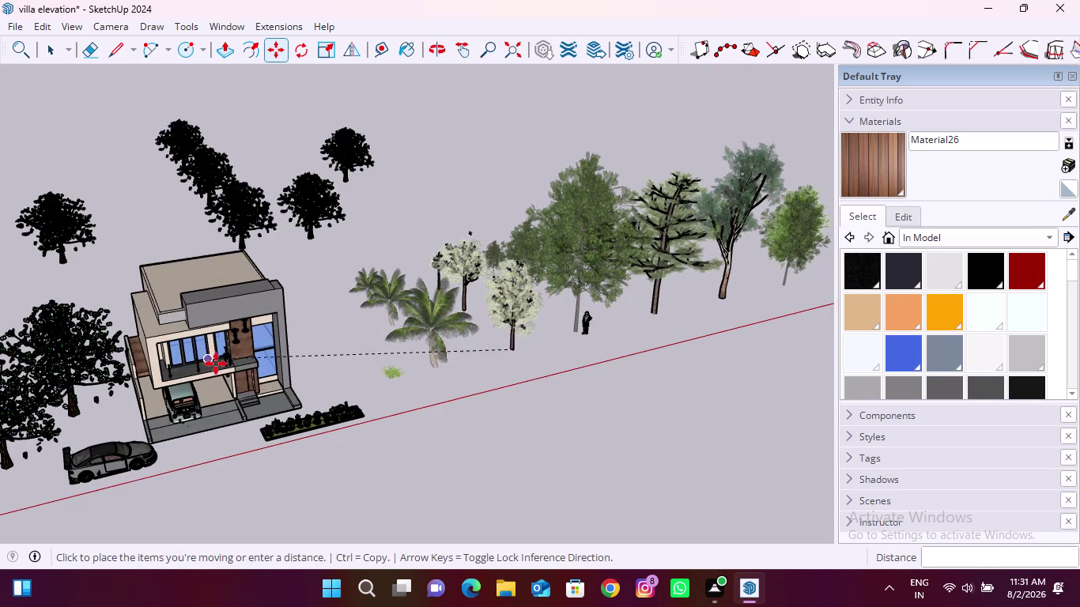
scroll(up, 3)
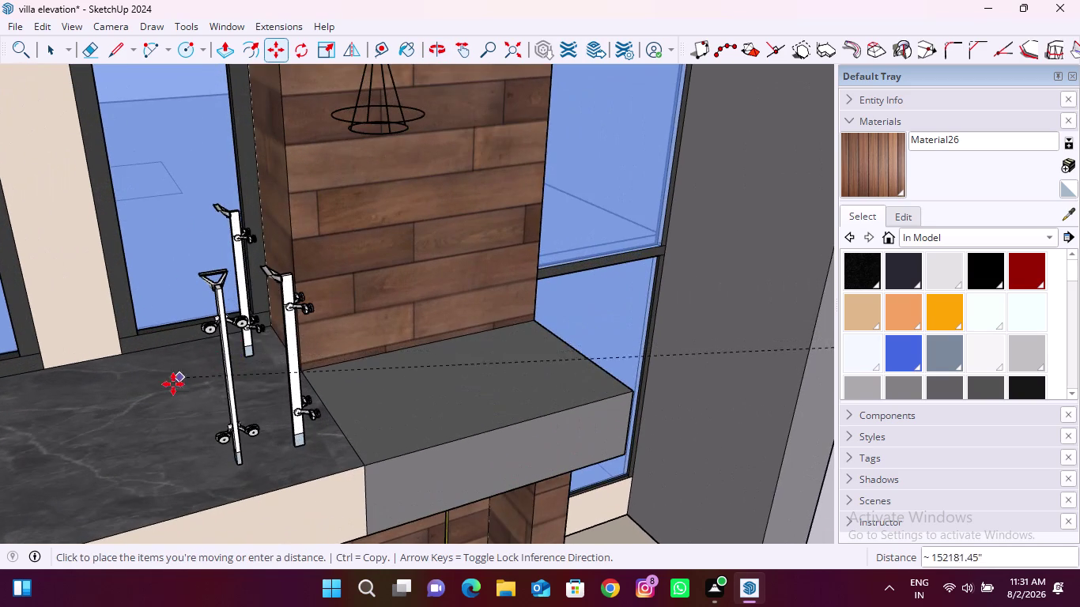
middle_drag(173, 385, 404, 375)
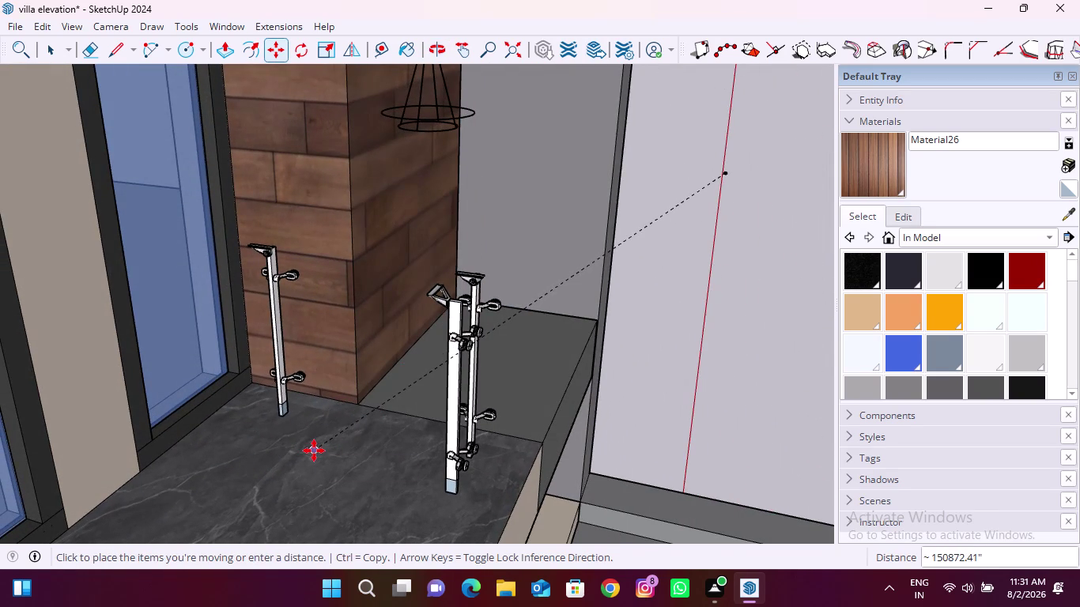
Drop the glass pane on the marble balcony floor, reposition it, and switch to Scale.
click(314, 450)
scroll(up, 3)
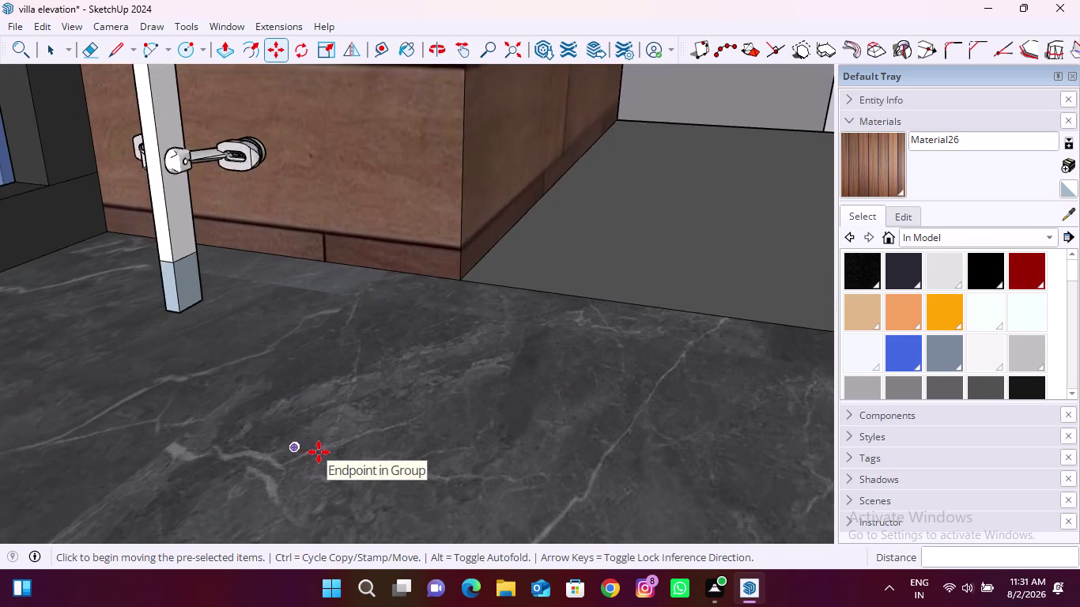
scroll(up, 3)
scroll(up, 3)
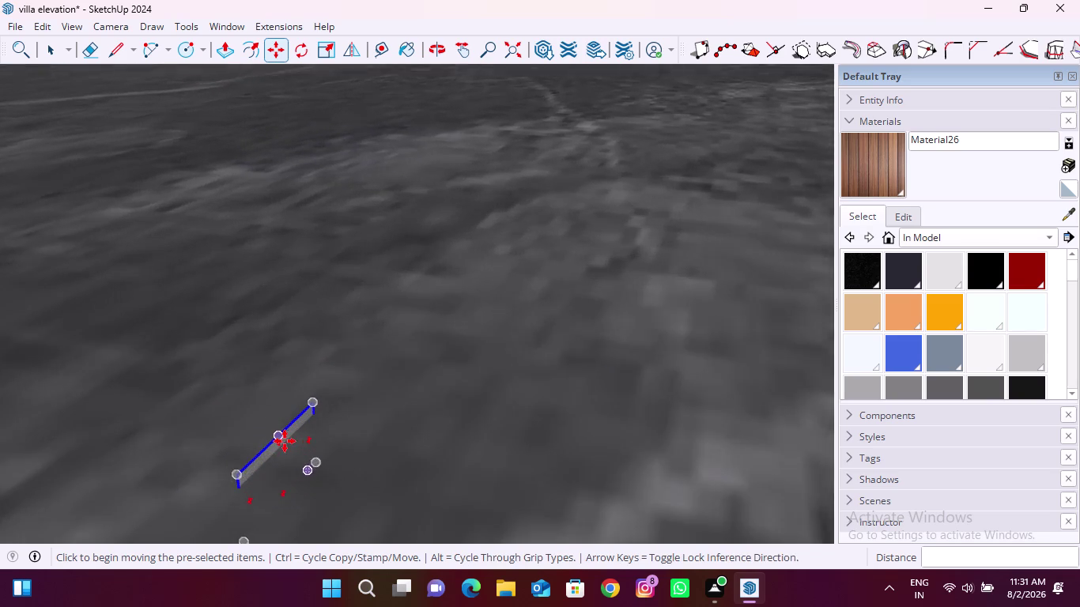
scroll(up, 3)
click(281, 438)
scroll(down, 3)
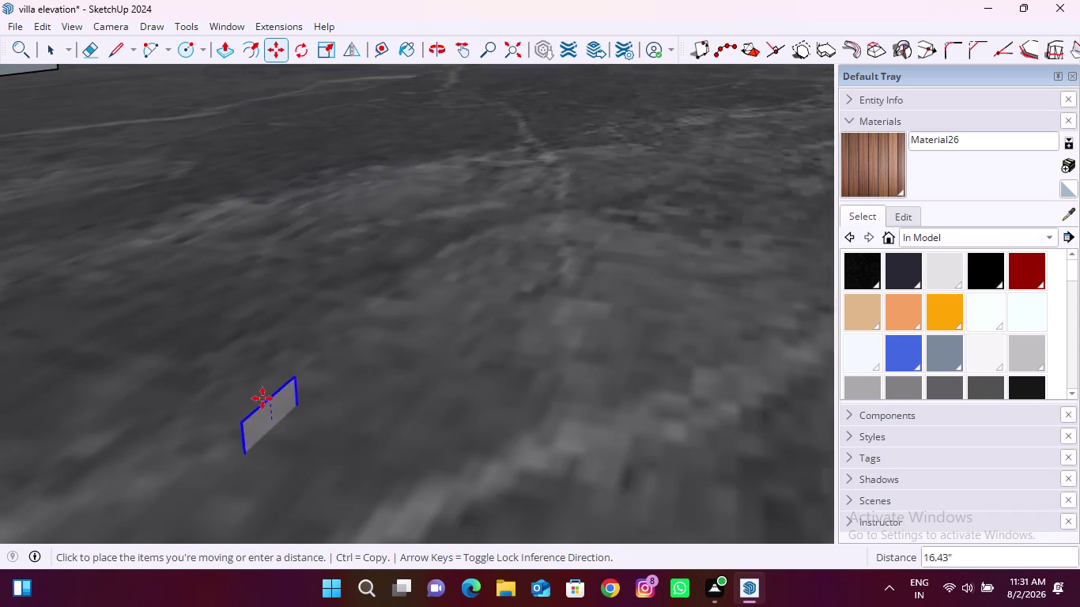
scroll(down, 3)
click(261, 324)
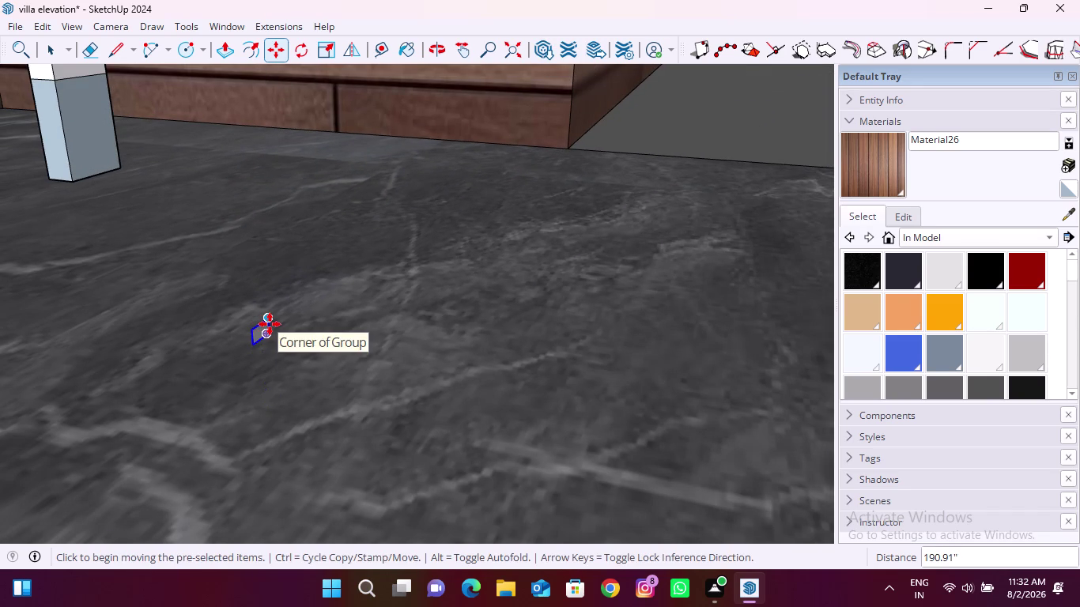
key(s)
scroll(up, 3)
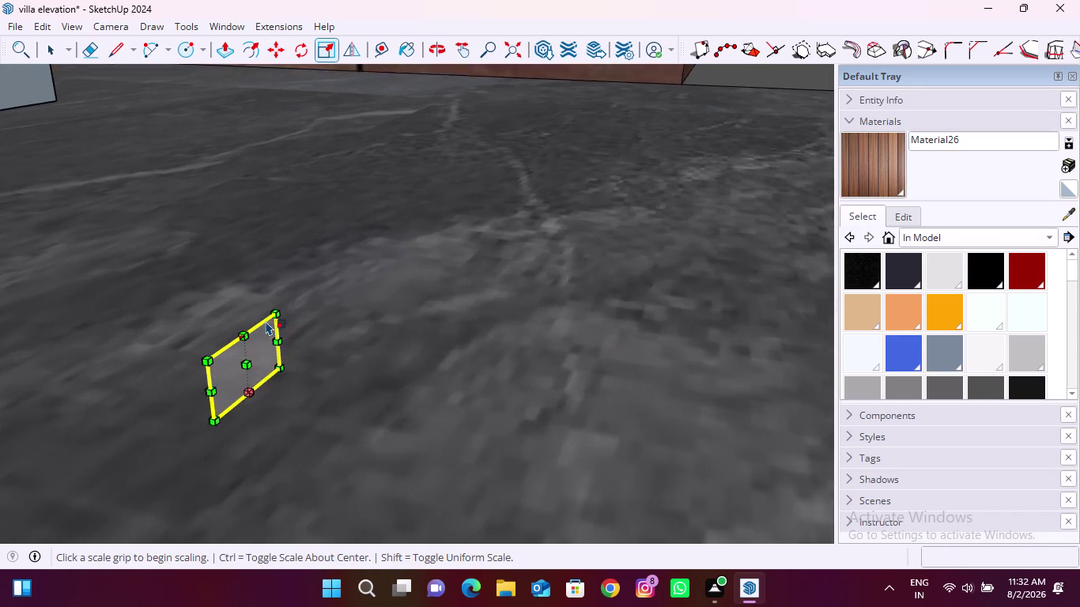
Start enlarging the glass pane from its corner scale grip.
scroll(up, 3)
click(174, 386)
scroll(down, 3)
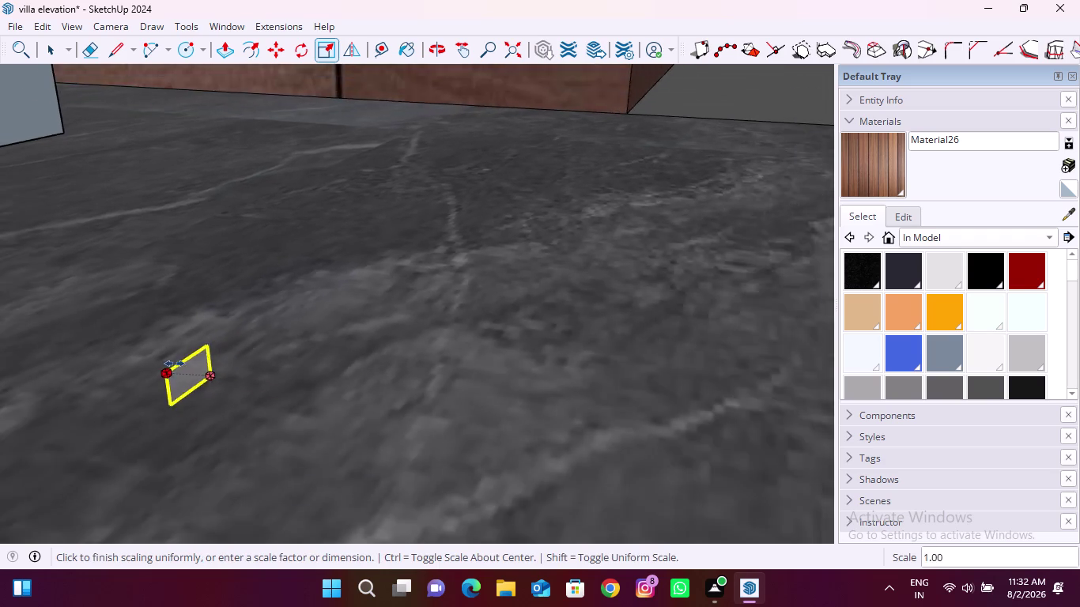
scroll(down, 3)
scroll(down, 3)
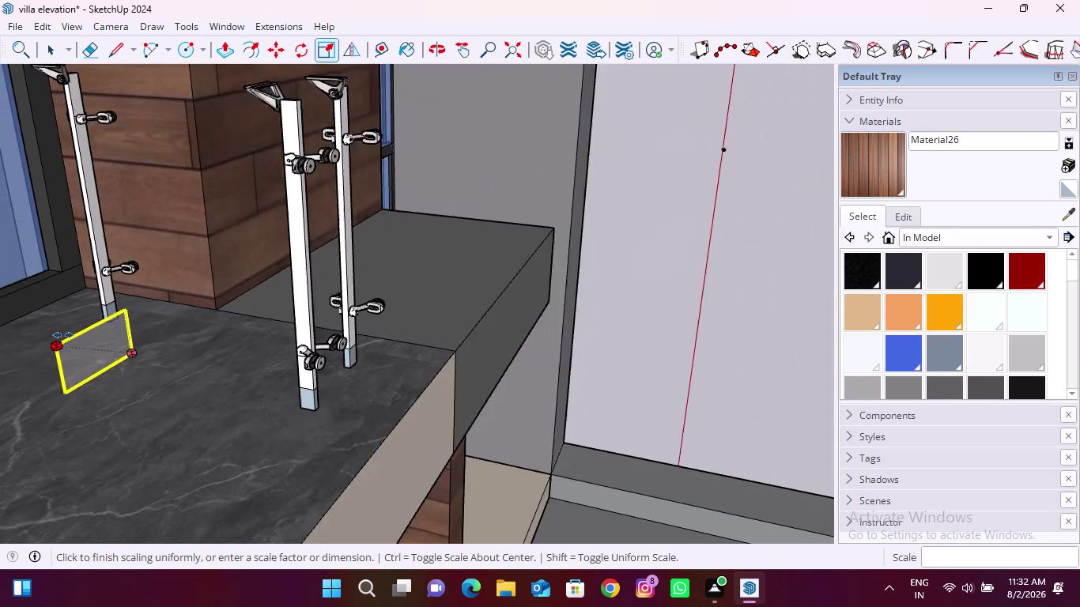
scroll(down, 3)
scroll(down, 3)
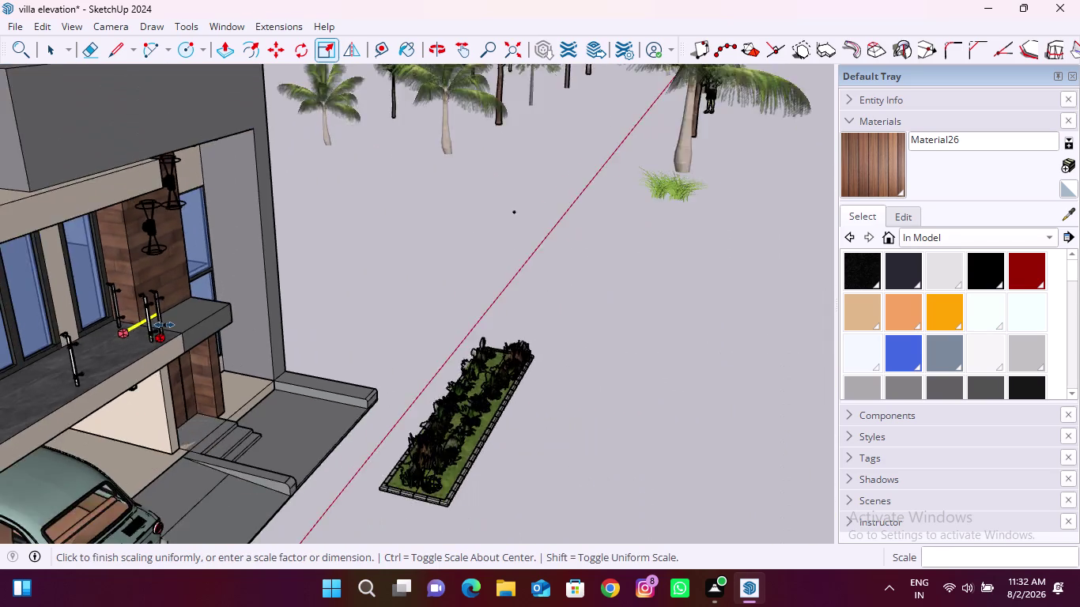
scroll(down, 3)
scroll(up, 3)
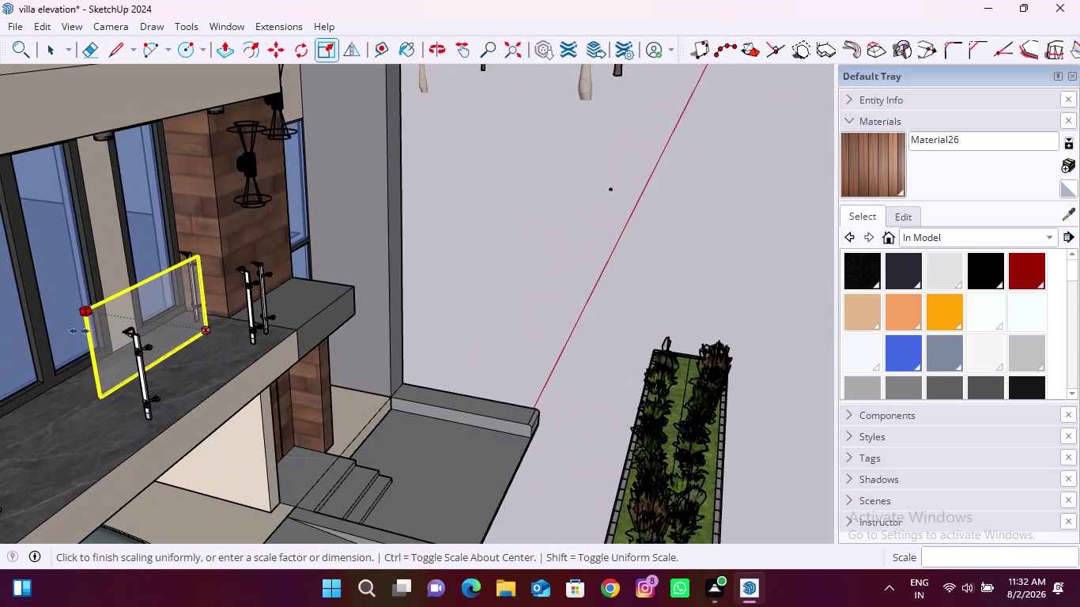
scroll(down, 3)
scroll(down, 3)
Finish enlarging the pane to full railing height and pick it up for moving.
middle_drag(114, 334, 53, 350)
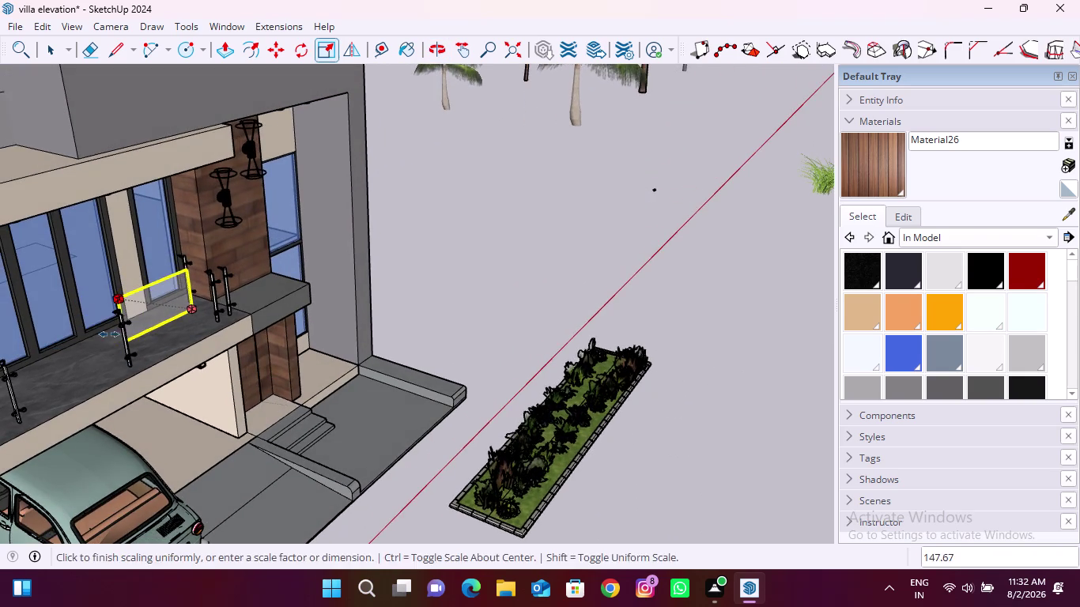
middle_drag(109, 335, 20, 331)
middle_drag(161, 288, 105, 284)
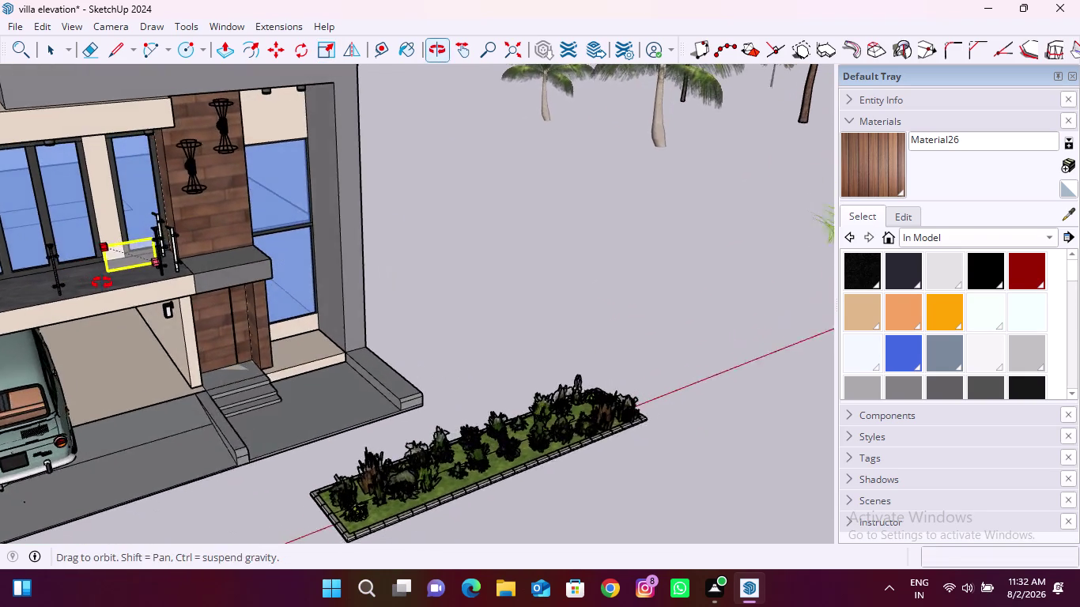
middle_drag(104, 283, 102, 283)
scroll(down, 3)
scroll(up, 3)
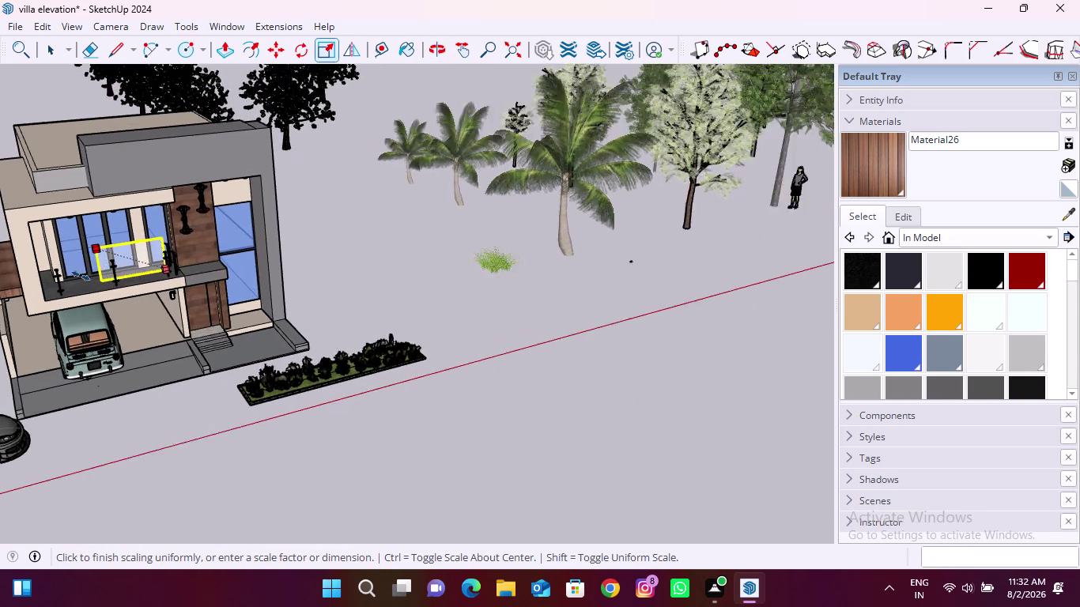
scroll(up, 3)
scroll(up, 3)
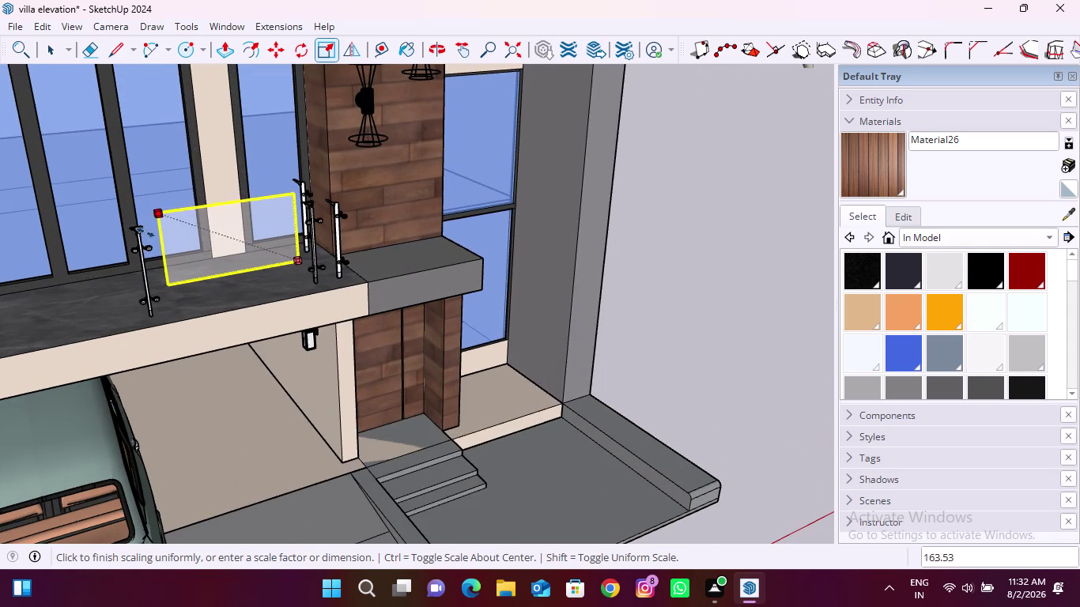
scroll(up, 3)
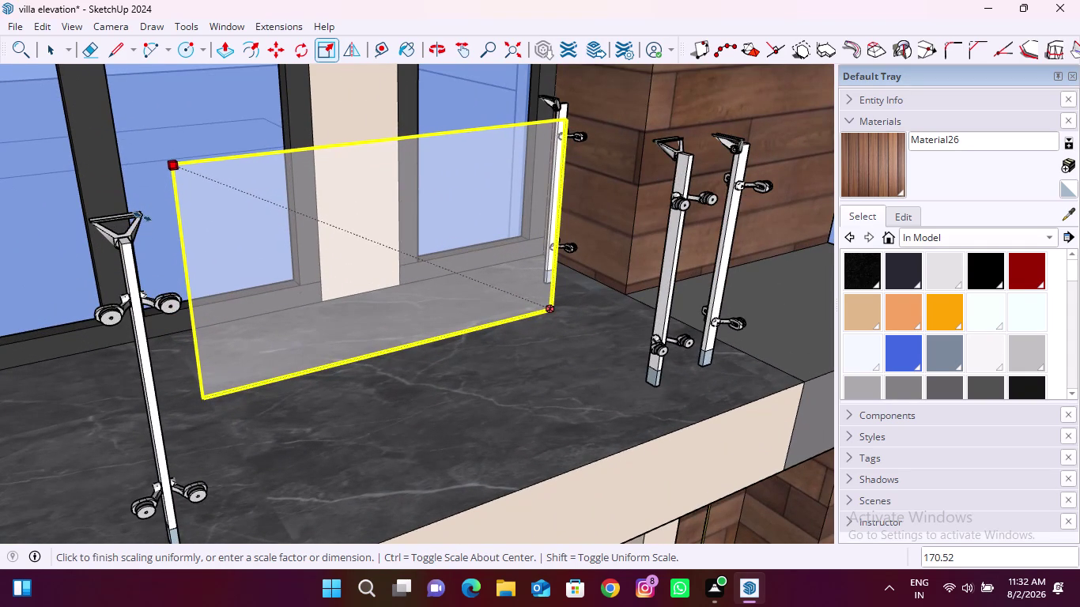
click(142, 217)
scroll(down, 3)
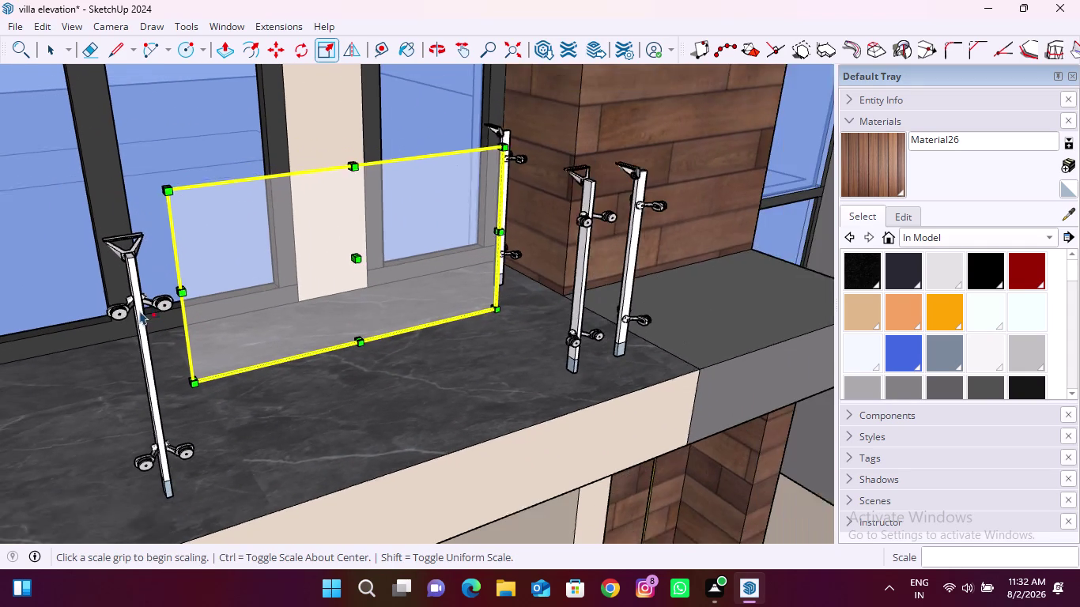
key(m)
click(288, 325)
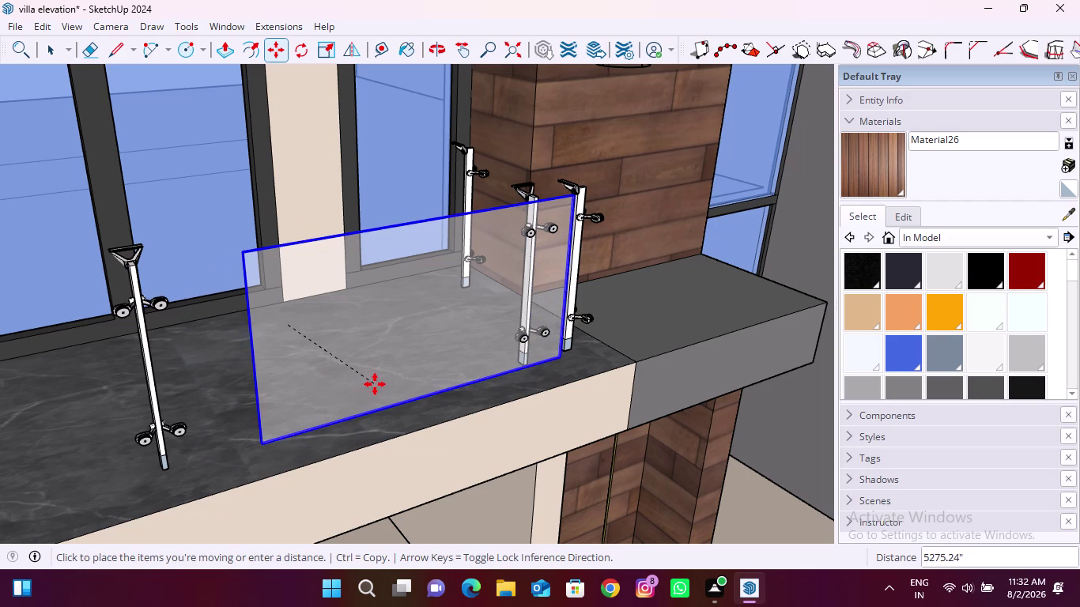
Set the pane down on the balcony slab beside the railing posts.
click(375, 384)
middle_drag(562, 299, 233, 394)
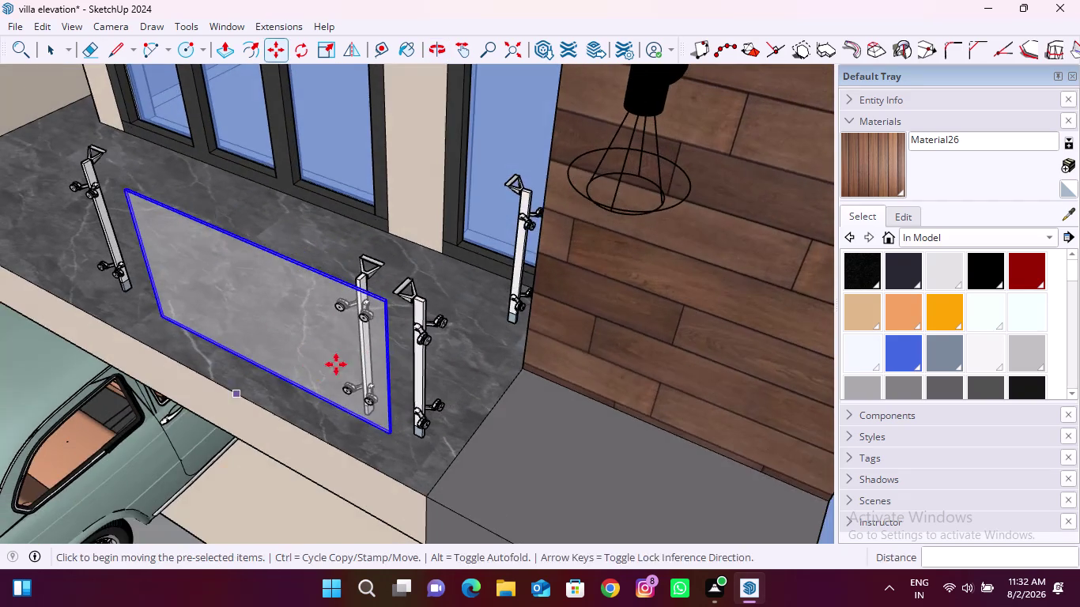
middle_drag(348, 357, 235, 343)
scroll(up, 3)
middle_drag(342, 294, 343, 332)
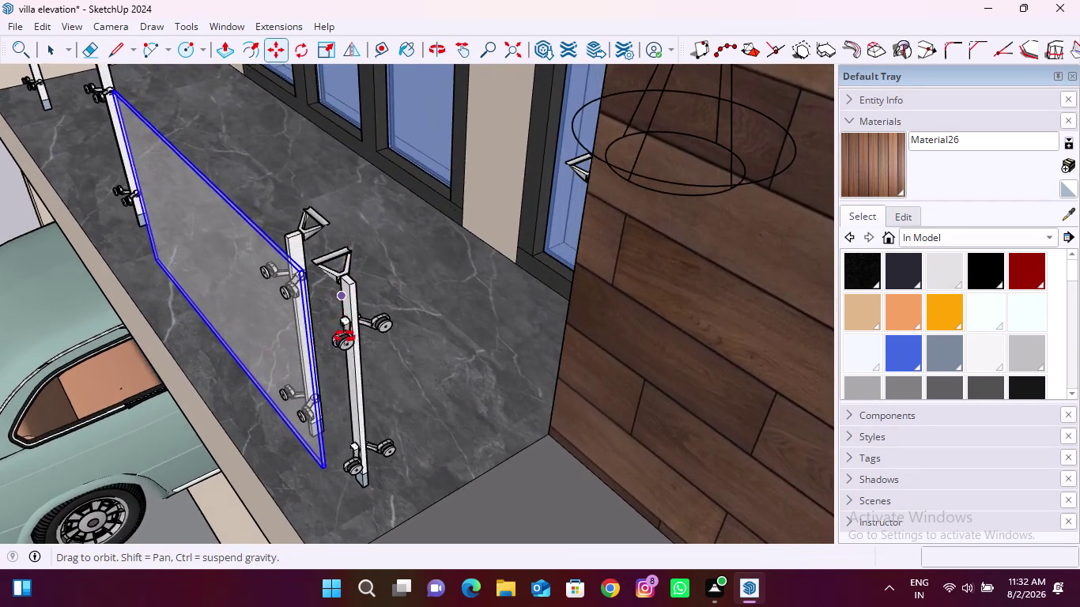
middle_drag(343, 332, 556, 337)
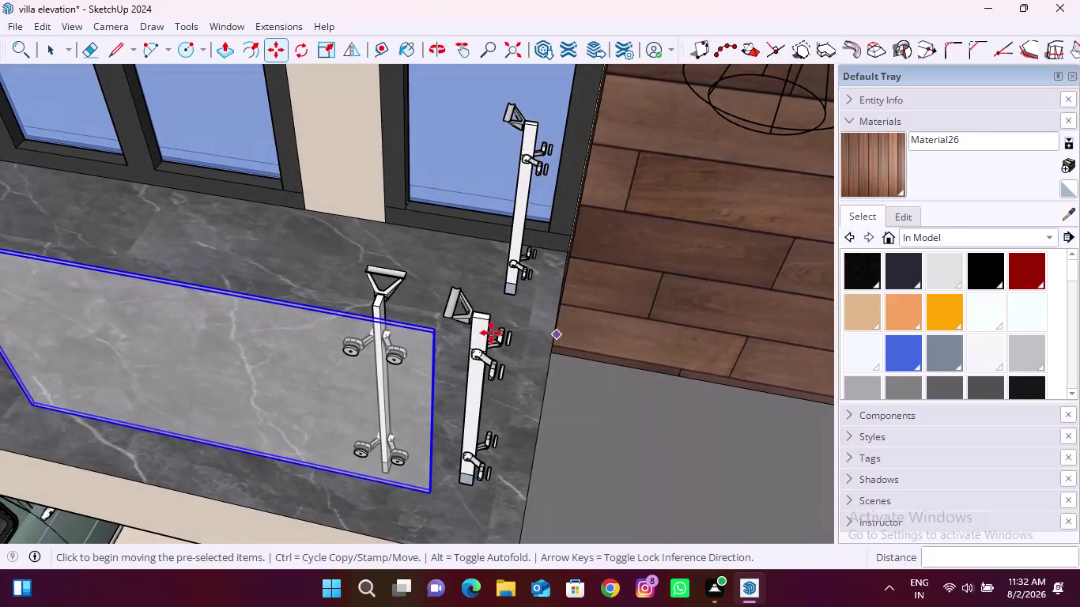
scroll(up, 3)
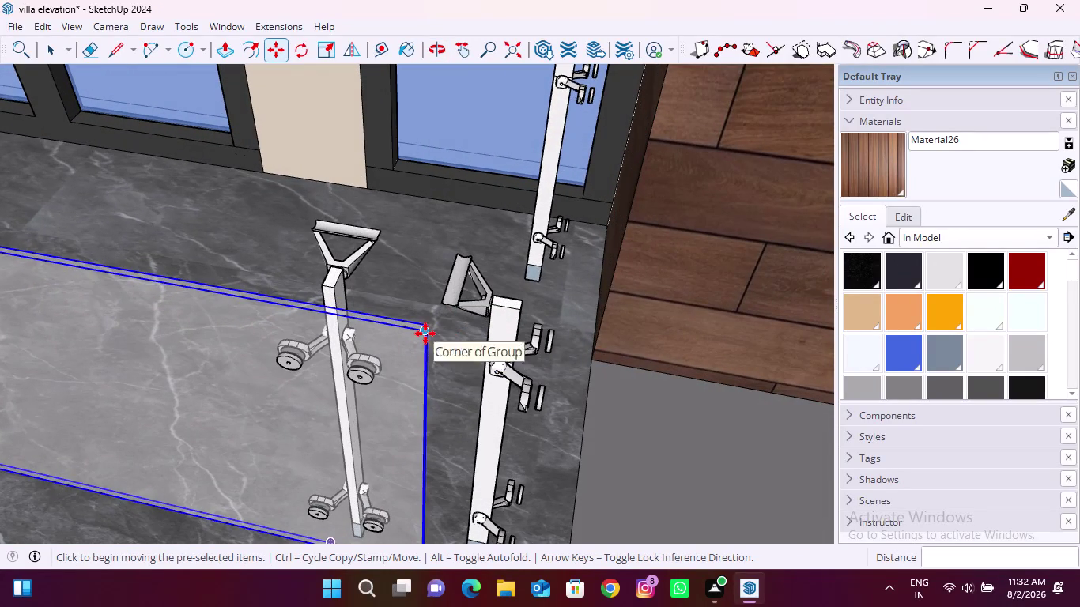
Snap the pane's corner against a post and verify it sits upright between the posts.
click(426, 334)
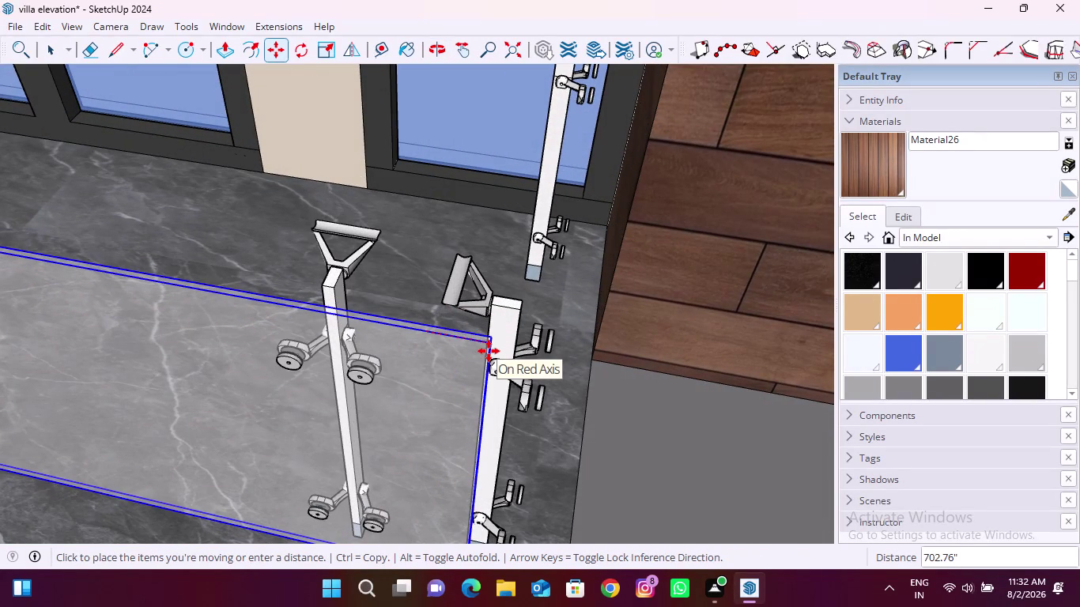
click(489, 351)
middle_drag(408, 354, 213, 459)
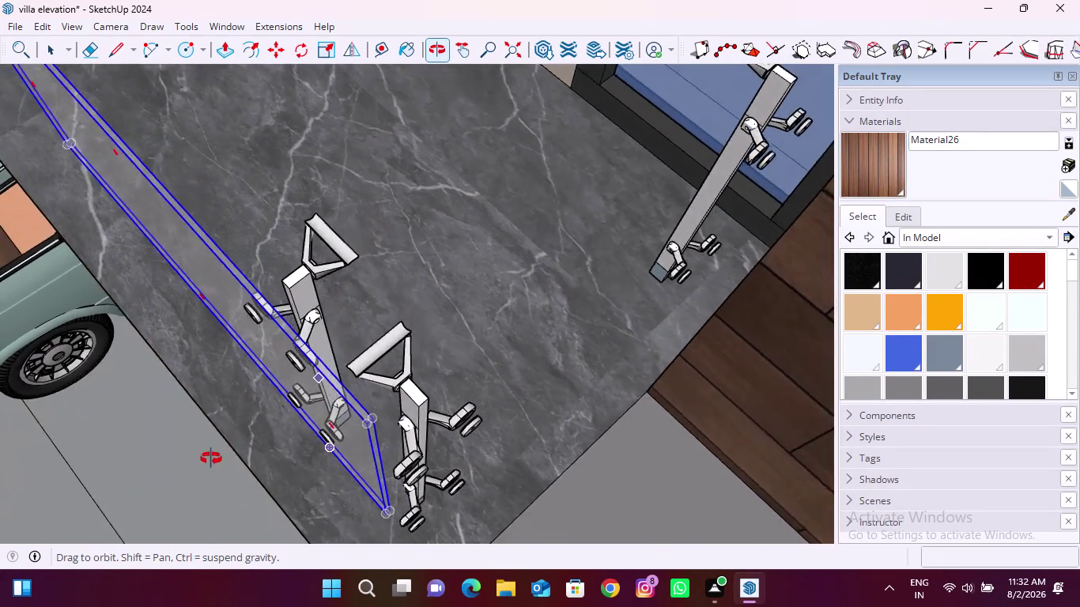
middle_drag(213, 459, 172, 246)
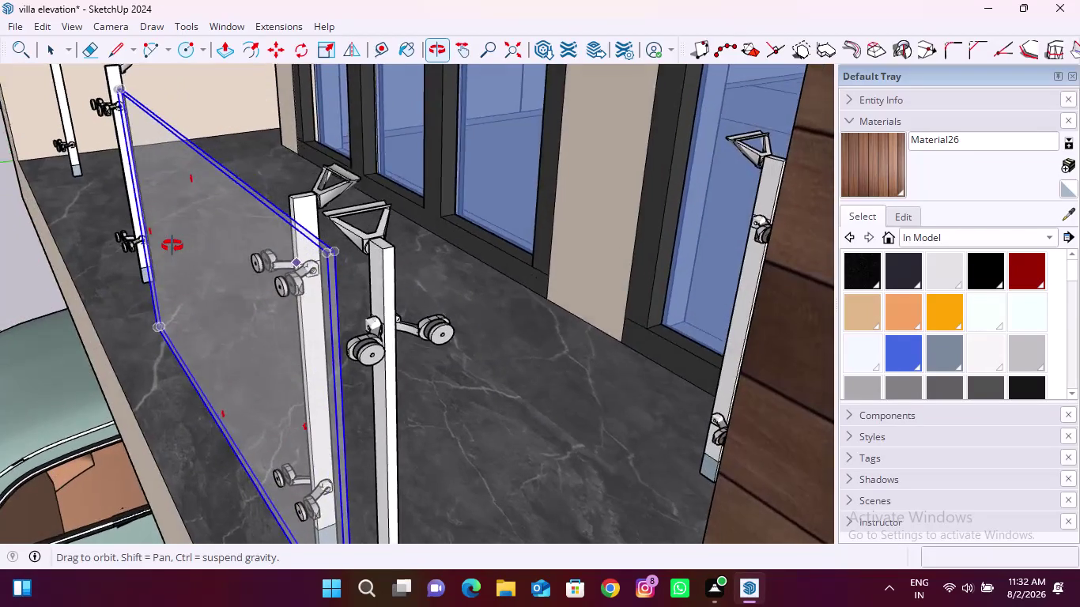
middle_drag(171, 246, 177, 243)
scroll(up, 3)
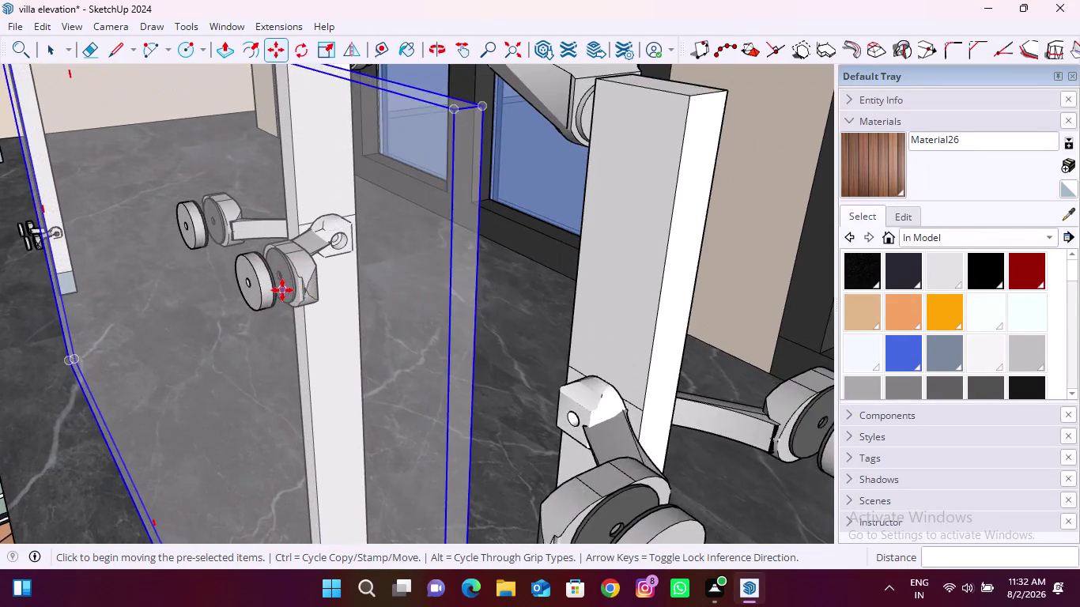
scroll(up, 3)
middle_drag(273, 285, 352, 268)
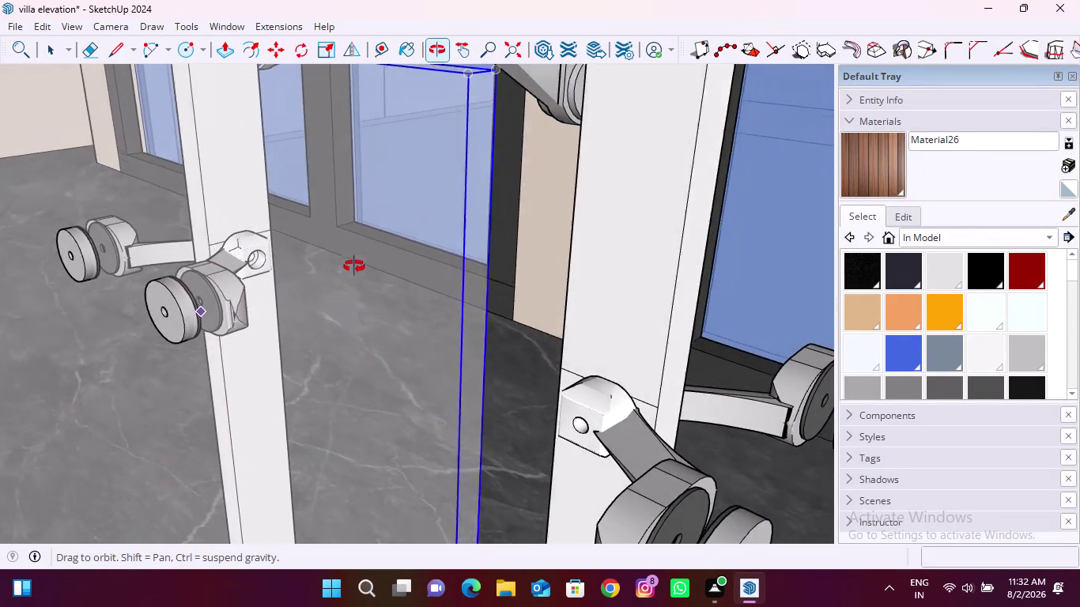
middle_drag(352, 268, 461, 245)
scroll(up, 3)
scroll(down, 3)
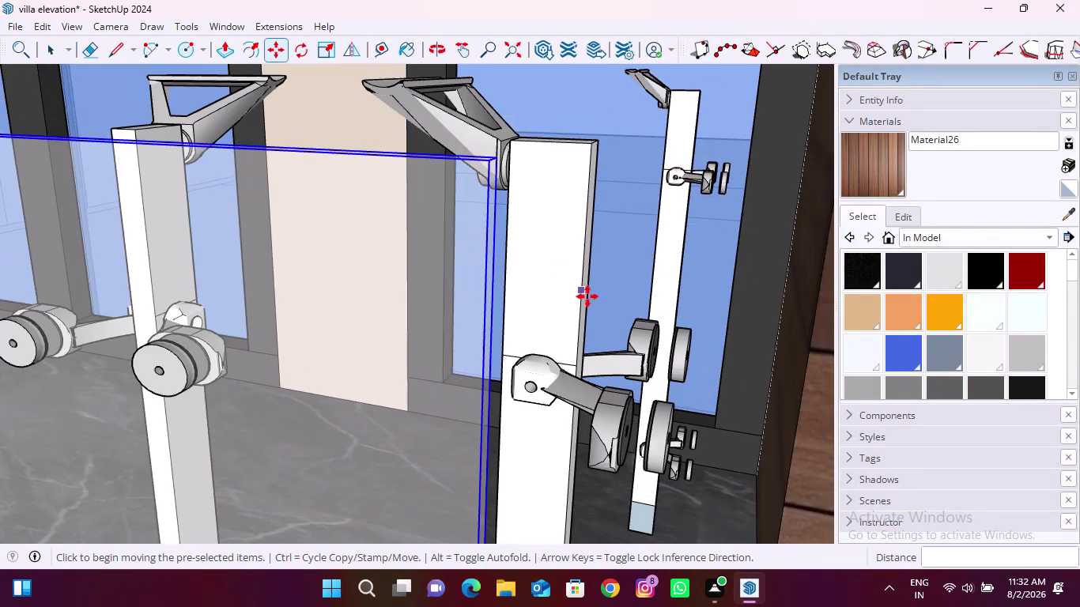
scroll(down, 3)
middle_drag(211, 359, 352, 358)
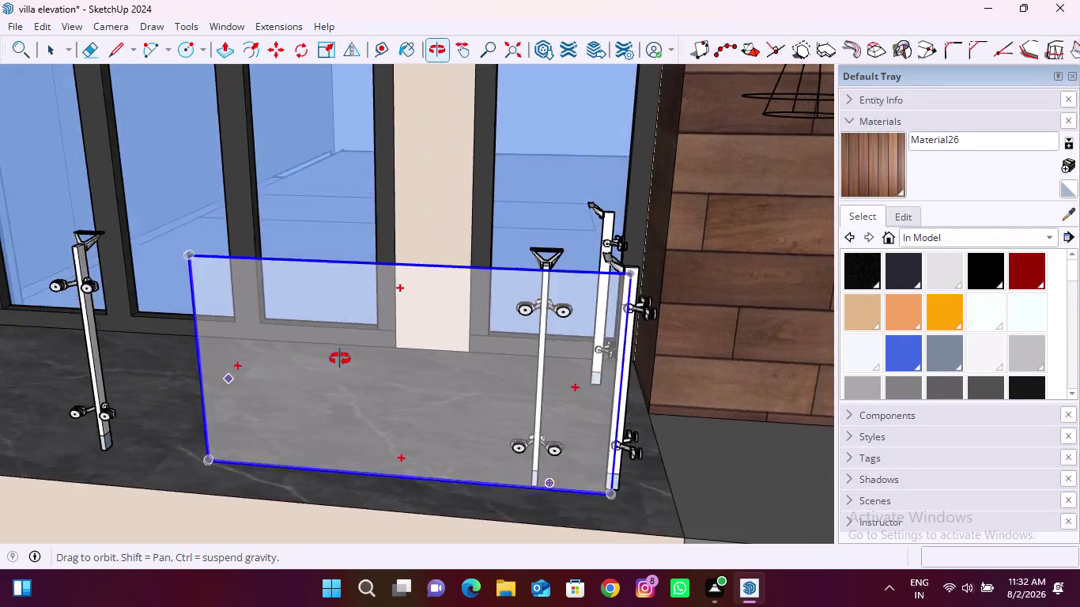
middle_drag(352, 359, 566, 341)
Scale the glass panel from its side grip along the red axis to the balcony's far end.
key(s)
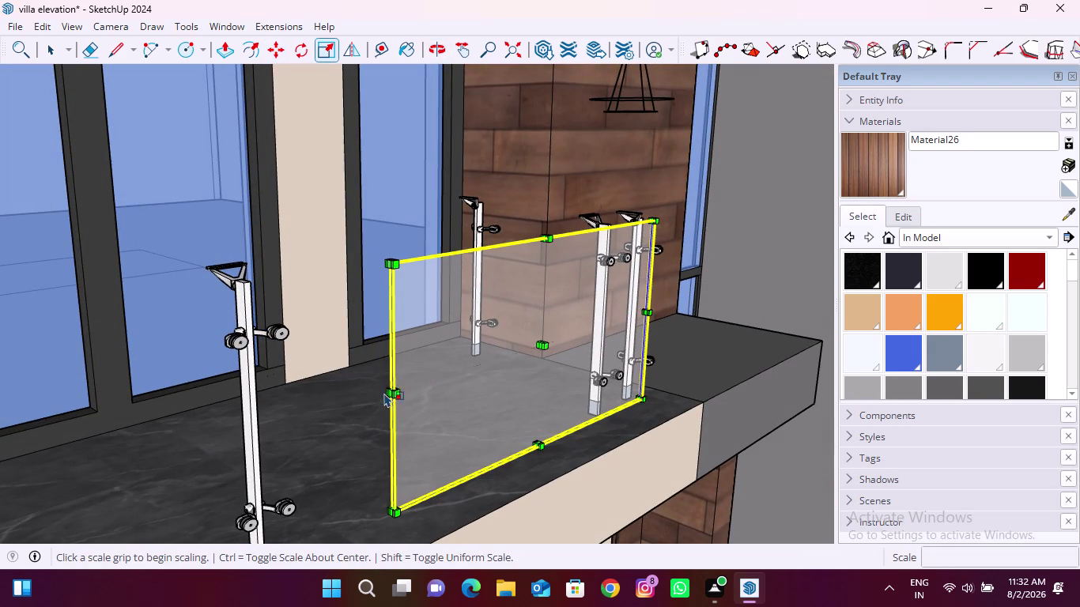
scroll(up, 3)
middle_drag(401, 395, 311, 384)
scroll(up, 3)
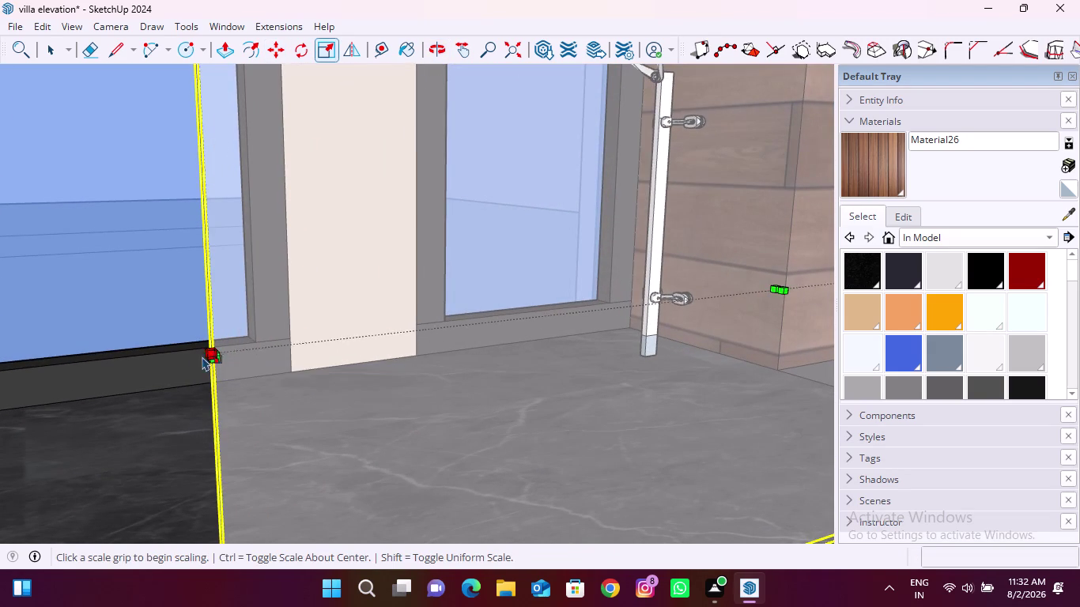
middle_drag(202, 356, 334, 364)
scroll(down, 3)
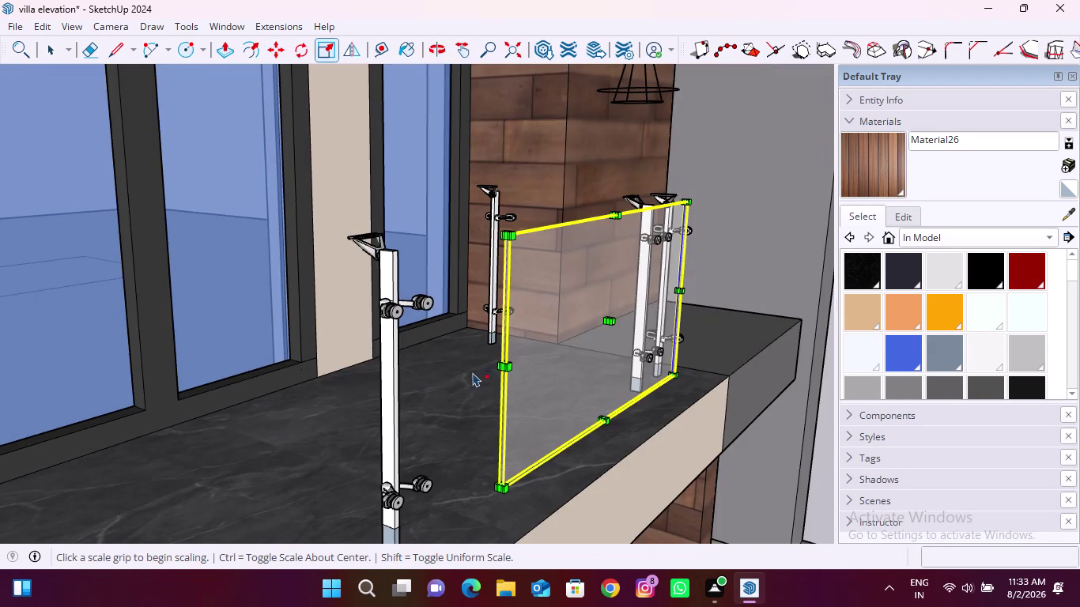
scroll(up, 3)
scroll(up, 3)
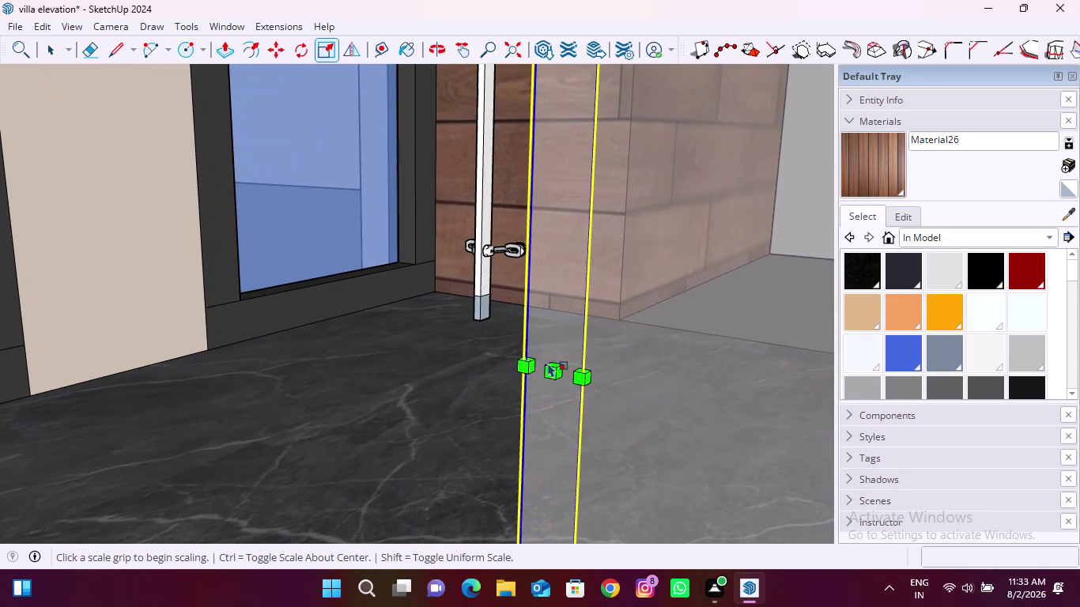
click(549, 370)
scroll(down, 3)
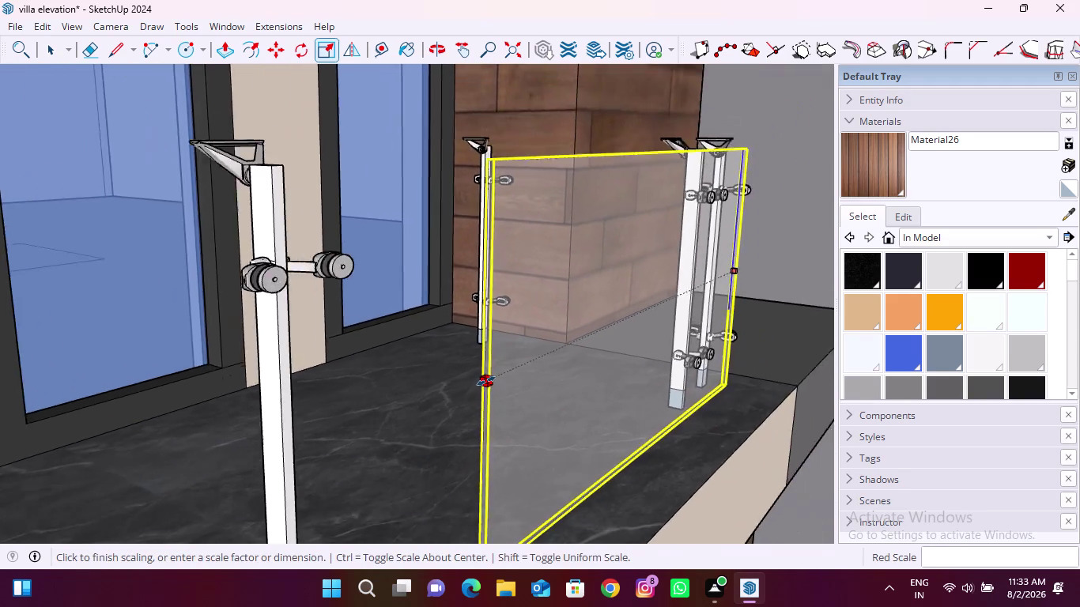
scroll(down, 3)
middle_drag(396, 434, 299, 425)
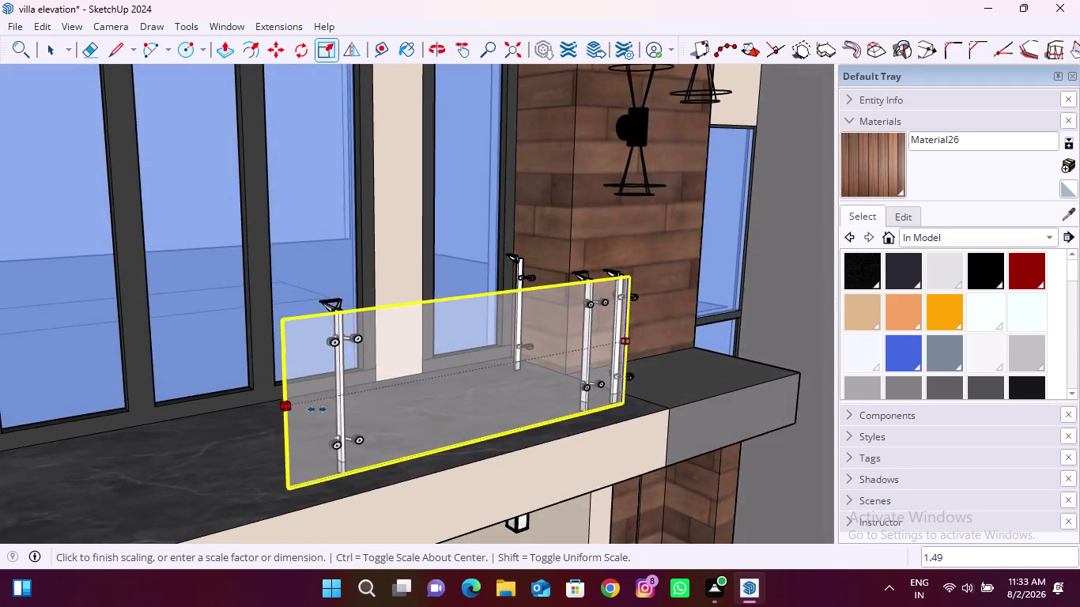
scroll(down, 3)
scroll(up, 3)
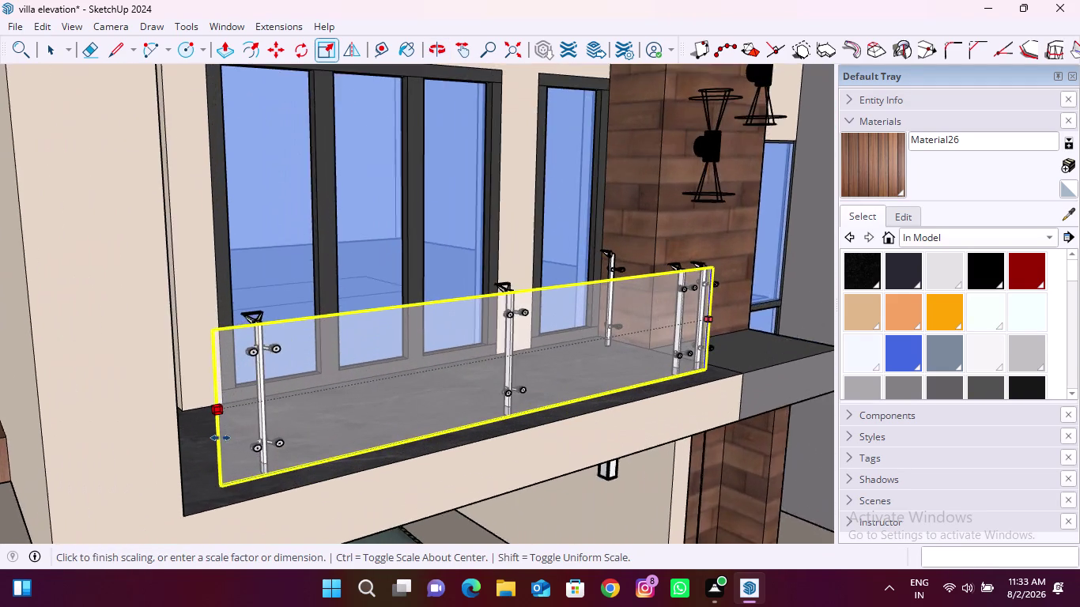
scroll(up, 3)
middle_drag(193, 440, 105, 433)
scroll(up, 3)
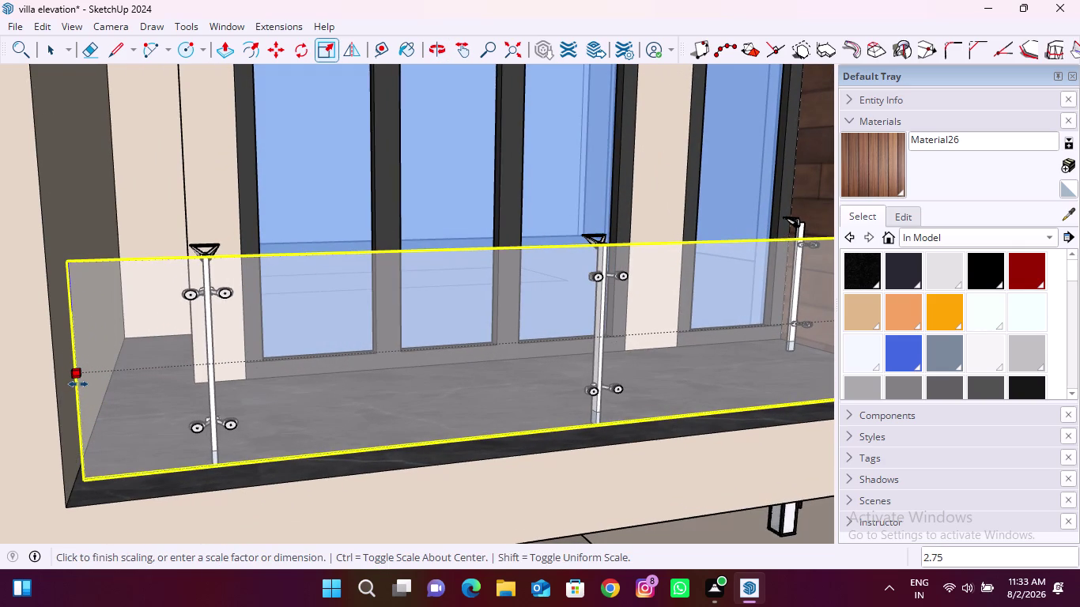
click(74, 385)
Inspect the stretched panel along the balcony front, then select it.
middle_drag(212, 478, 214, 439)
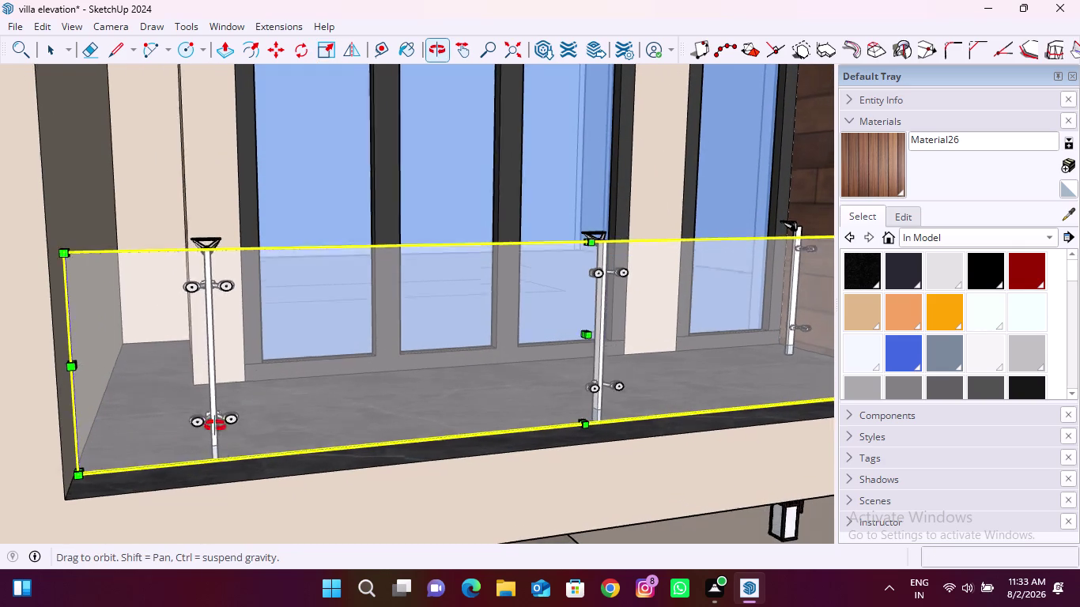
middle_drag(215, 439, 165, 400)
scroll(down, 3)
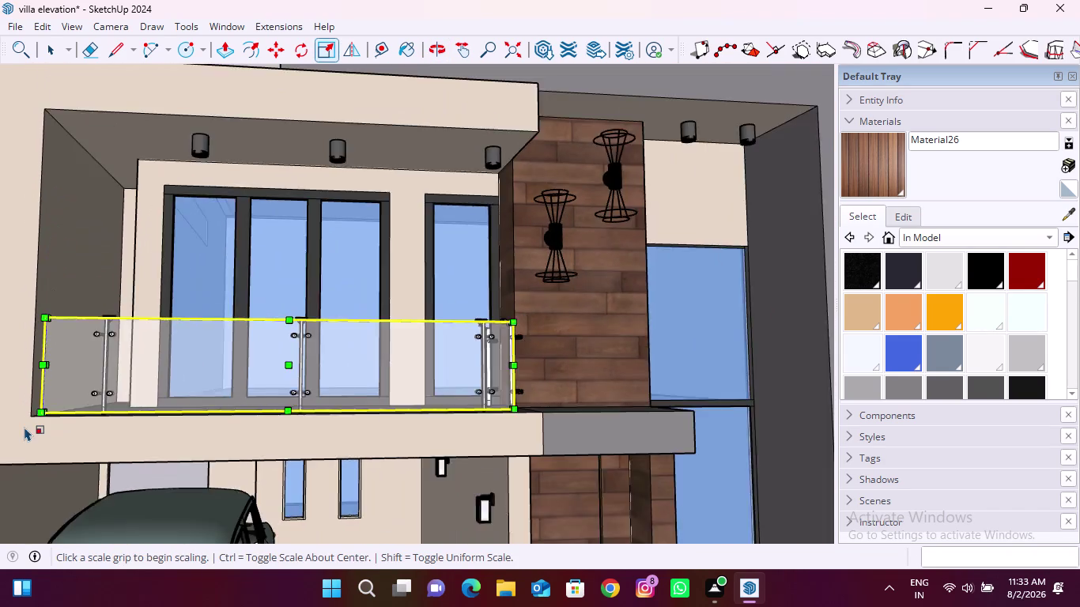
scroll(down, 3)
middle_drag(398, 374, 314, 425)
scroll(up, 3)
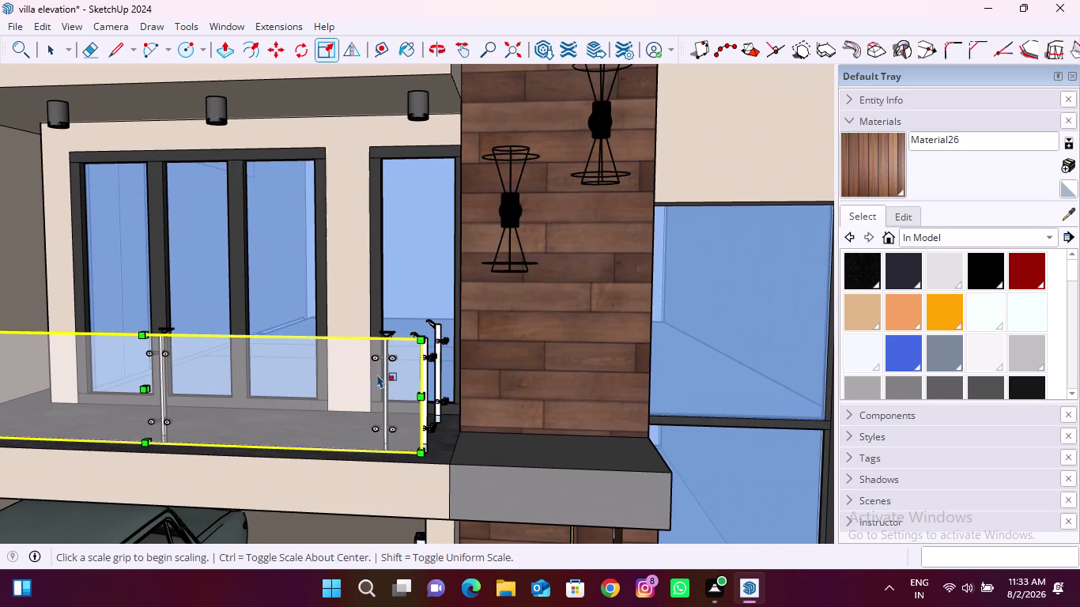
key(space)
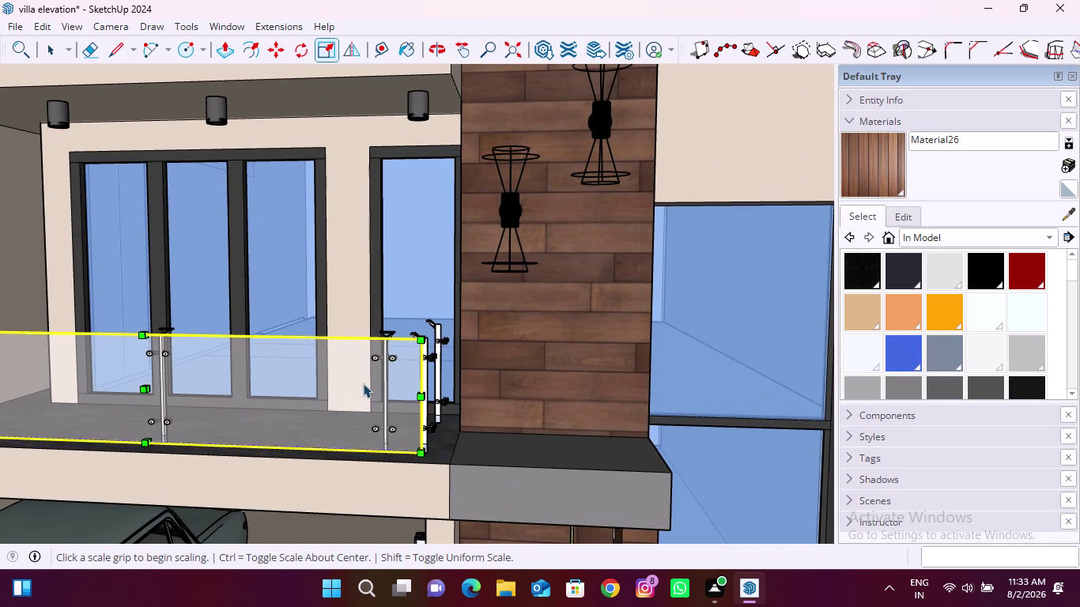
click(363, 383)
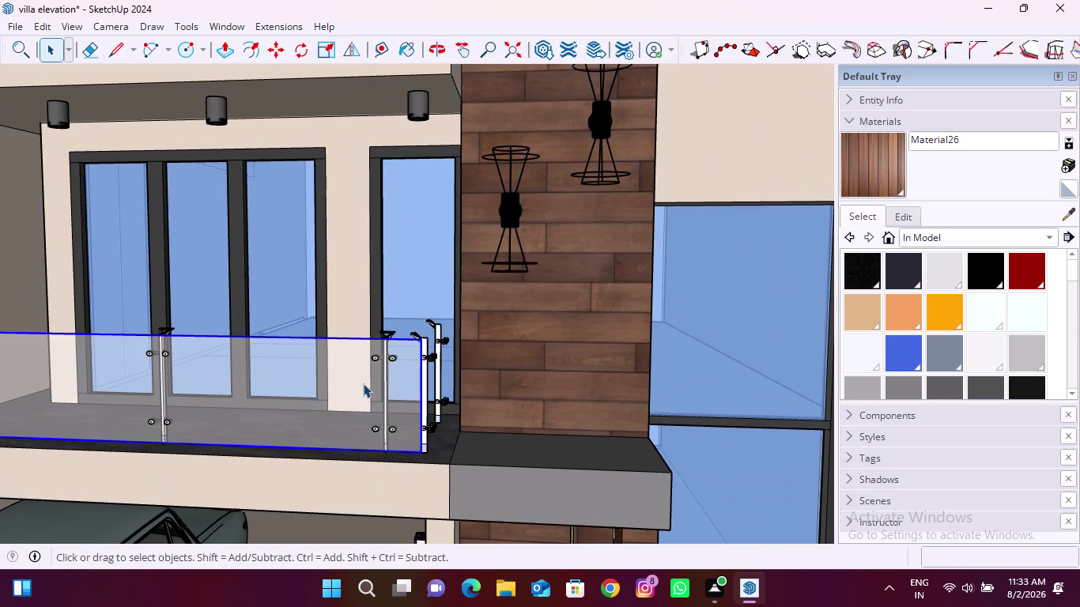
Copy the stretched glass panel onto open ground beside the villa's side wall.
key(m)
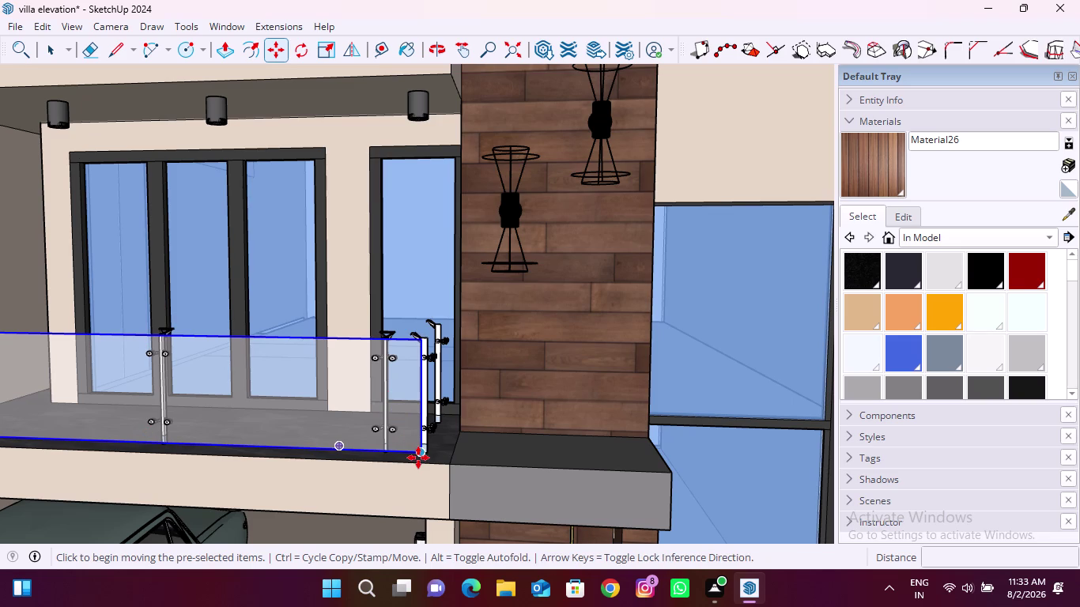
click(419, 458)
scroll(down, 3)
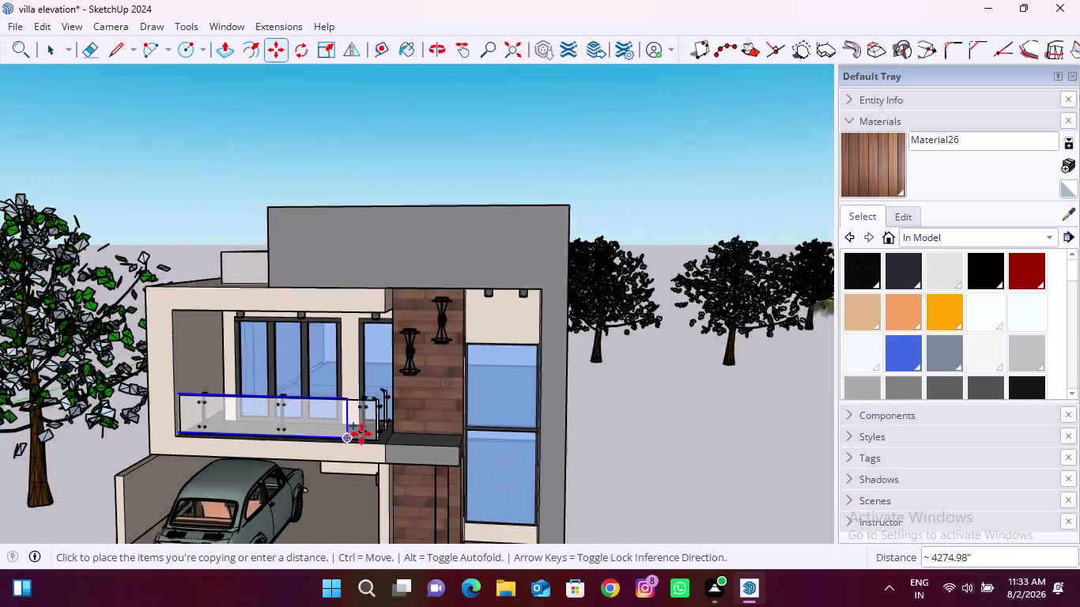
click(759, 443)
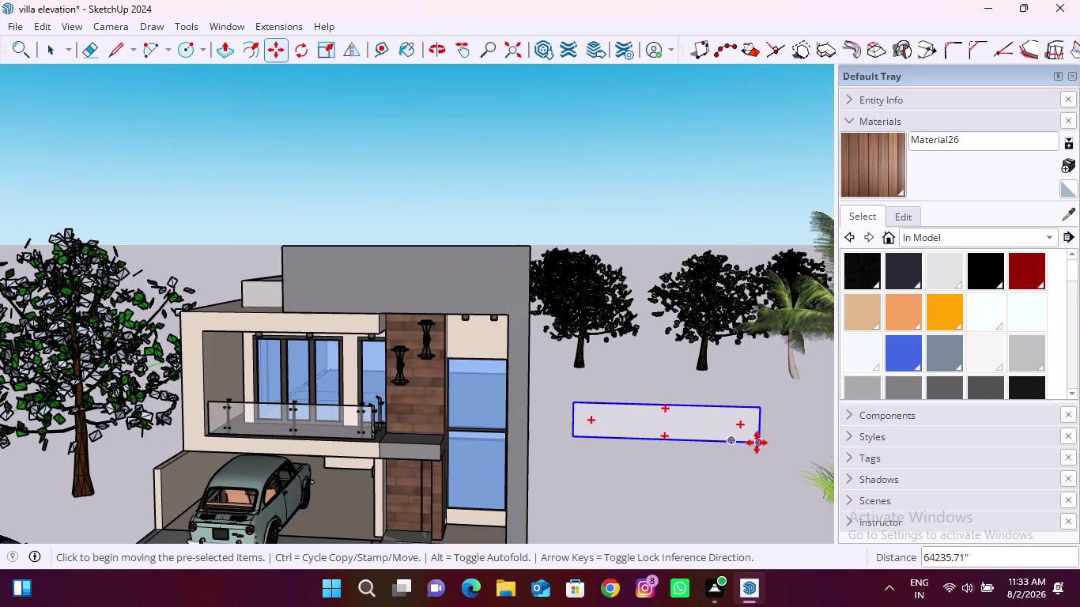
middle_drag(745, 444, 384, 451)
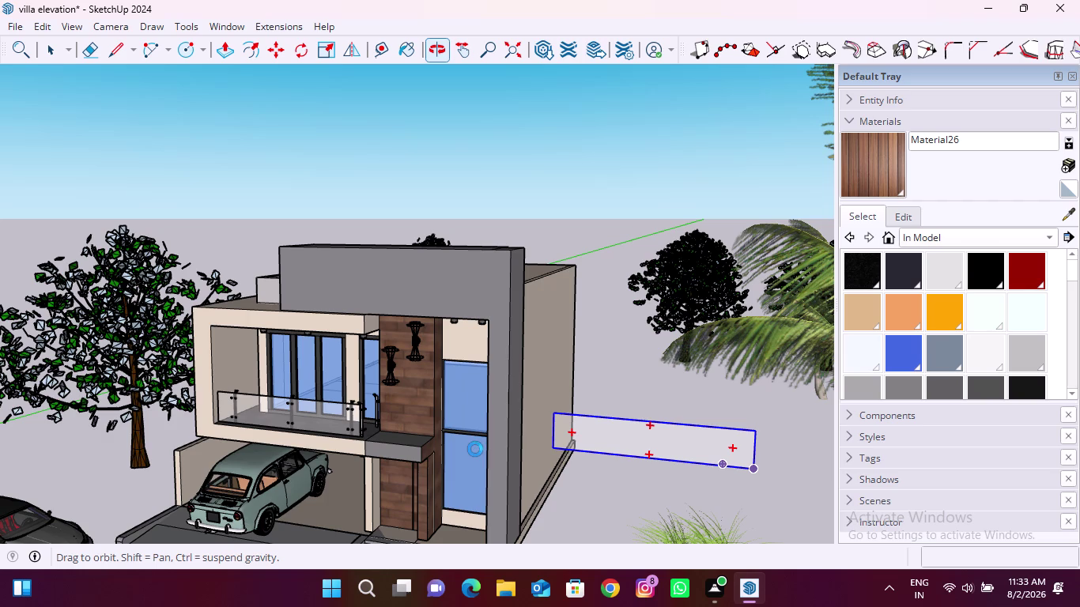
middle_drag(709, 469, 692, 465)
middle_drag(693, 466, 601, 462)
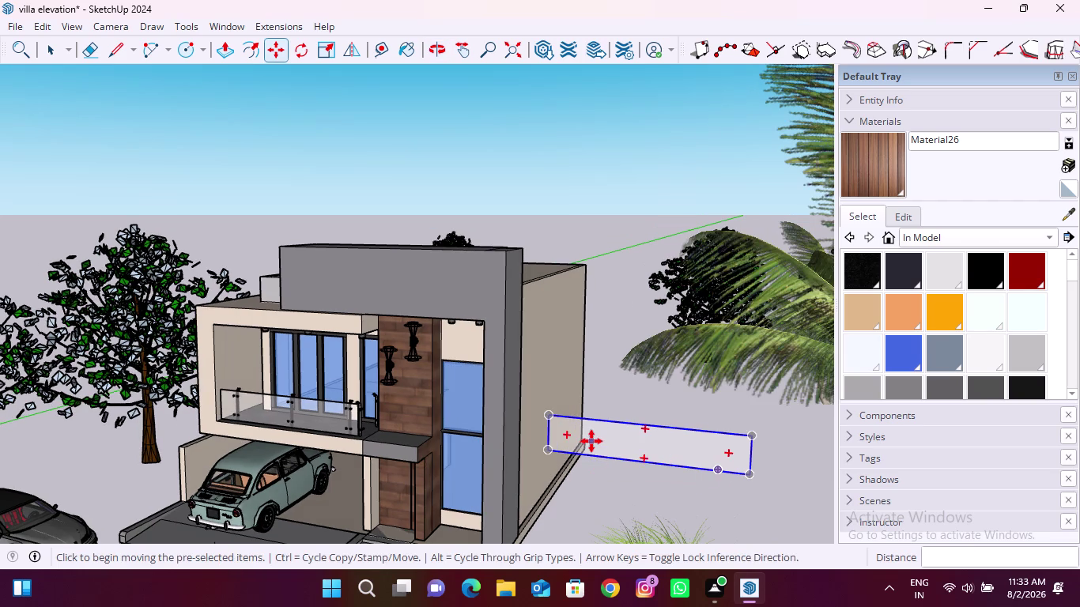
middle_drag(690, 465, 453, 416)
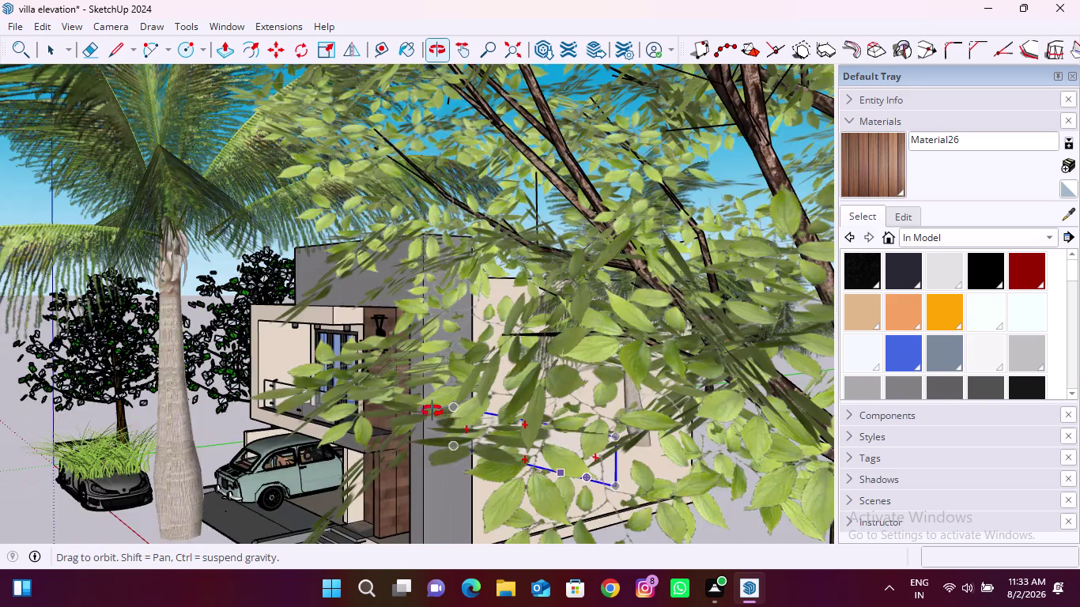
middle_drag(452, 416, 361, 416)
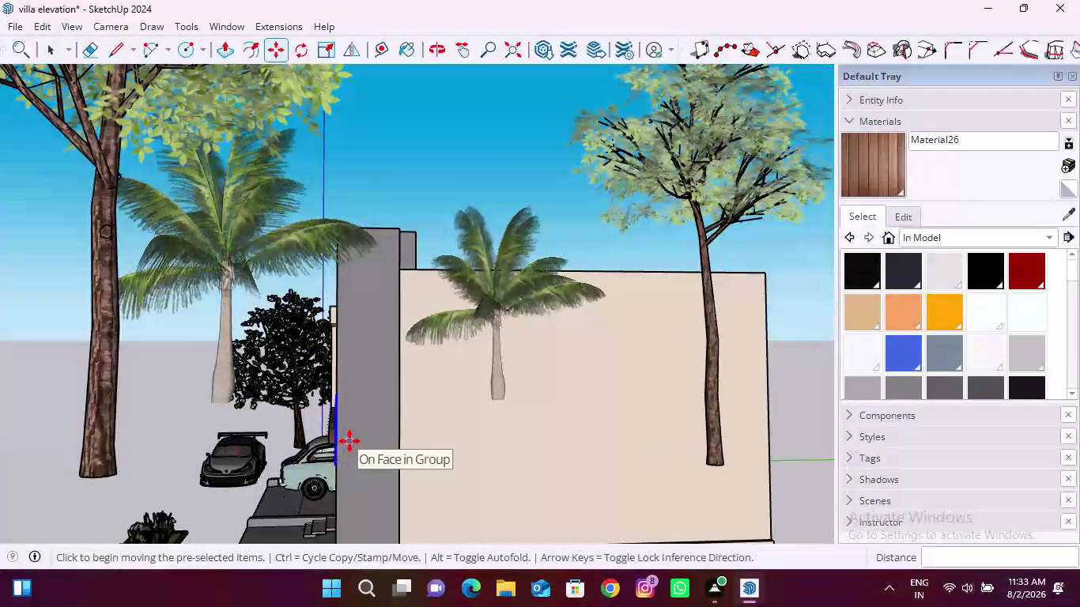
Scale the copied glass panel down to a small square beside the side wall.
key(s)
scroll(up, 3)
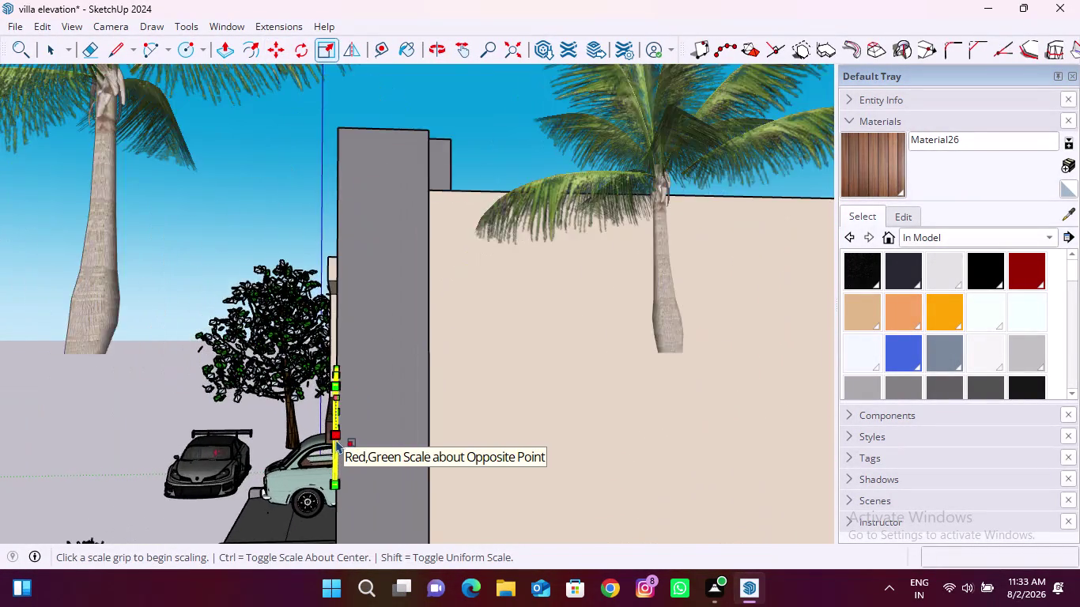
scroll(up, 3)
click(304, 356)
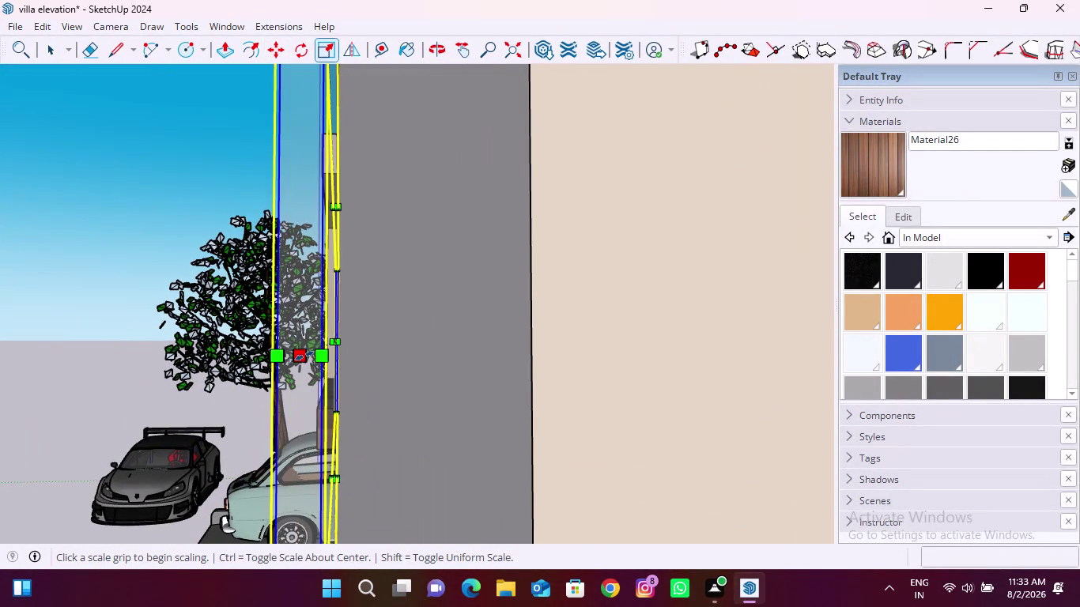
middle_drag(313, 375, 558, 396)
scroll(down, 3)
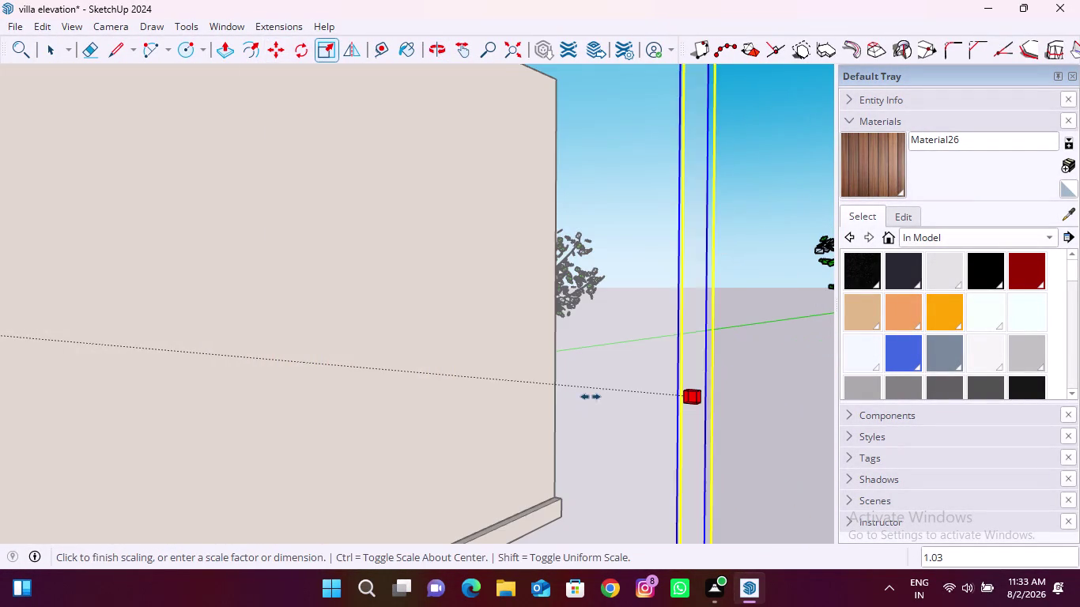
scroll(down, 3)
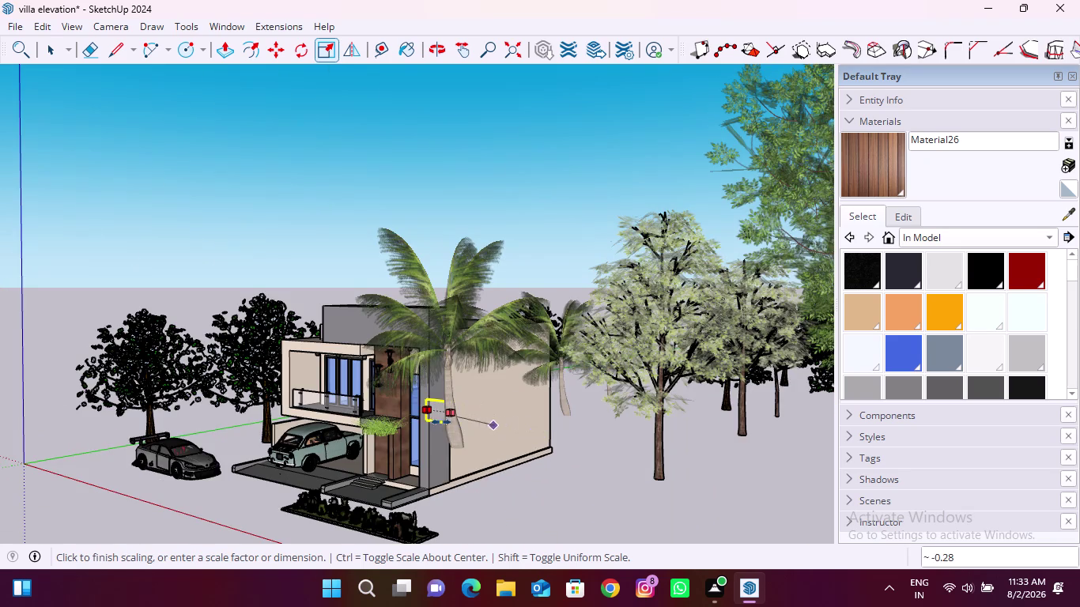
scroll(up, 3)
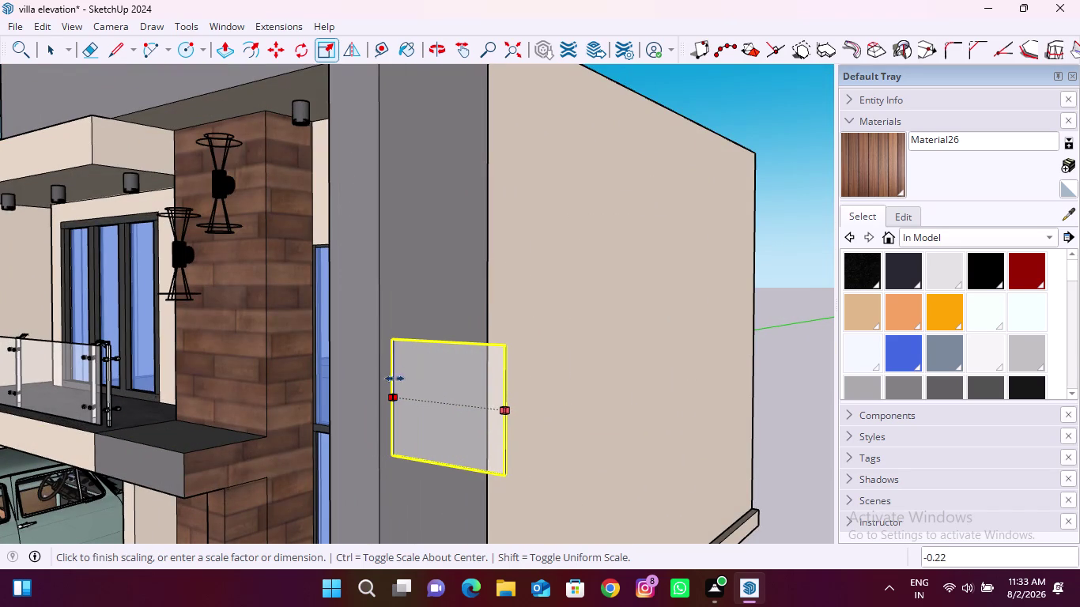
middle_drag(396, 395, 511, 395)
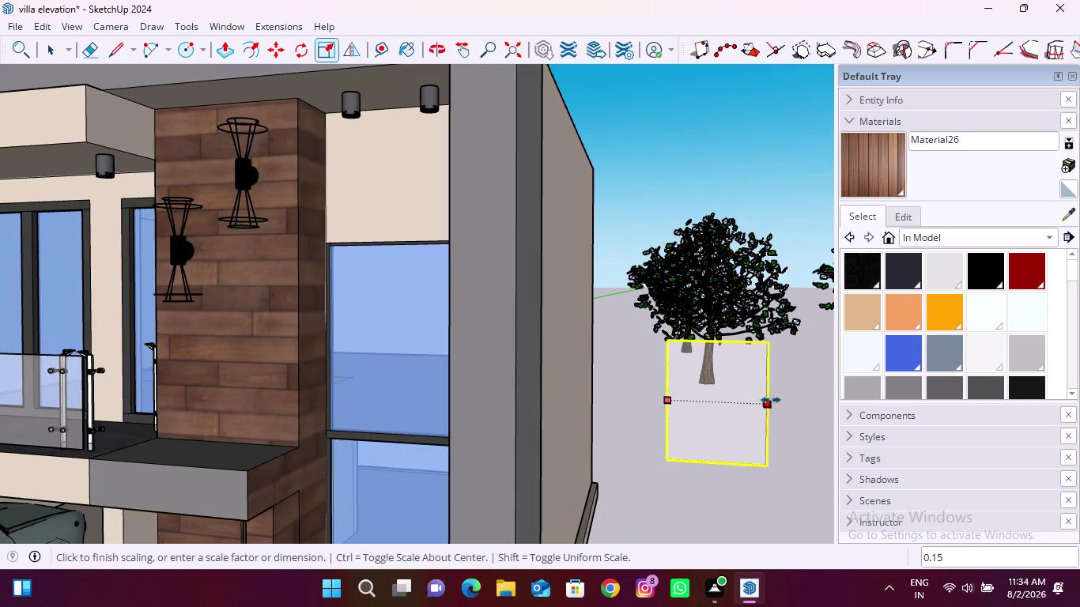
click(781, 401)
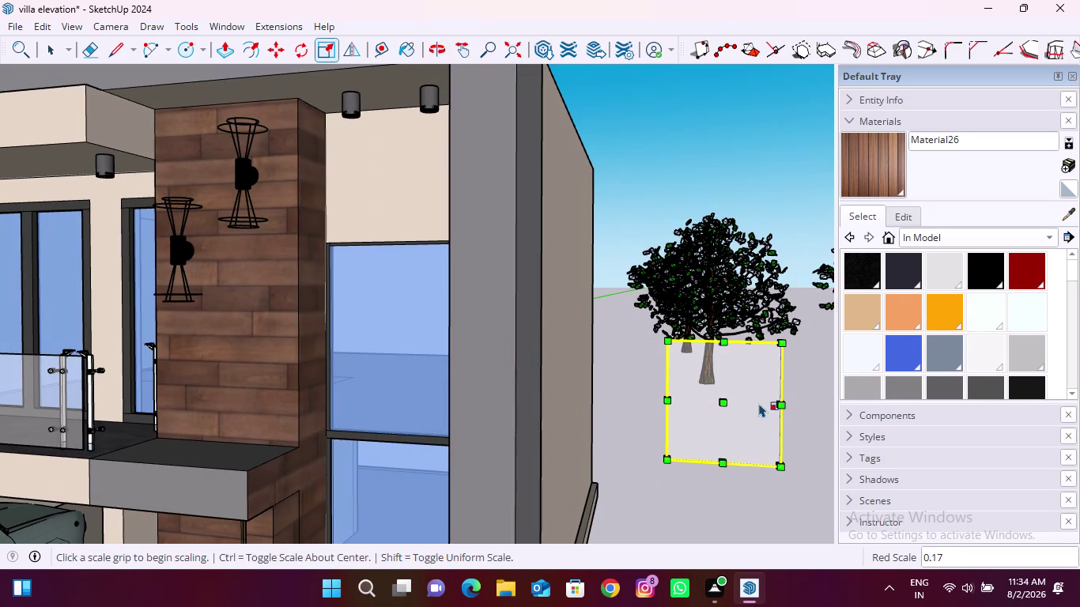
Rotate the small glass panel 90 degrees on a locked blue plane so it stands upright.
key(m)
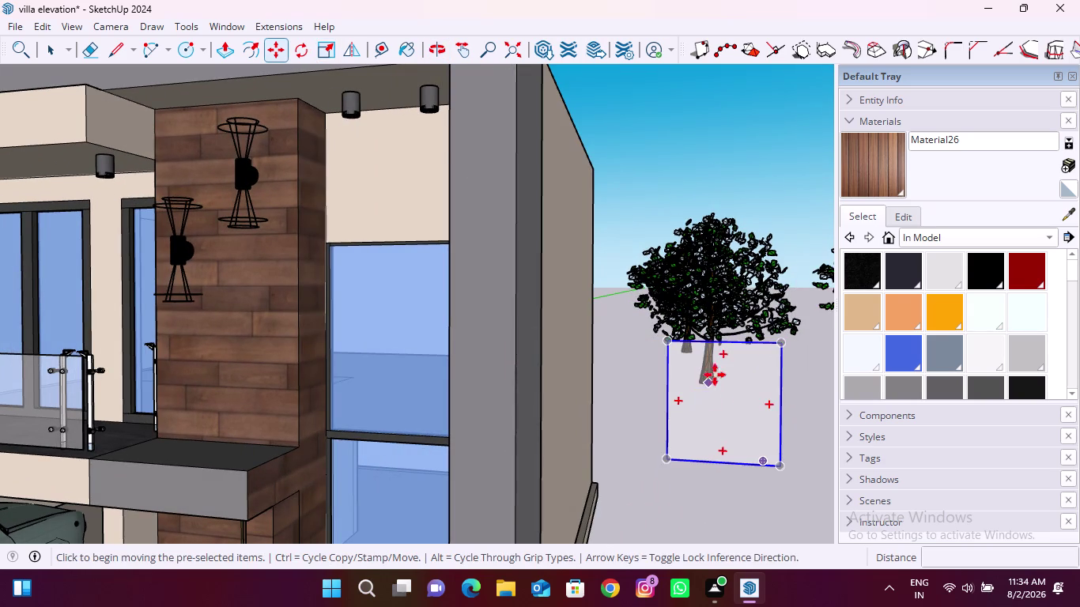
middle_drag(714, 366, 657, 439)
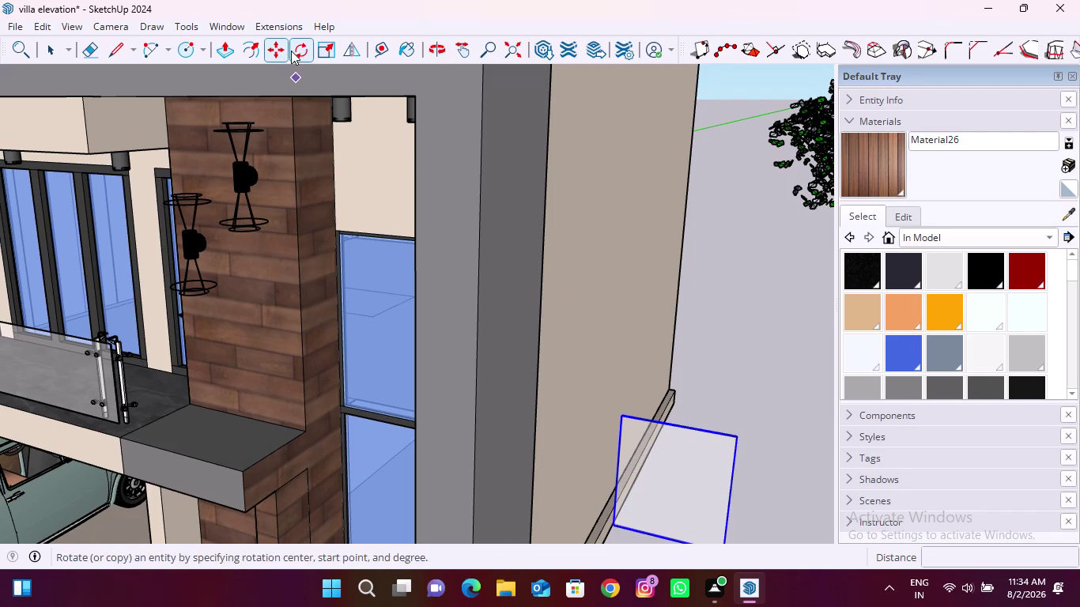
click(291, 51)
scroll(down, 3)
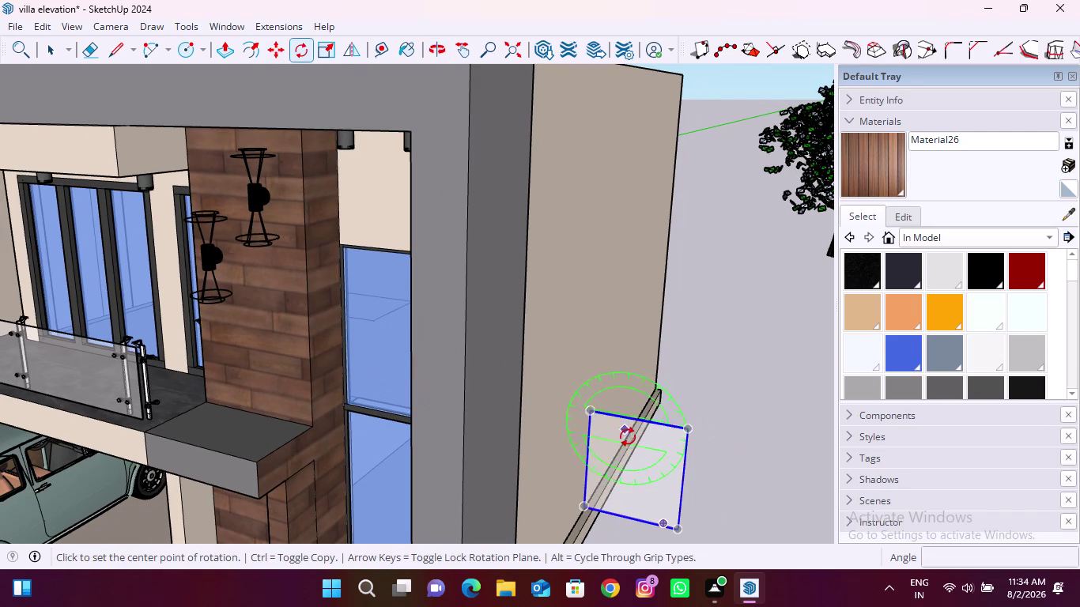
key(Up)
scroll(up, 3)
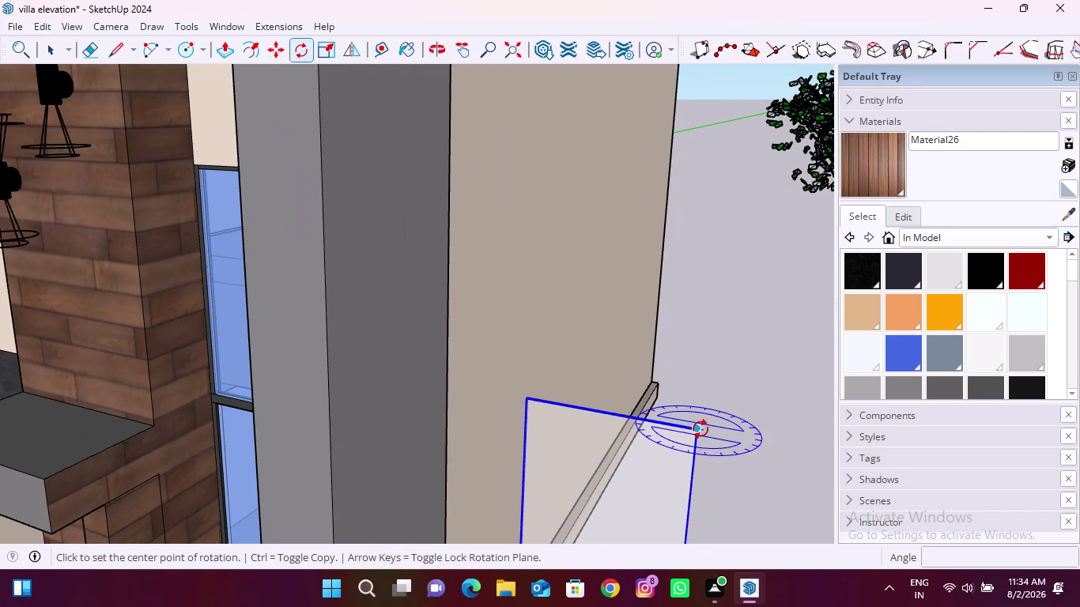
click(701, 429)
click(521, 397)
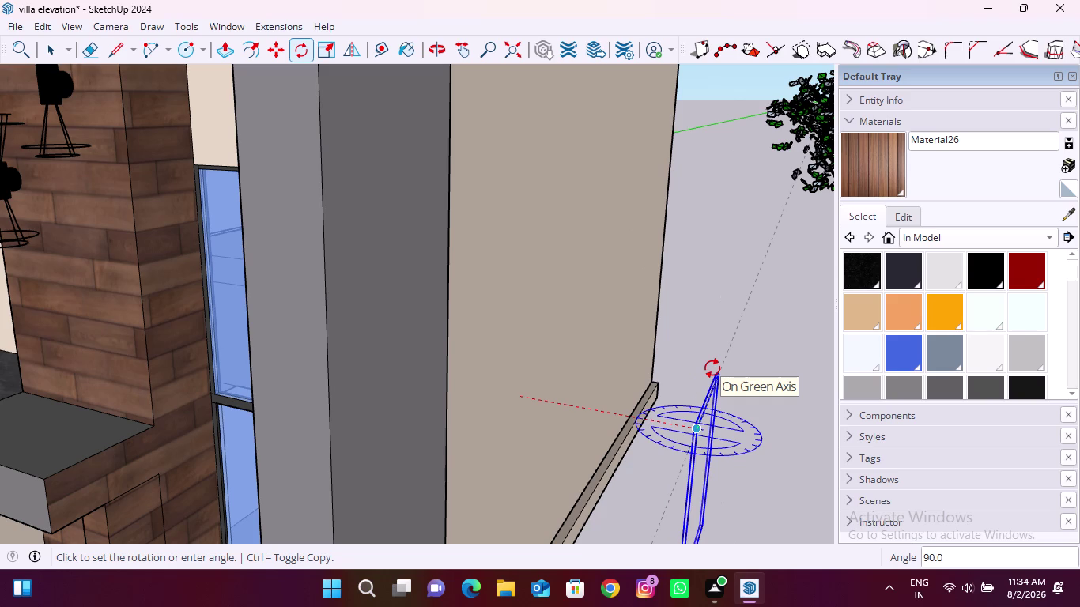
text(90)
key(Return)
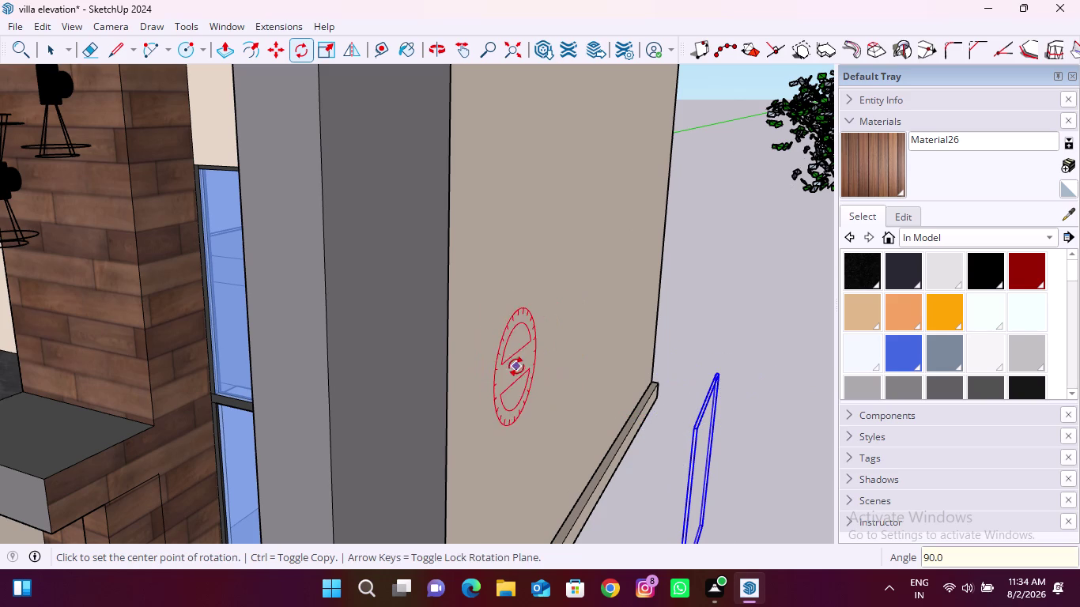
key(m)
scroll(down, 3)
scroll(up, 3)
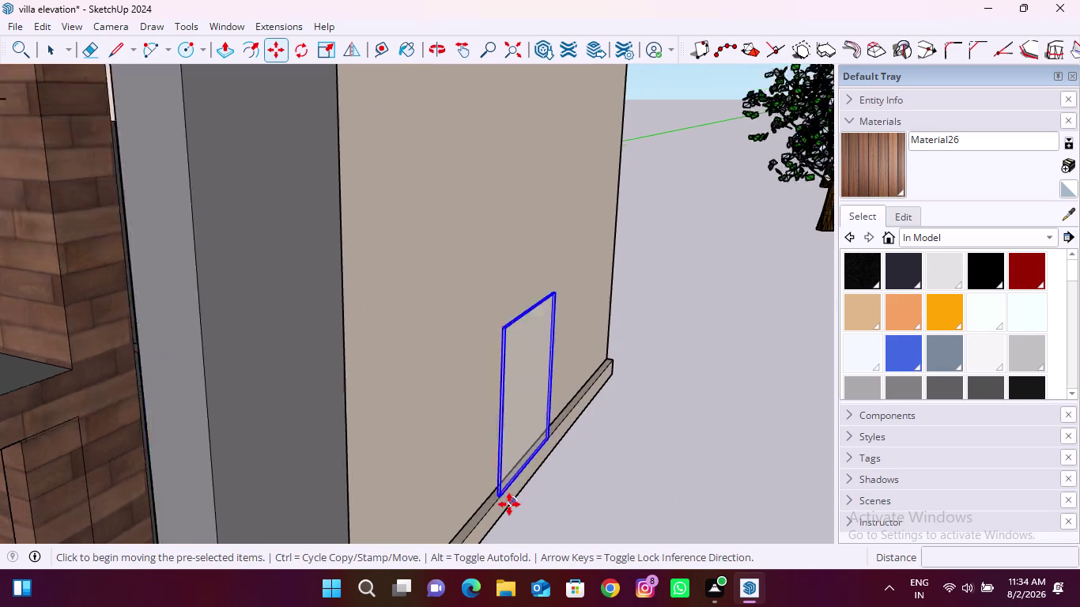
Move the upright panel by its bottom corner onto the balcony edge.
scroll(up, 3)
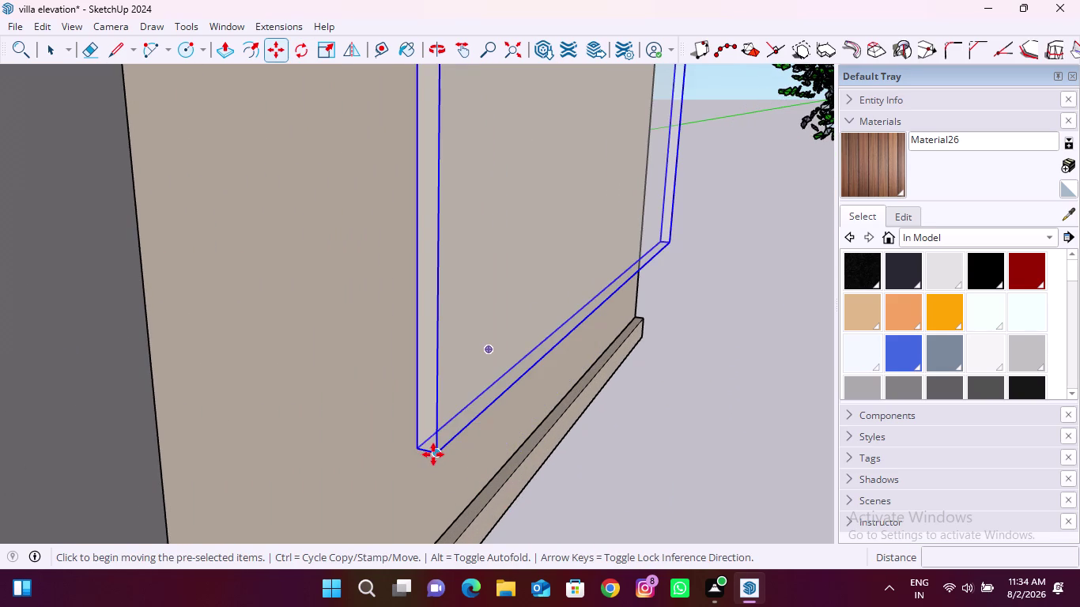
click(436, 455)
scroll(down, 3)
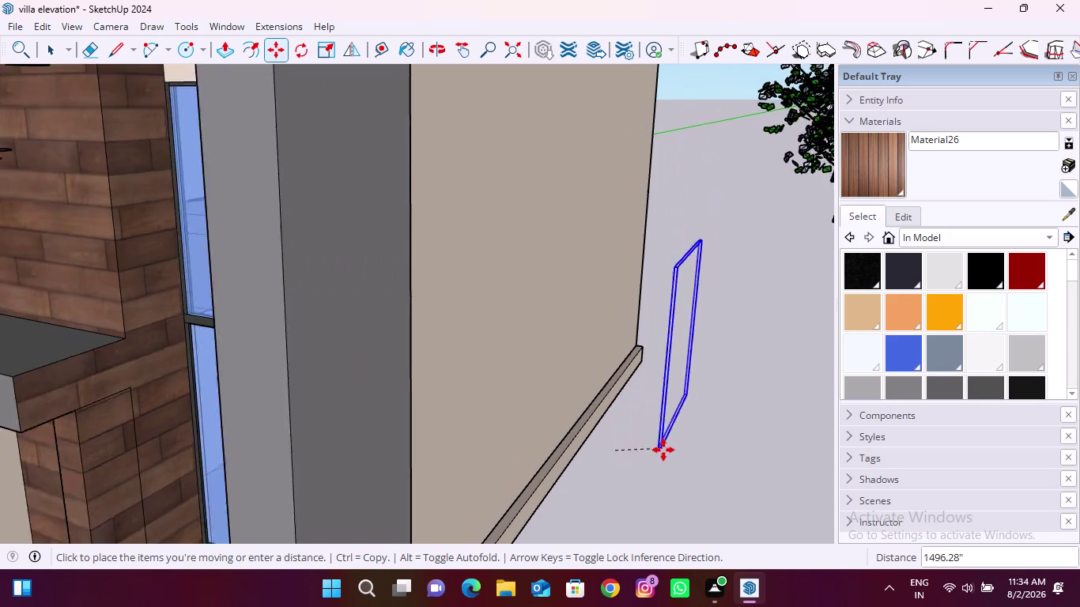
scroll(down, 3)
scroll(up, 3)
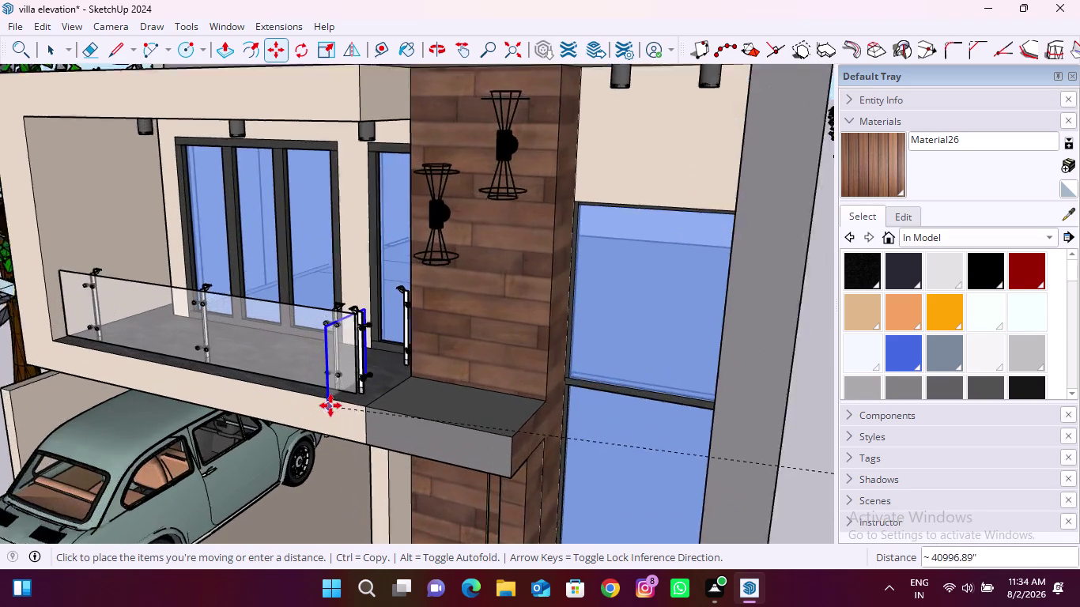
scroll(up, 3)
middle_drag(366, 352, 427, 367)
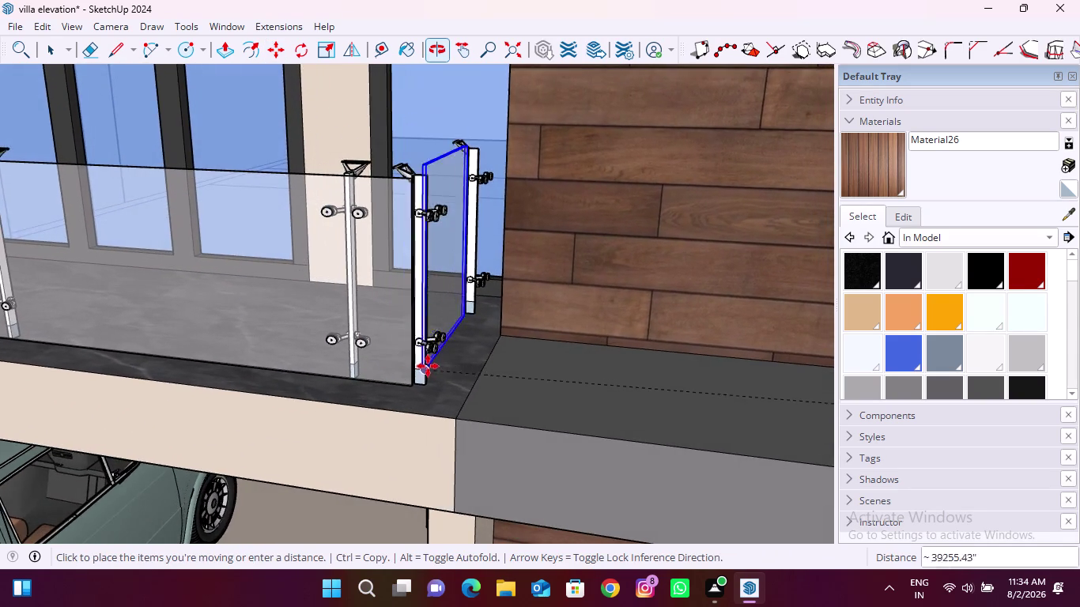
scroll(up, 3)
scroll(up, 3)
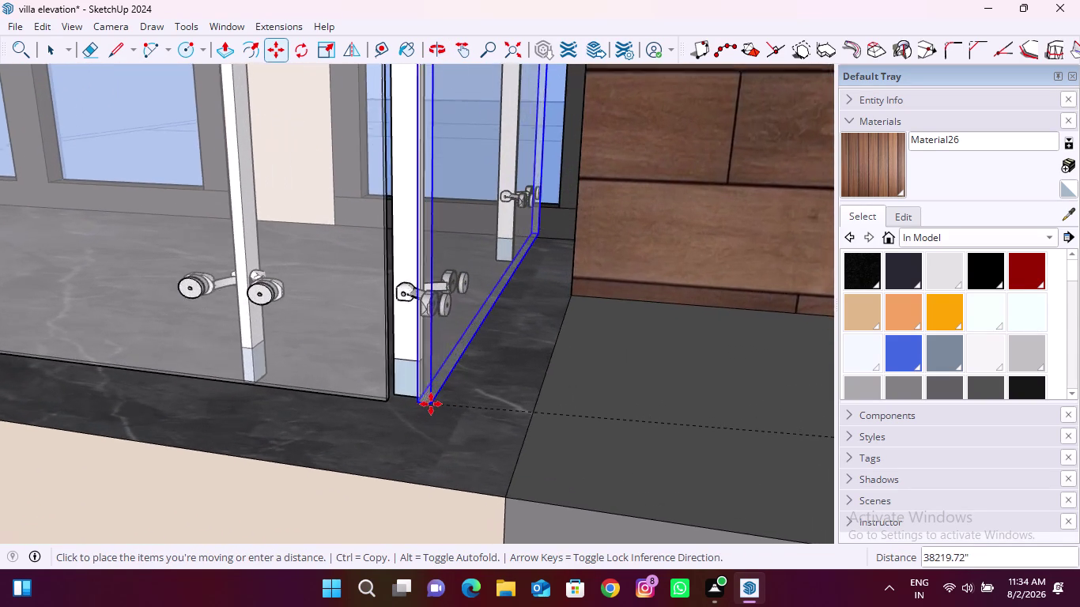
scroll(up, 3)
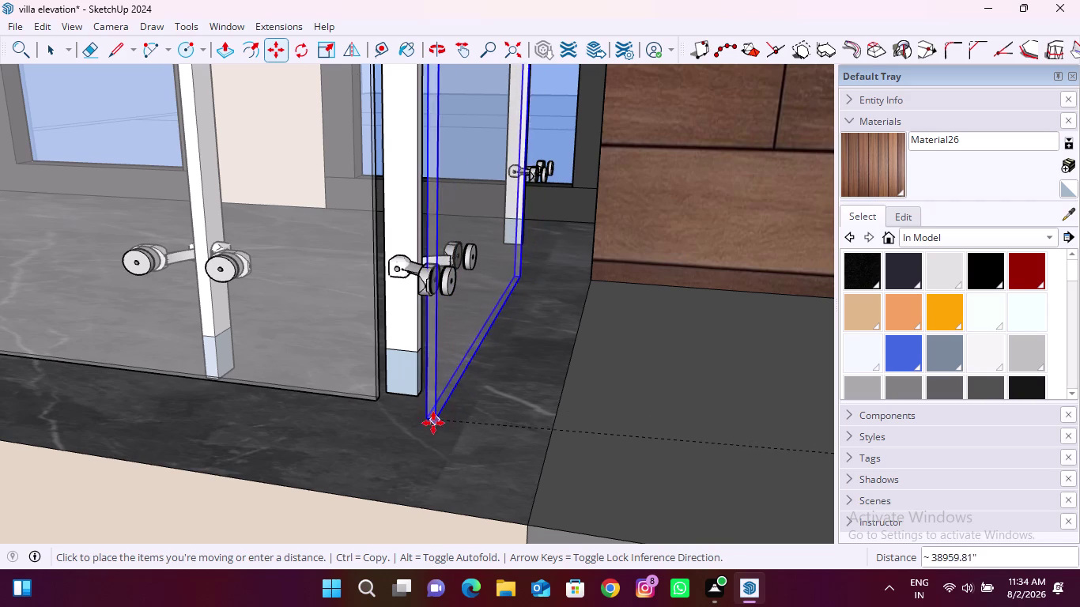
click(431, 432)
Nudge the panel closer to the railing post beside its clamps.
scroll(up, 3)
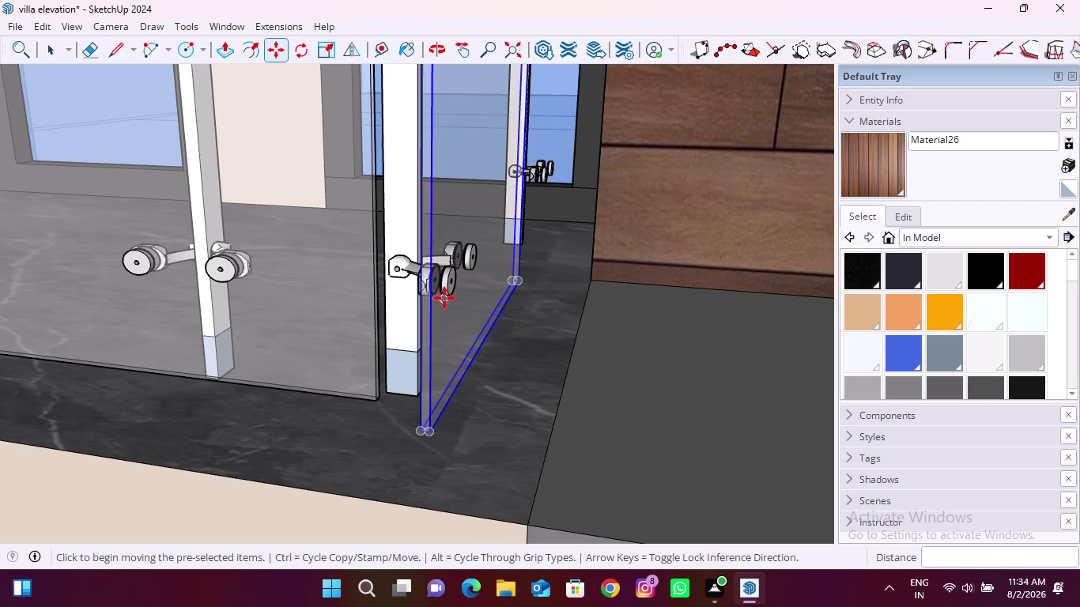
scroll(up, 3)
middle_drag(443, 298, 521, 337)
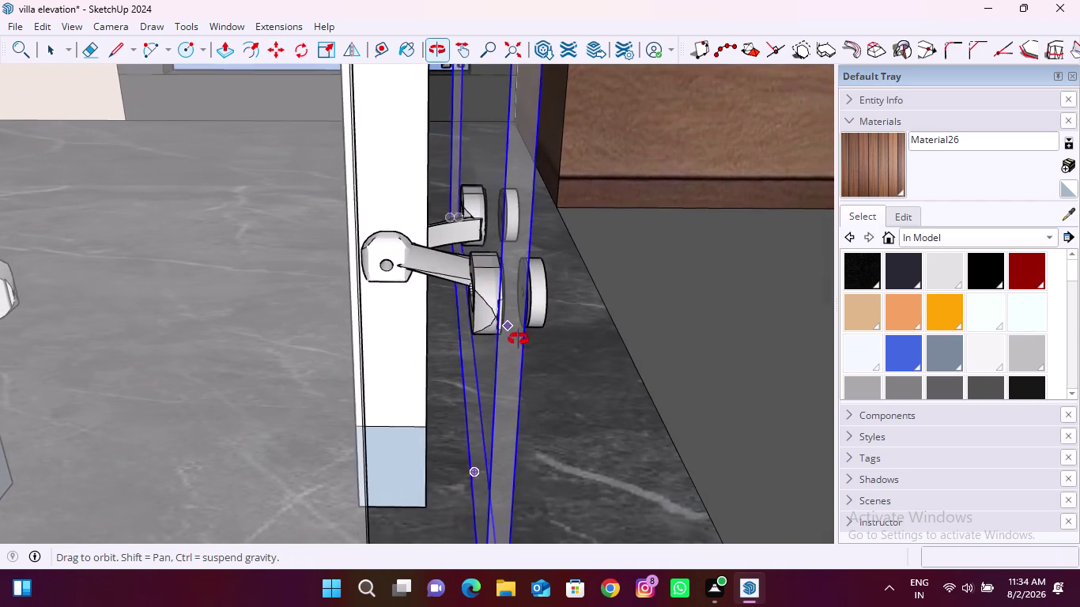
middle_drag(521, 337, 505, 344)
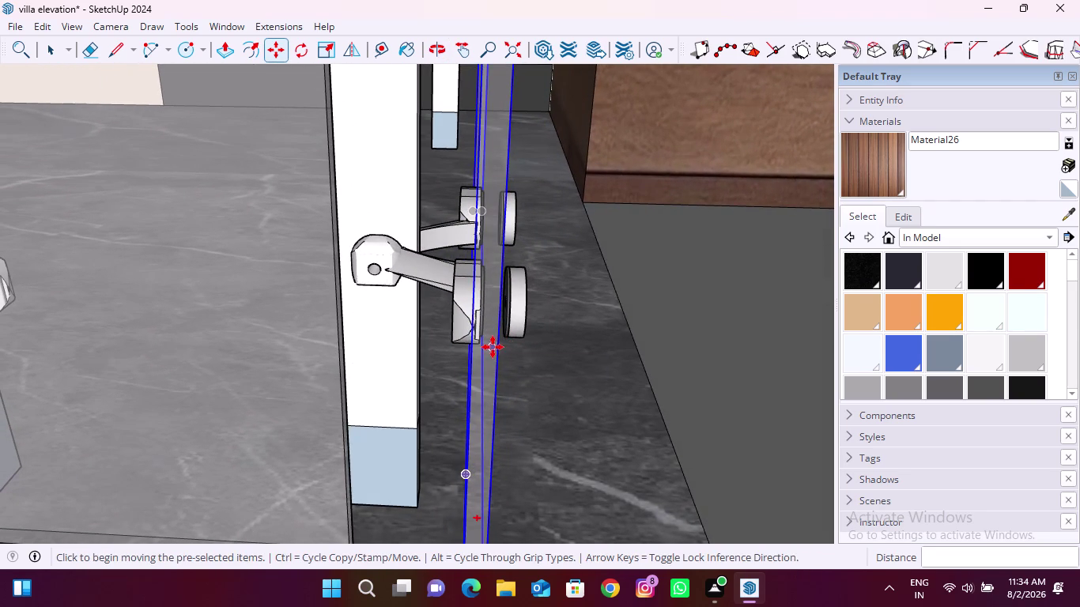
click(493, 347)
click(500, 347)
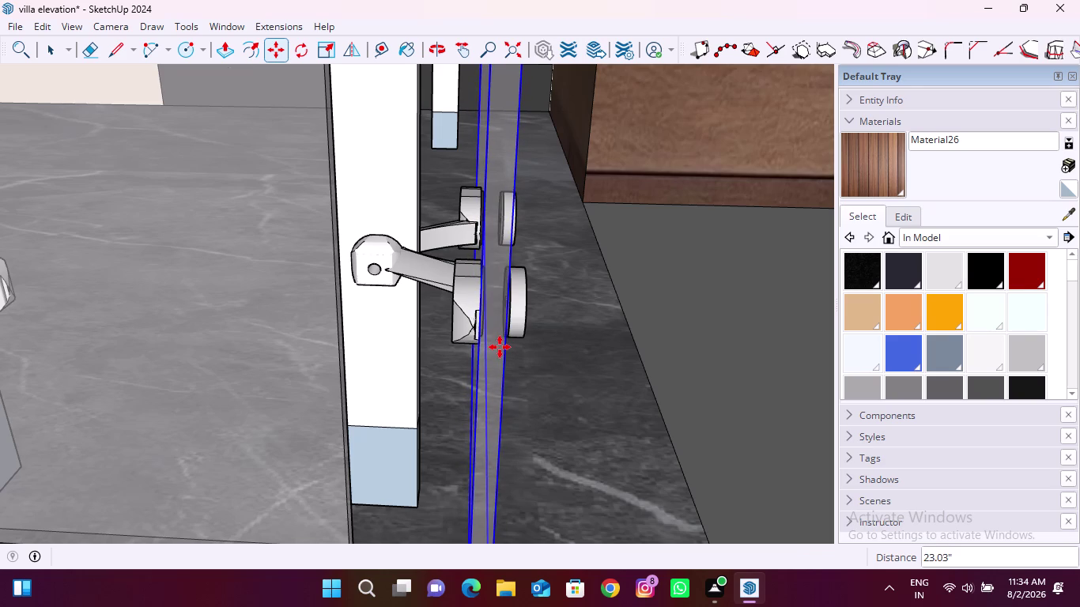
middle_drag(501, 352, 414, 349)
scroll(down, 3)
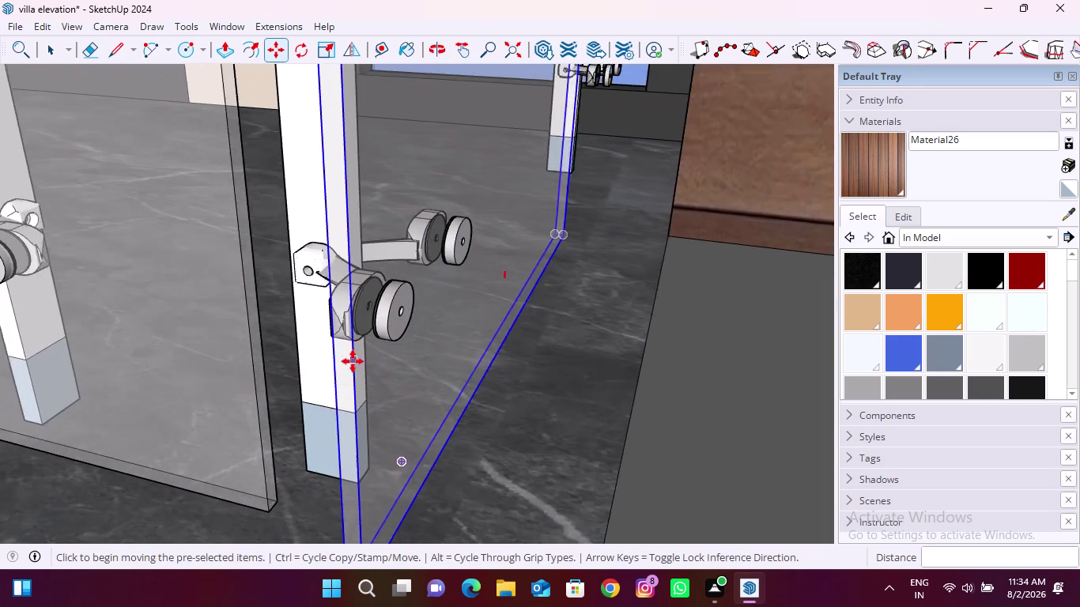
scroll(down, 3)
scroll(down, 3)
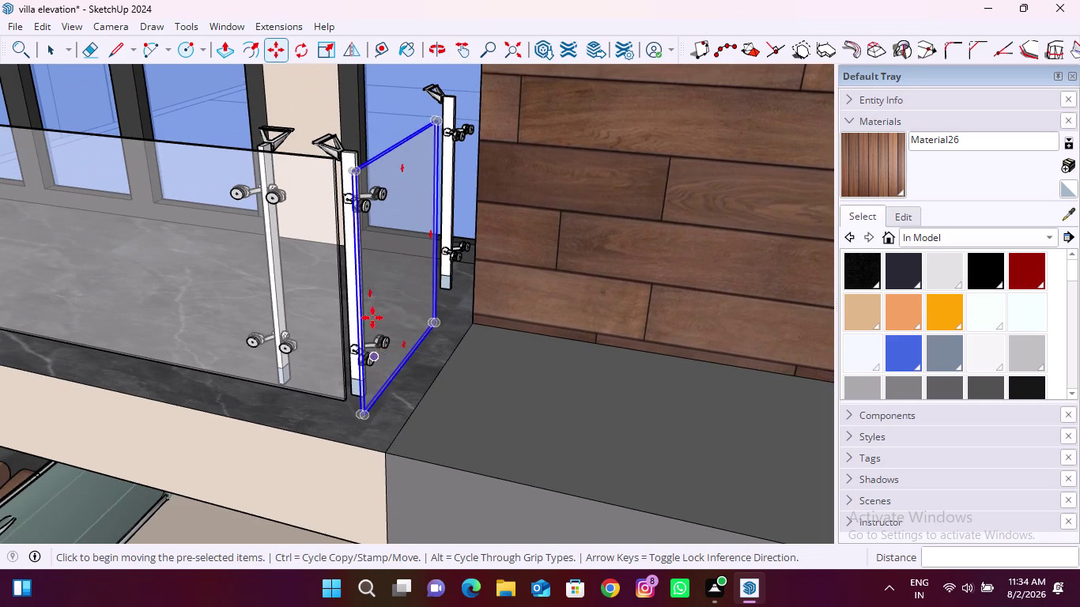
Orbit around the new panel and railing to inspect its alignment from above and inside.
middle_drag(362, 274, 418, 389)
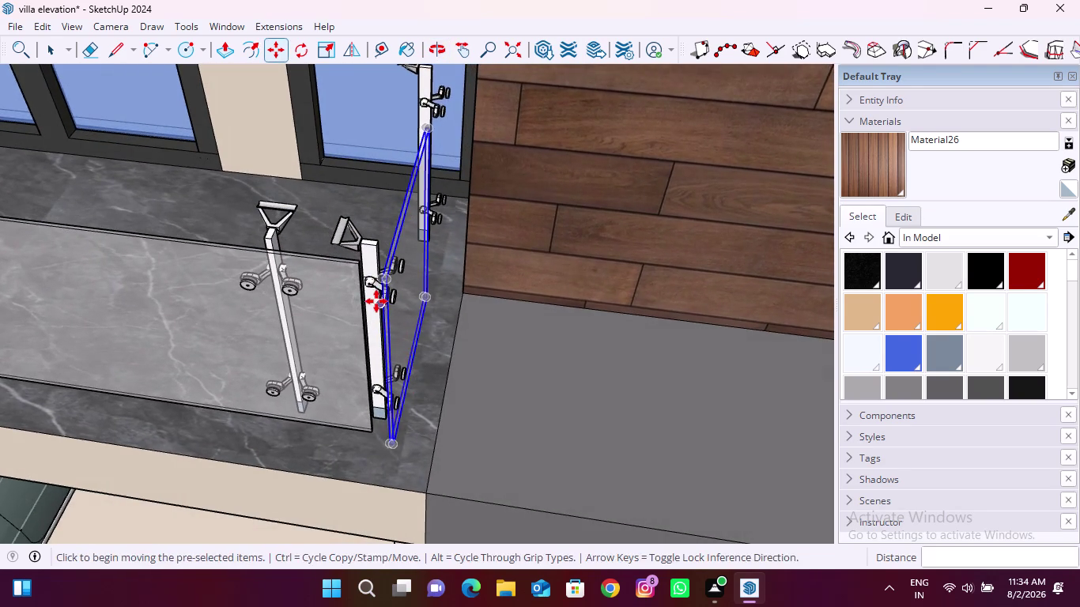
middle_drag(378, 301, 398, 320)
scroll(up, 3)
middle_drag(387, 299, 354, 256)
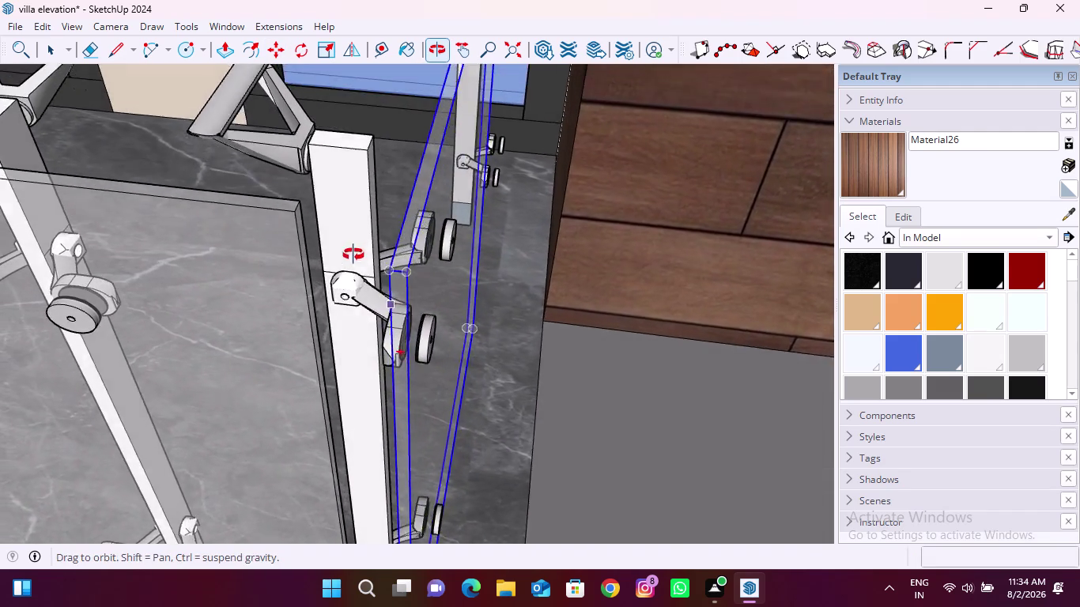
middle_drag(355, 256, 255, 196)
middle_drag(417, 298, 270, 215)
middle_drag(409, 292, 357, 324)
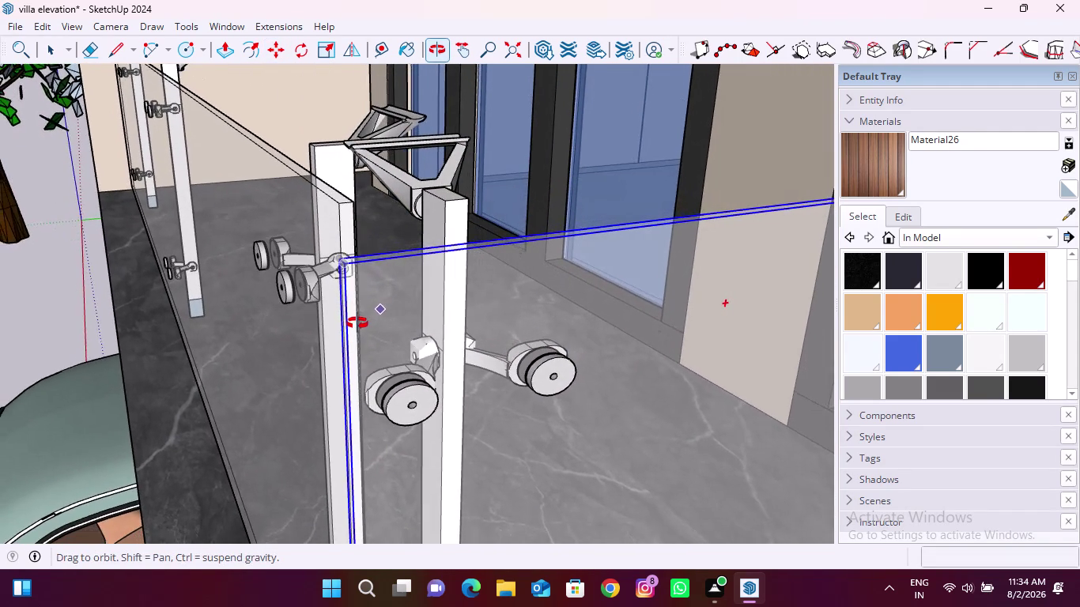
middle_drag(358, 323, 394, 265)
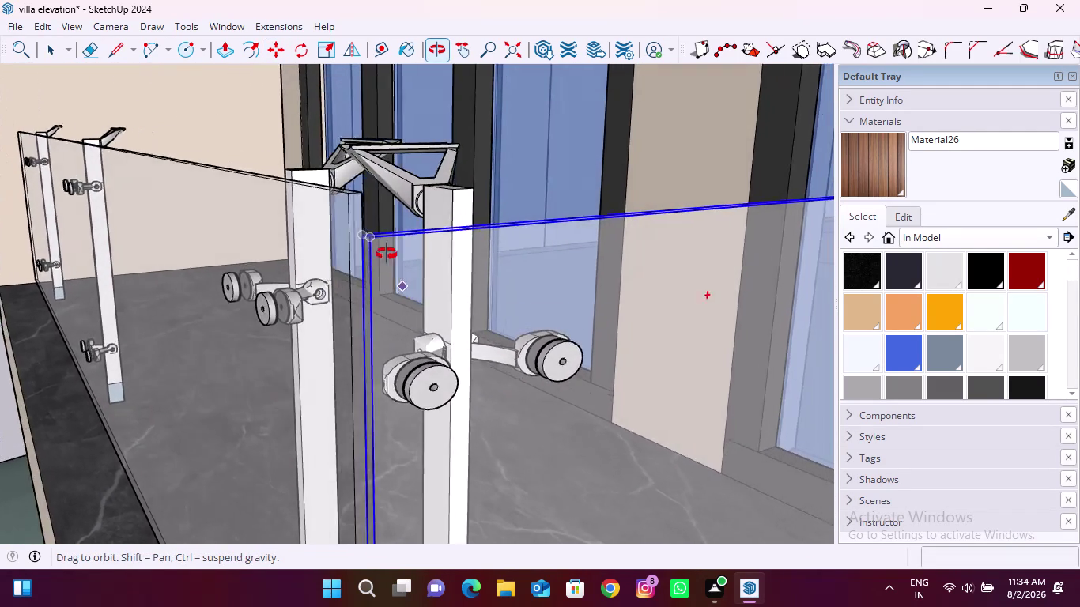
middle_drag(394, 265, 388, 259)
scroll(down, 3)
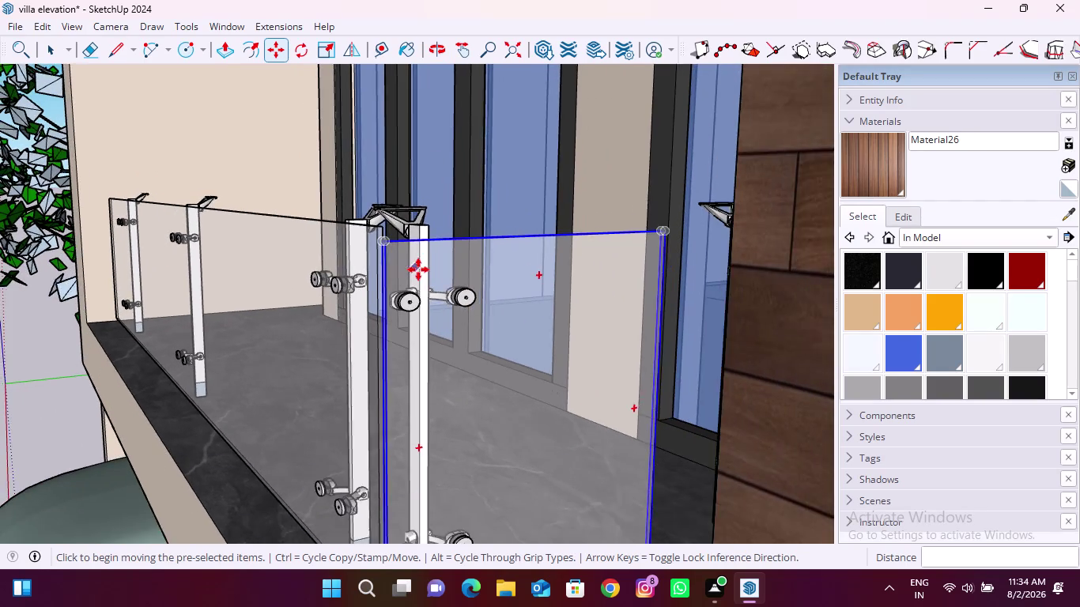
scroll(down, 3)
scroll(up, 3)
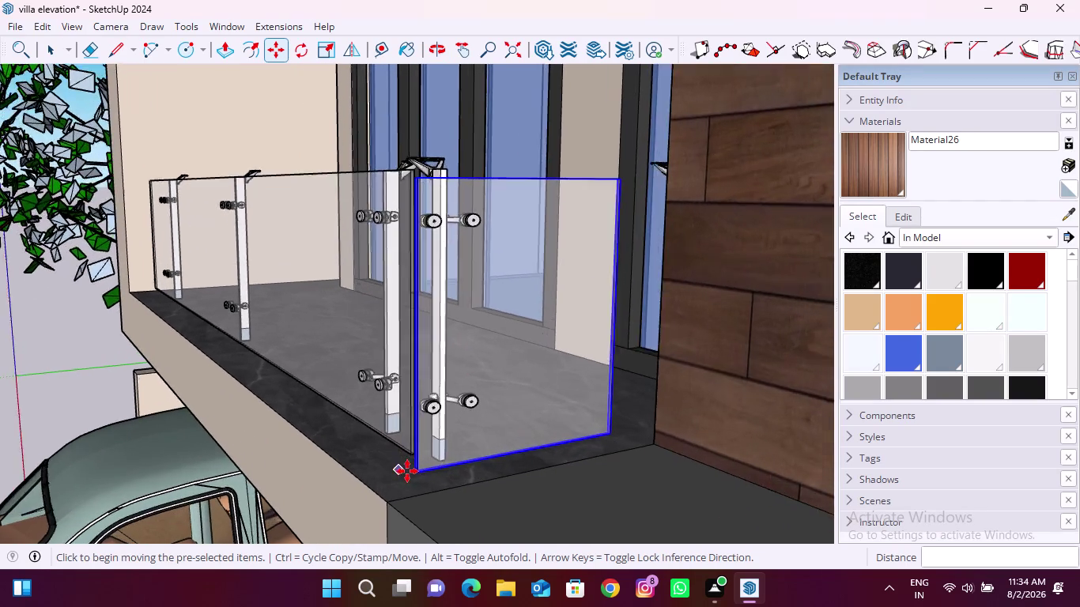
scroll(up, 3)
scroll(down, 3)
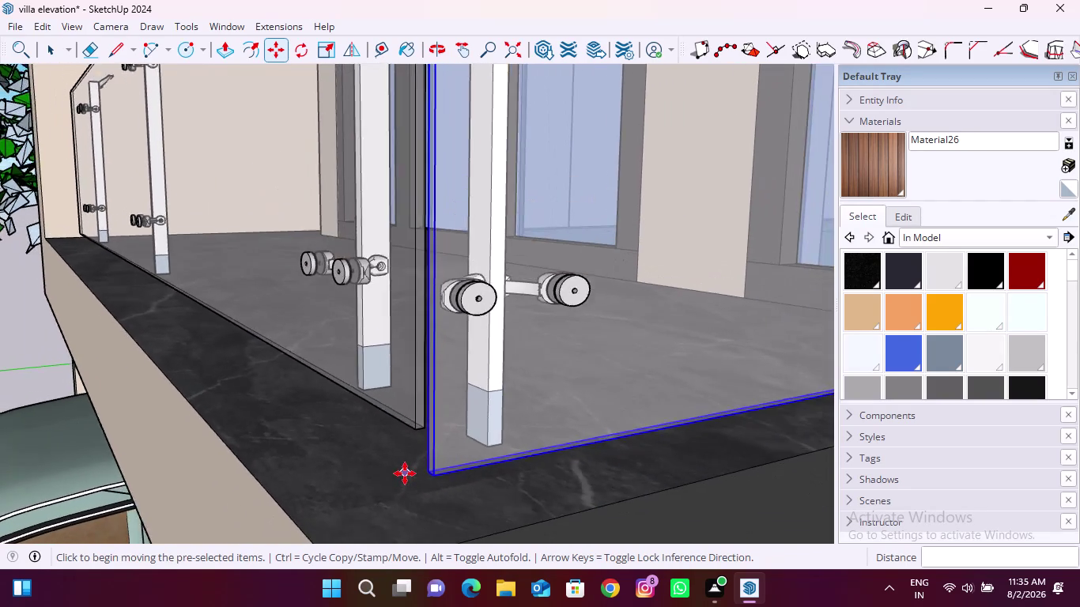
scroll(down, 3)
middle_drag(356, 294, 386, 402)
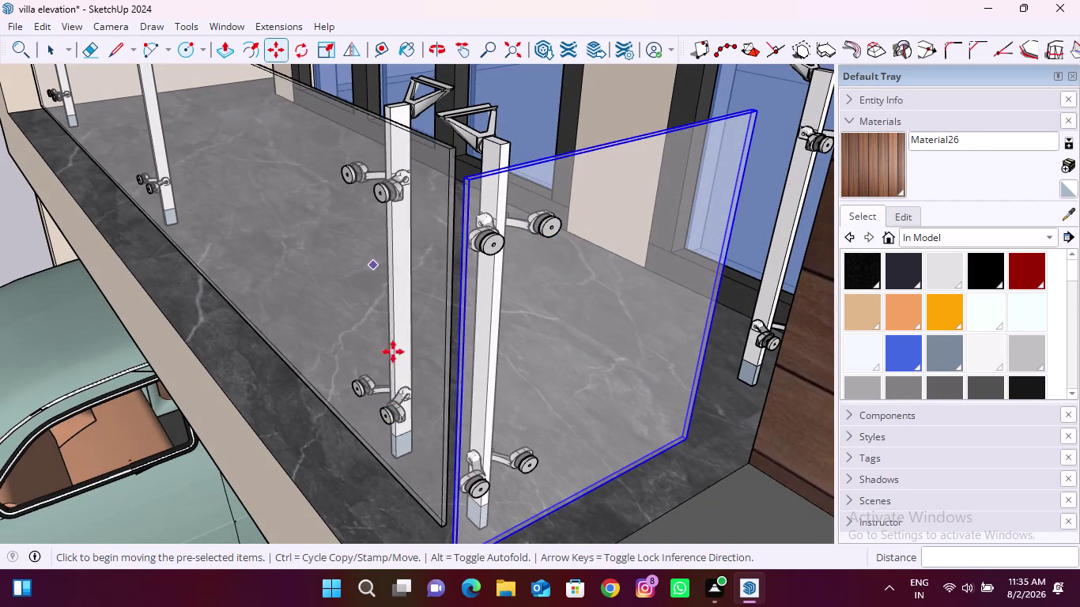
scroll(down, 3)
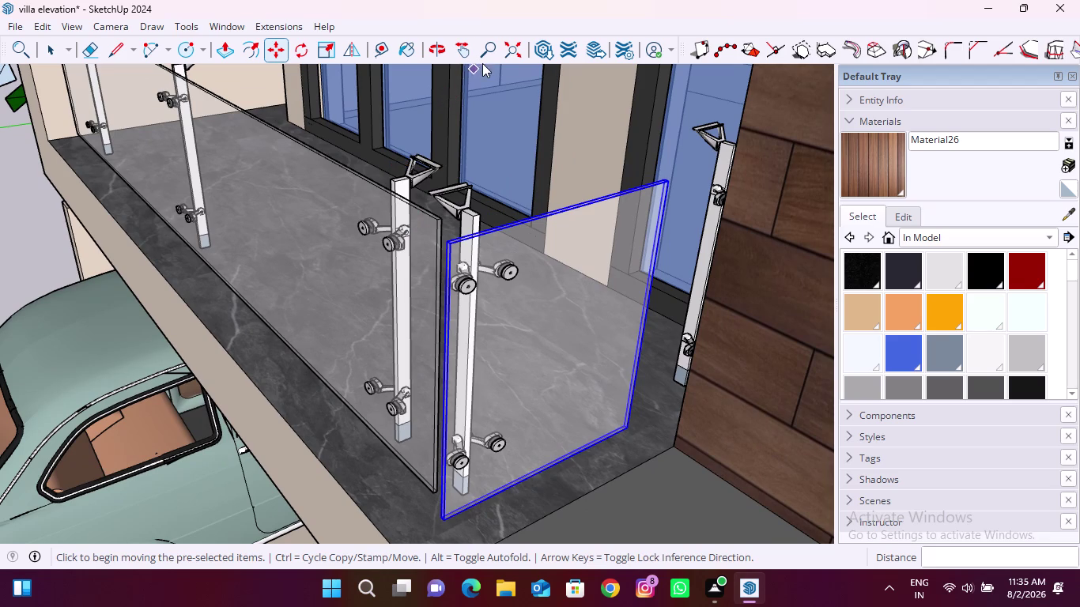
Draw a Tape Measure guide from the post's top corner along the railing.
click(380, 53)
scroll(up, 3)
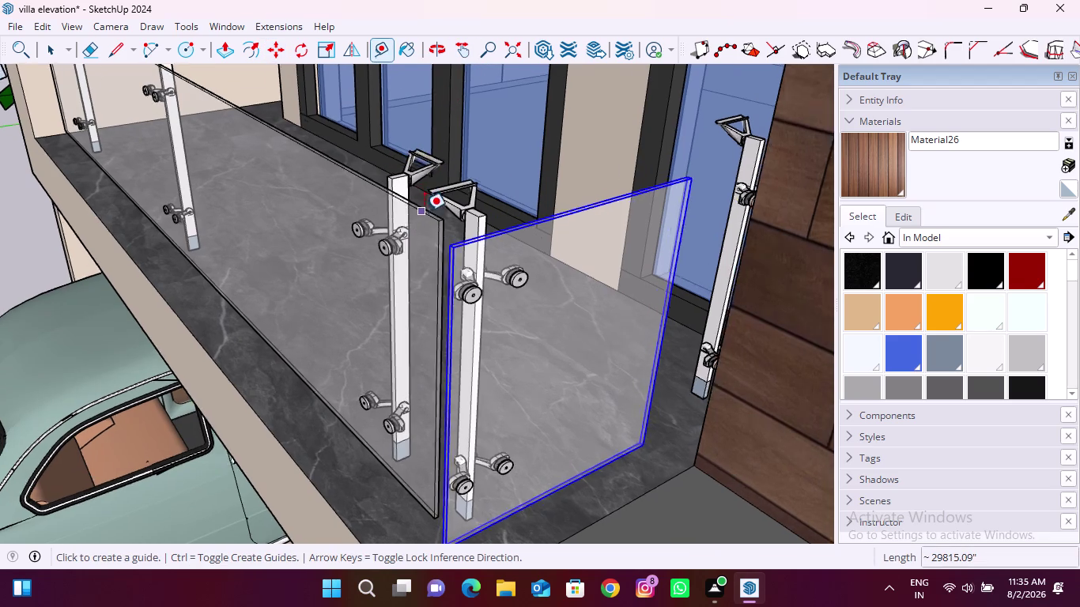
scroll(up, 3)
scroll(down, 3)
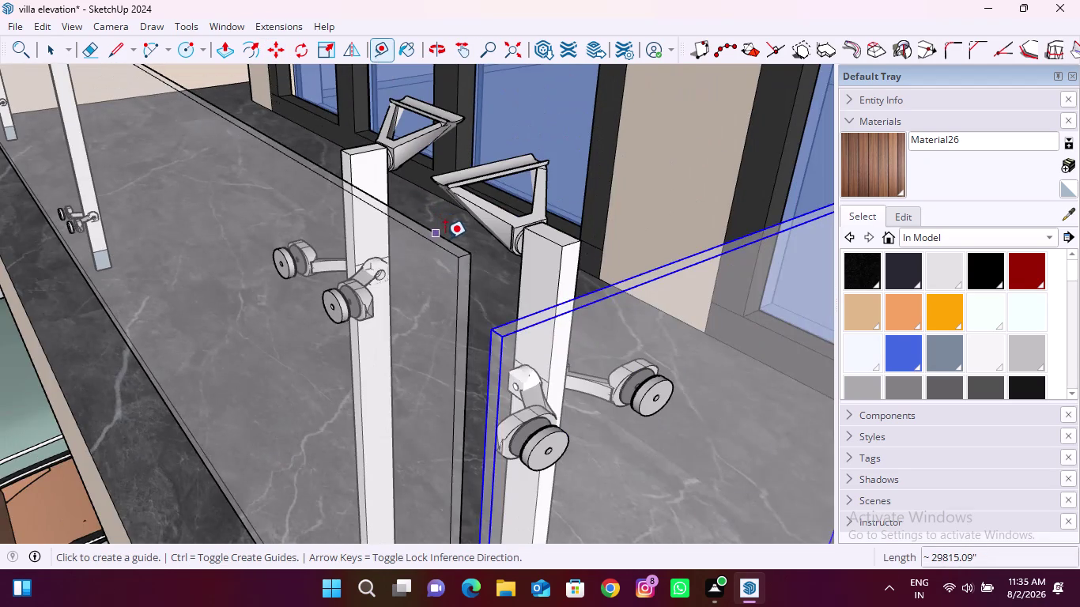
scroll(up, 3)
click(436, 239)
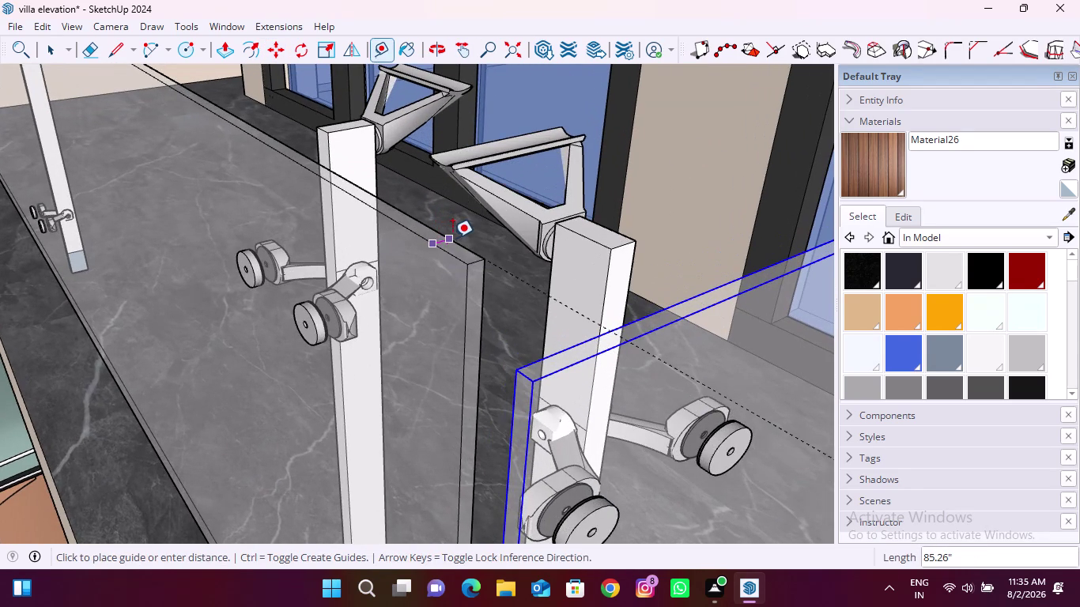
click(453, 238)
scroll(down, 3)
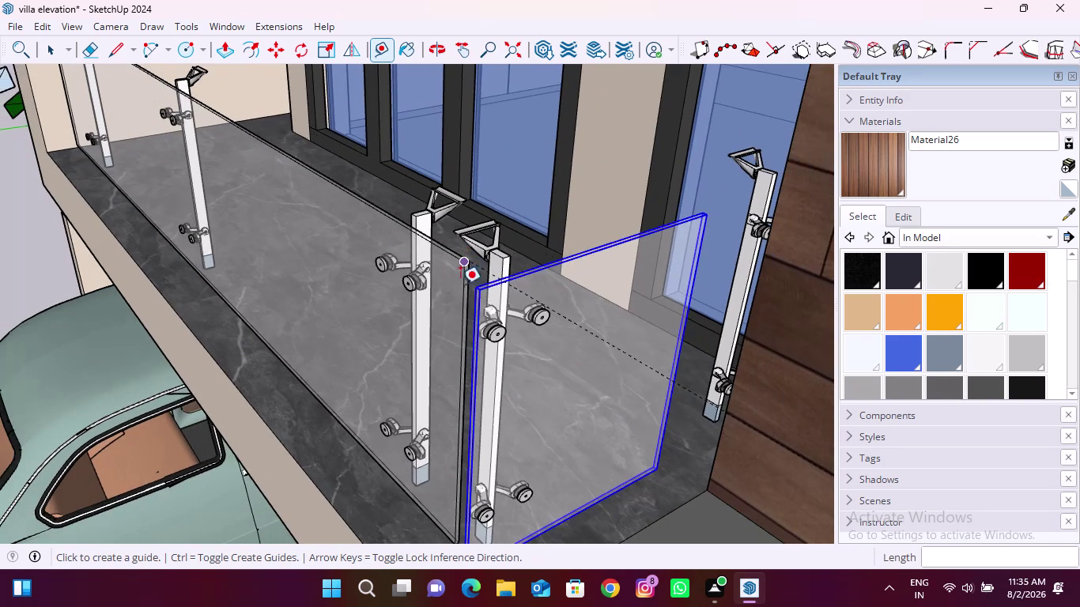
middle_drag(455, 310, 514, 305)
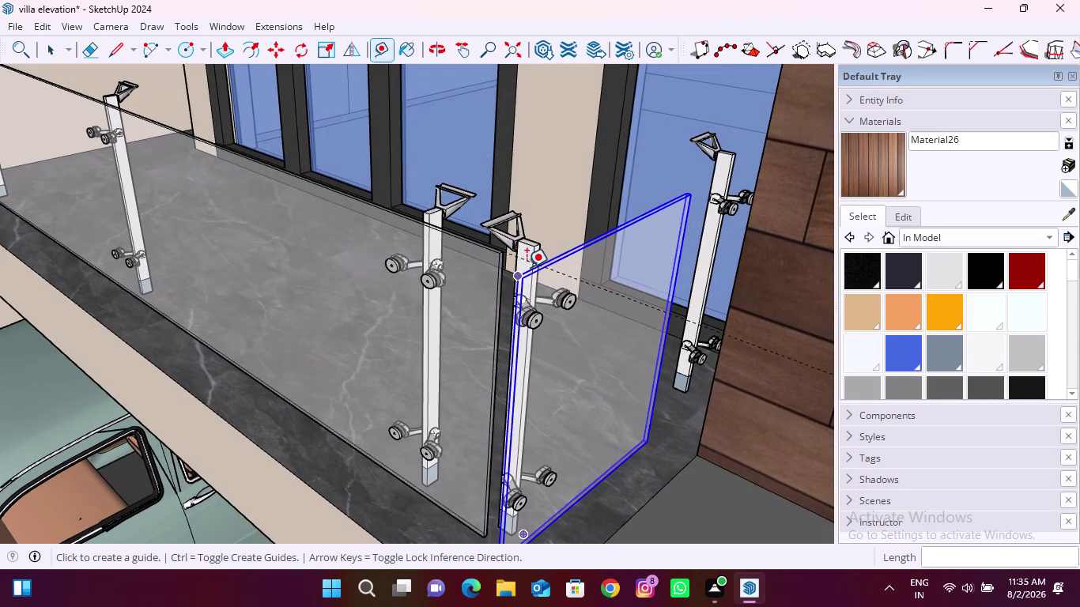
Select the small glass panel and move it by its corner against the post.
key(space)
click(549, 324)
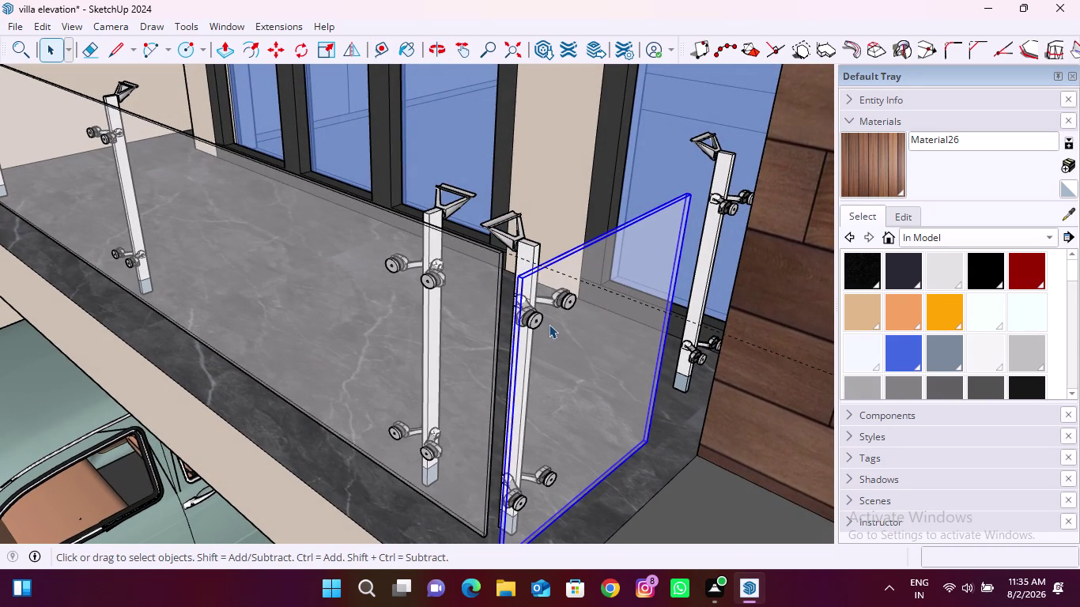
key(m)
scroll(up, 3)
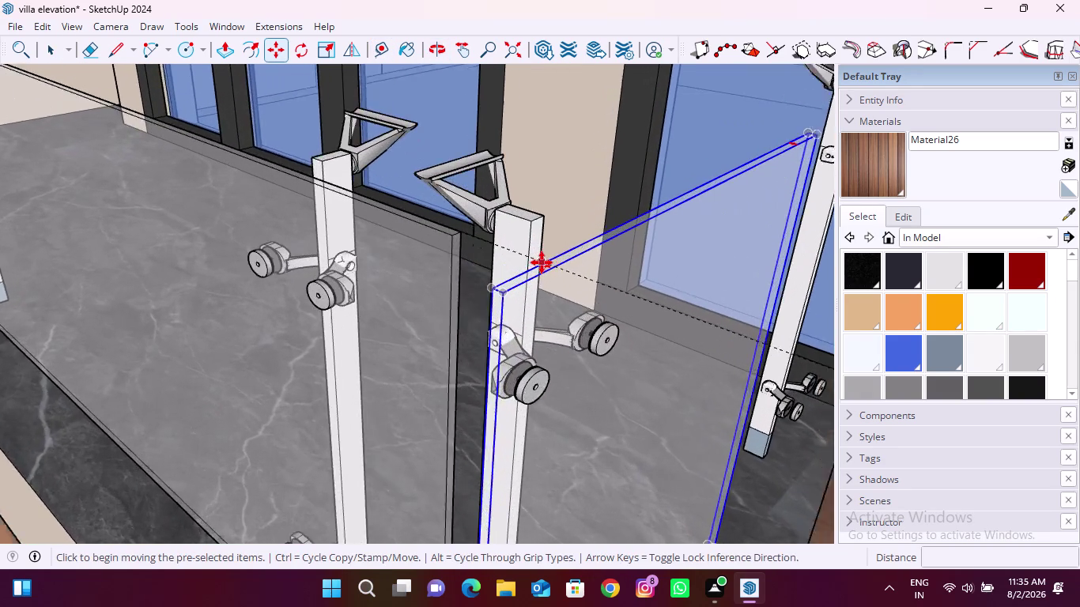
scroll(up, 3)
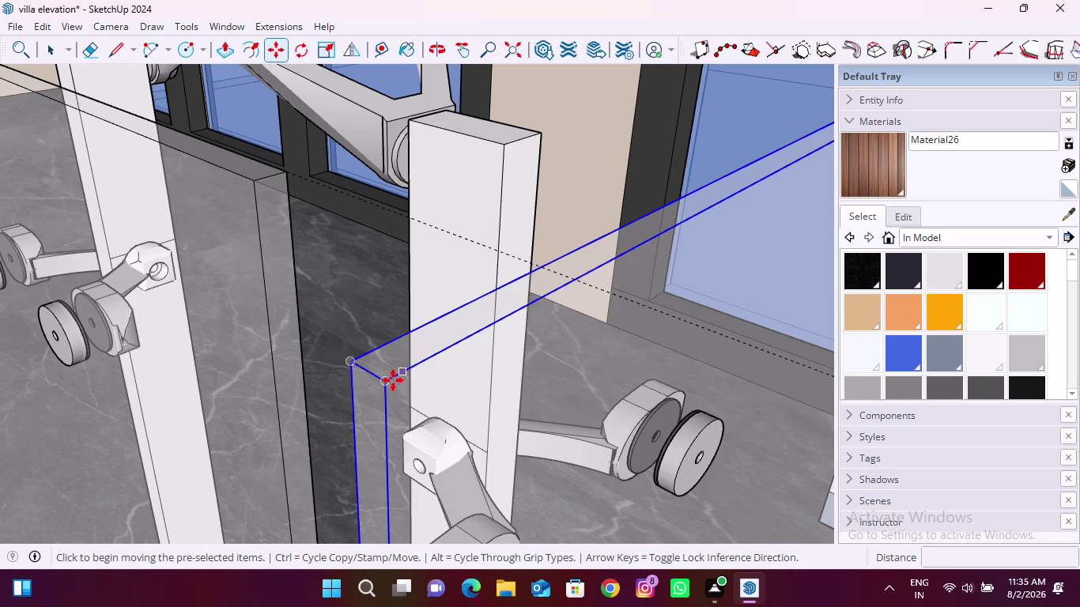
click(387, 381)
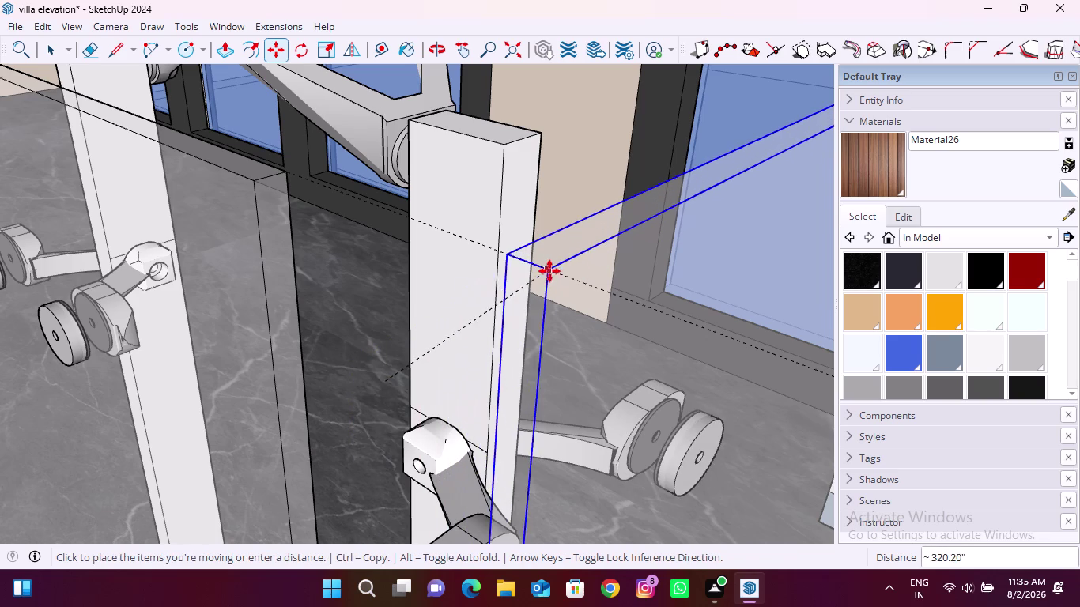
click(553, 267)
scroll(down, 3)
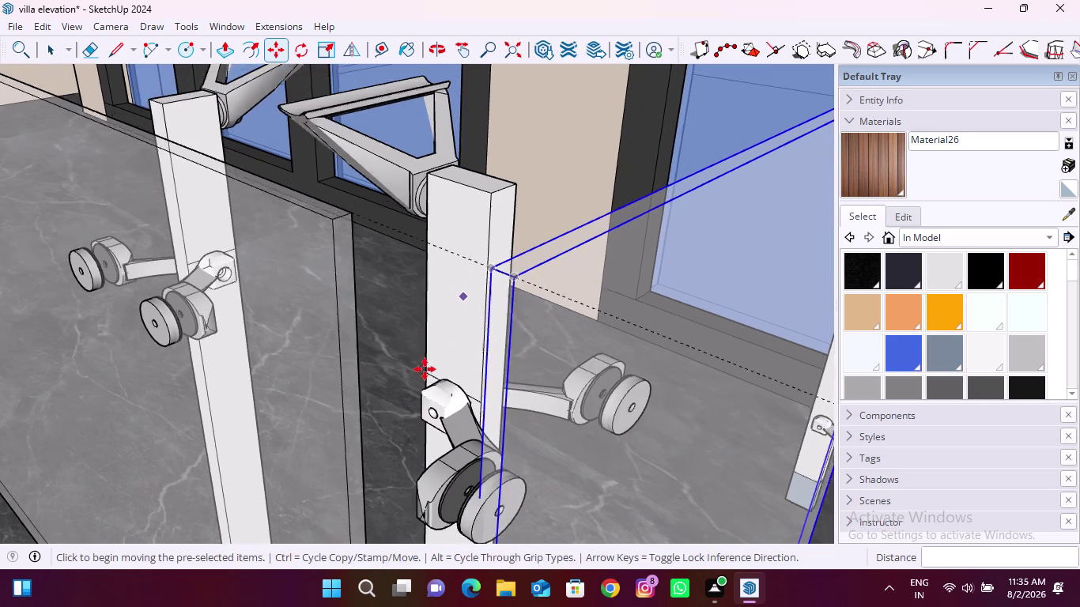
middle_drag(422, 436, 560, 467)
scroll(up, 3)
Move the panel along the red axis against the wood-clad pillar side.
click(690, 288)
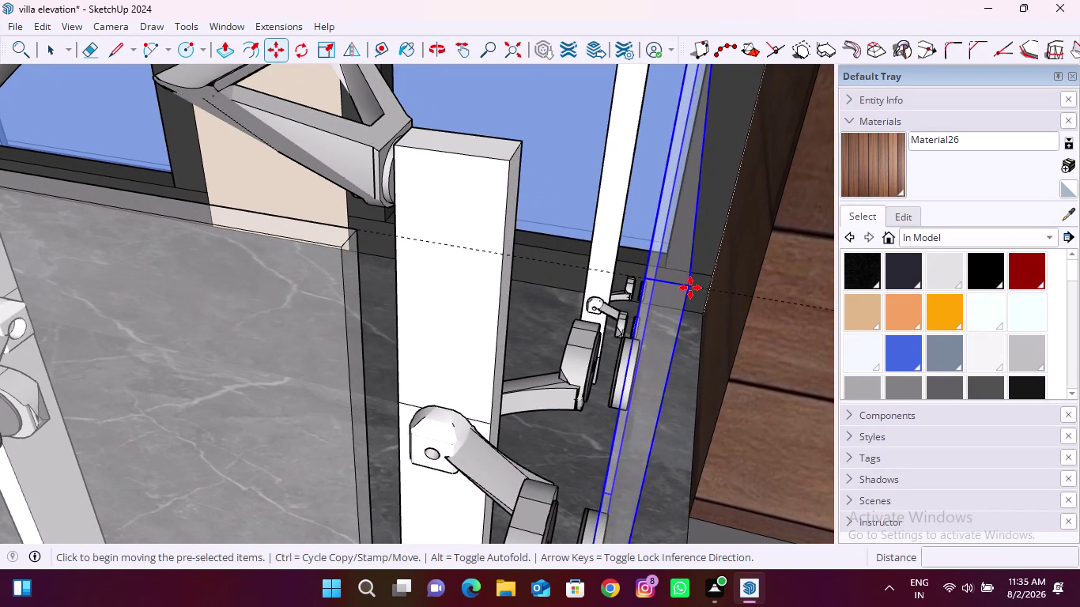
key(Right)
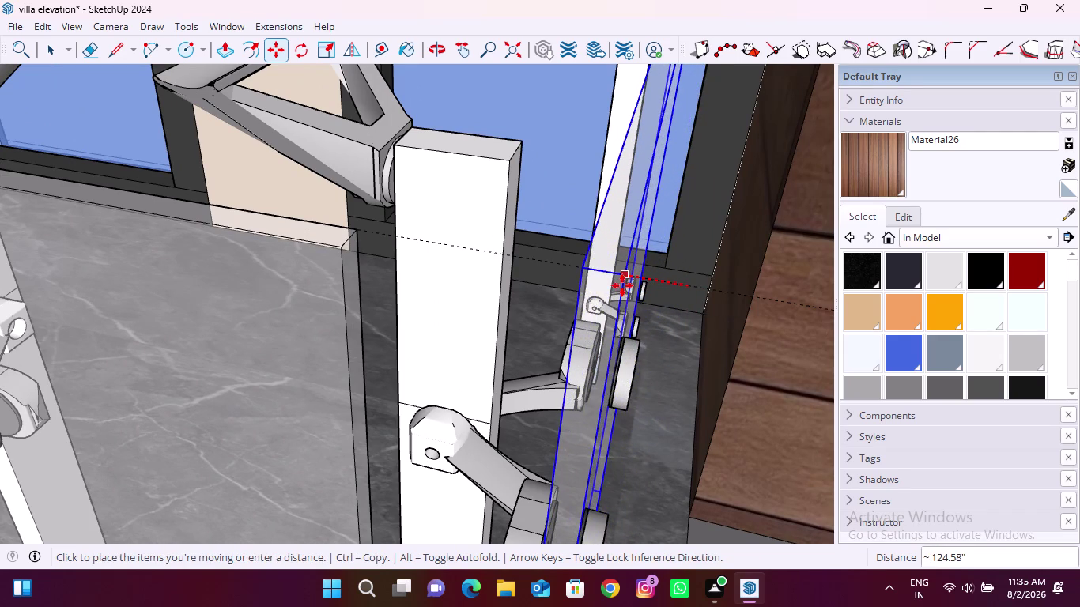
click(622, 286)
middle_drag(592, 326, 632, 318)
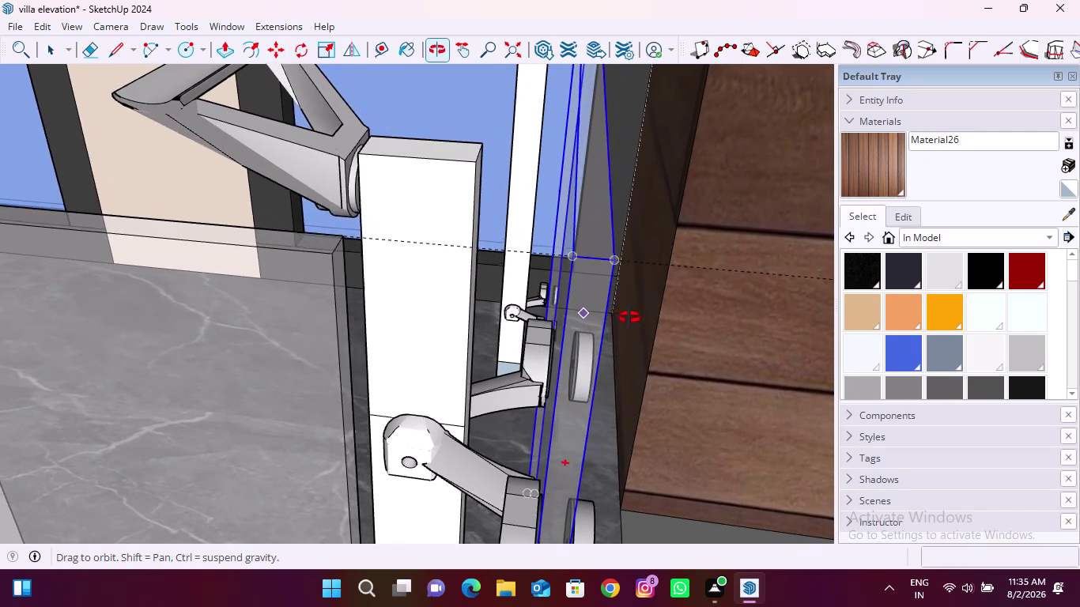
middle_drag(632, 318, 615, 320)
scroll(down, 3)
middle_drag(573, 321, 567, 325)
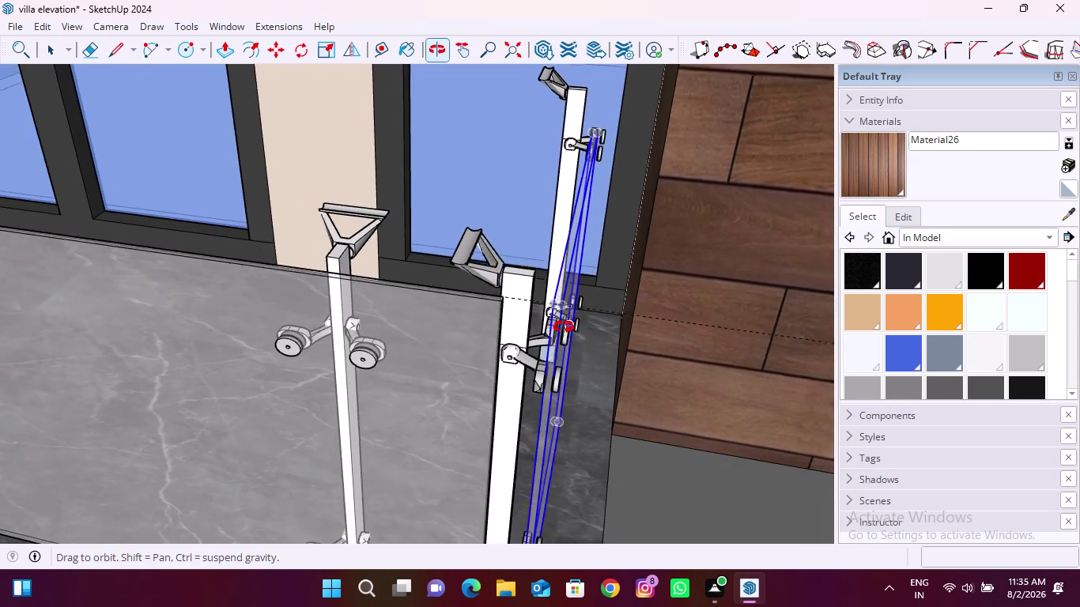
middle_drag(566, 326, 333, 348)
scroll(up, 3)
Shift the panel along the green axis onto the railing post and check its fit.
click(312, 344)
key(Left)
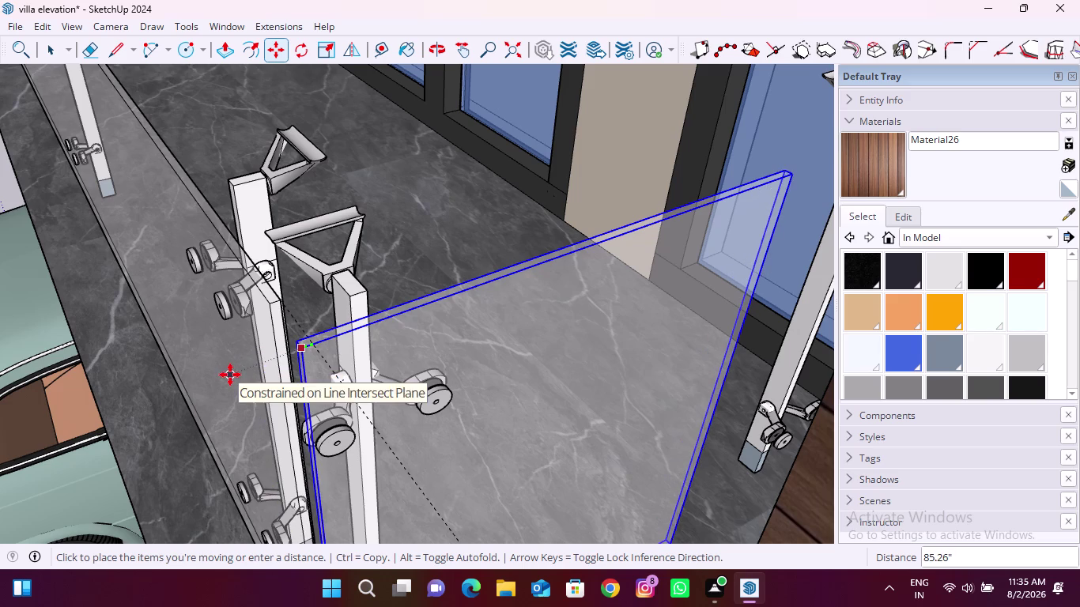
scroll(down, 3)
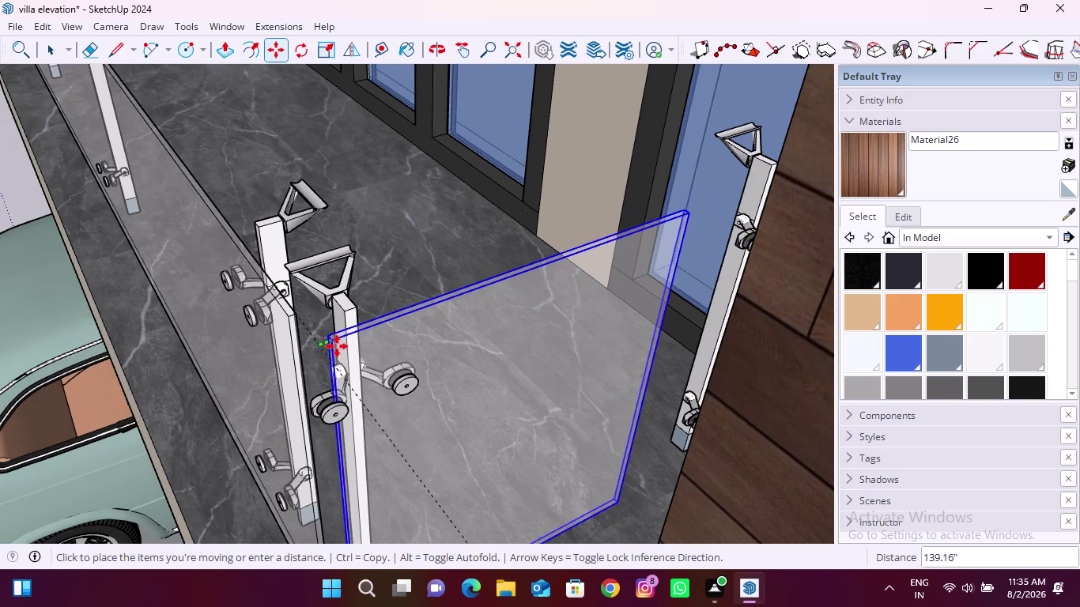
middle_drag(336, 346, 284, 344)
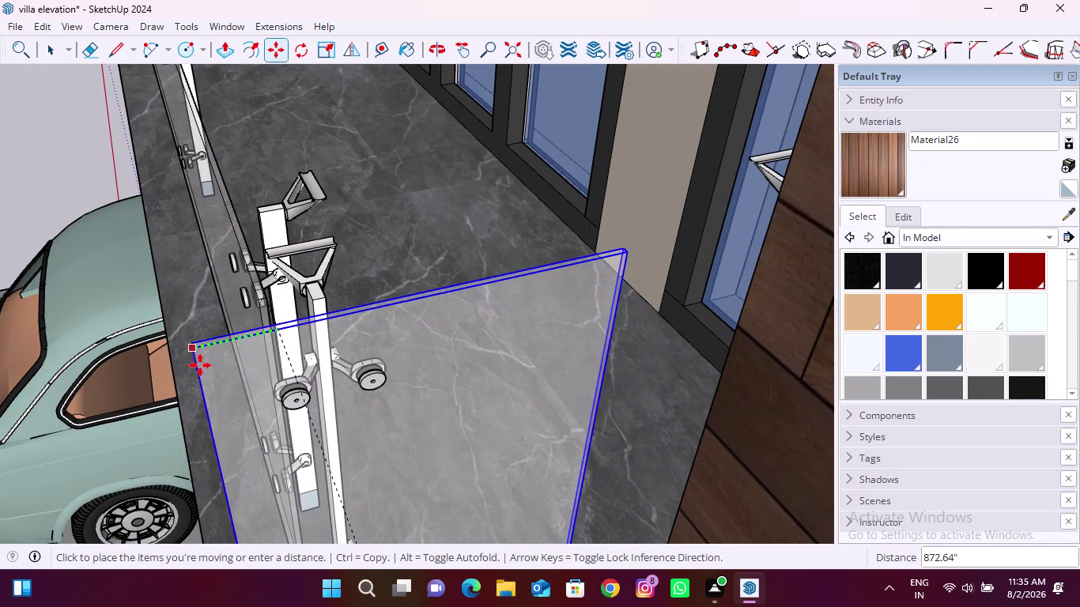
click(239, 359)
scroll(down, 3)
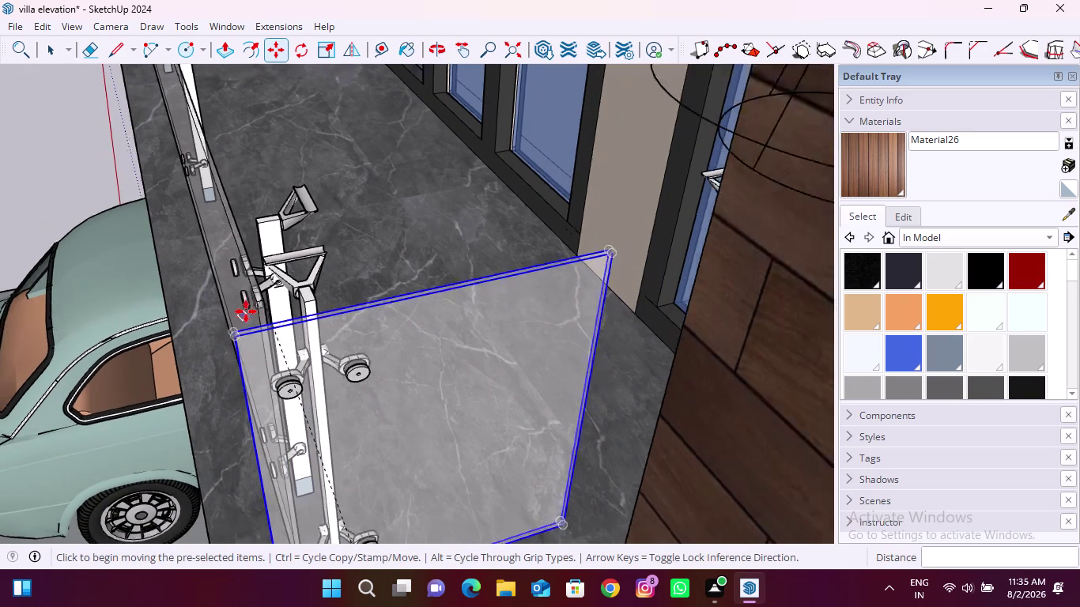
scroll(down, 3)
middle_drag(253, 370, 265, 317)
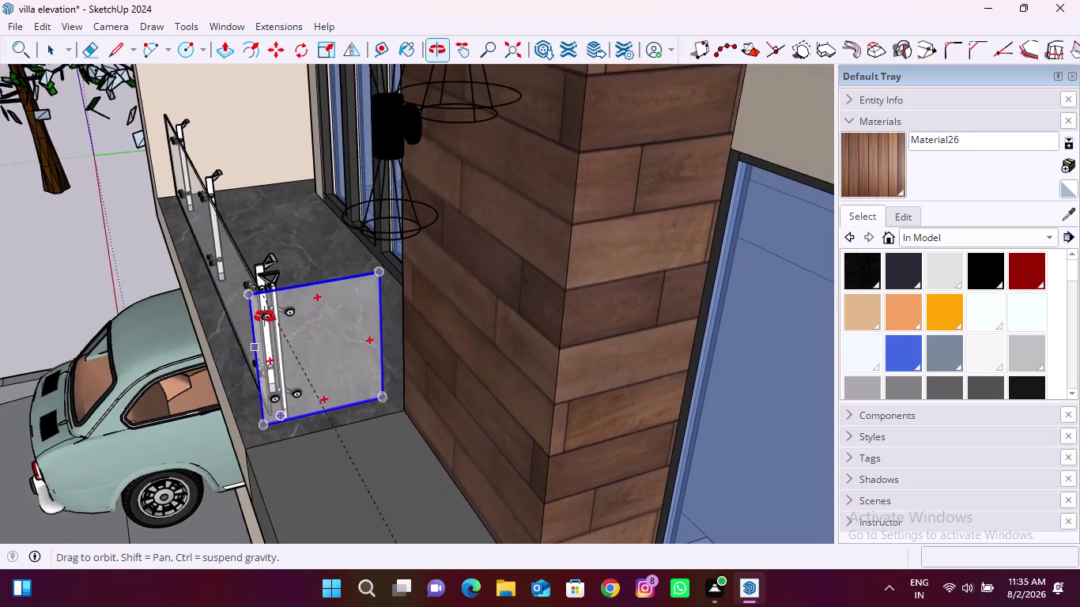
middle_drag(265, 317, 269, 315)
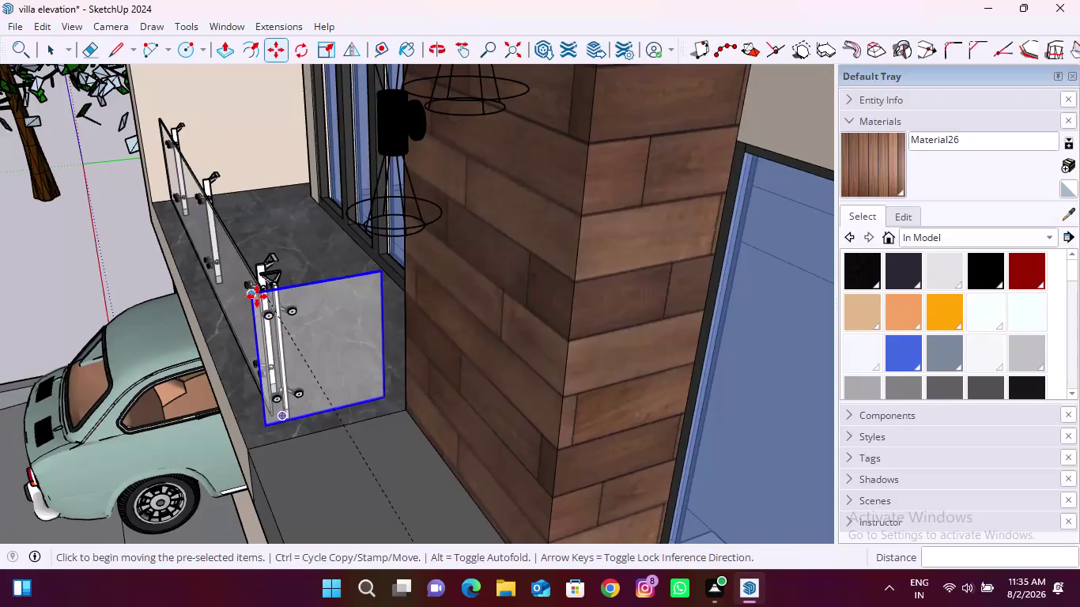
scroll(up, 3)
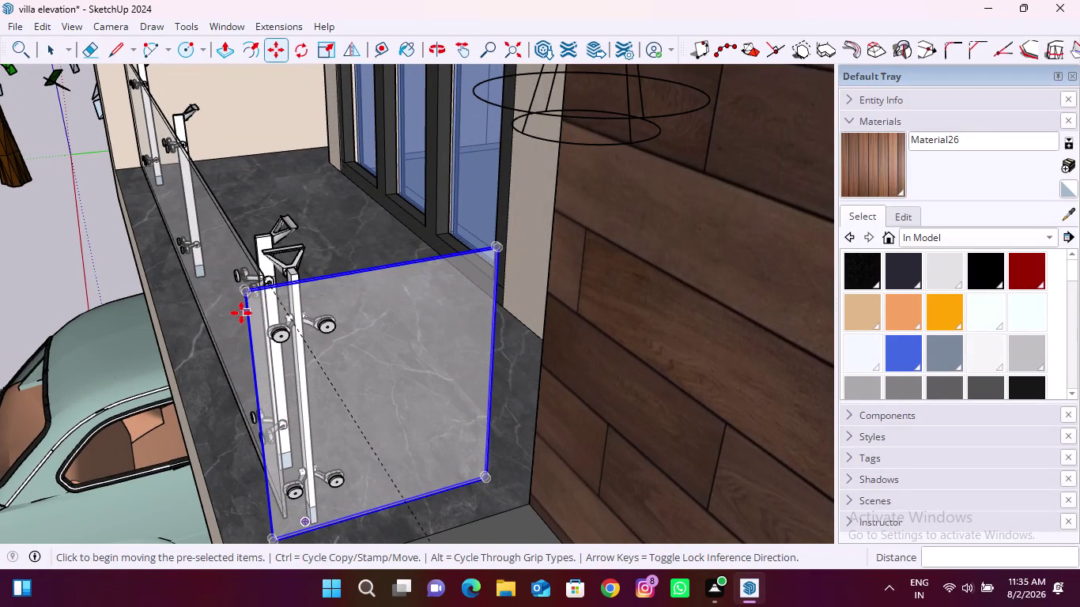
middle_drag(242, 314, 426, 297)
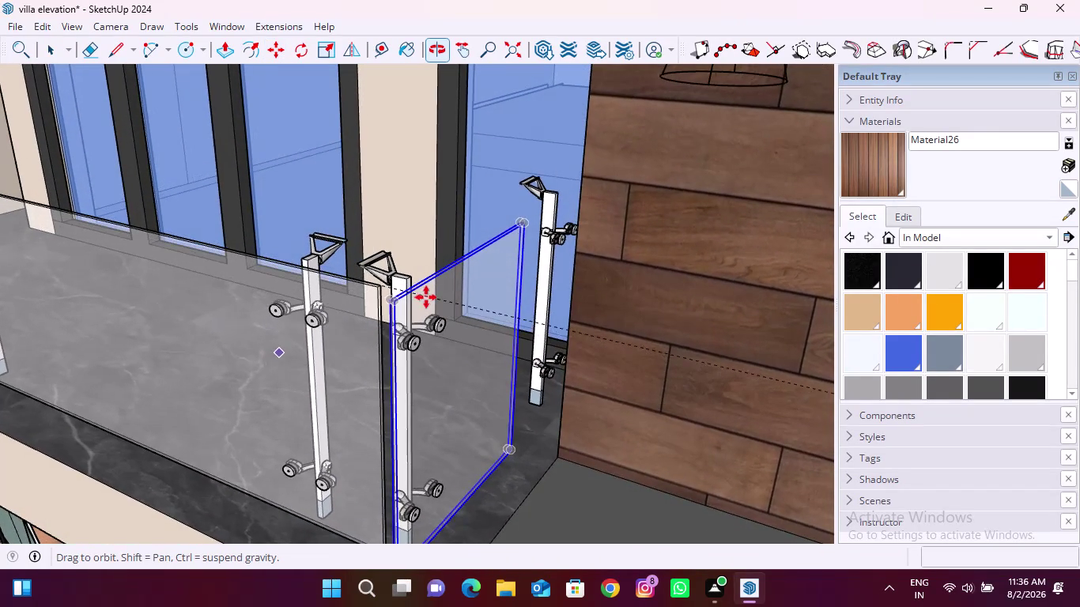
scroll(down, 3)
scroll(down, 3)
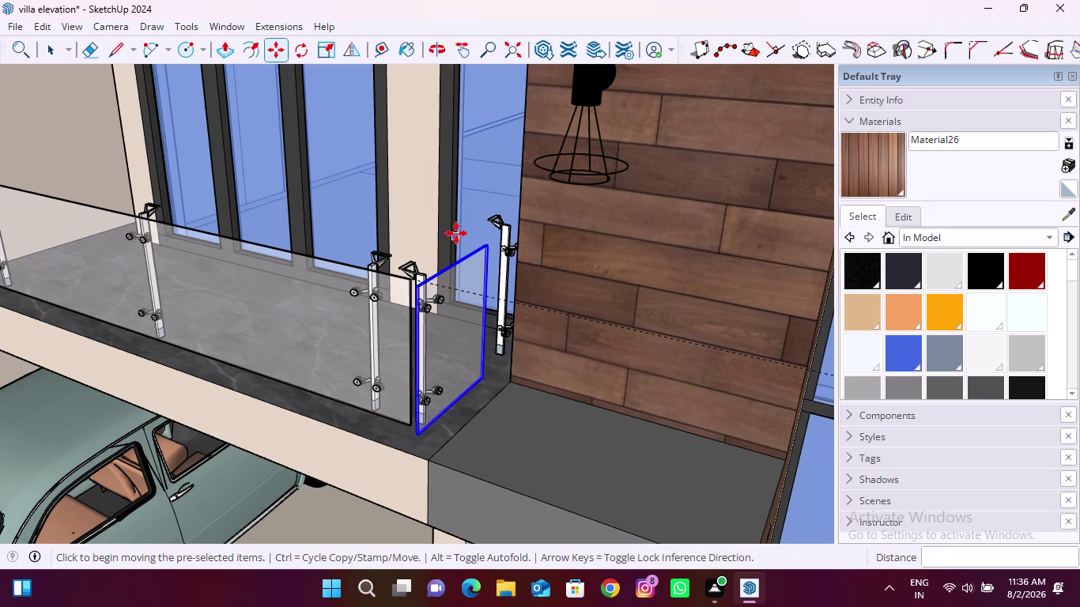
Activate Scale and zoom in on the glass panel's side edge beside the pillar.
key(s)
middle_drag(424, 266, 712, 365)
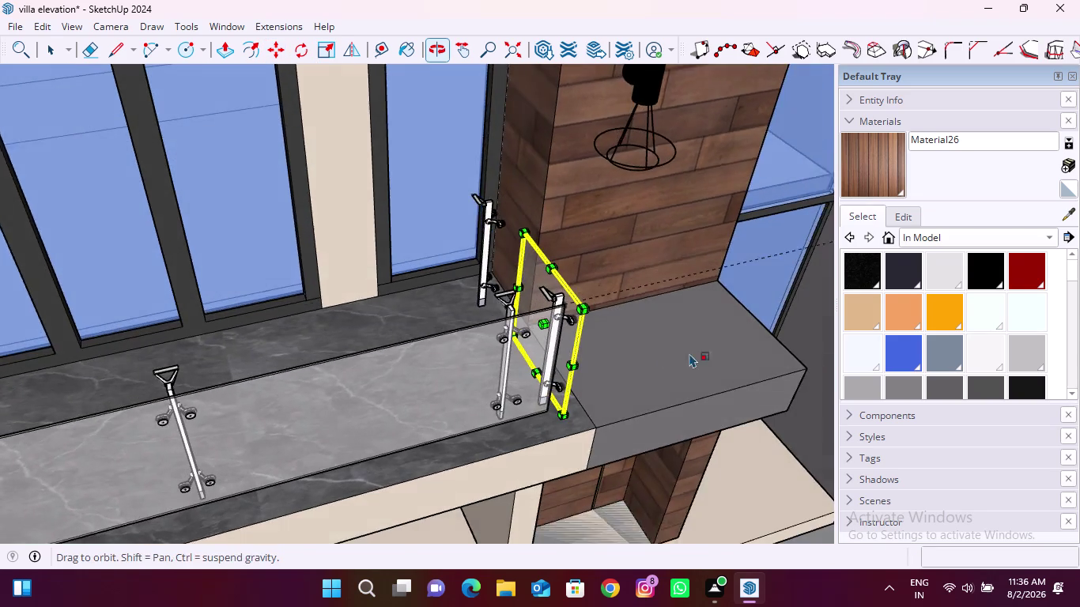
middle_drag(440, 264, 714, 285)
middle_drag(674, 289, 503, 234)
scroll(down, 3)
scroll(up, 3)
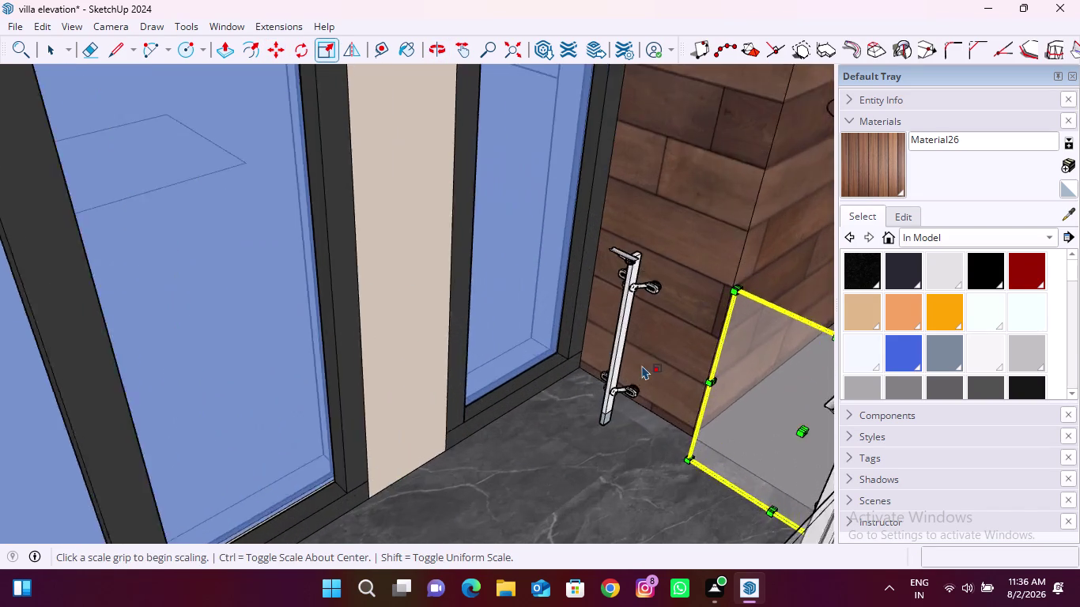
middle_drag(633, 369, 715, 359)
scroll(up, 3)
scroll(down, 3)
scroll(down, 3)
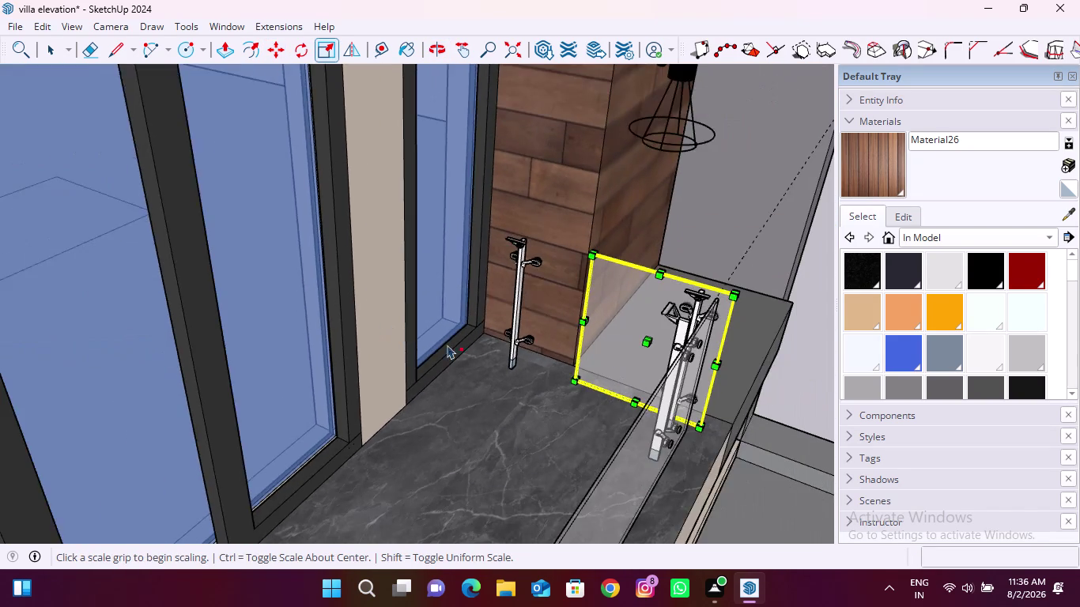
scroll(up, 3)
middle_drag(553, 330, 678, 333)
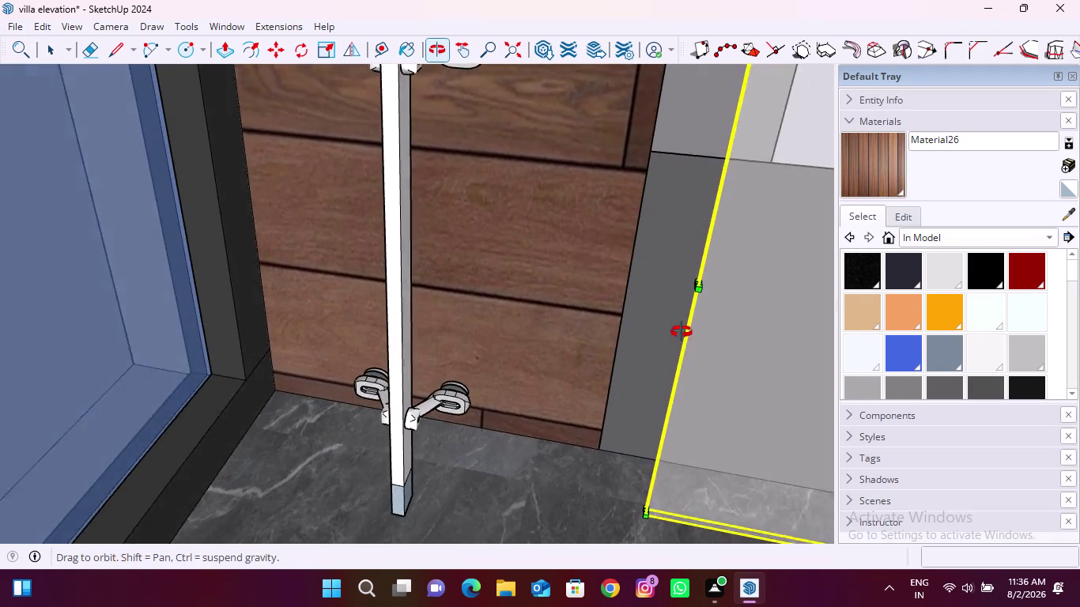
middle_drag(678, 333, 696, 333)
scroll(up, 3)
scroll(down, 3)
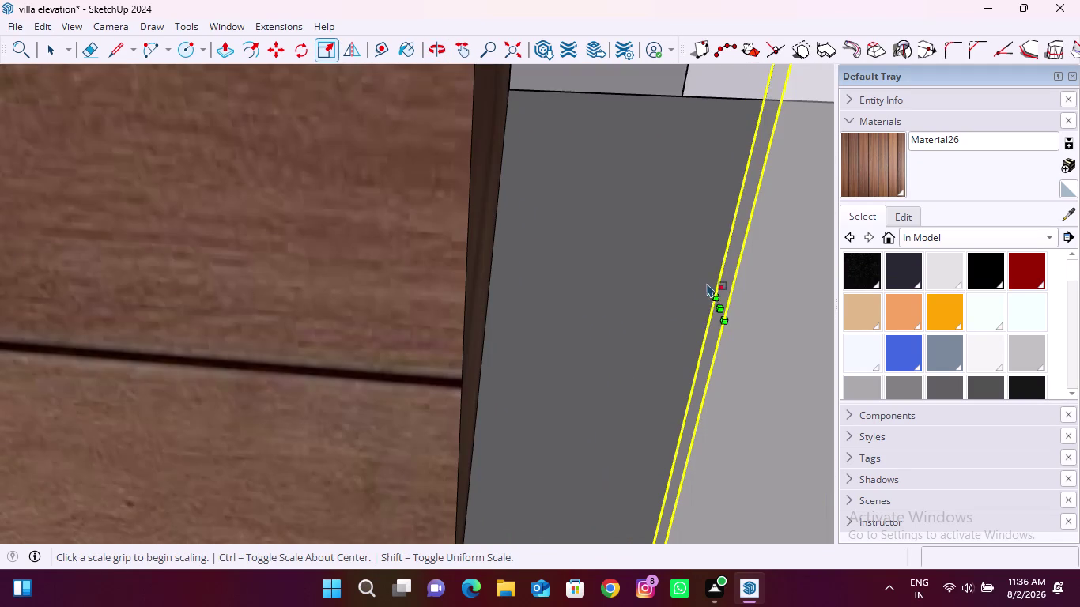
scroll(up, 3)
Stretch the glass panel about 1.78 times wider to the pillar edge, then return to Select.
click(712, 310)
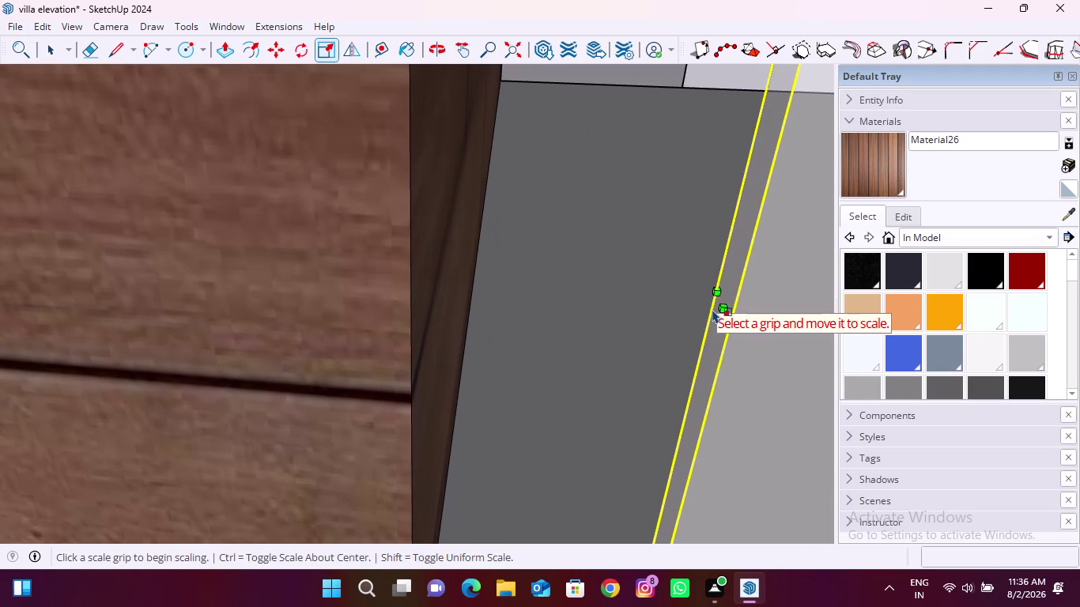
click(723, 308)
scroll(down, 3)
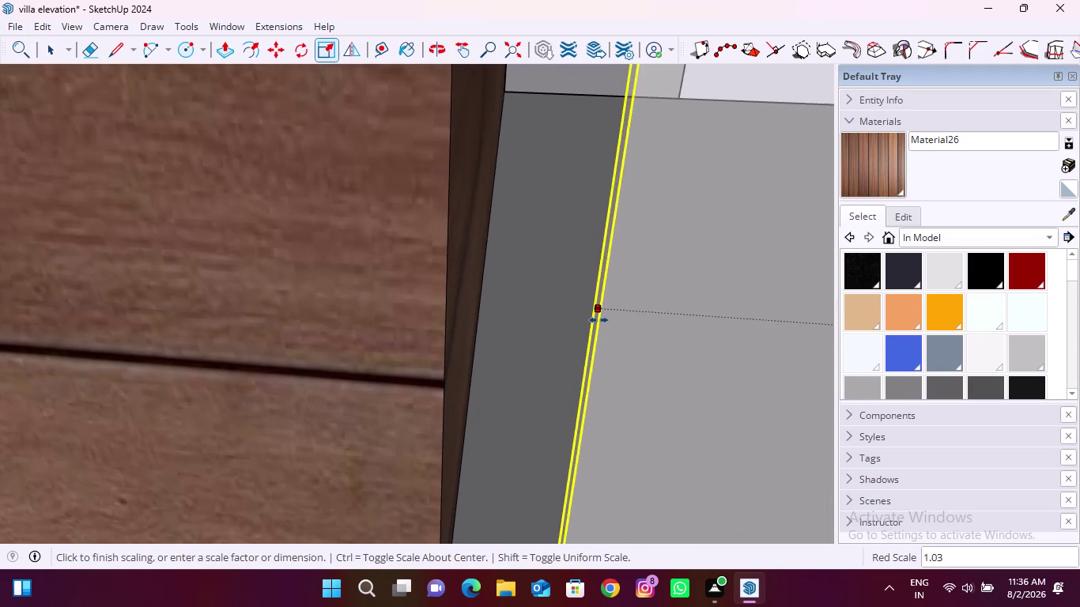
scroll(down, 3)
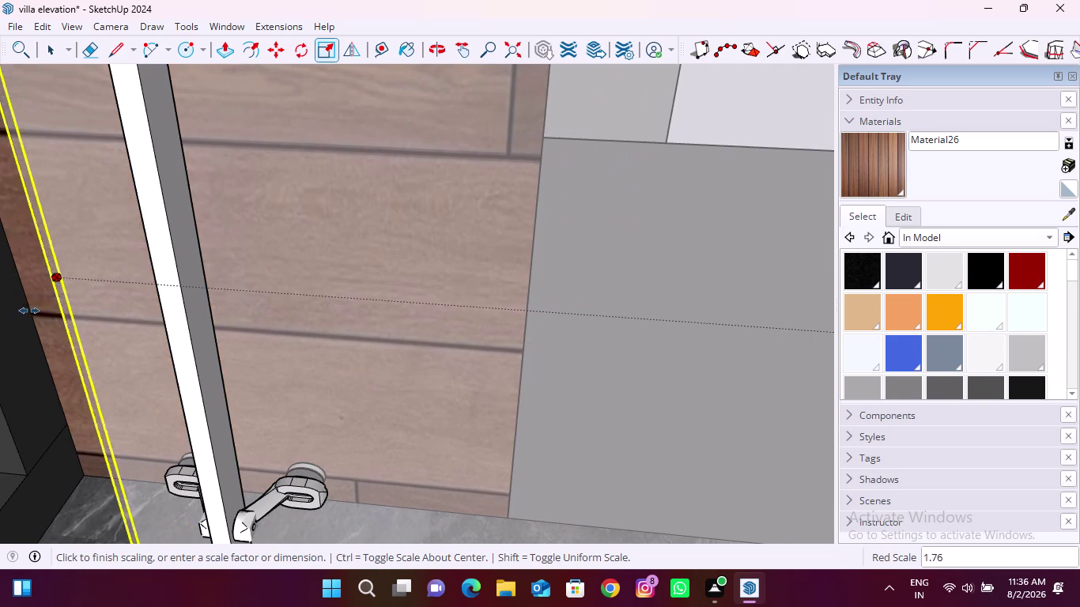
scroll(down, 3)
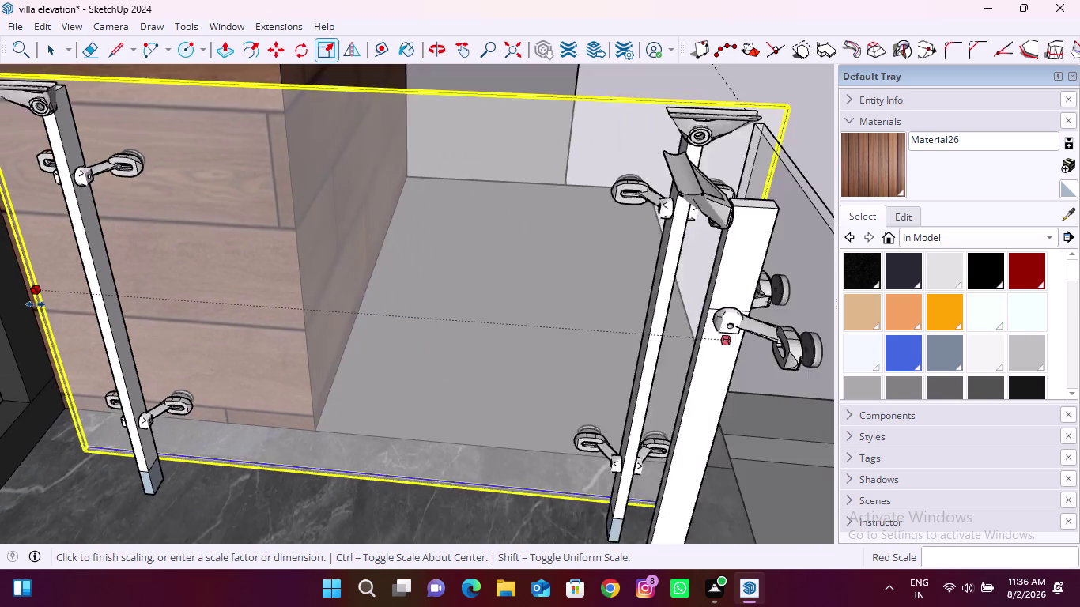
scroll(down, 3)
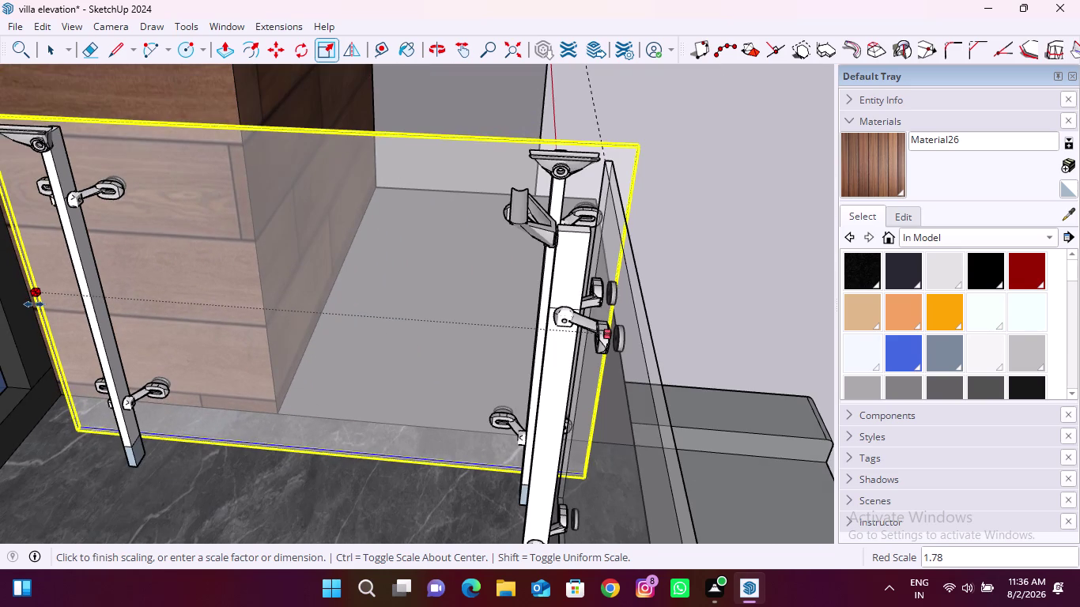
click(35, 304)
key(space)
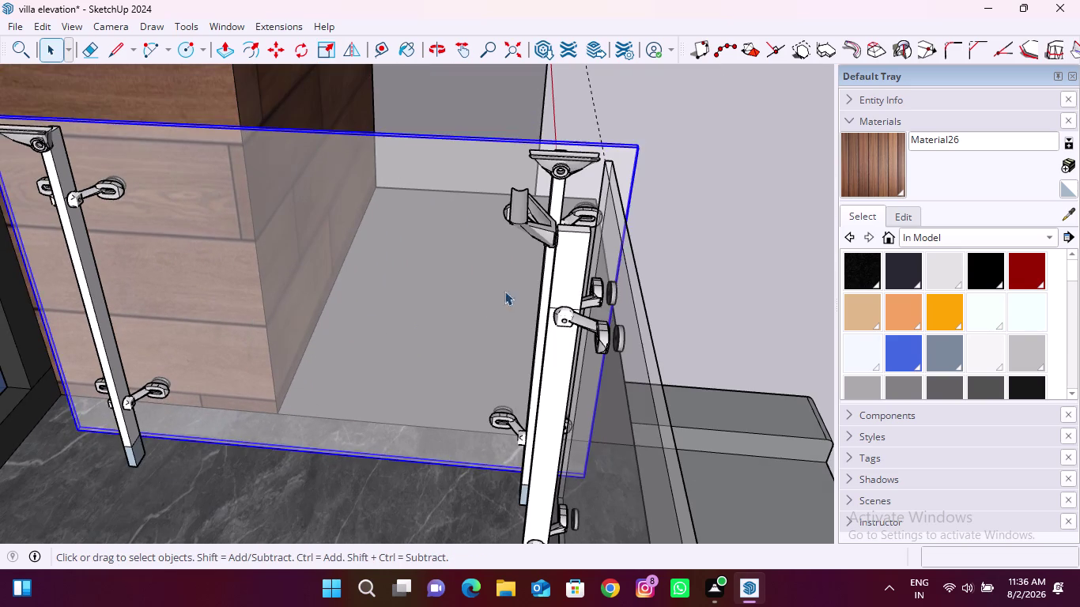
scroll(down, 3)
scroll(down, 3)
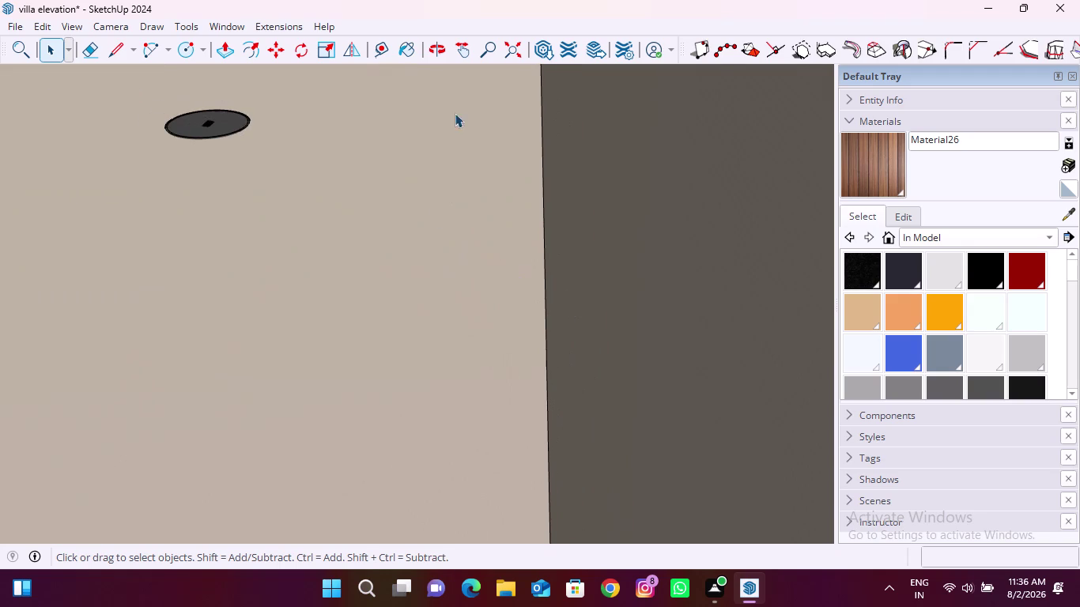
click(49, 48)
scroll(down, 3)
click(516, 48)
scroll(down, 3)
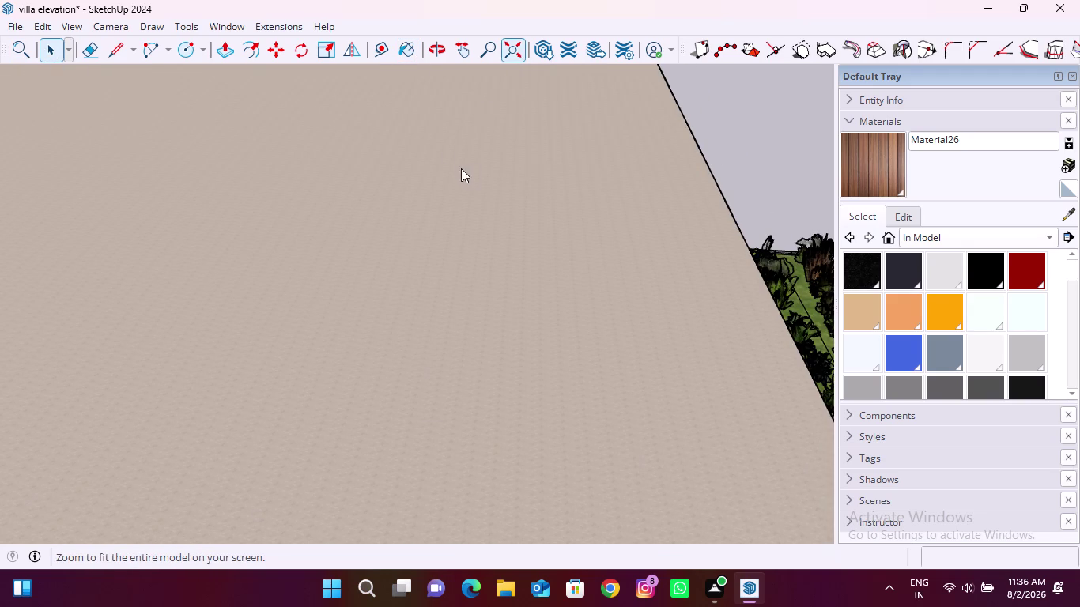
middle_drag(633, 284, 98, 179)
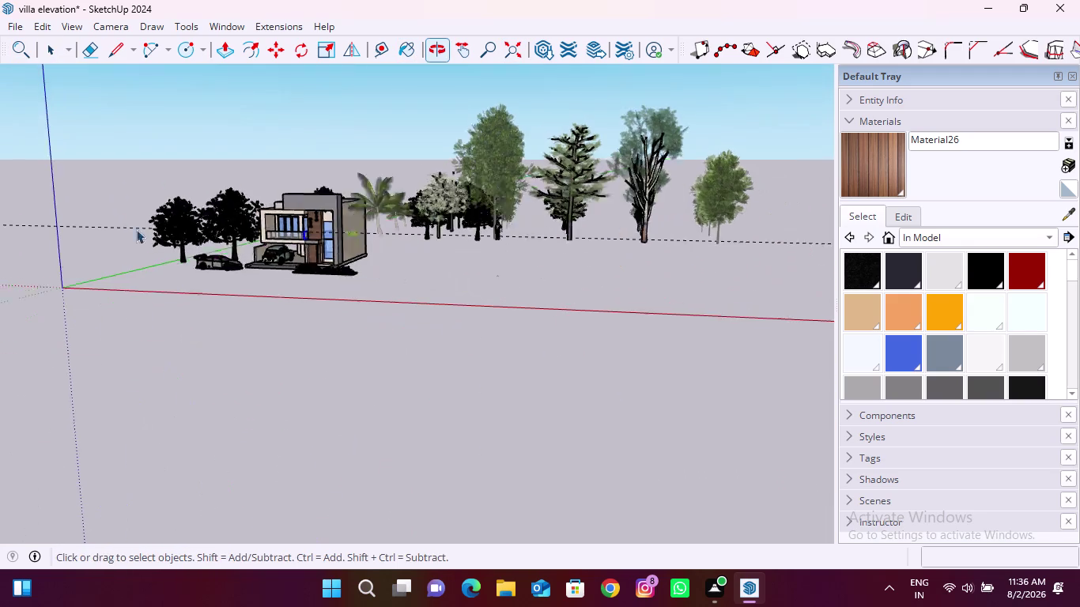
scroll(up, 3)
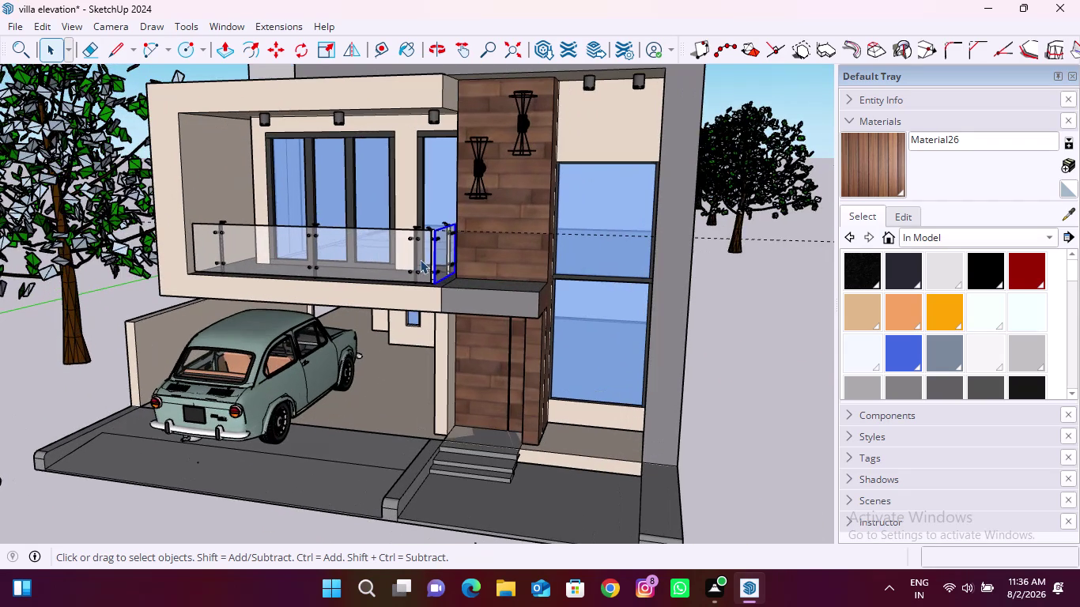
click(418, 252)
scroll(up, 3)
middle_drag(375, 238, 375, 320)
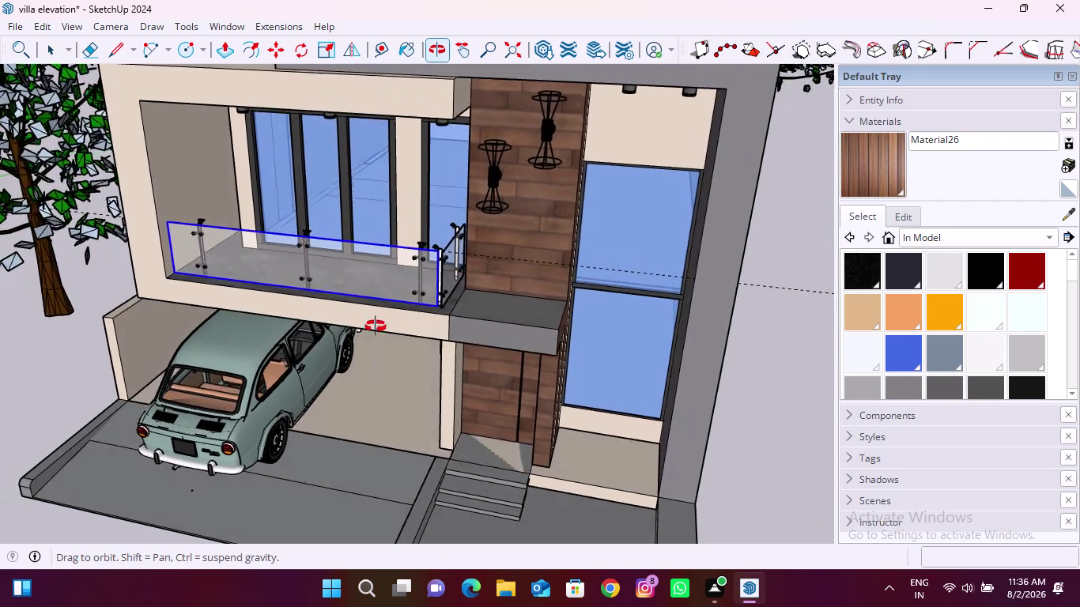
middle_drag(376, 320, 382, 345)
scroll(up, 3)
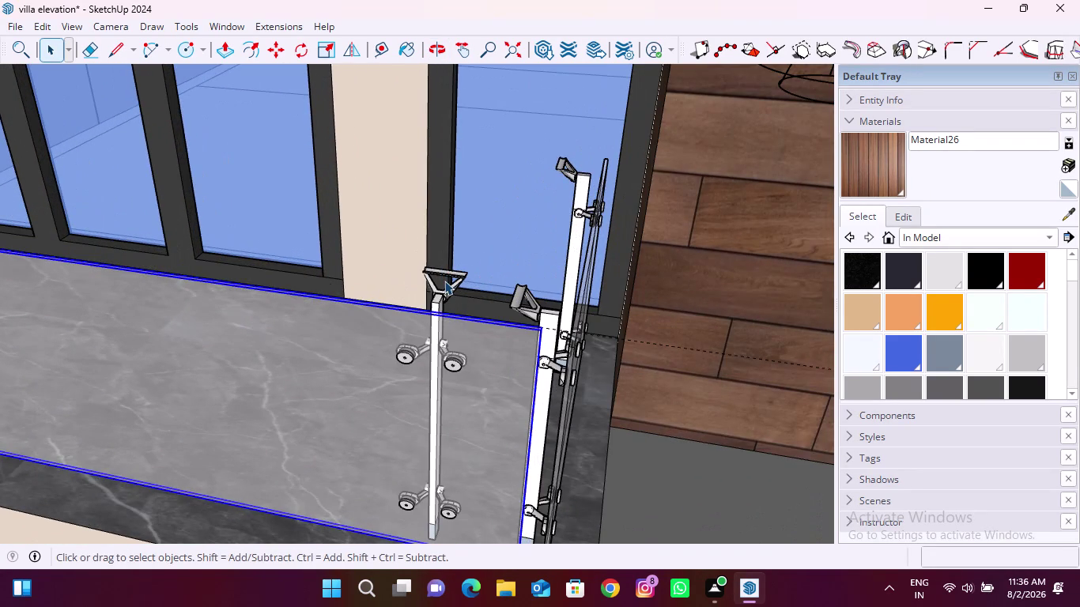
click(444, 281)
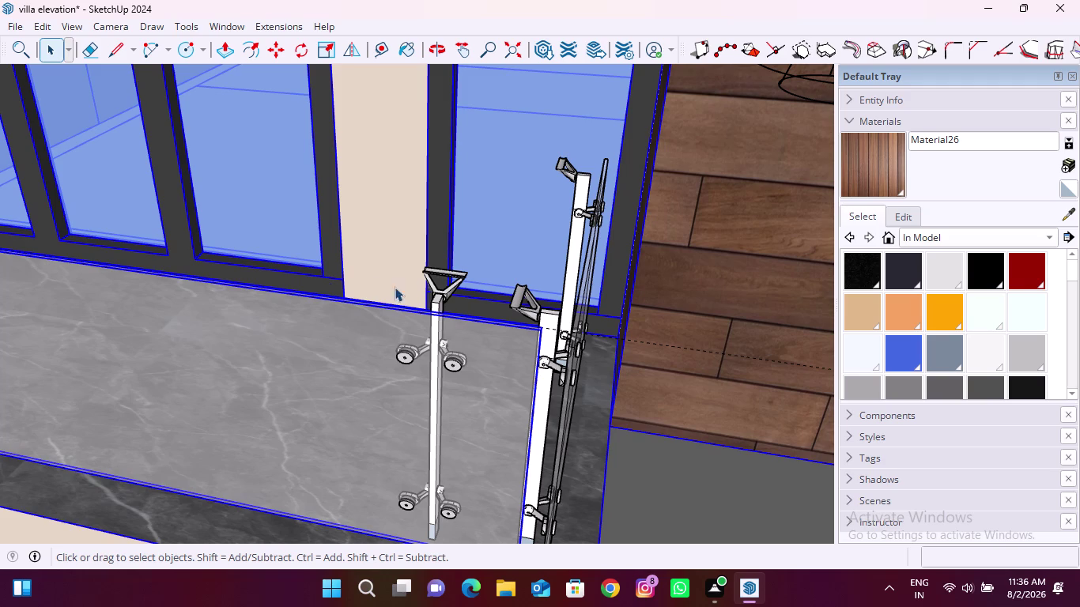
Select the three railing posts: near the glass end, the left end and the middle.
click(373, 254)
click(378, 353)
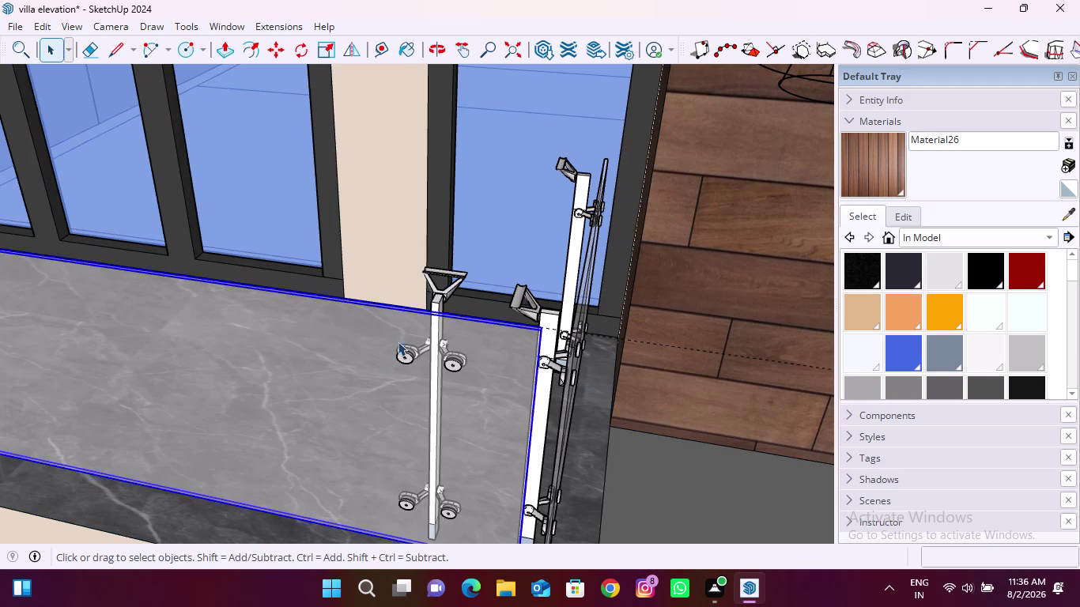
click(445, 296)
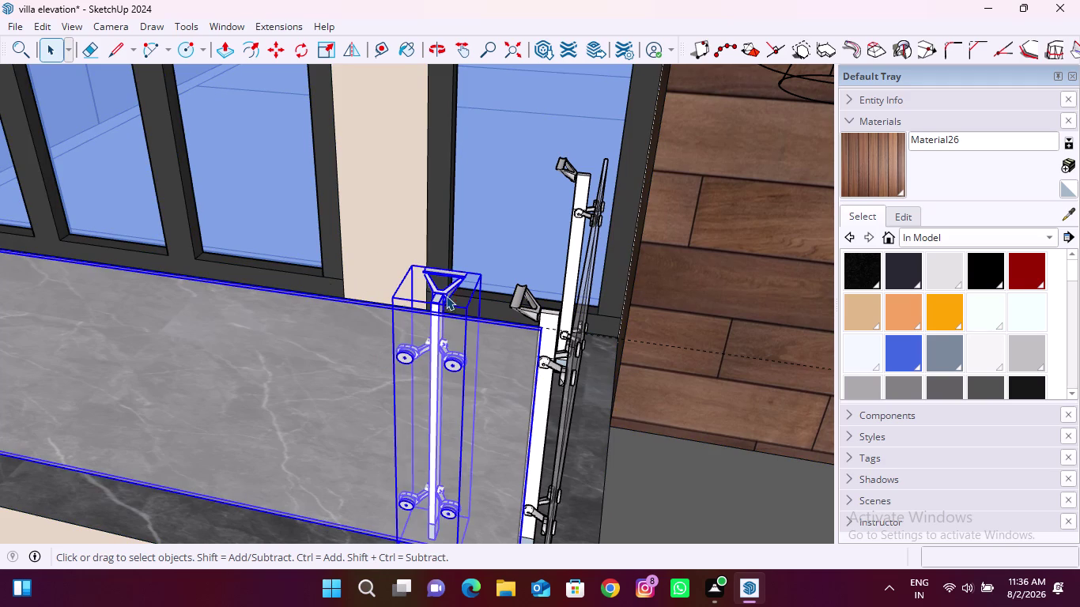
scroll(down, 3)
scroll(up, 3)
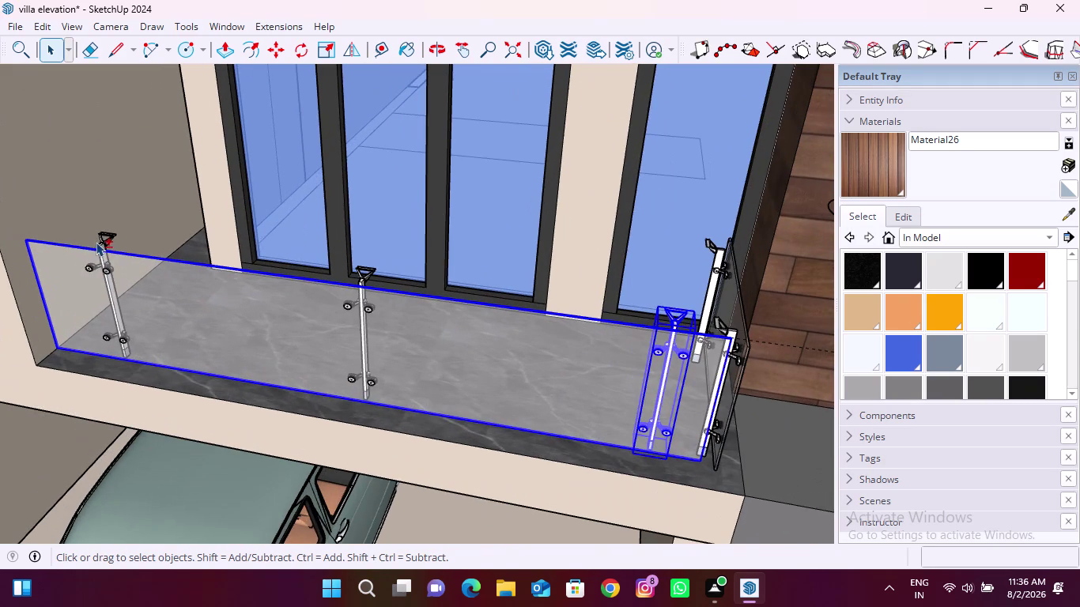
click(100, 242)
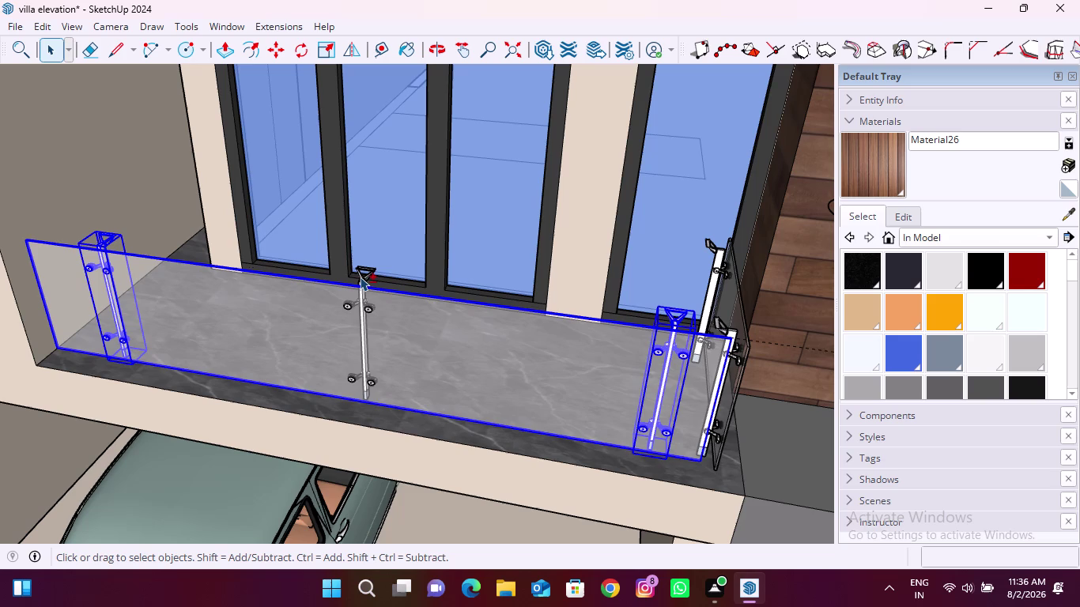
click(360, 278)
scroll(up, 3)
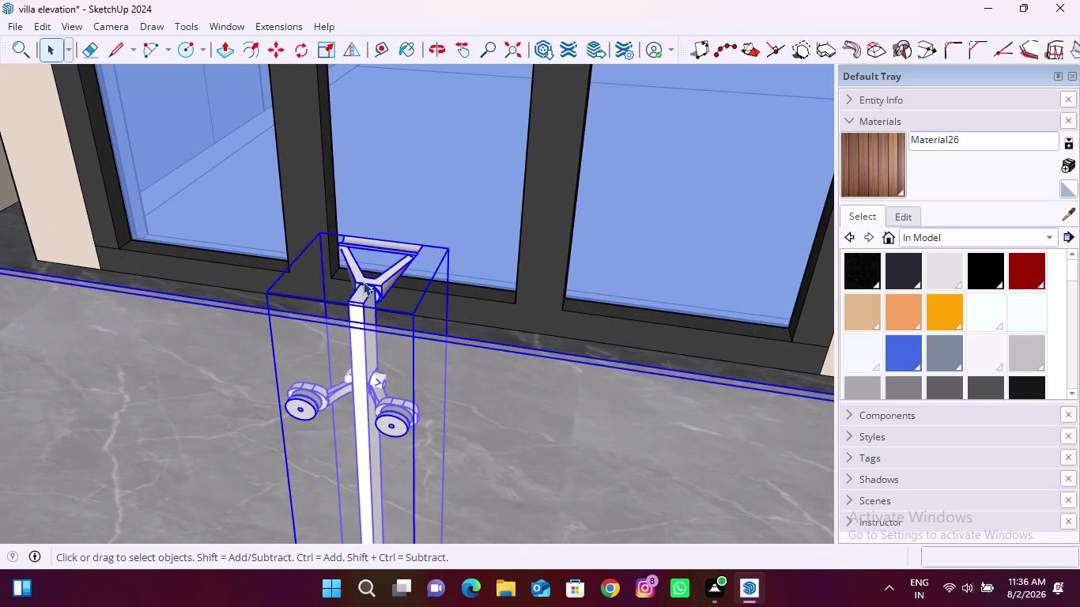
scroll(down, 3)
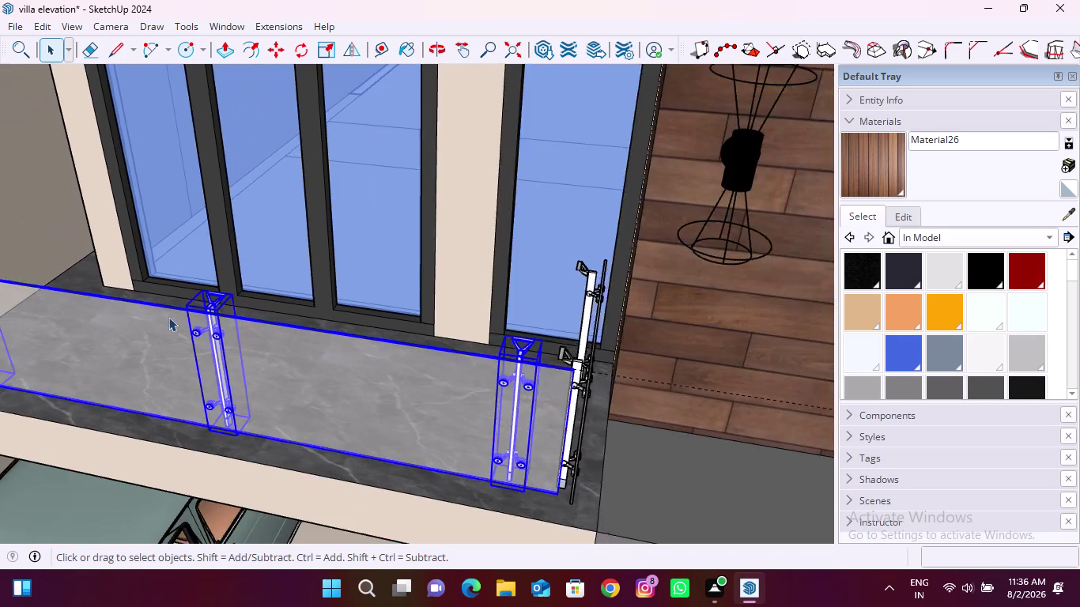
scroll(down, 3)
scroll(up, 3)
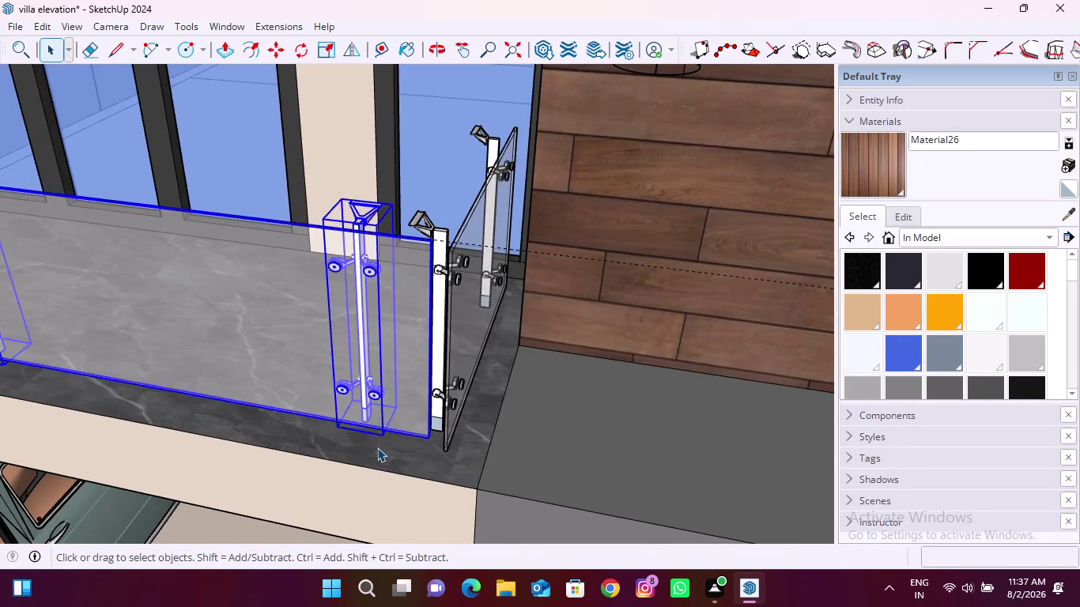
scroll(up, 3)
Move the selected posts from their base corner to the new spot along the panel.
key(m)
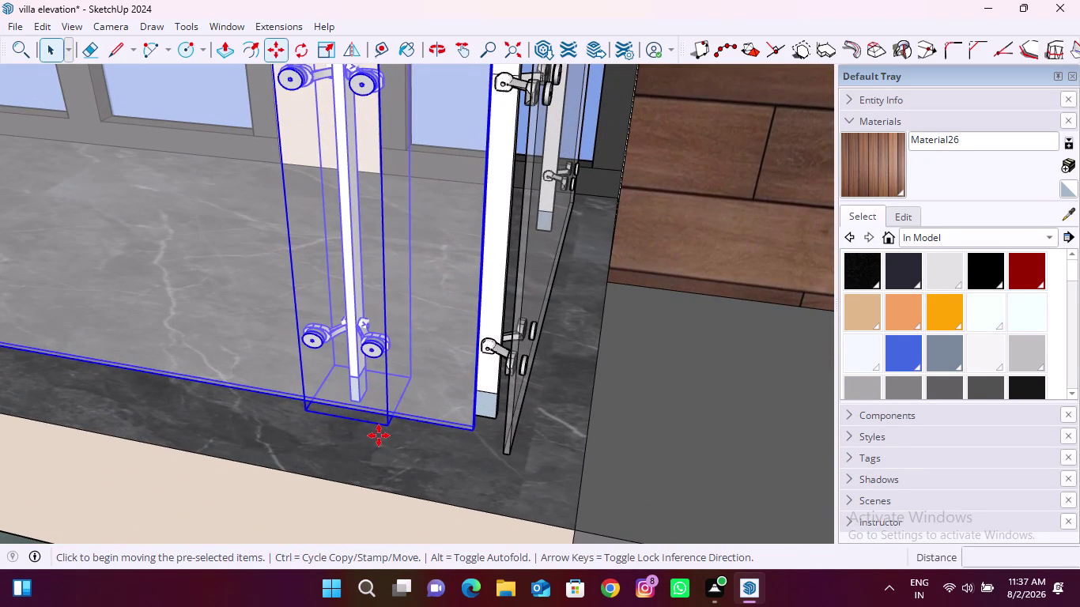
click(387, 427)
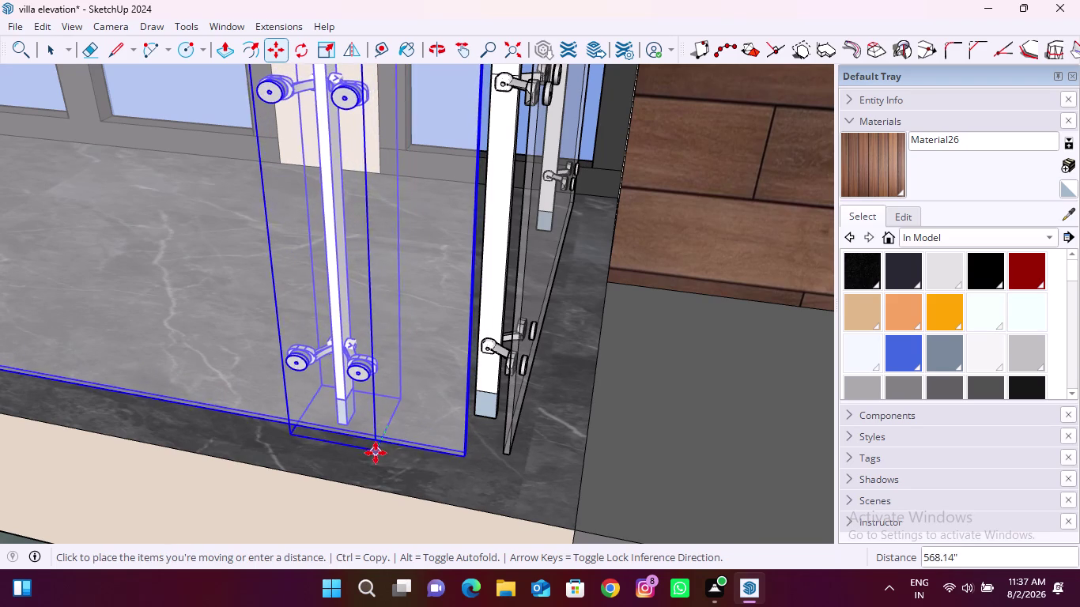
click(364, 485)
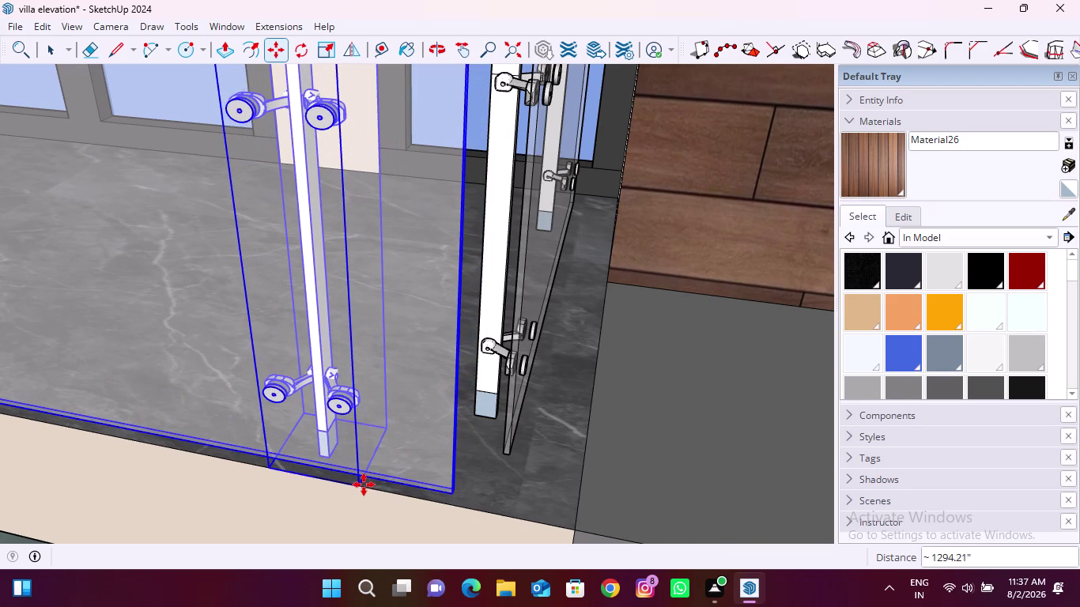
middle_click(416, 467)
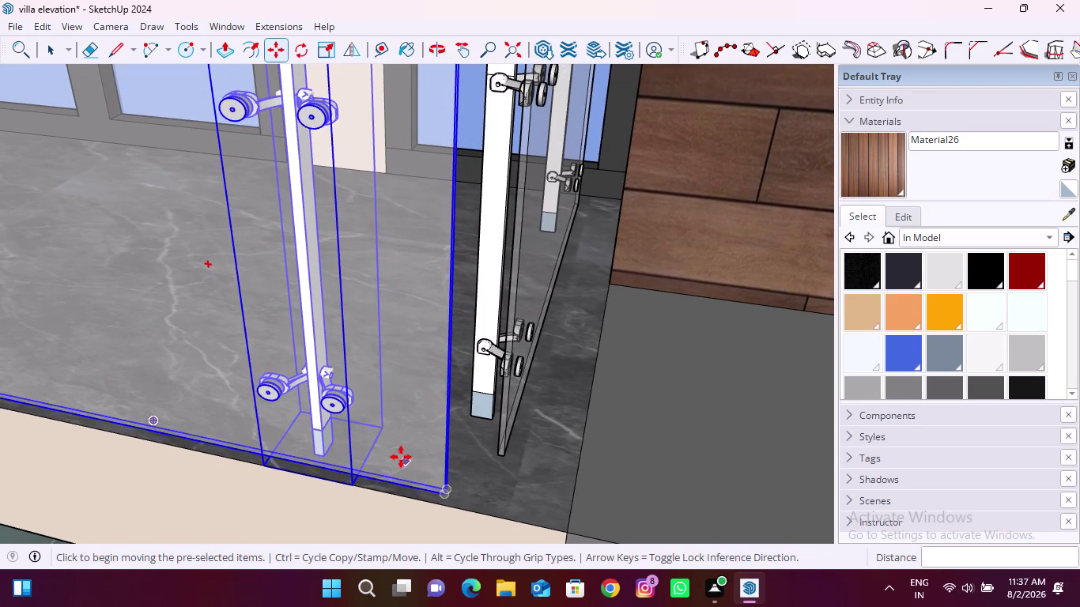
scroll(down, 3)
middle_drag(428, 418, 403, 414)
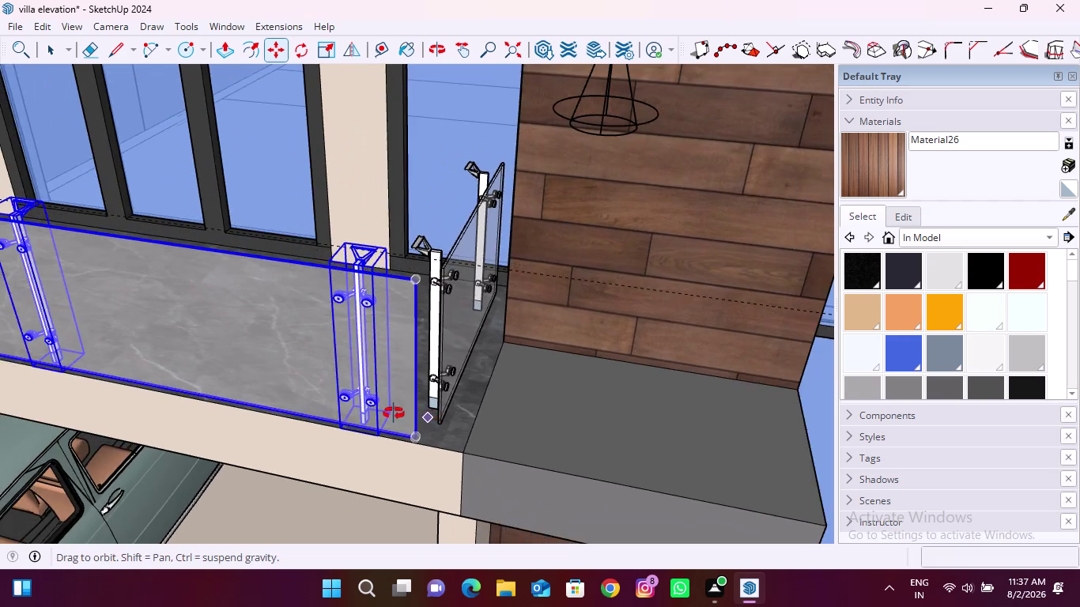
middle_drag(402, 414, 306, 419)
key(space)
Scale the front glass panel lengthwise until its end reaches the side railing.
click(324, 391)
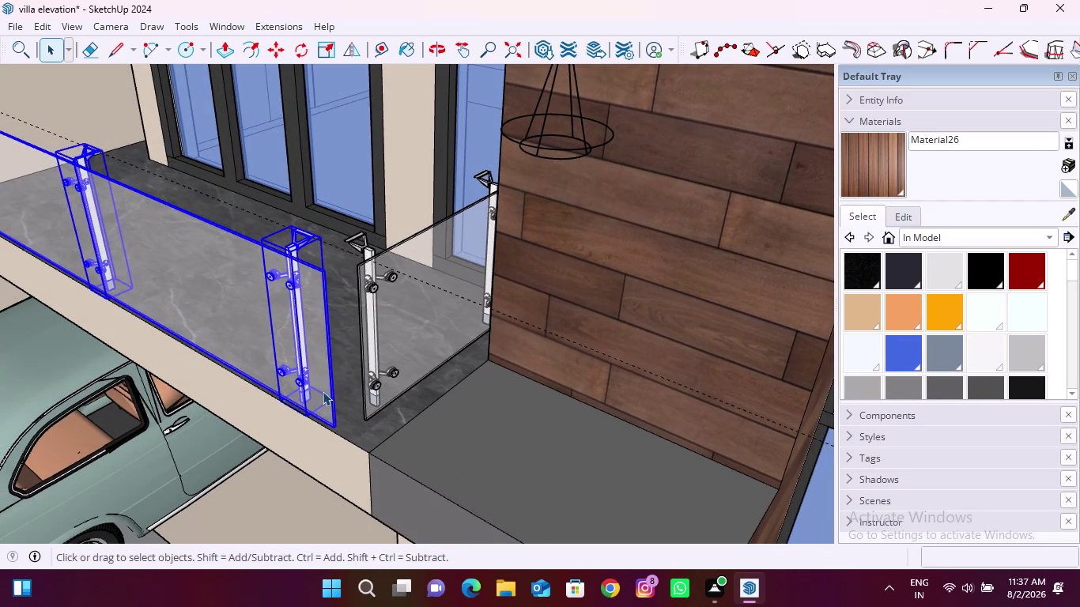
key(s)
scroll(up, 3)
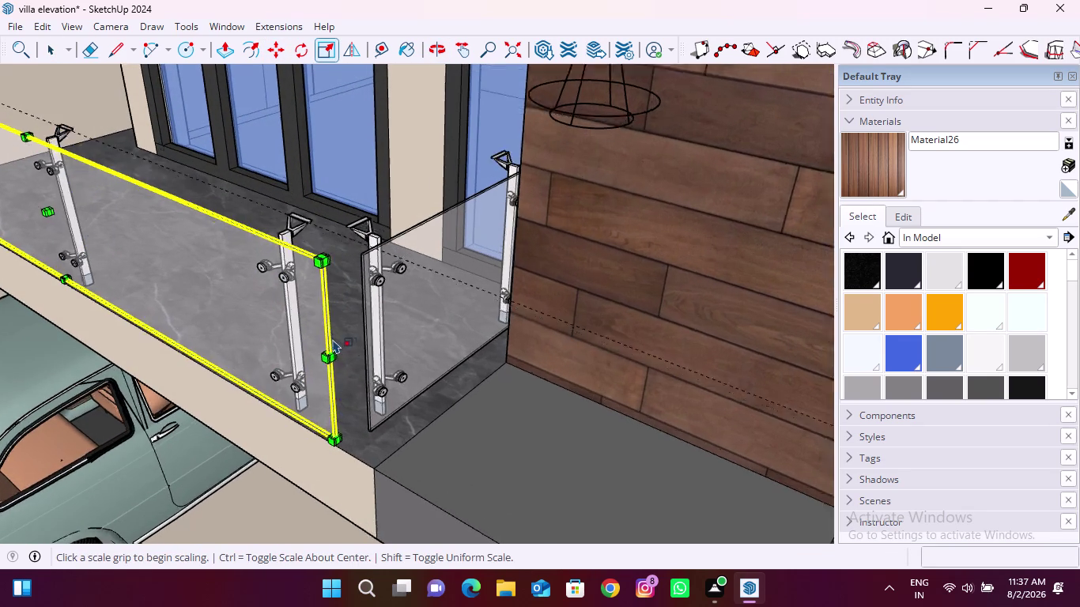
scroll(up, 3)
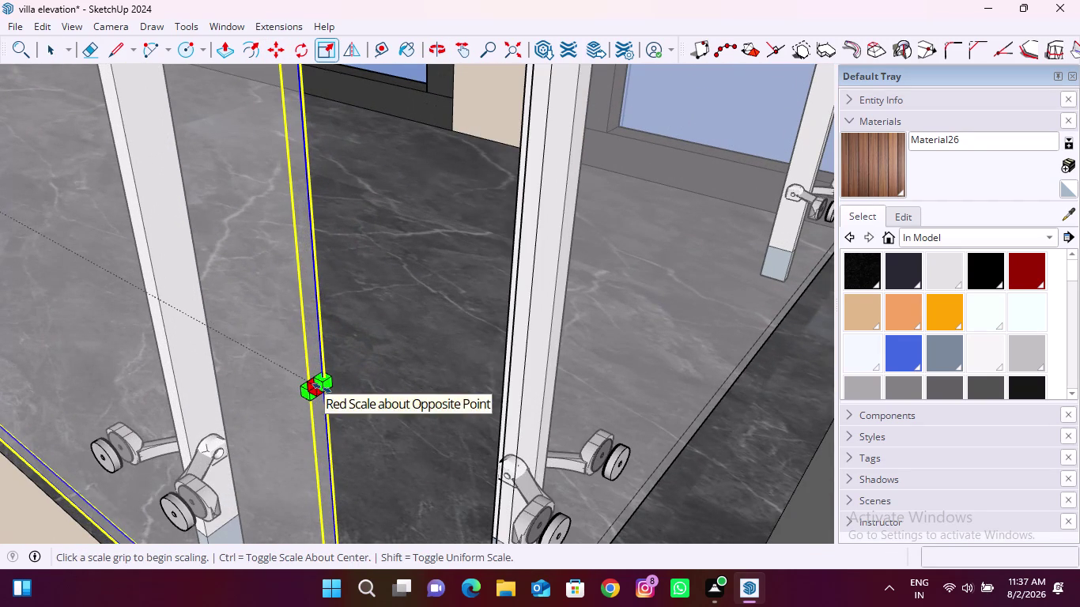
click(322, 388)
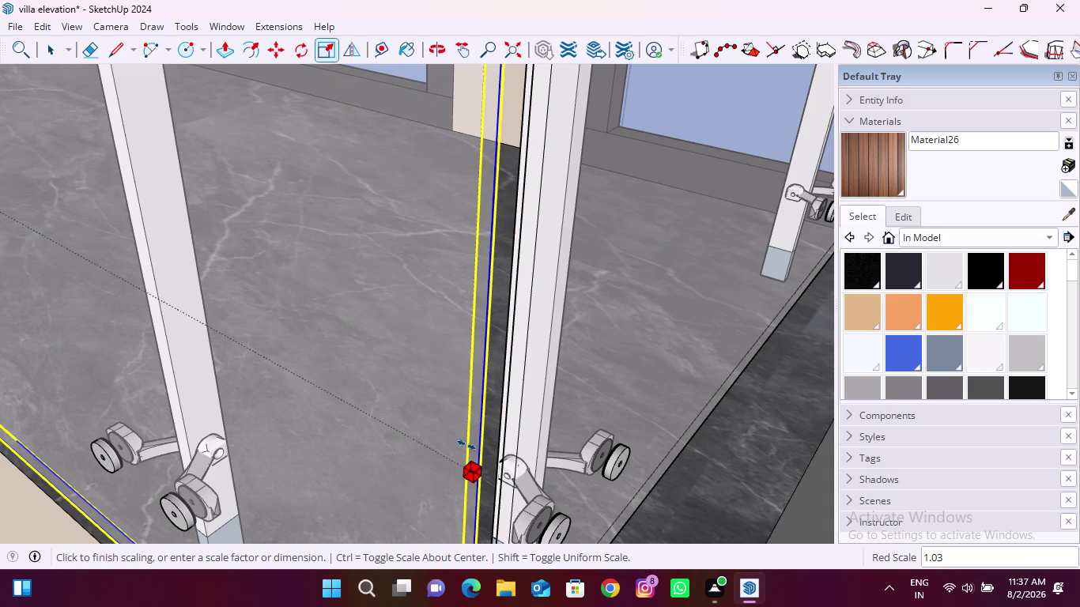
click(466, 445)
scroll(down, 3)
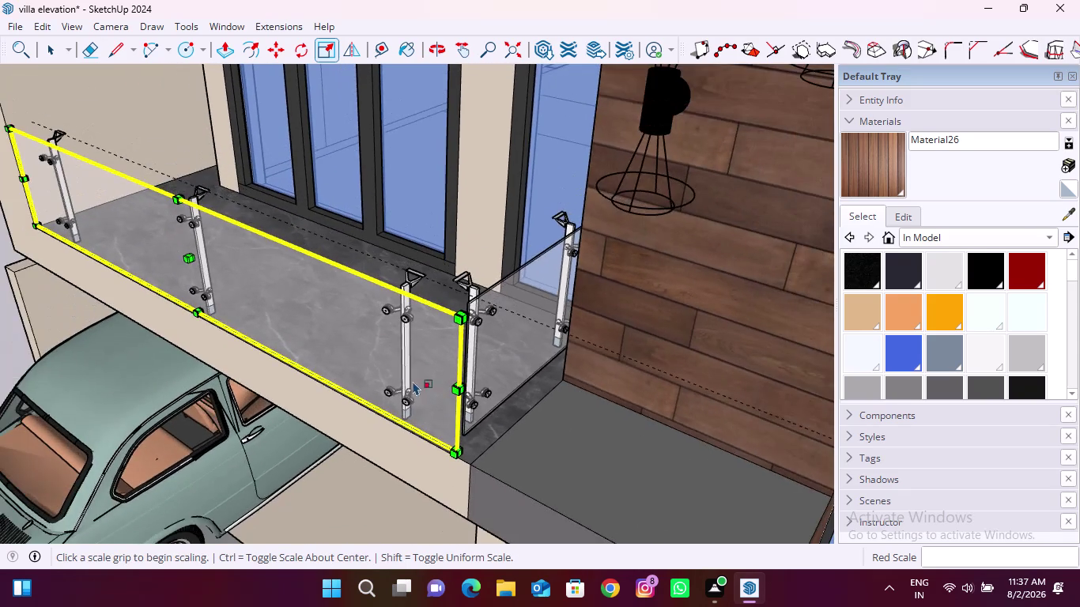
Inspect the balcony's right railing corner, then select the side glass panel.
middle_drag(395, 376, 522, 334)
scroll(down, 3)
middle_drag(470, 373, 472, 358)
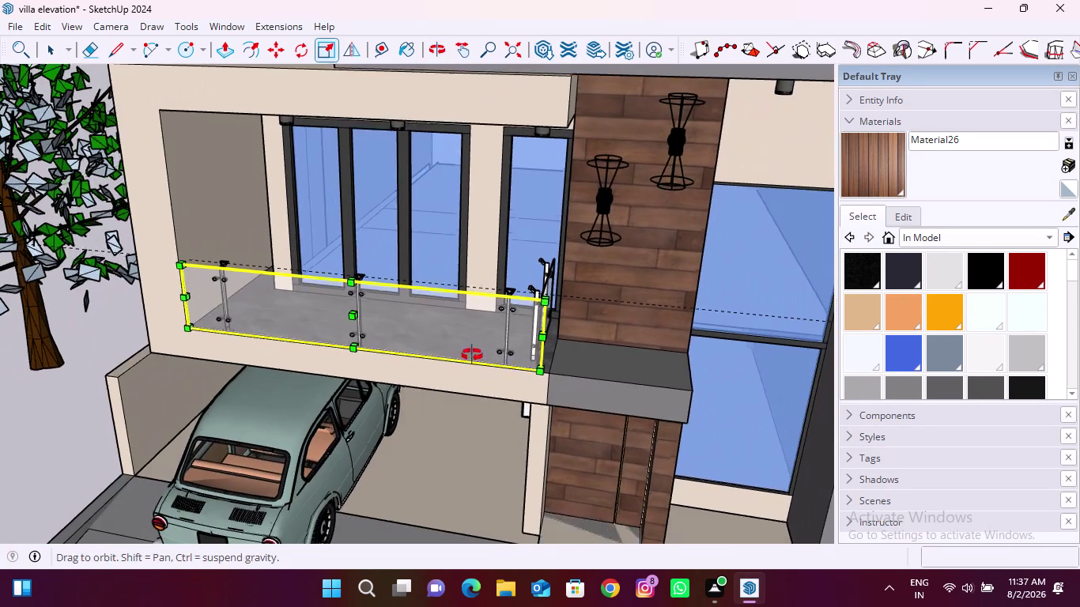
middle_drag(472, 358, 472, 336)
key(space)
middle_drag(559, 312, 364, 330)
scroll(up, 3)
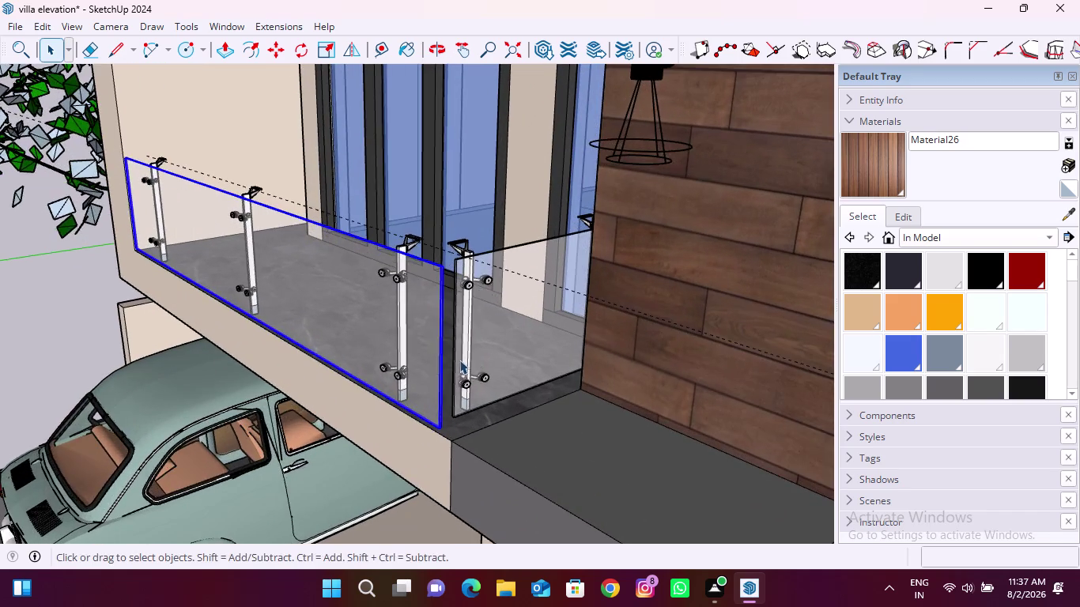
middle_drag(459, 360, 558, 397)
scroll(up, 3)
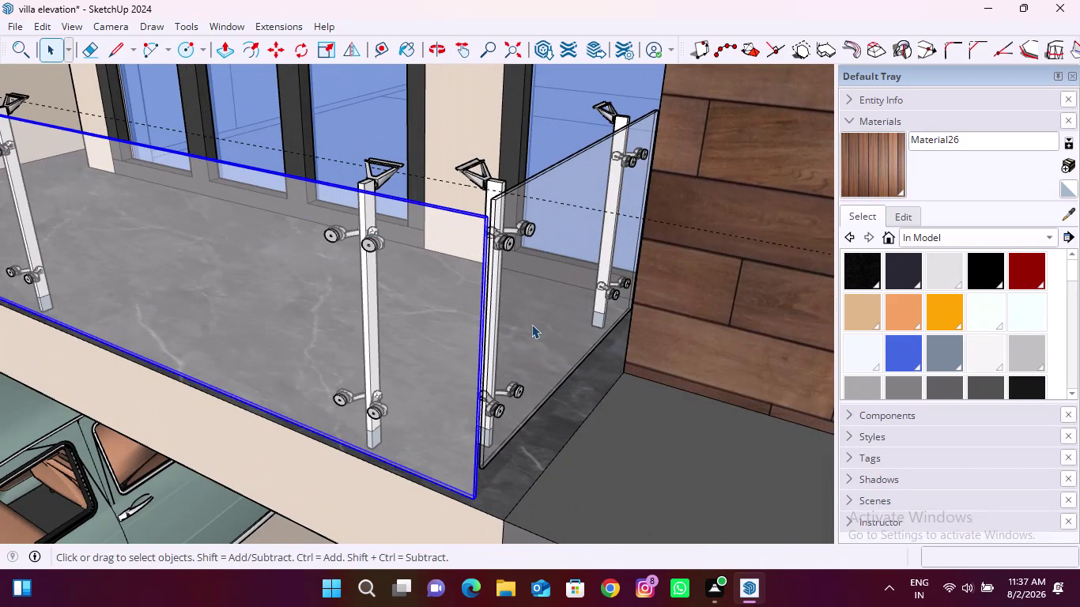
click(531, 324)
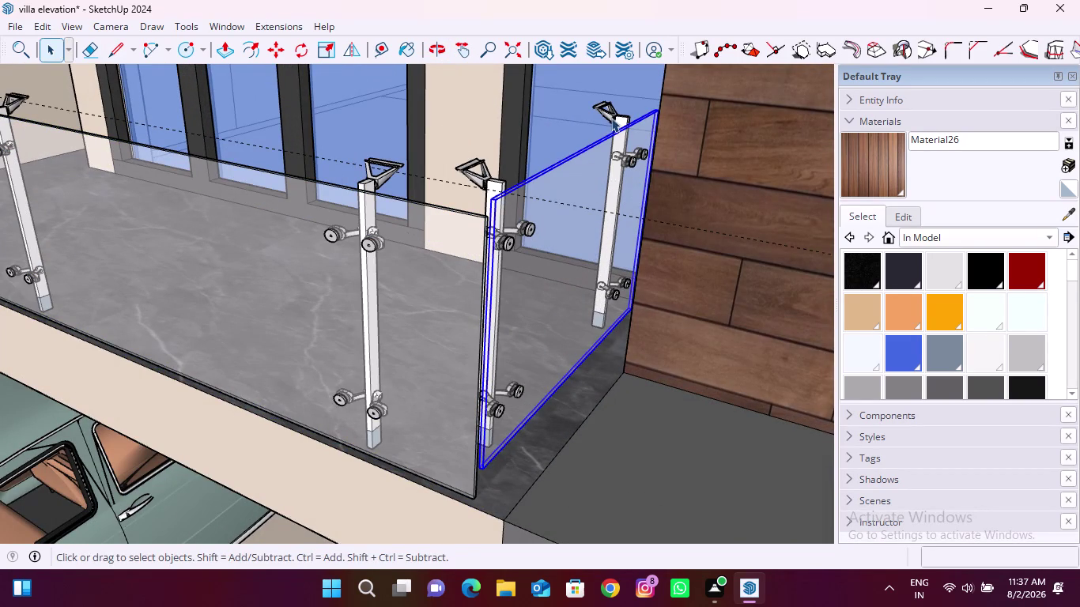
Move the side-panel post and the corner post to their new spot.
click(612, 117)
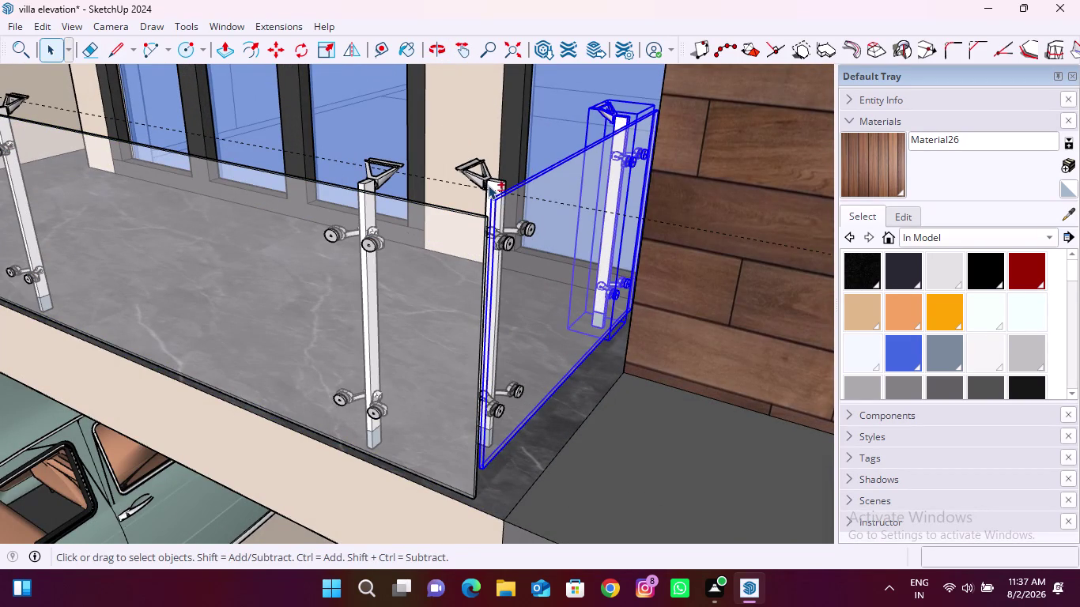
click(489, 185)
key(m)
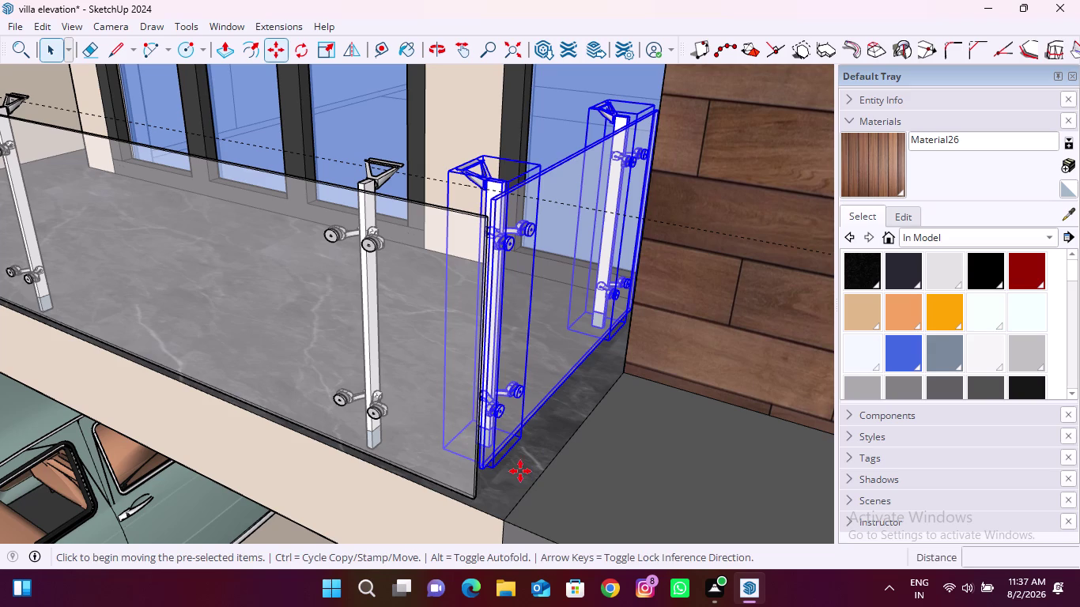
scroll(up, 3)
click(495, 483)
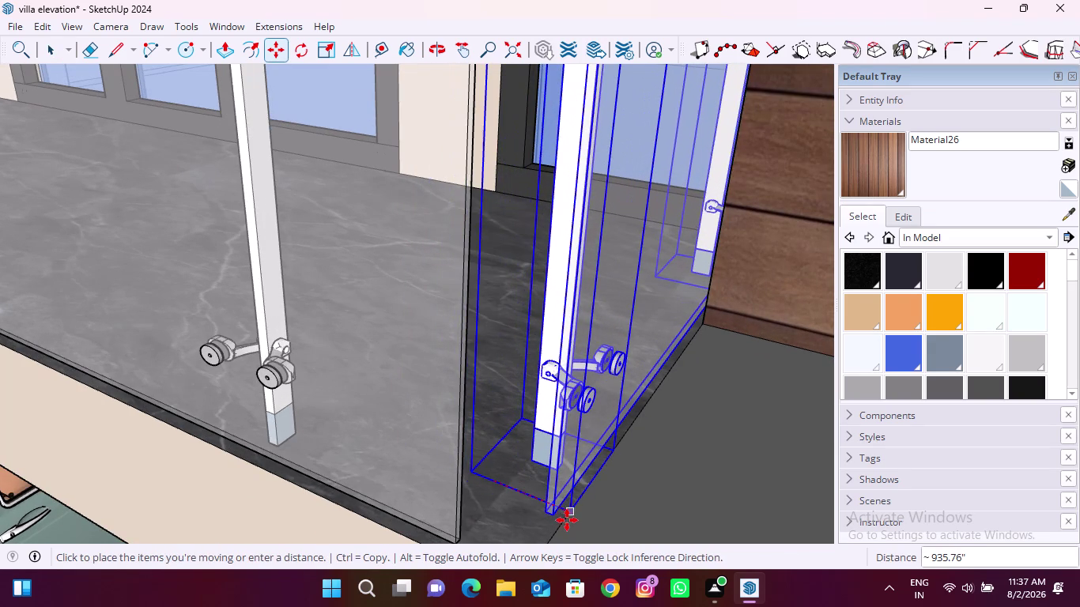
click(573, 511)
scroll(down, 3)
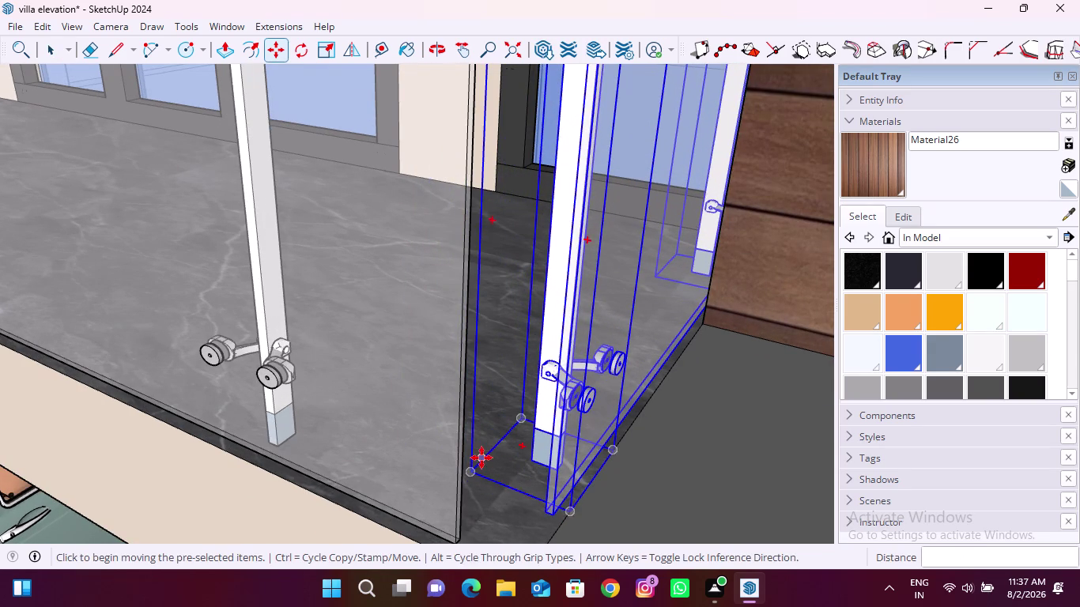
scroll(down, 3)
Reposition the posts again beside the wood-clad wall, then select the end glass panel.
middle_drag(484, 442, 620, 436)
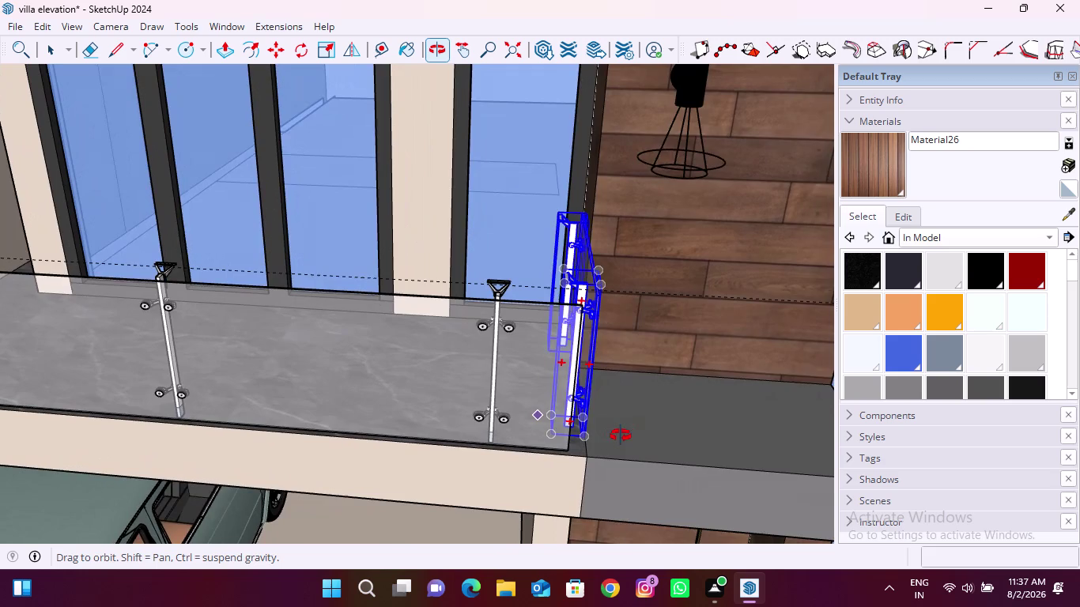
middle_drag(621, 436, 585, 433)
scroll(up, 3)
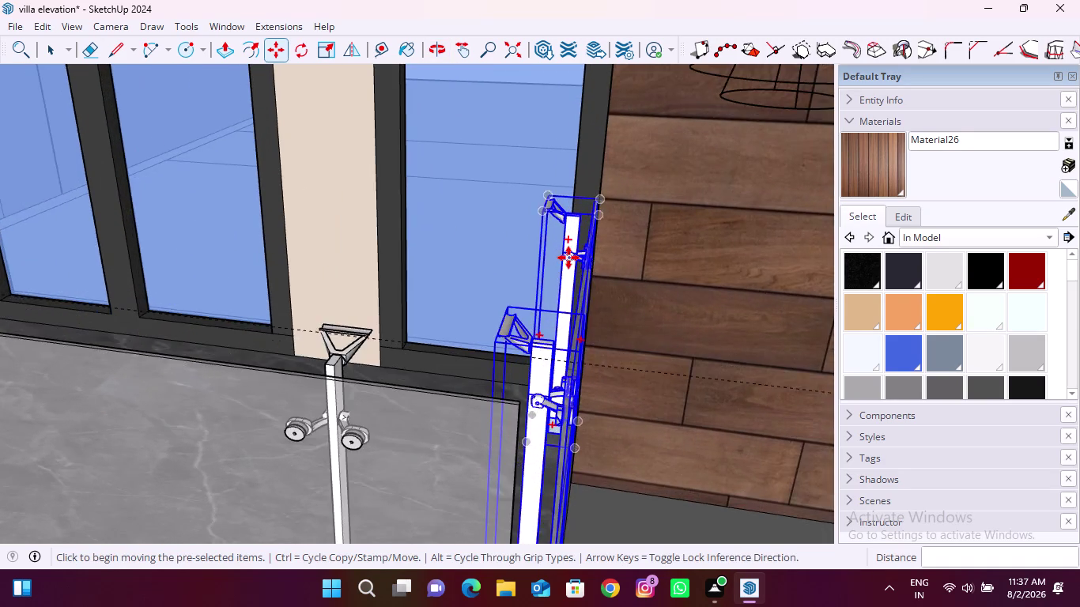
scroll(up, 3)
scroll(down, 3)
scroll(up, 3)
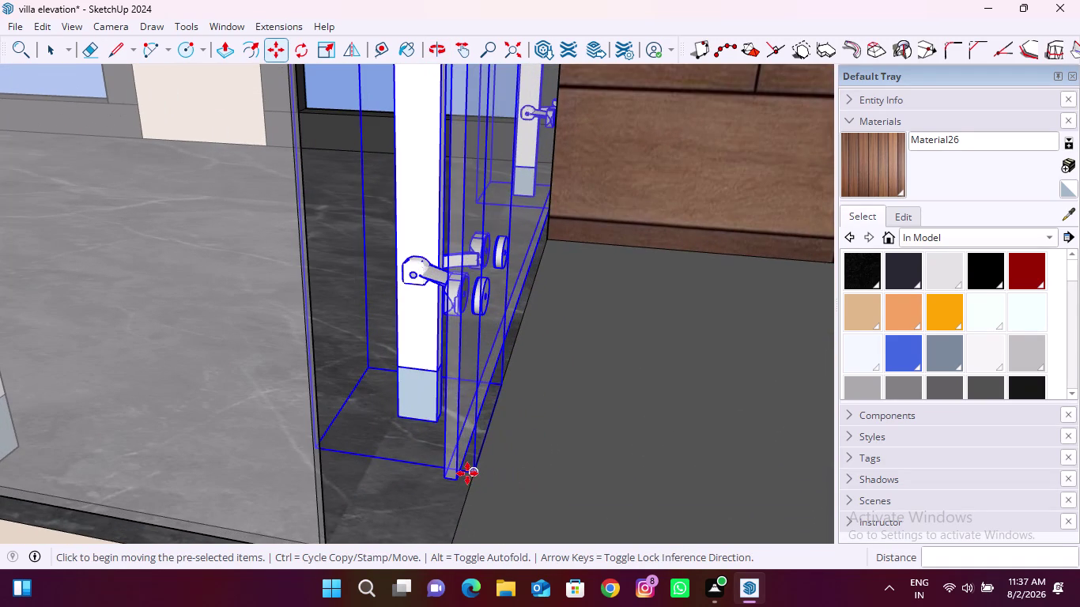
click(468, 474)
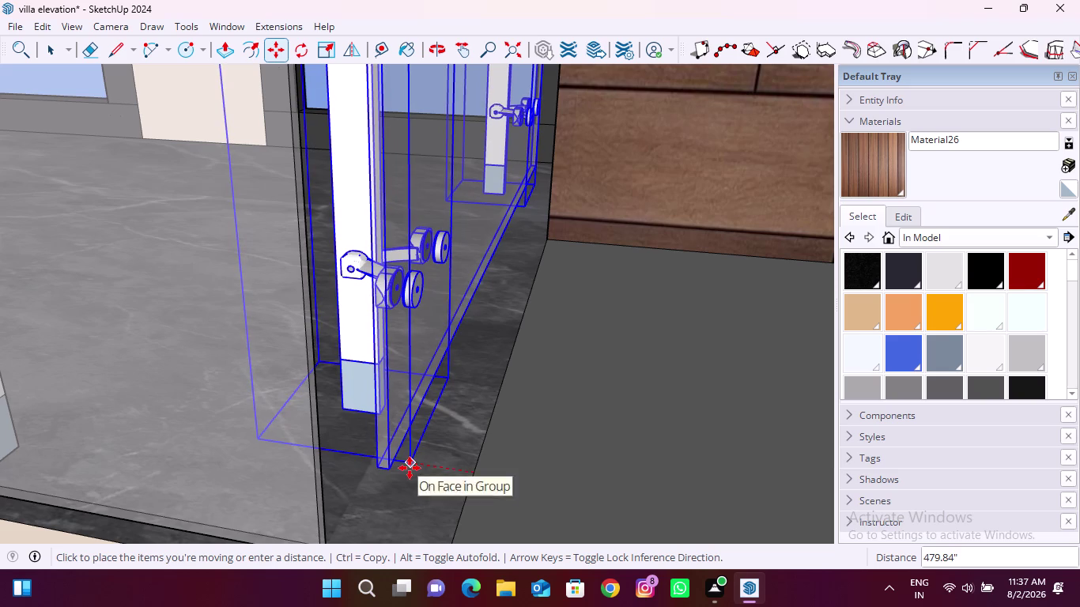
click(409, 468)
scroll(down, 3)
middle_drag(460, 434, 321, 482)
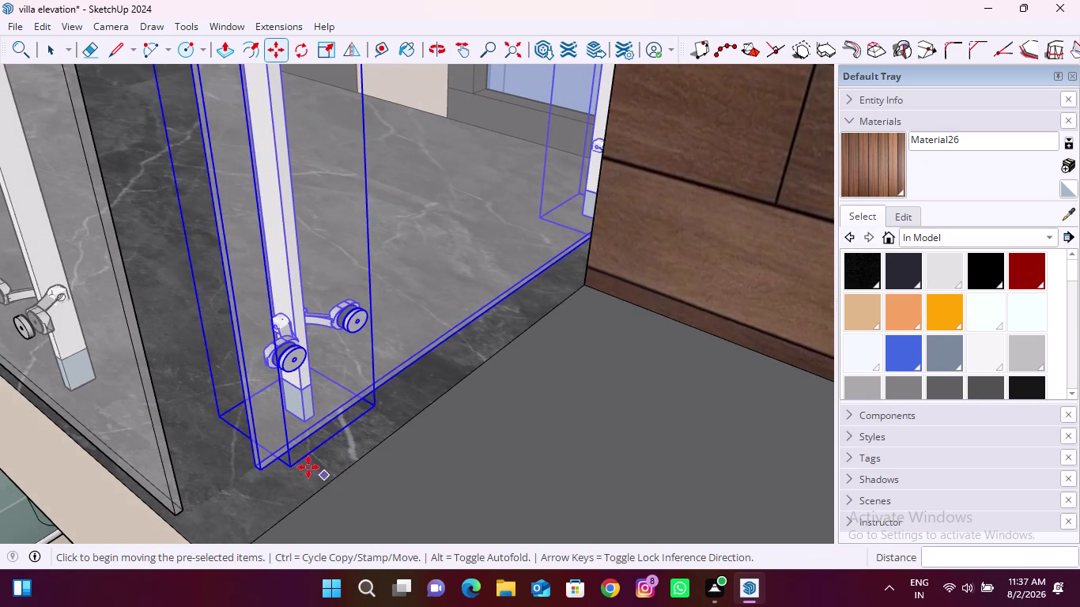
key(space)
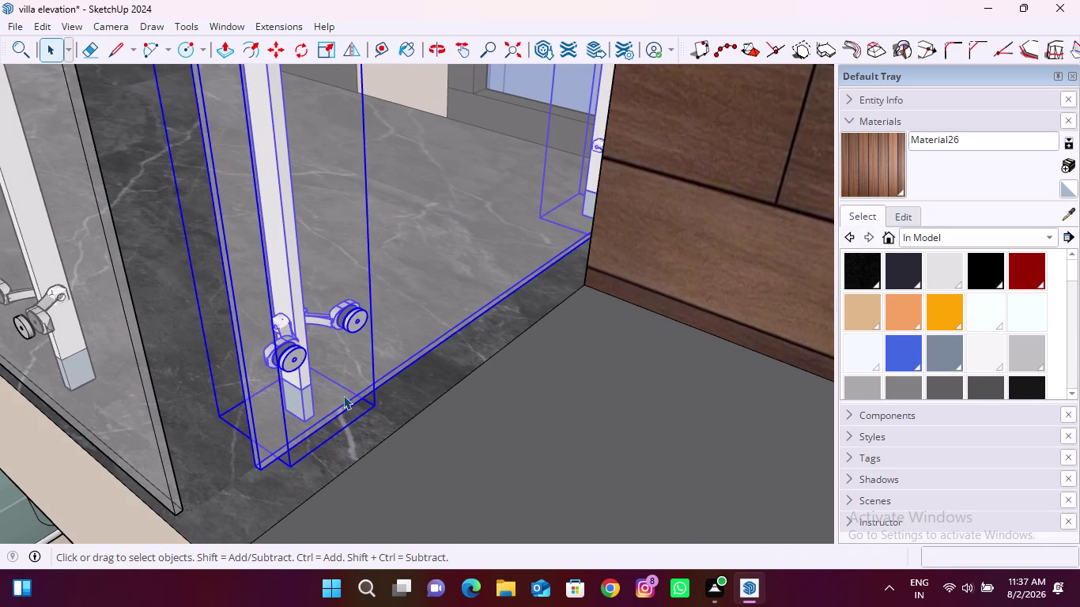
click(336, 383)
scroll(down, 3)
Start scaling the end glass panel lengthwise, then cancel the first attempt.
scroll(down, 3)
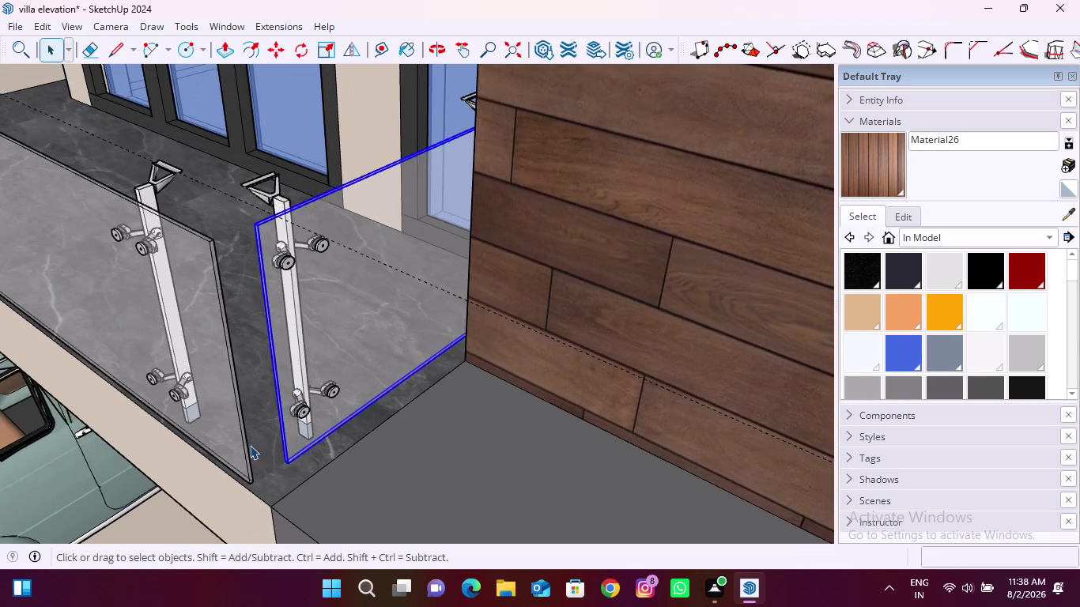
middle_drag(243, 437, 373, 423)
key(s)
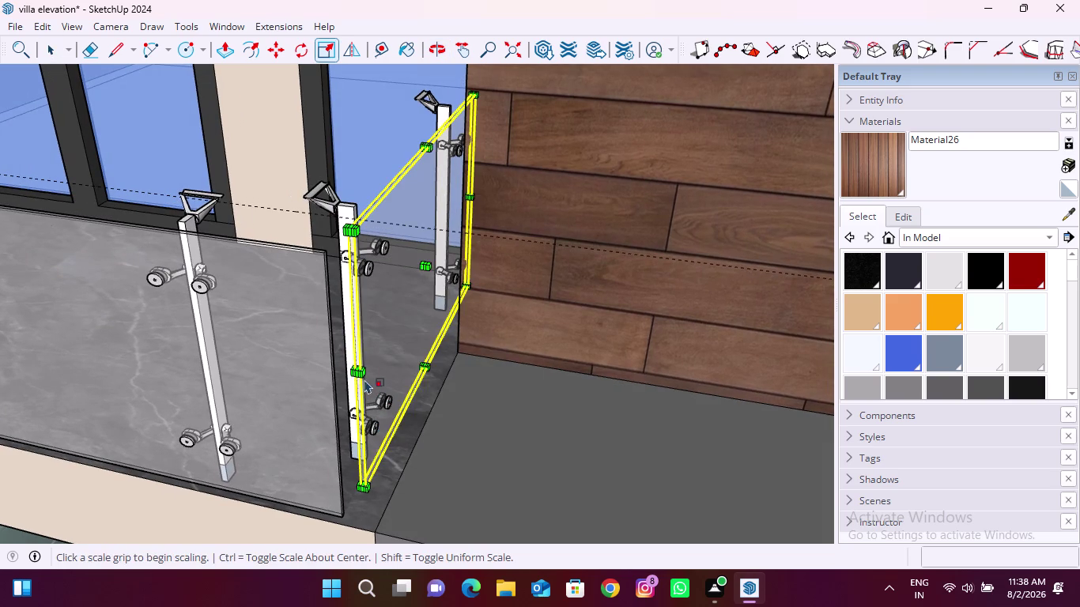
scroll(up, 3)
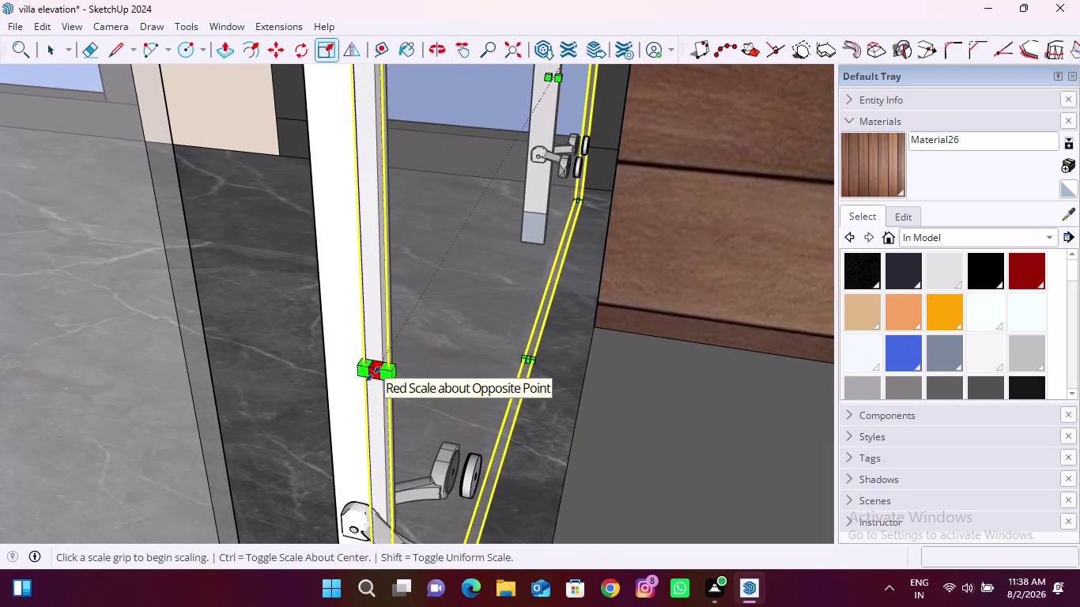
click(373, 374)
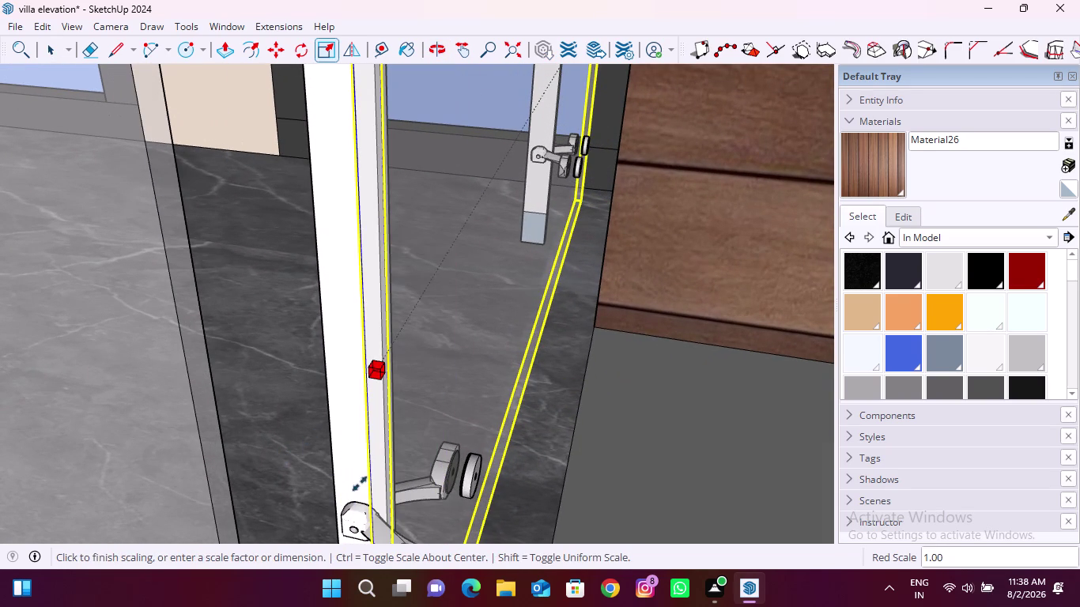
middle_drag(420, 431, 304, 458)
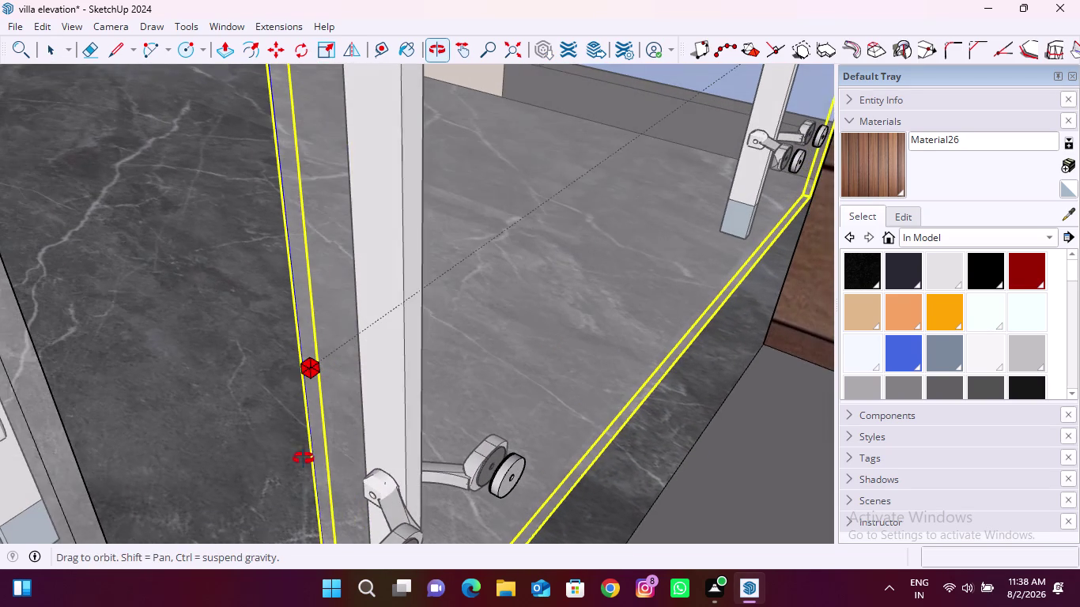
middle_drag(303, 459, 303, 458)
key(Escape)
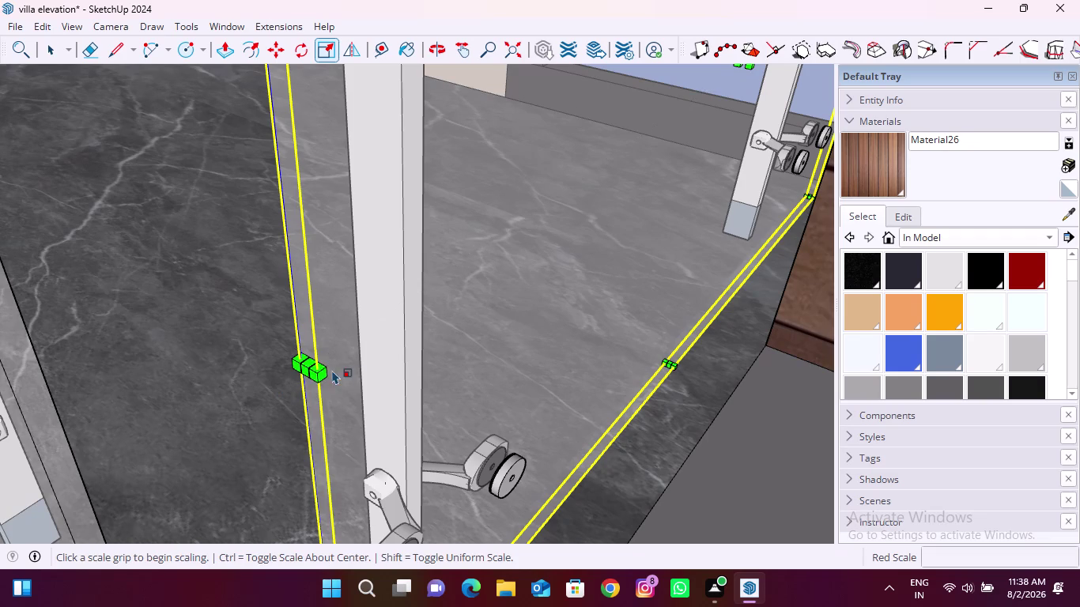
Stretch the end glass panel until it meets the wood-clad wall, then deselect it.
scroll(up, 3)
click(304, 368)
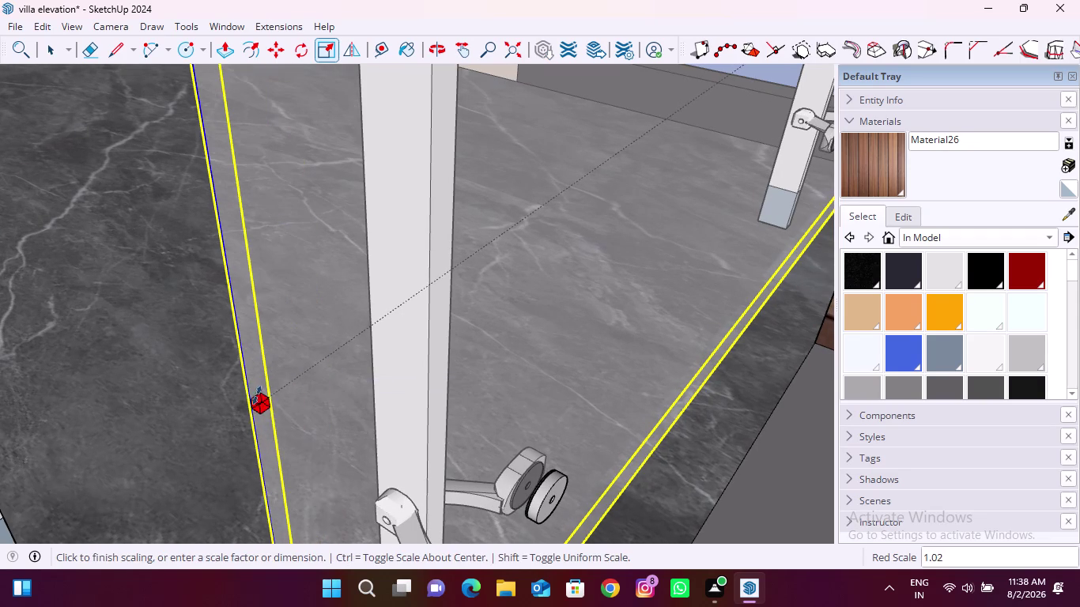
scroll(down, 3)
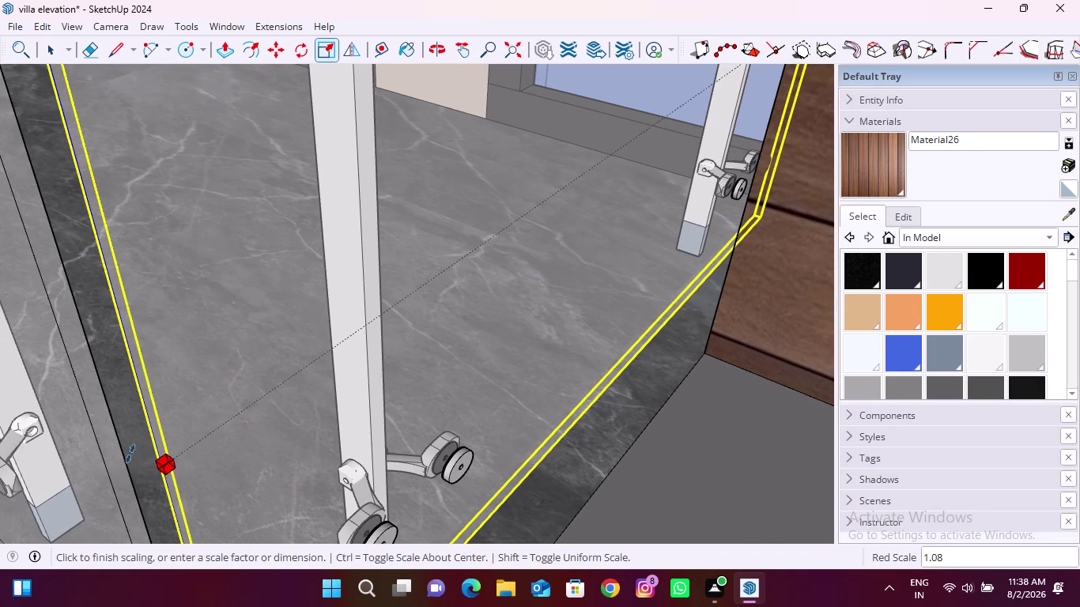
scroll(down, 3)
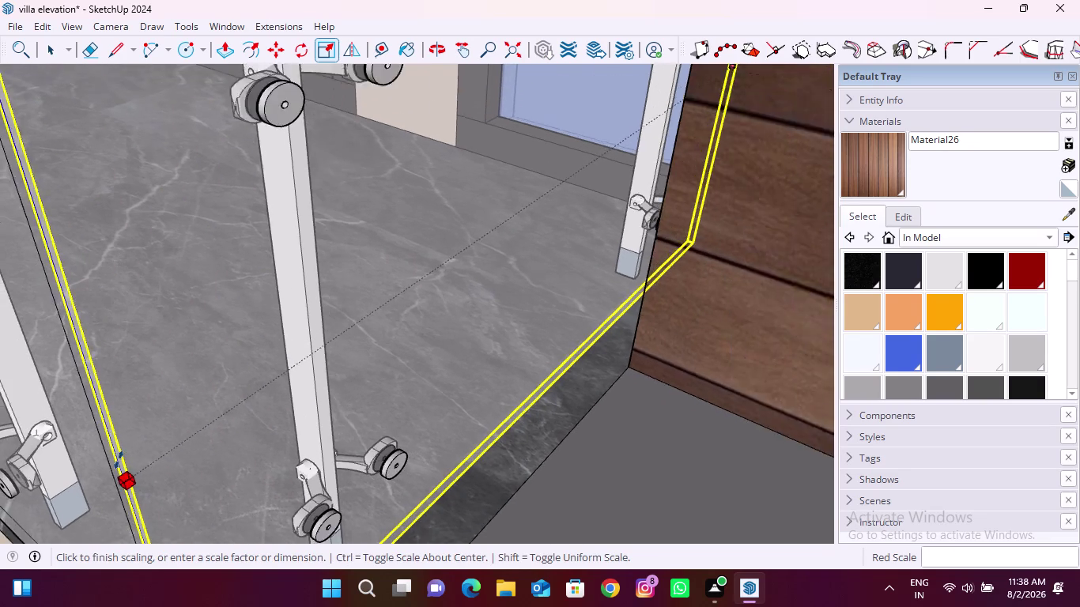
scroll(down, 3)
middle_drag(115, 460, 149, 461)
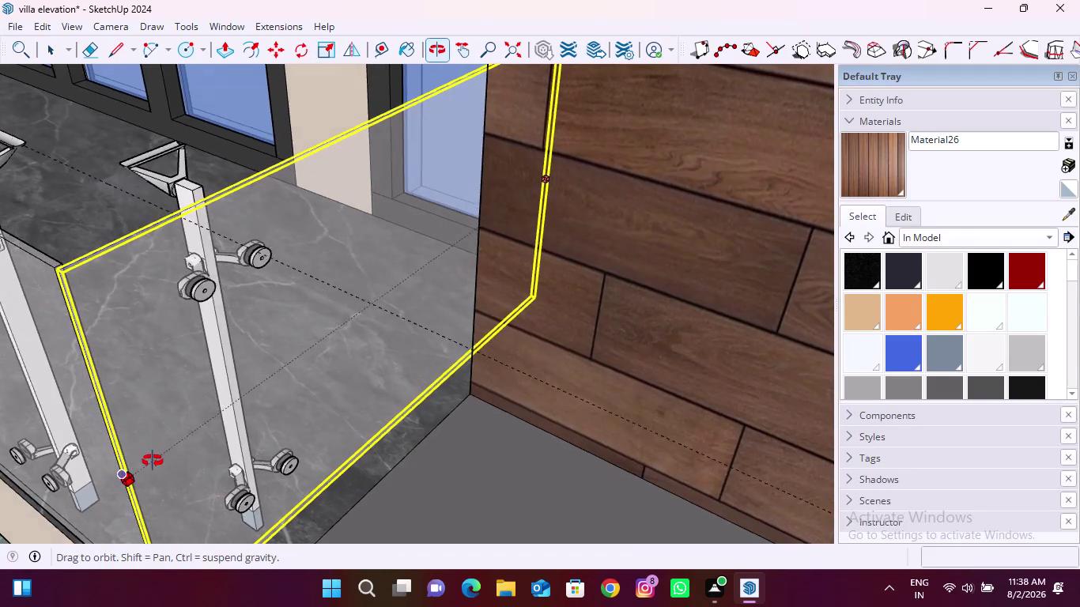
middle_drag(149, 461, 300, 451)
click(299, 451)
scroll(down, 3)
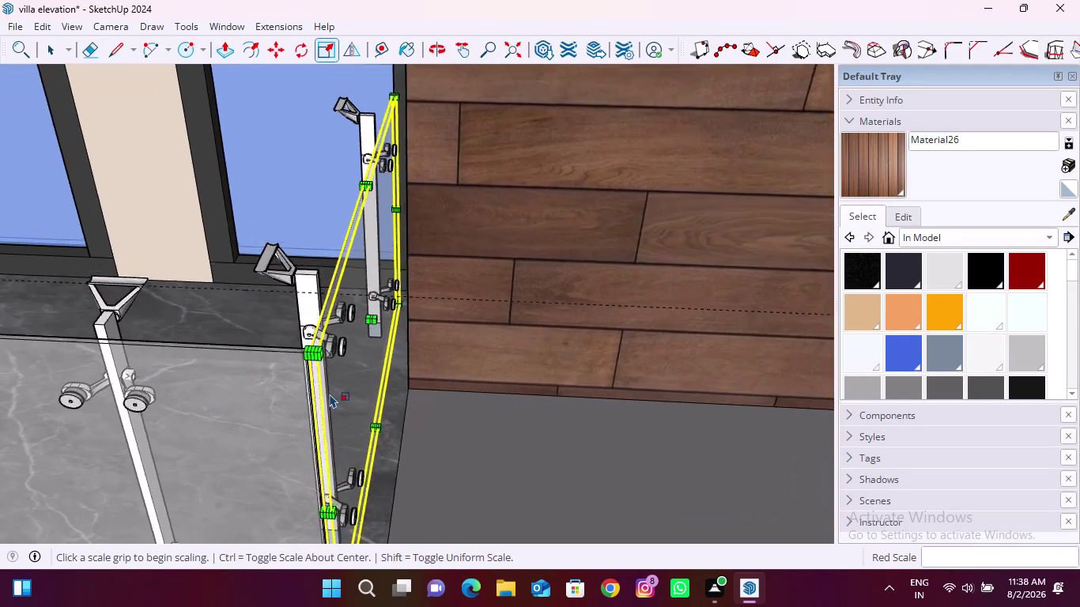
scroll(down, 3)
key(Escape)
scroll(down, 3)
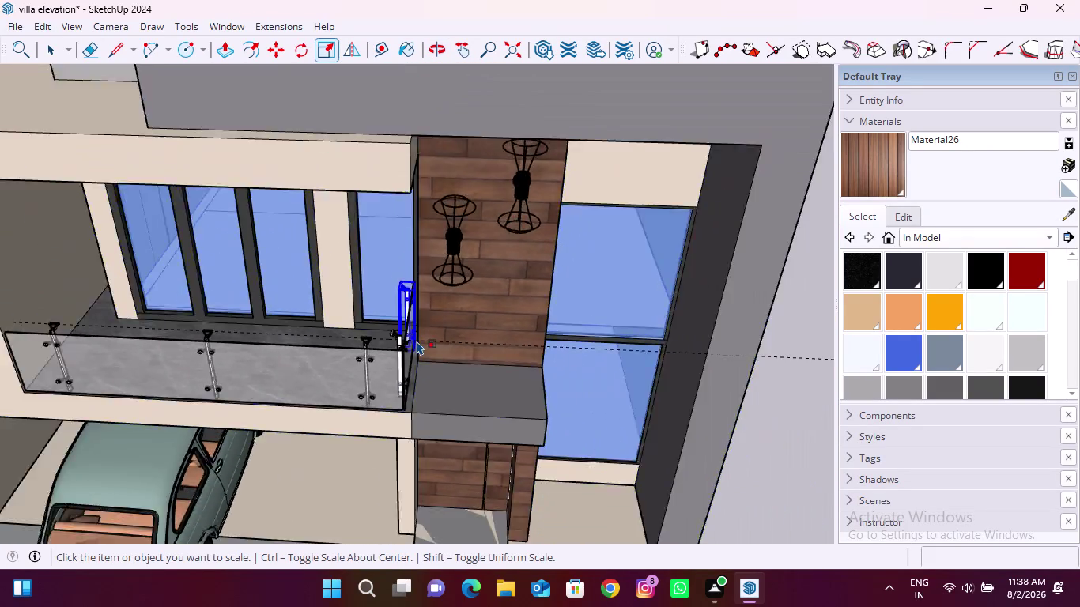
scroll(down, 3)
click(655, 406)
middle_drag(435, 455, 464, 339)
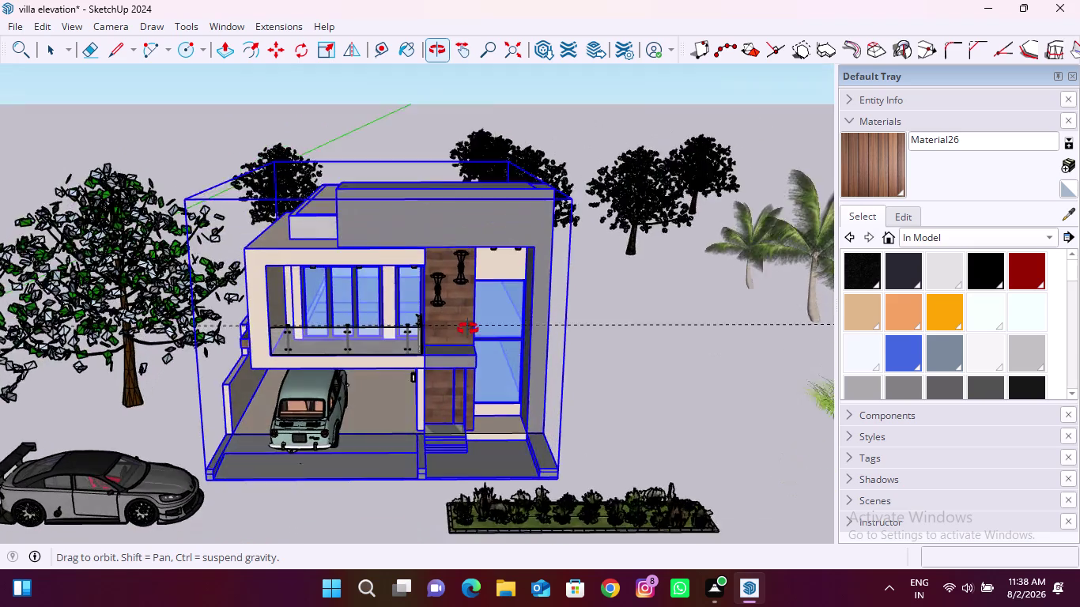
middle_drag(464, 339, 475, 308)
scroll(up, 3)
click(706, 380)
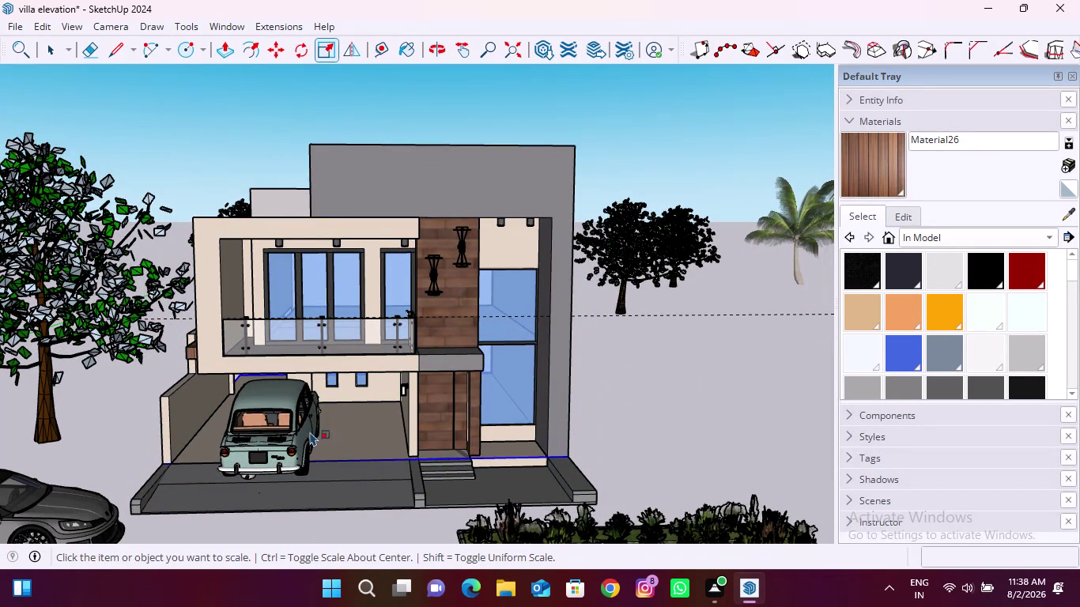
scroll(down, 3)
scroll(down, 3)
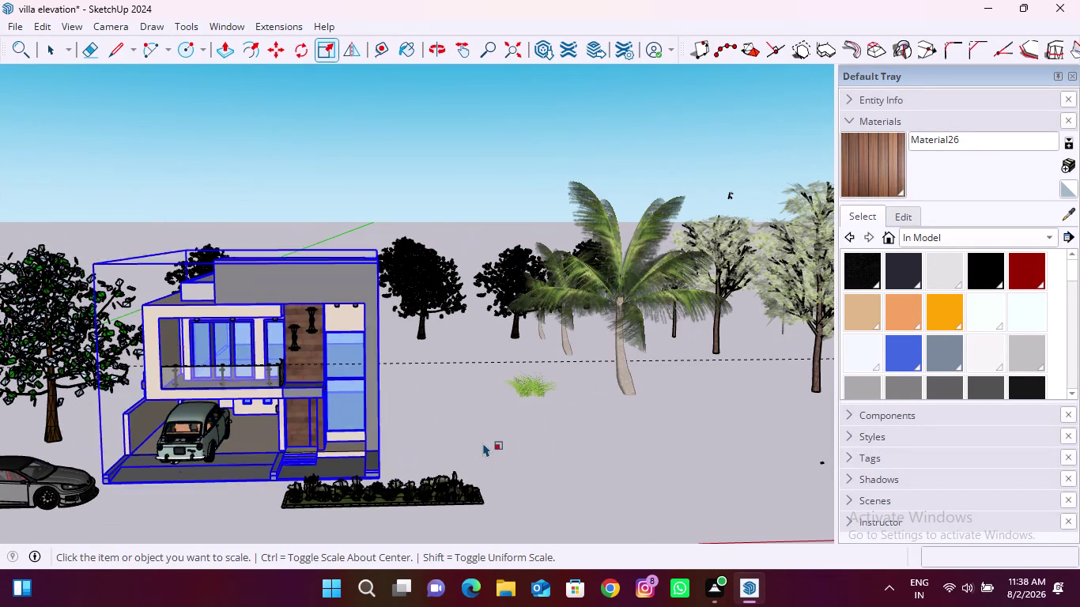
click(496, 443)
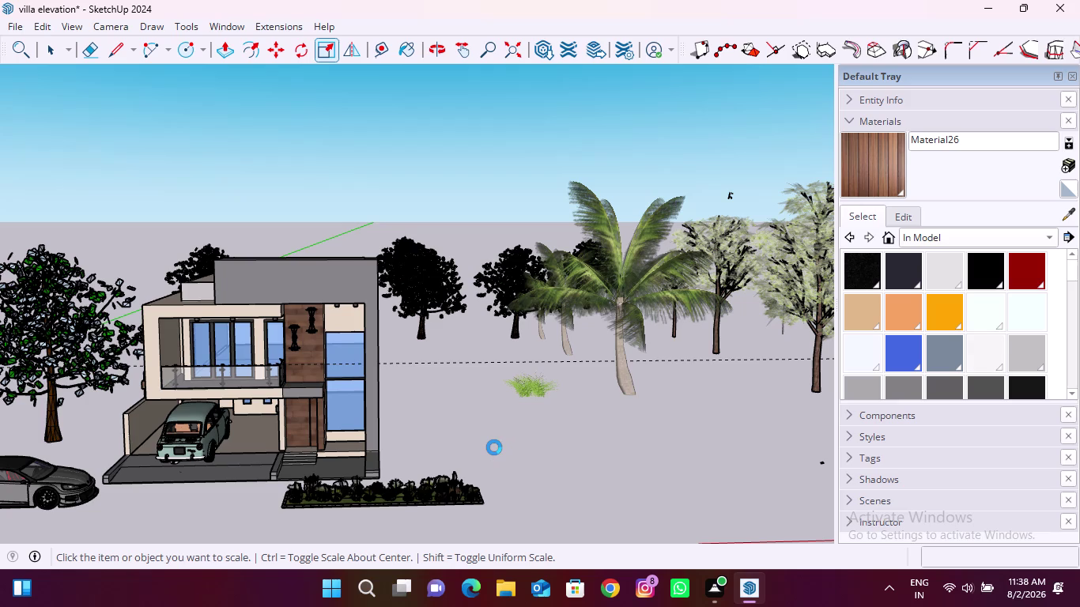
scroll(down, 3)
scroll(down, 3)
scroll(up, 3)
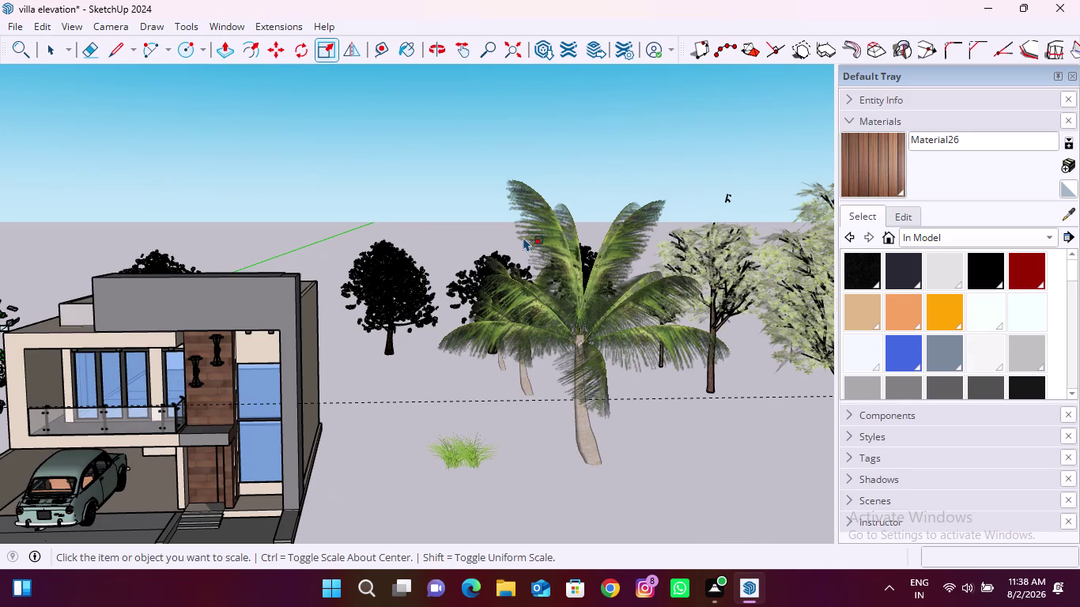
scroll(down, 3)
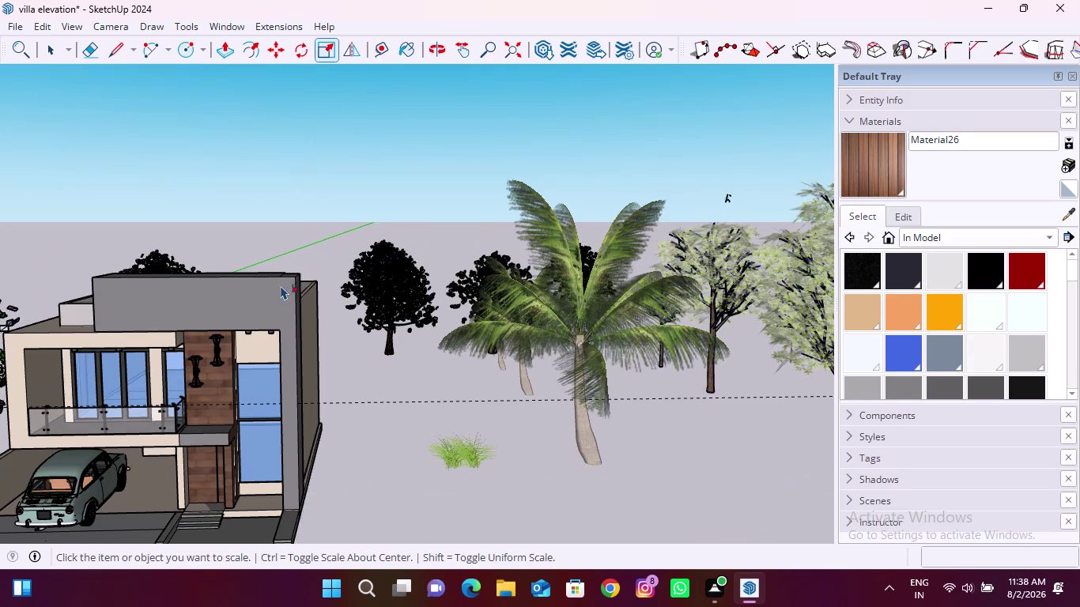
scroll(down, 3)
scroll(up, 3)
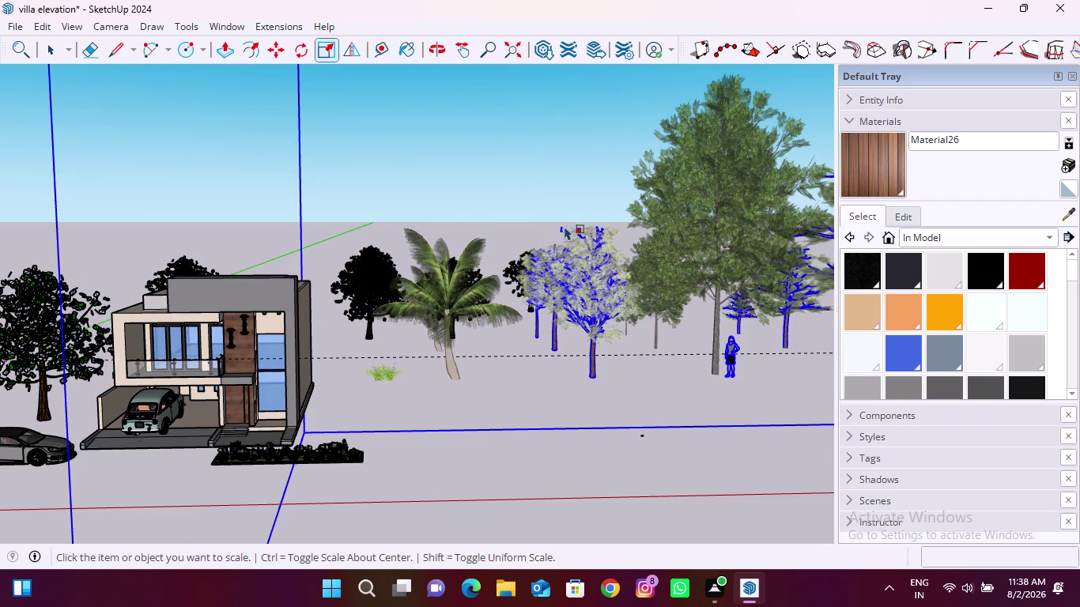
scroll(up, 3)
scroll(down, 3)
middle_drag(565, 229, 549, 283)
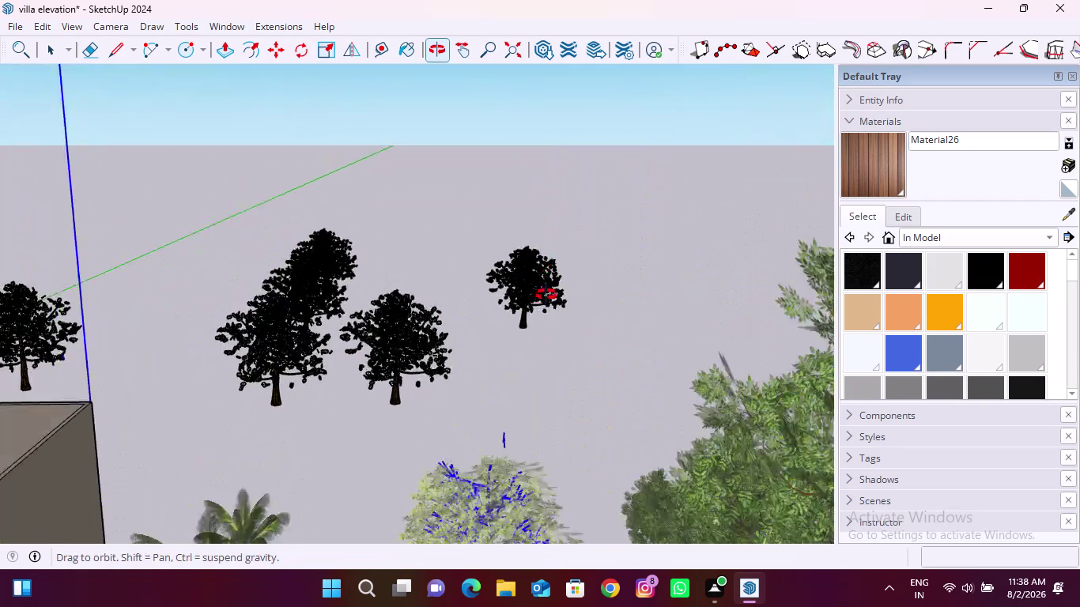
middle_drag(550, 283, 545, 307)
scroll(up, 3)
scroll(down, 3)
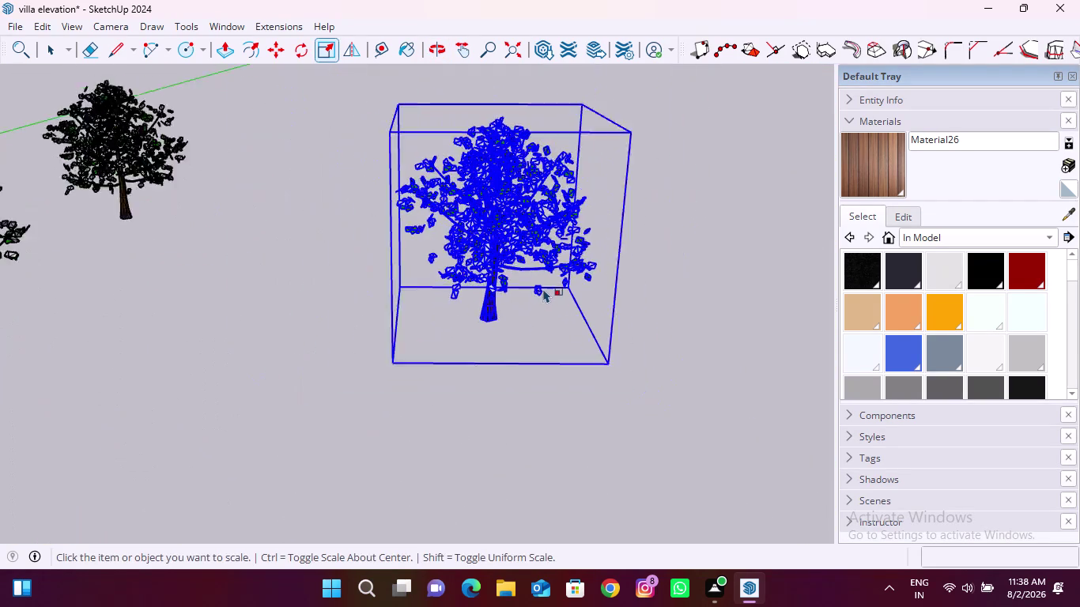
scroll(down, 3)
scroll(down, 3)
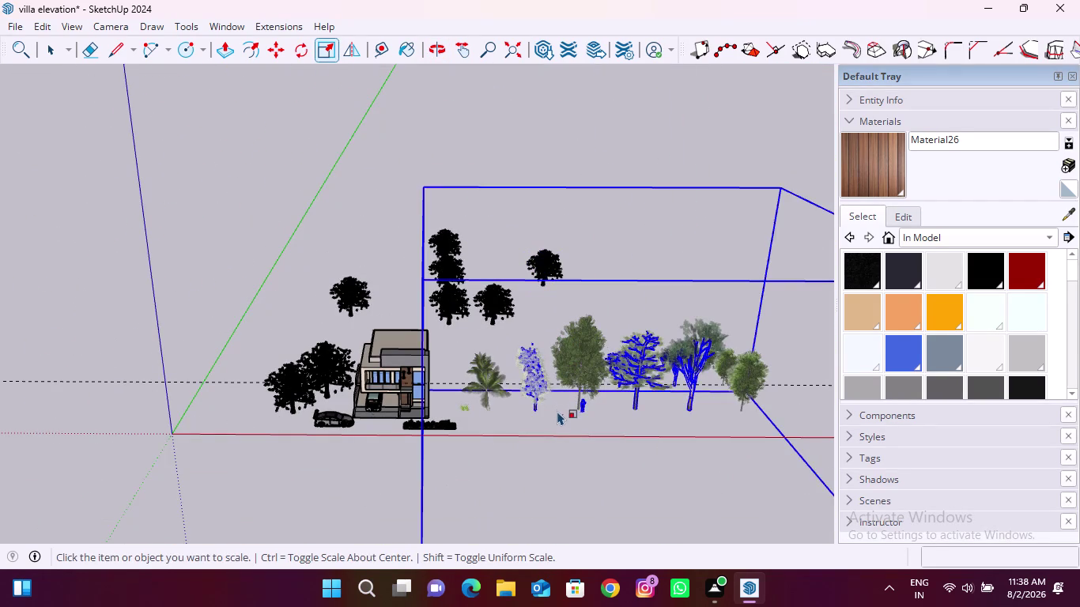
scroll(up, 3)
key(Escape)
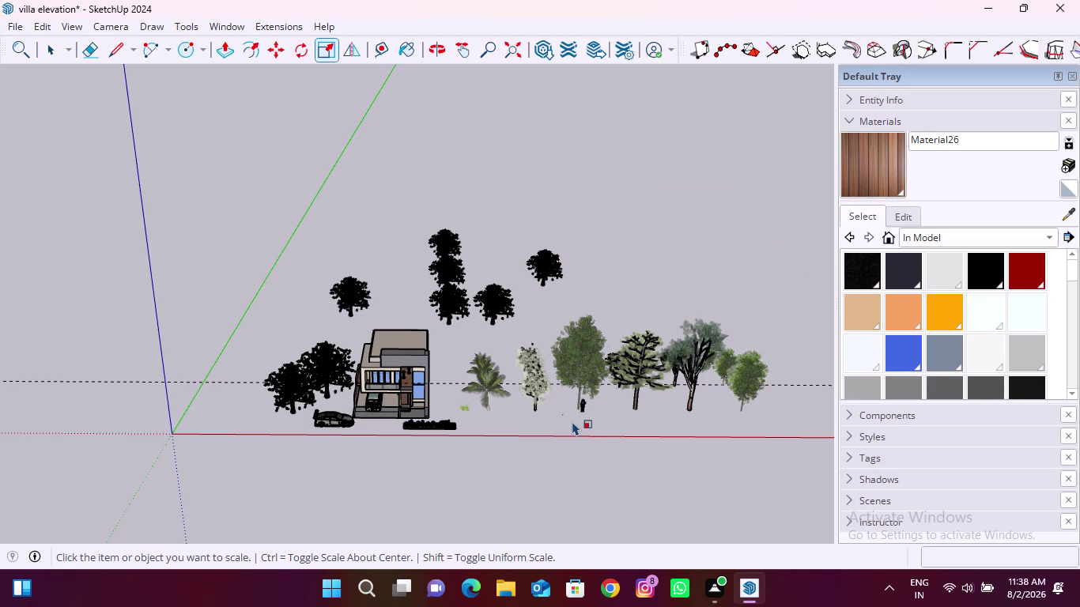
key(space)
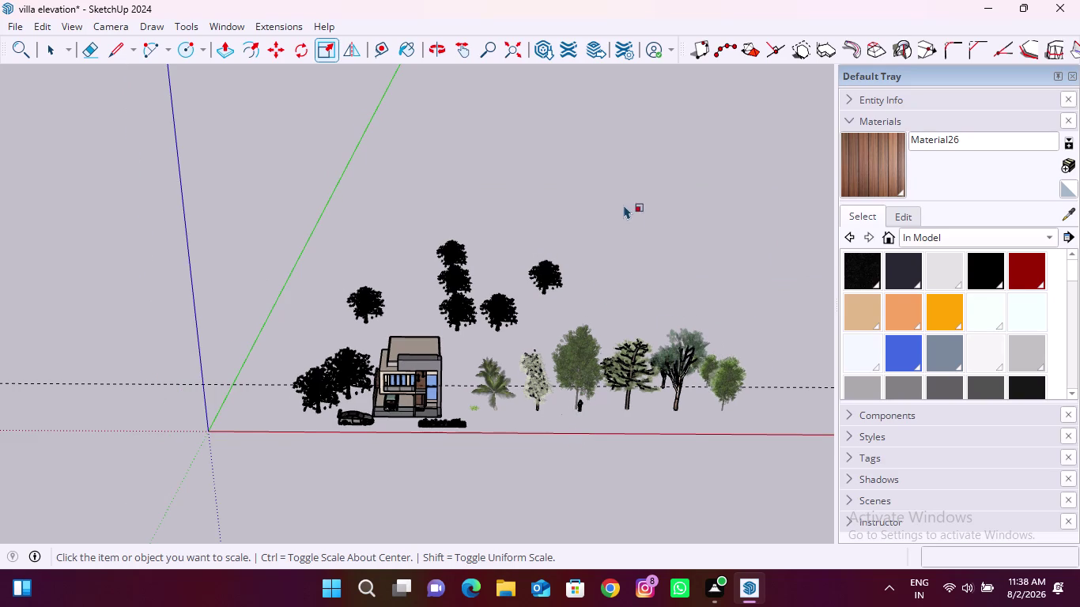
click(626, 202)
scroll(up, 3)
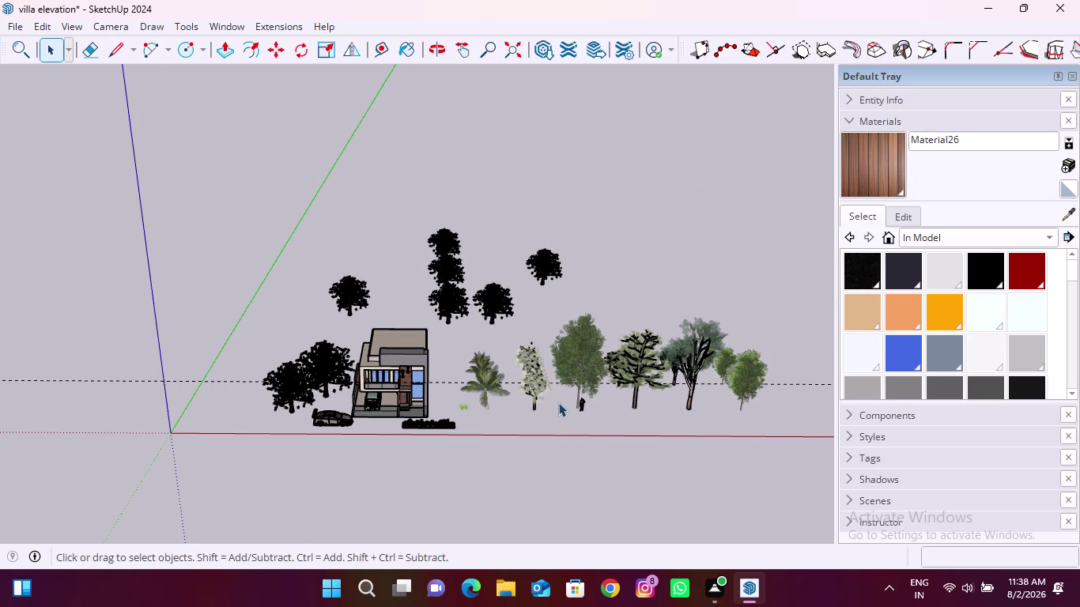
scroll(up, 3)
scroll(up, 3)
scroll(up, 3)
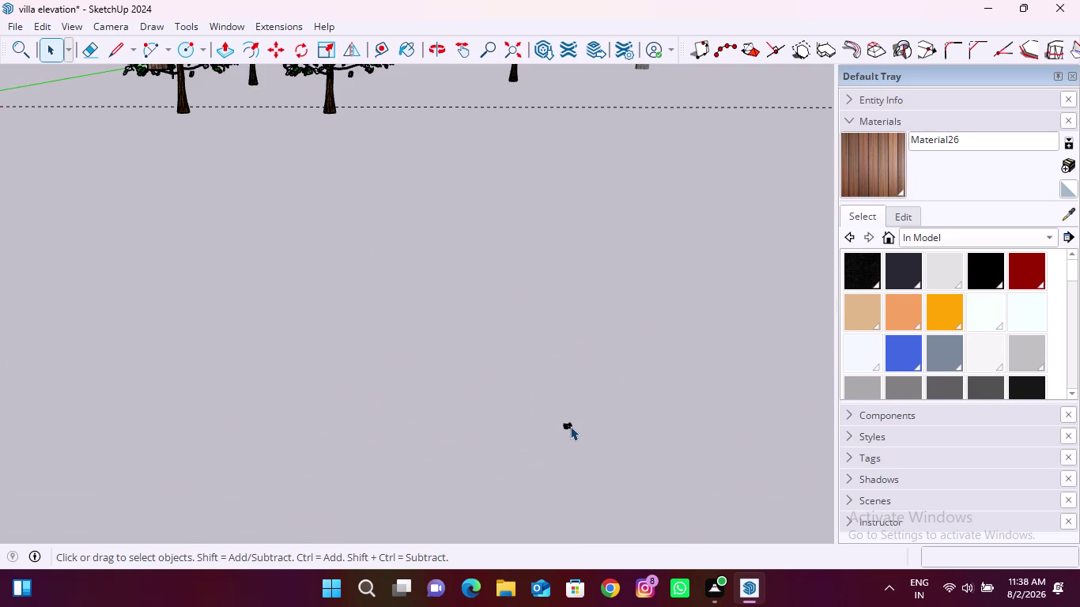
scroll(up, 3)
scroll(up, 3)
scroll(up, 3)
scroll(up, 3)
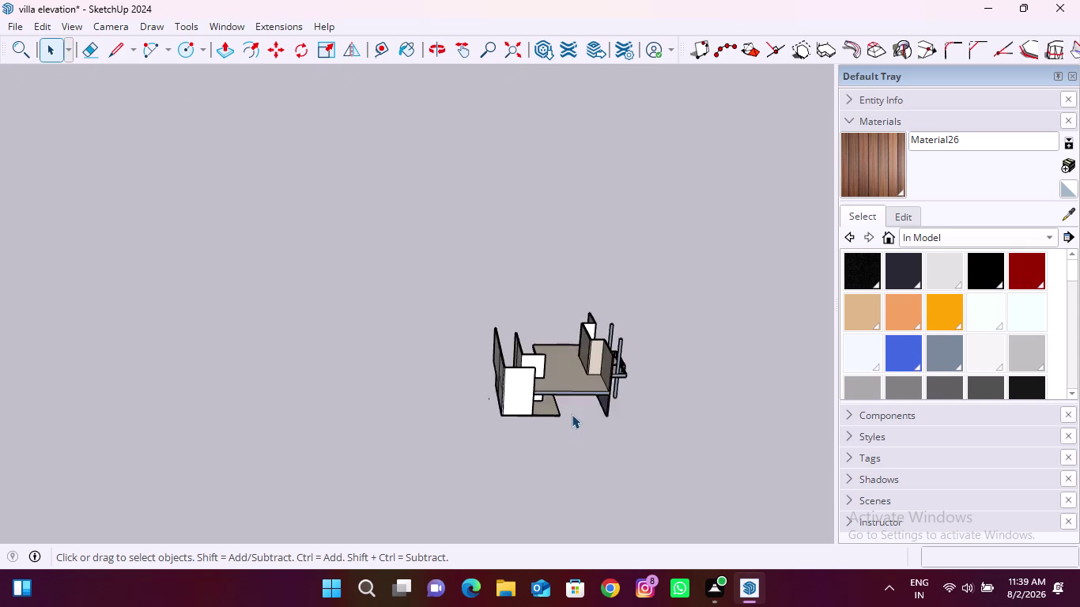
scroll(down, 3)
drag(467, 357, 609, 448)
key(Delete)
scroll(down, 3)
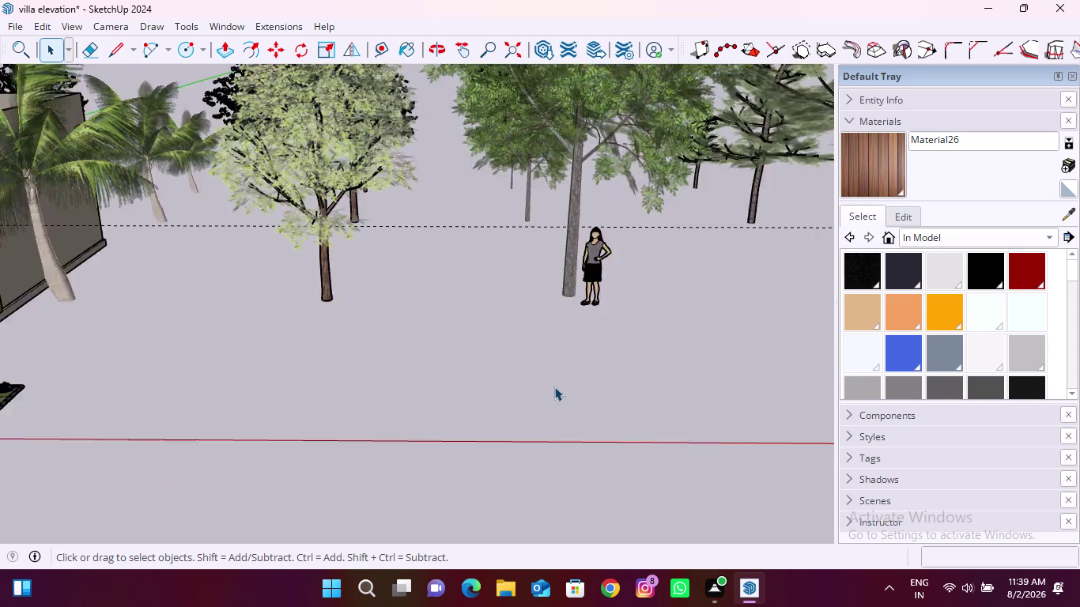
scroll(down, 3)
scroll(up, 3)
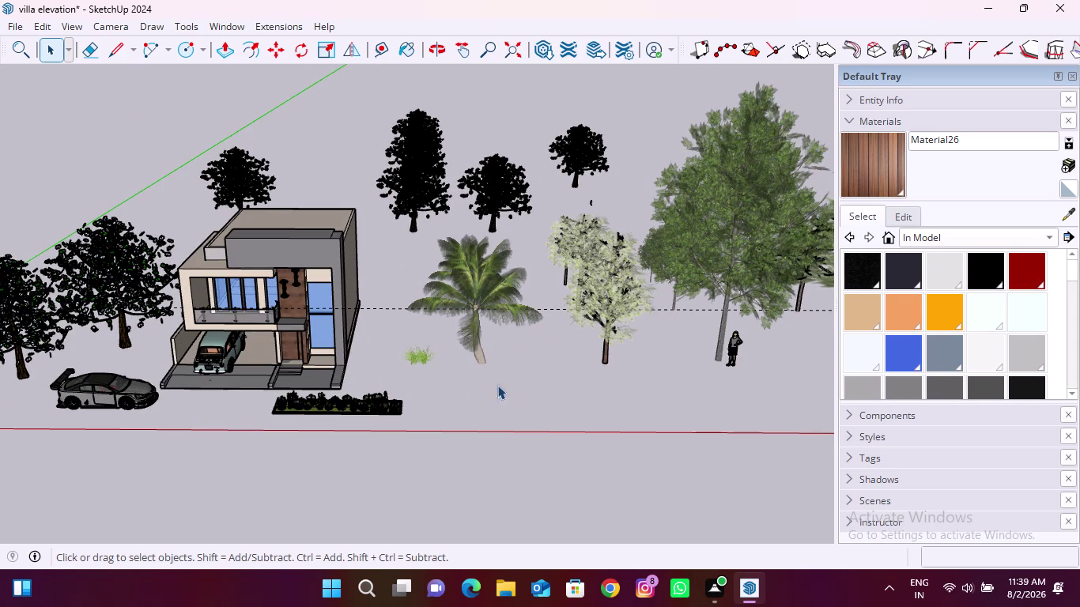
click(736, 351)
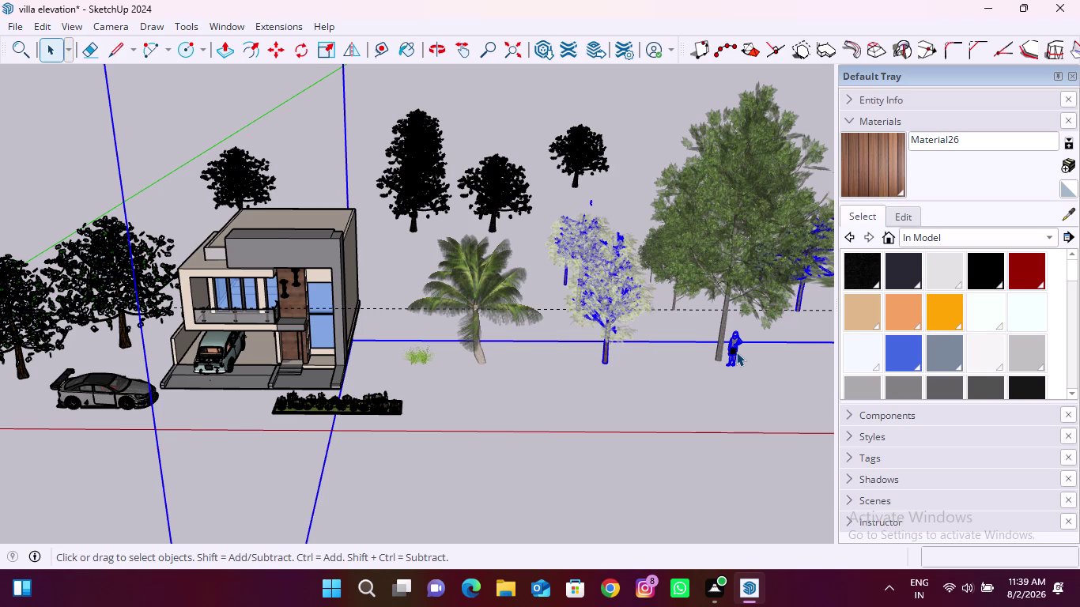
click(736, 351)
double_click(736, 352)
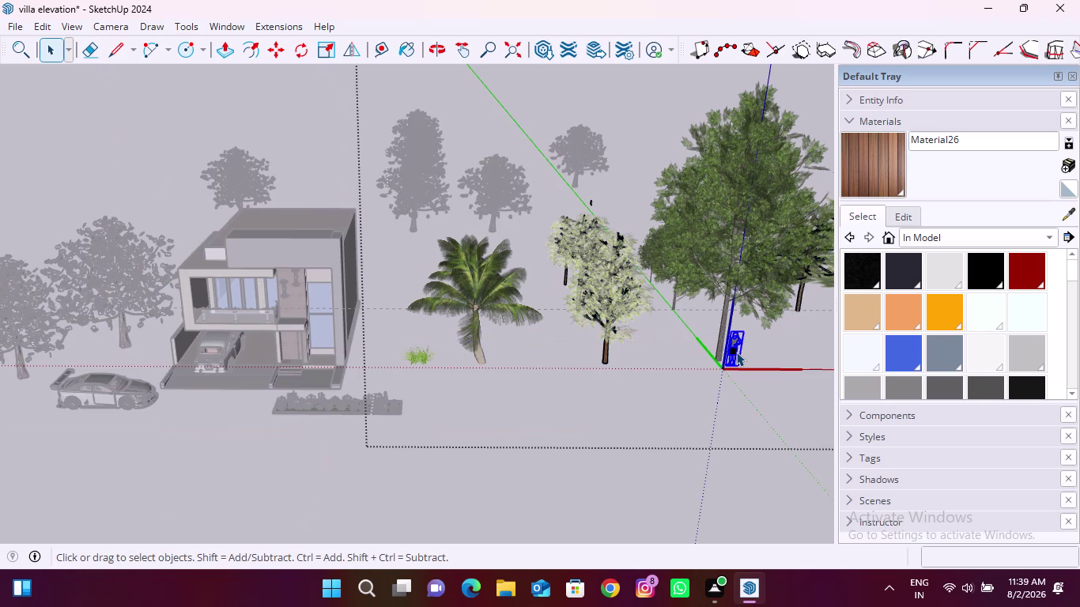
click(736, 352)
key(Delete)
scroll(down, 3)
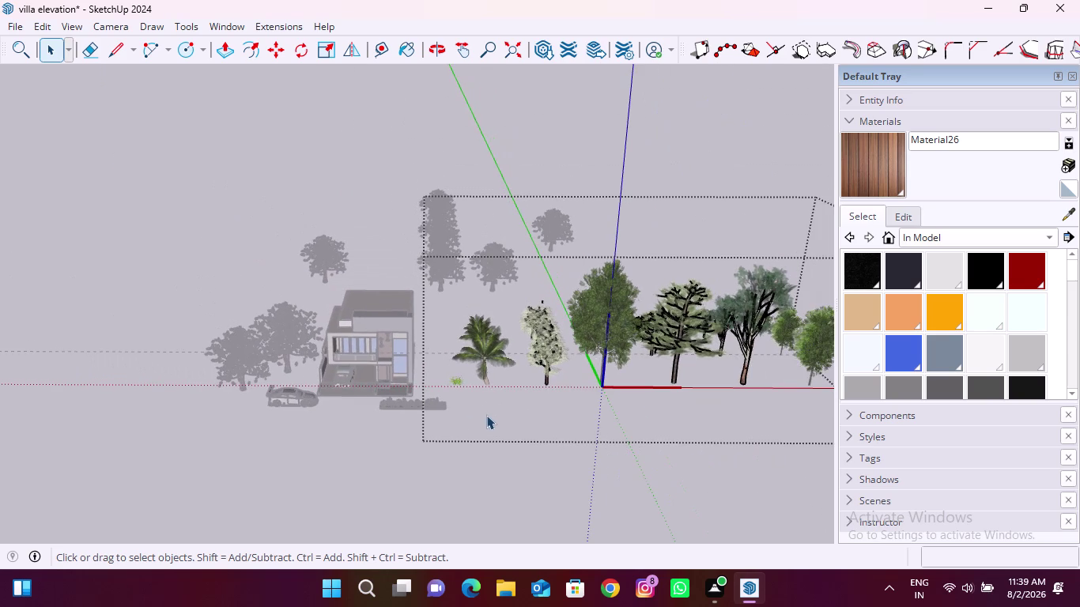
click(154, 438)
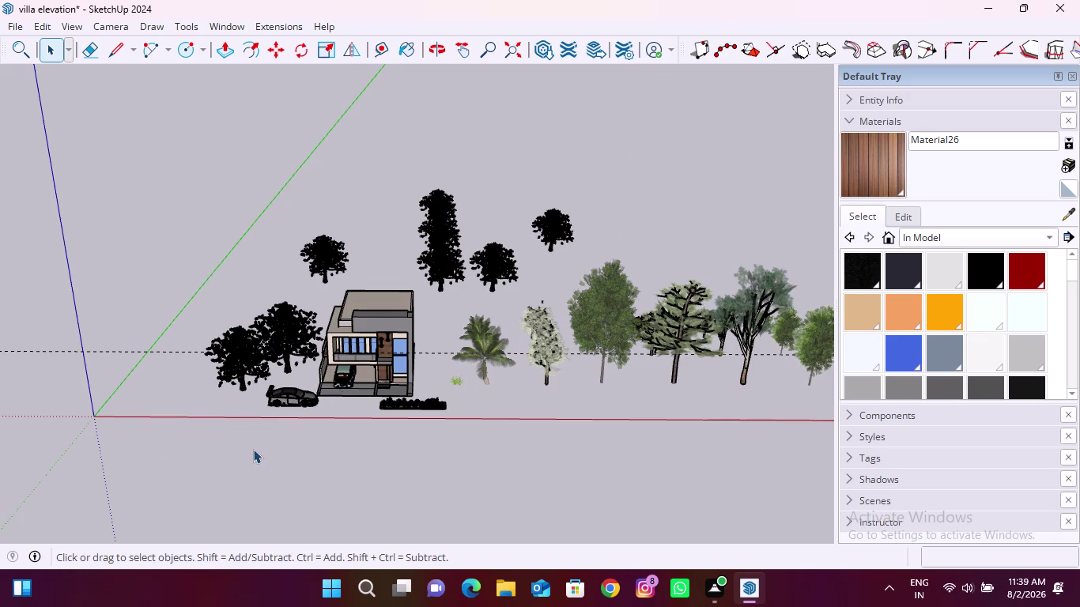
scroll(down, 3)
scroll(up, 3)
Undo the last two actions.
scroll(up, 3)
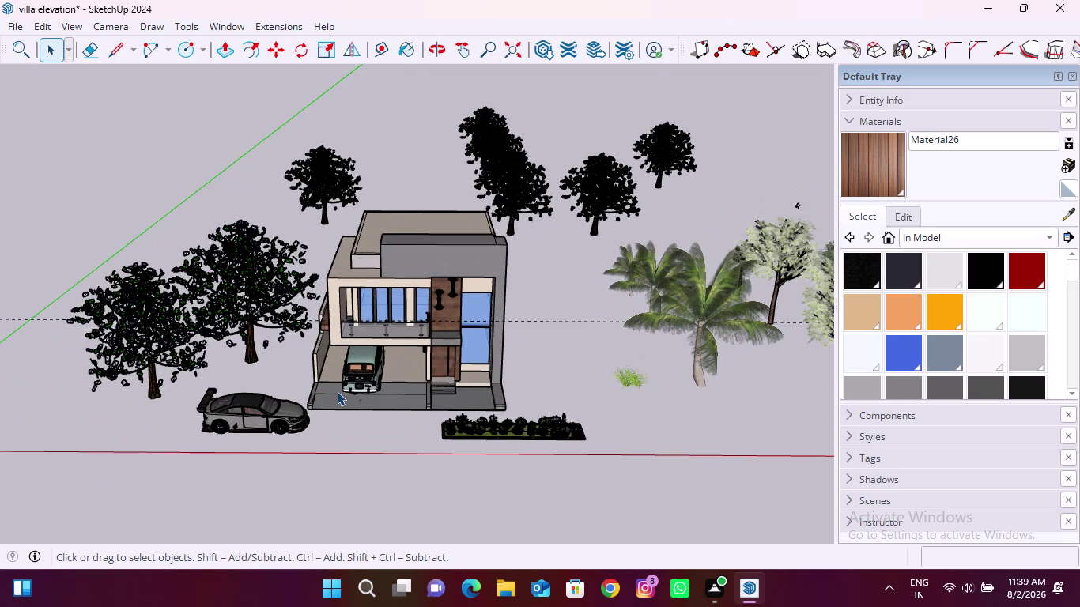
key(ctrl+z)
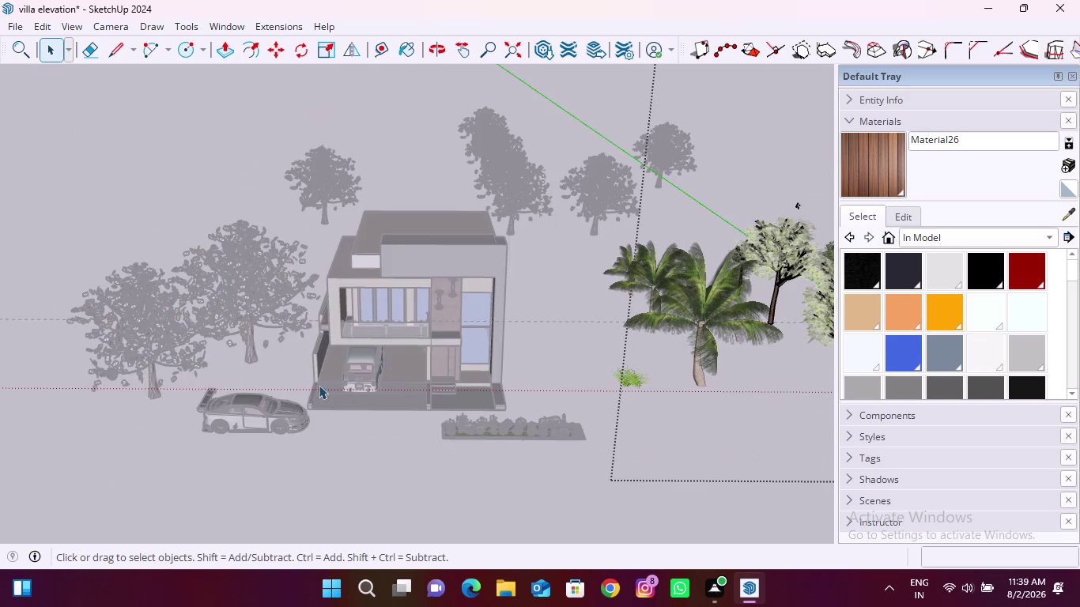
scroll(down, 3)
scroll(down, 3)
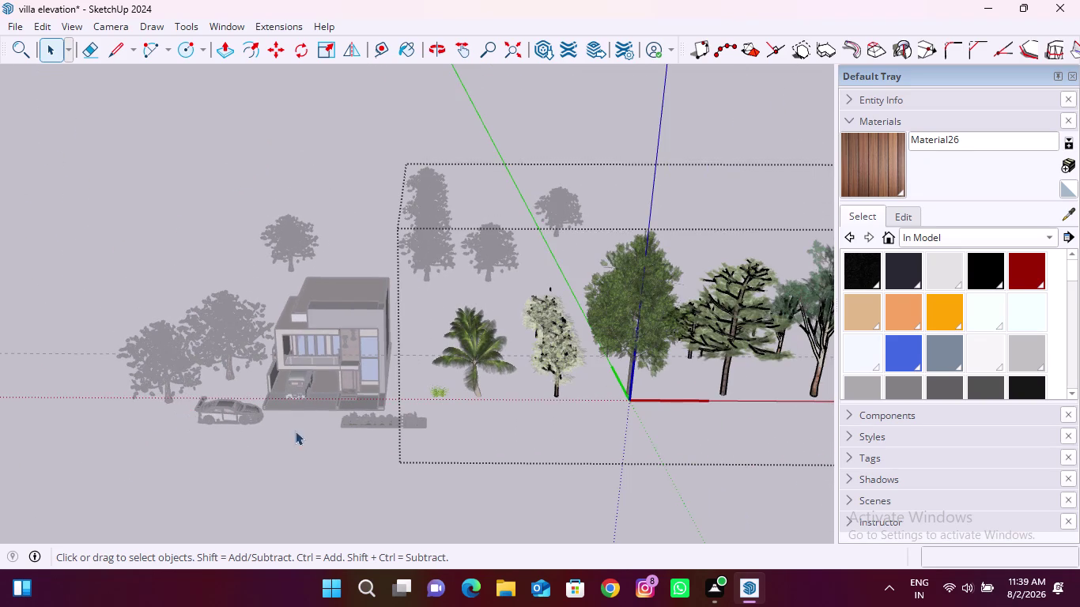
key(ctrl+z)
scroll(up, 3)
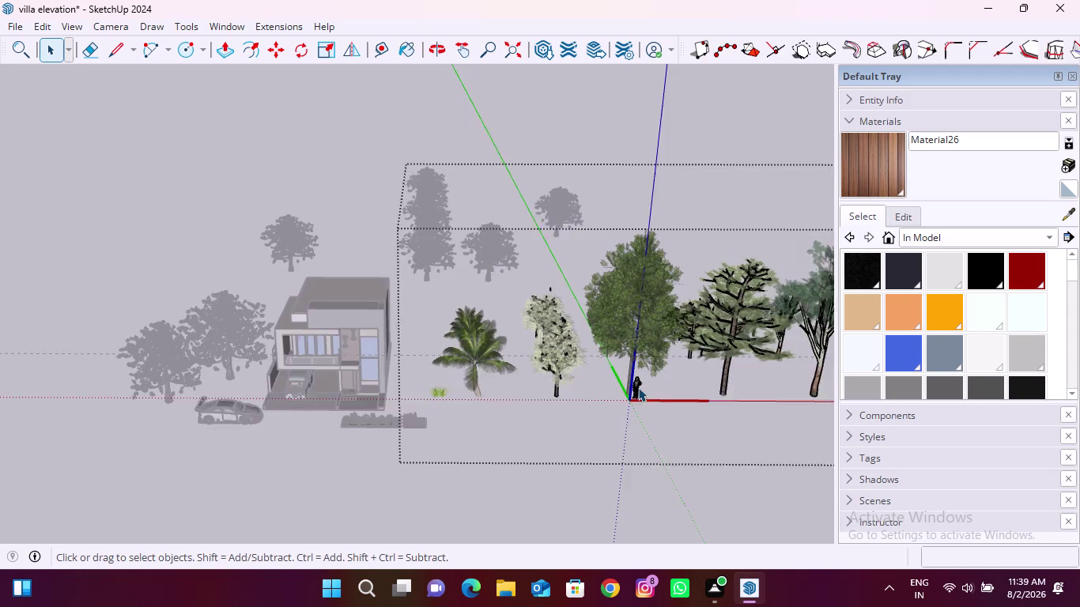
scroll(up, 3)
Move the woman figure from the origin into the carport beside the car, then exit the group.
click(637, 385)
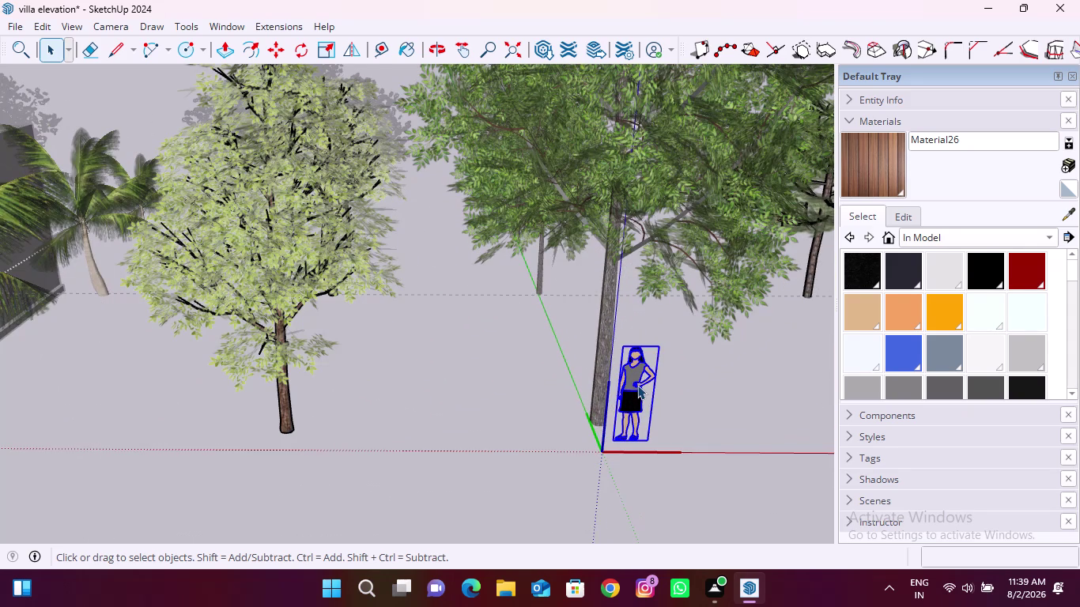
key(m)
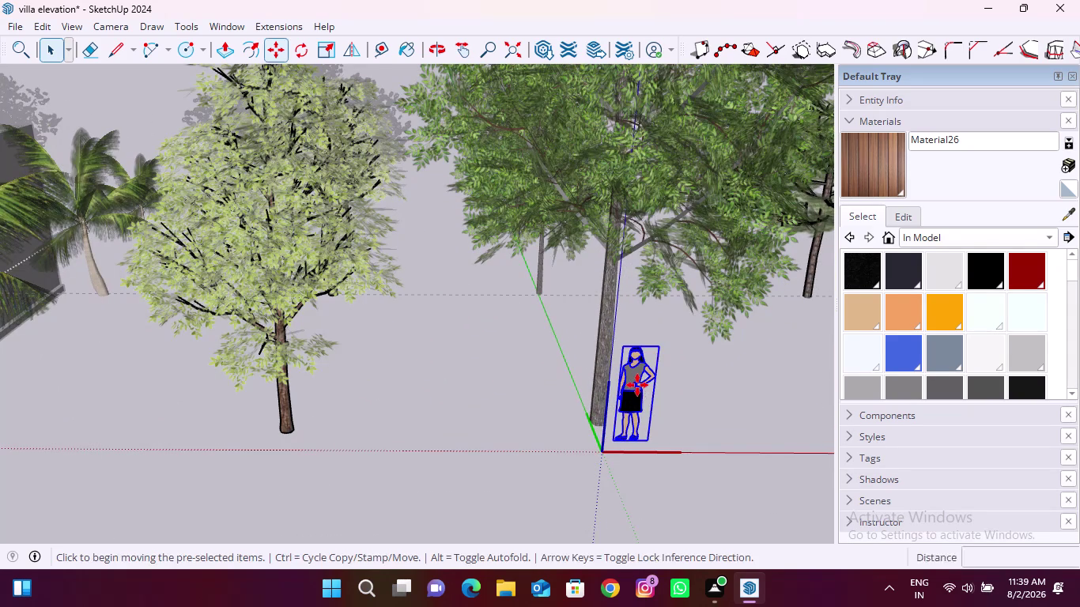
drag(650, 437, 658, 436)
scroll(down, 3)
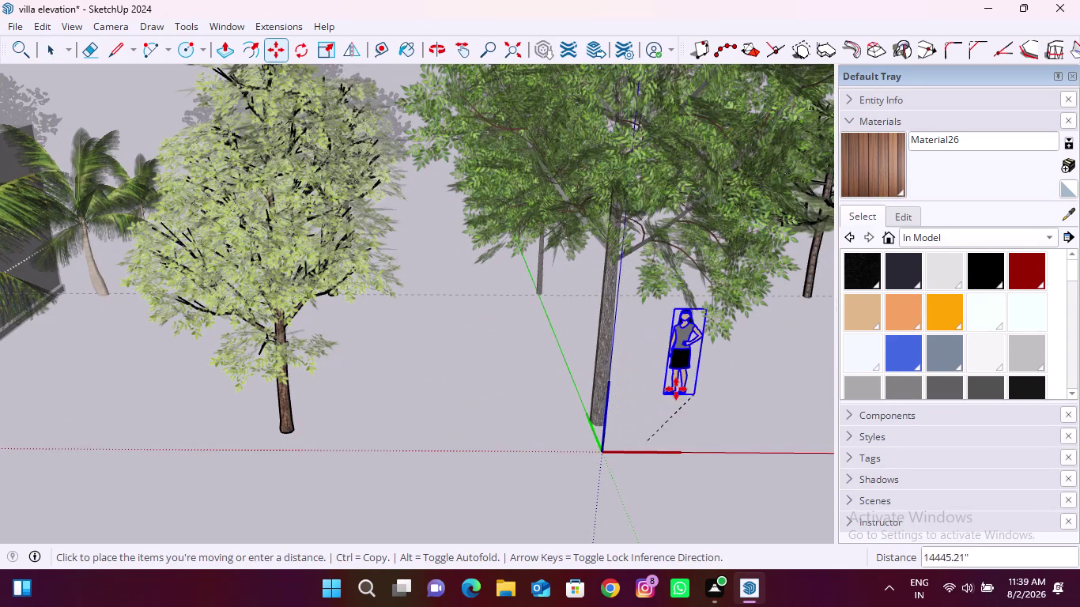
scroll(down, 3)
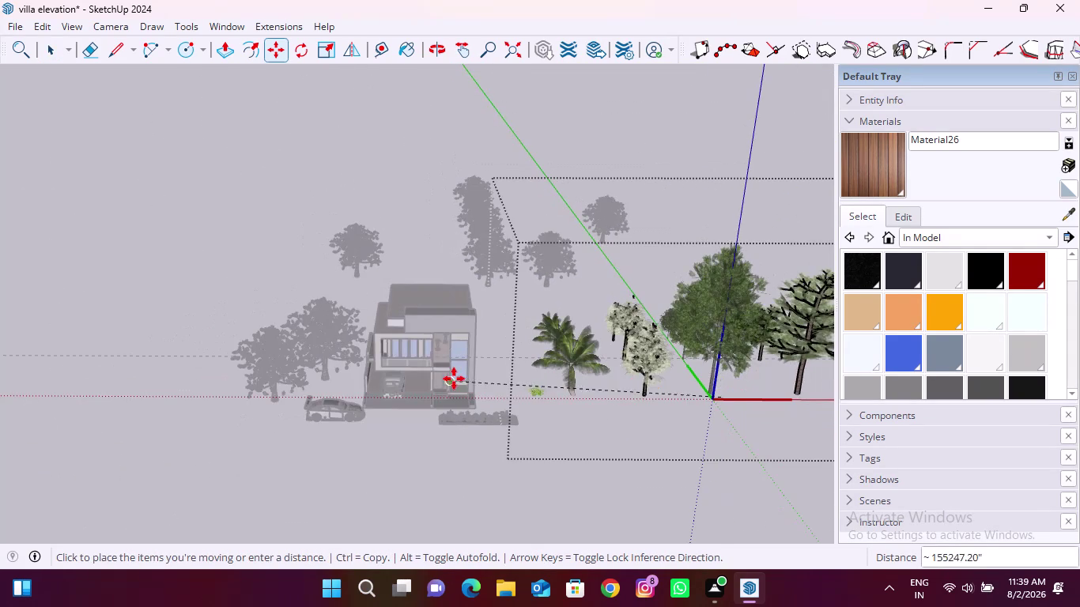
scroll(up, 3)
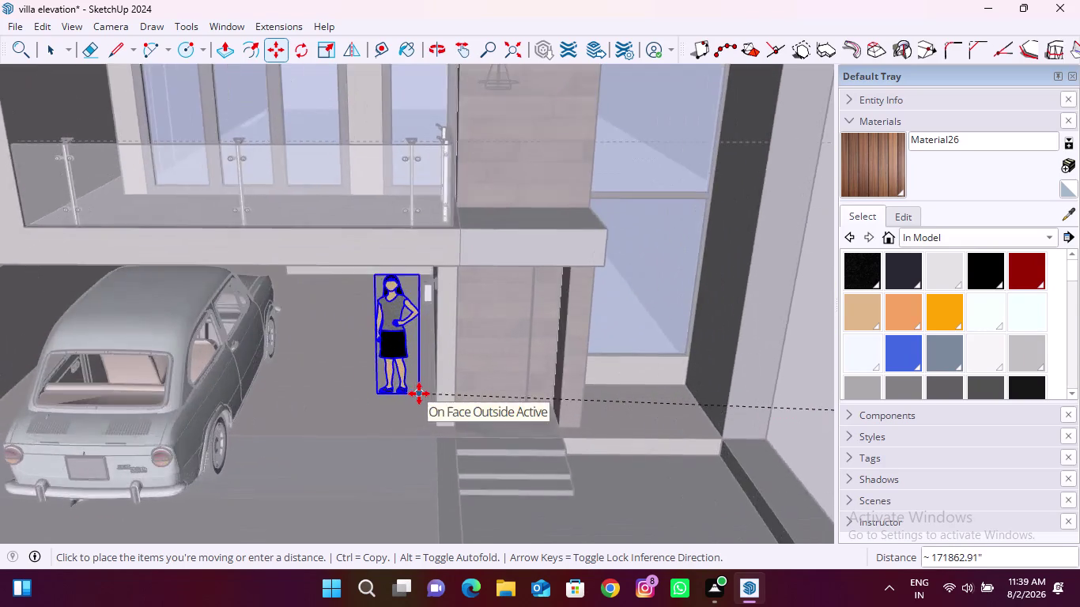
scroll(up, 3)
click(382, 370)
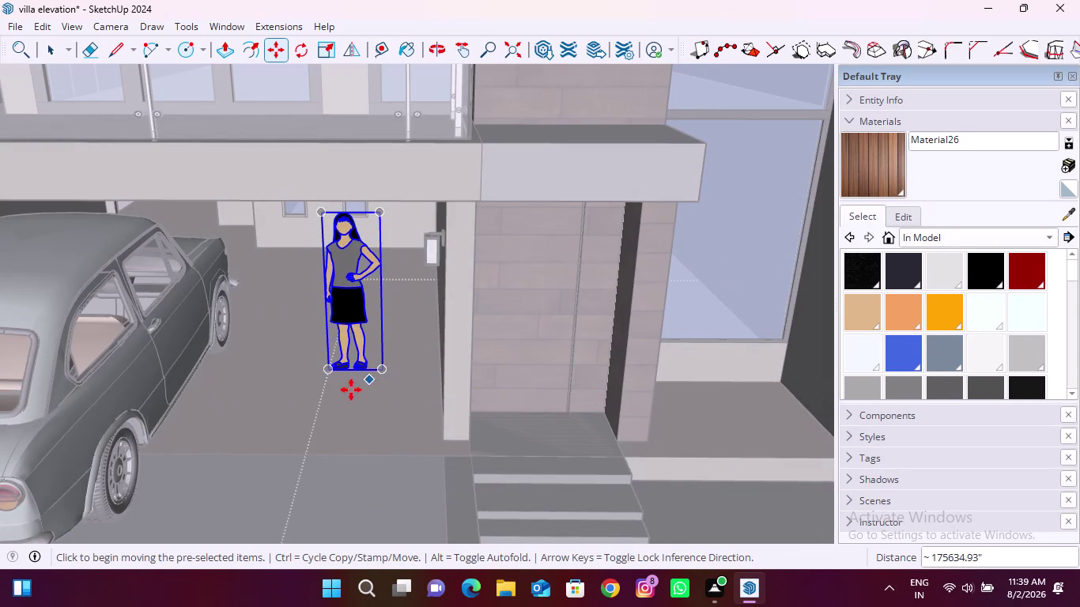
scroll(down, 3)
key(space)
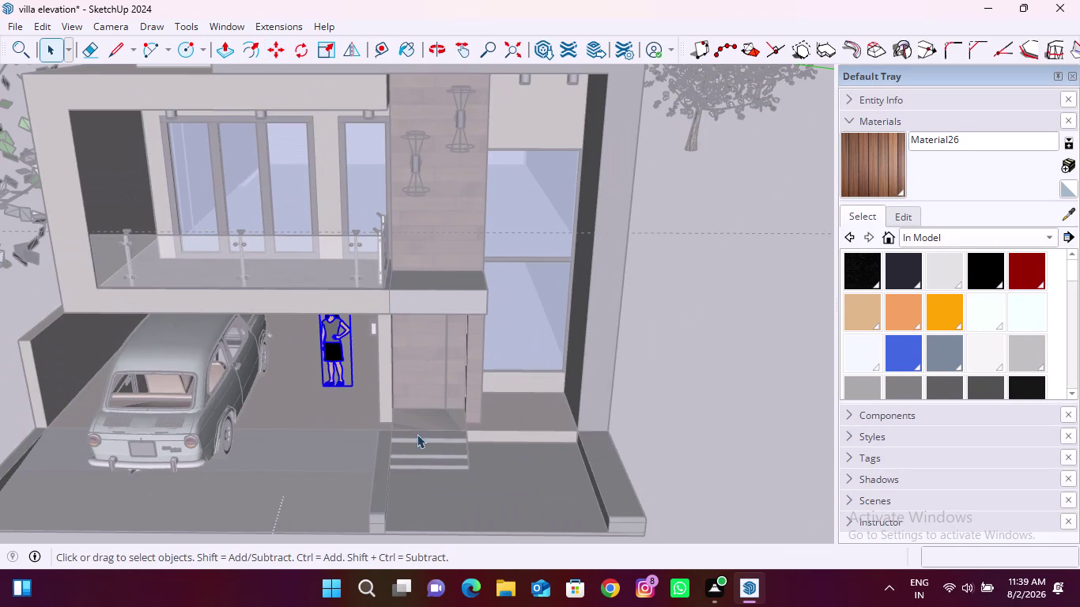
scroll(down, 3)
scroll(down, 3)
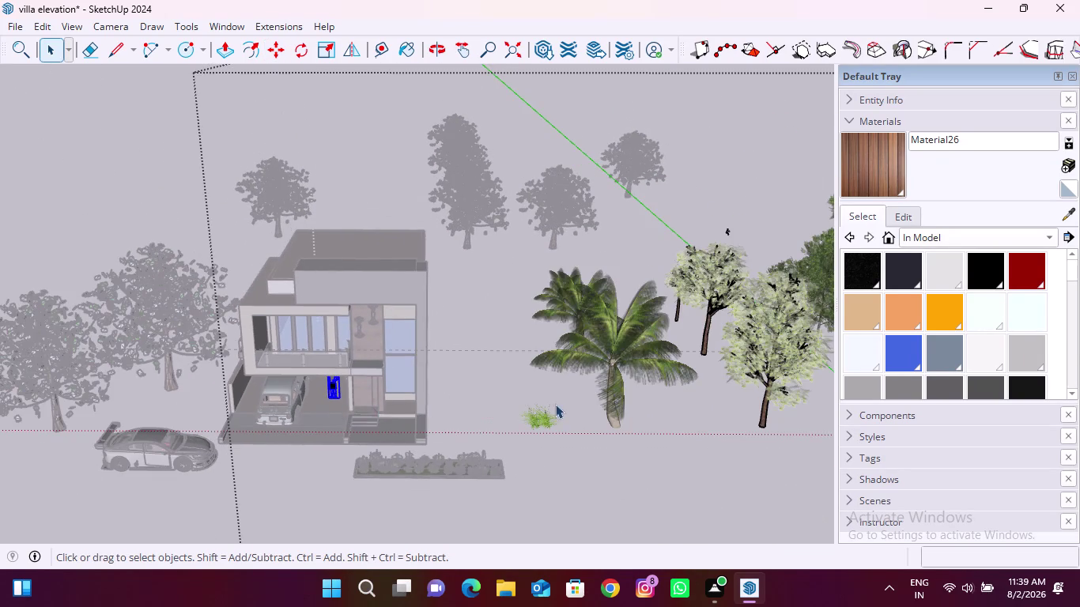
scroll(down, 3)
click(211, 442)
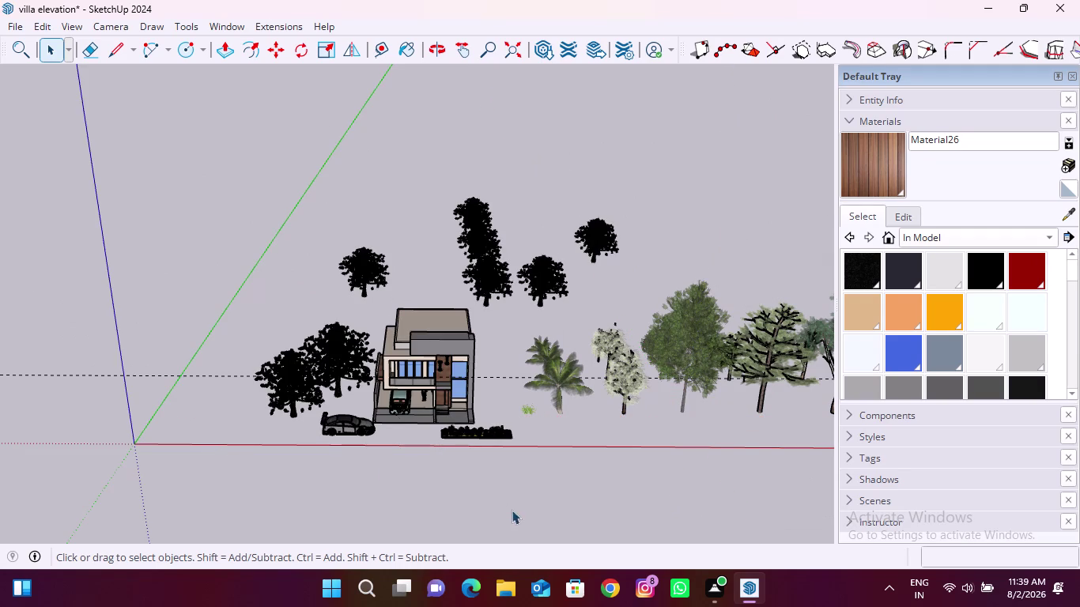
scroll(up, 3)
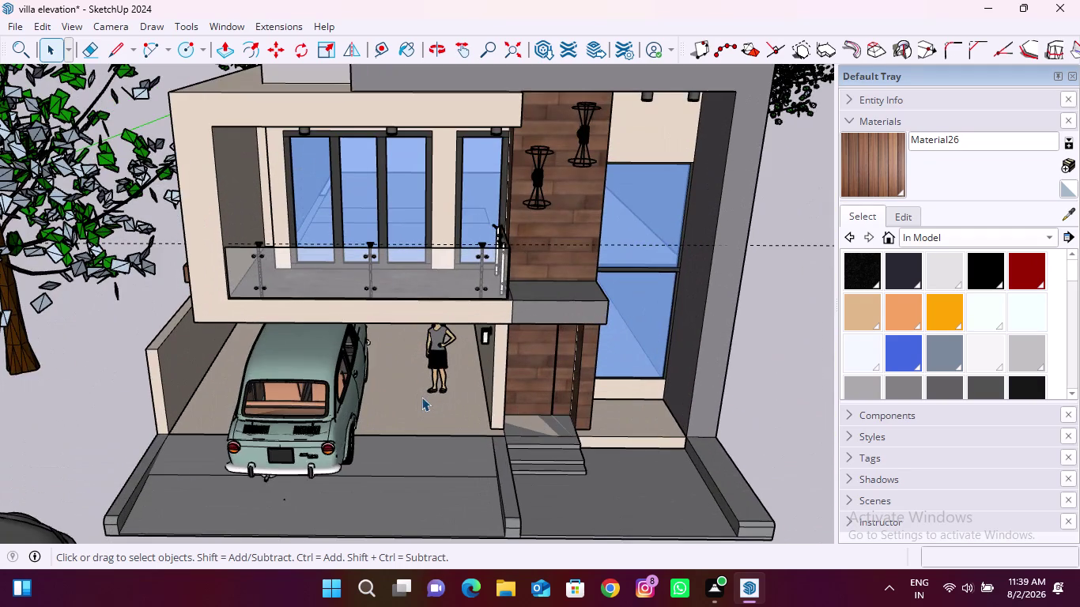
middle_drag(430, 383, 452, 327)
scroll(up, 3)
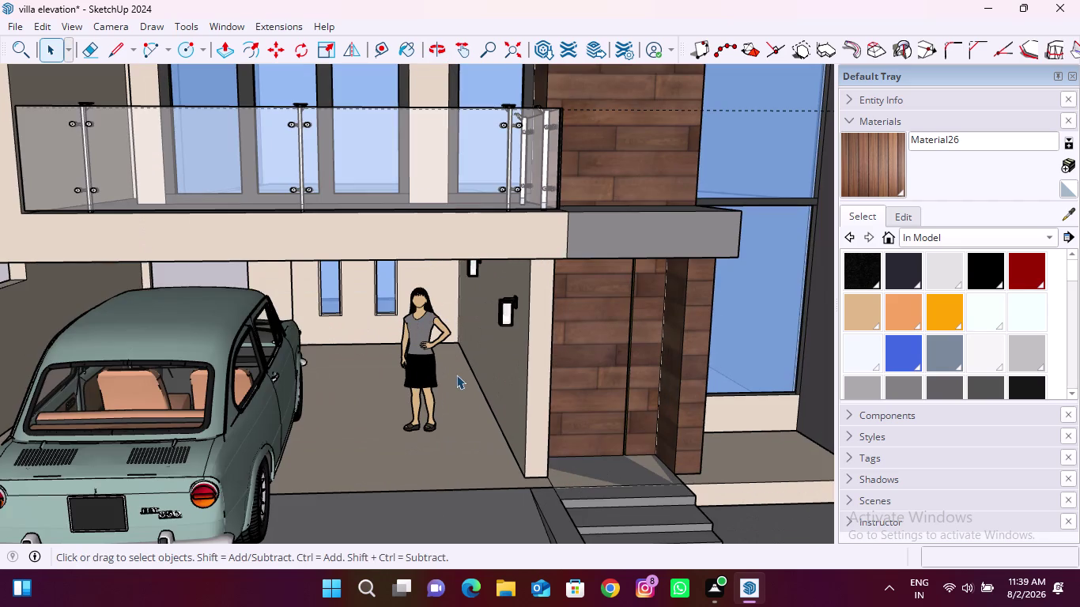
scroll(up, 3)
scroll(down, 3)
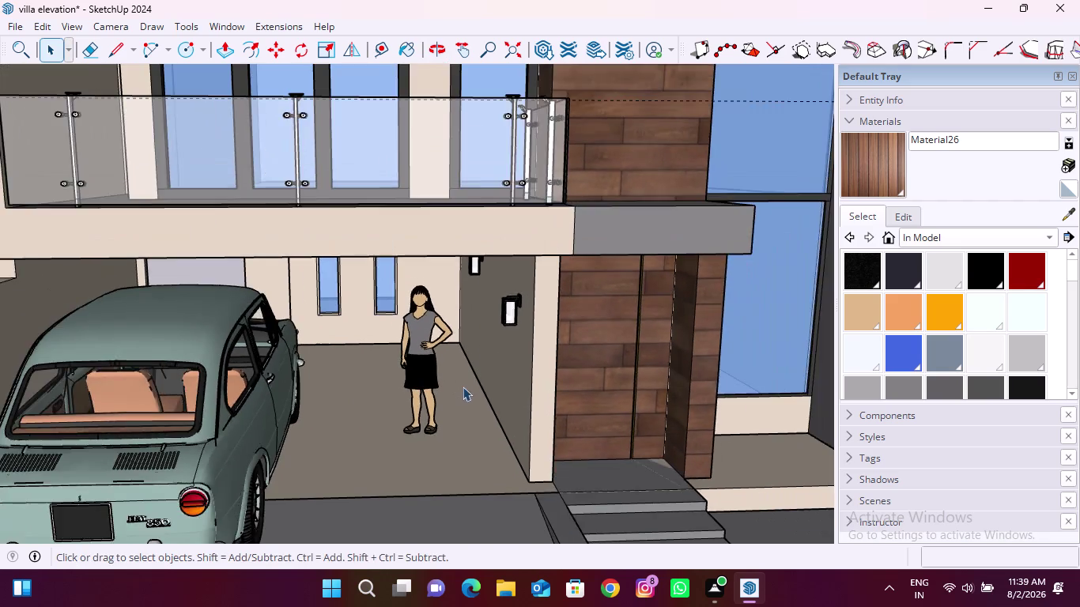
scroll(down, 3)
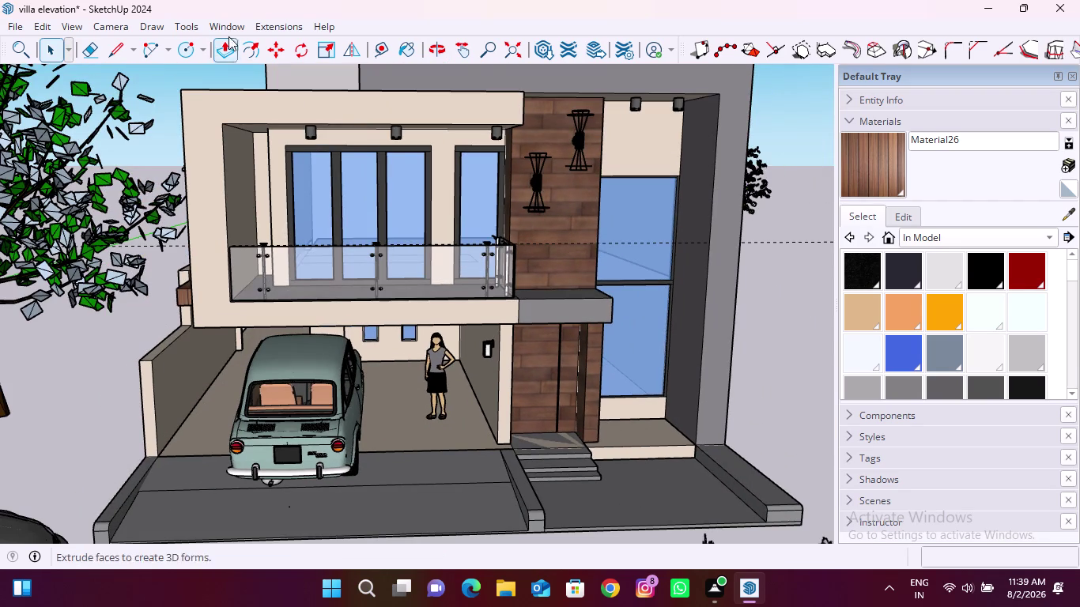
click(241, 31)
click(275, 143)
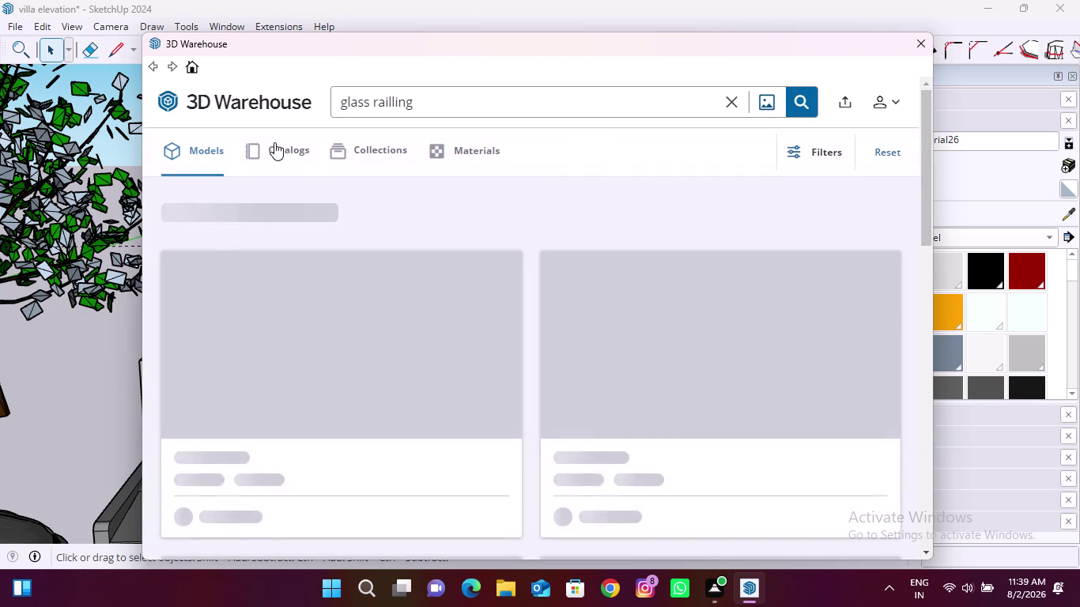
Search 3D Warehouse for 'humans'.
drag(442, 107, 317, 101)
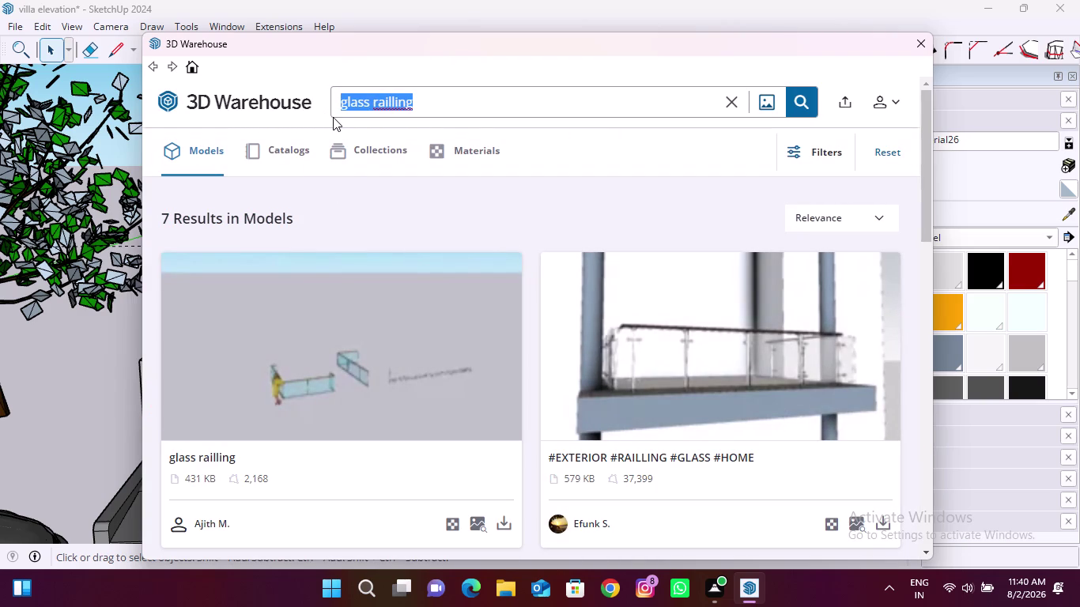
text(humans)
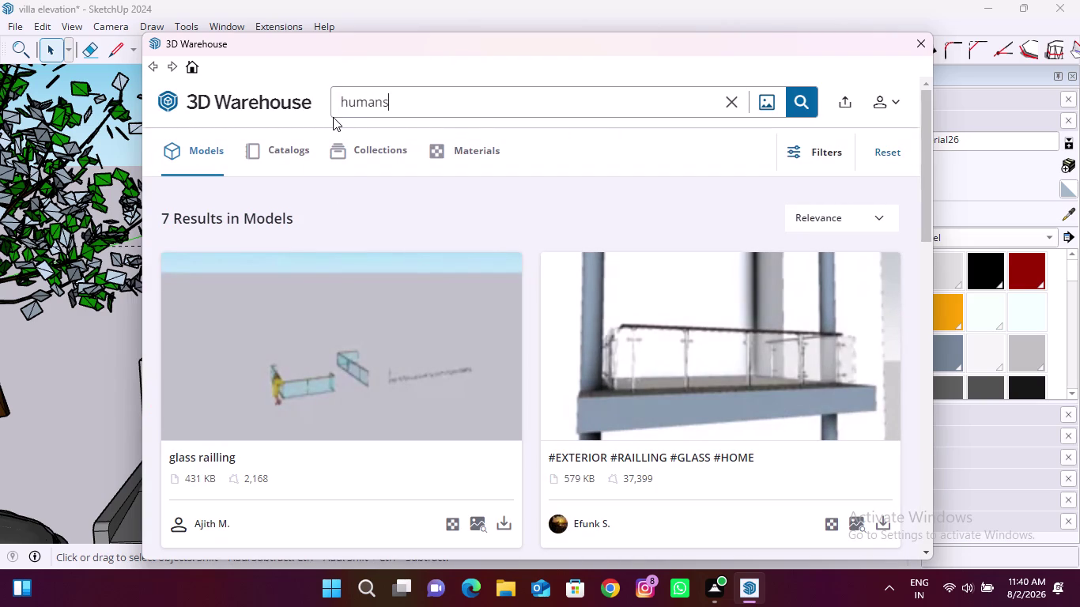
key(Return)
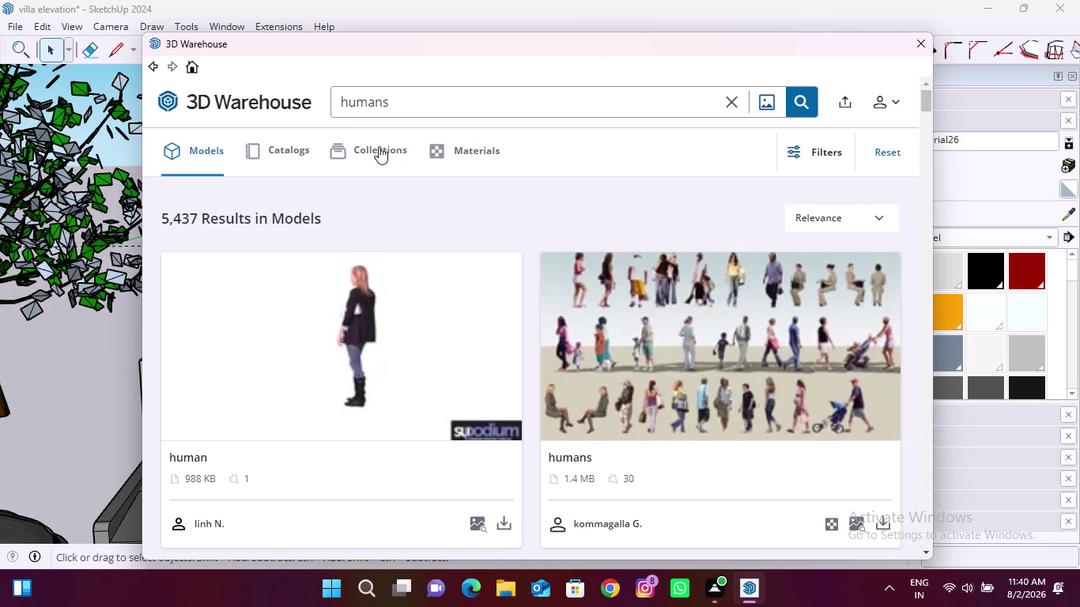
Find the 'Human' man in a dark polo shirt in the results and download it.
scroll(down, 3)
scroll(down, 3)
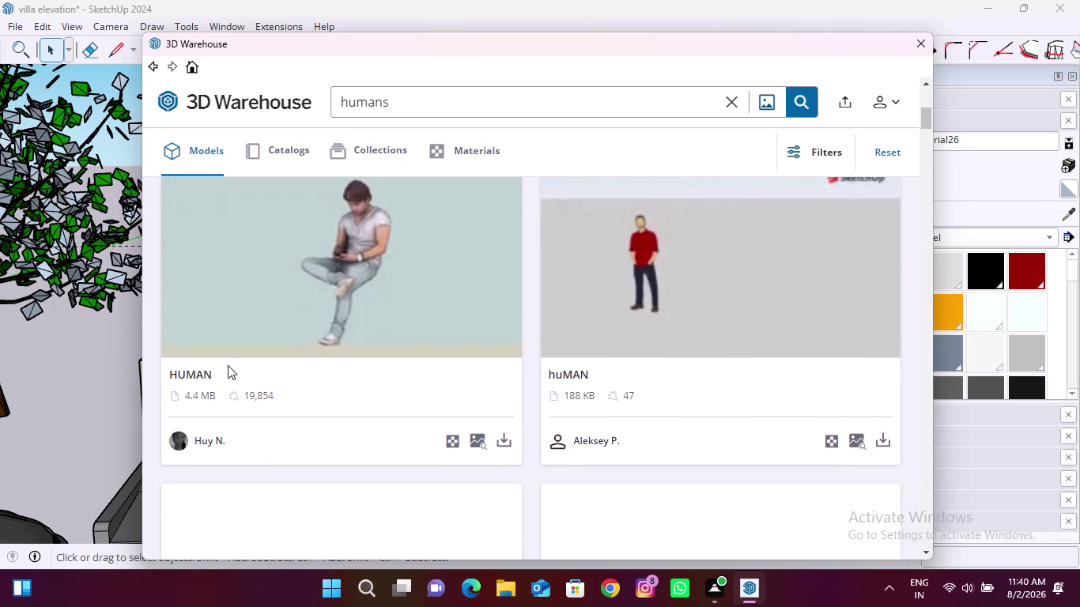
scroll(down, 3)
scroll(down, 3)
scroll(down, 3)
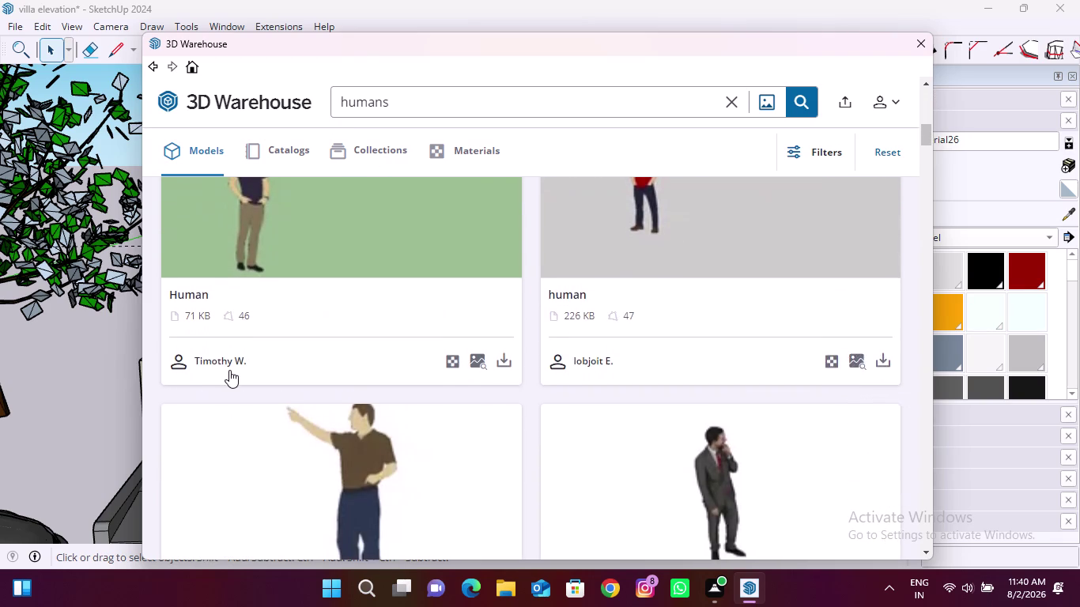
scroll(down, 3)
scroll(down, 3)
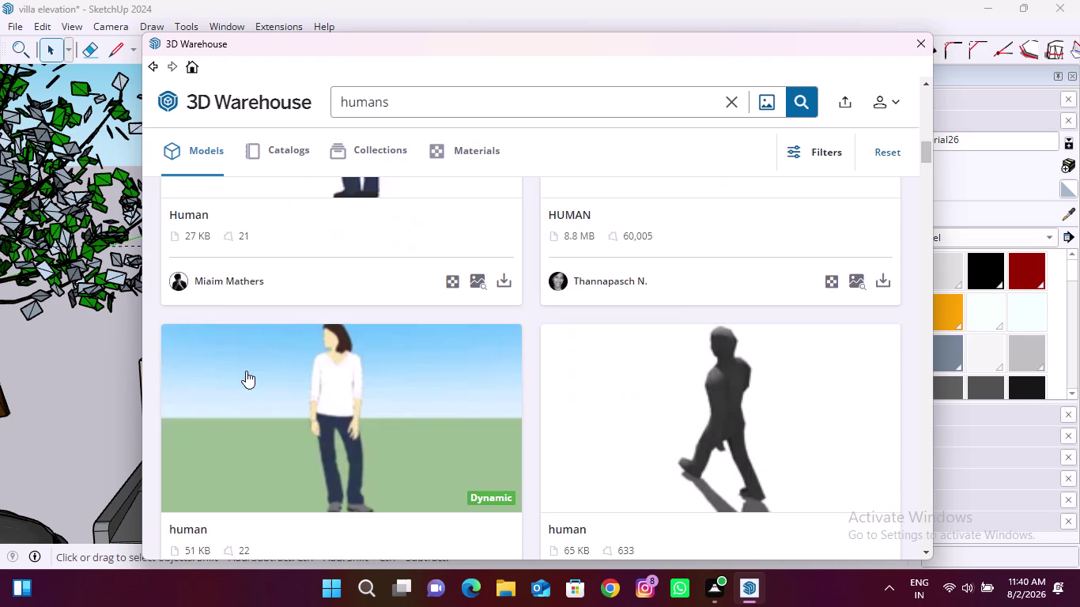
scroll(down, 3)
scroll(down, 3)
scroll(down, 3)
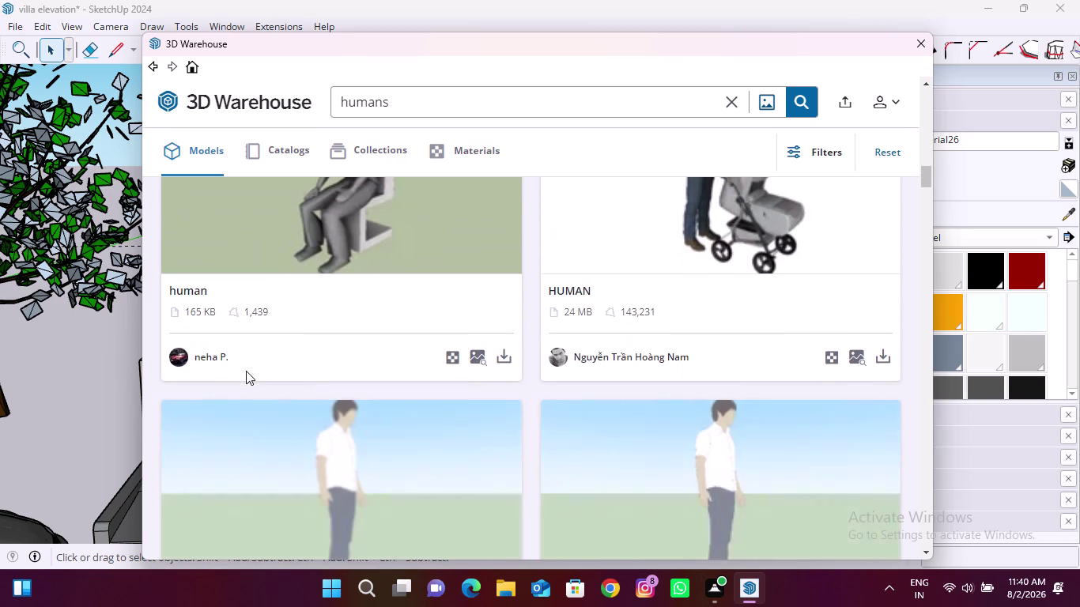
scroll(down, 3)
scroll(down, 3)
scroll(down, 3)
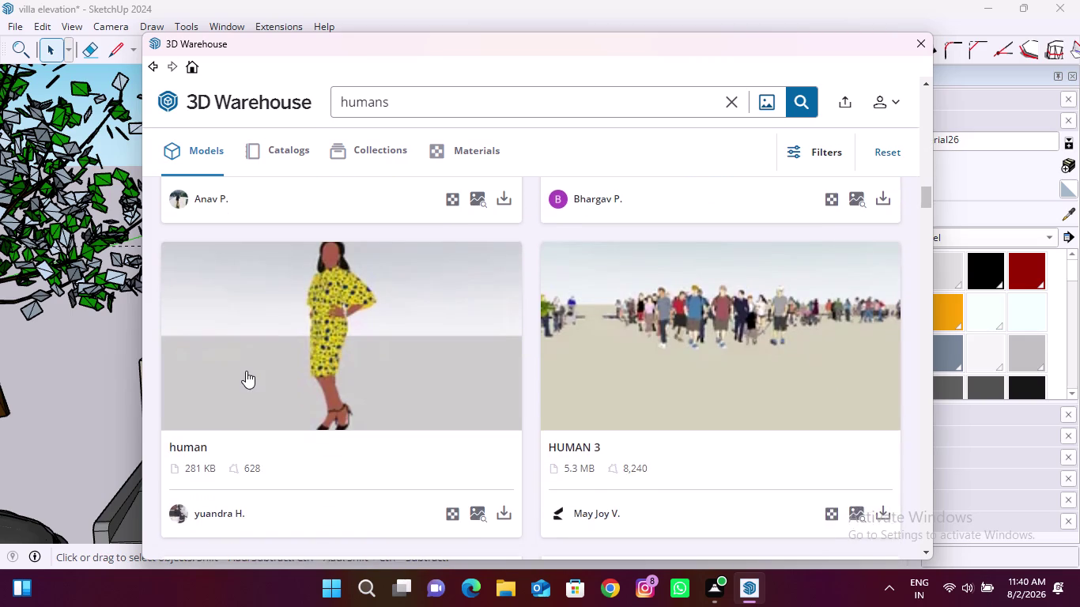
scroll(down, 3)
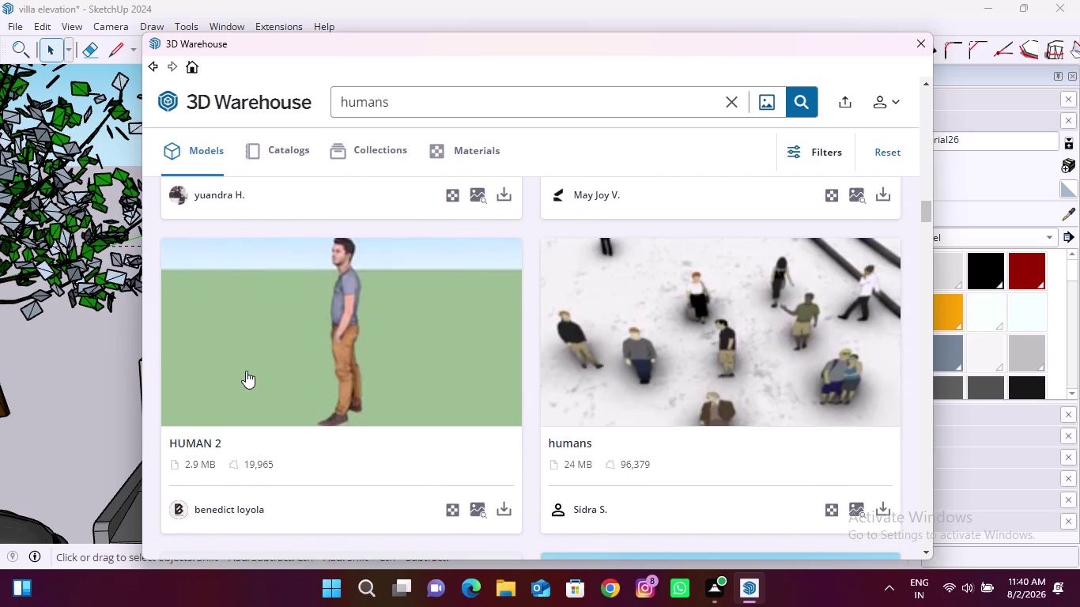
scroll(down, 3)
scroll(down, 3)
scroll(down, 3)
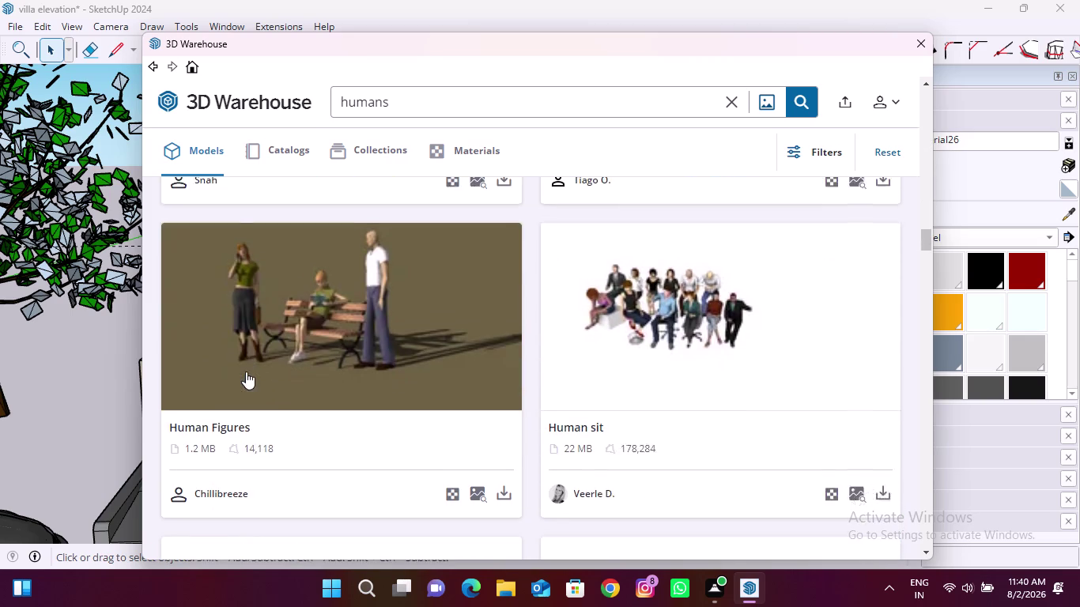
scroll(down, 3)
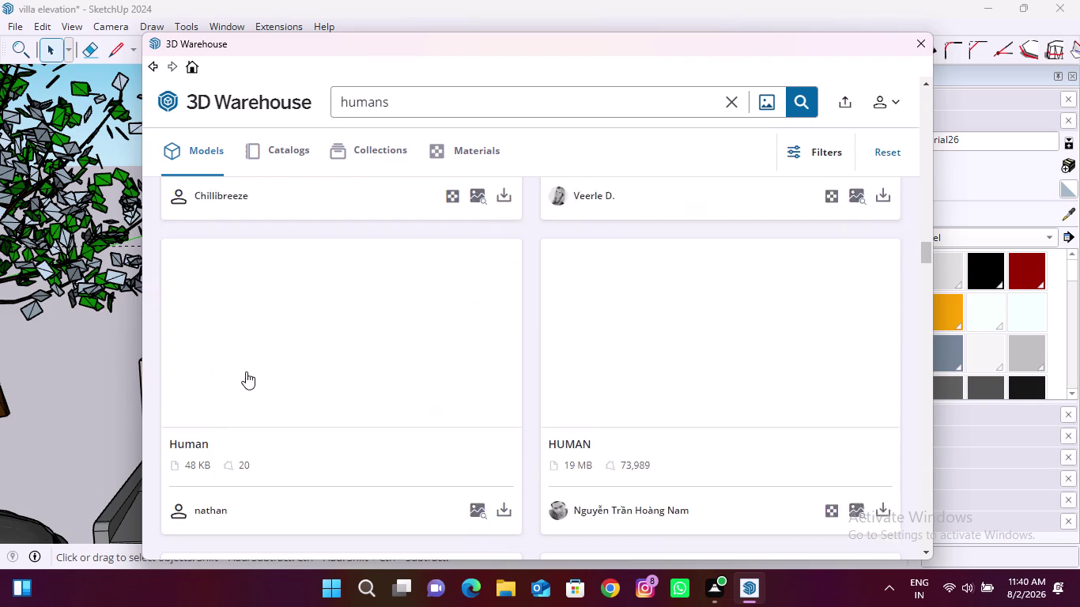
scroll(down, 3)
scroll(down, 3)
scroll(down, 3)
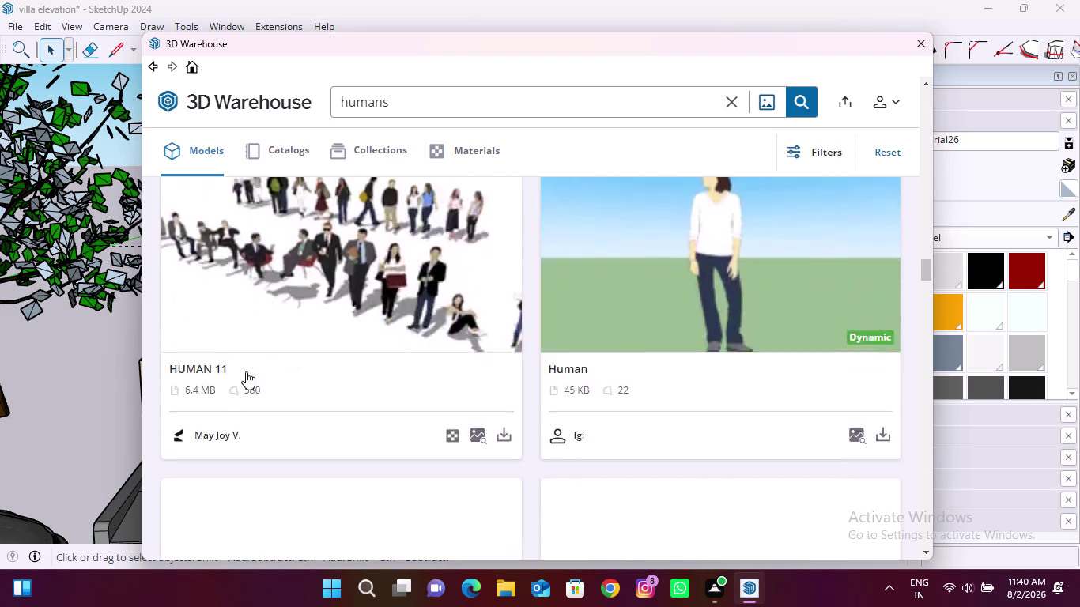
scroll(down, 3)
scroll(down, 3)
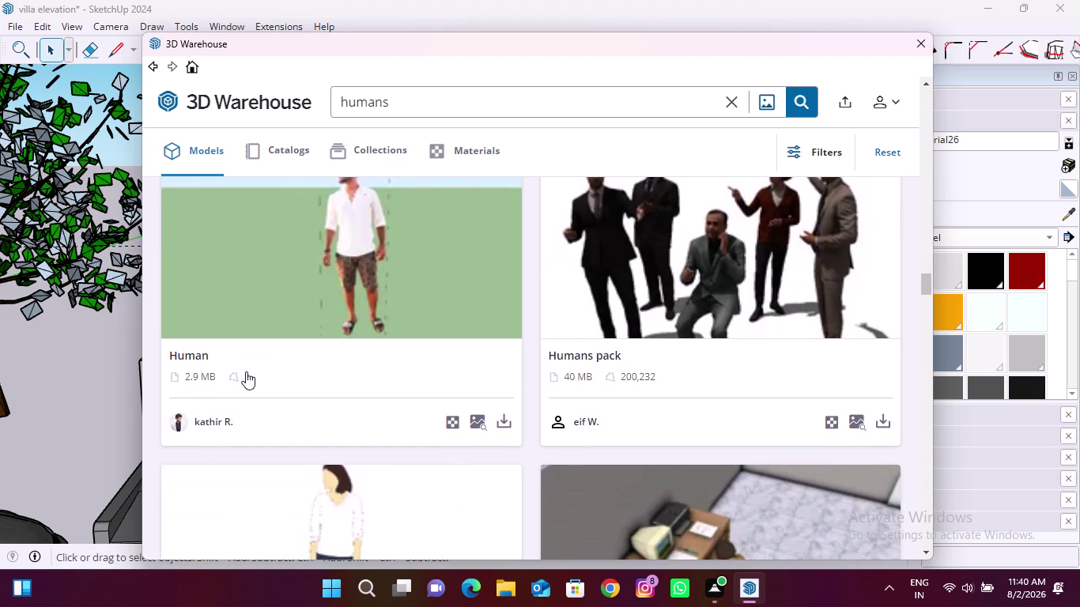
scroll(down, 3)
scroll(down, 3)
scroll(down, 3)
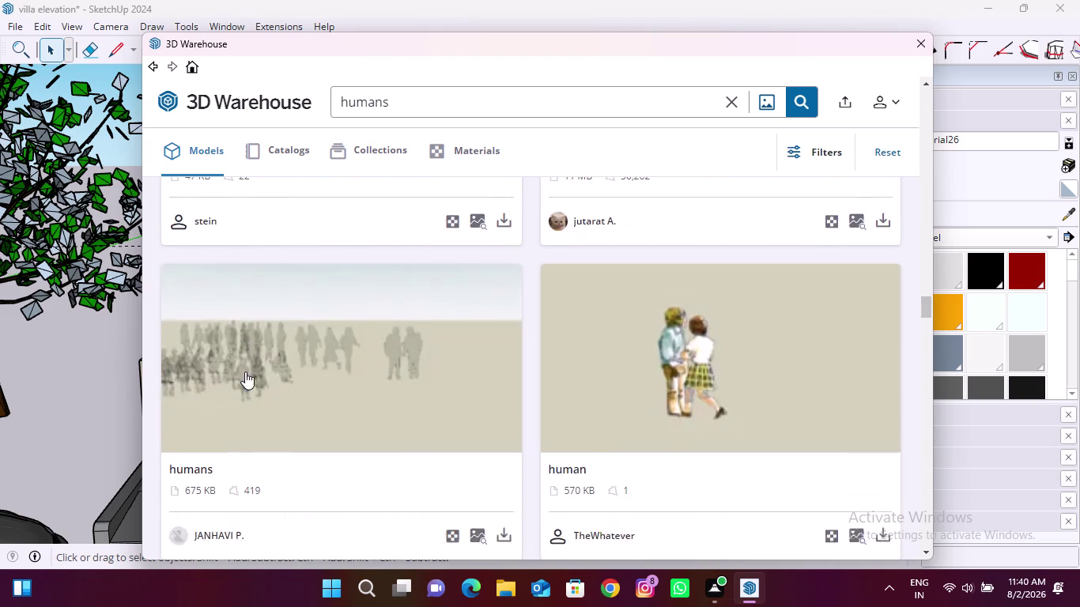
scroll(down, 3)
scroll(down, 3)
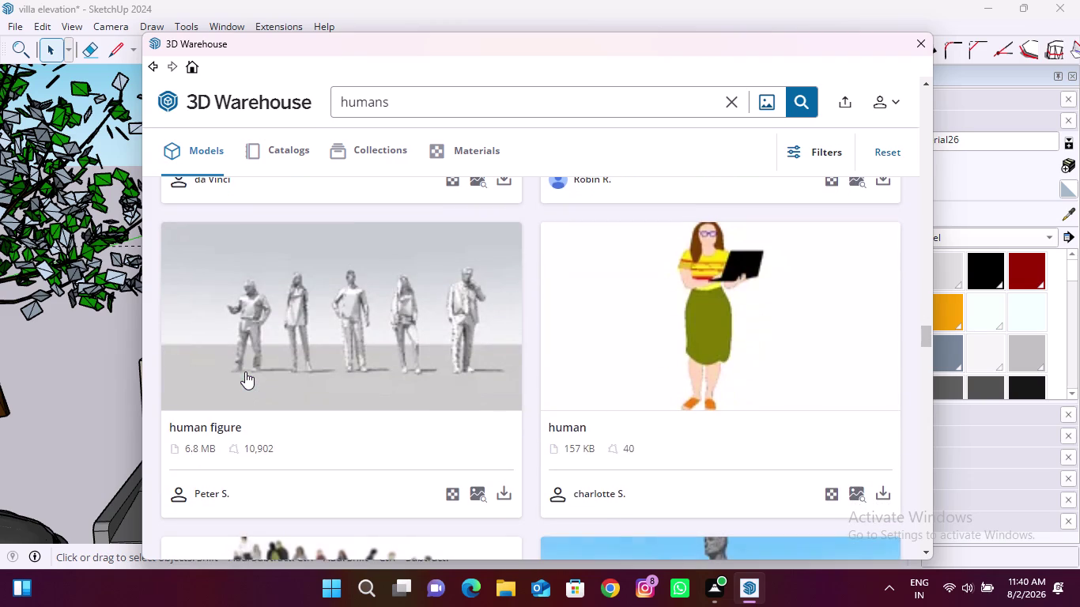
scroll(down, 3)
scroll(down, 3)
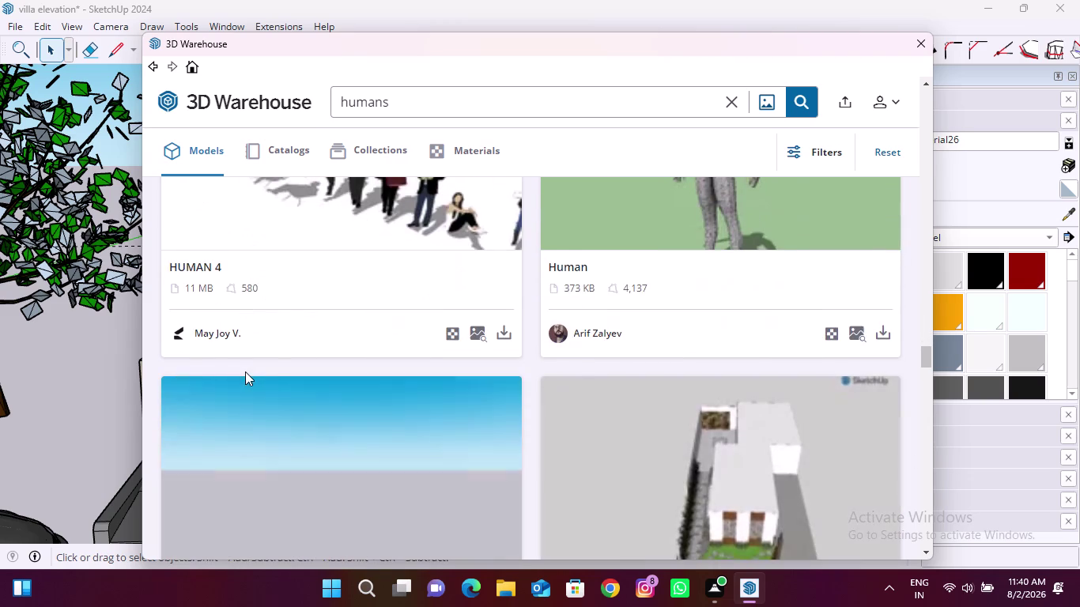
scroll(up, 3)
scroll(down, 3)
scroll(down, 3)
scroll(up, 3)
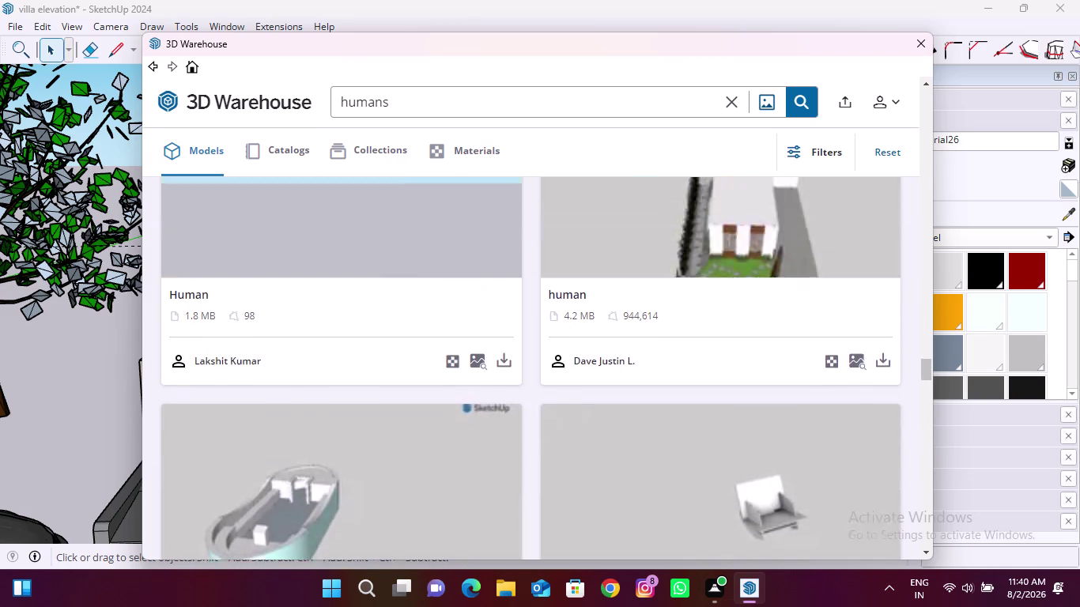
scroll(up, 3)
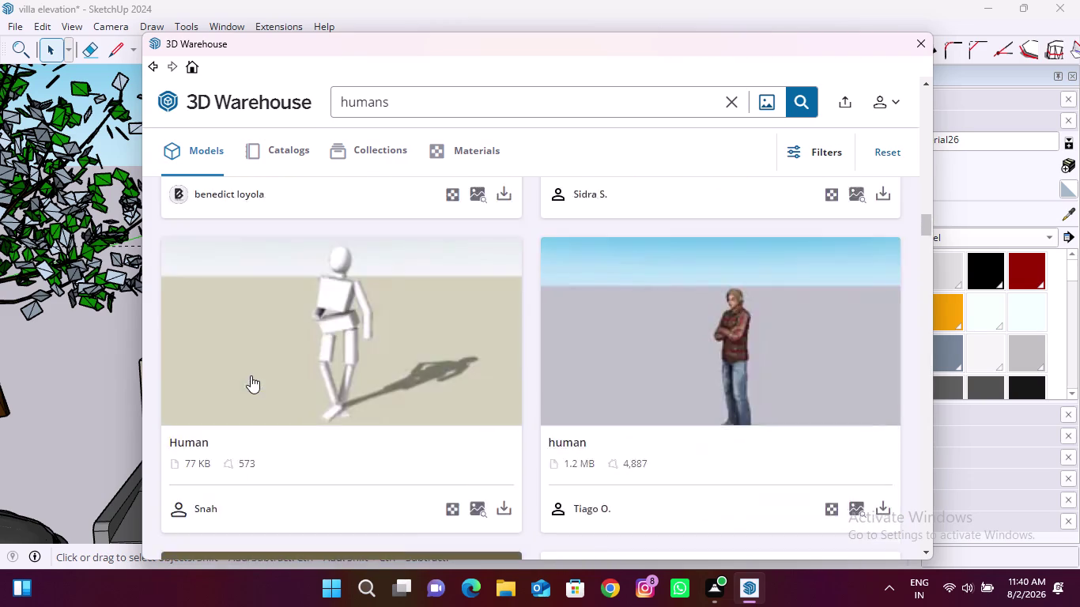
scroll(up, 3)
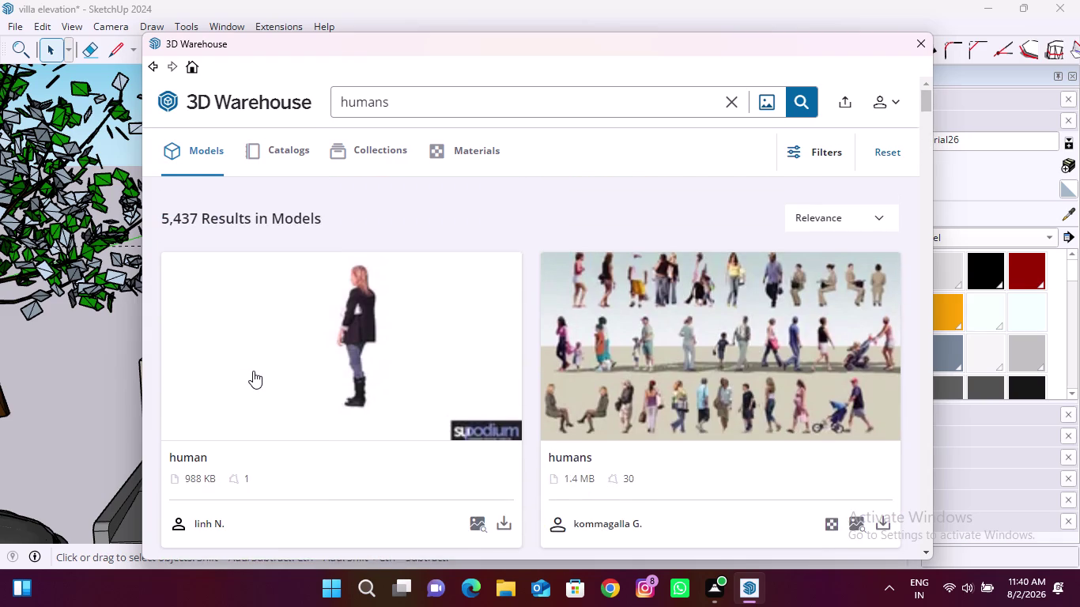
scroll(up, 3)
scroll(down, 3)
scroll(up, 3)
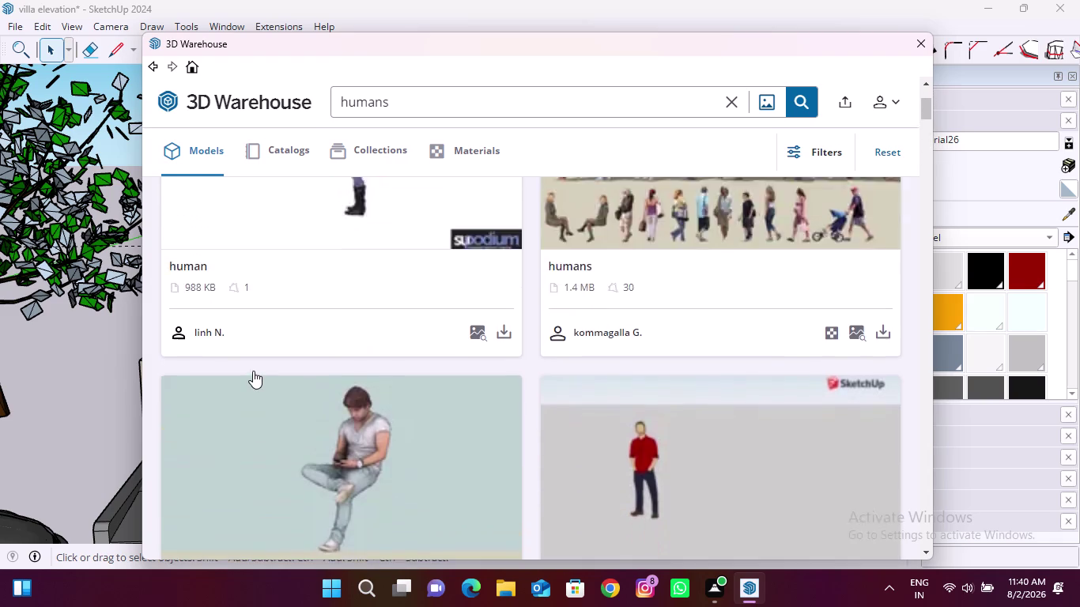
scroll(up, 3)
scroll(down, 3)
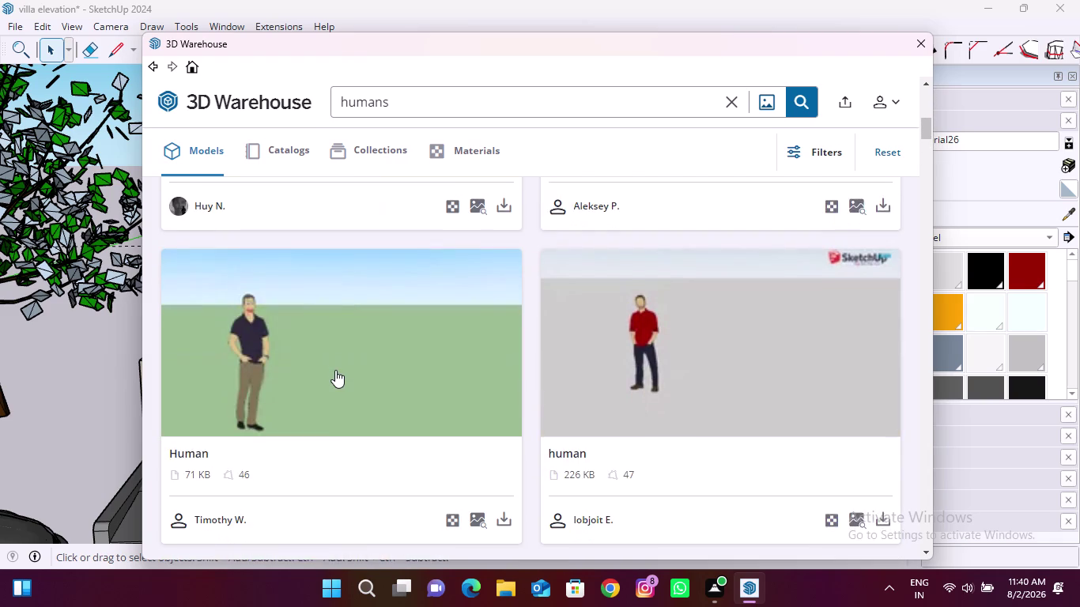
scroll(down, 3)
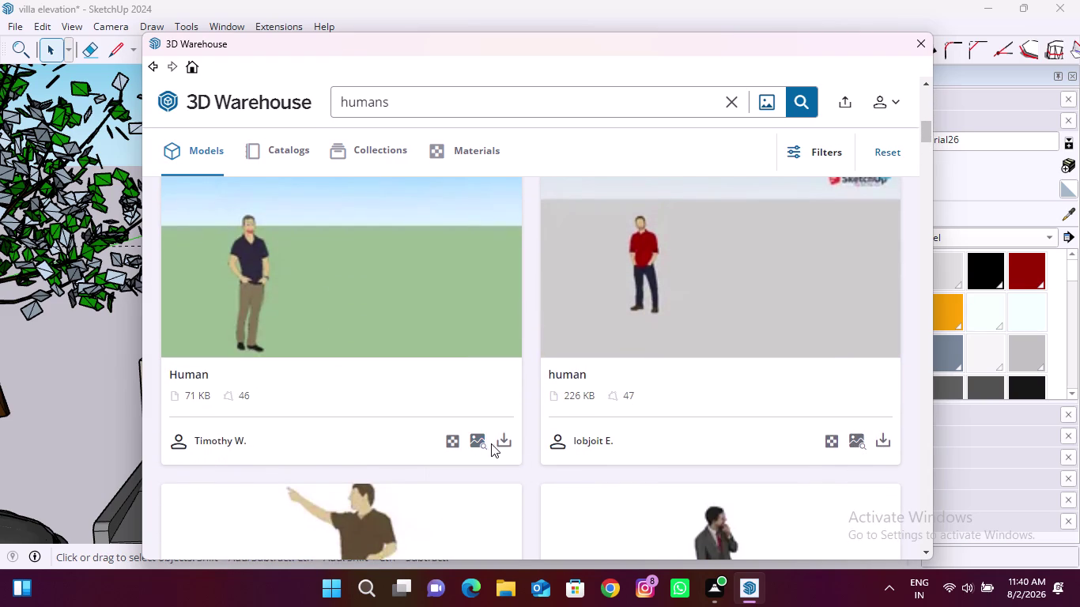
click(492, 440)
click(506, 440)
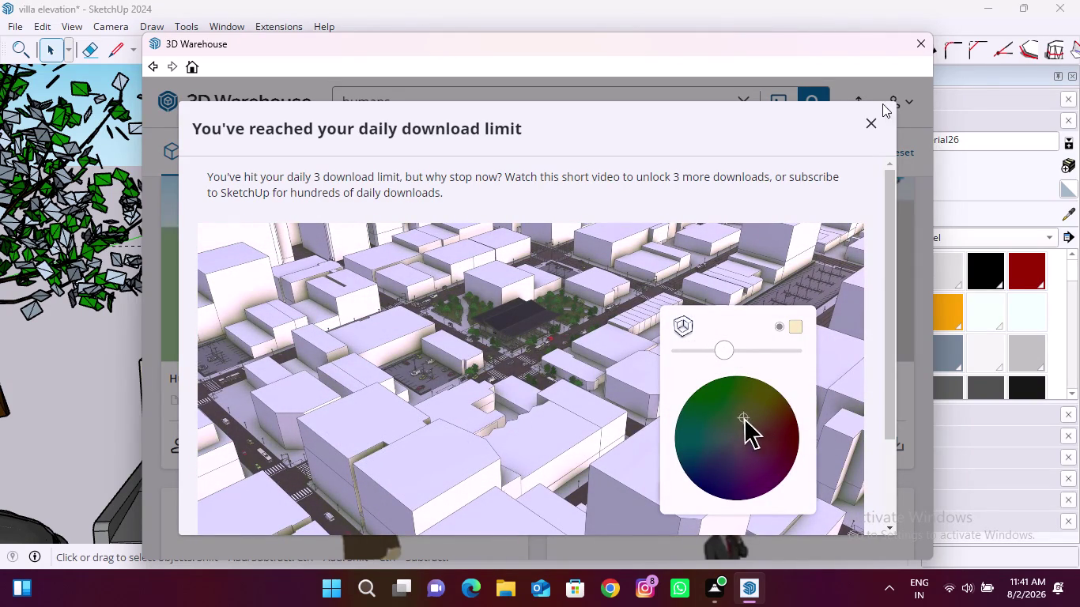
Dismiss the download-limit notice and load the Human figure directly into the villa model.
click(867, 118)
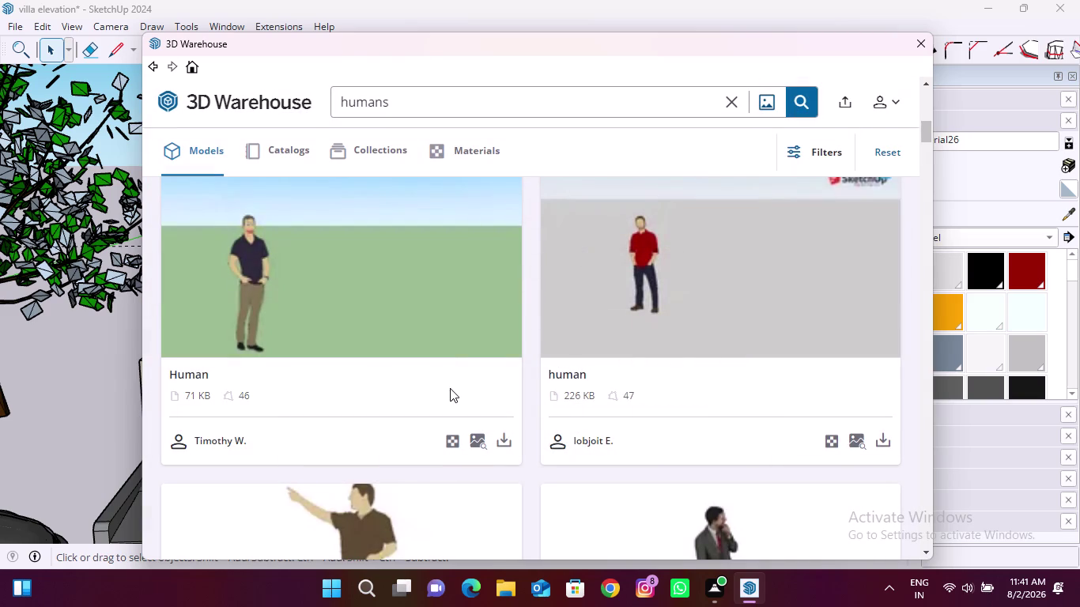
click(499, 439)
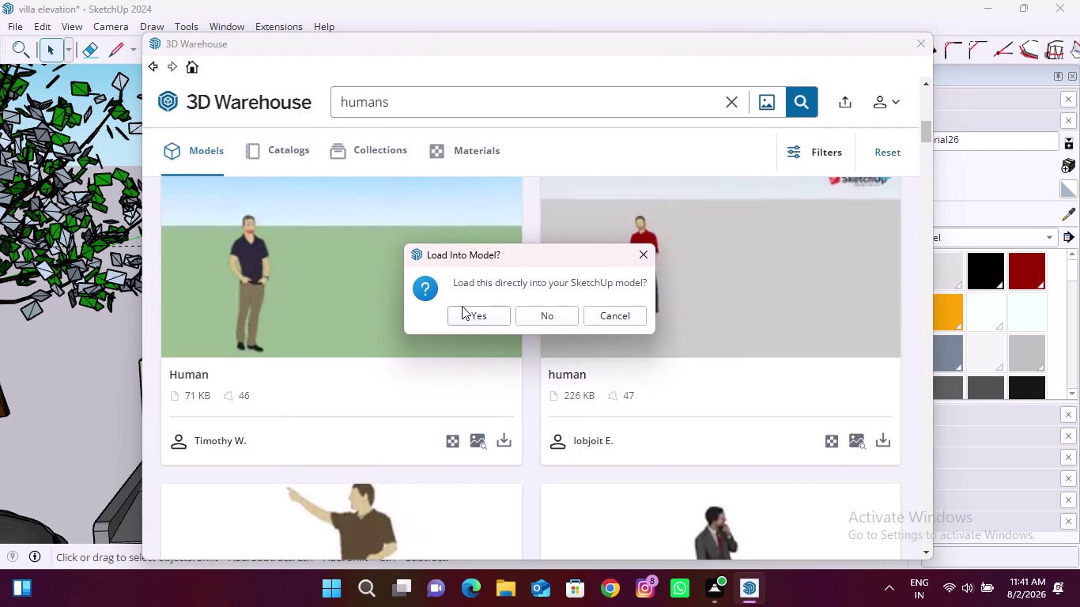
click(470, 317)
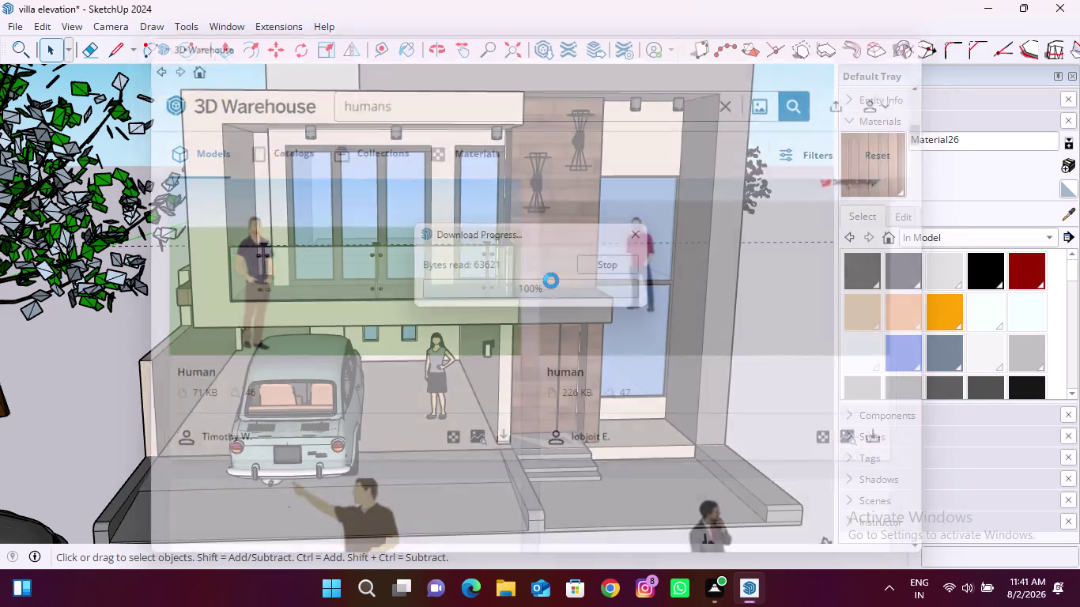
click(697, 325)
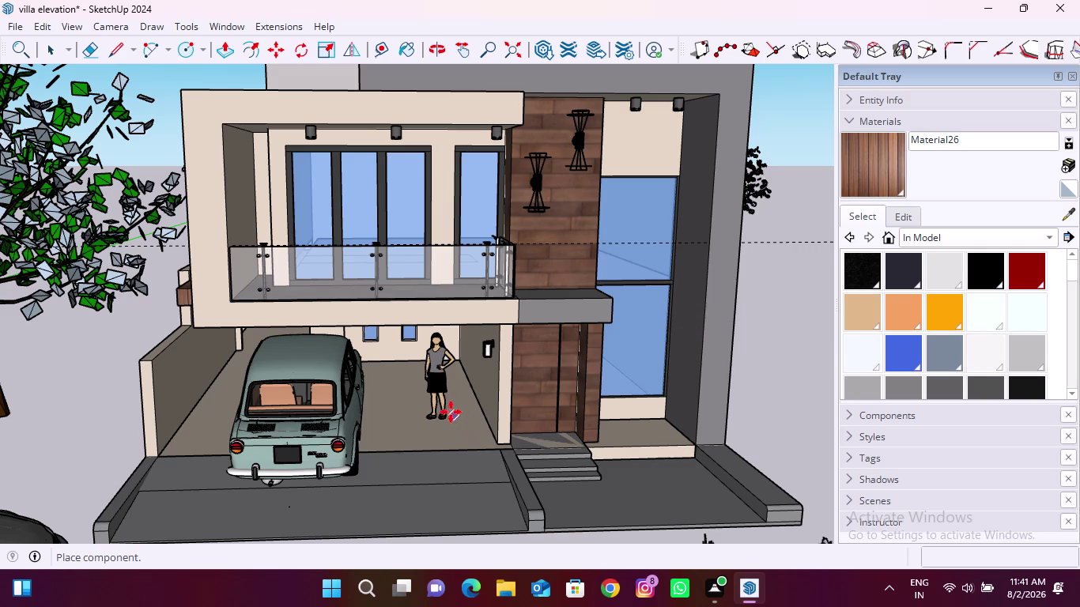
Drop the small man figure on the carport floor between the car and woman.
click(406, 429)
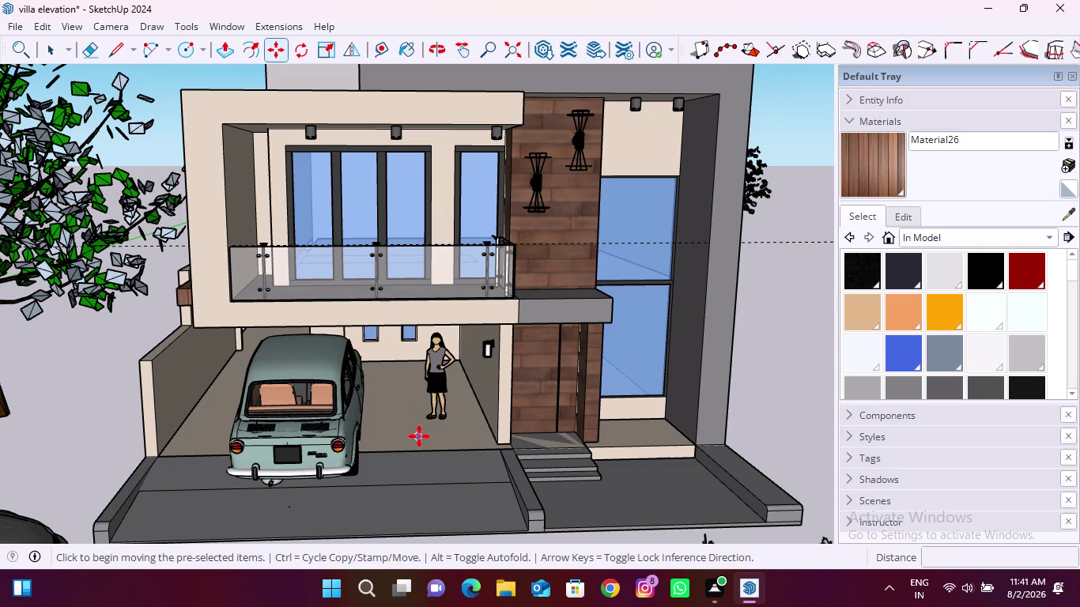
scroll(up, 3)
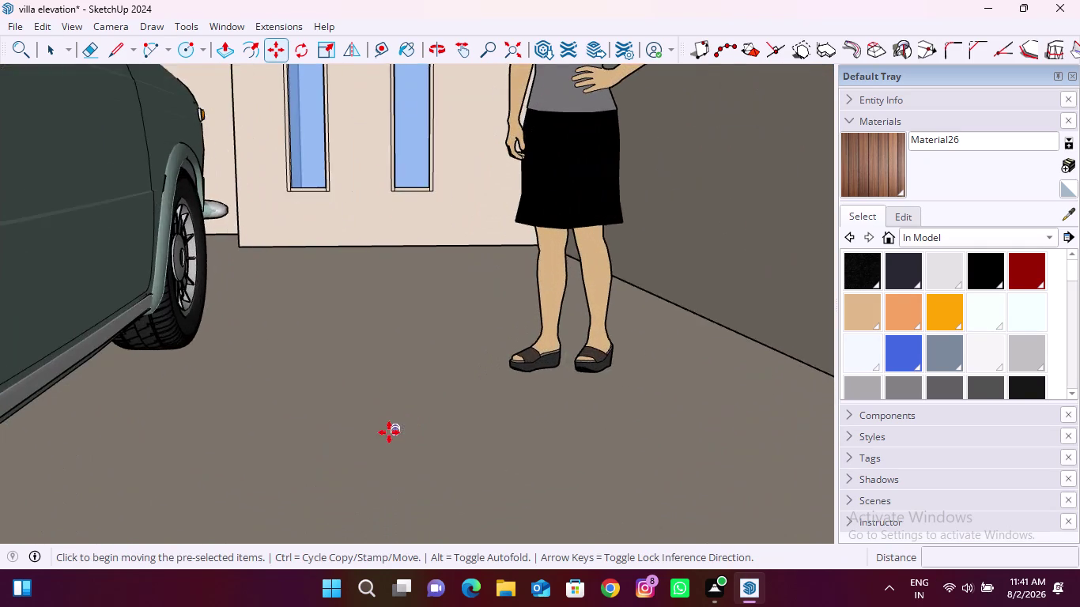
scroll(up, 3)
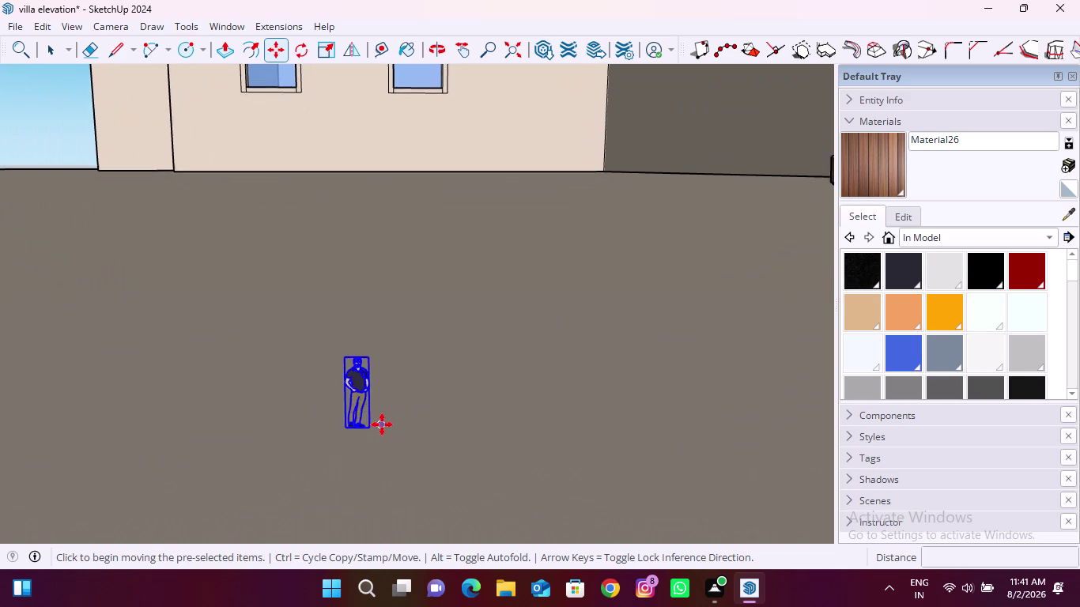
scroll(up, 3)
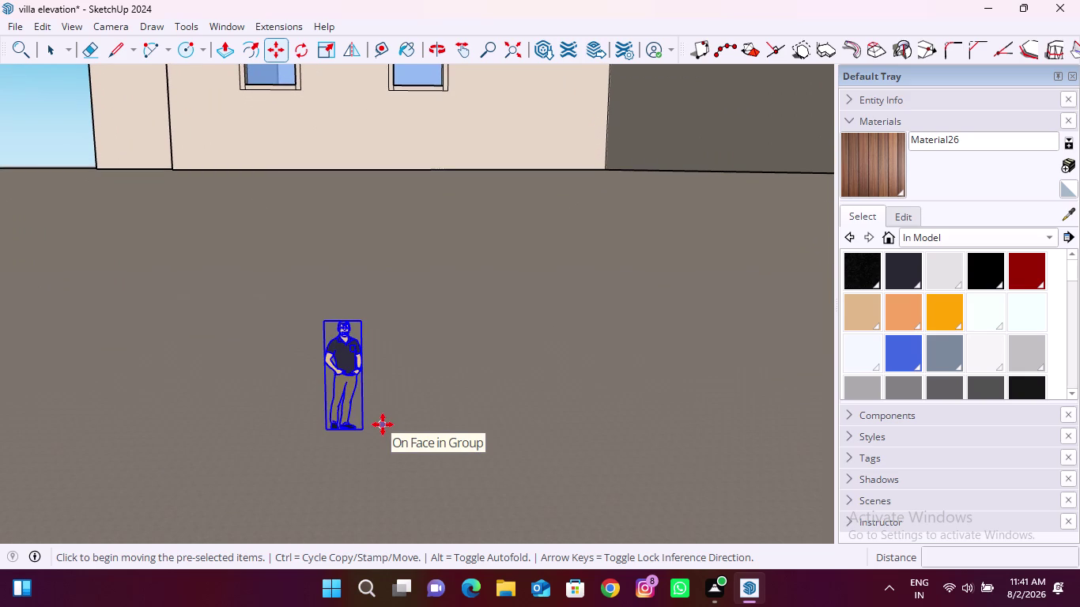
key(space)
Scale the man figure up to life size beside the woman.
text(s)
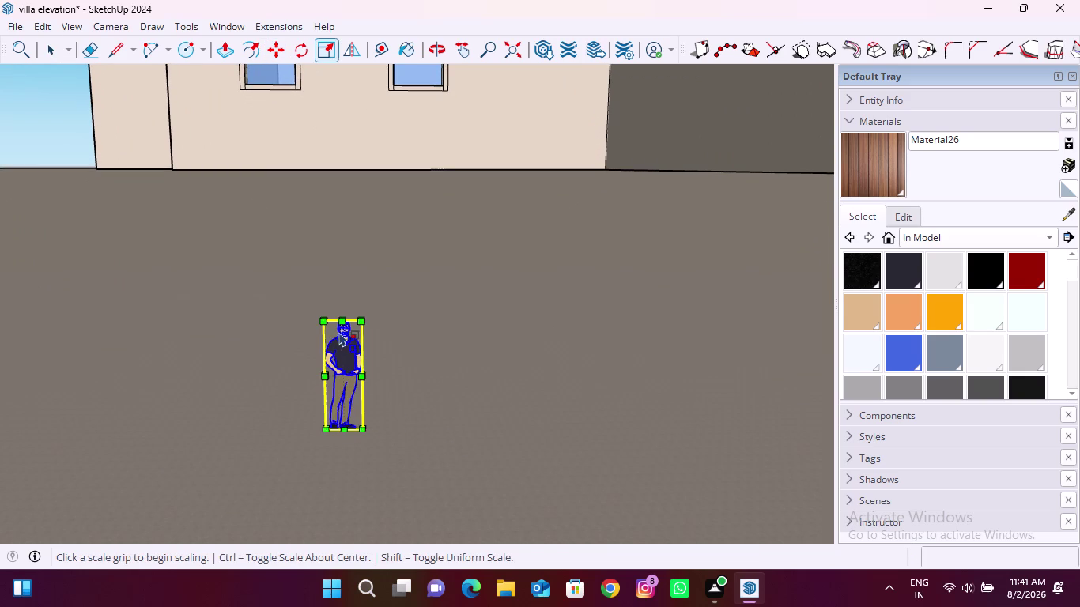
click(327, 320)
scroll(down, 3)
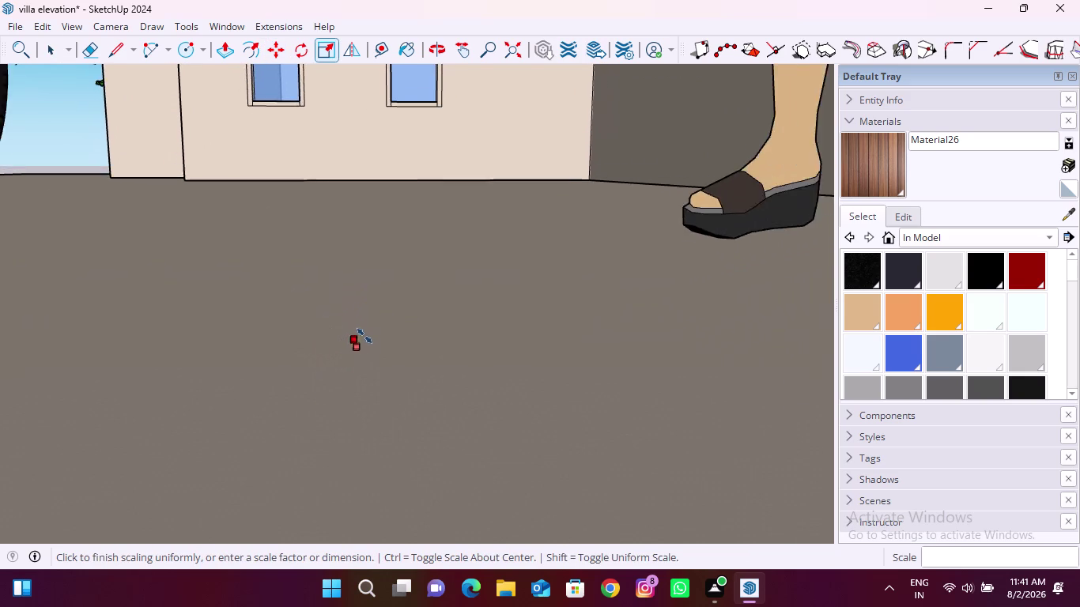
scroll(down, 3)
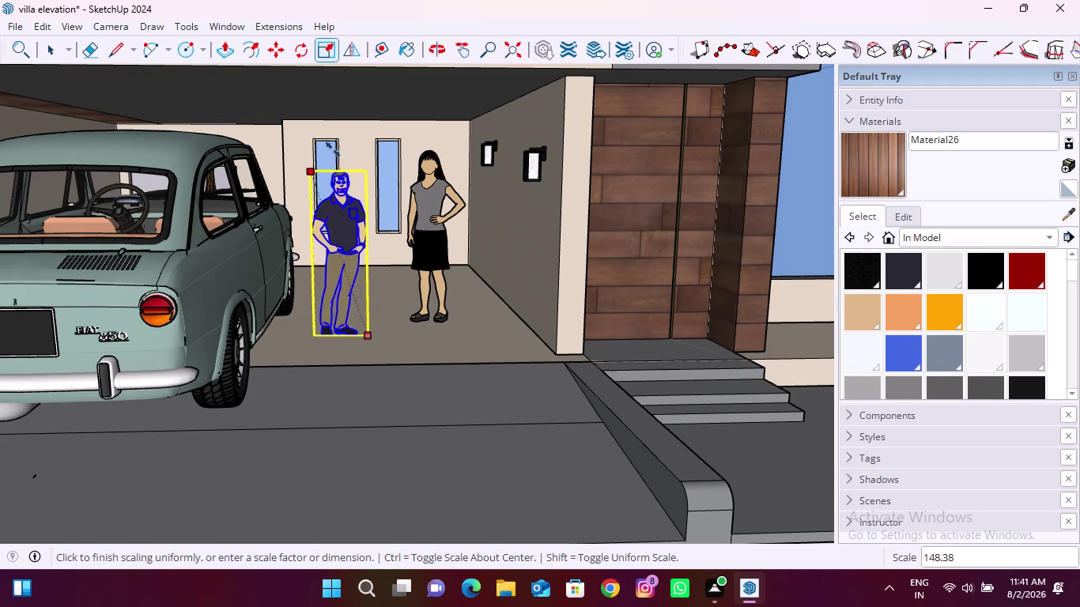
scroll(down, 3)
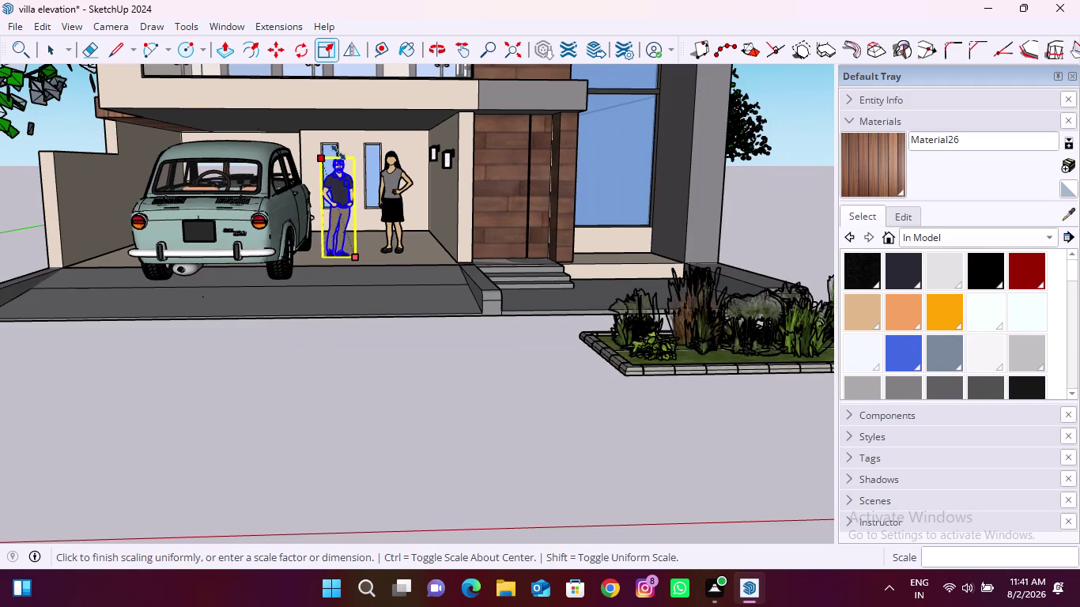
click(339, 153)
Orbit around the carport and deselect the man figure.
middle_drag(350, 173, 340, 251)
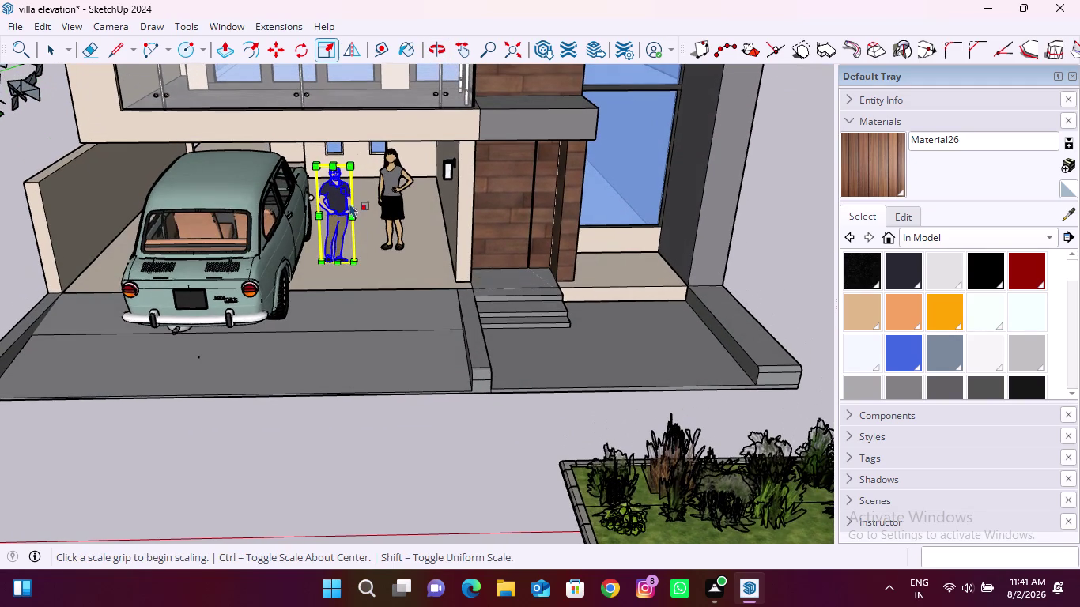
scroll(up, 3)
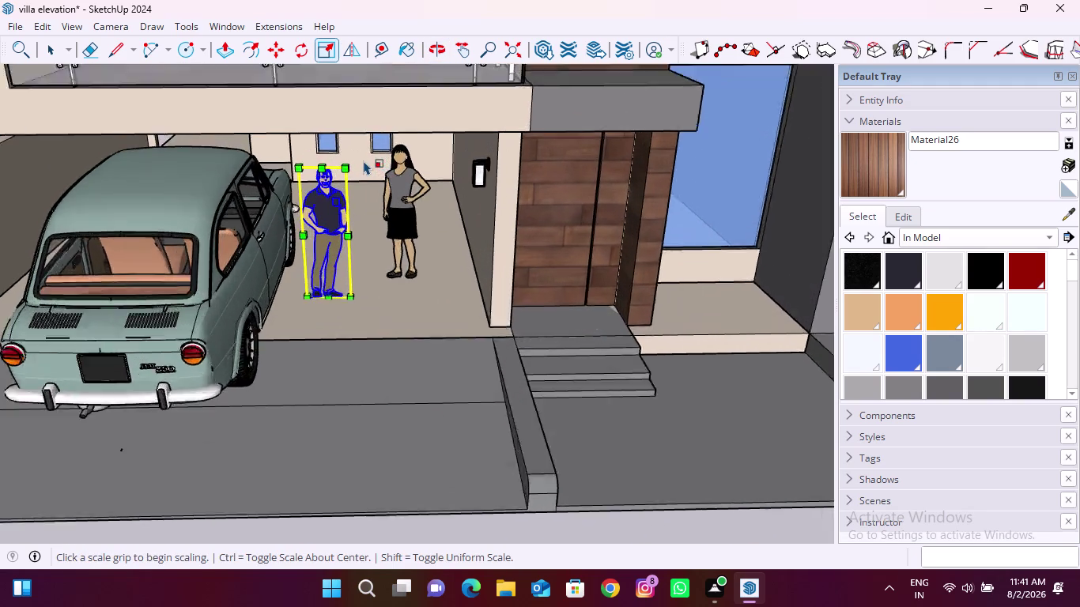
scroll(up, 3)
scroll(up, 3)
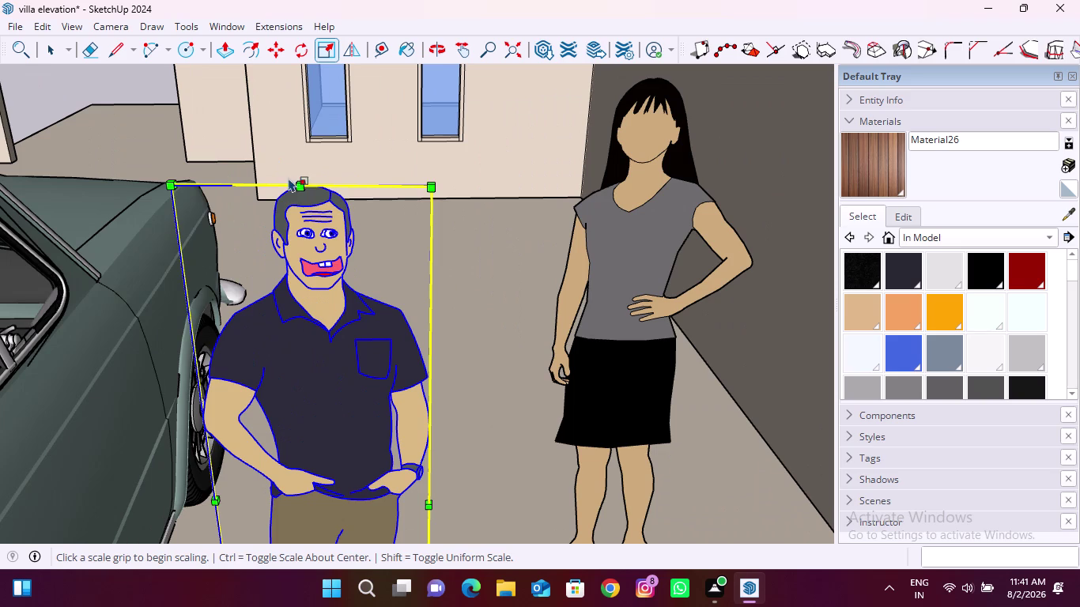
scroll(up, 3)
scroll(up, 3)
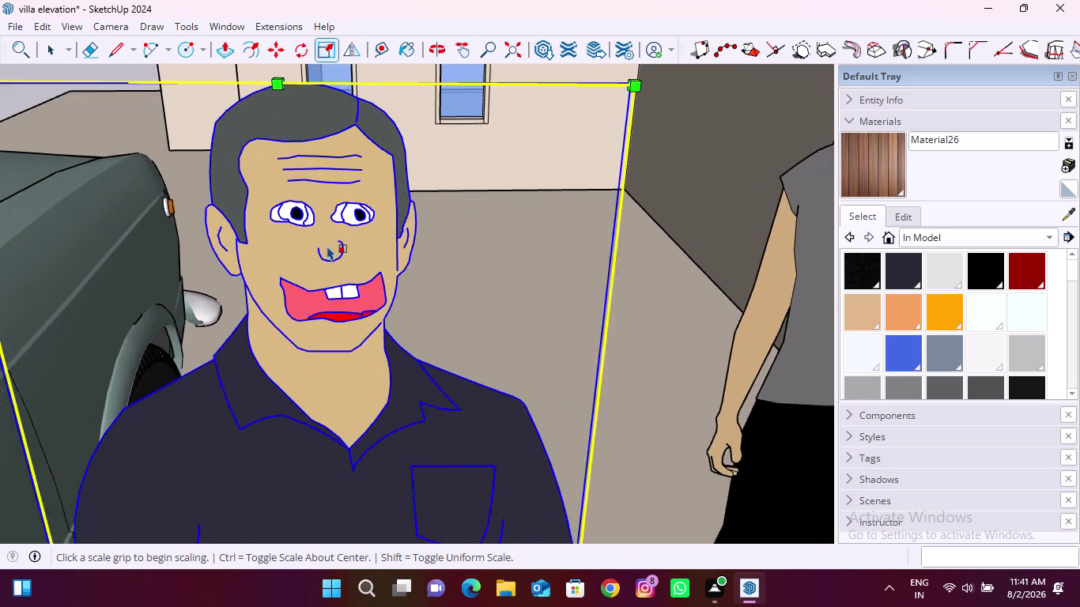
key(space)
scroll(down, 3)
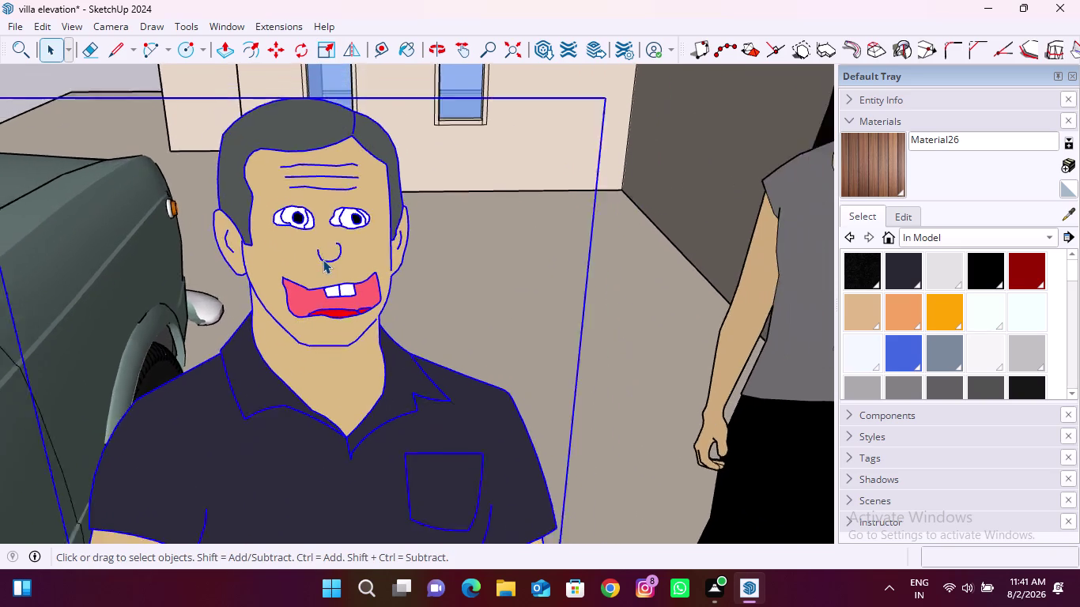
scroll(down, 3)
click(420, 386)
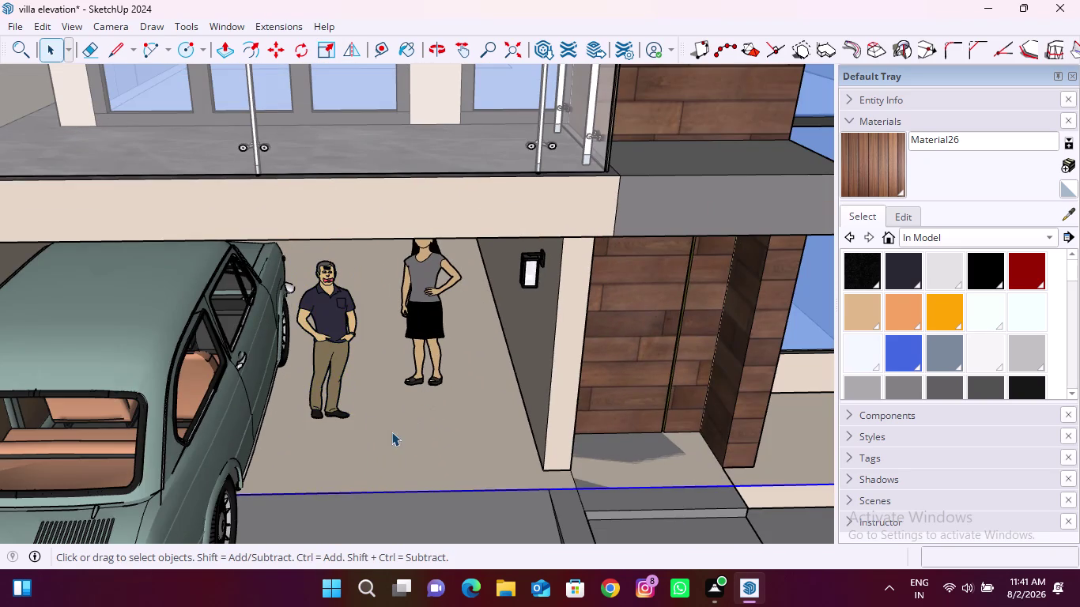
View both figures from another angle and select the man beside the car.
middle_drag(374, 416, 394, 357)
scroll(up, 3)
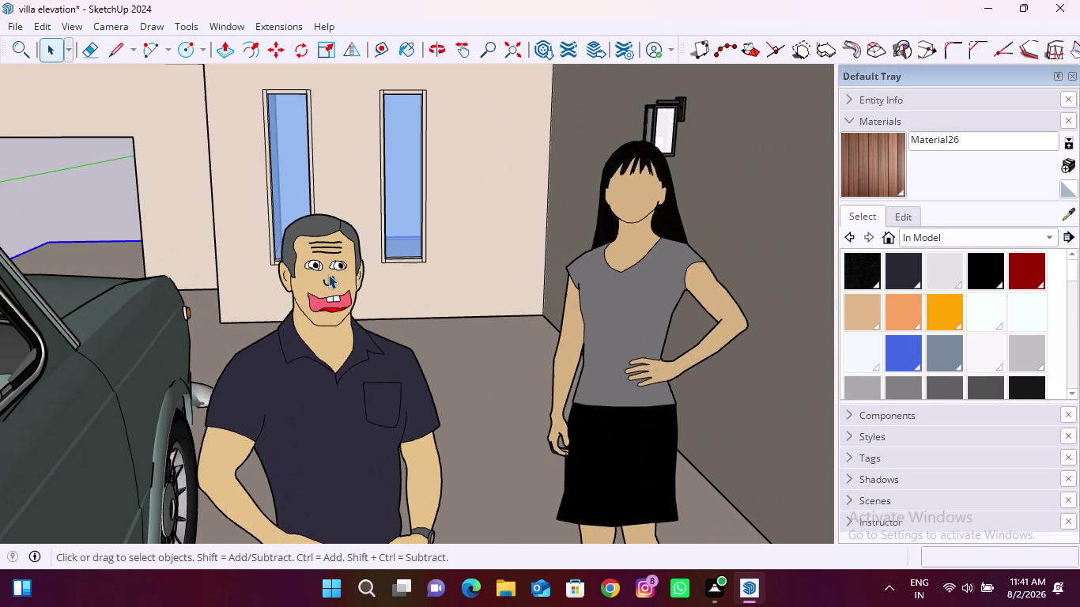
scroll(up, 3)
scroll(up, 3)
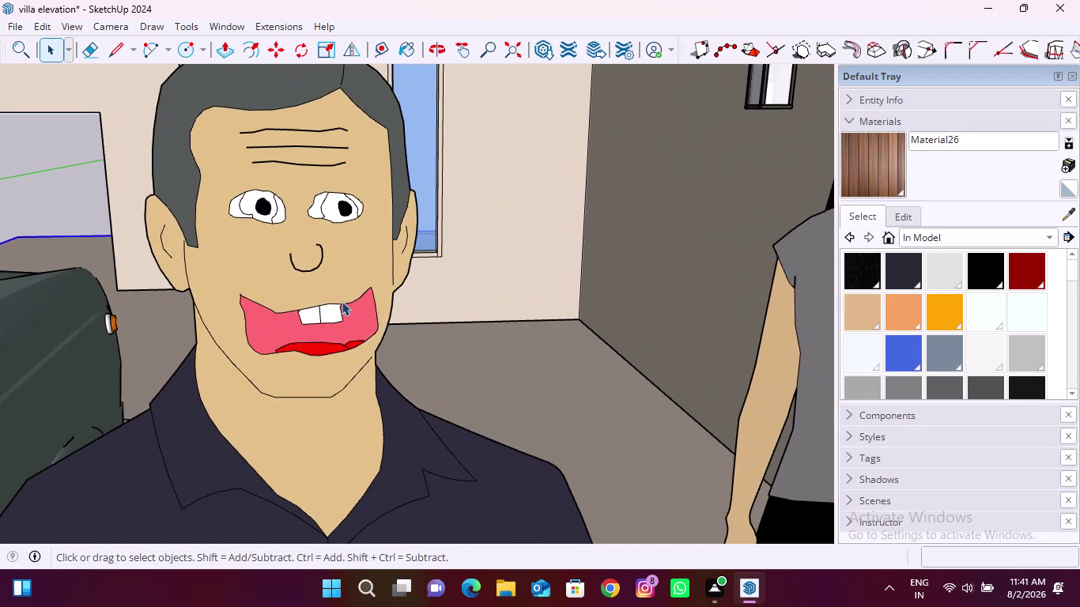
scroll(down, 3)
scroll(down, 3)
scroll(down, 3)
click(313, 350)
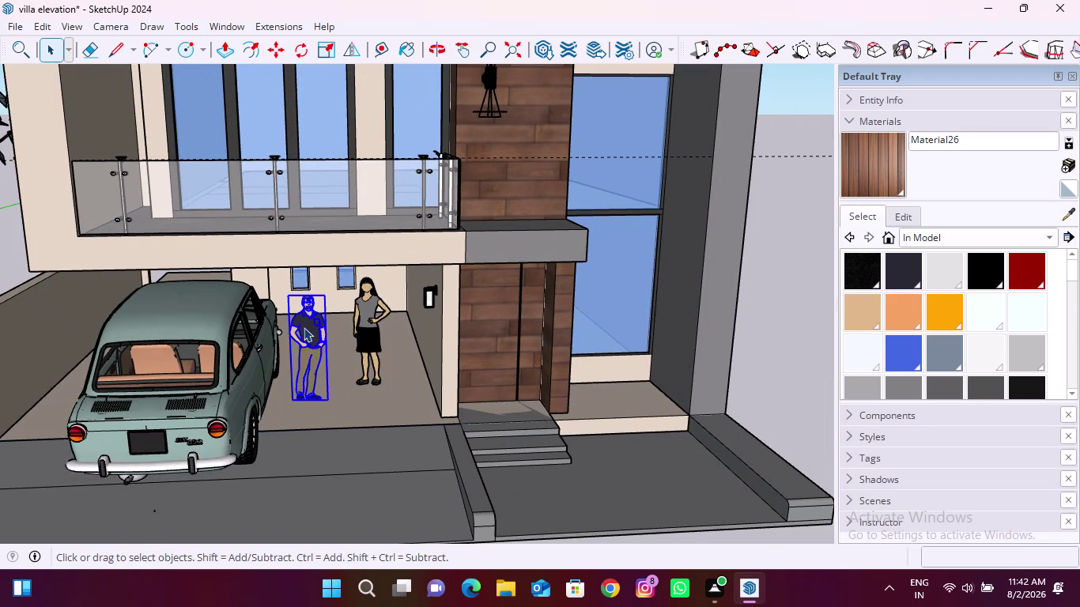
scroll(up, 3)
scroll(down, 3)
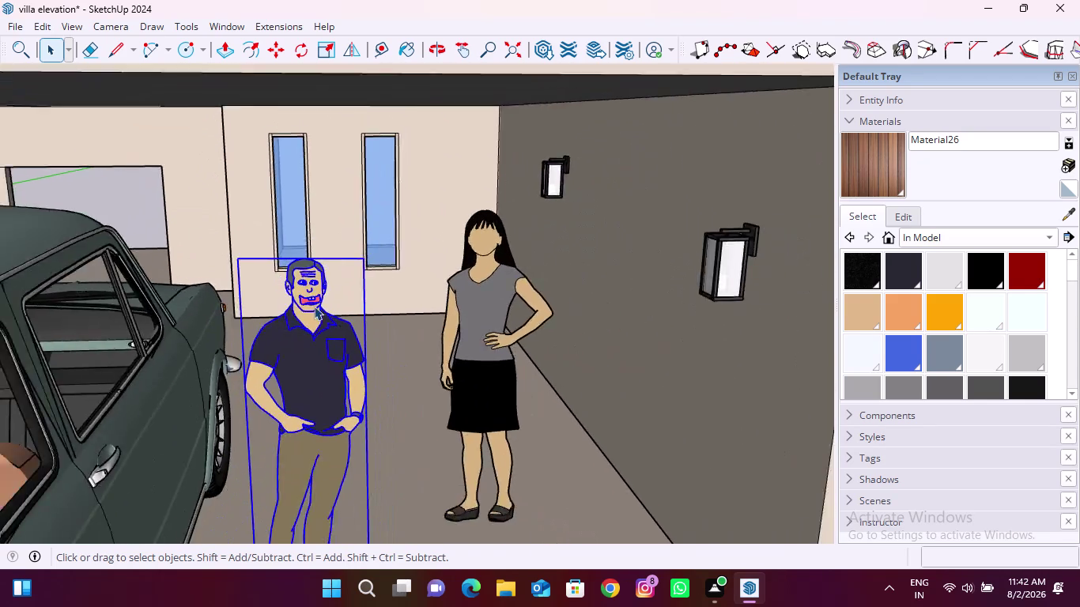
scroll(down, 3)
click(353, 371)
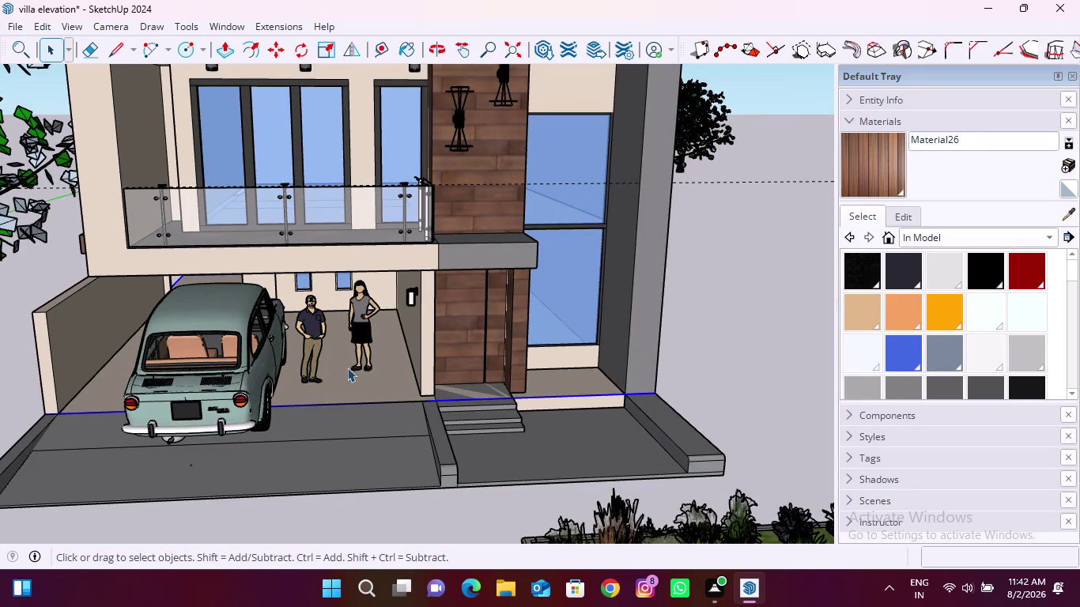
scroll(up, 3)
click(298, 306)
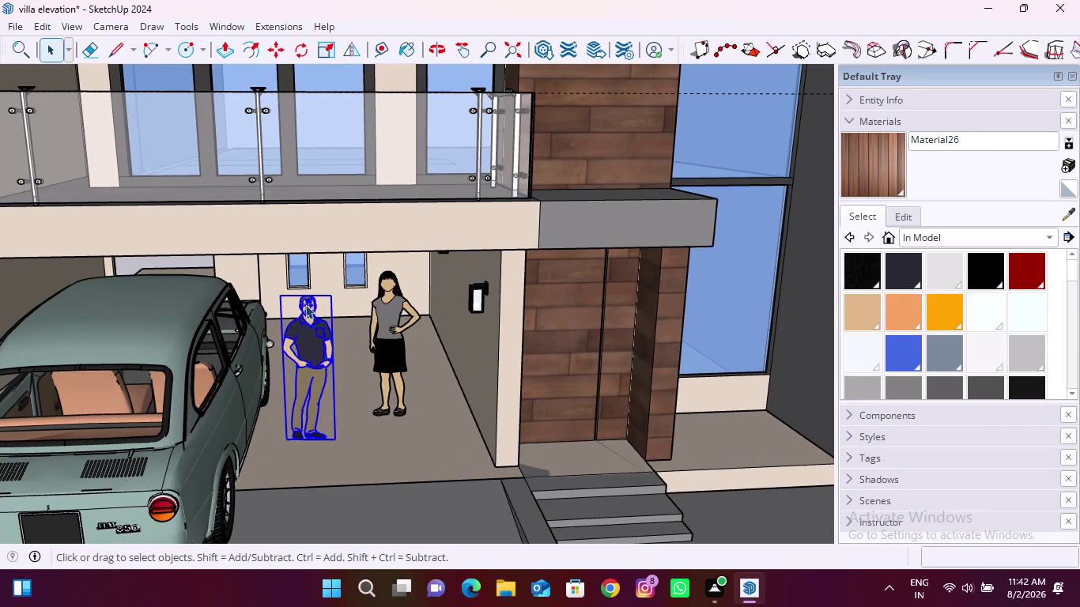
click(292, 45)
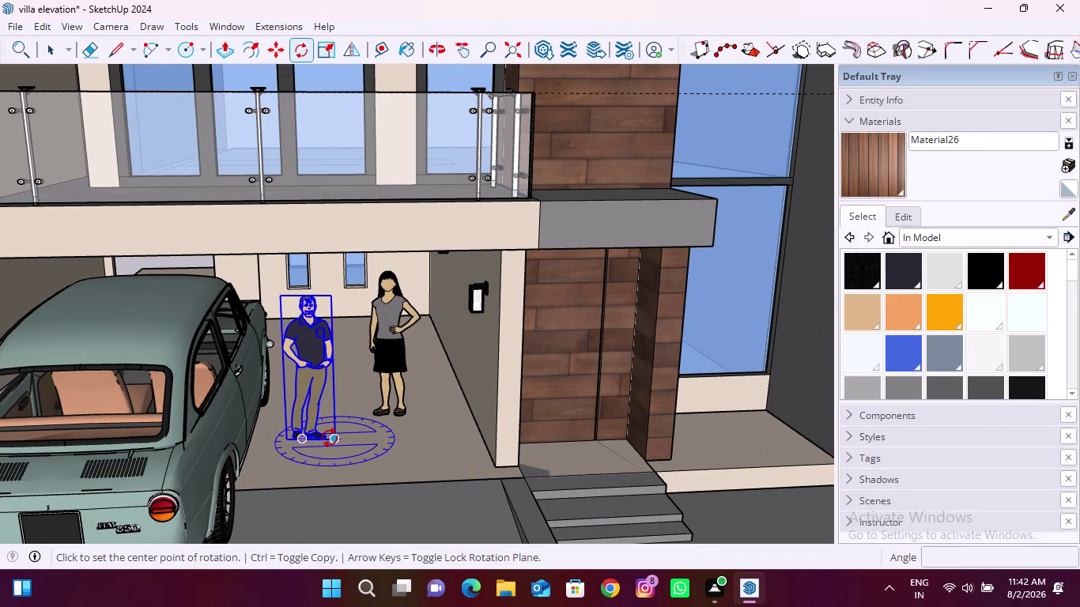
Try rotating the man about his feet and head, undoing the upside-down flip.
click(330, 438)
click(287, 438)
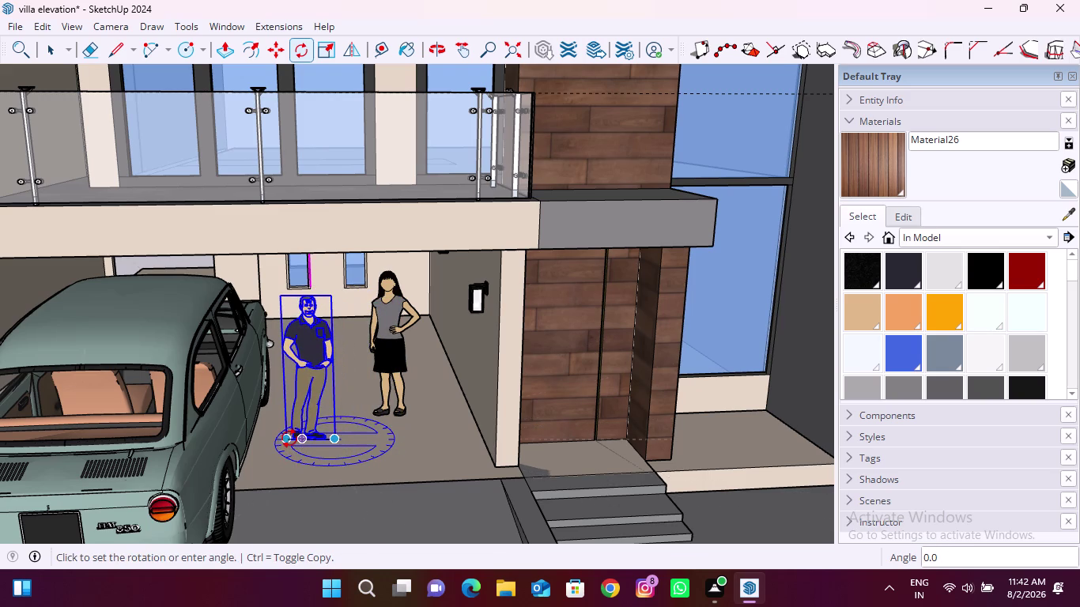
key(Escape)
click(336, 438)
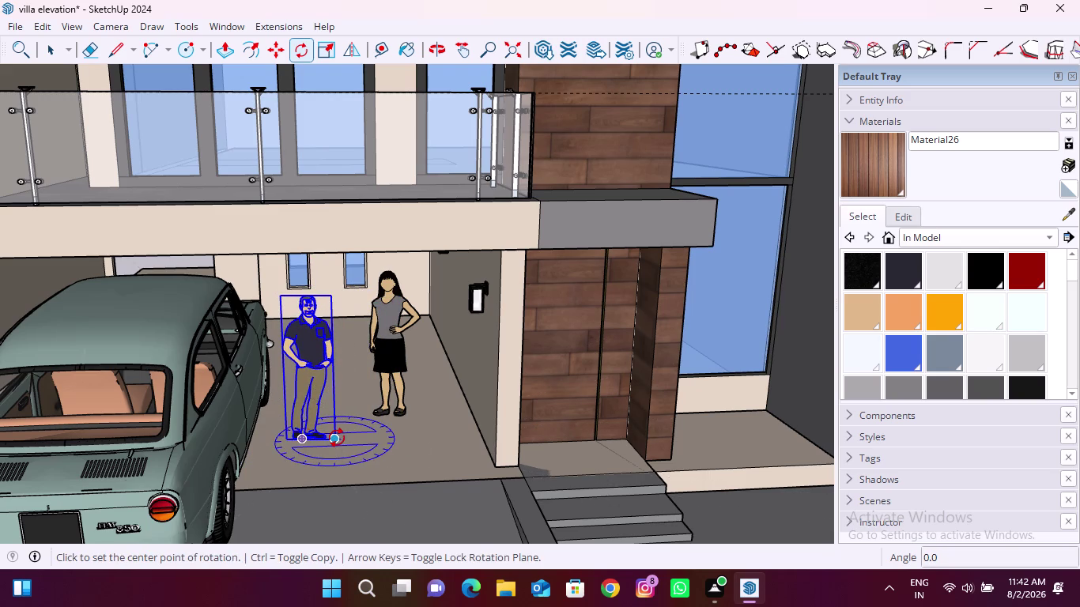
click(286, 439)
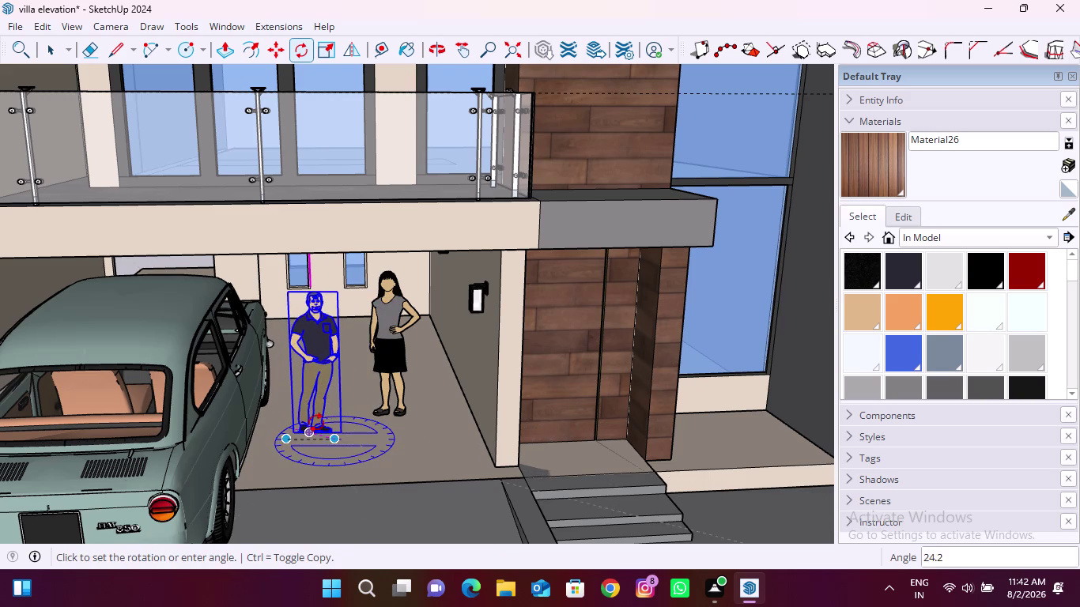
key(Escape)
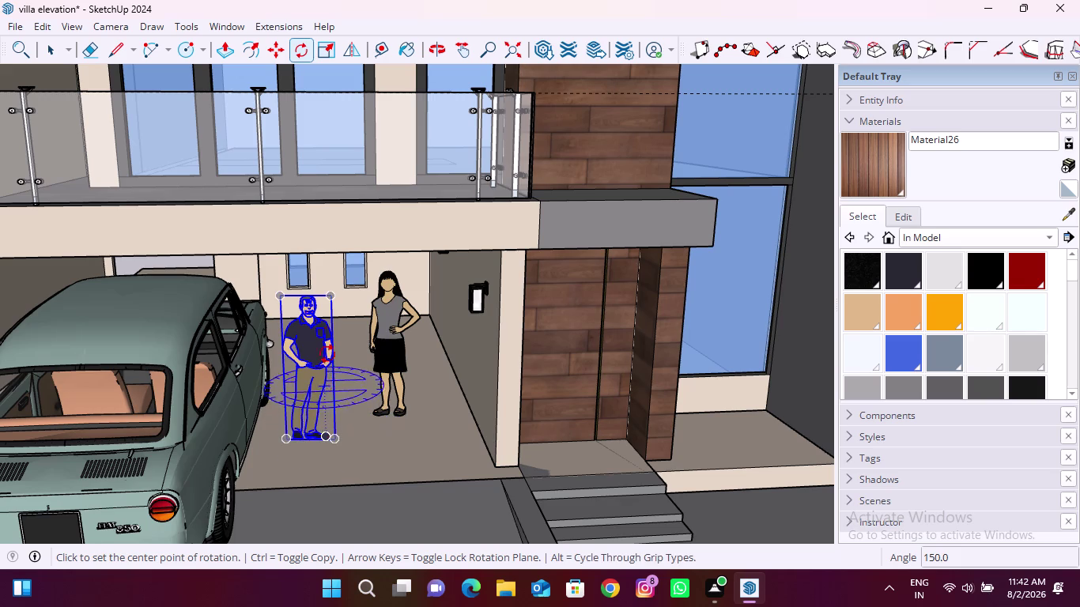
scroll(up, 3)
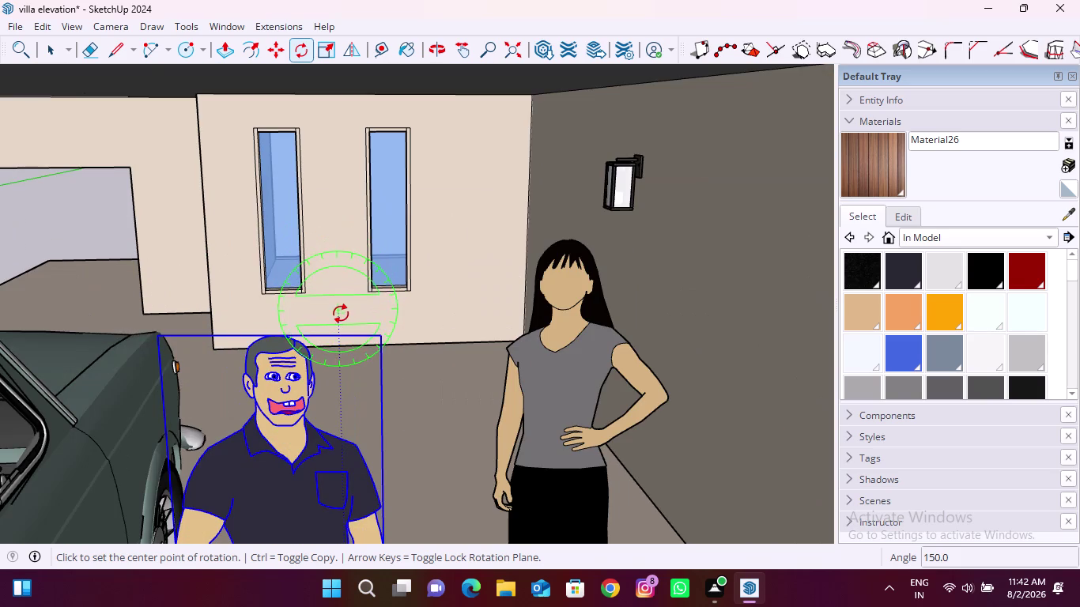
key(Up)
click(376, 339)
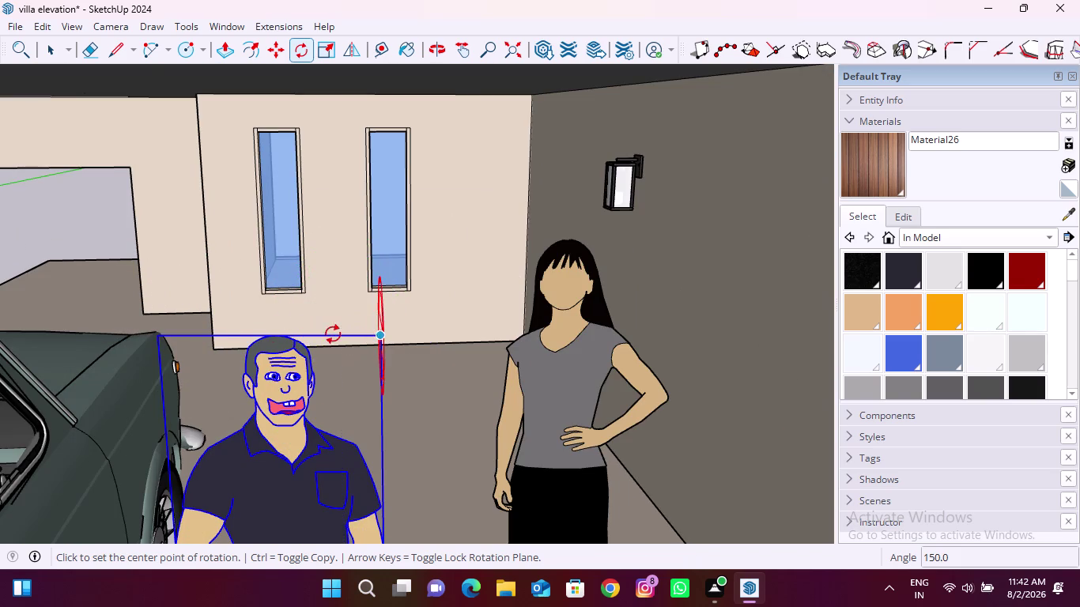
click(155, 336)
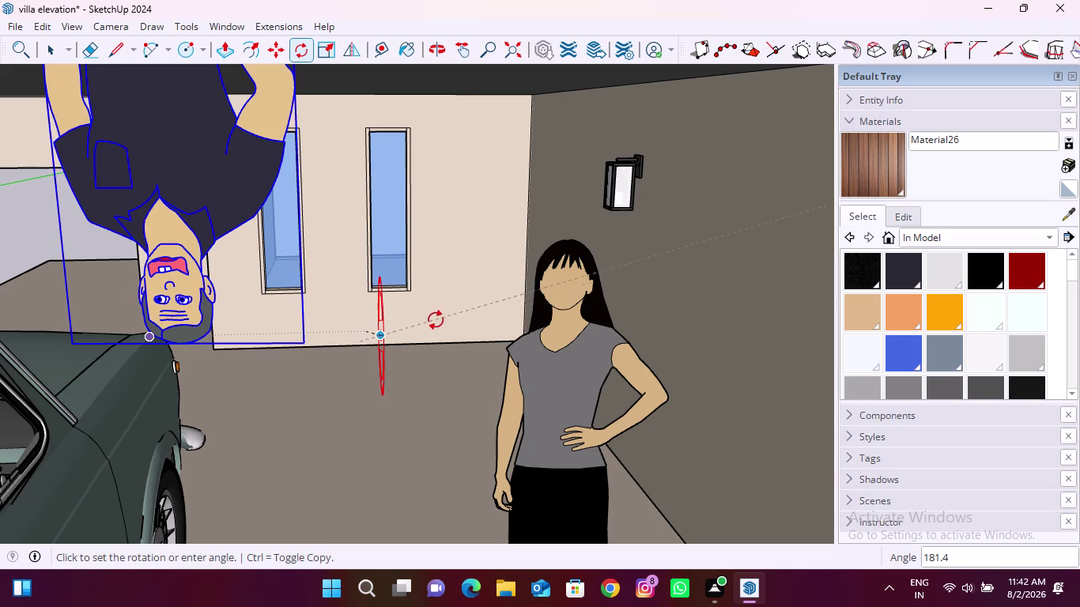
key(Escape)
scroll(down, 3)
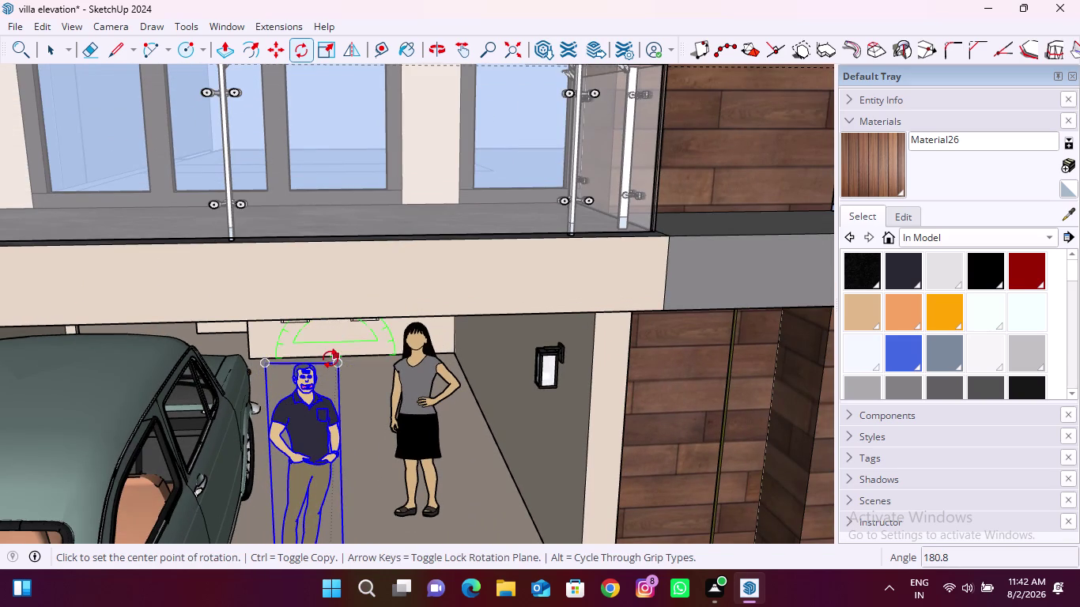
key(Up)
scroll(up, 3)
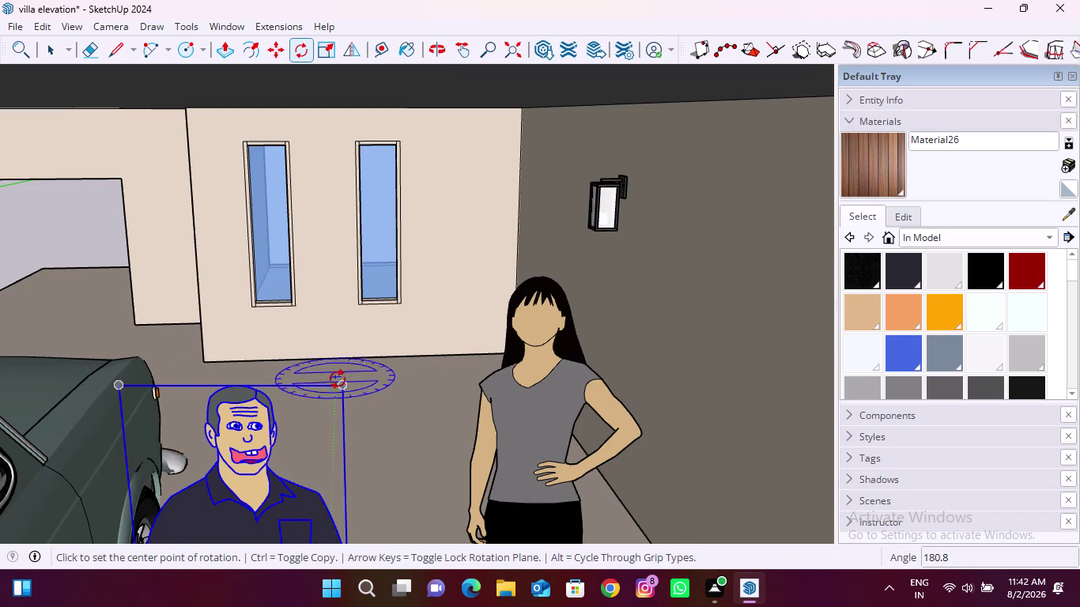
Turn the man around a pivot above him, then start another rotation on him.
click(342, 380)
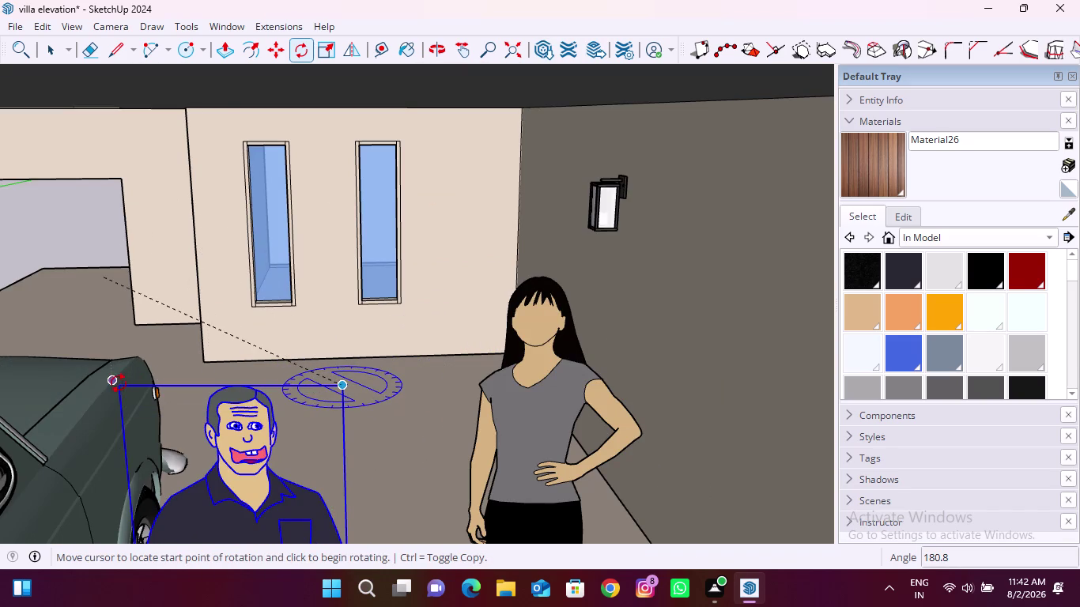
click(120, 384)
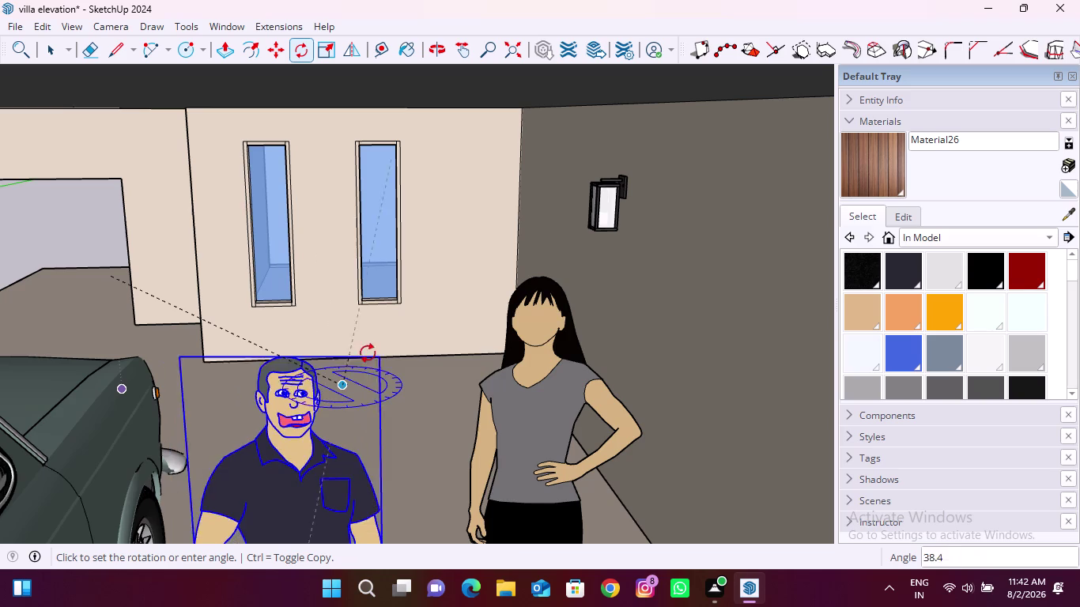
click(416, 393)
scroll(down, 3)
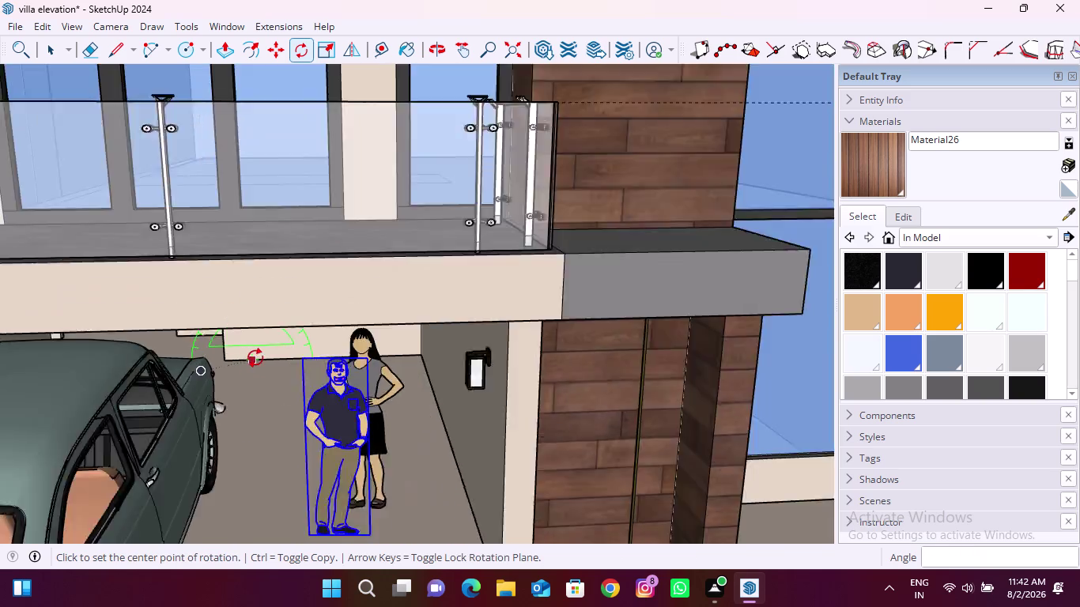
scroll(down, 3)
scroll(up, 3)
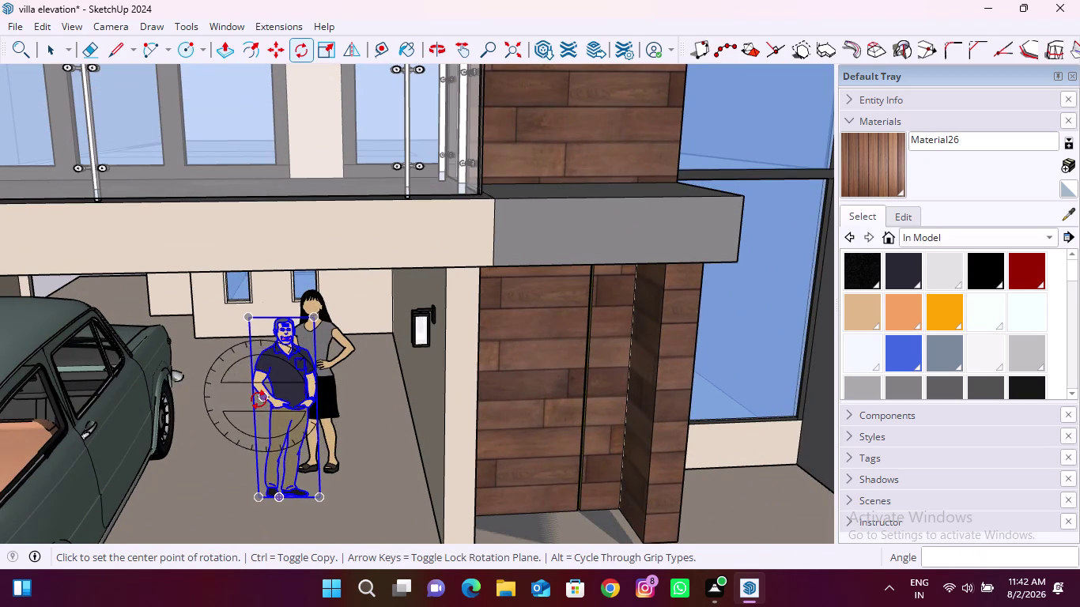
click(256, 401)
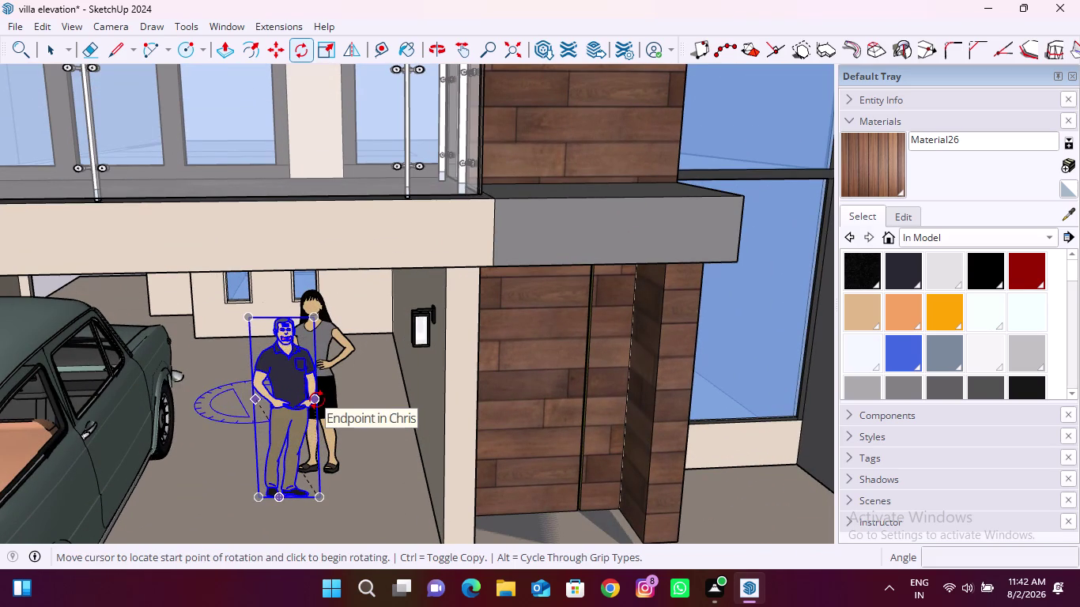
scroll(up, 3)
click(320, 401)
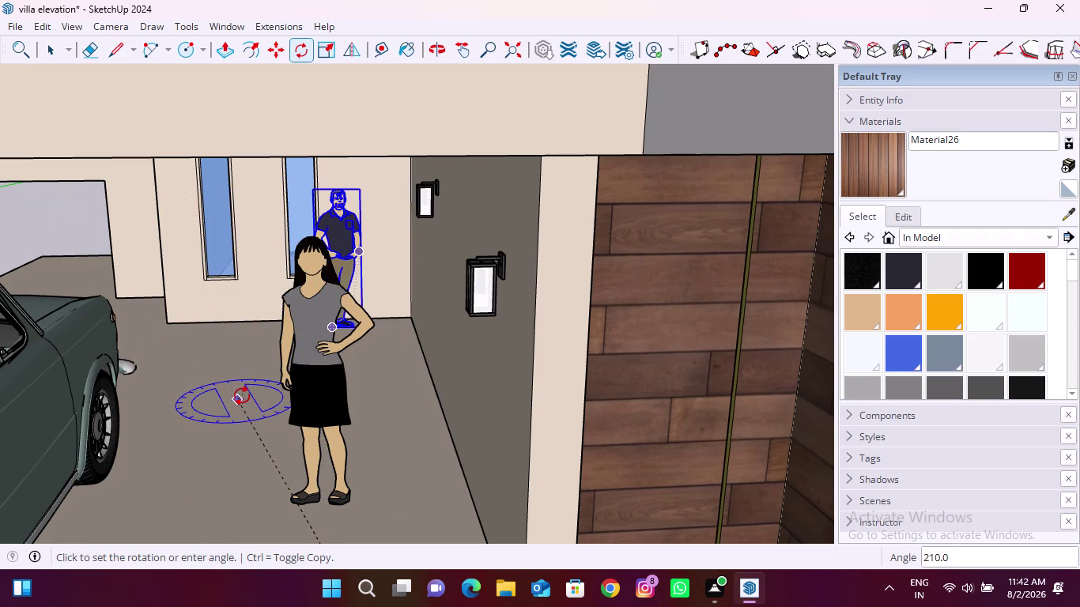
Undo the move behind the woman and start tipping the man about 98 degrees from his feet.
key(Escape)
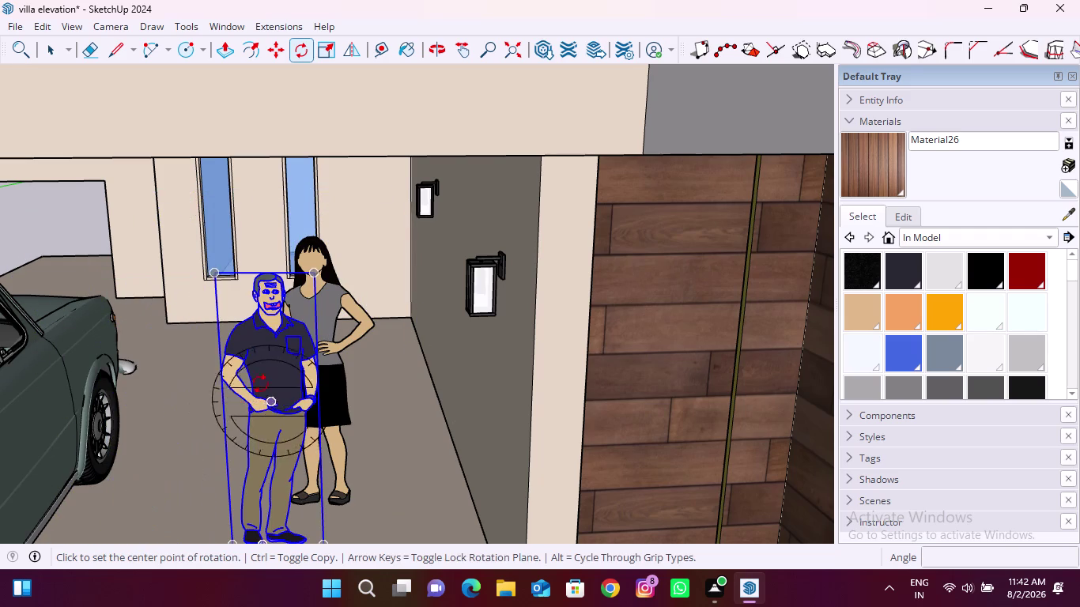
scroll(down, 3)
scroll(up, 3)
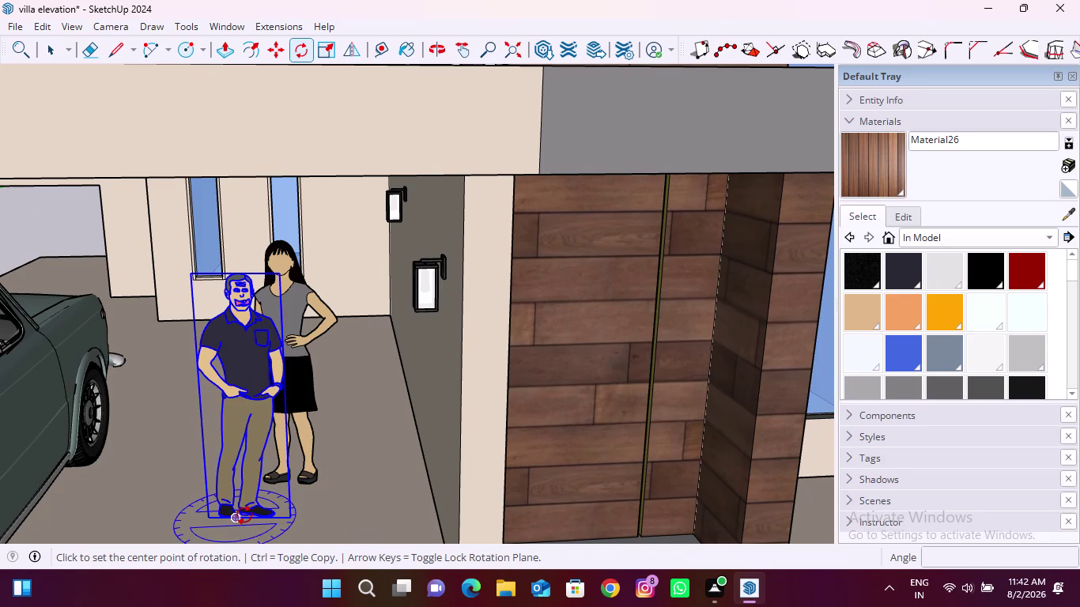
key(Right)
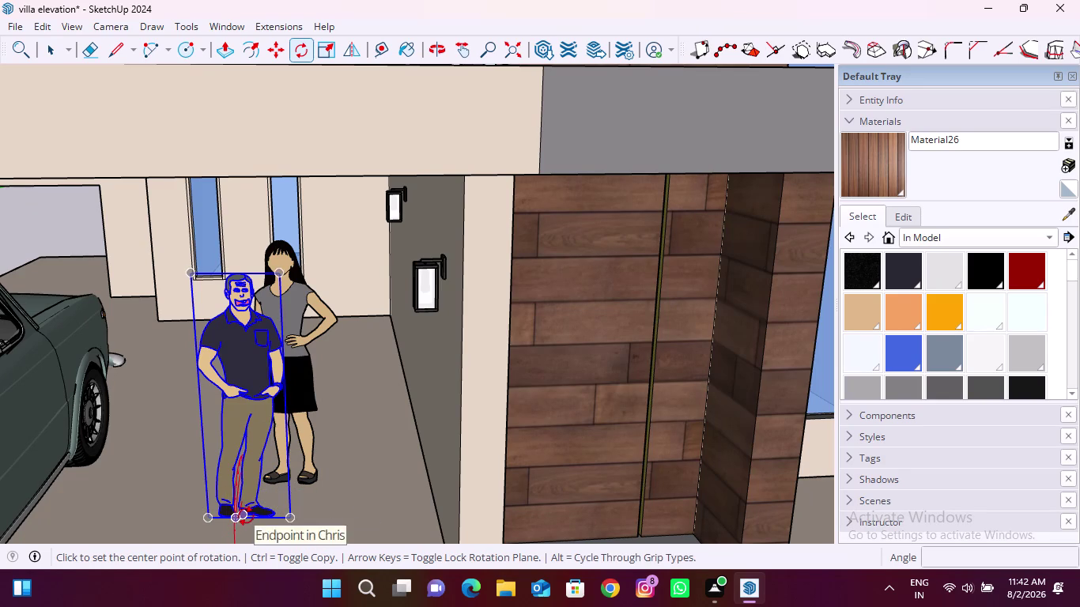
click(246, 514)
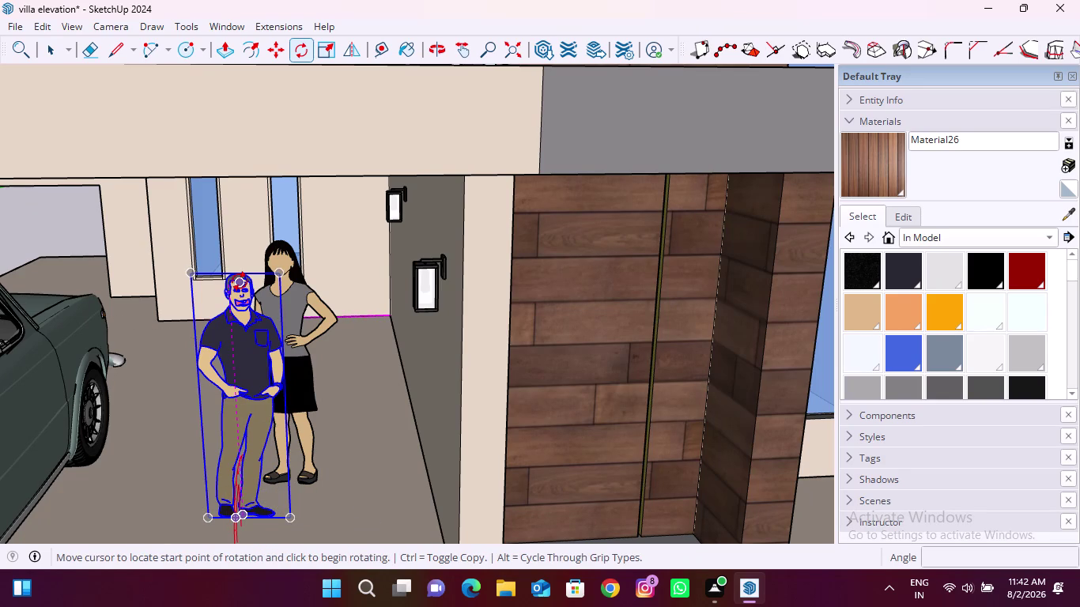
click(241, 278)
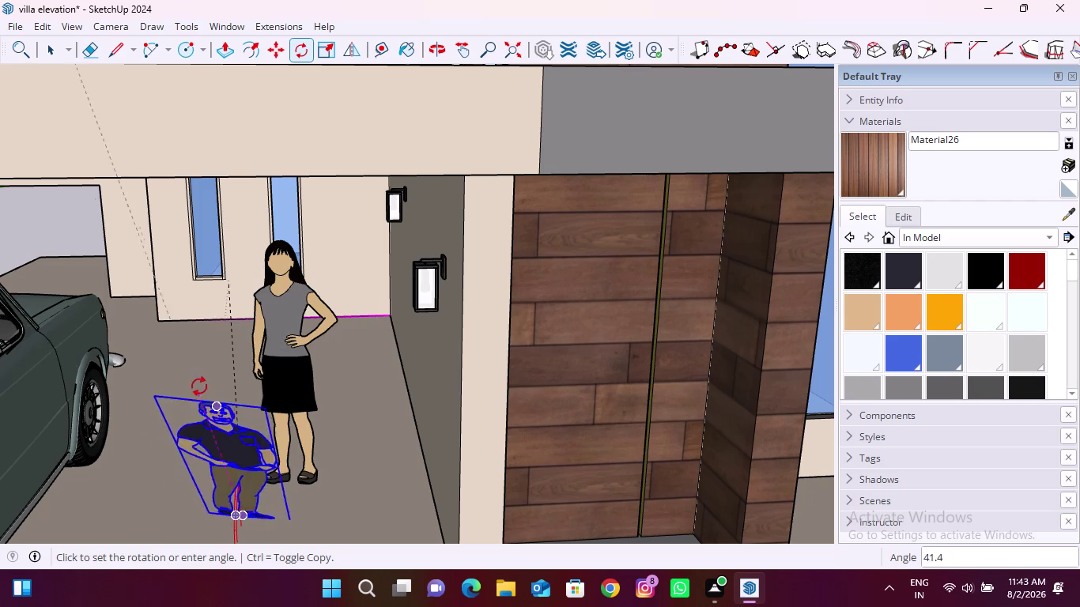
scroll(down, 3)
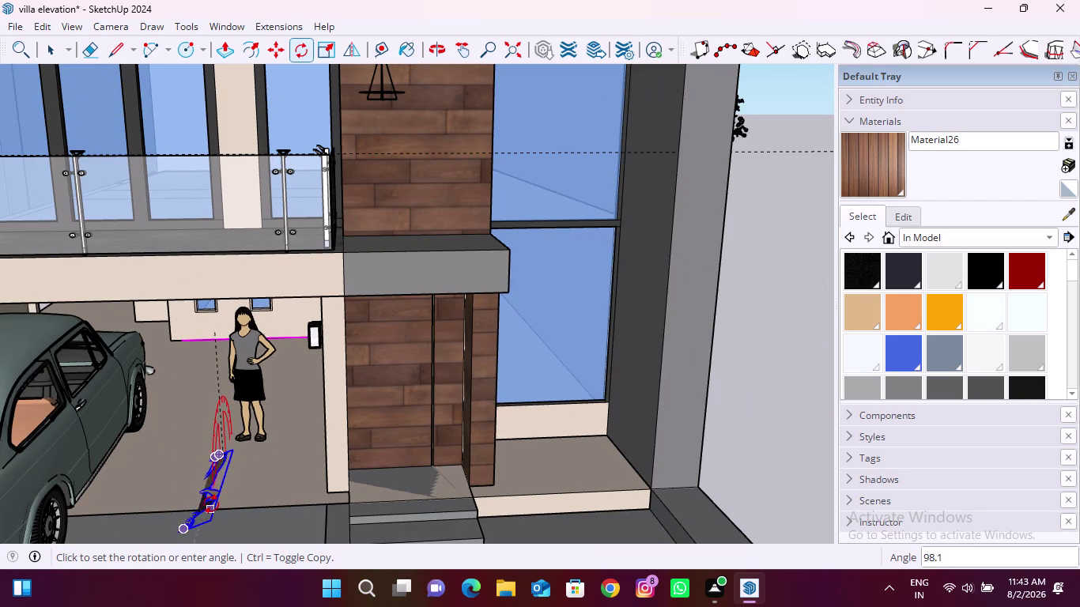
Lay the man flat on the carport floor and turn him ninety degrees.
click(215, 510)
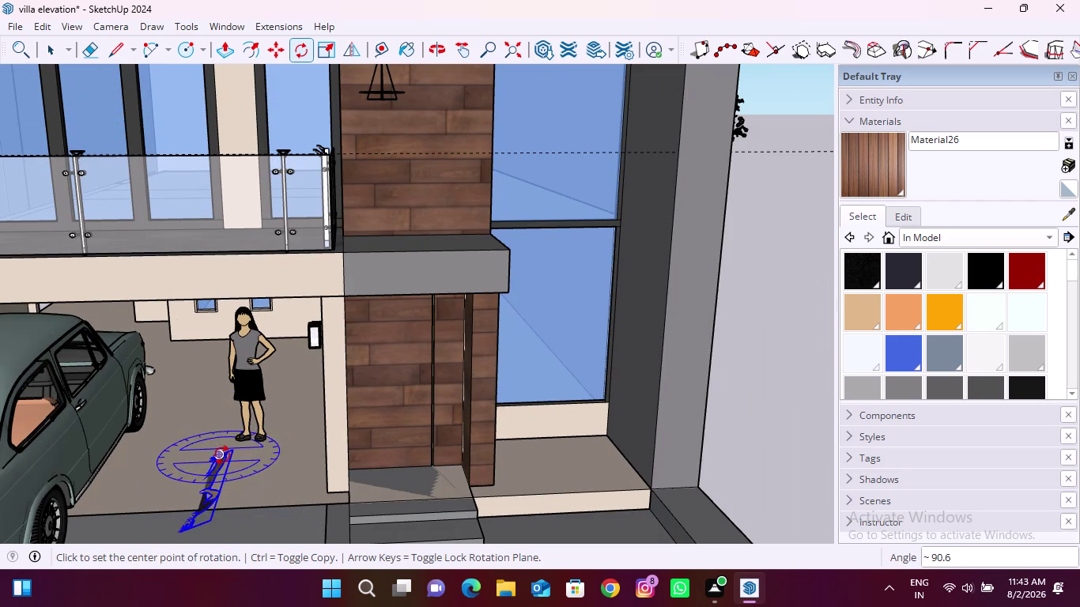
click(232, 453)
click(210, 524)
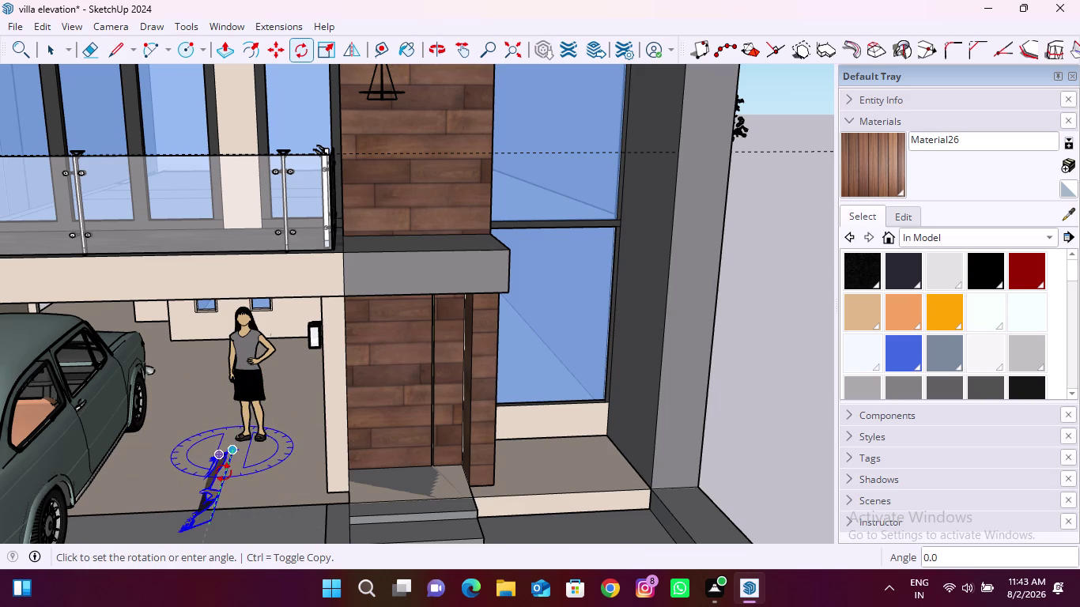
click(221, 481)
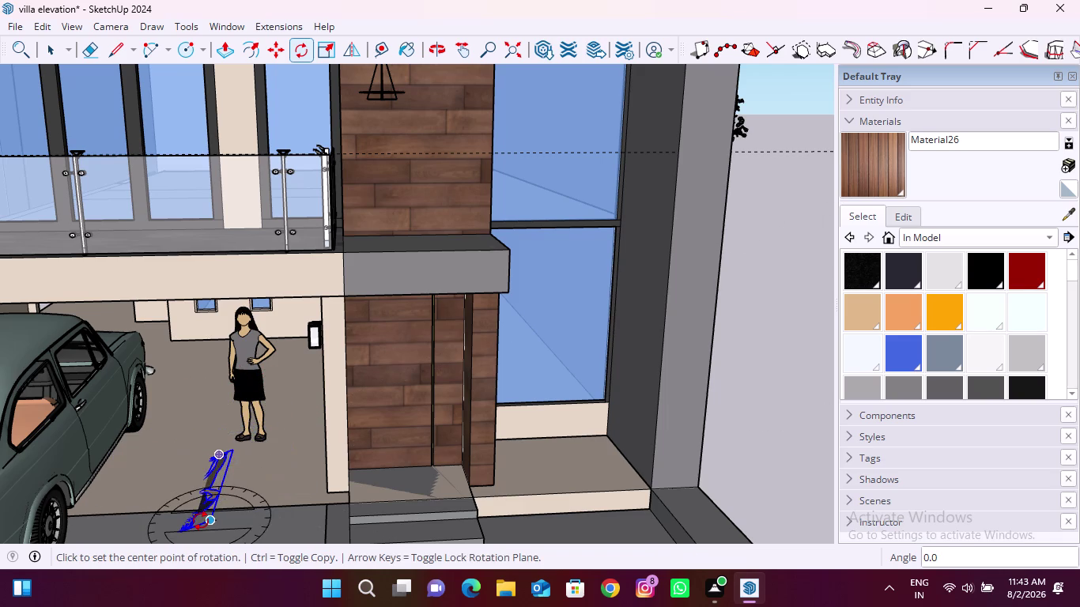
key(Left)
click(203, 518)
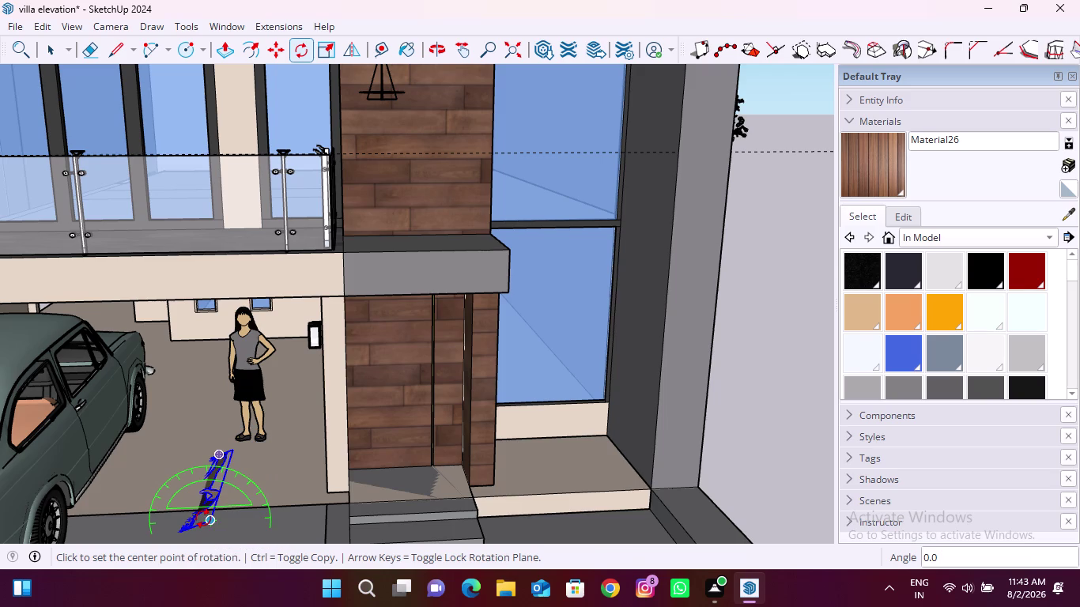
click(229, 453)
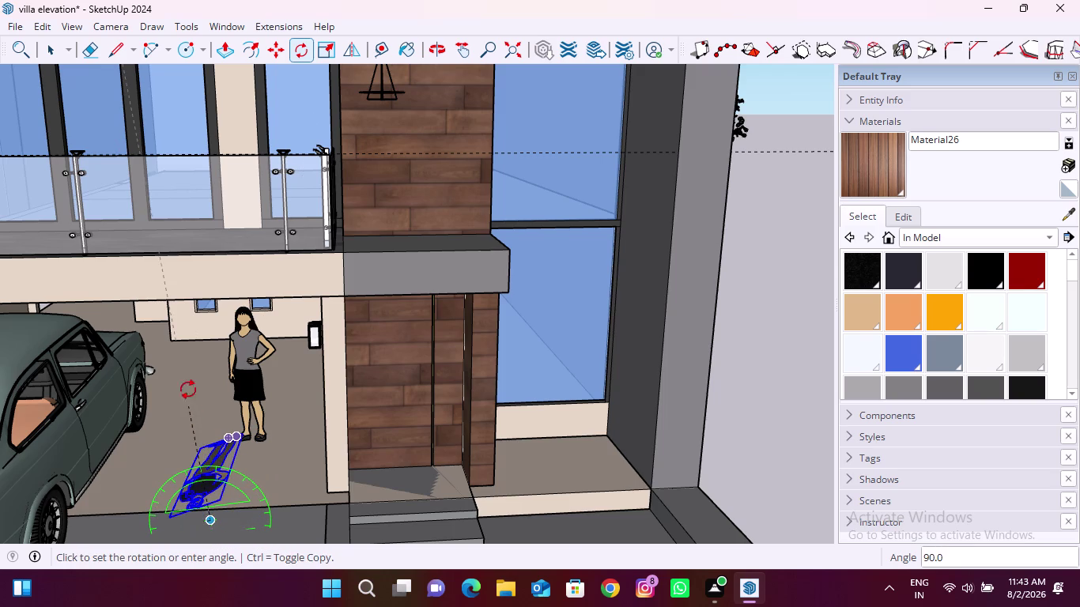
Select the woman figure standing in the carport.
click(195, 429)
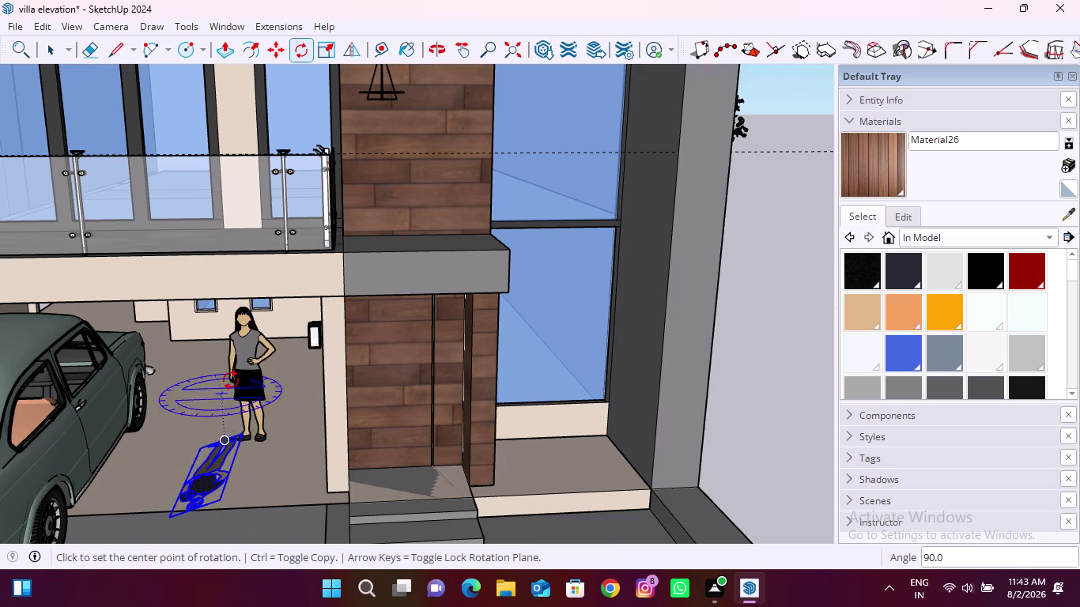
key(space)
click(249, 381)
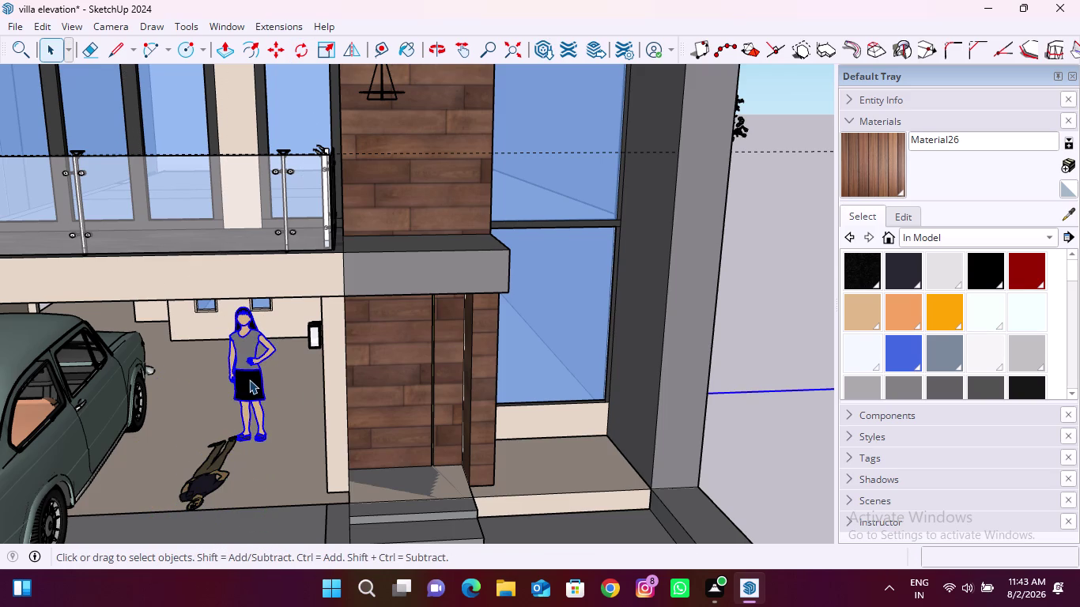
Start moving the woman figure, then cancel and undo that first move.
key(m)
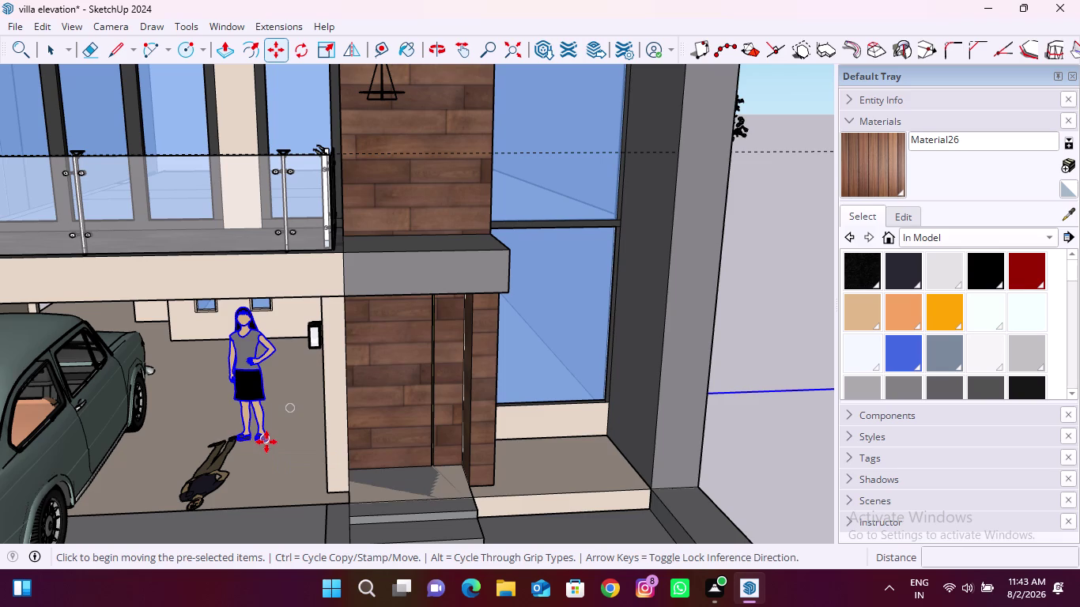
click(267, 442)
scroll(down, 3)
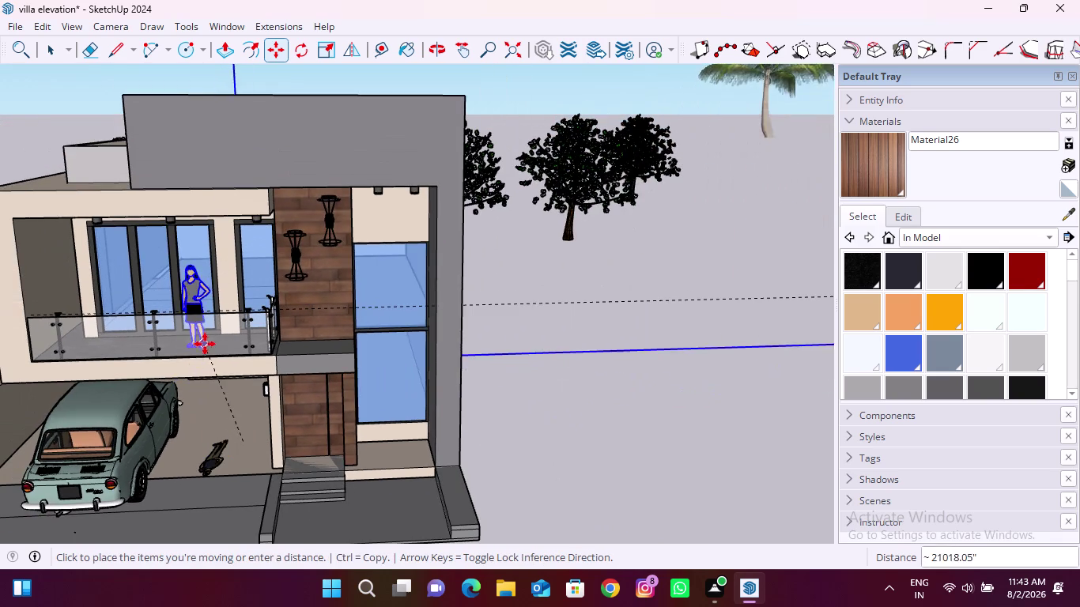
scroll(up, 3)
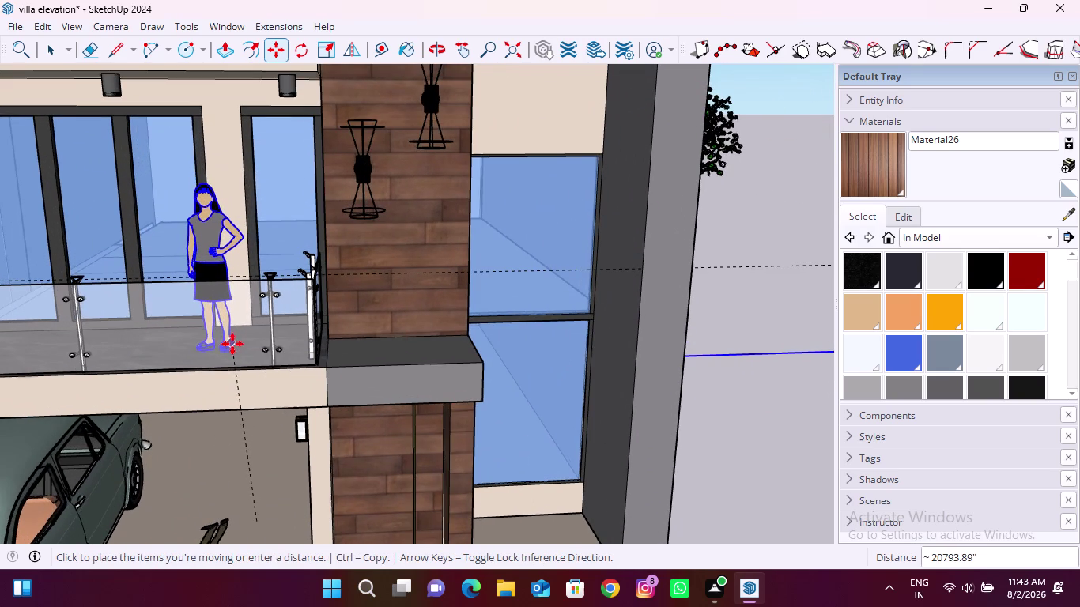
scroll(down, 3)
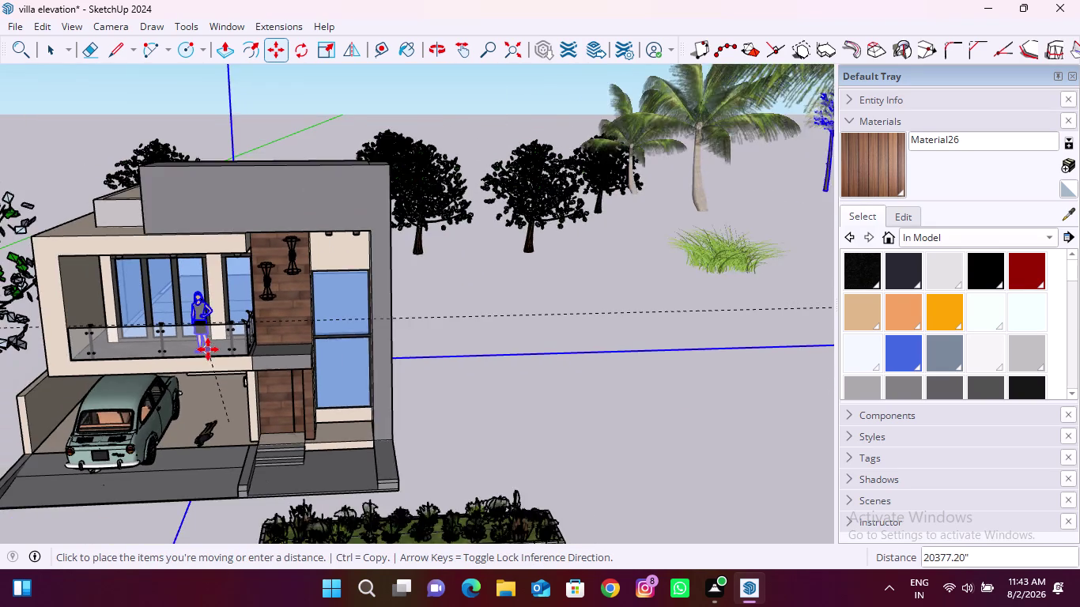
key(Escape)
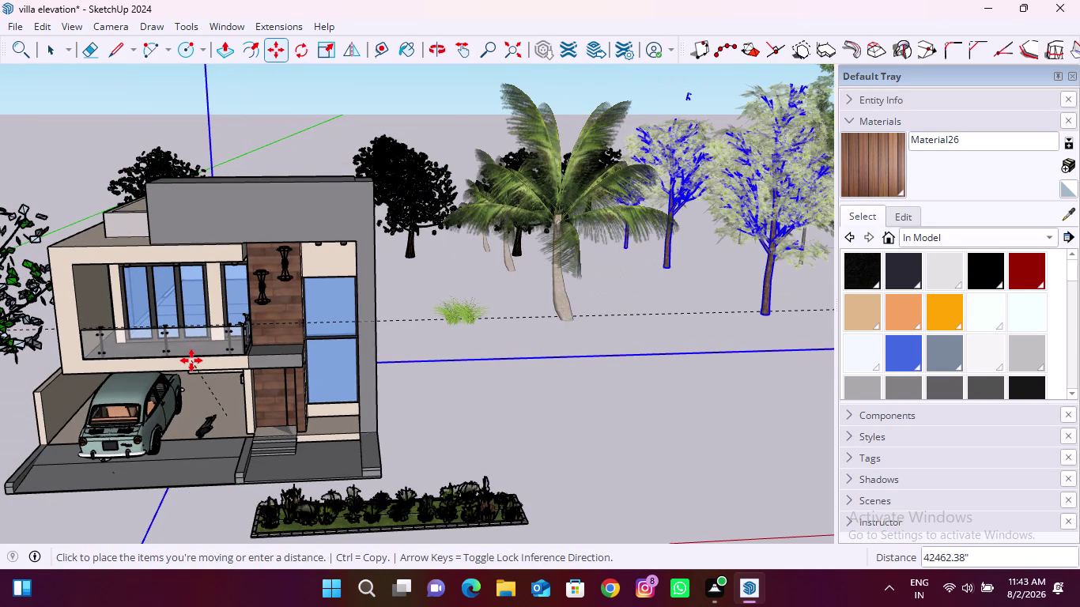
key(Escape)
key(ctrl+z)
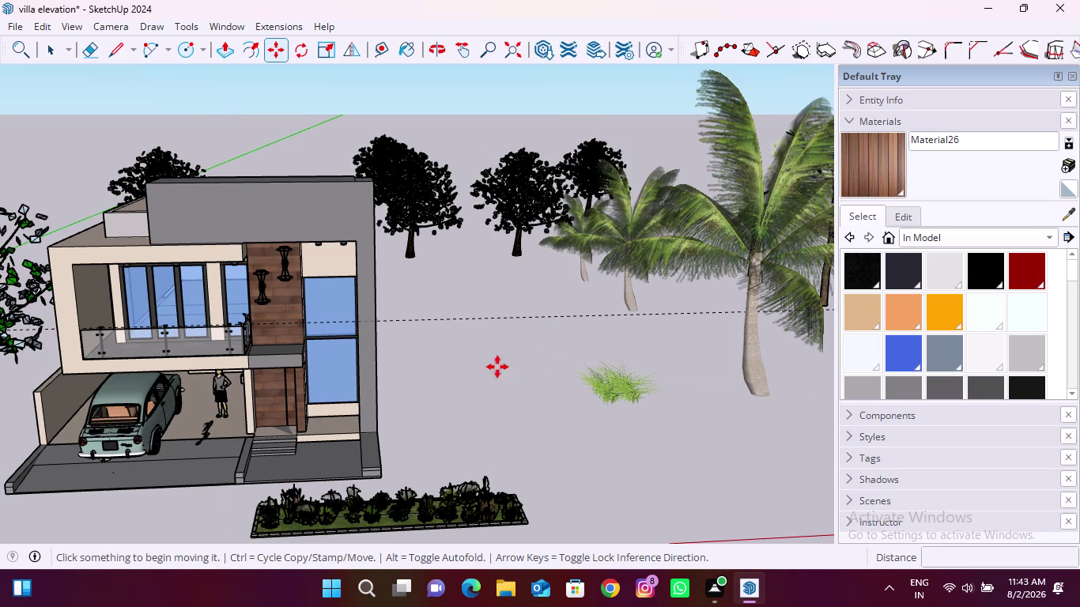
key(Escape)
key(Escape)
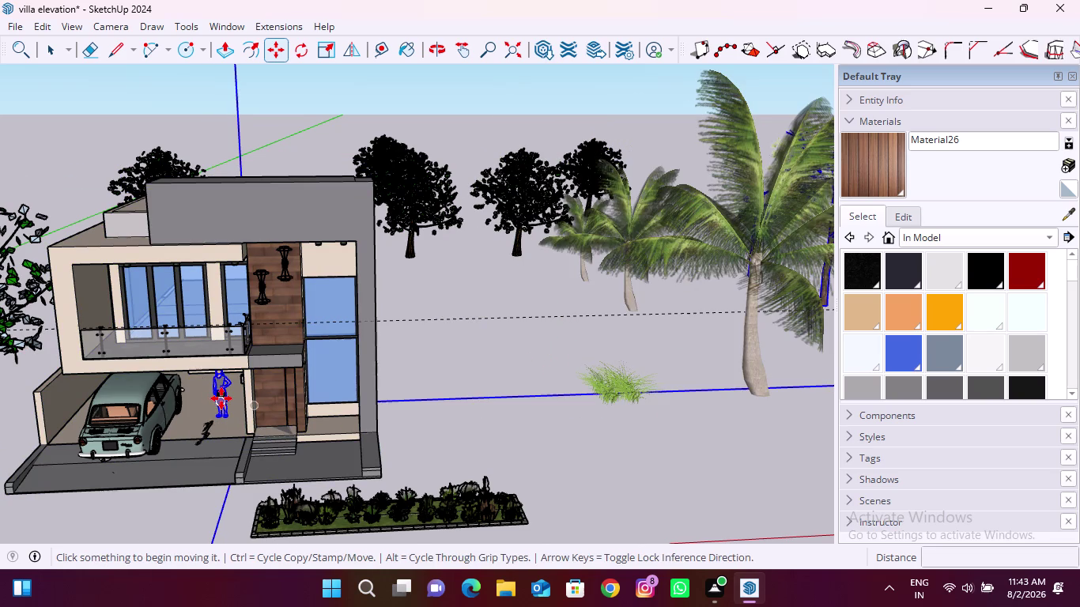
Move the woman figure to a new spot beside the parked car.
click(222, 399)
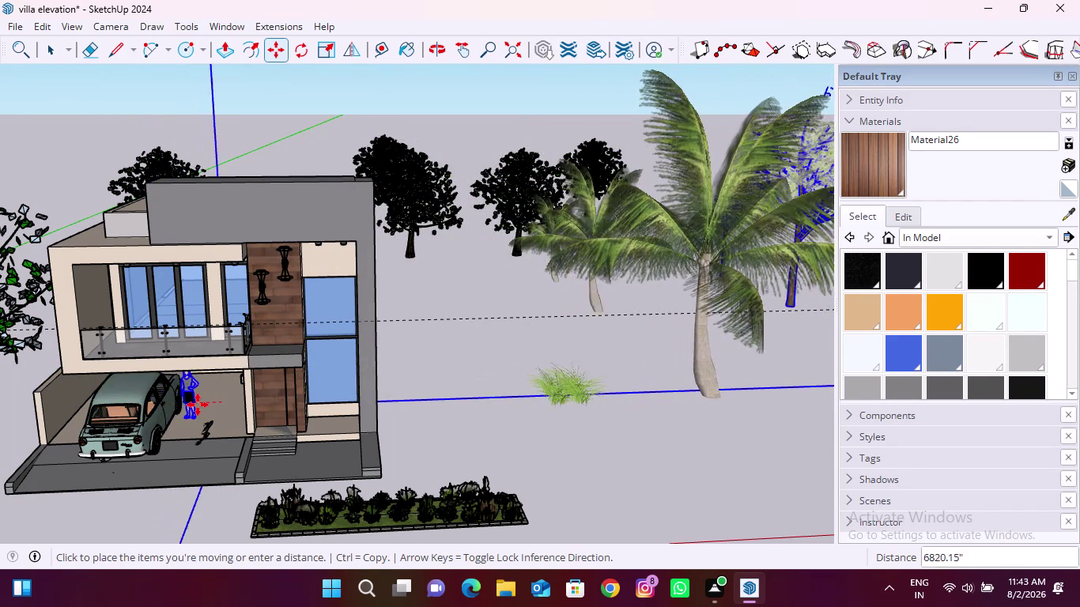
click(198, 405)
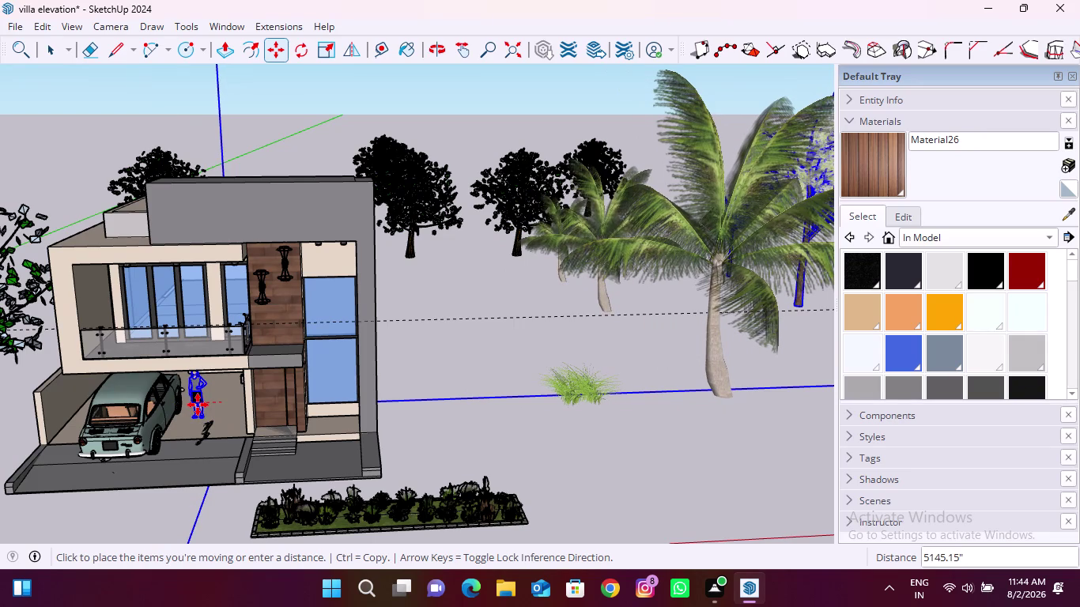
key(Escape)
key(space)
key(space)
key(Escape)
triple_click(201, 388)
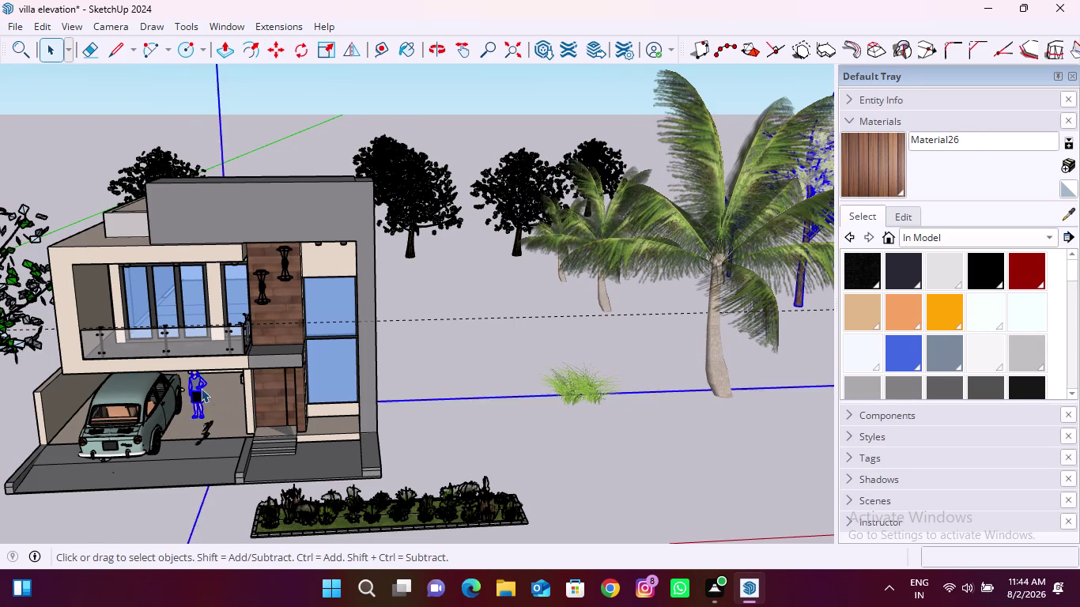
Move the woman figure from the carport up onto the balcony floor.
scroll(up, 3)
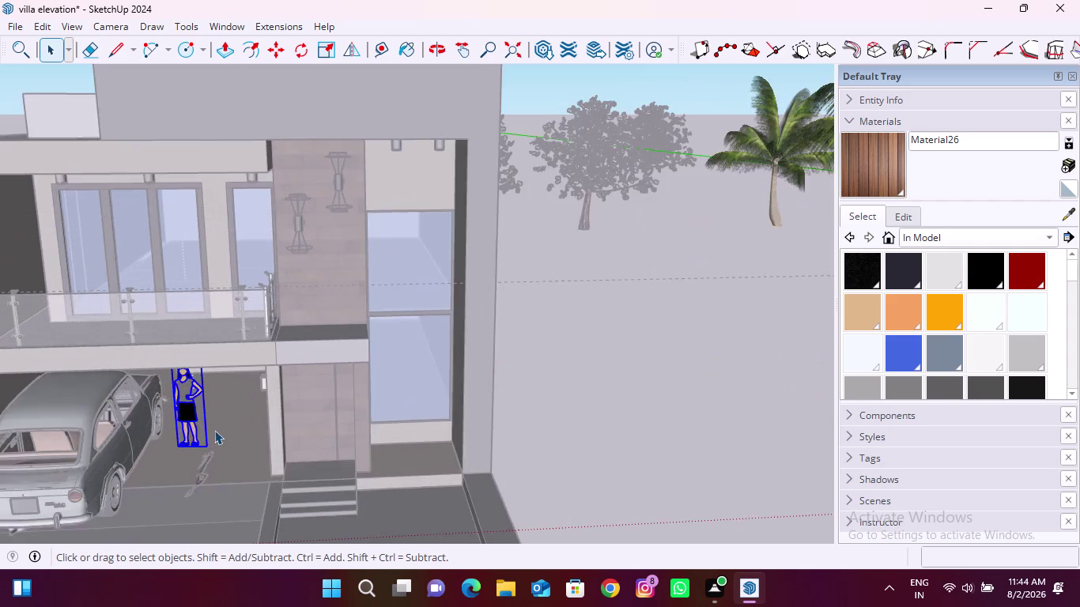
scroll(up, 3)
key(m)
click(204, 448)
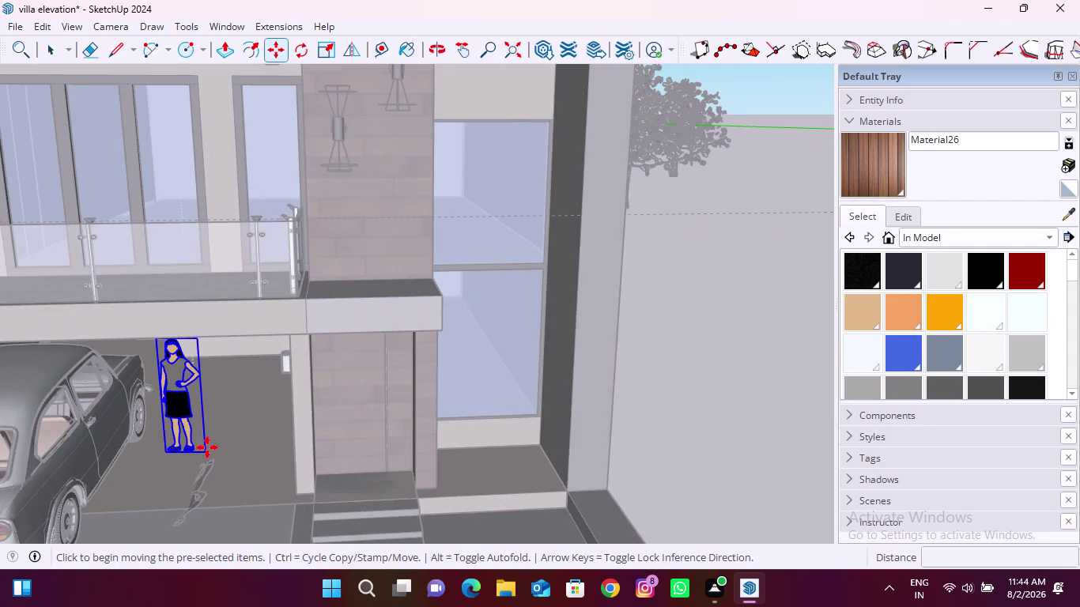
scroll(down, 3)
scroll(up, 3)
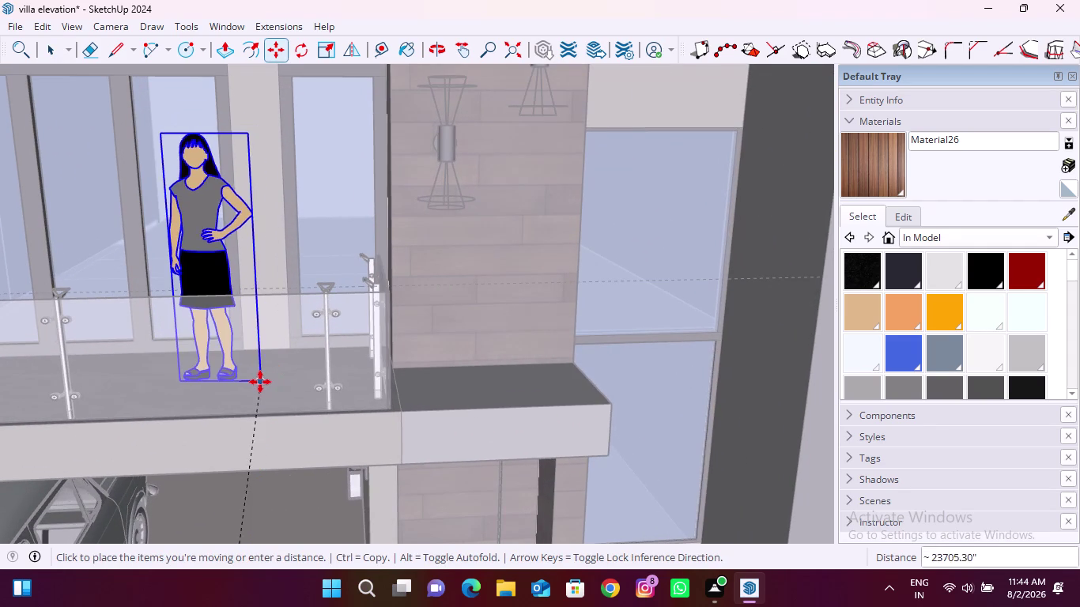
click(260, 382)
scroll(down, 3)
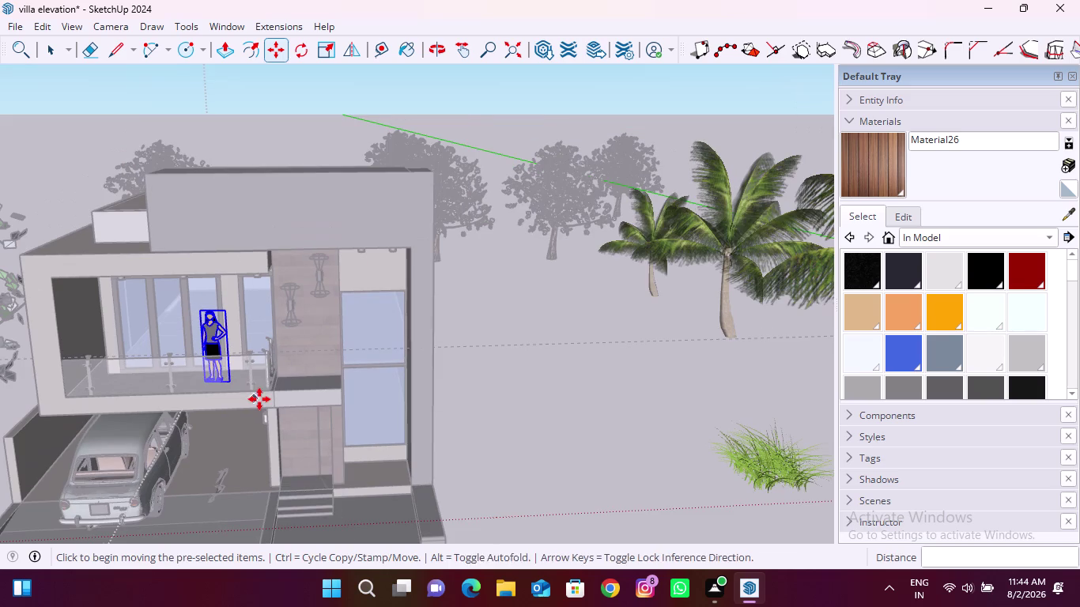
Clear the selection with the Select tool, and press Delete along the way.
key(space)
click(526, 409)
key(Escape)
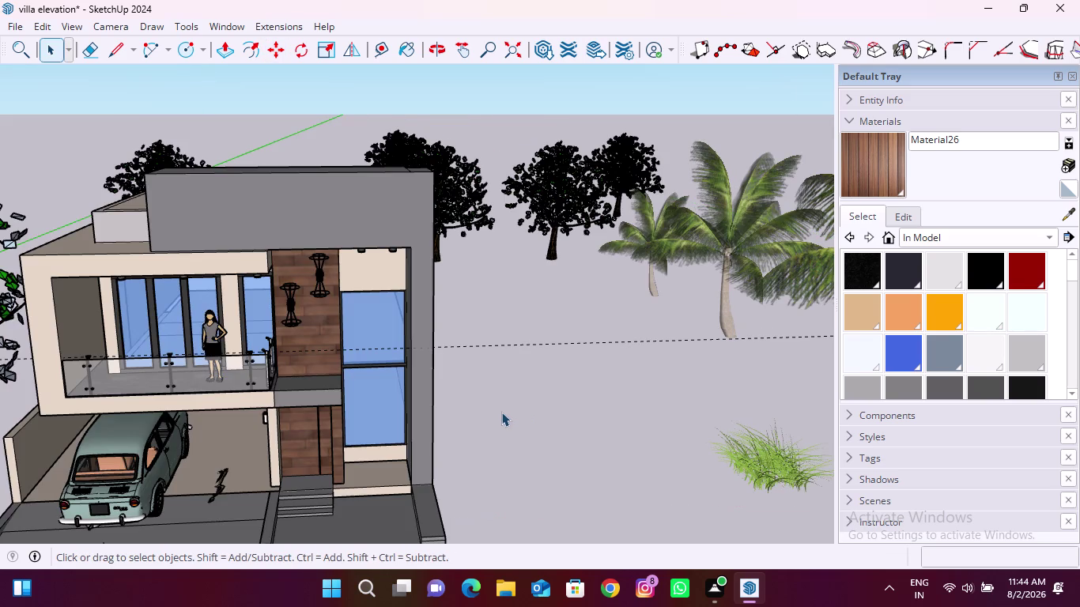
click(218, 489)
key(Delete)
click(226, 28)
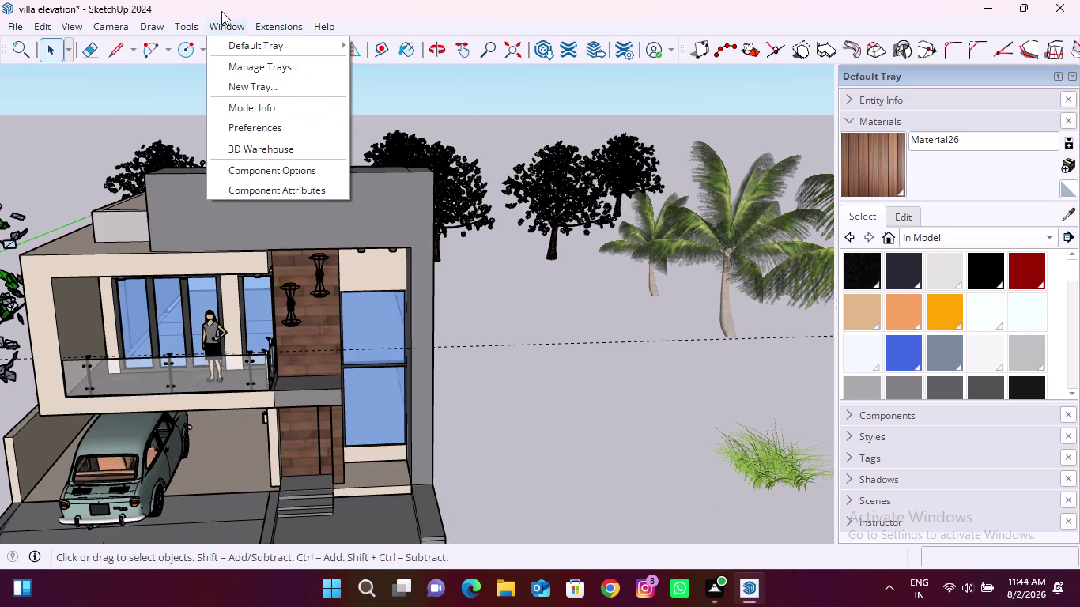
Browse the 3D Warehouse humans results and load the red-shirt man model into the villa.
click(263, 148)
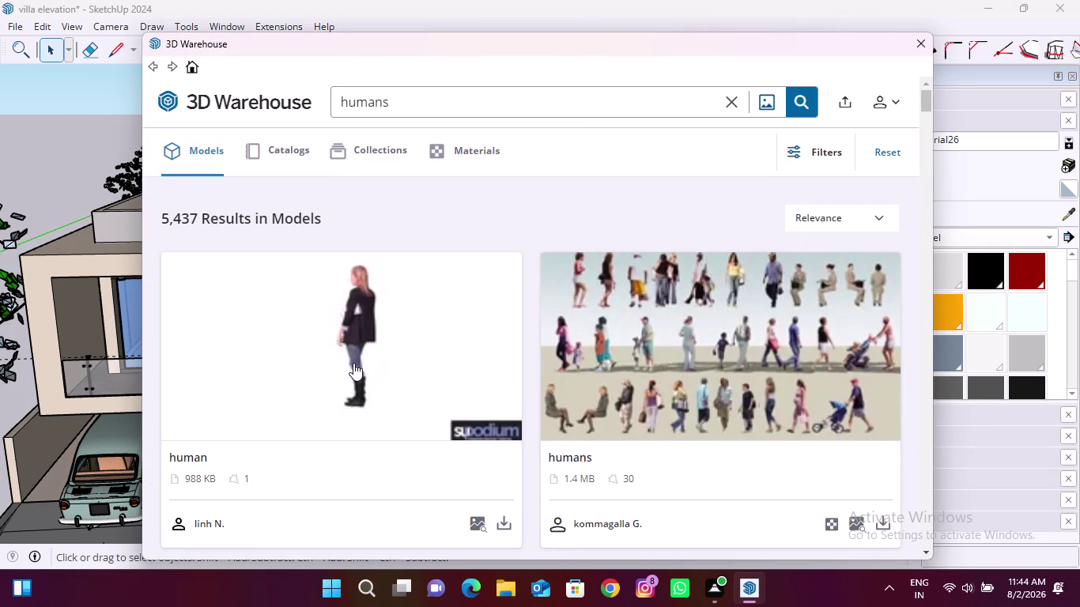
scroll(down, 3)
scroll(down, 3)
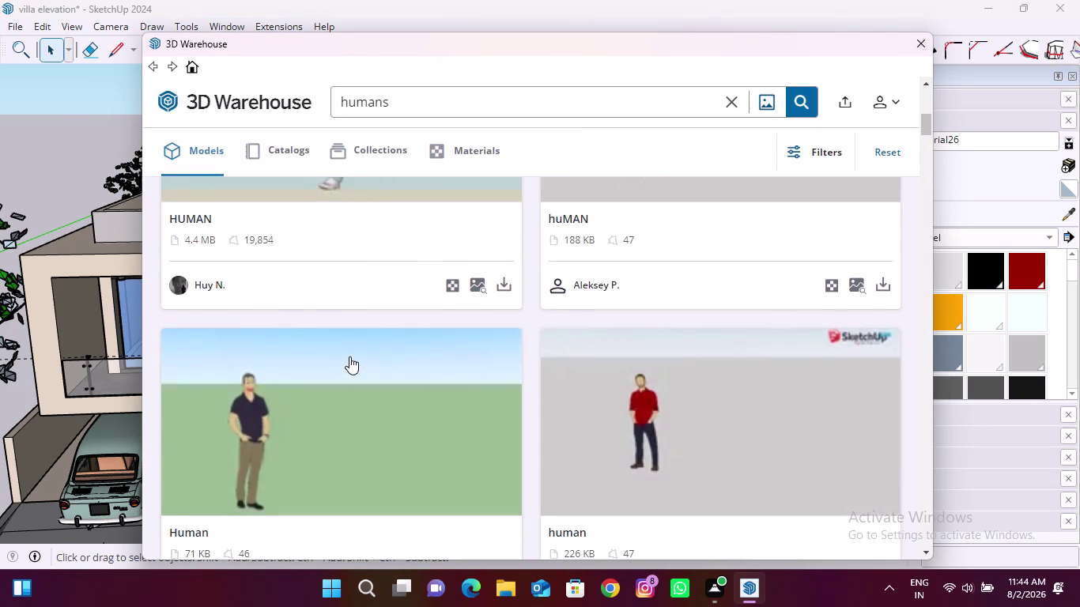
scroll(down, 3)
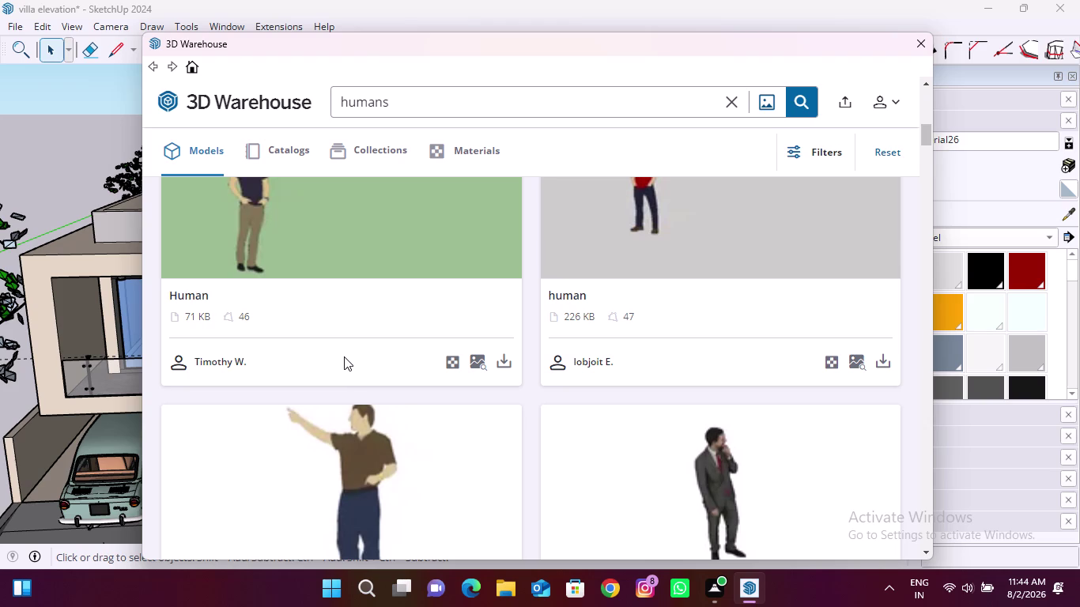
scroll(up, 3)
scroll(down, 3)
scroll(down, 3)
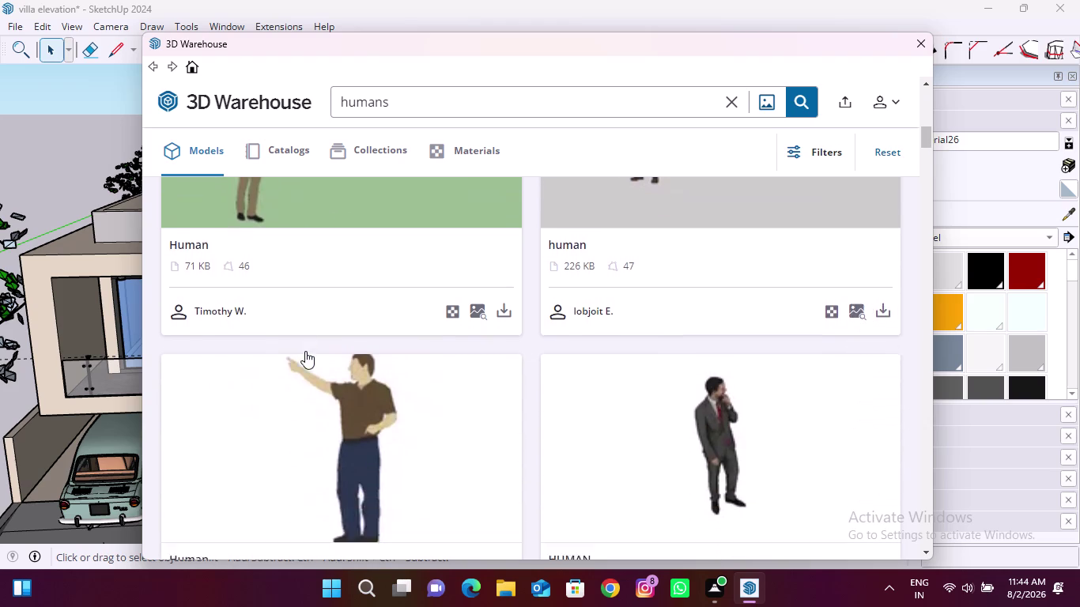
scroll(down, 3)
scroll(up, 3)
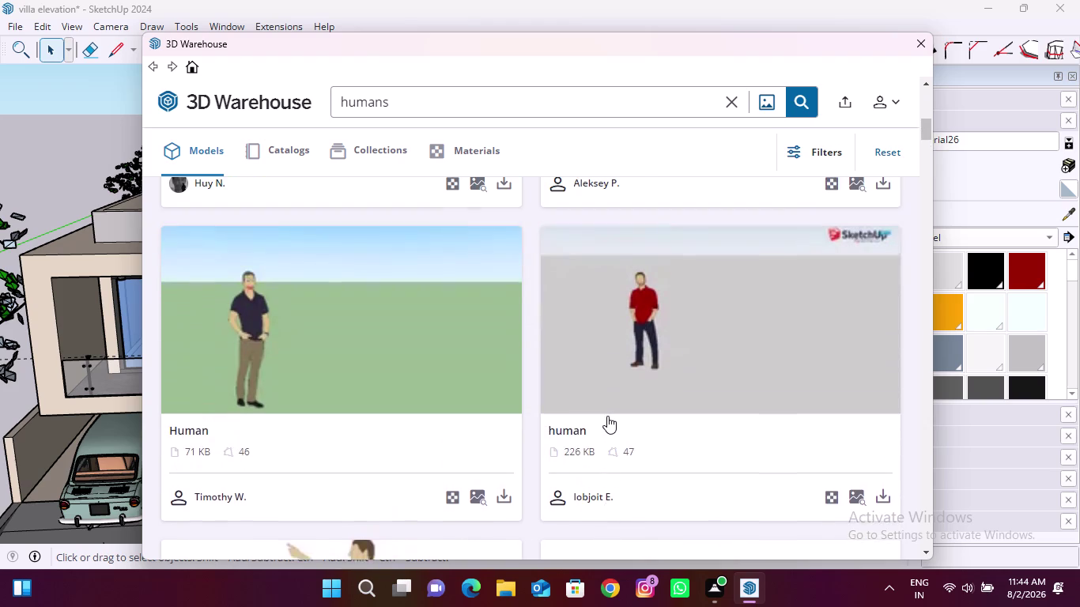
scroll(down, 3)
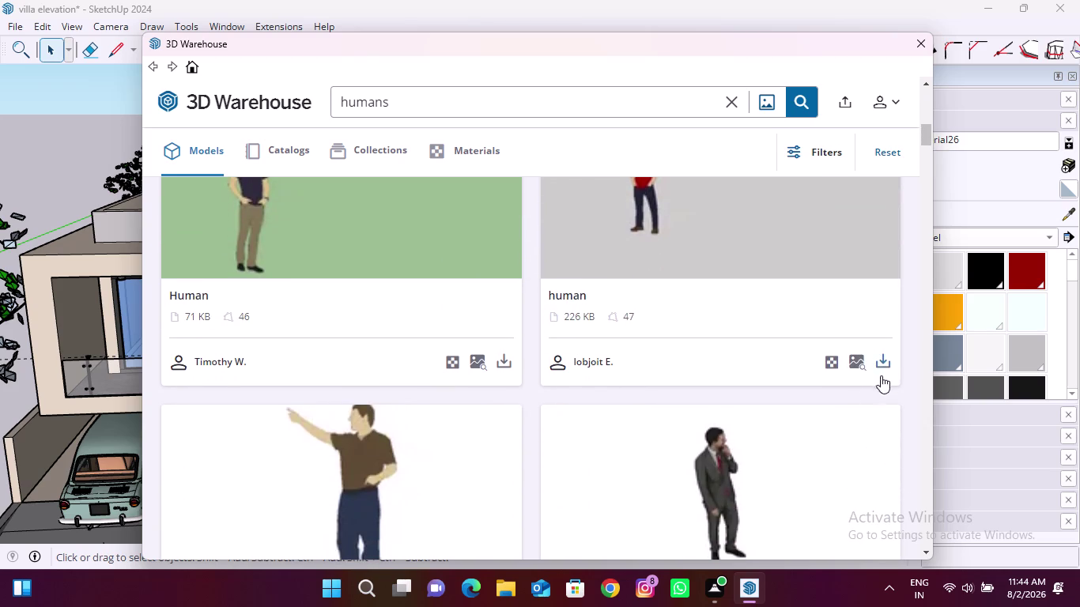
click(879, 366)
click(473, 311)
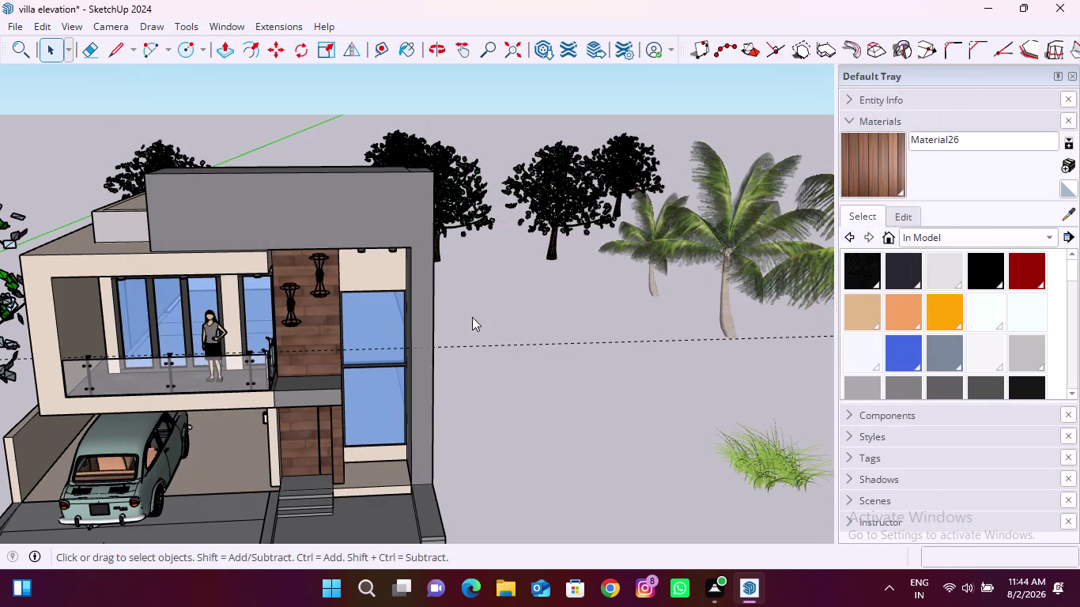
Accept the file version warning and drop the red-shirt man onto the carport floor.
click(700, 333)
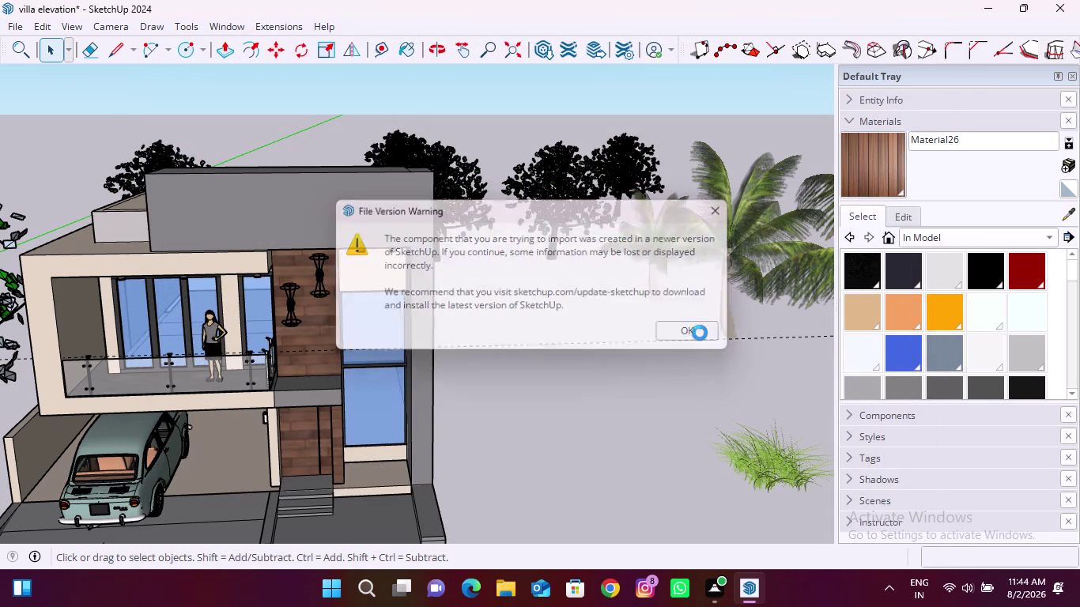
scroll(down, 3)
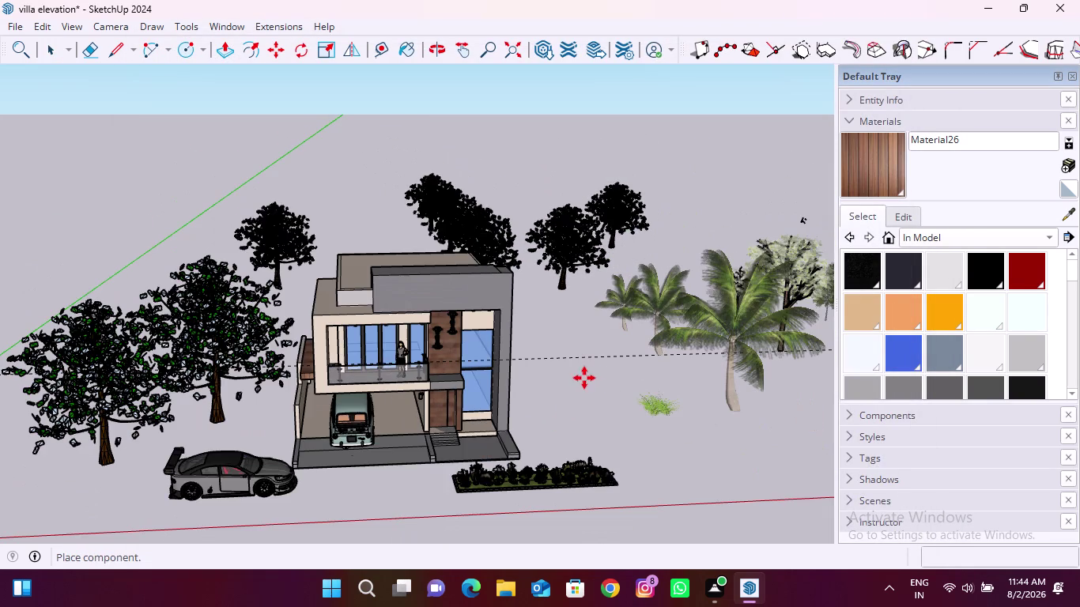
scroll(up, 3)
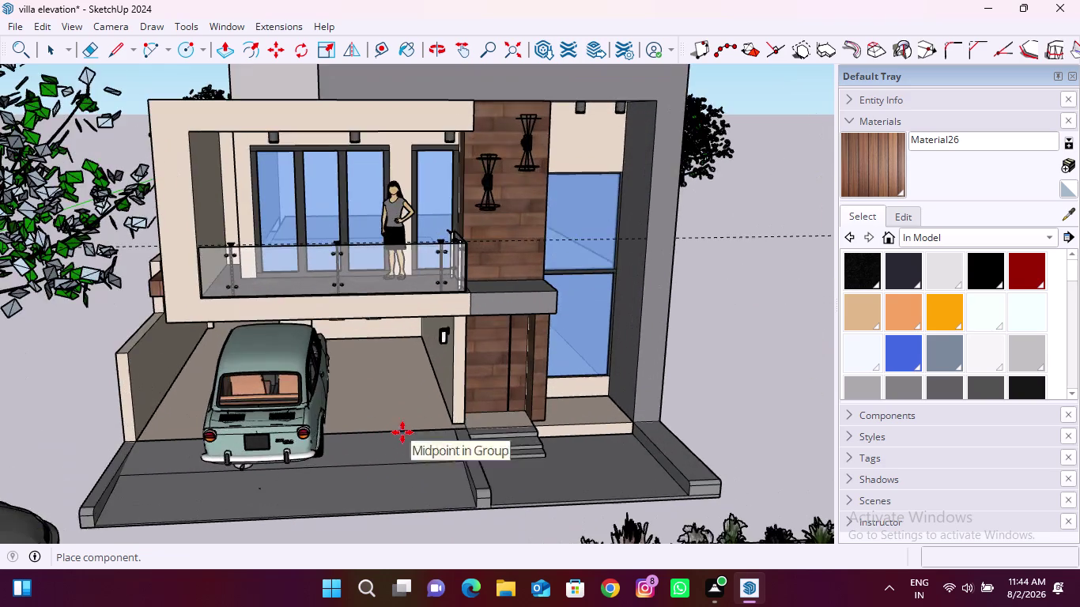
scroll(up, 3)
click(375, 400)
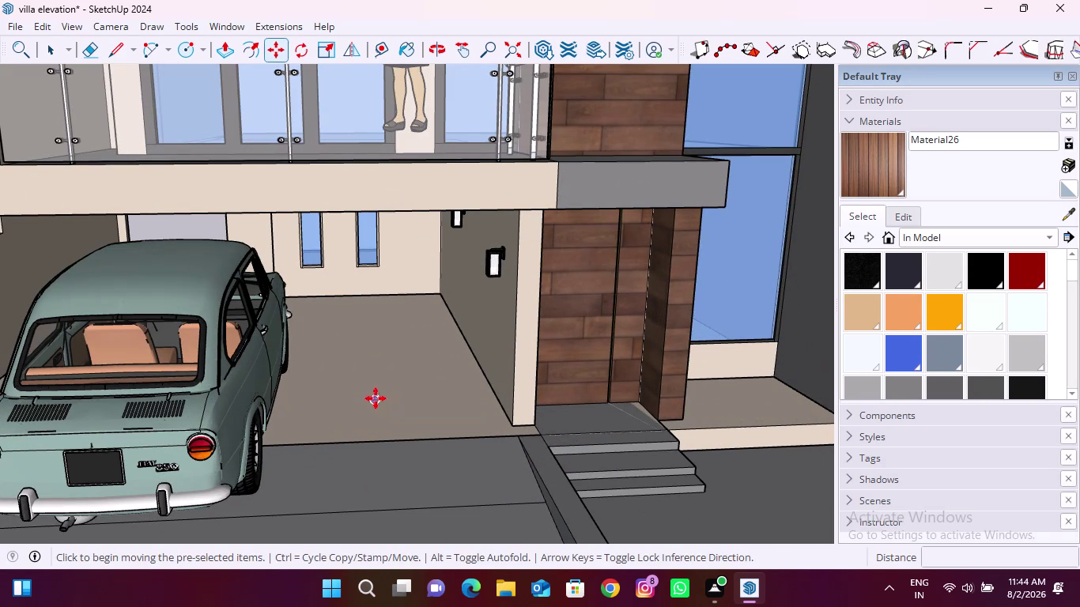
scroll(up, 3)
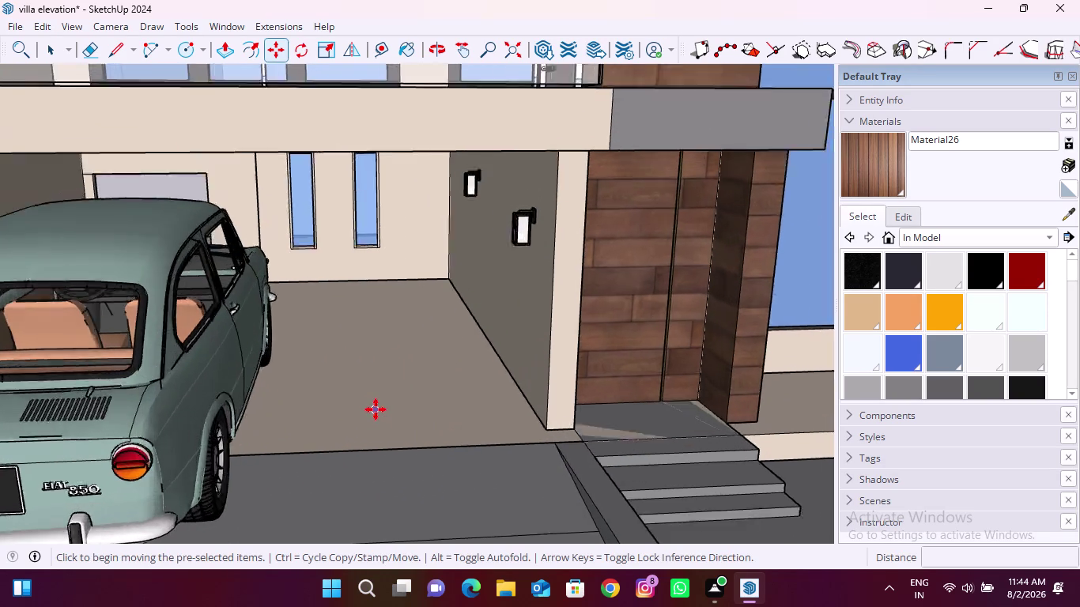
scroll(up, 3)
scroll(up, 3)
key(space)
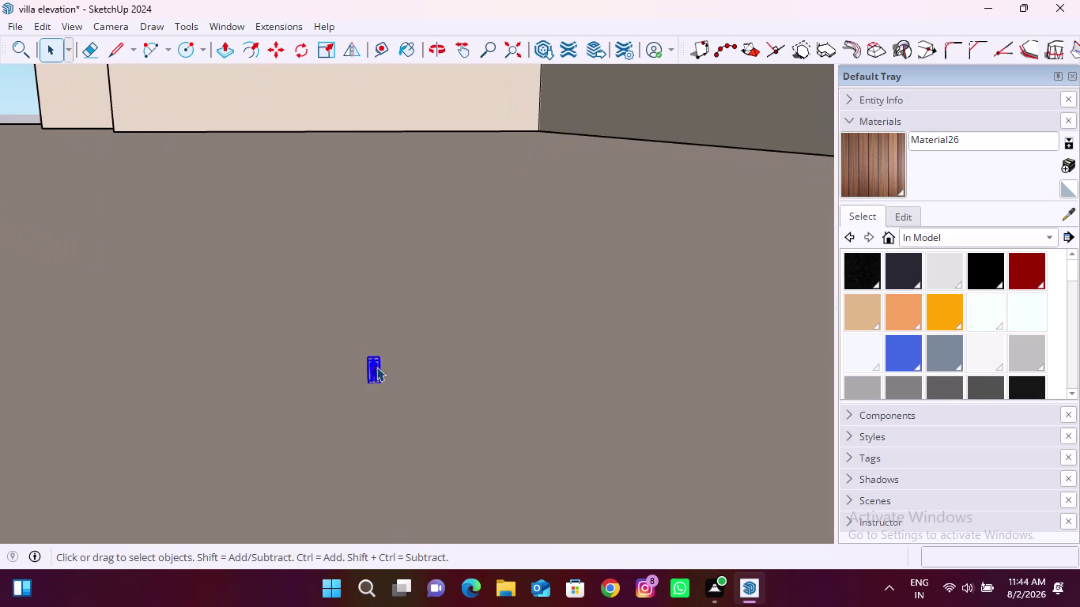
Scale the tiny red-shirt man up uniformly from a corner grip to life size.
scroll(up, 3)
key(s)
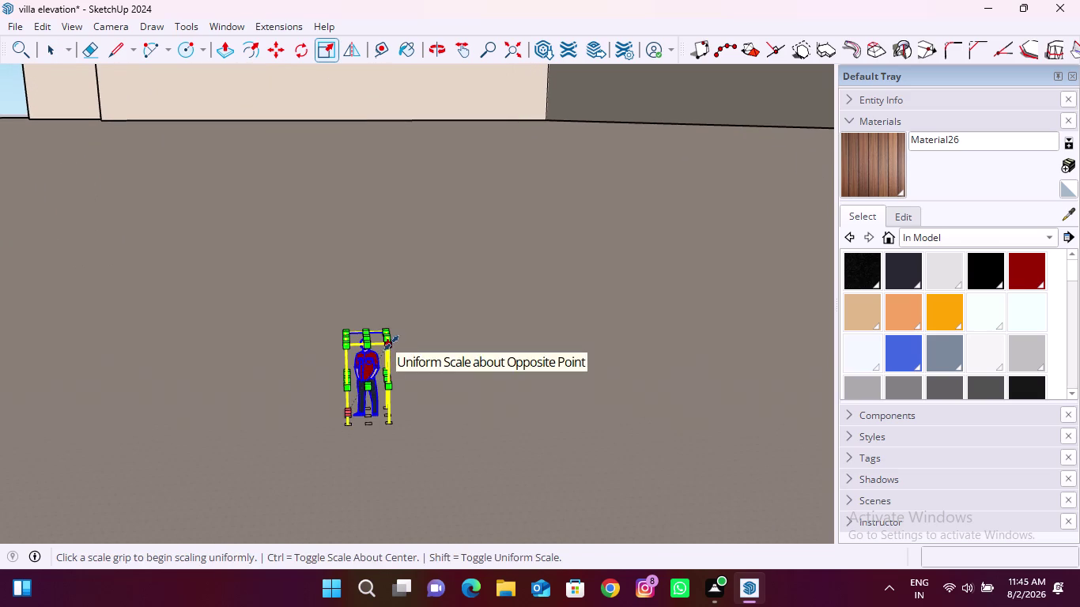
click(391, 343)
scroll(down, 3)
scroll(down, 3)
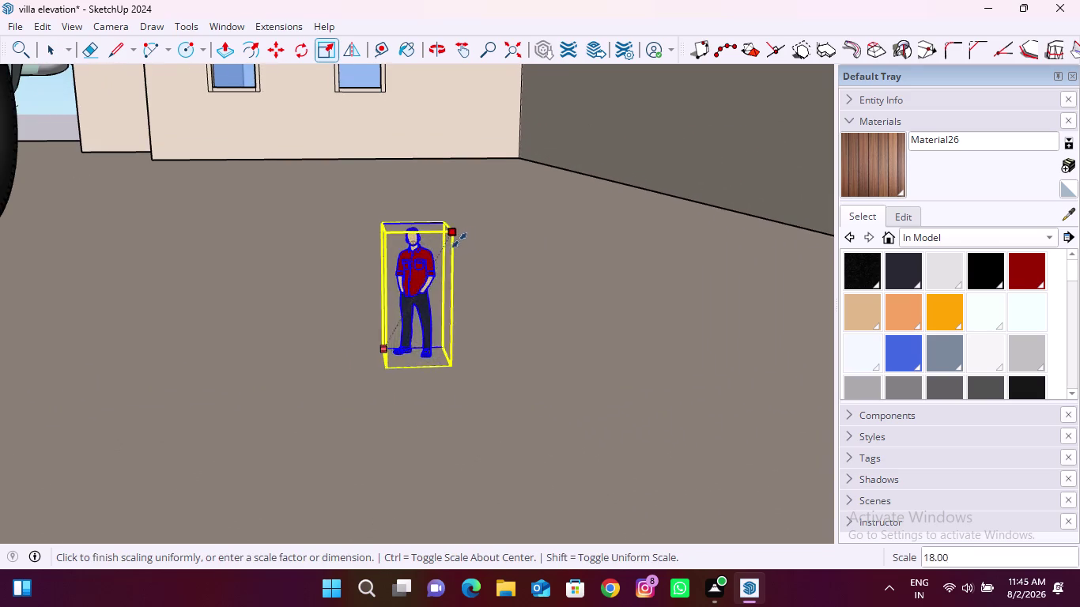
scroll(down, 3)
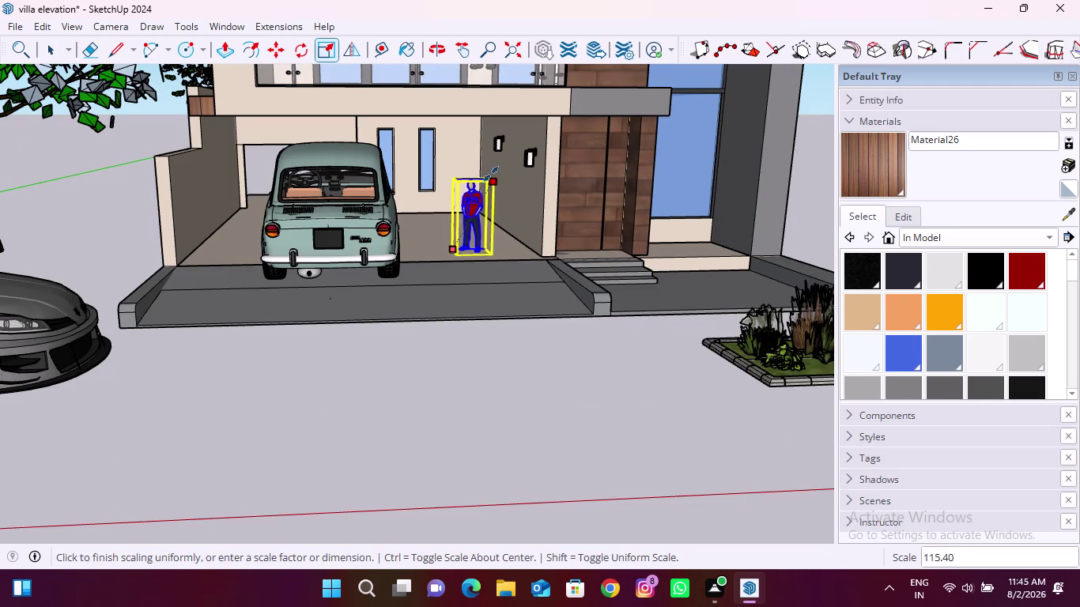
scroll(up, 3)
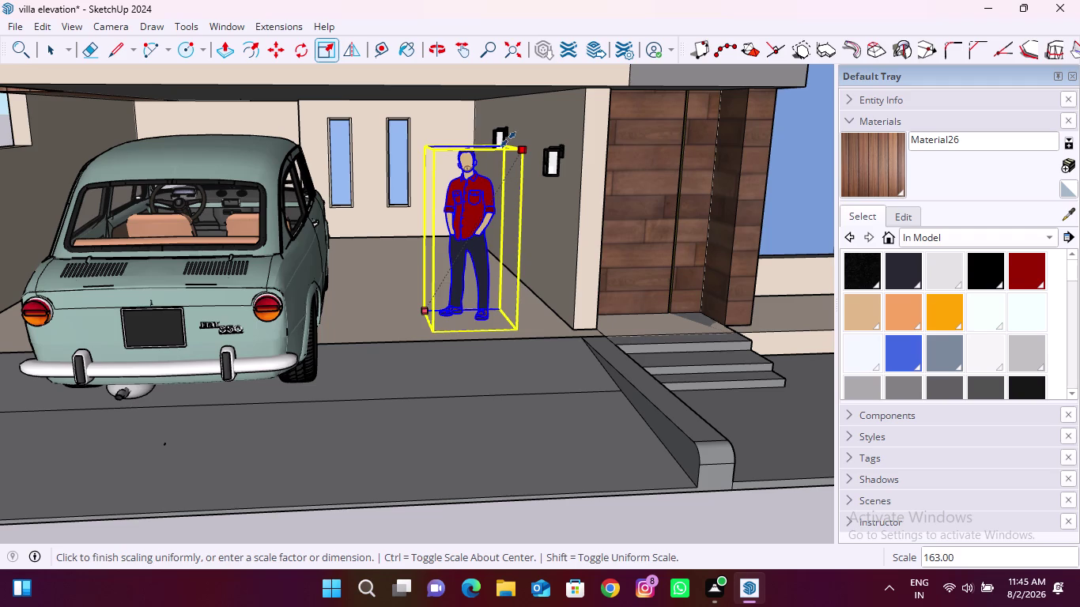
click(508, 140)
key(space)
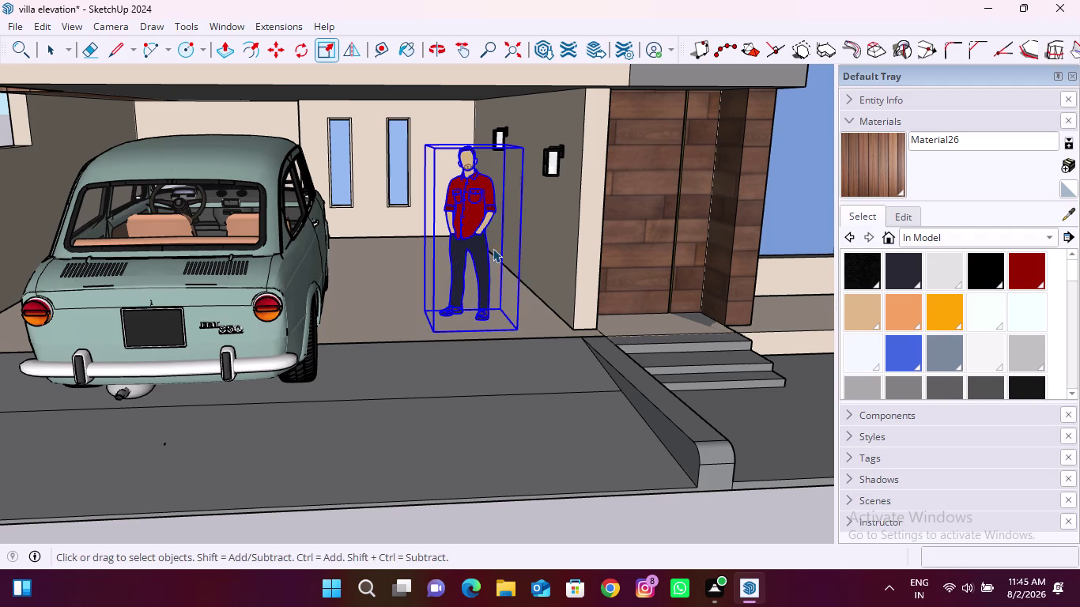
middle_drag(473, 250, 385, 340)
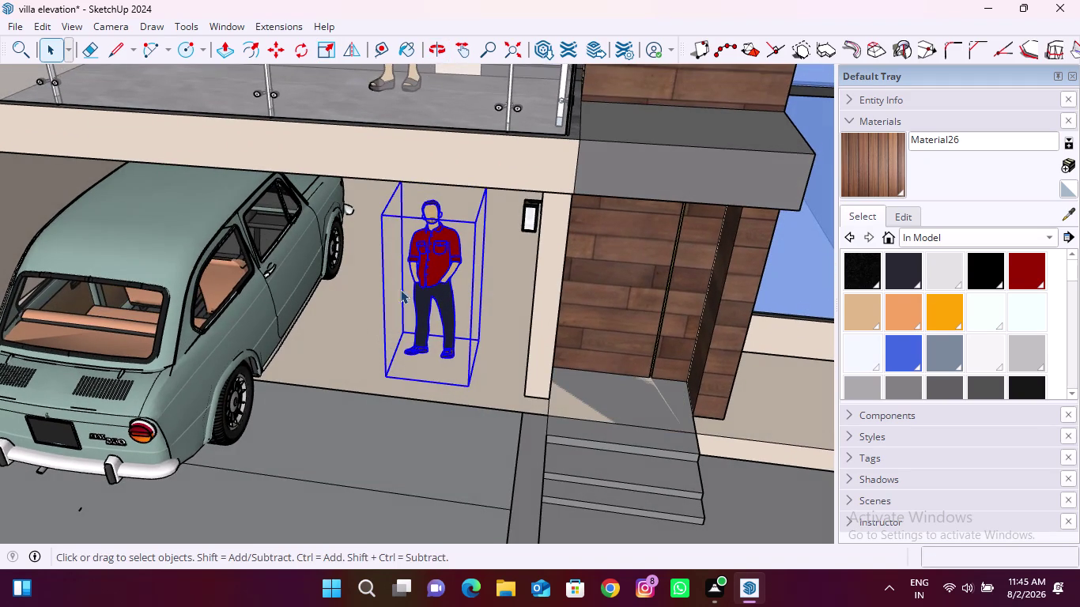
Turn the man figure twice about its vertical axis with the Rotate tool.
key(r)
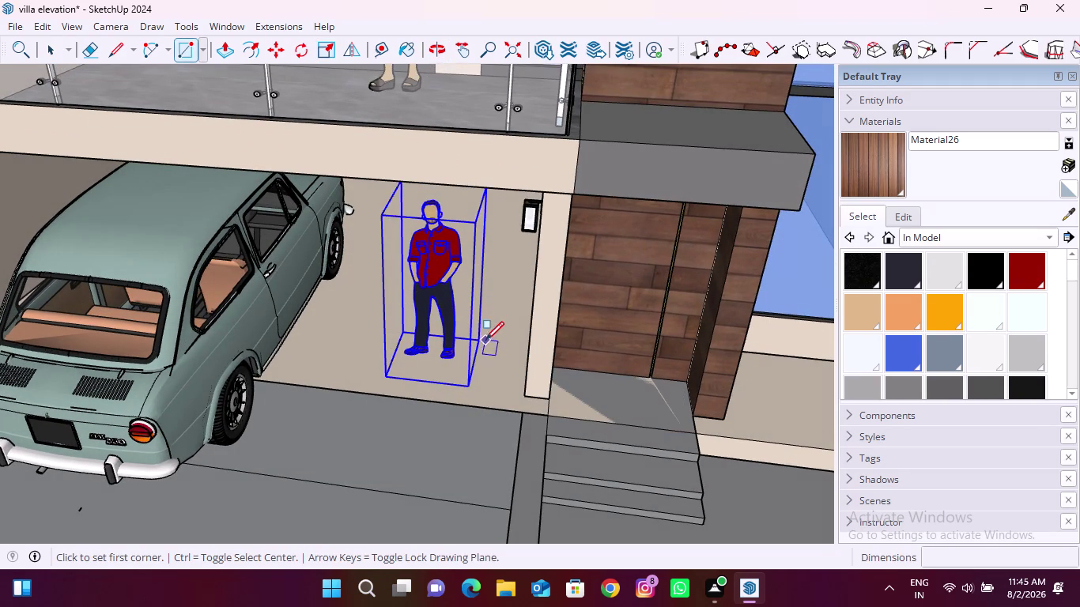
click(289, 46)
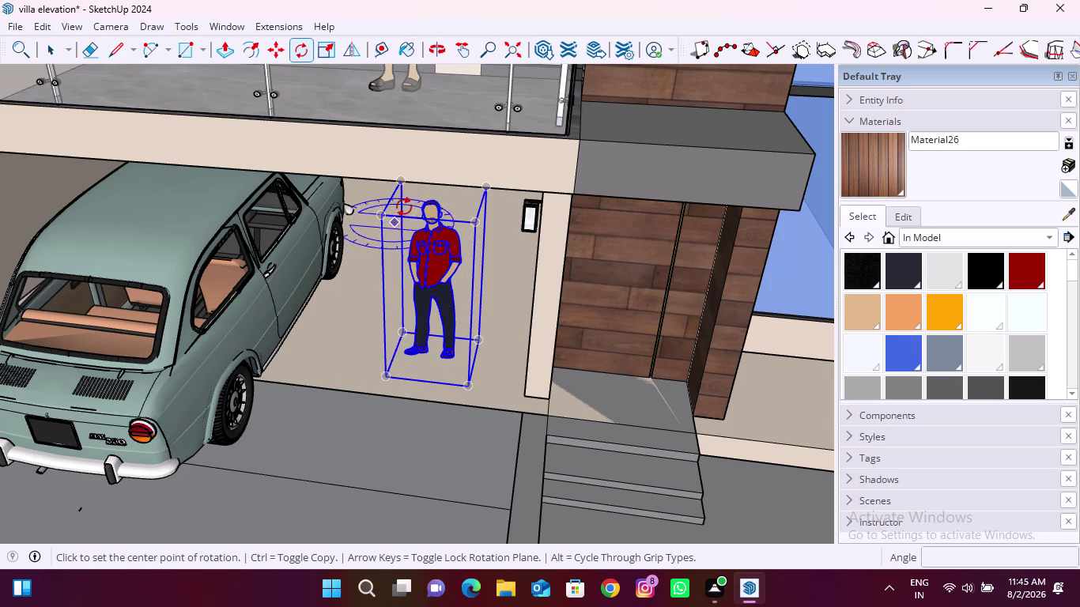
click(381, 216)
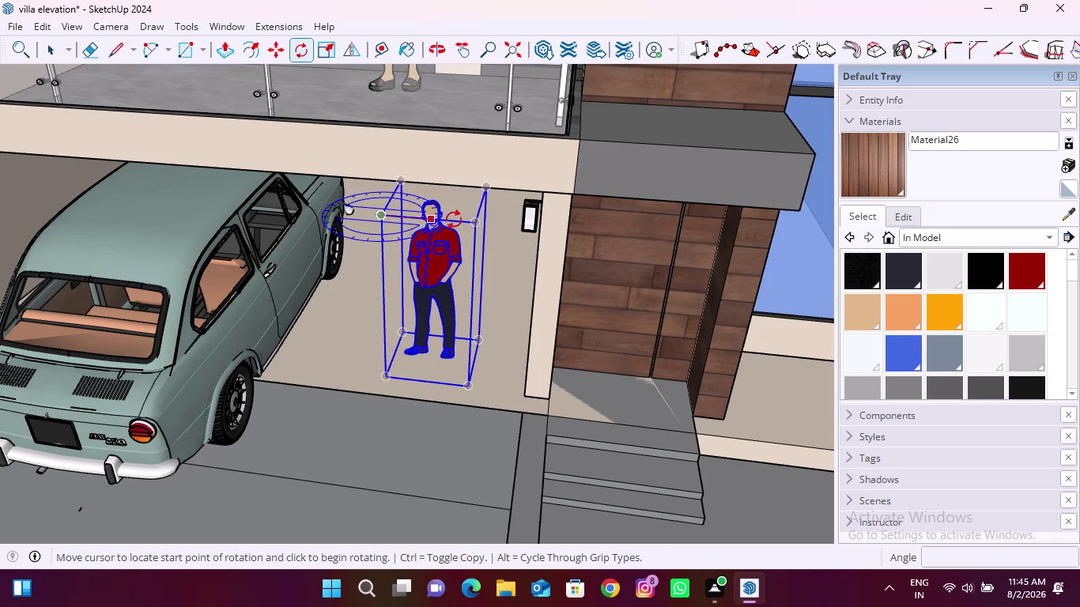
click(473, 223)
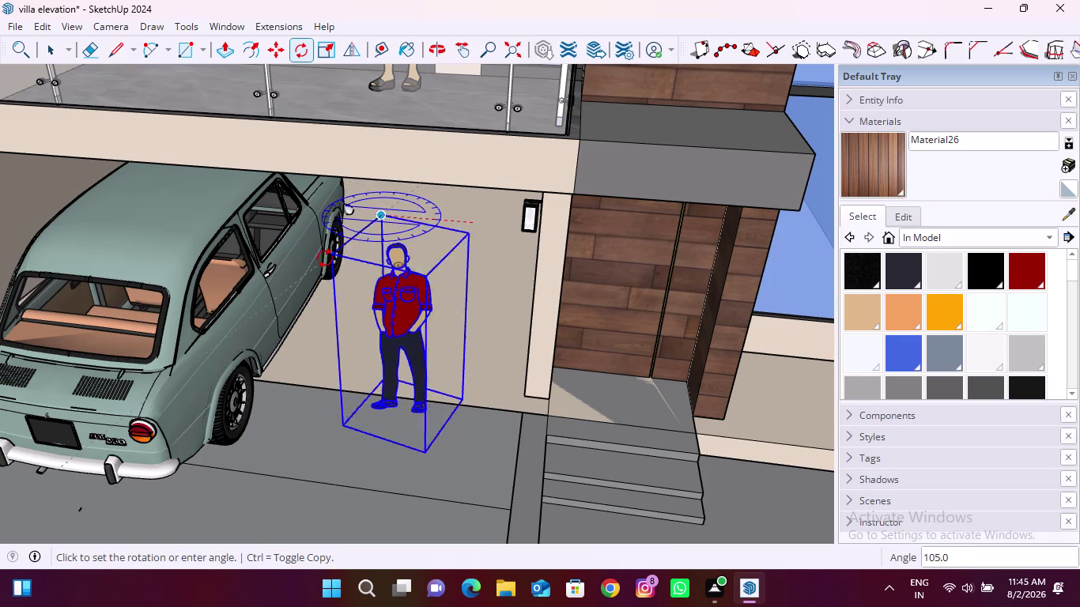
click(283, 281)
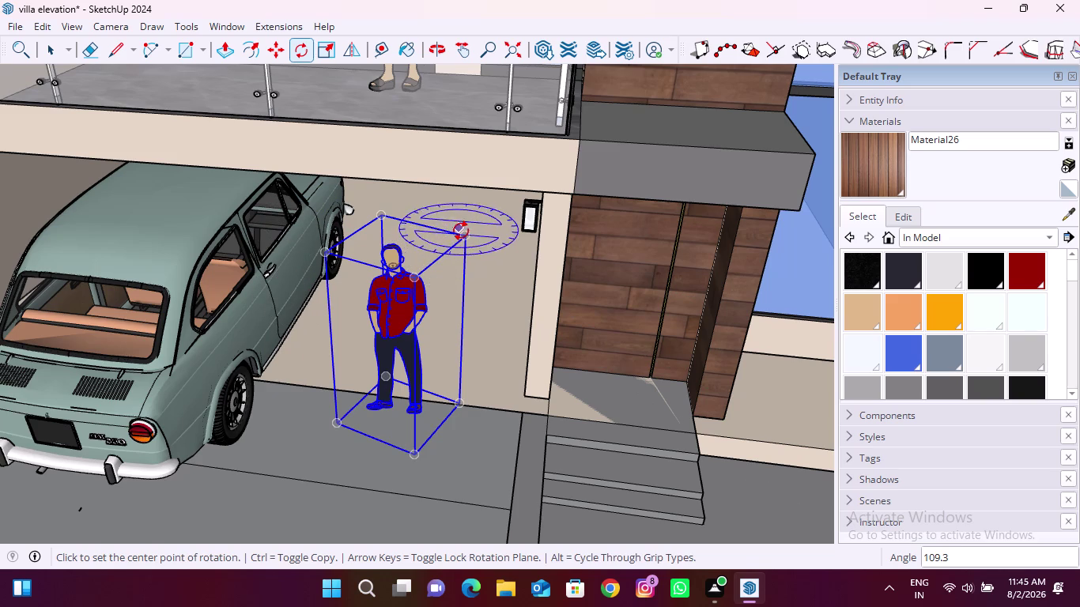
click(463, 233)
click(327, 253)
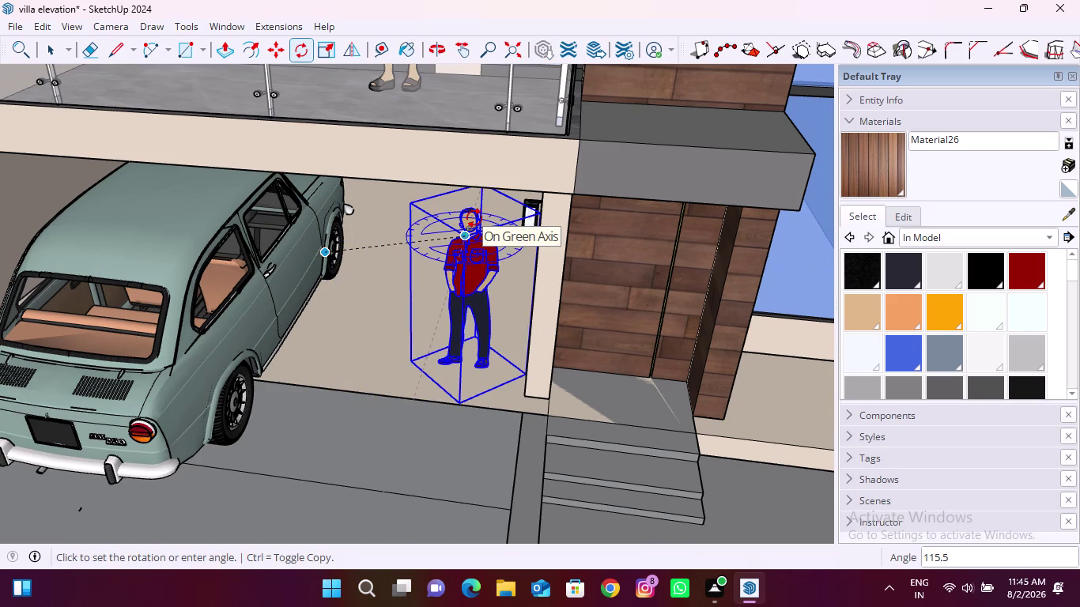
click(441, 219)
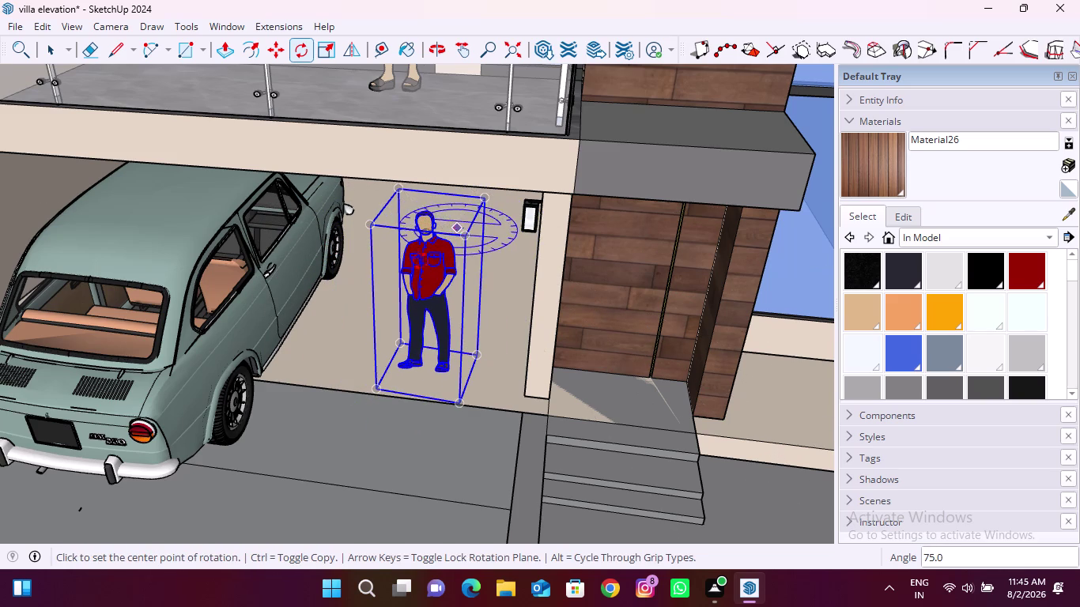
Apply a third rotation to the man figure from a new pivot on its box.
scroll(down, 3)
scroll(up, 3)
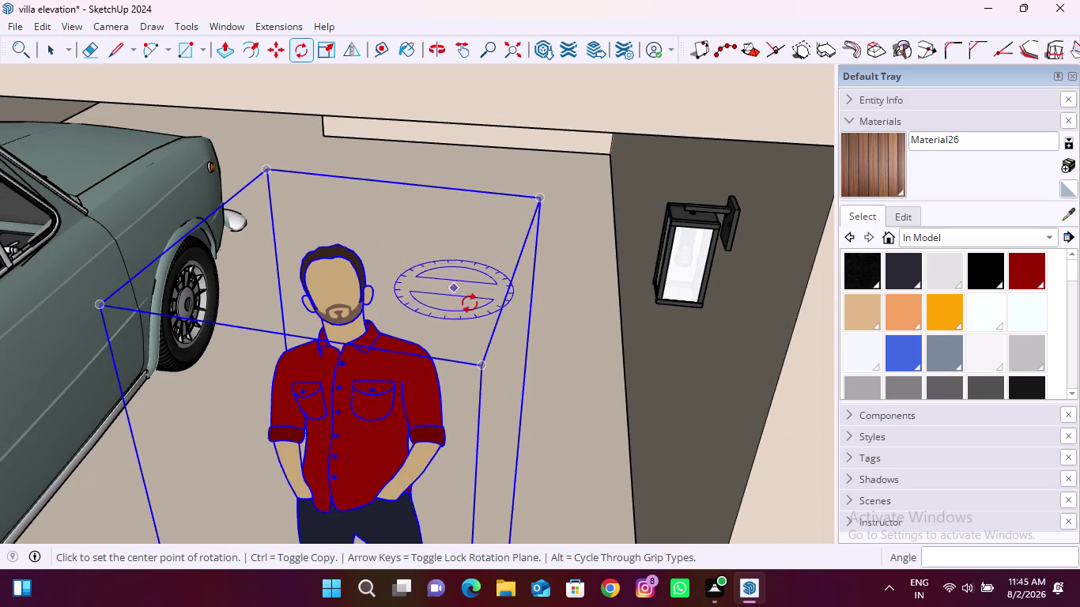
click(540, 200)
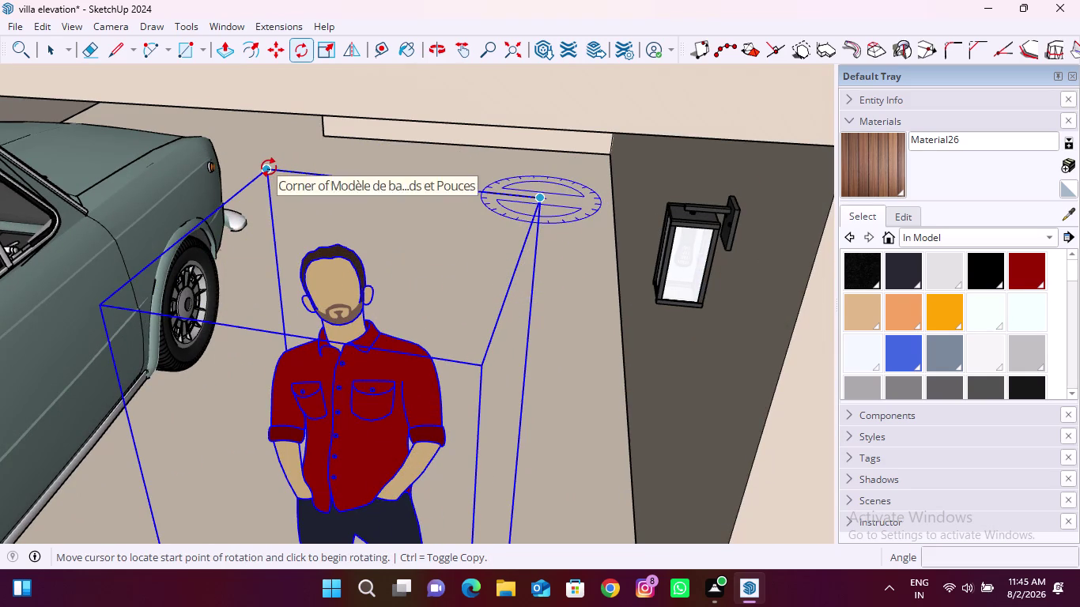
click(268, 167)
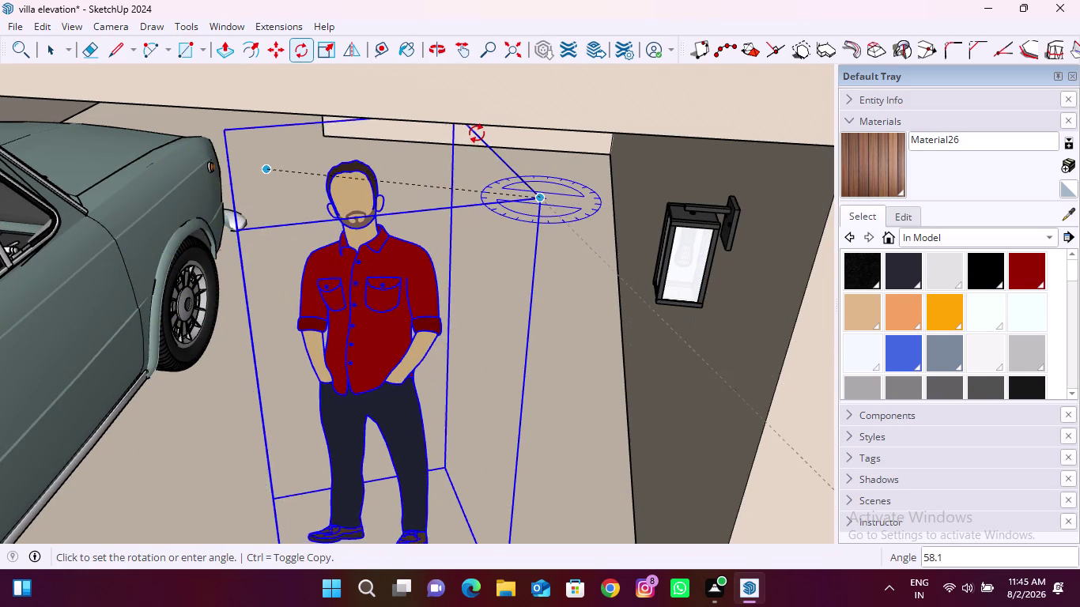
click(512, 133)
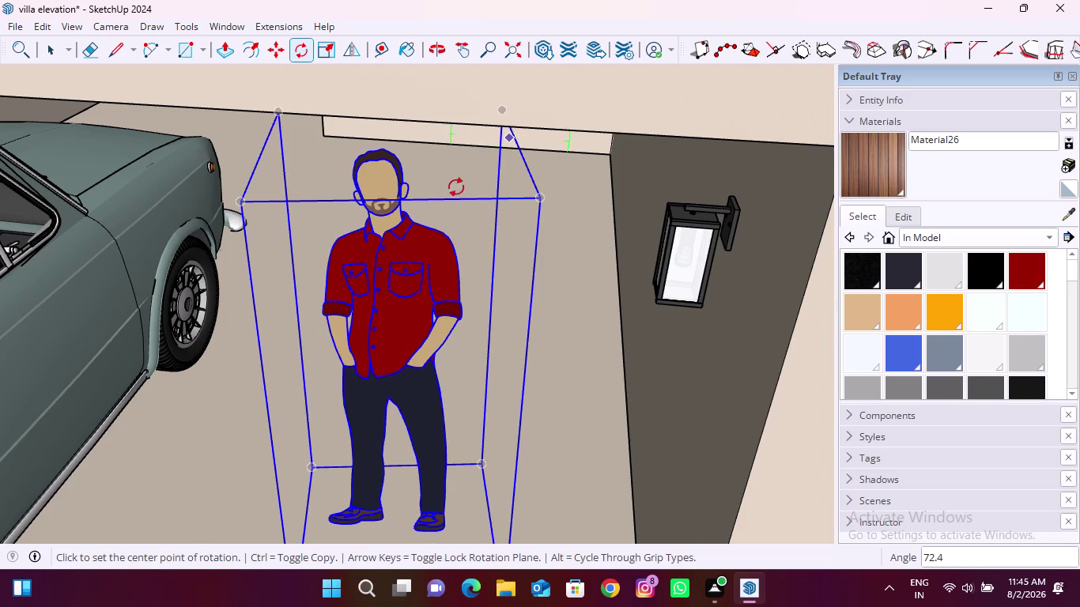
scroll(down, 3)
middle_drag(292, 412, 328, 316)
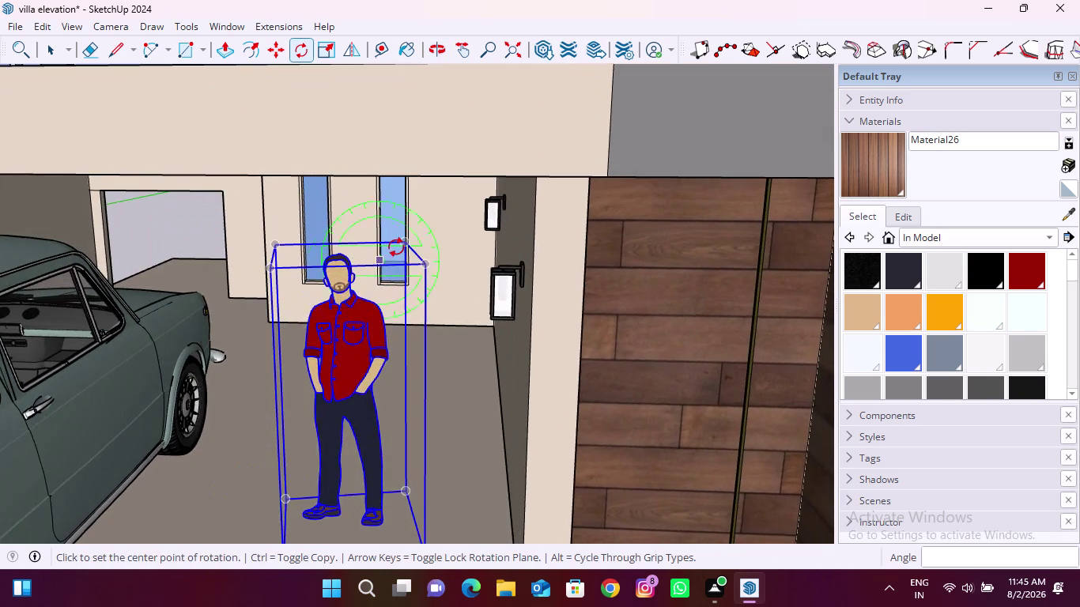
scroll(up, 3)
Cancel an accidental tilt and finish turning the figure upright, about 30 degrees overall.
click(475, 288)
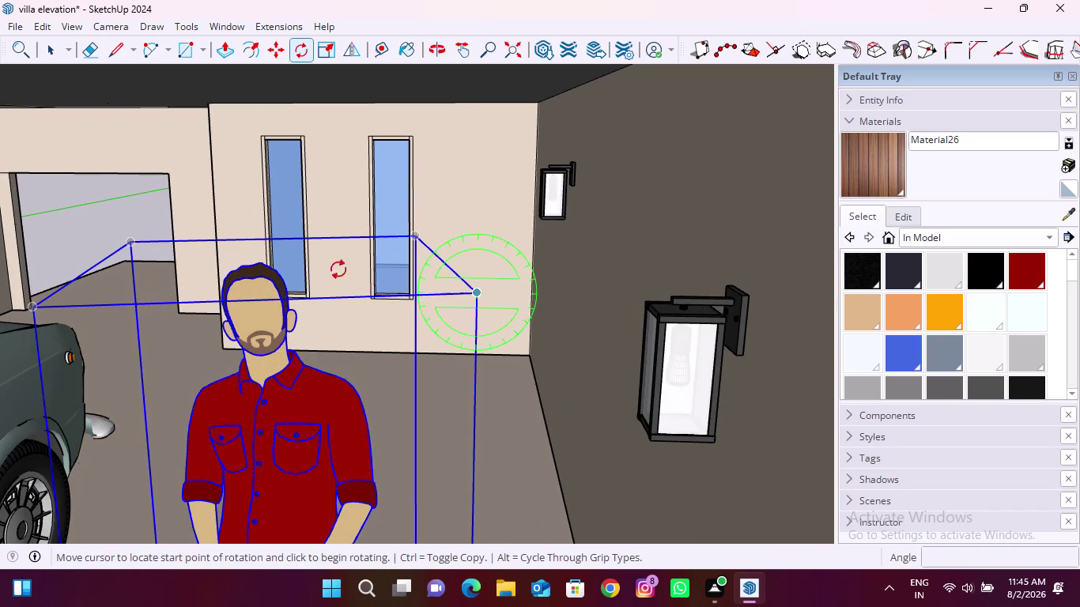
click(38, 306)
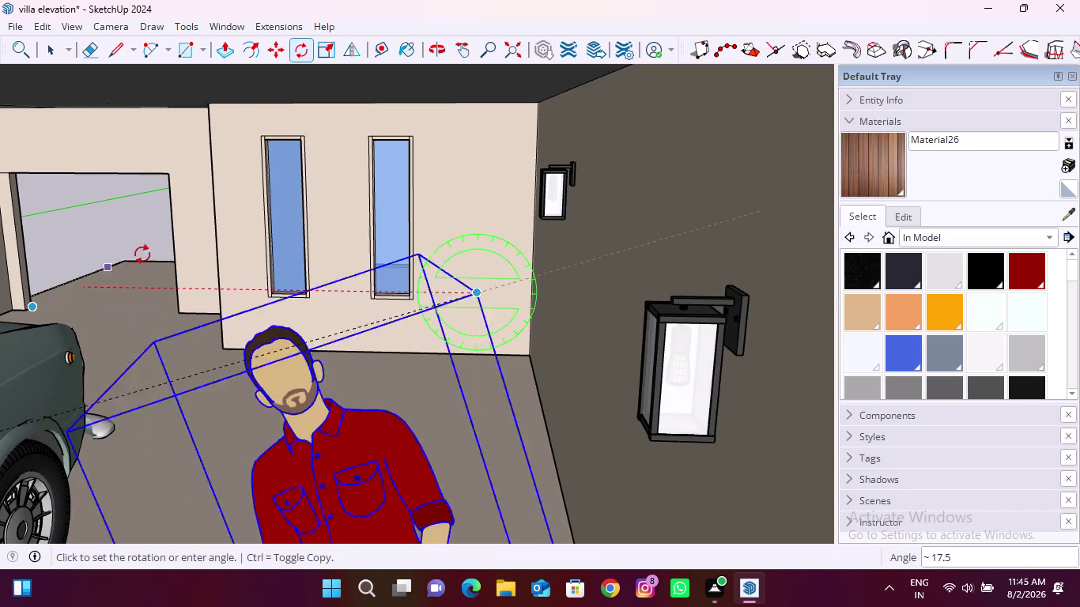
key(Escape)
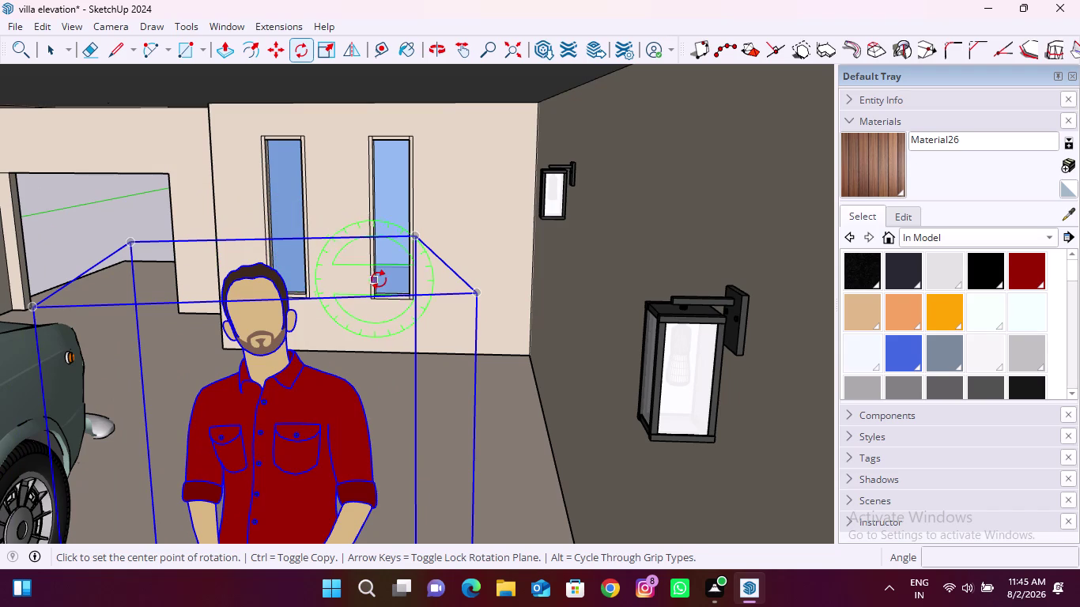
key(Up)
click(472, 294)
scroll(down, 3)
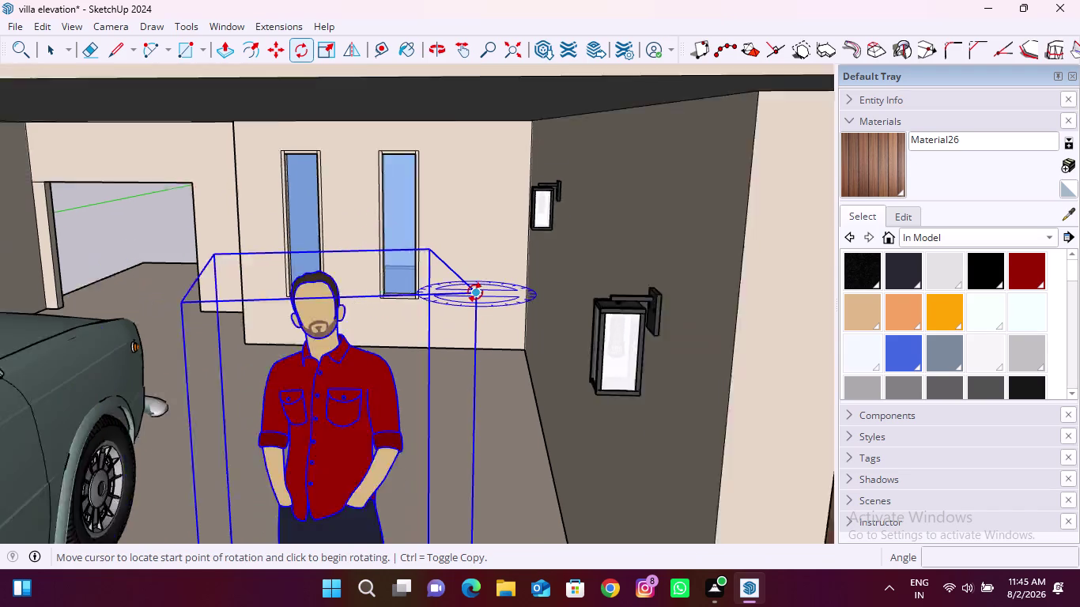
scroll(down, 3)
click(343, 301)
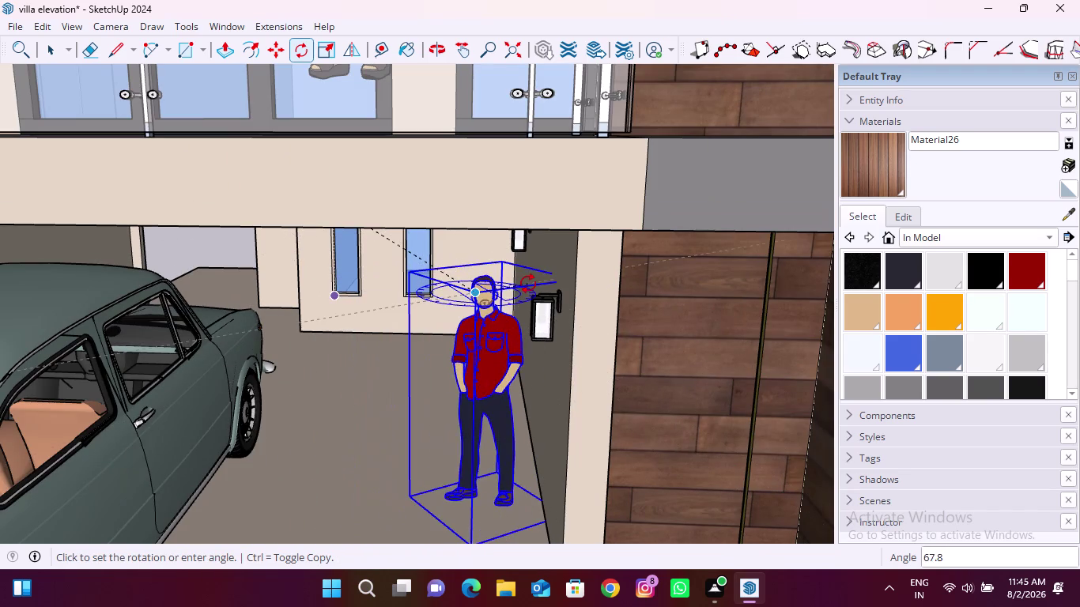
click(487, 279)
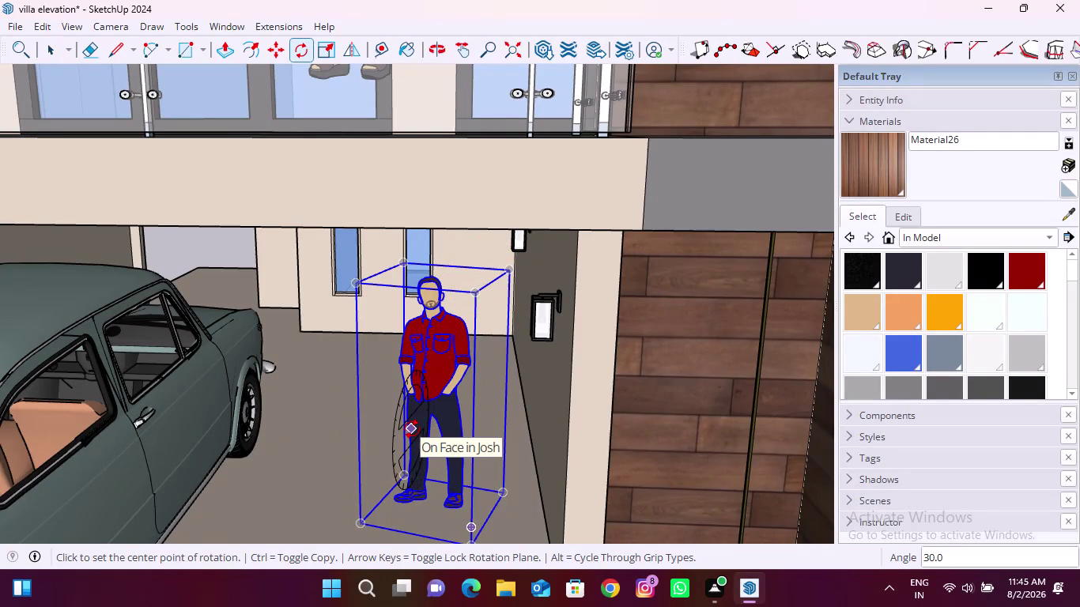
key(m)
scroll(down, 3)
Move the man figure further back in the carport.
scroll(up, 3)
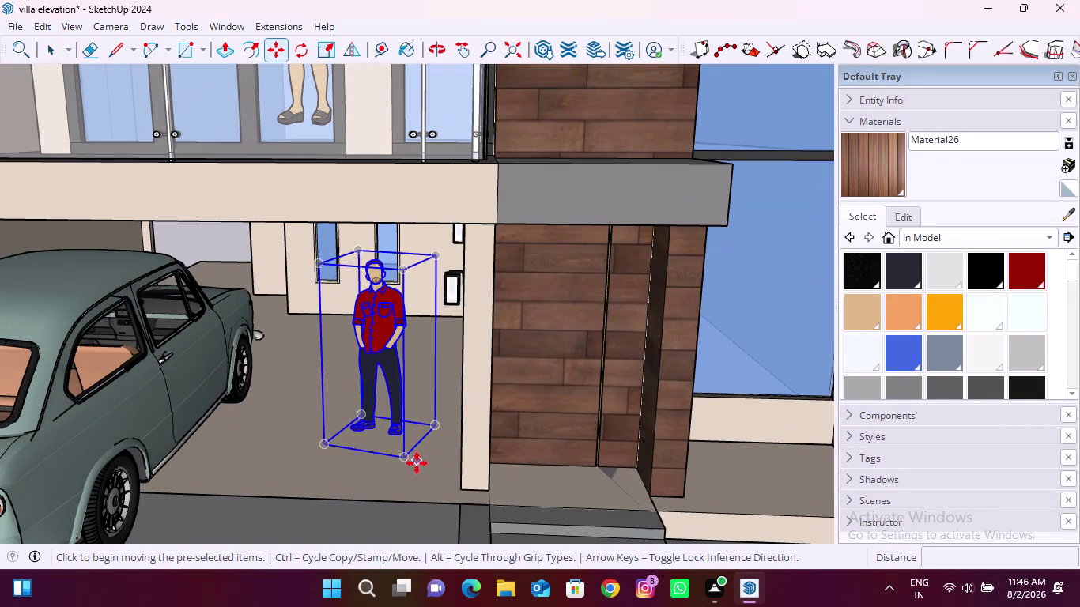
click(408, 459)
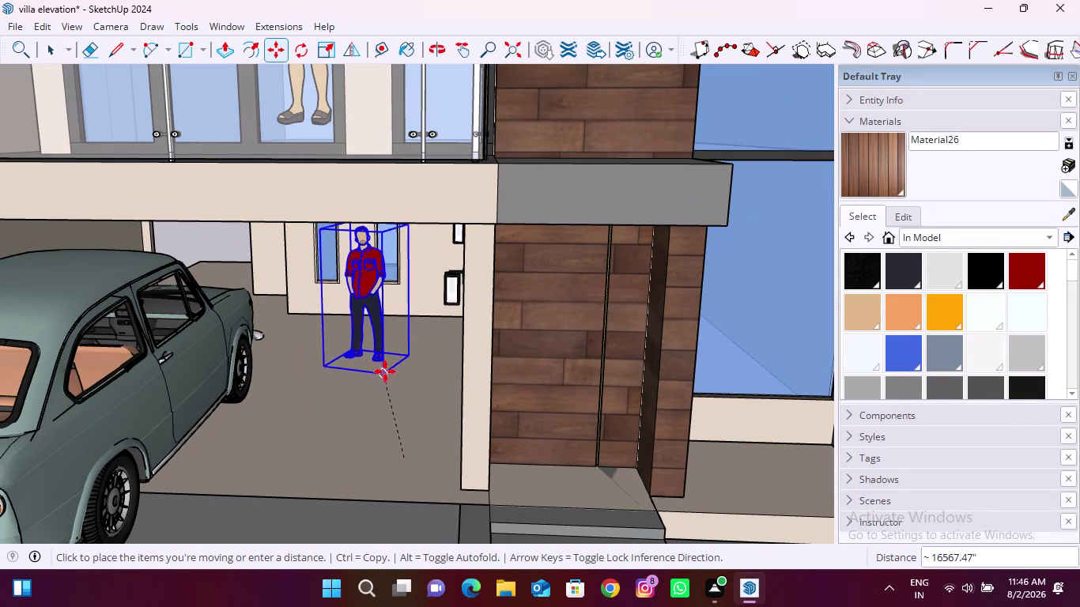
click(382, 400)
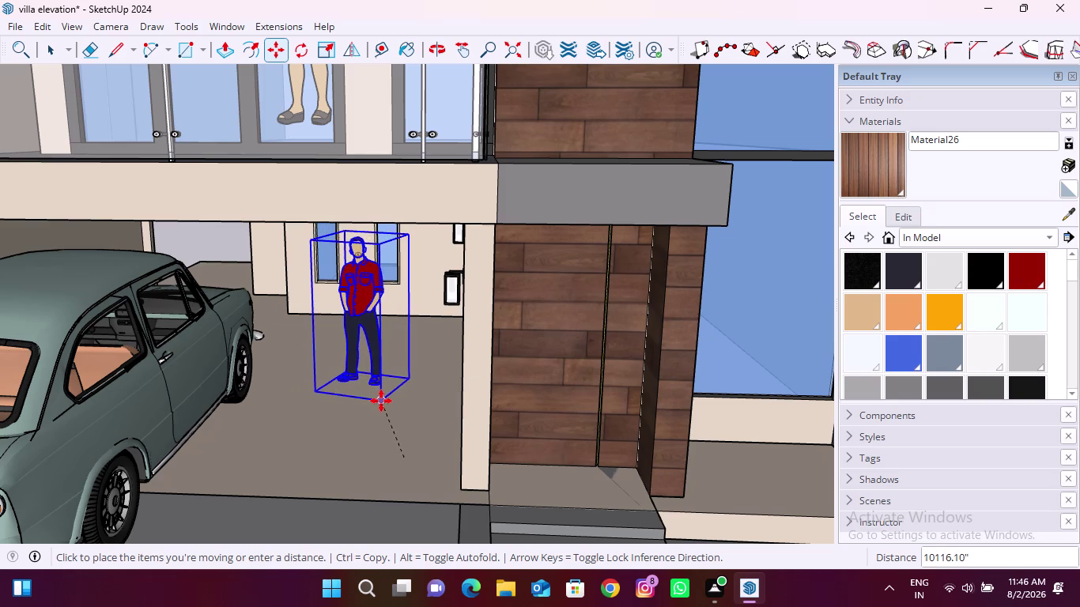
scroll(down, 3)
key(space)
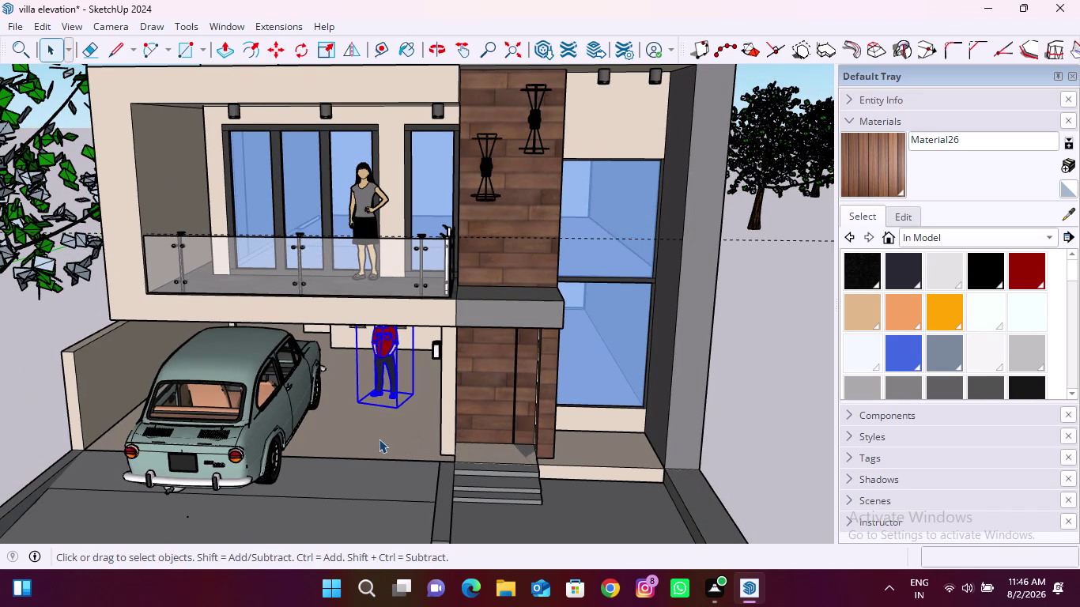
Reframe the view on the villa facade and reselect the man figure.
key(space)
click(379, 439)
middle_drag(373, 438, 394, 405)
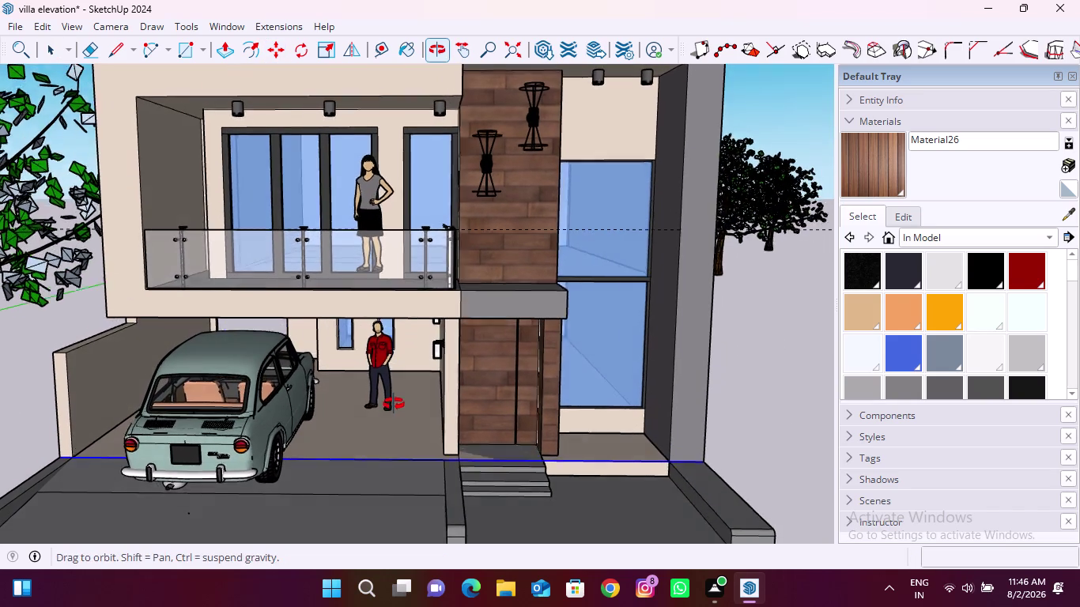
middle_drag(394, 405, 393, 404)
click(389, 383)
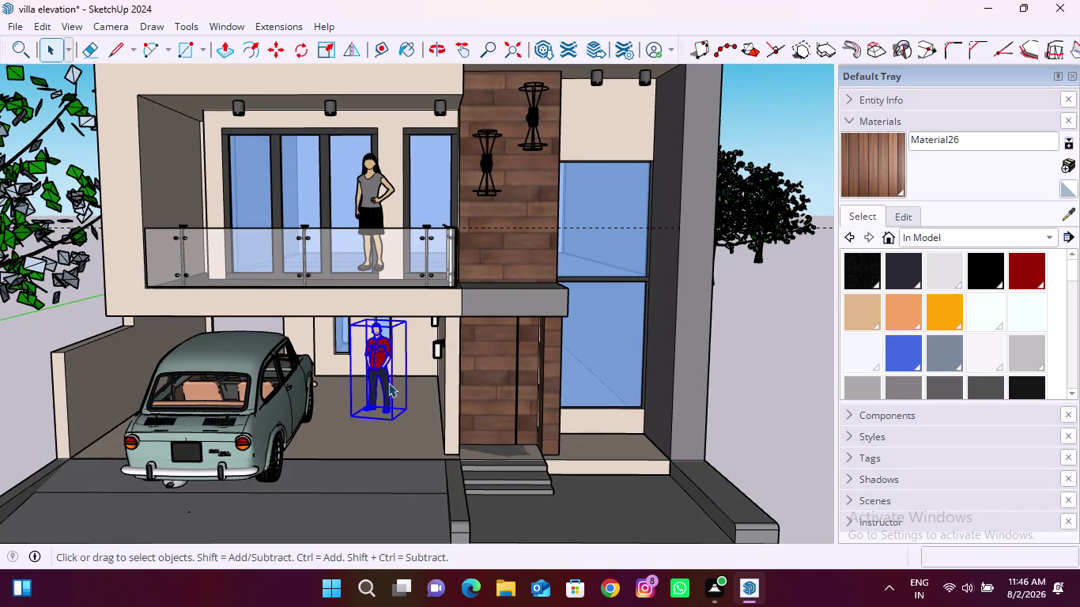
Move the man figure along the red axis to stand beside the car.
key(m)
click(384, 387)
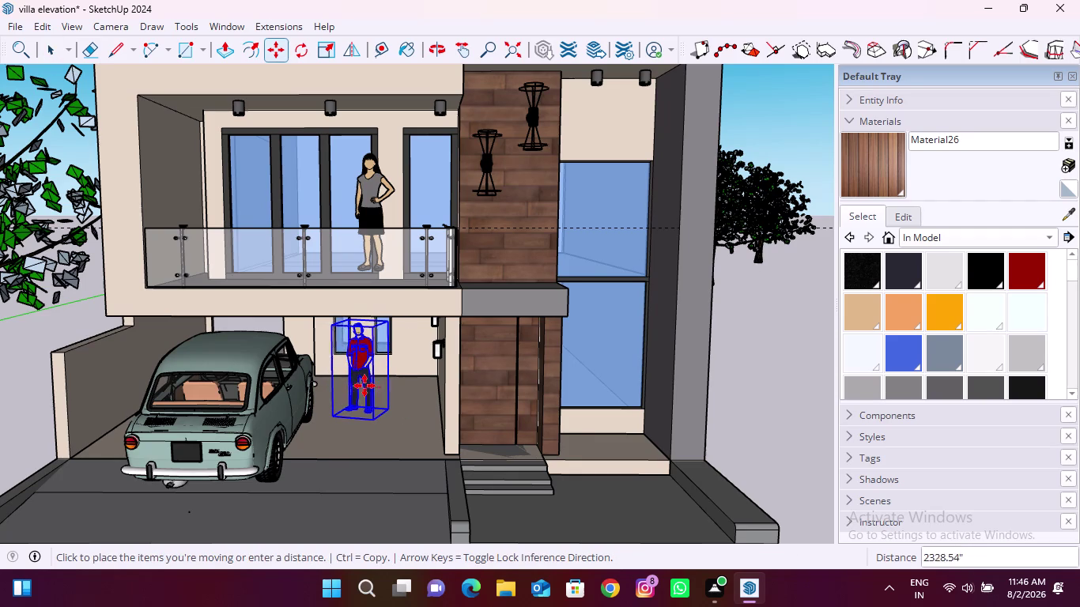
key(Right)
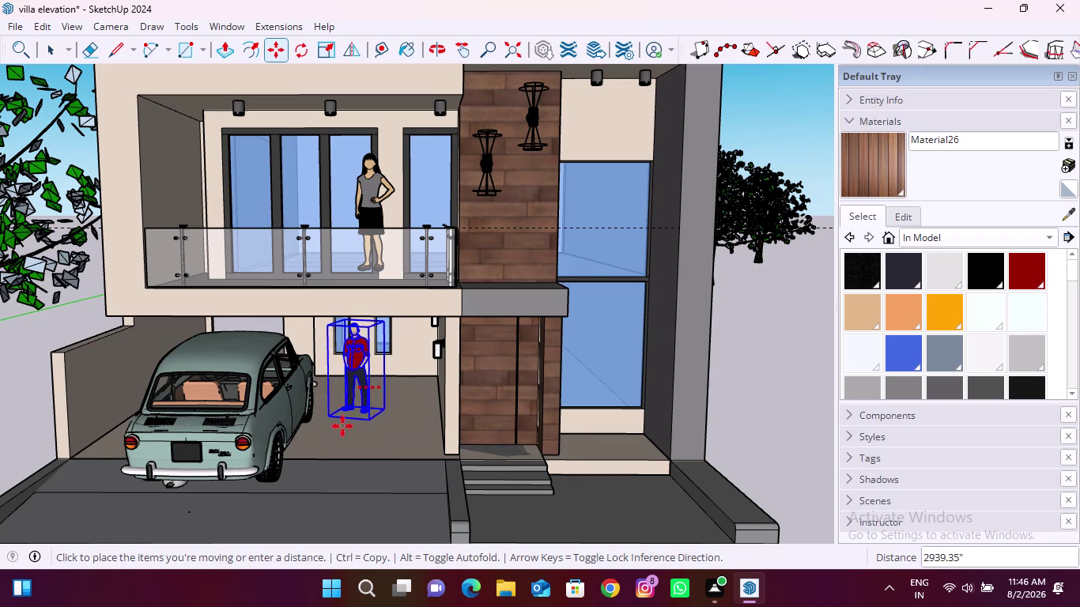
key(Left)
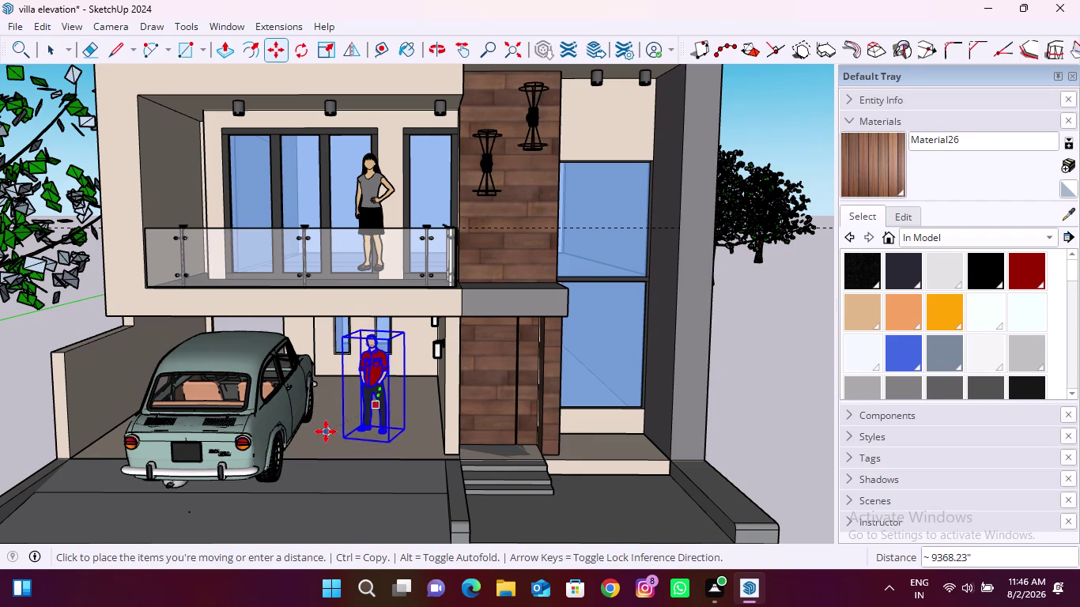
click(319, 435)
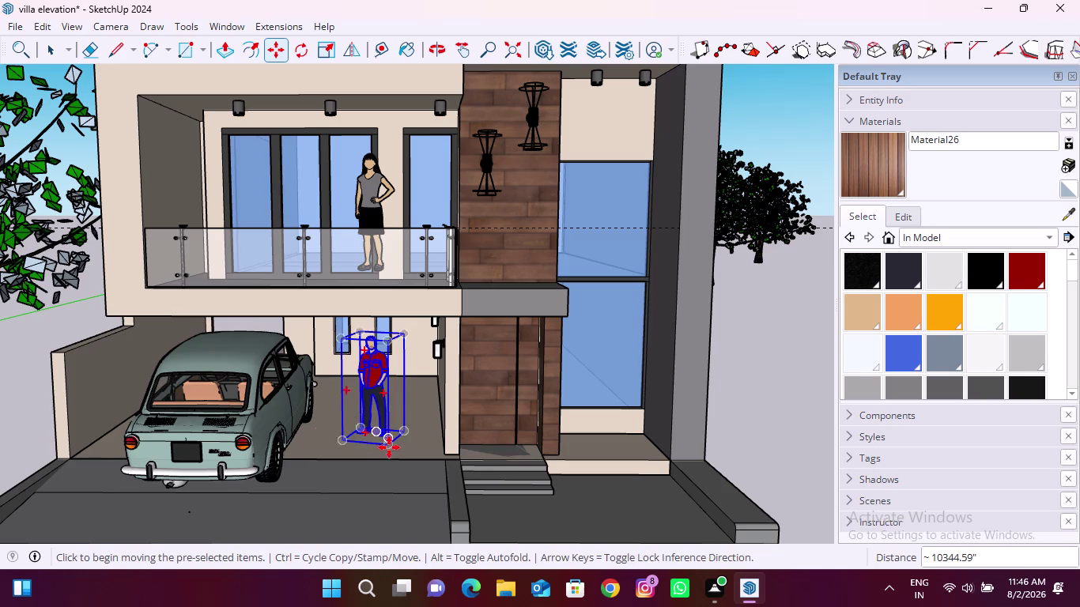
scroll(down, 3)
click(727, 424)
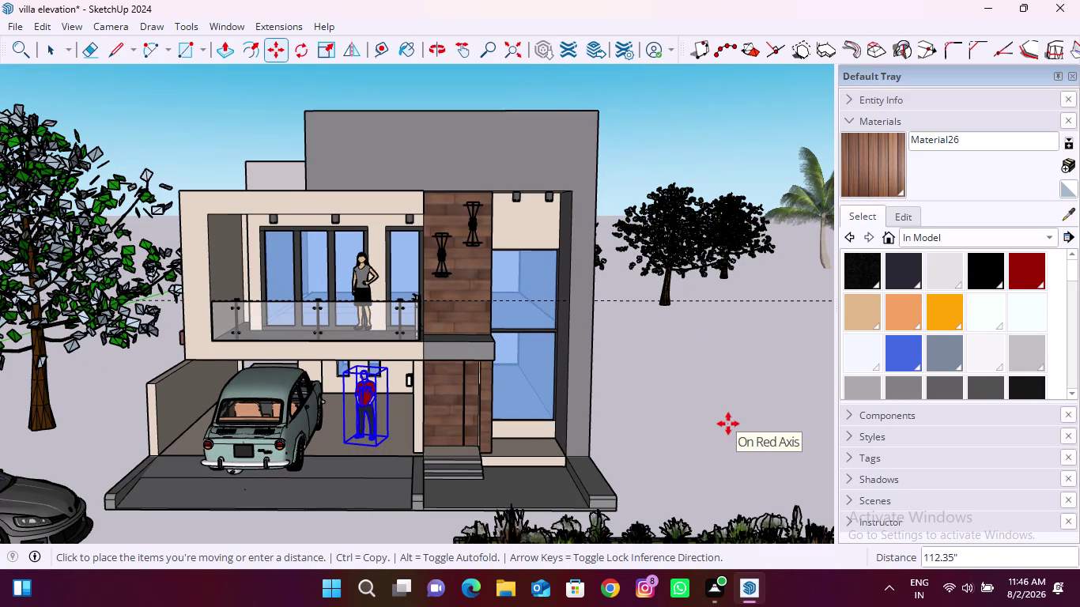
key(Escape)
key(Escape)
key(space)
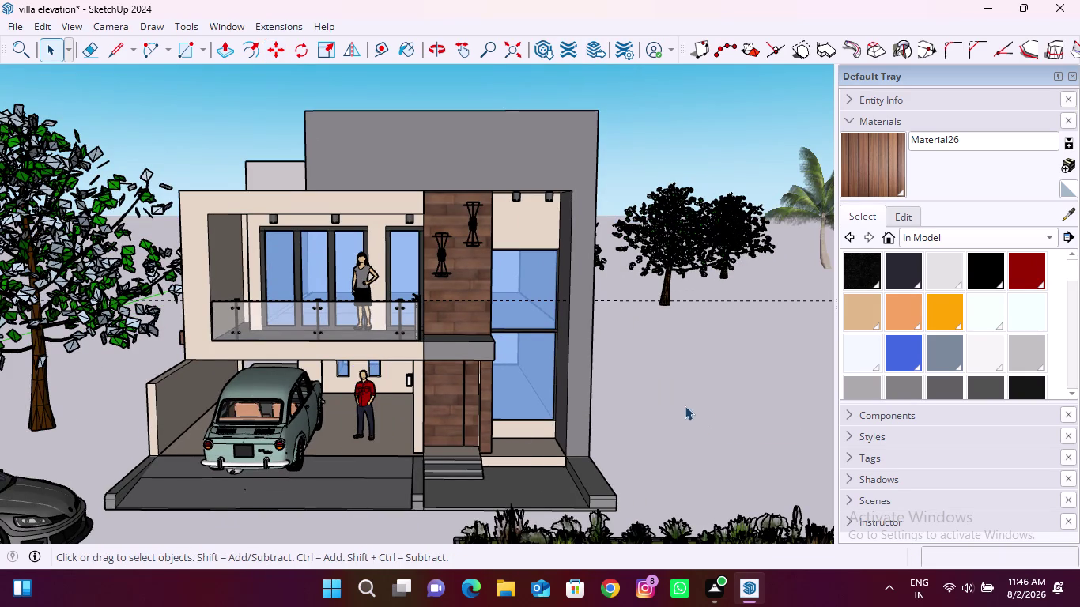
scroll(down, 3)
Open 3D Warehouse from the Window menu and clear the old 'humans' search term.
click(234, 30)
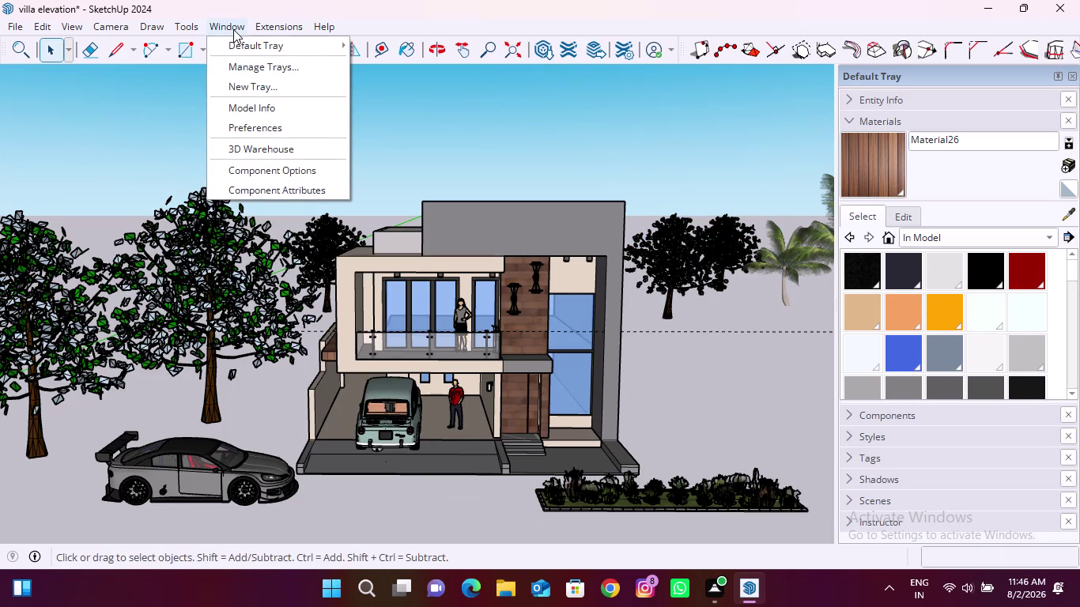
click(266, 145)
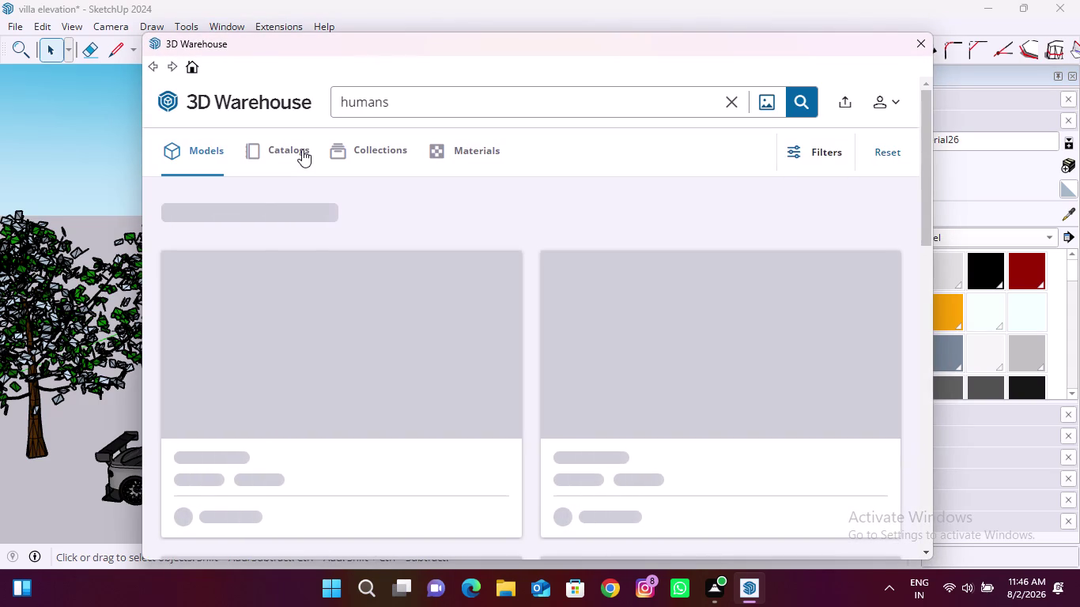
drag(419, 101, 368, 106)
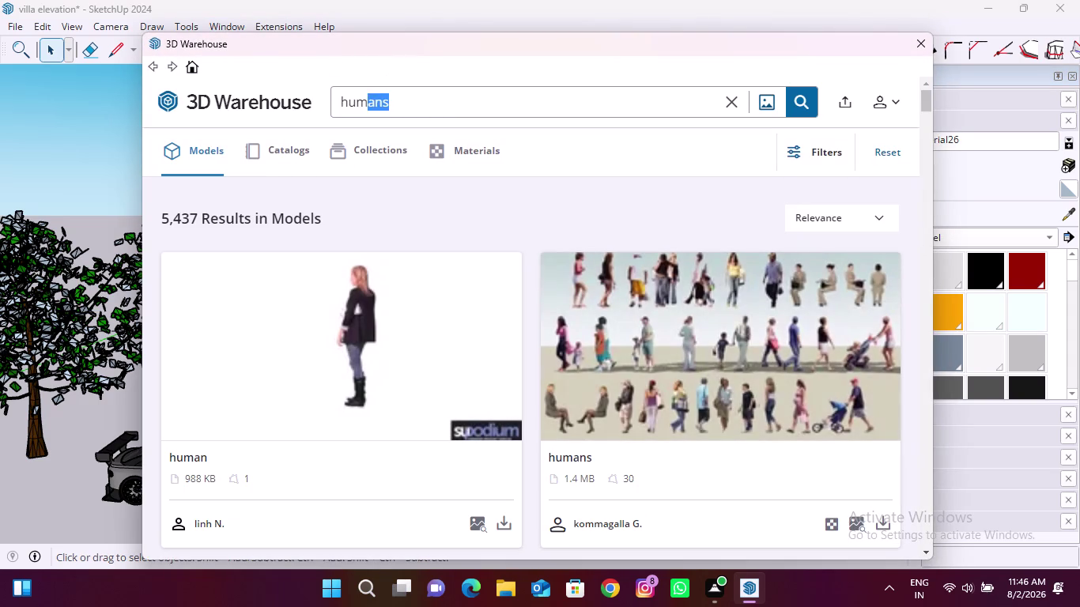
drag(369, 106, 342, 106)
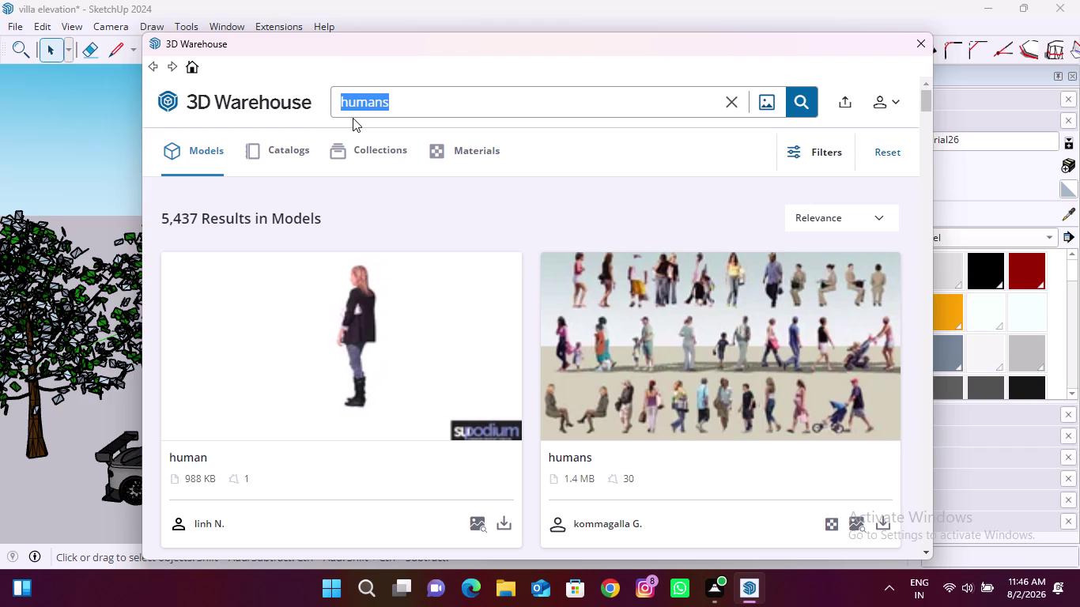
key(BackSpace)
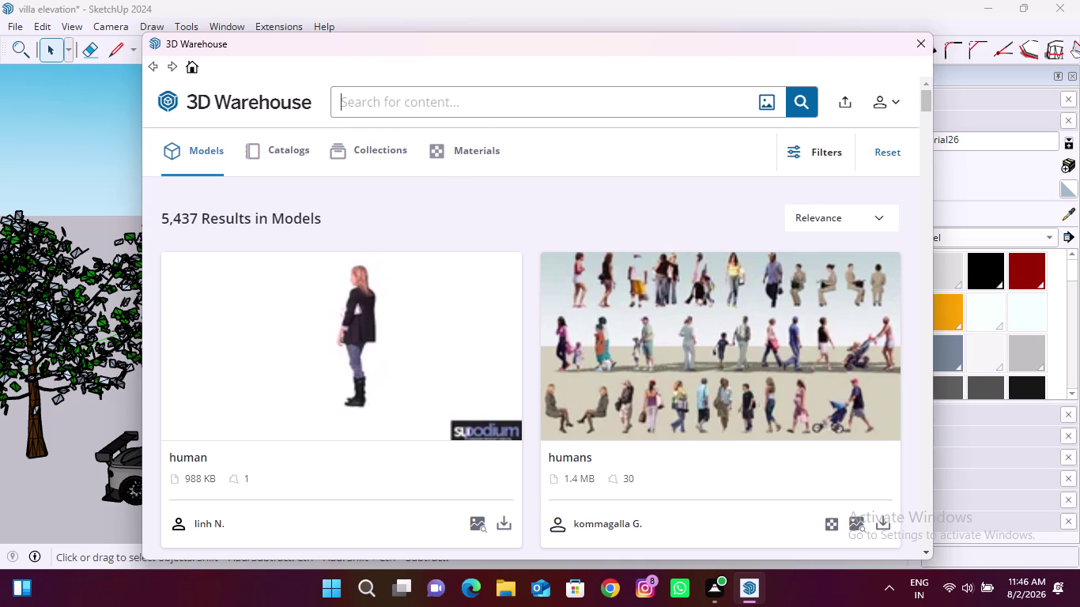
Search 3D Warehouse for 'flower pots', which lists 1,114 models.
text(fl)
text(ower p)
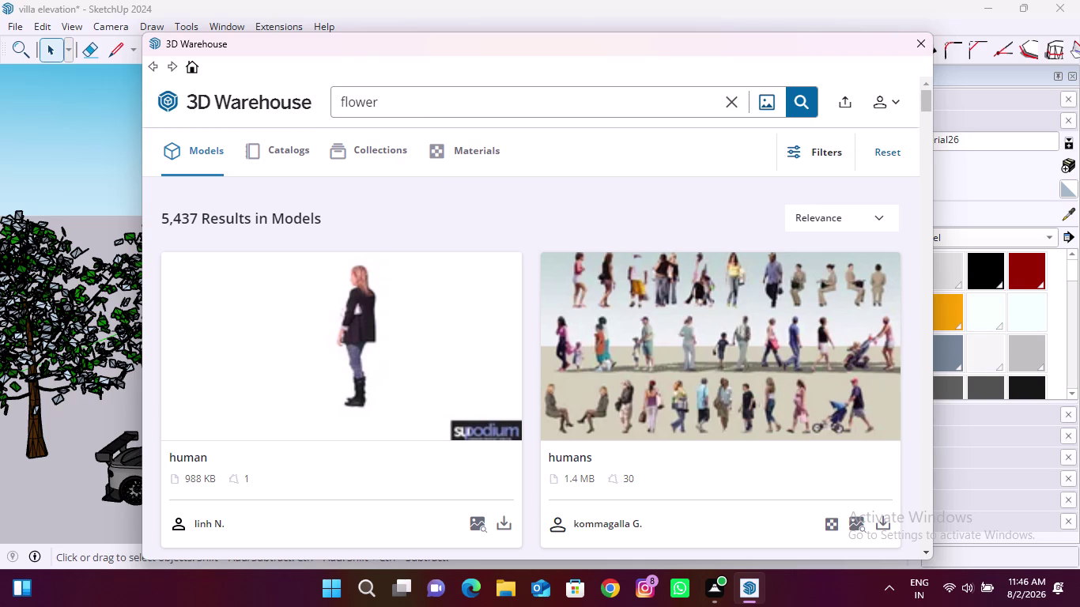
text(ots)
key(Return)
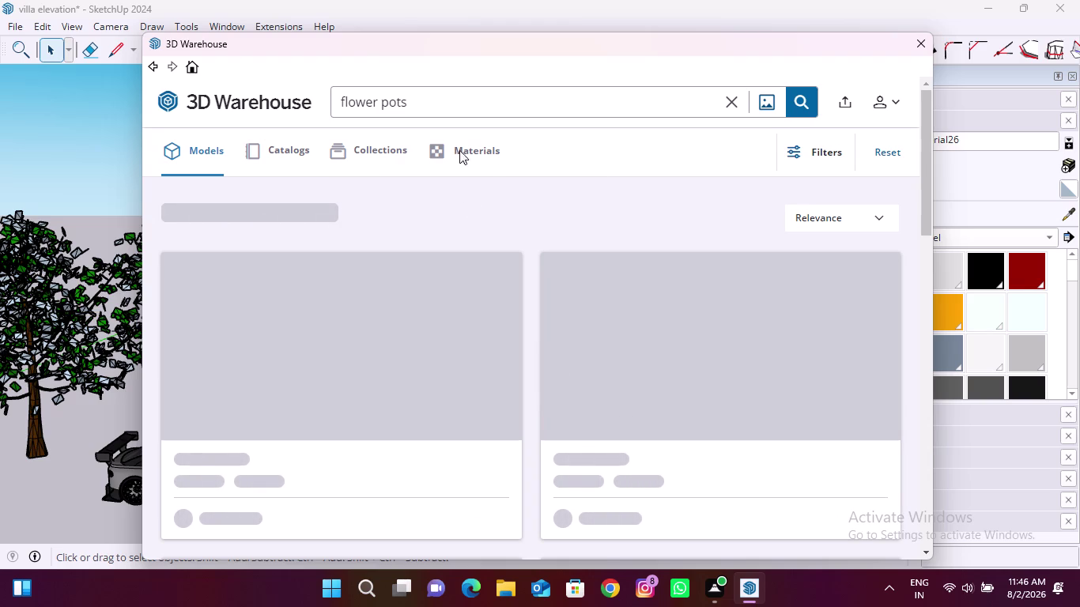
scroll(down, 3)
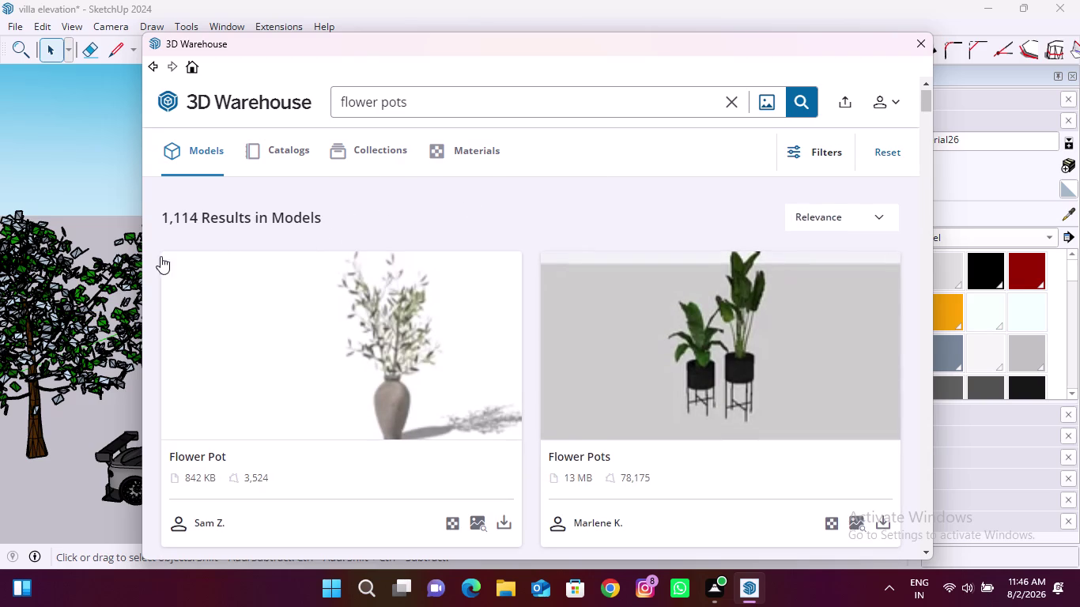
Scroll the results and load the terracotta 'Flower pots' cluster straight into the villa.
scroll(down, 3)
scroll(down, 3)
scroll(down, 3)
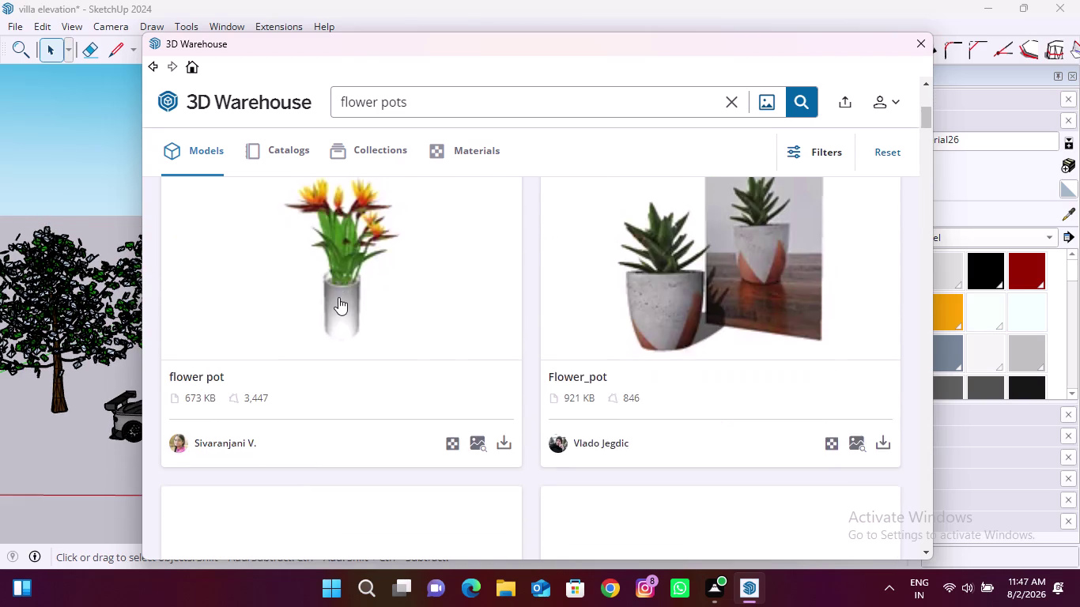
scroll(down, 3)
scroll(down, 3)
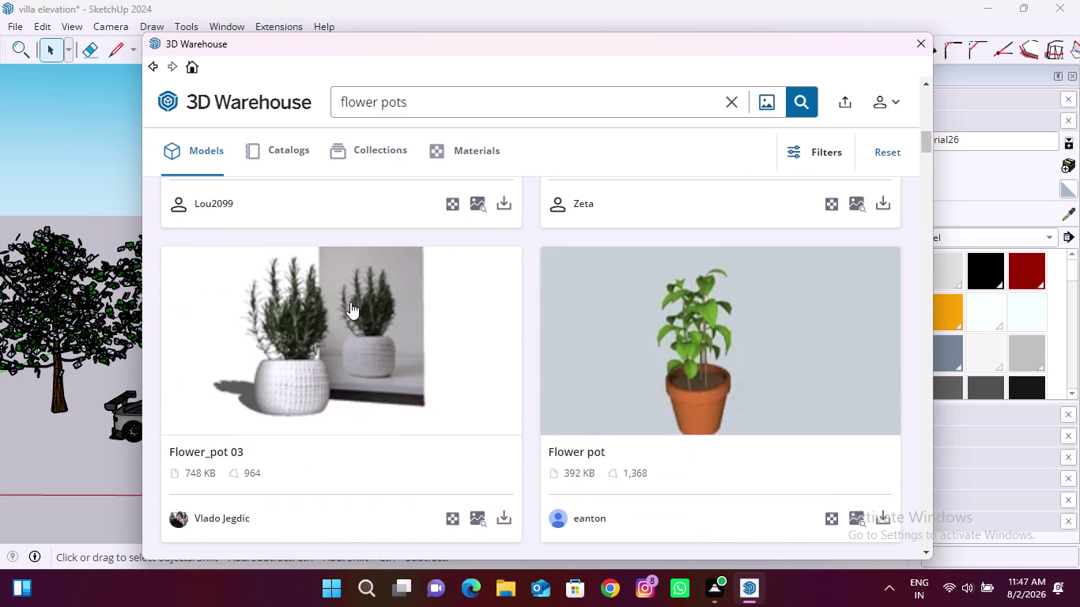
scroll(down, 3)
scroll(down, 3)
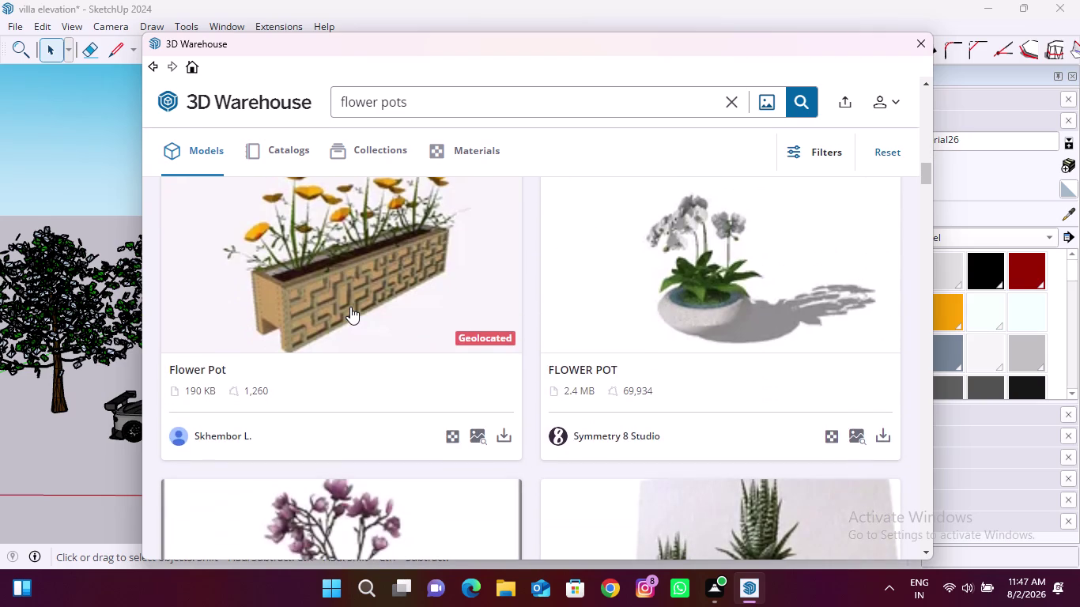
scroll(down, 3)
scroll(down, 3)
scroll(down, 3)
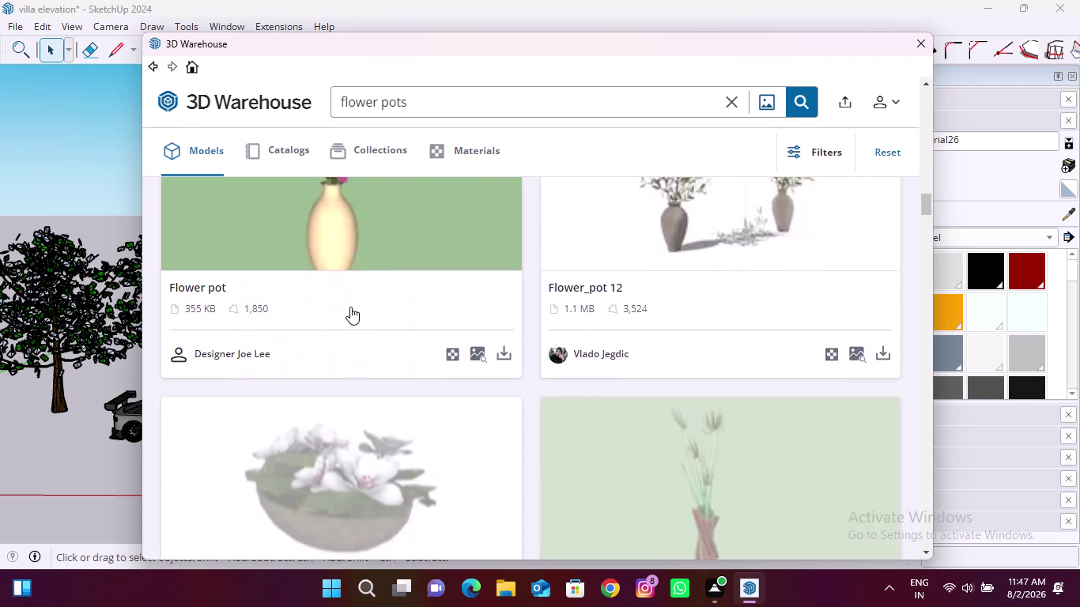
scroll(down, 3)
scroll(down, 3)
scroll(up, 3)
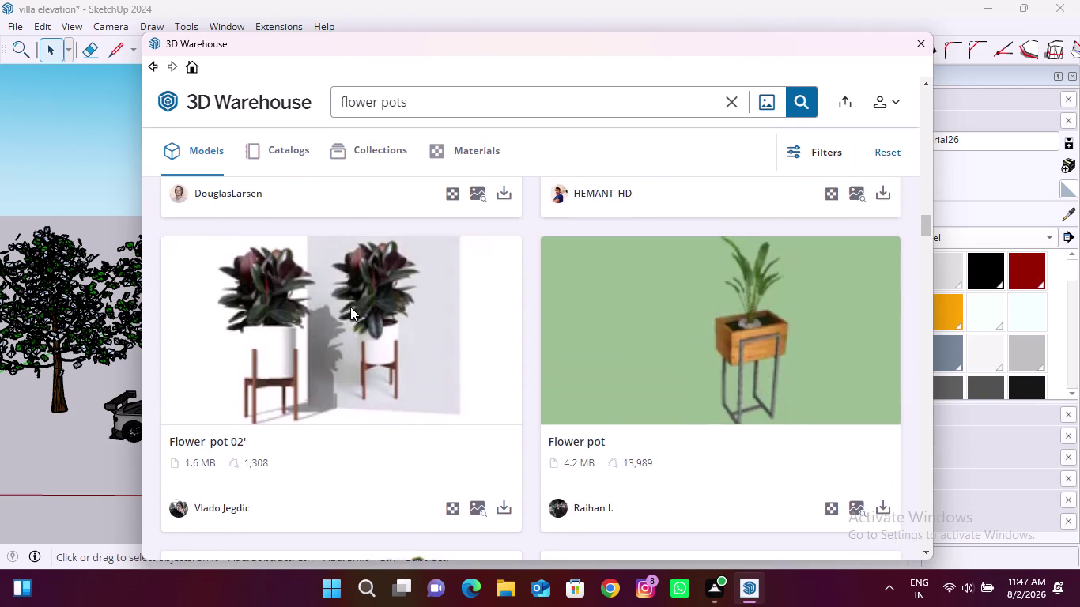
scroll(down, 3)
scroll(down, 3)
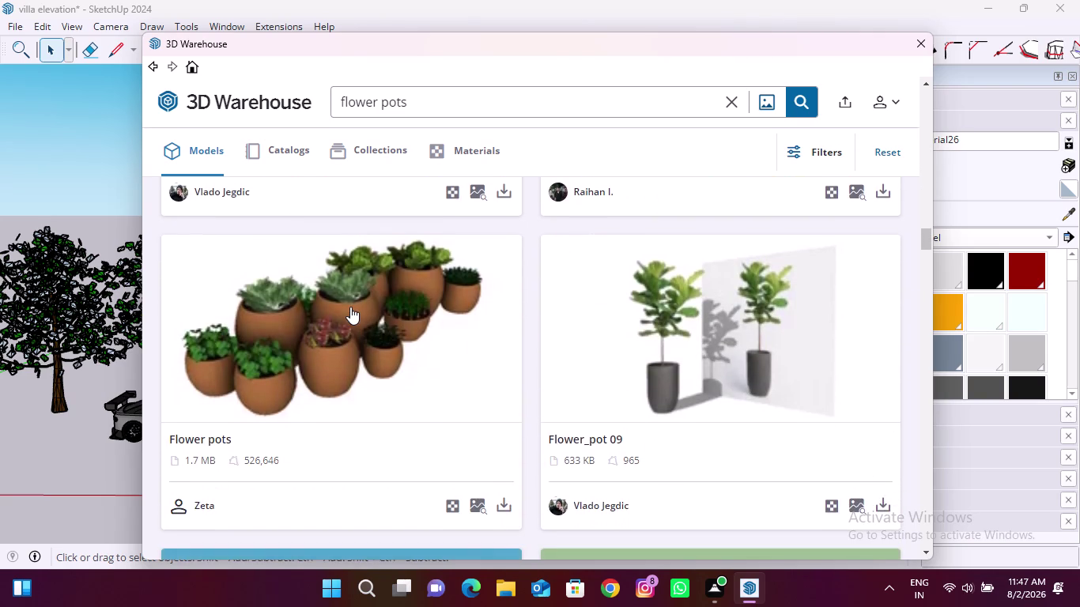
scroll(down, 3)
scroll(up, 3)
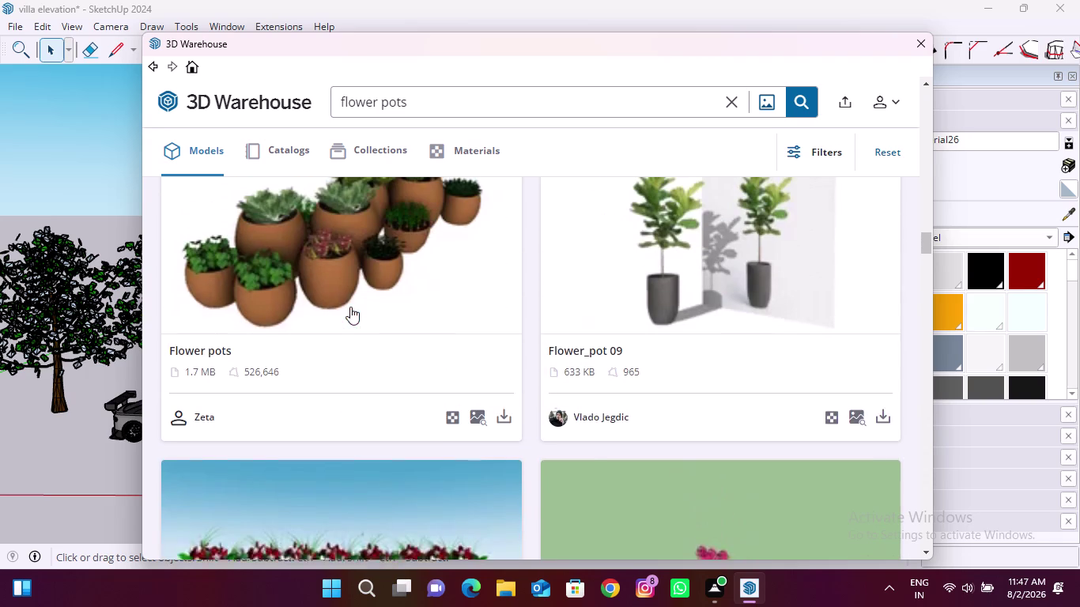
click(510, 427)
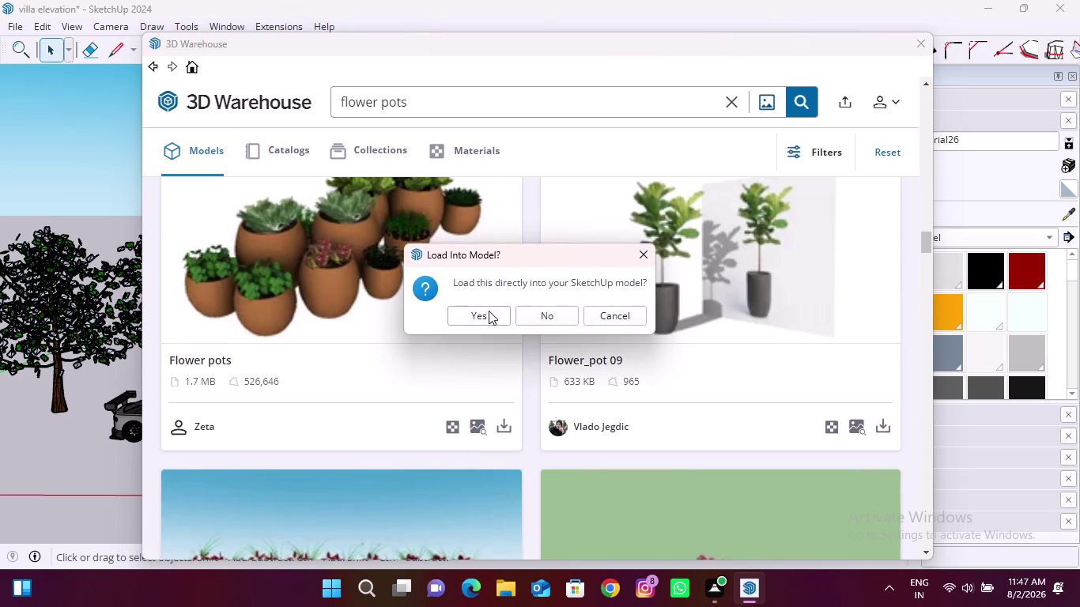
click(489, 311)
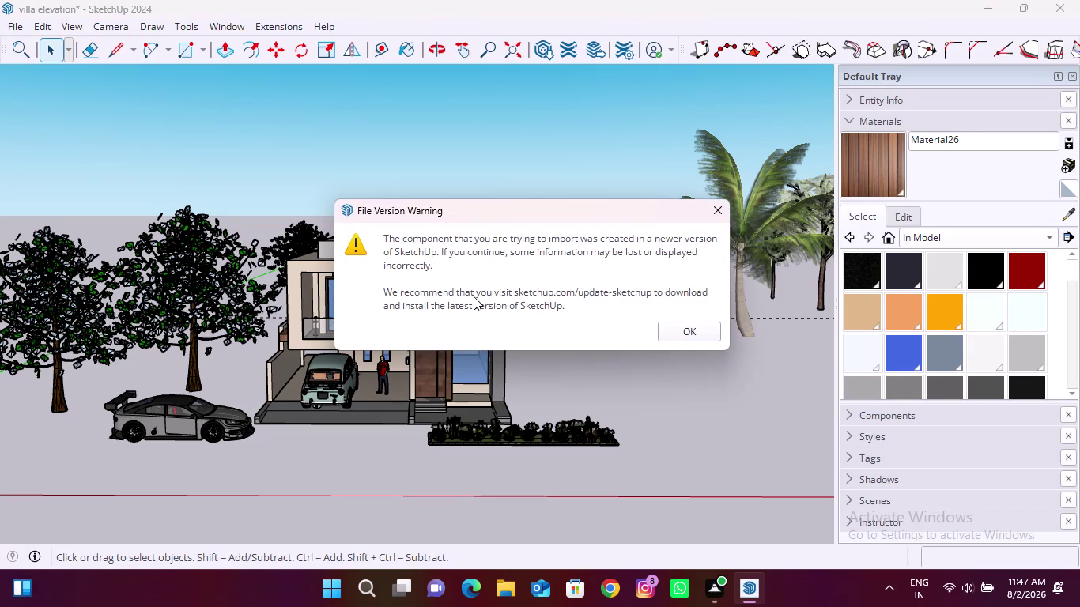
Dismiss the File Version Warning so the Flower pots component continues loading.
click(706, 330)
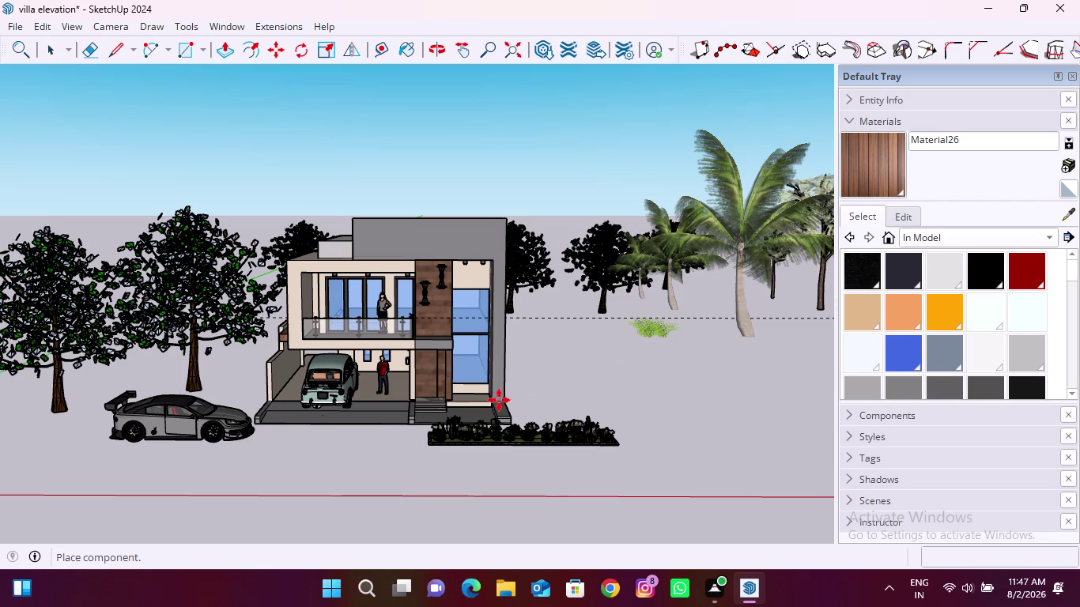
scroll(up, 3)
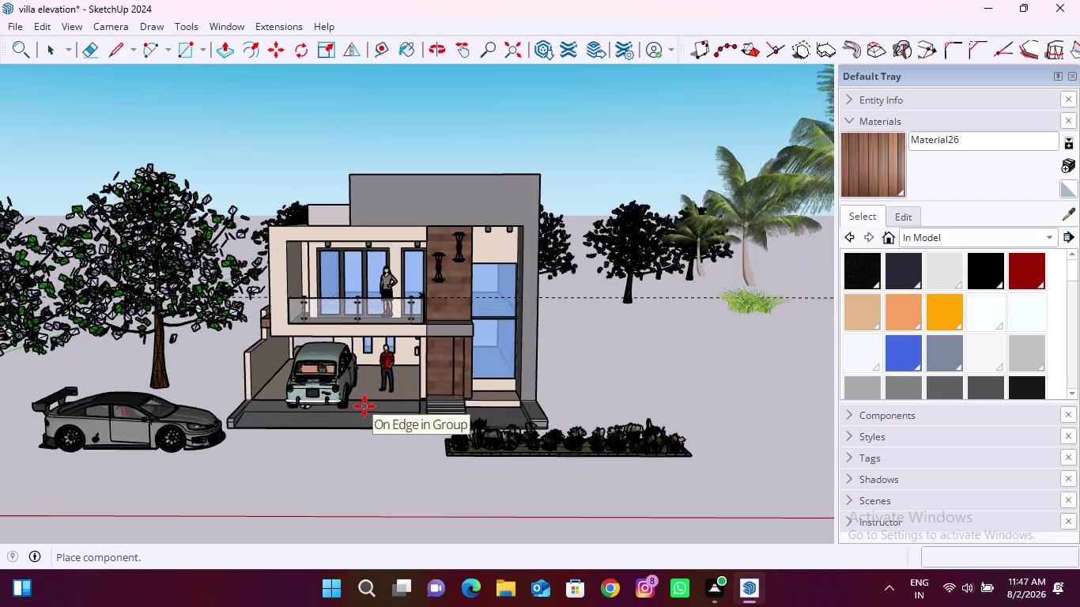
Drop the Flower pots component onto the carport floor, then zoom and orbit around it.
scroll(up, 3)
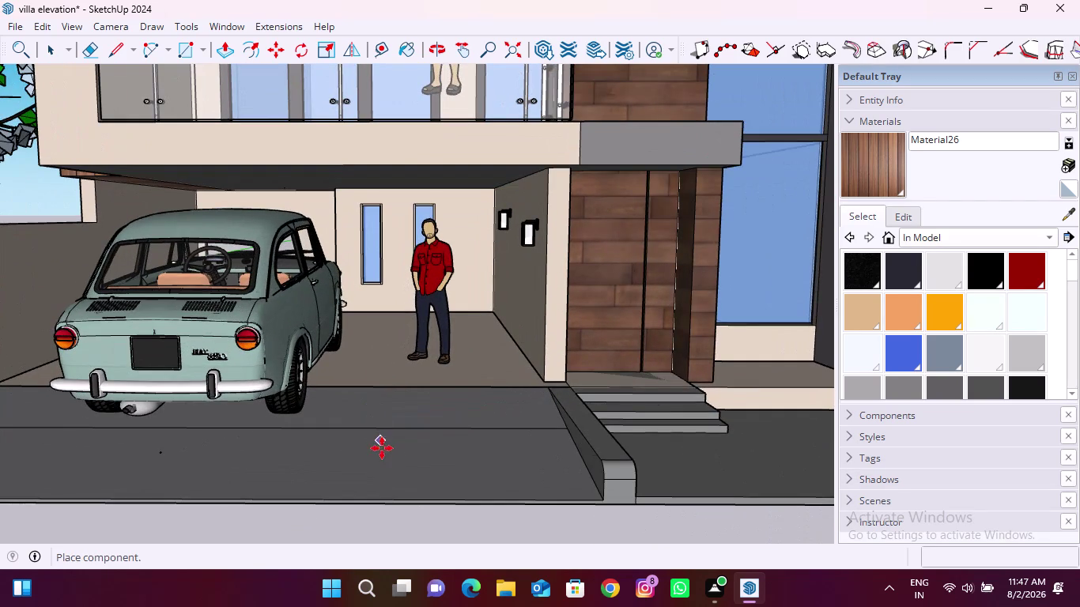
click(382, 448)
scroll(up, 3)
scroll(up, 3)
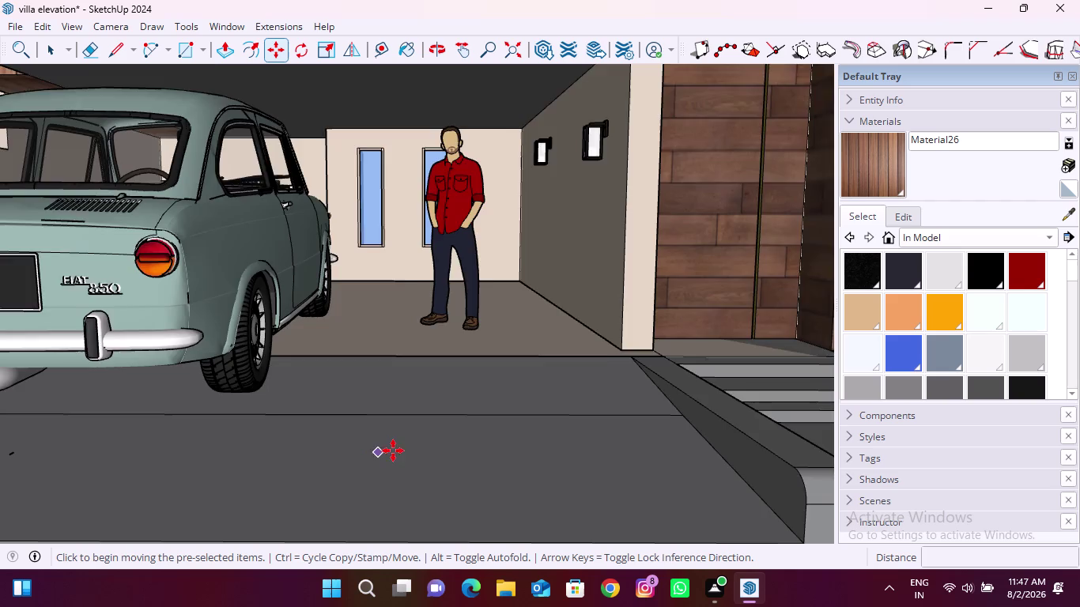
scroll(up, 3)
scroll(up, 3)
scroll(up, 3)
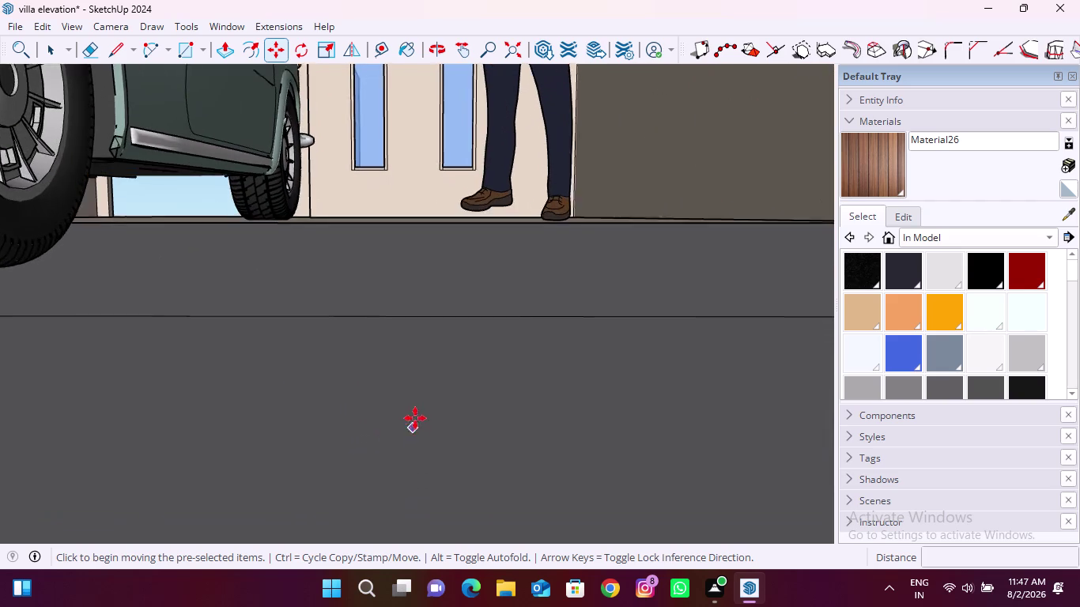
scroll(up, 3)
scroll(up, 3)
scroll(down, 3)
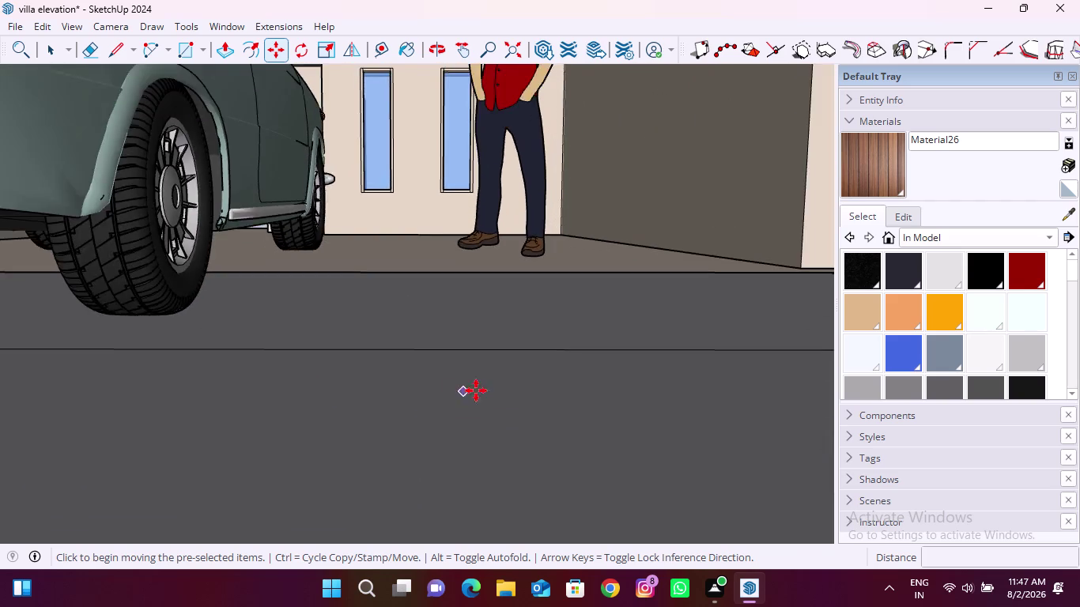
scroll(down, 3)
middle_drag(432, 431, 487, 312)
scroll(up, 3)
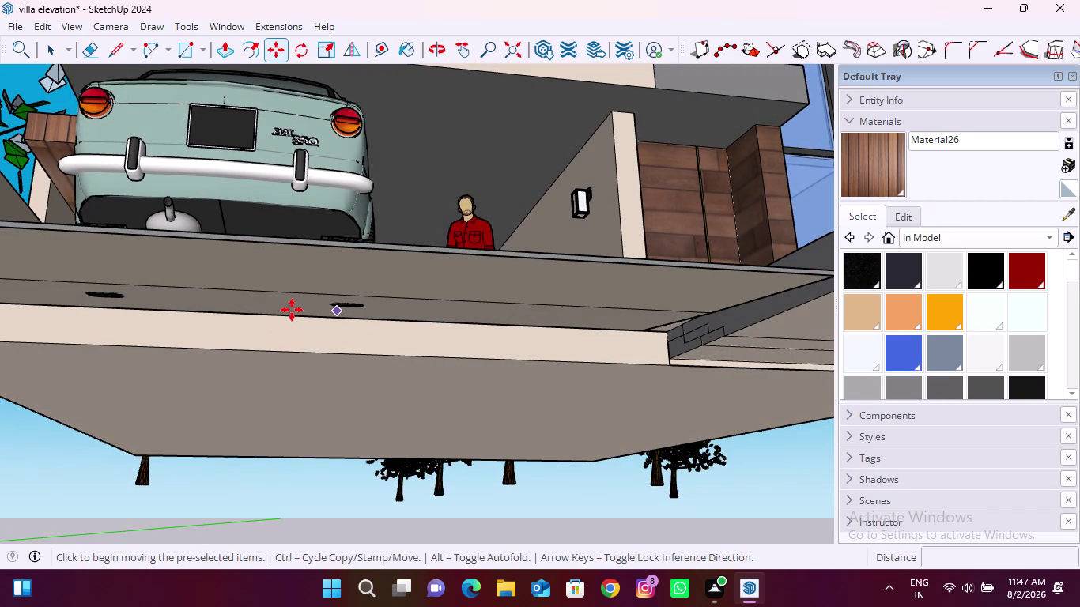
scroll(up, 3)
scroll(up, 3)
Exit the active tool with Escape, return to the Select tool, and zoom back out.
key(space)
scroll(up, 3)
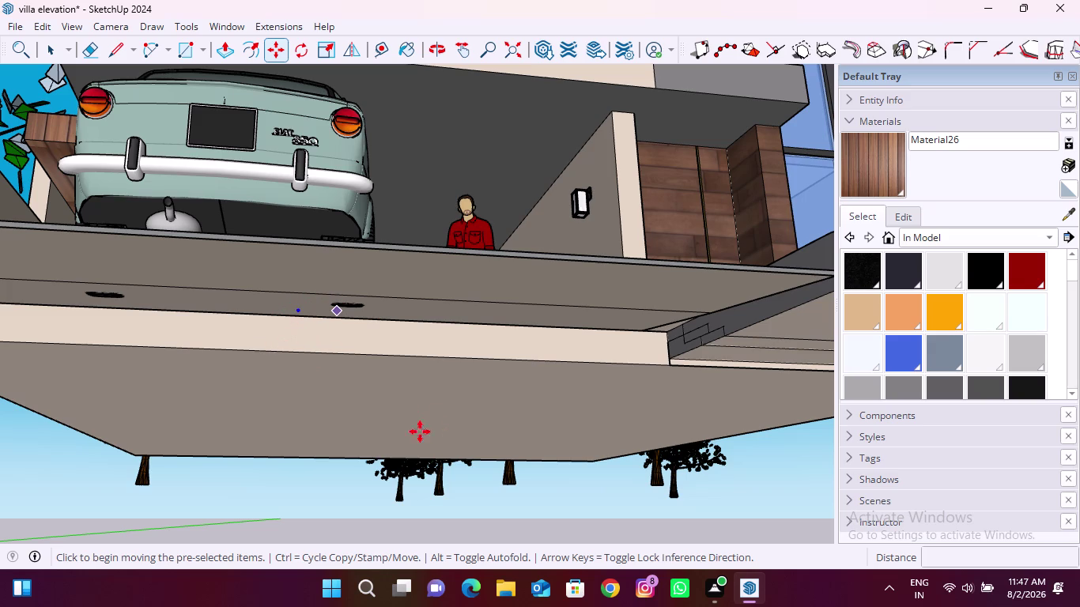
key(Escape)
key(Escape)
key(Escape)
key(Escape)
key(Escape)
key(space)
key(space)
key(space)
key(space)
key(space)
scroll(down, 3)
scroll(down, 3)
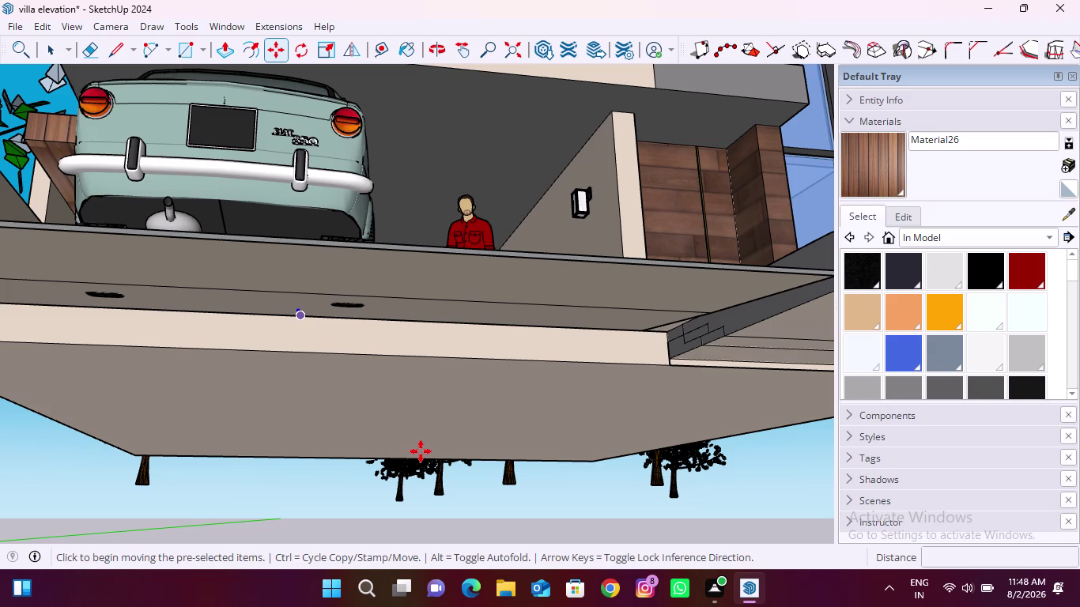
Zoom back in and select the tiny placed flower pots component.
scroll(up, 3)
scroll(up, 3)
key(space)
key(space)
key(space)
key(Escape)
key(Escape)
key(Escape)
key(Escape)
key(Escape)
click(595, 492)
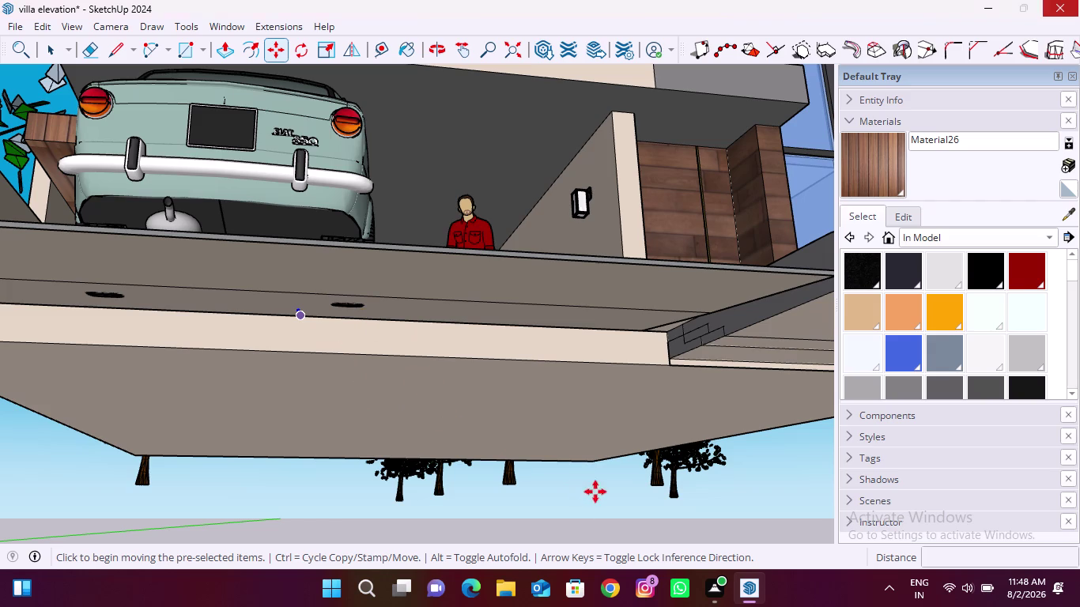